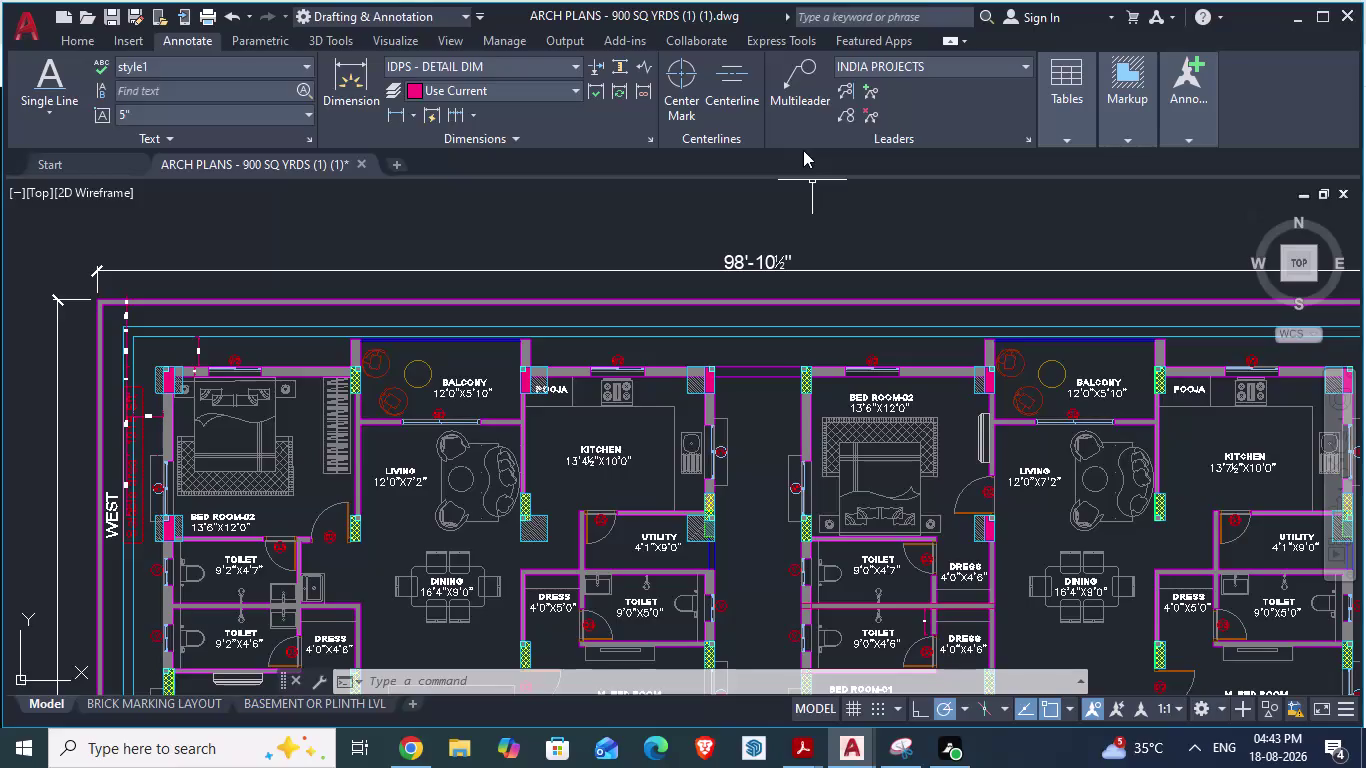
Compare GF_AUTOCAD with ARCH PLANS, ending zoomed on the reference's kitchen and pooja area.
scroll(down, 3)
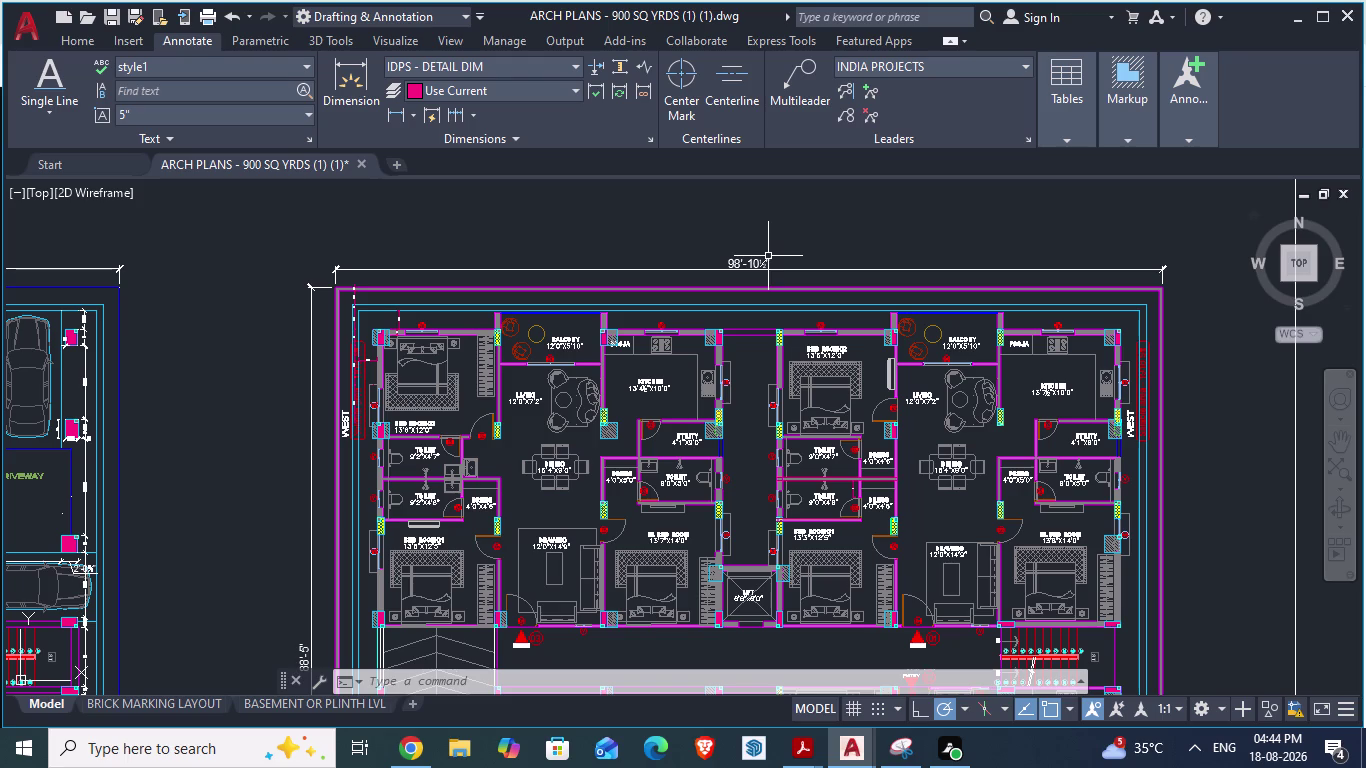
key(alt+Tab)
scroll(down, 3)
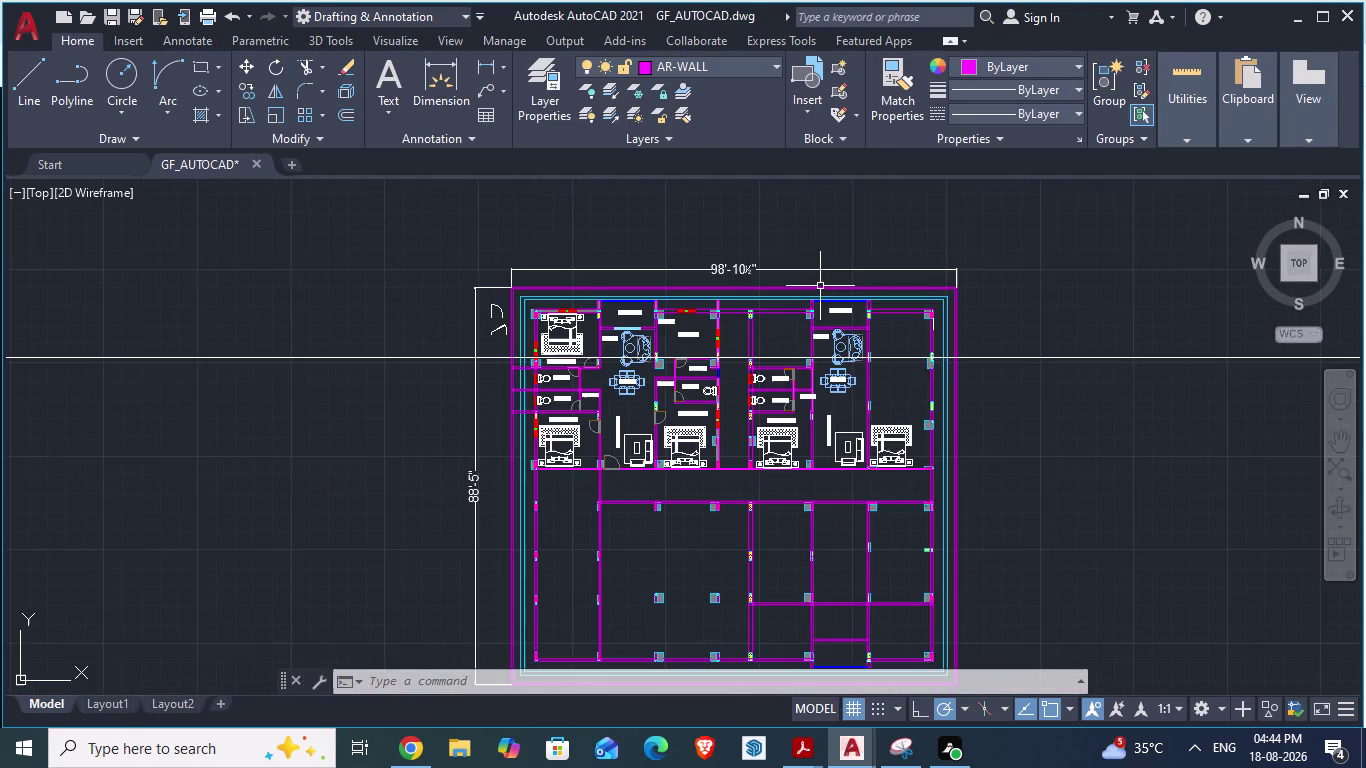
scroll(up, 3)
scroll(down, 3)
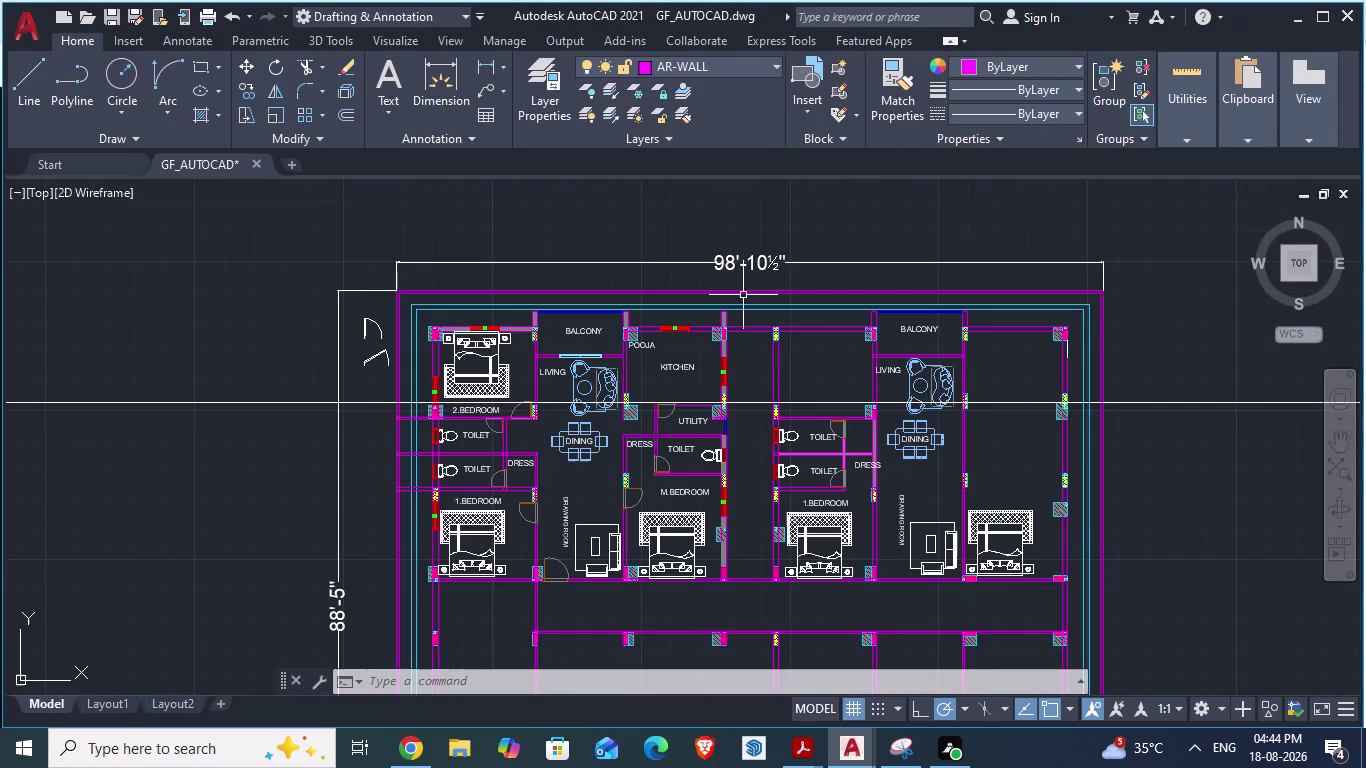
scroll(up, 3)
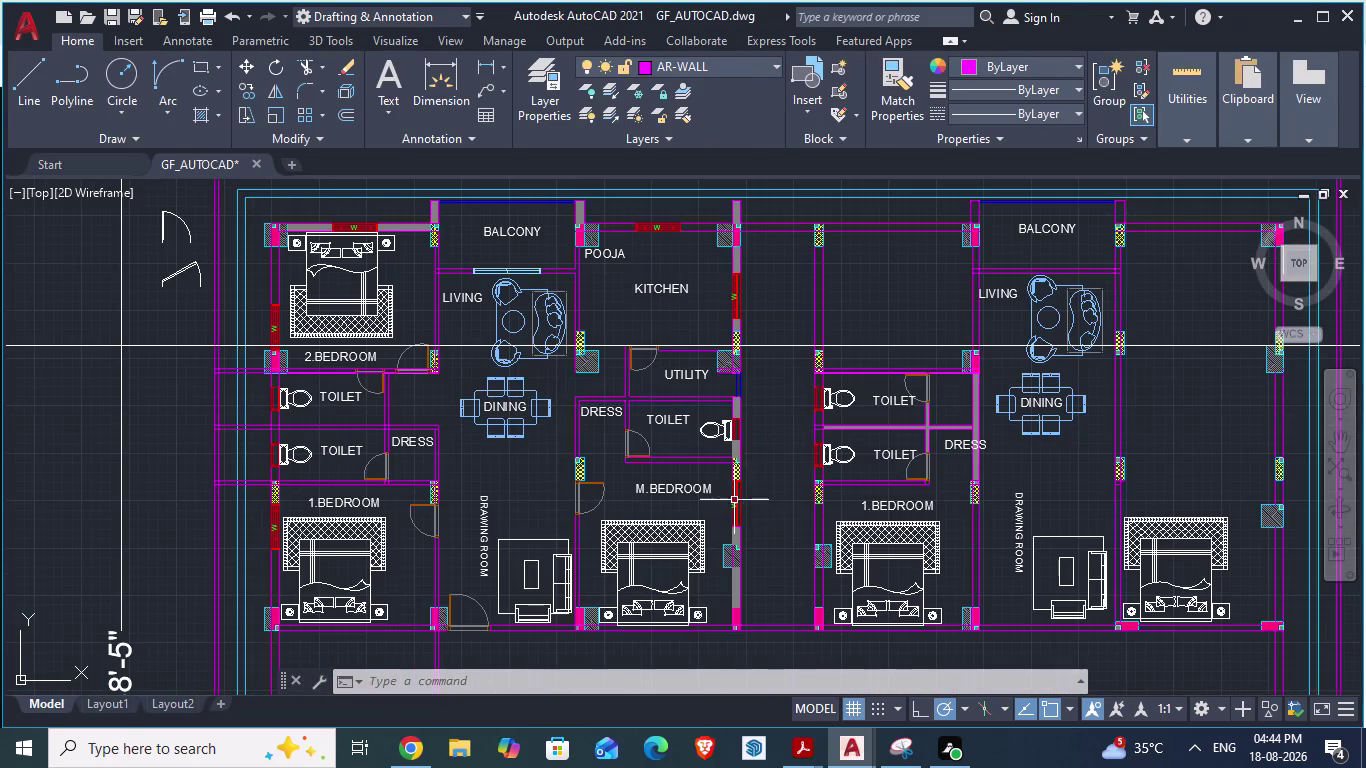
scroll(up, 3)
scroll(down, 3)
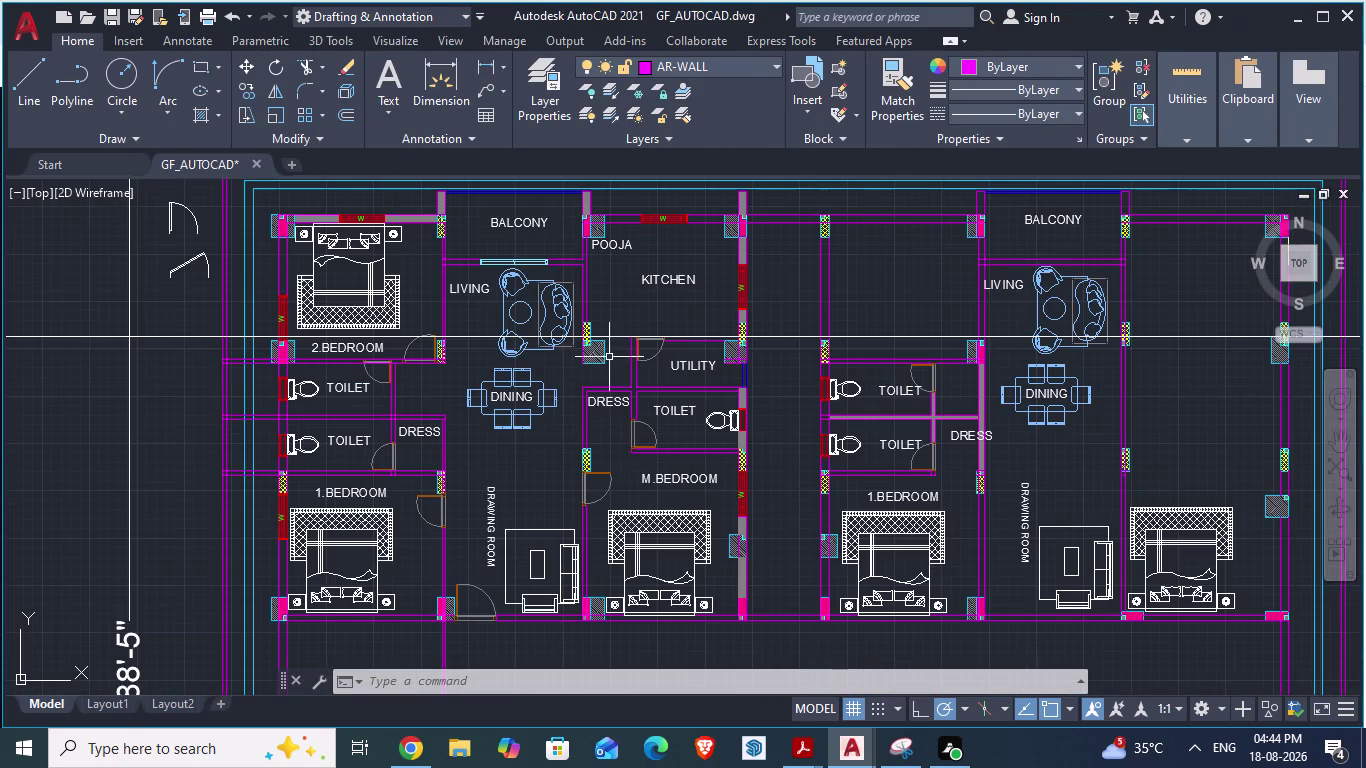
scroll(down, 3)
key(alt+Tab)
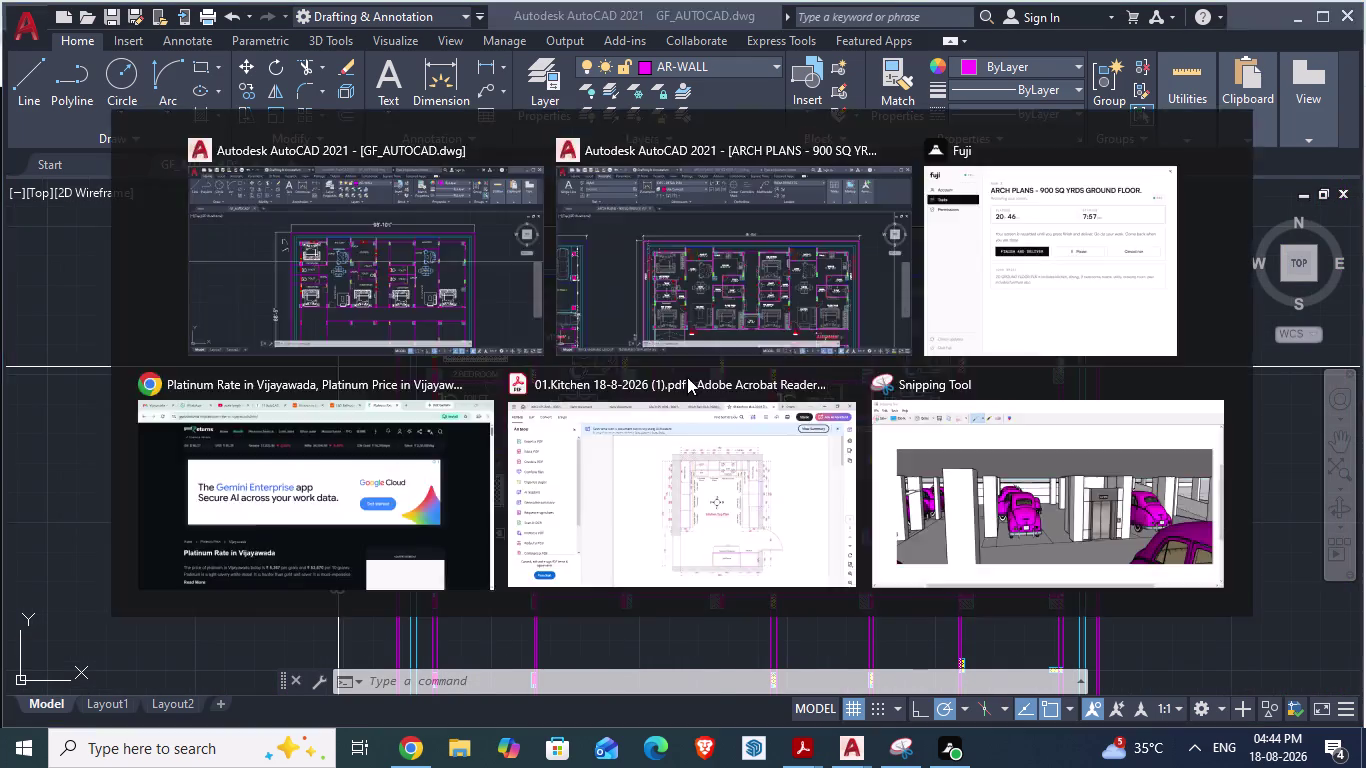
scroll(up, 3)
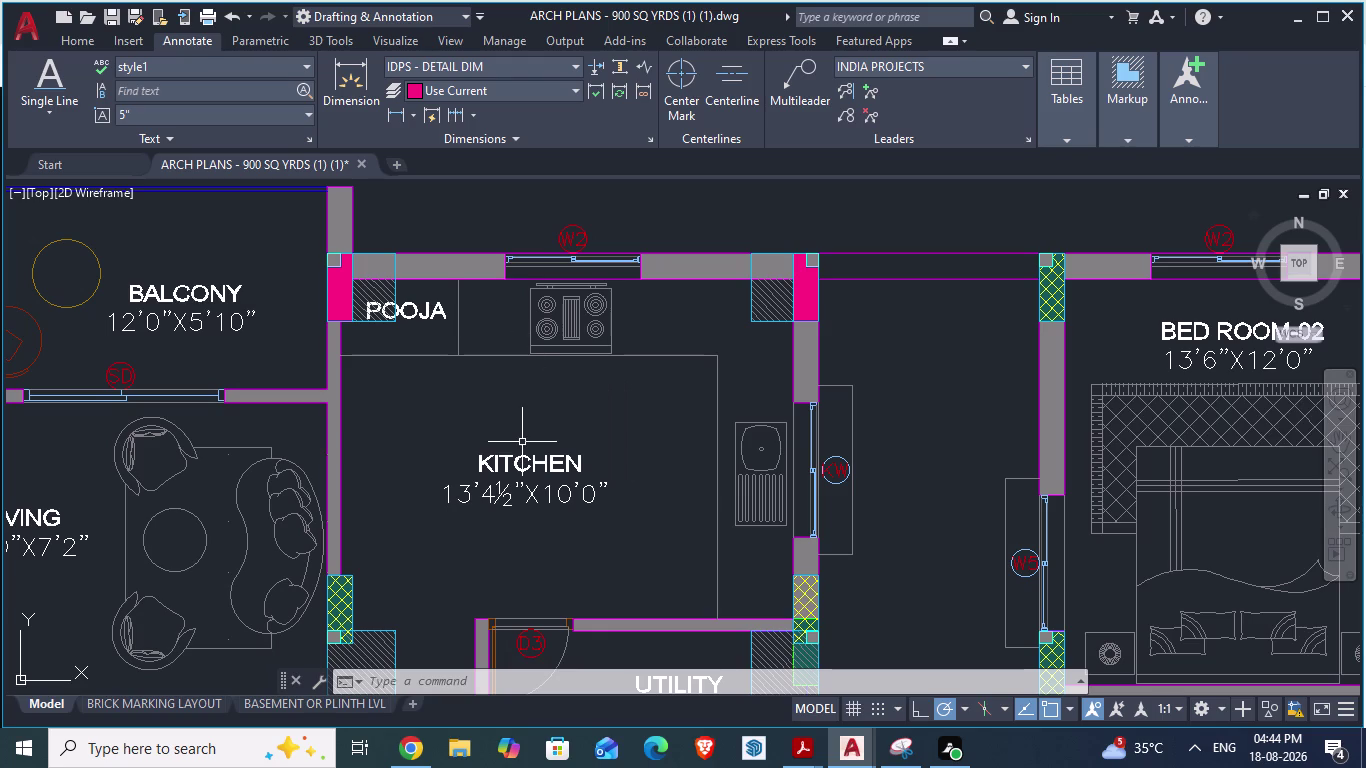
Measure the pooja niche depth in the reference with DA (2'-3"), then cancel.
text(DA)
key(Return)
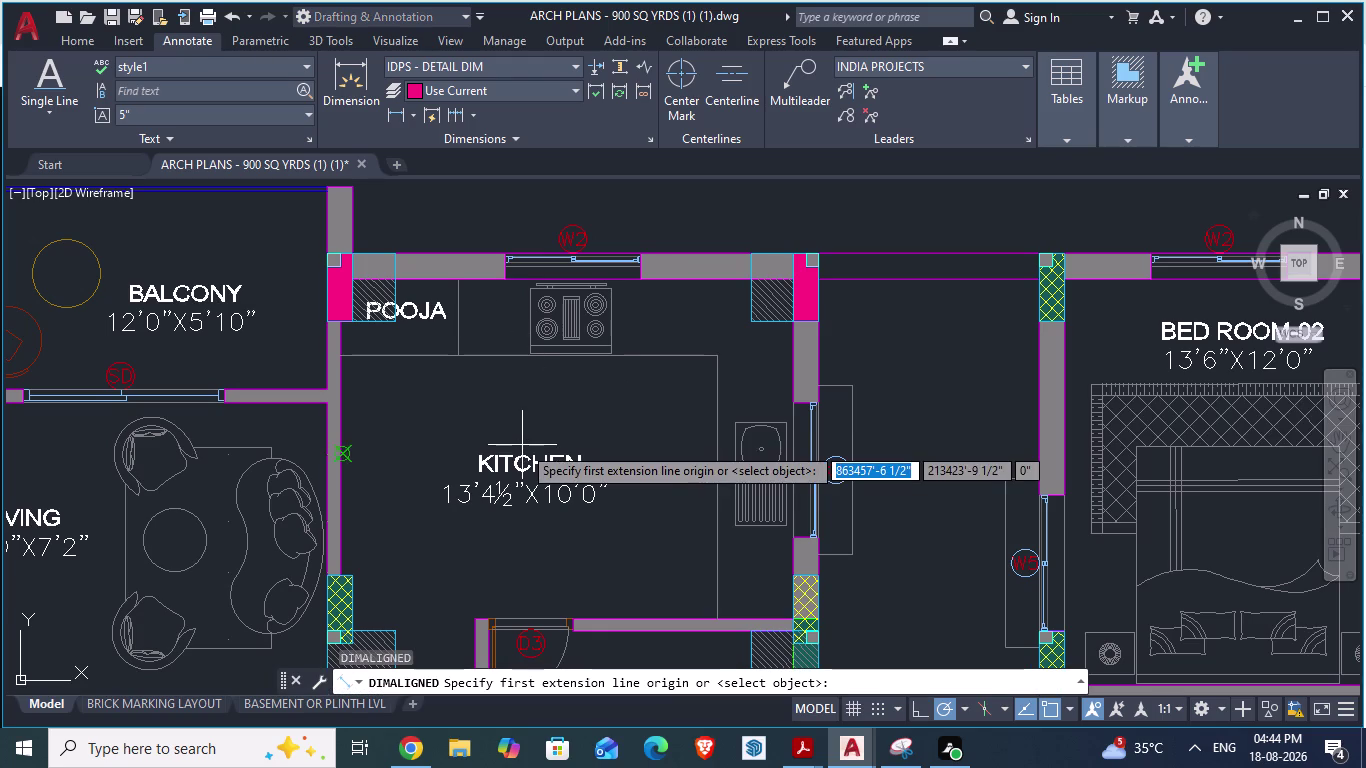
scroll(up, 3)
click(305, 415)
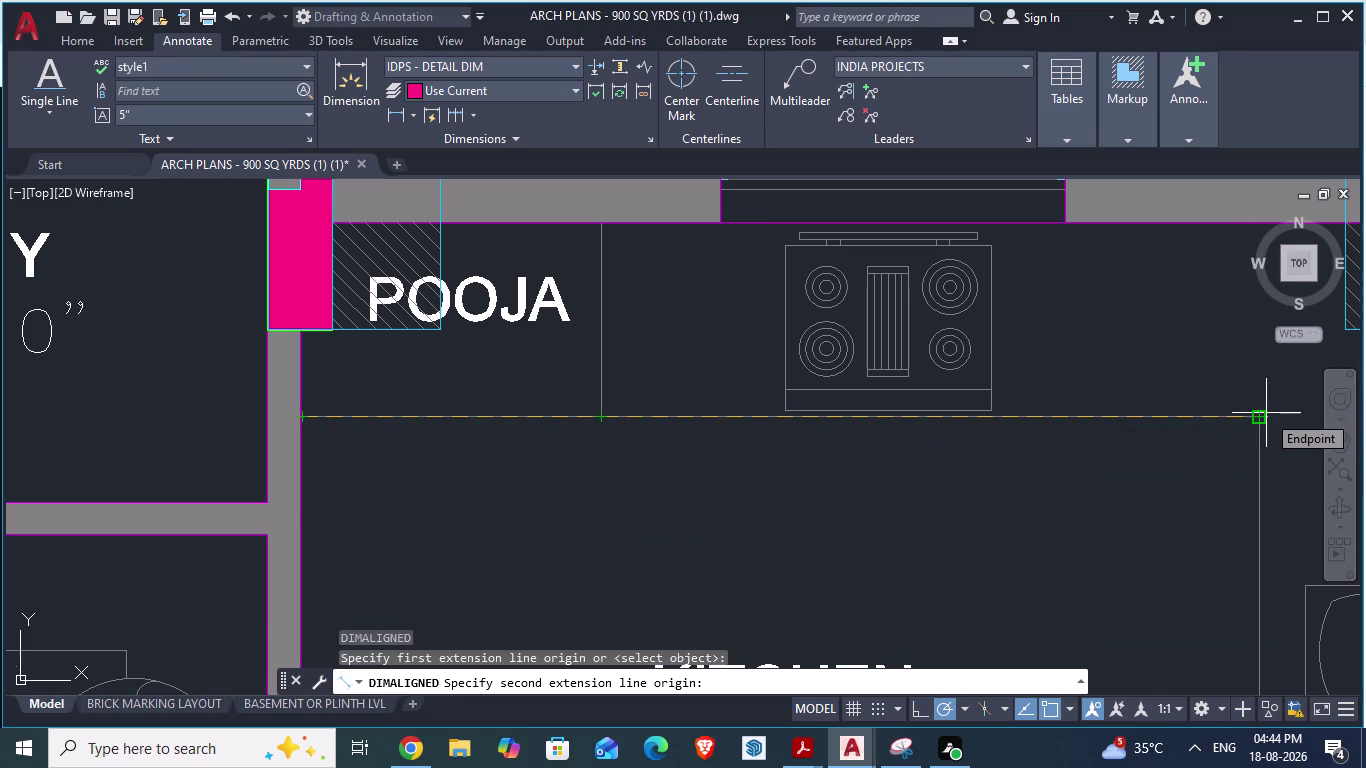
scroll(down, 3)
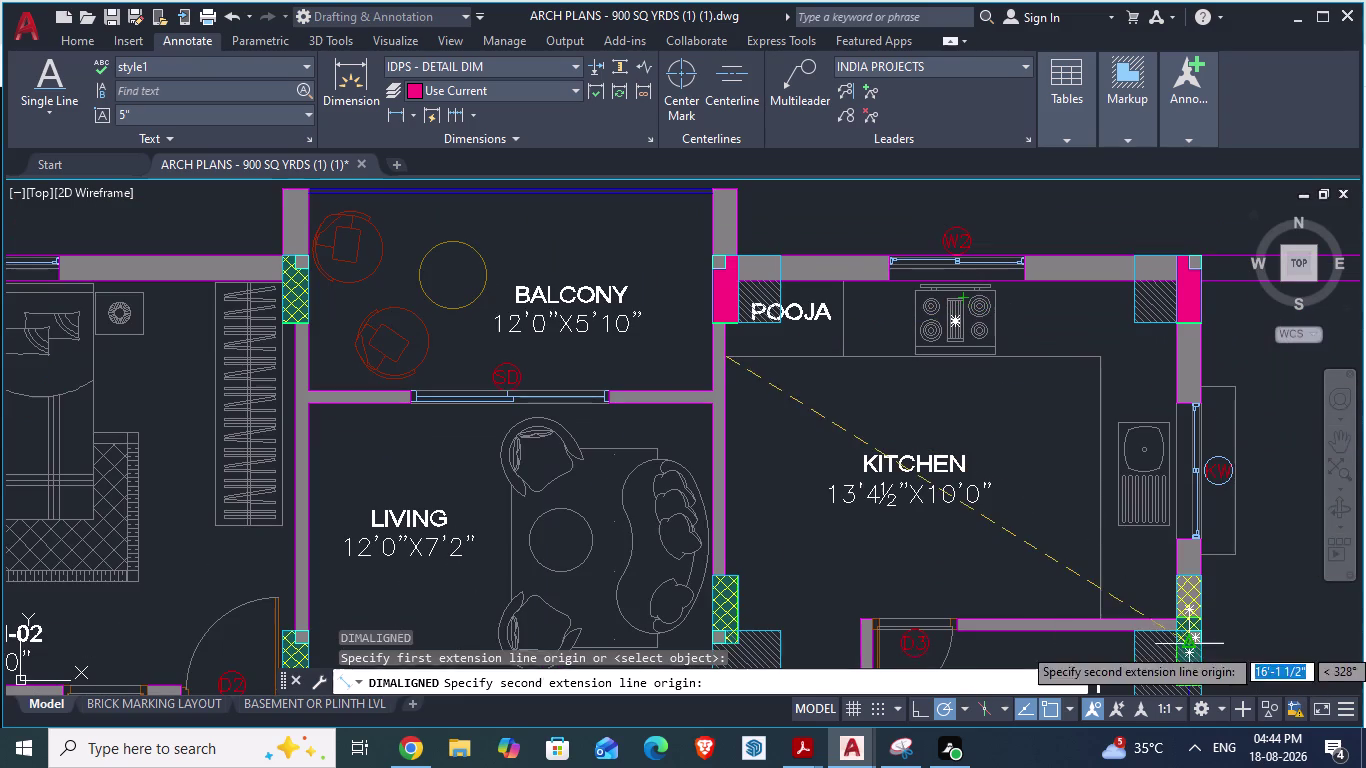
key(Escape)
Check the GF_AUTOCAD kitchen view, then go back to the ARCH PLANS reference.
key(alt+Tab)
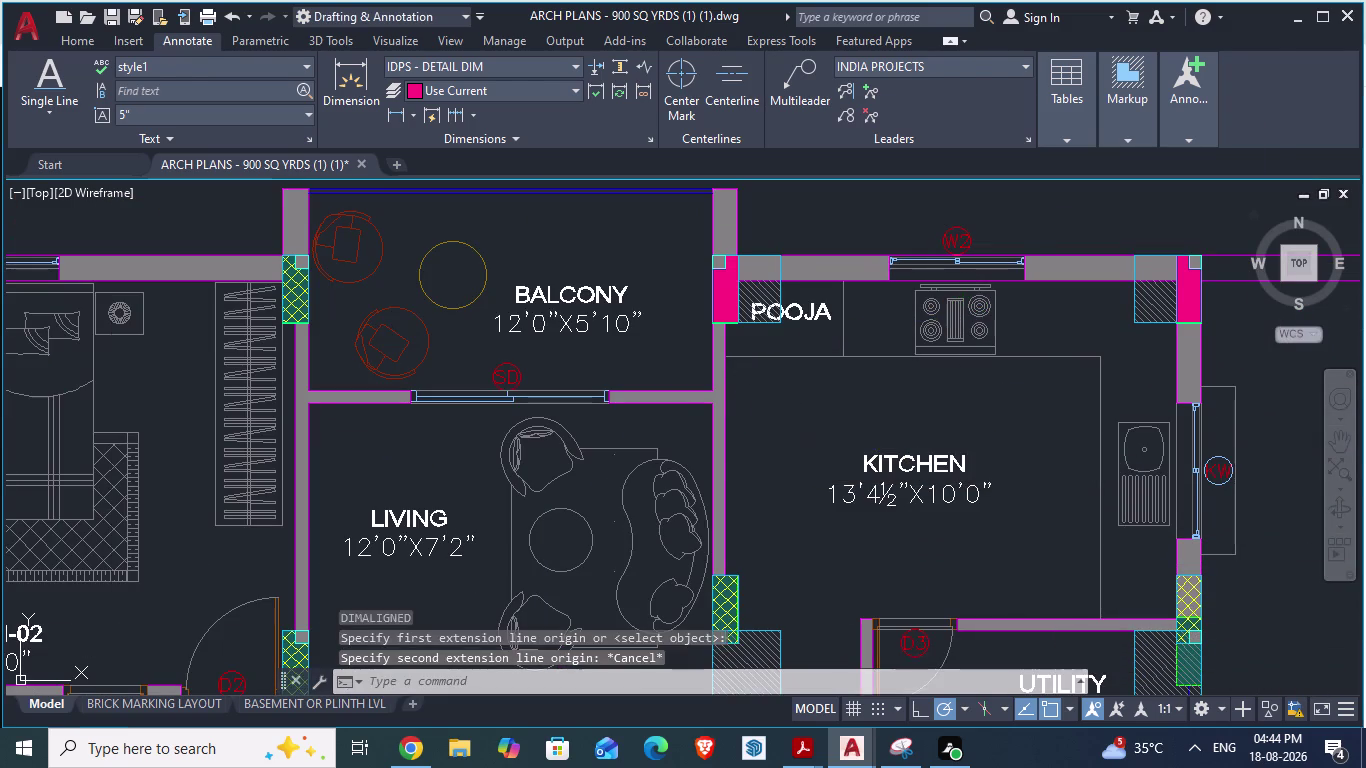
scroll(down, 3)
scroll(up, 3)
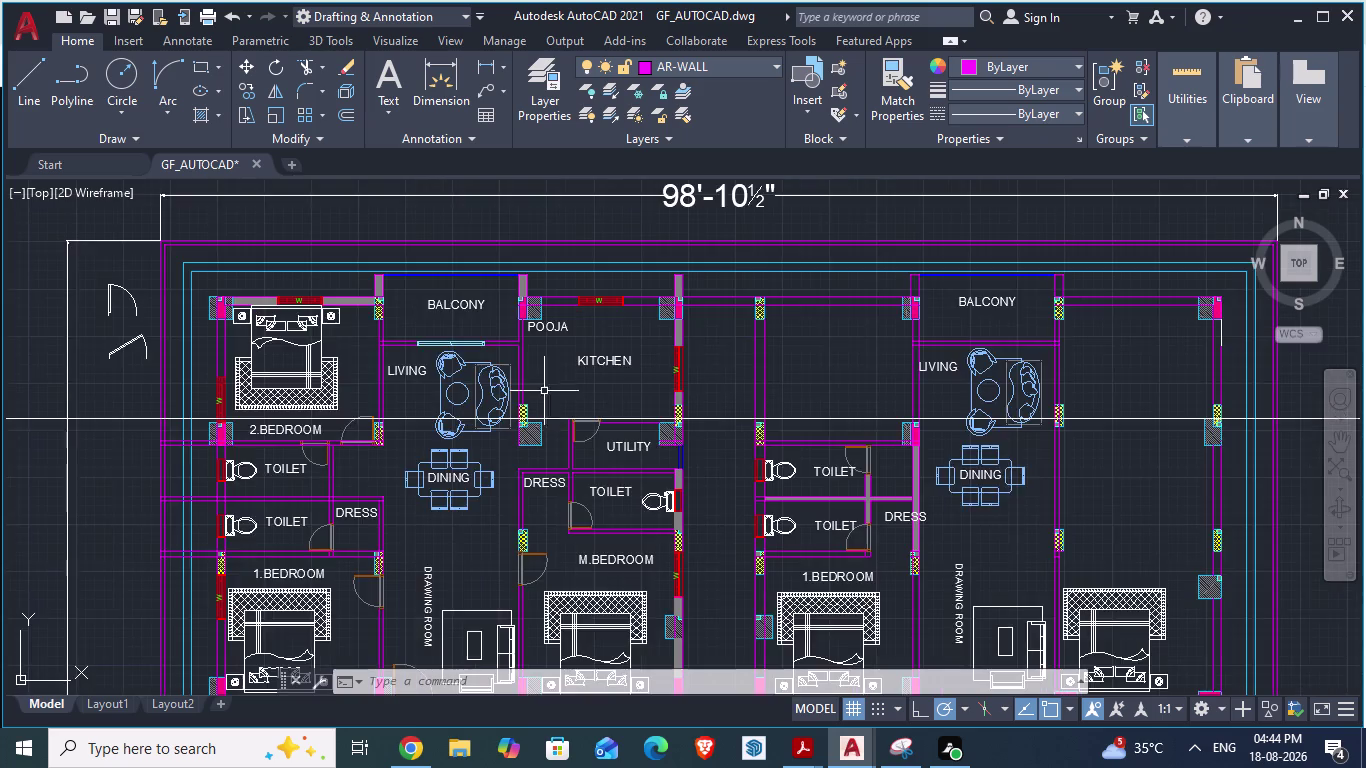
scroll(up, 3)
key(alt+Tab)
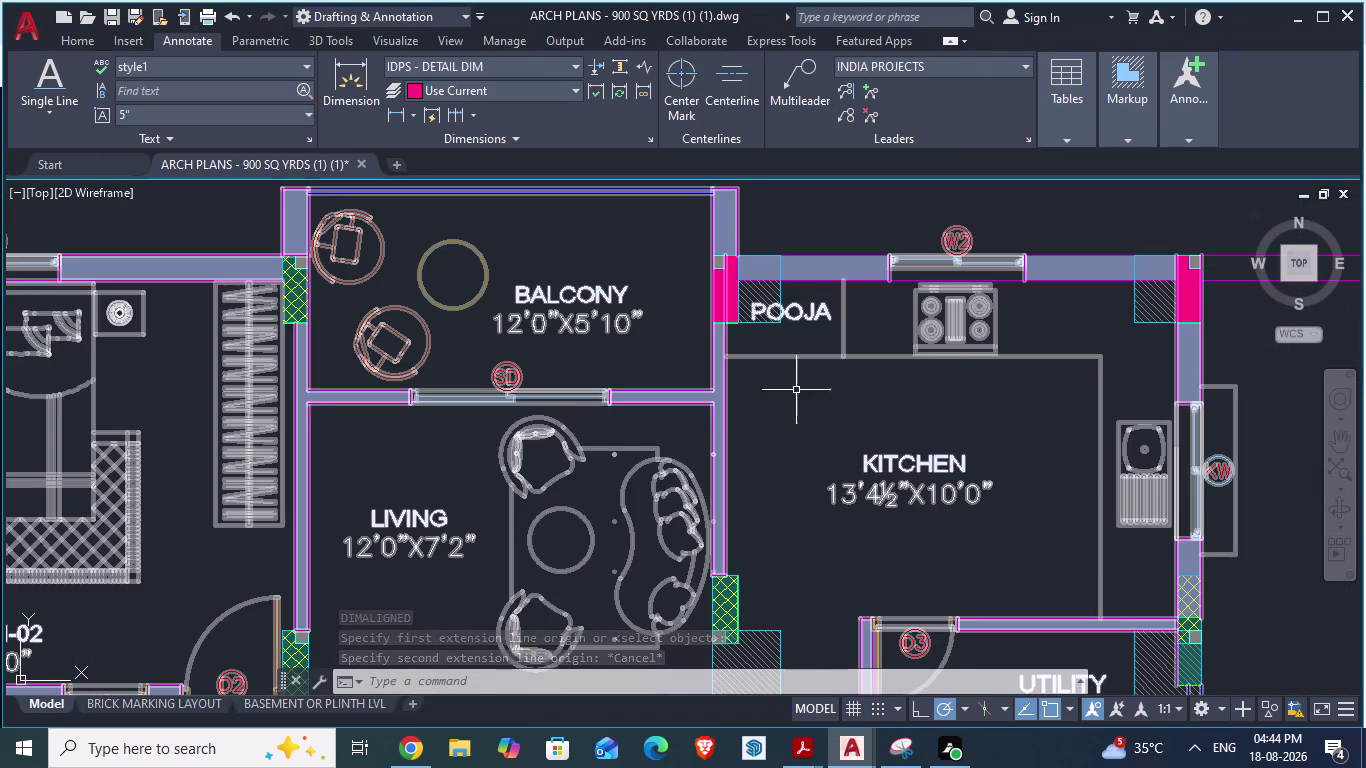
scroll(up, 3)
Start another aligned measurement at the top of the pooja wall, then return to GF_AUTOCAD.
text(D)
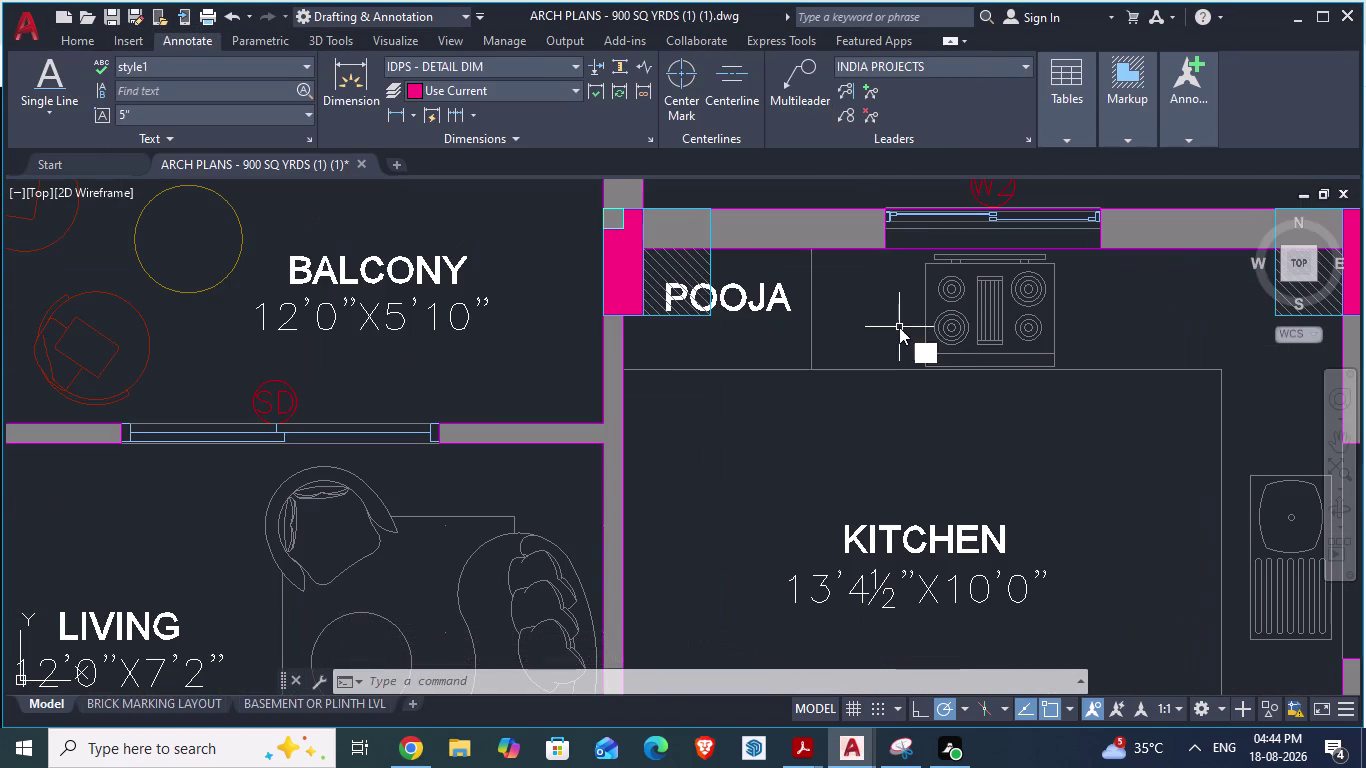
text(A)
key(Return)
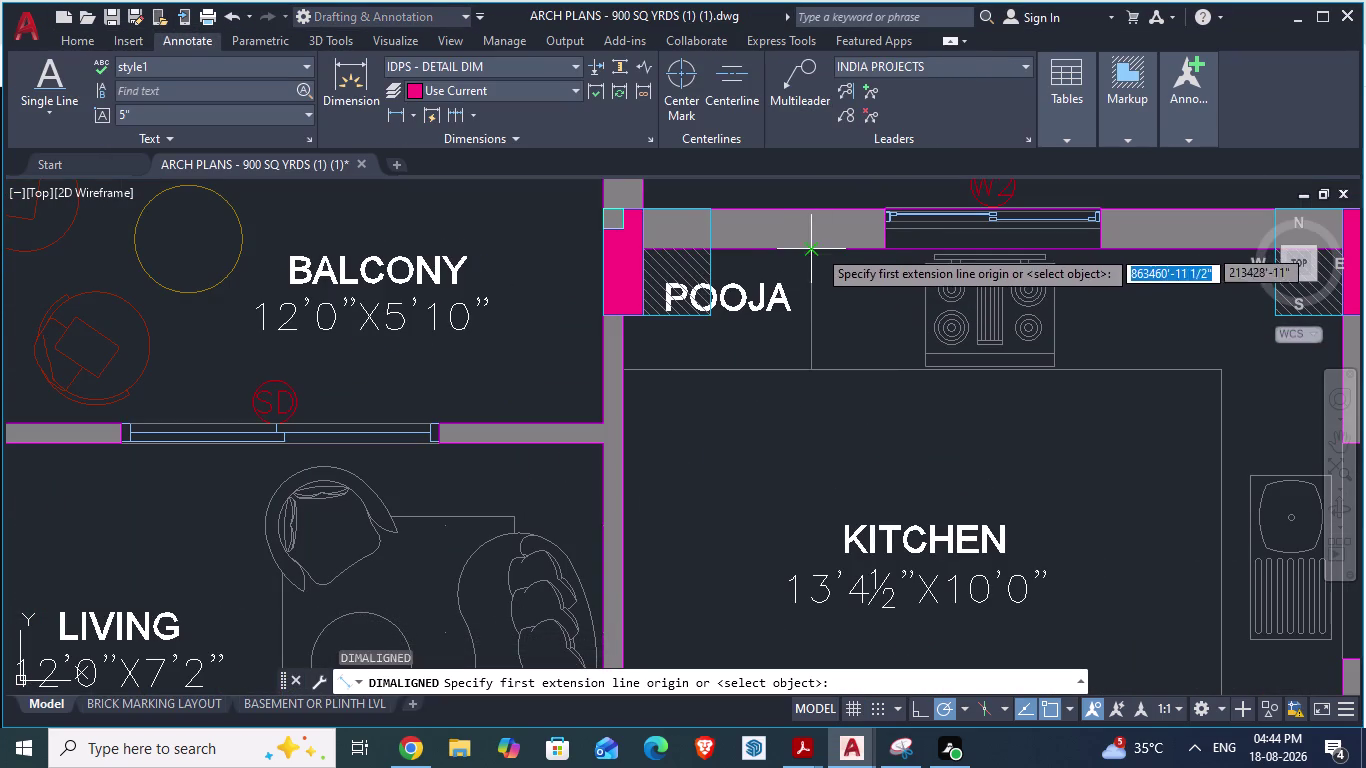
click(817, 253)
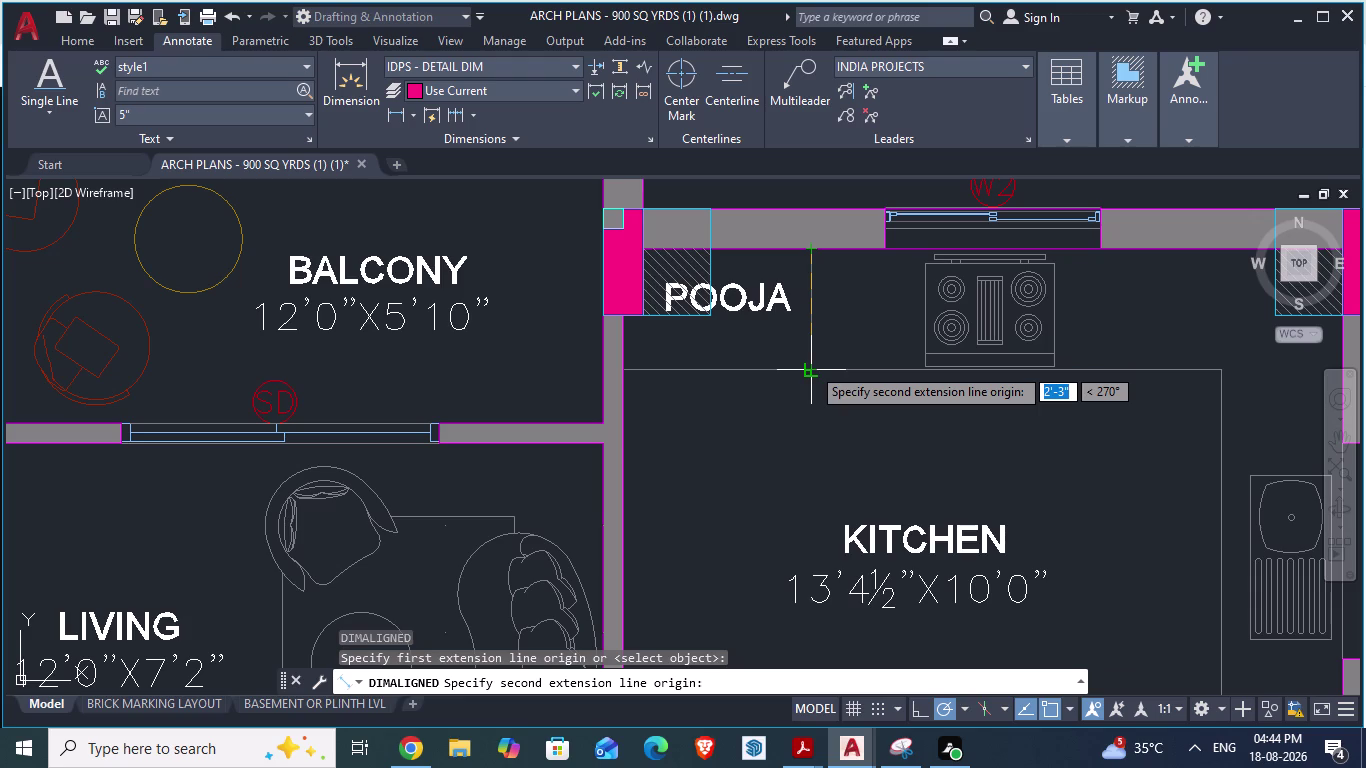
key(alt+Tab)
scroll(down, 3)
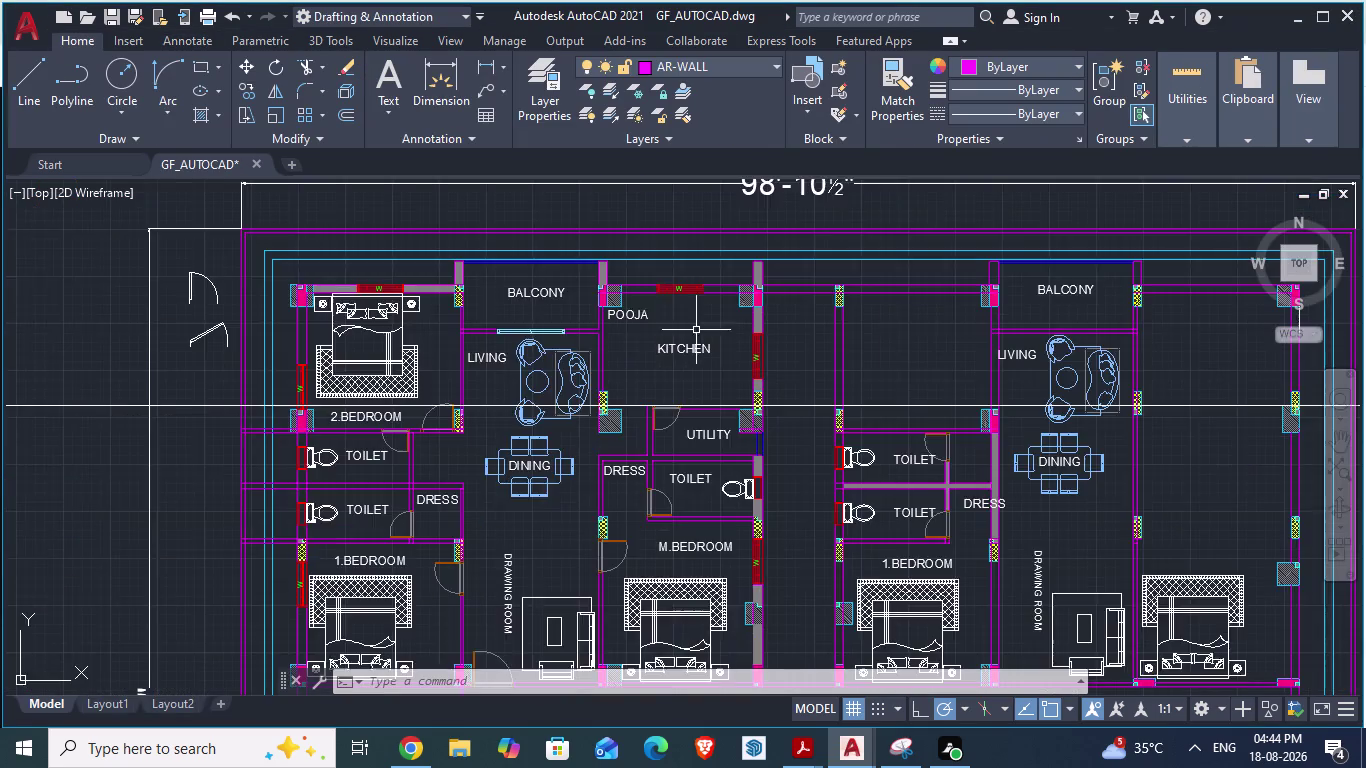
scroll(up, 3)
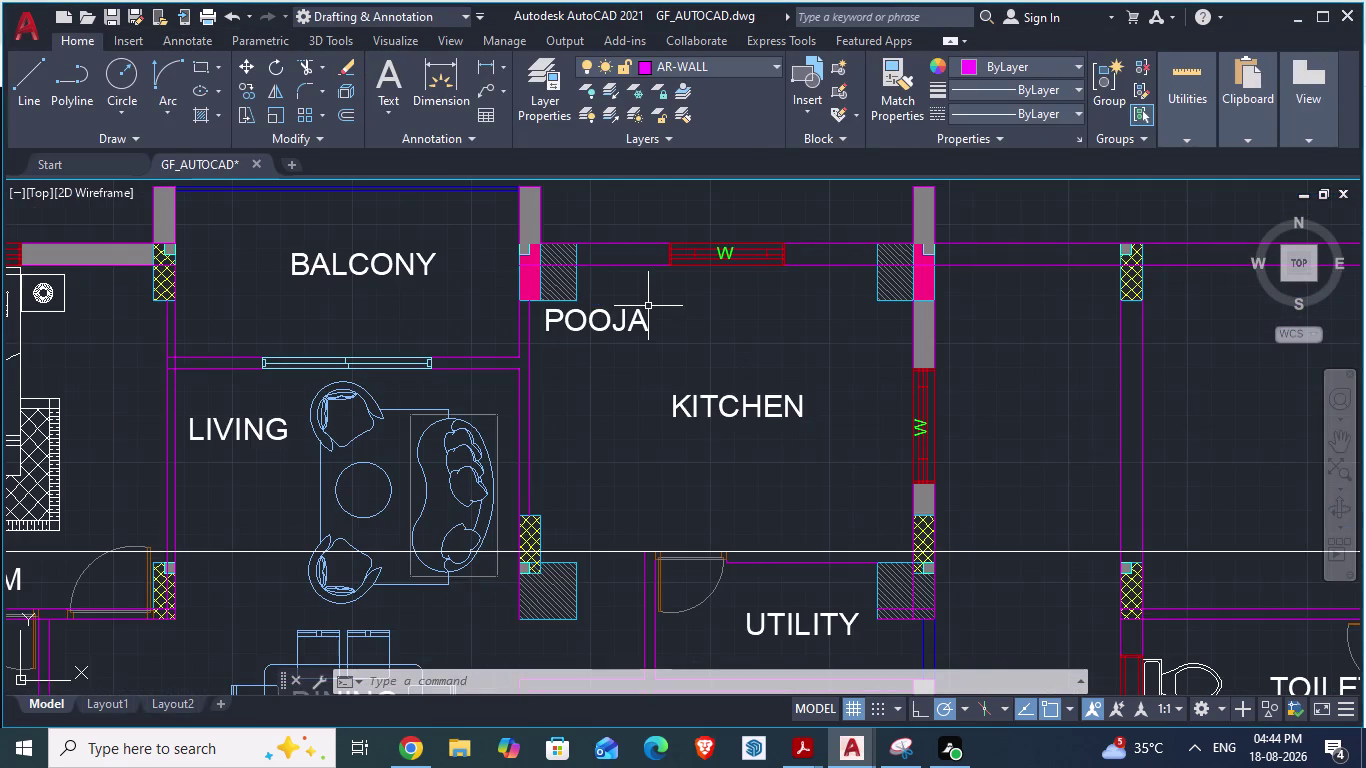
Draw a line 2'-3" down from the pooja wall's inner face, then across to the kitchen's right wall.
key(l)
key(Return)
click(633, 263)
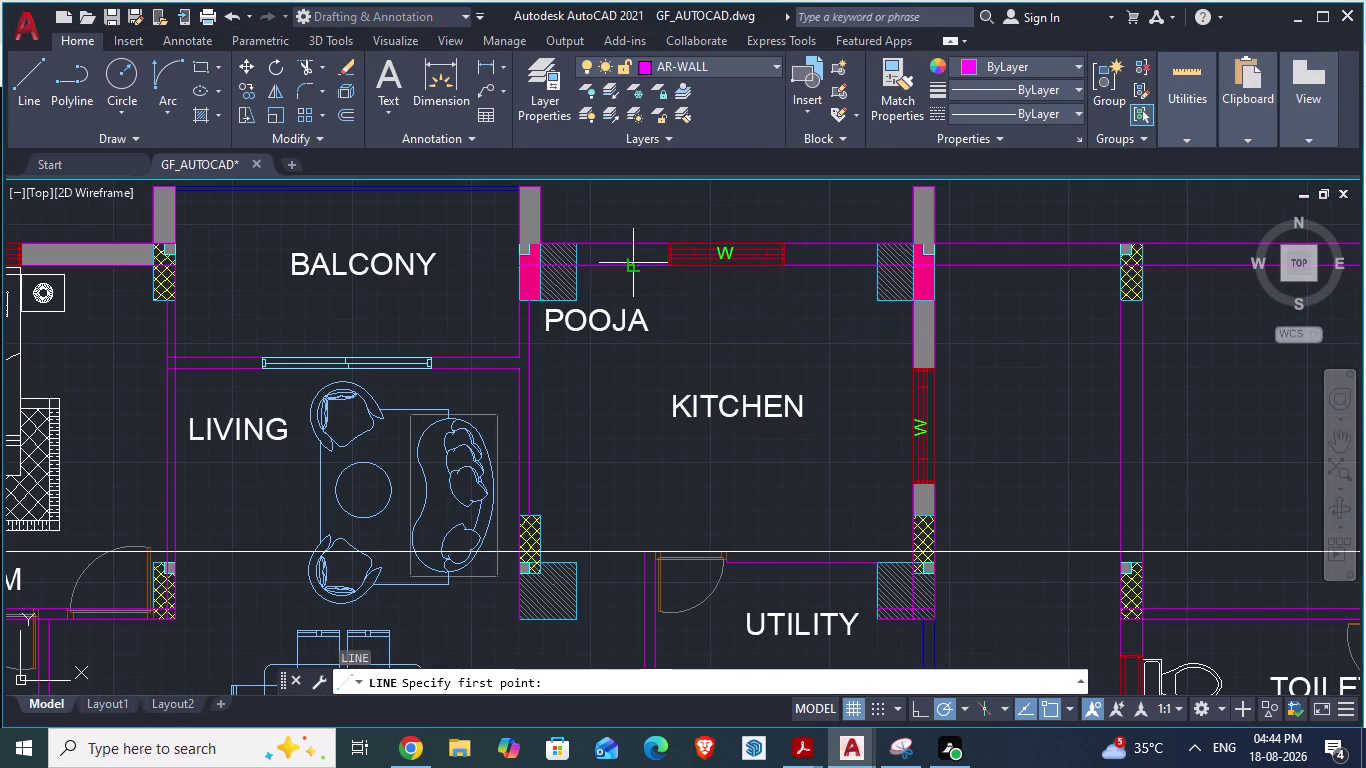
text(2')
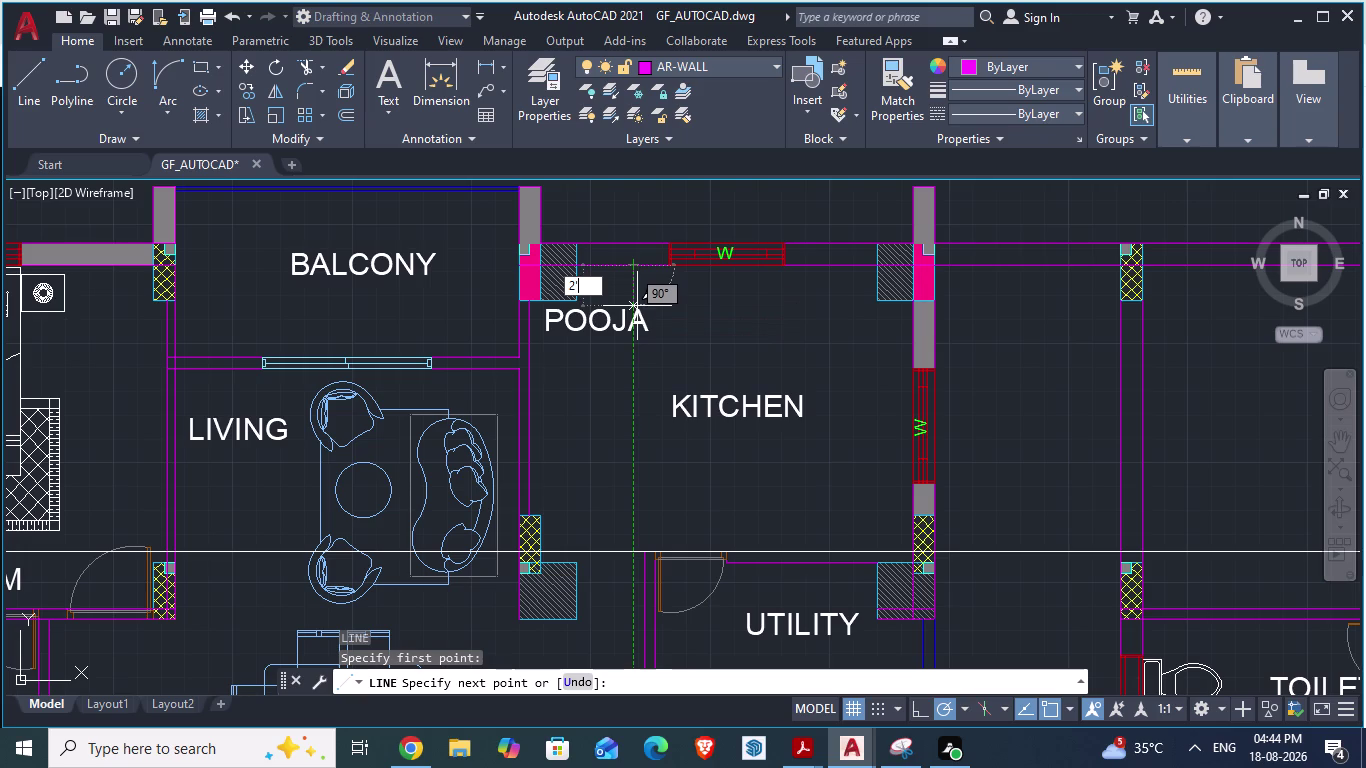
text(3")
key(Return)
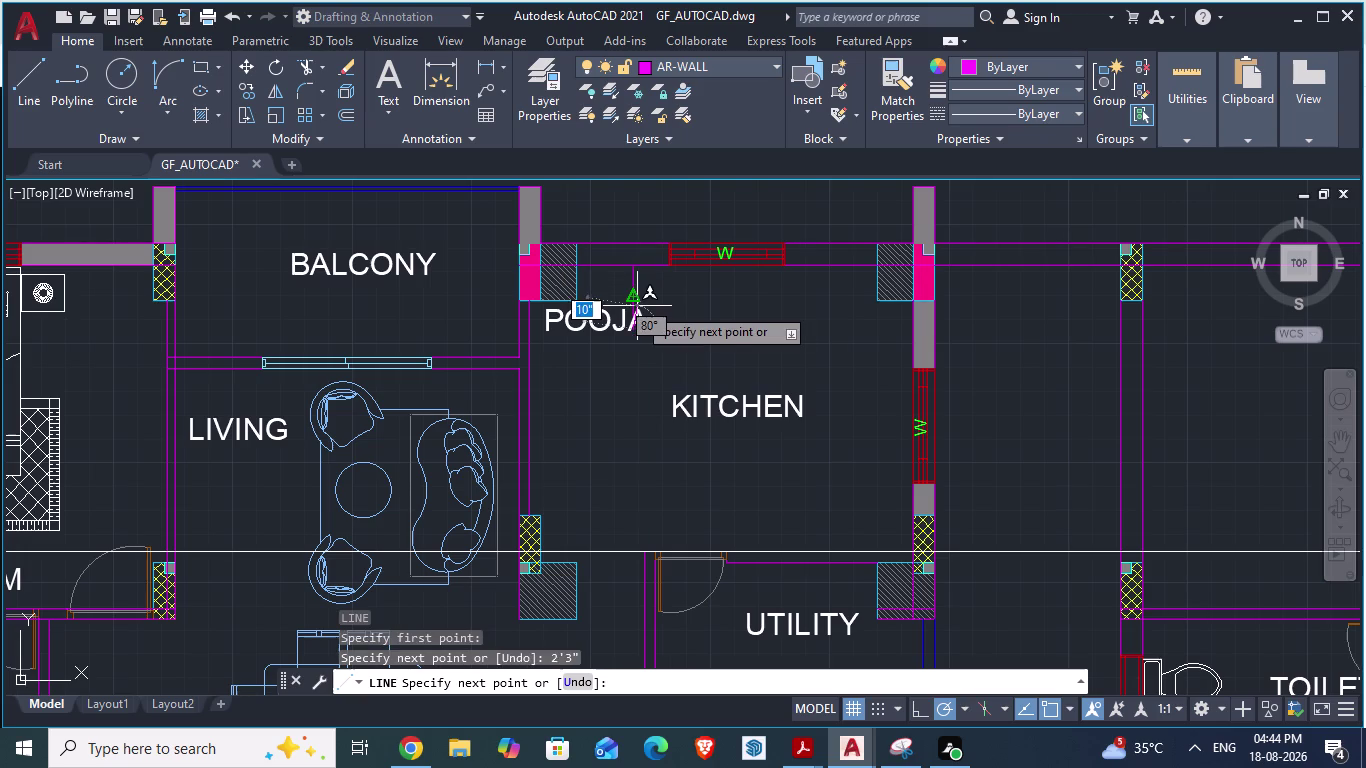
click(914, 327)
key(Return)
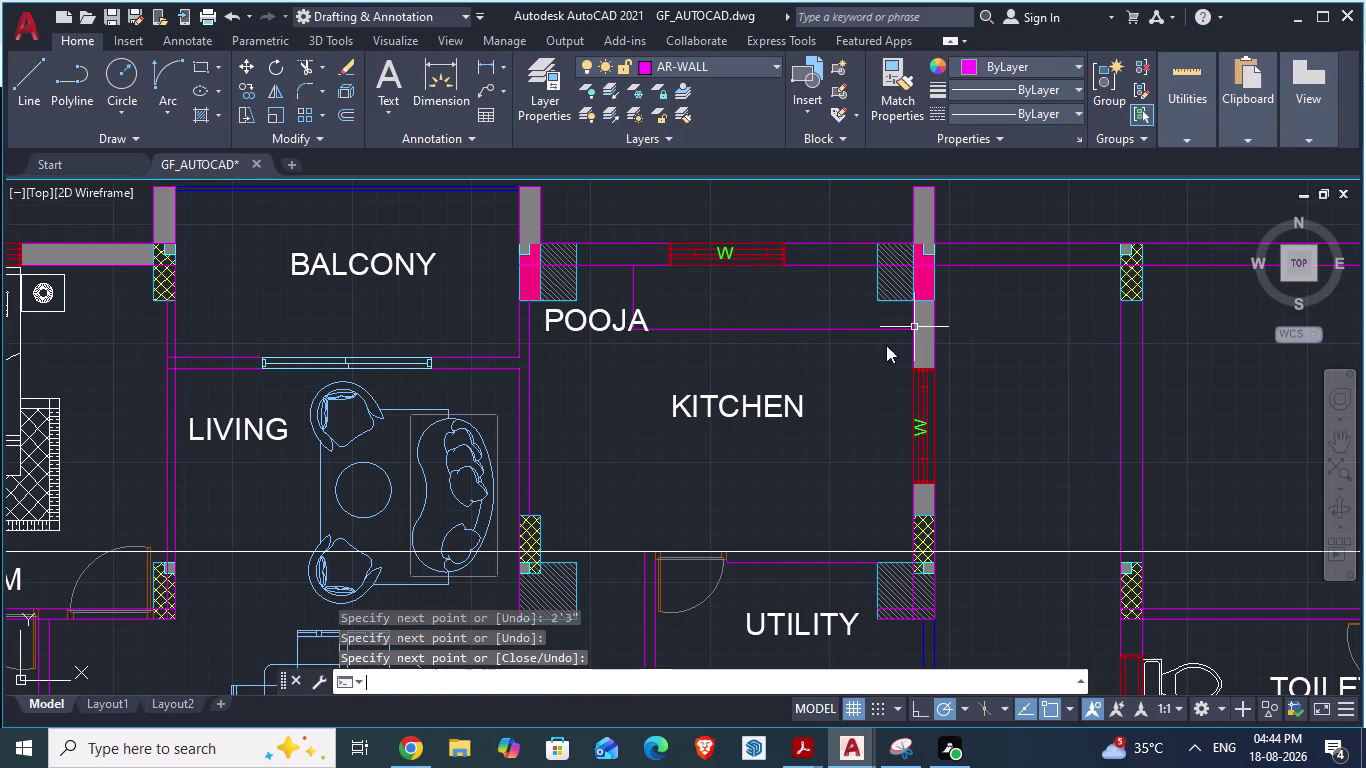
scroll(up, 3)
scroll(down, 3)
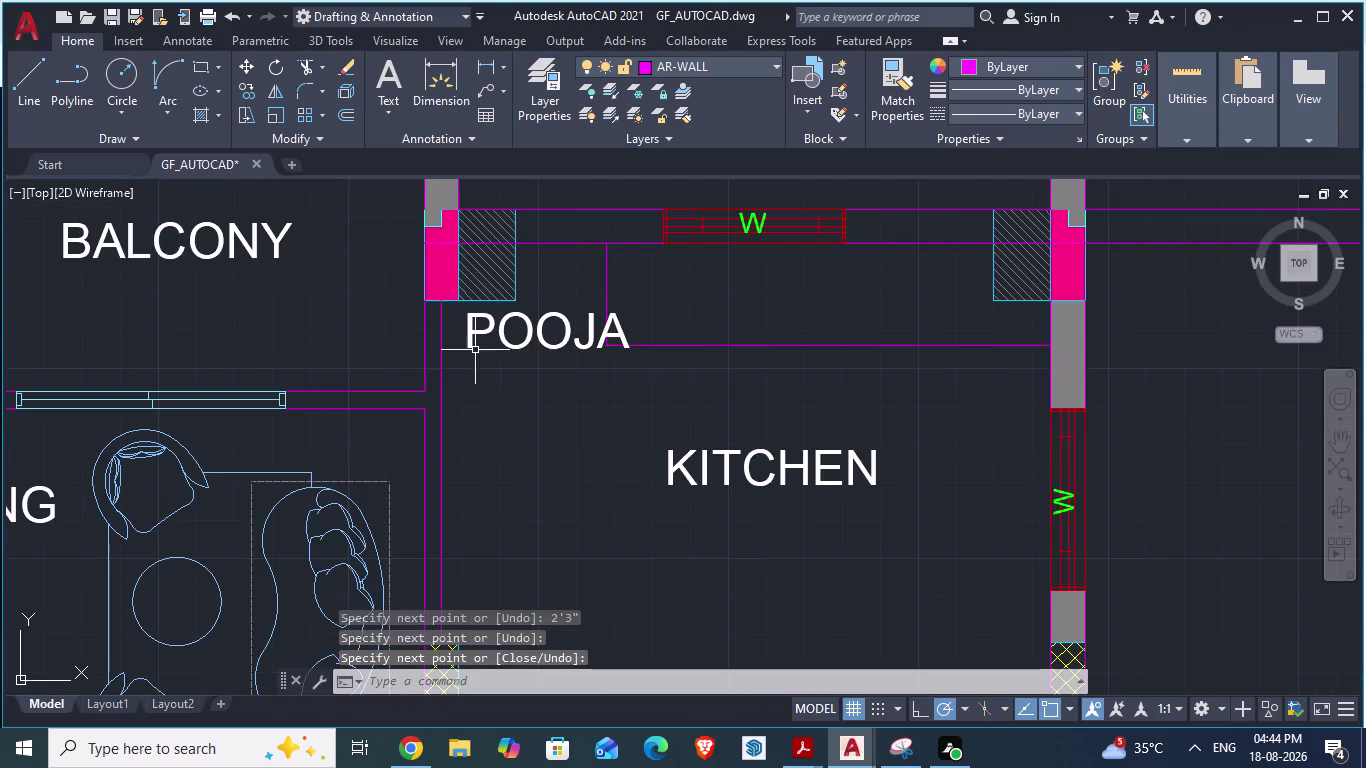
scroll(up, 3)
Move the POOJA label up and slightly left to line up with the pooja wall.
key(Escape)
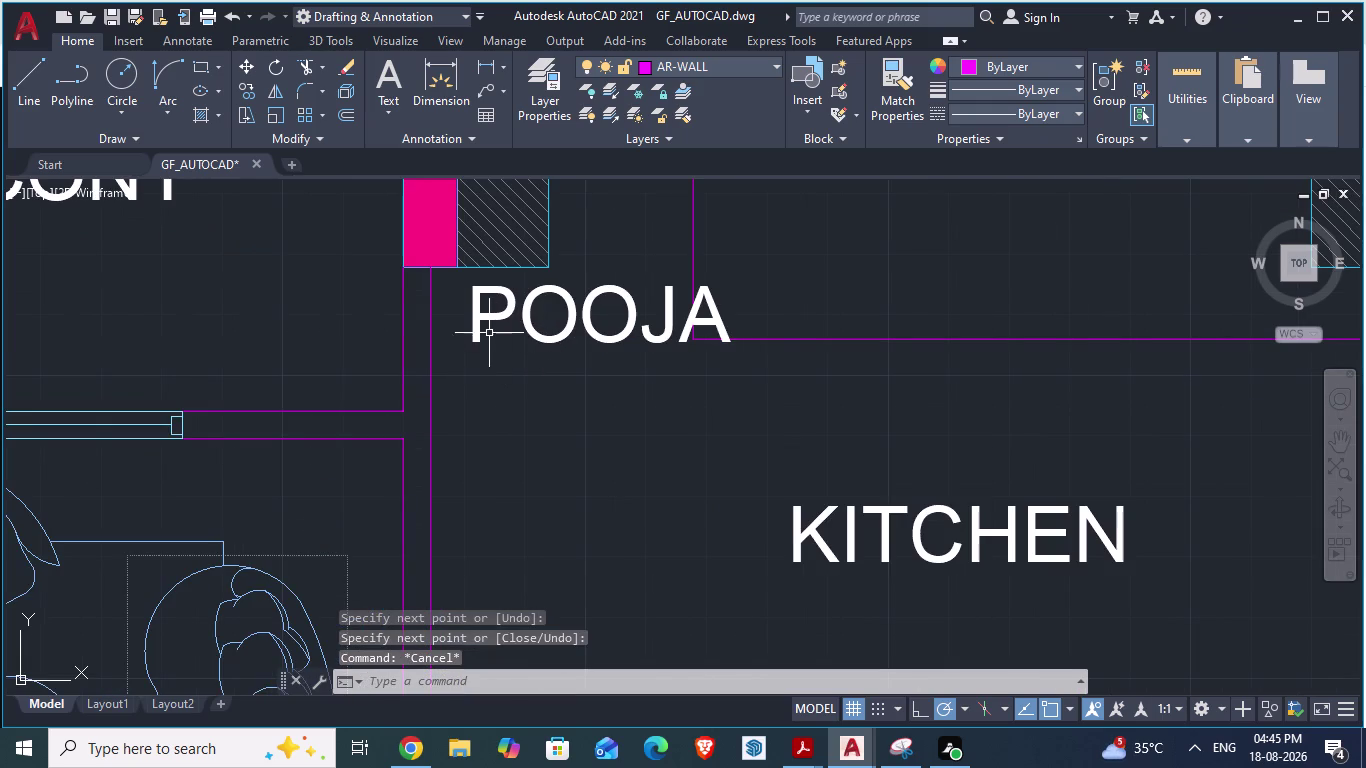
click(475, 320)
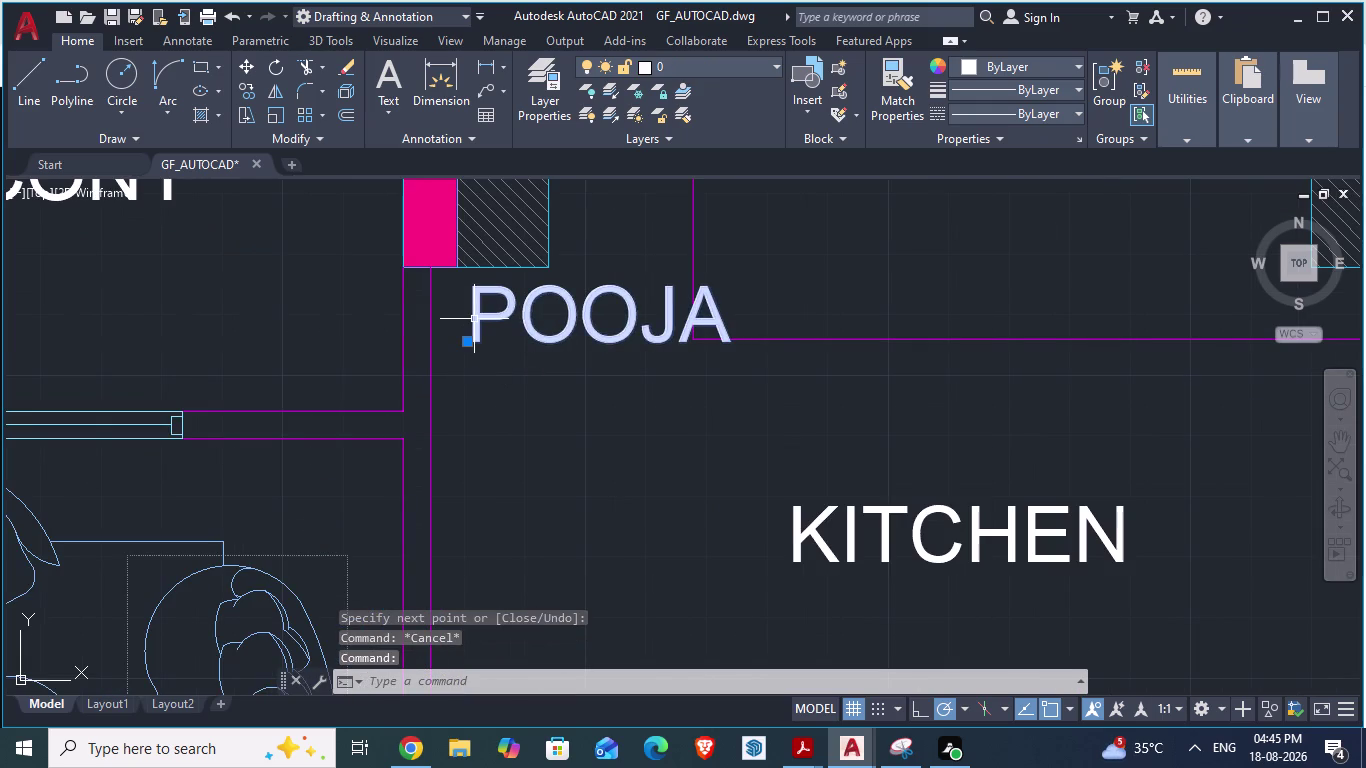
key(m)
key(Return)
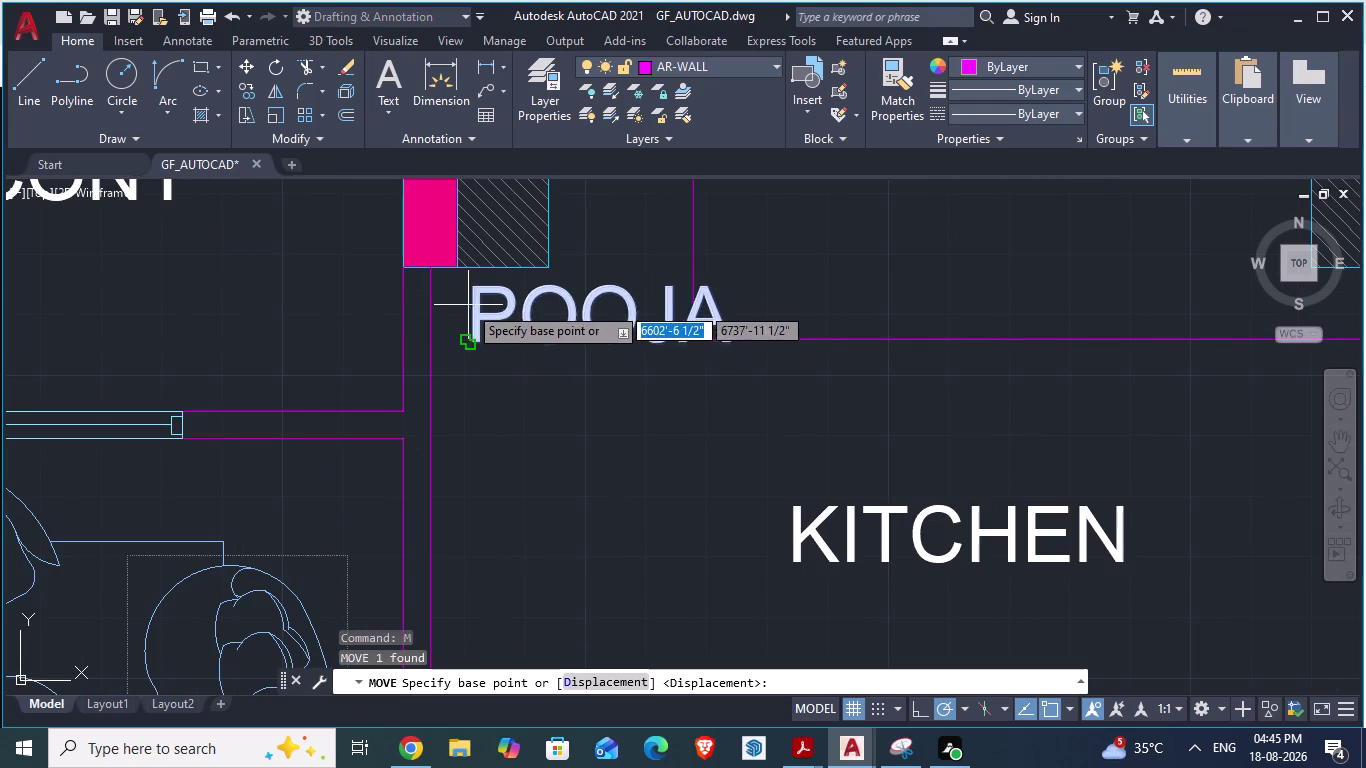
drag(471, 289, 462, 288)
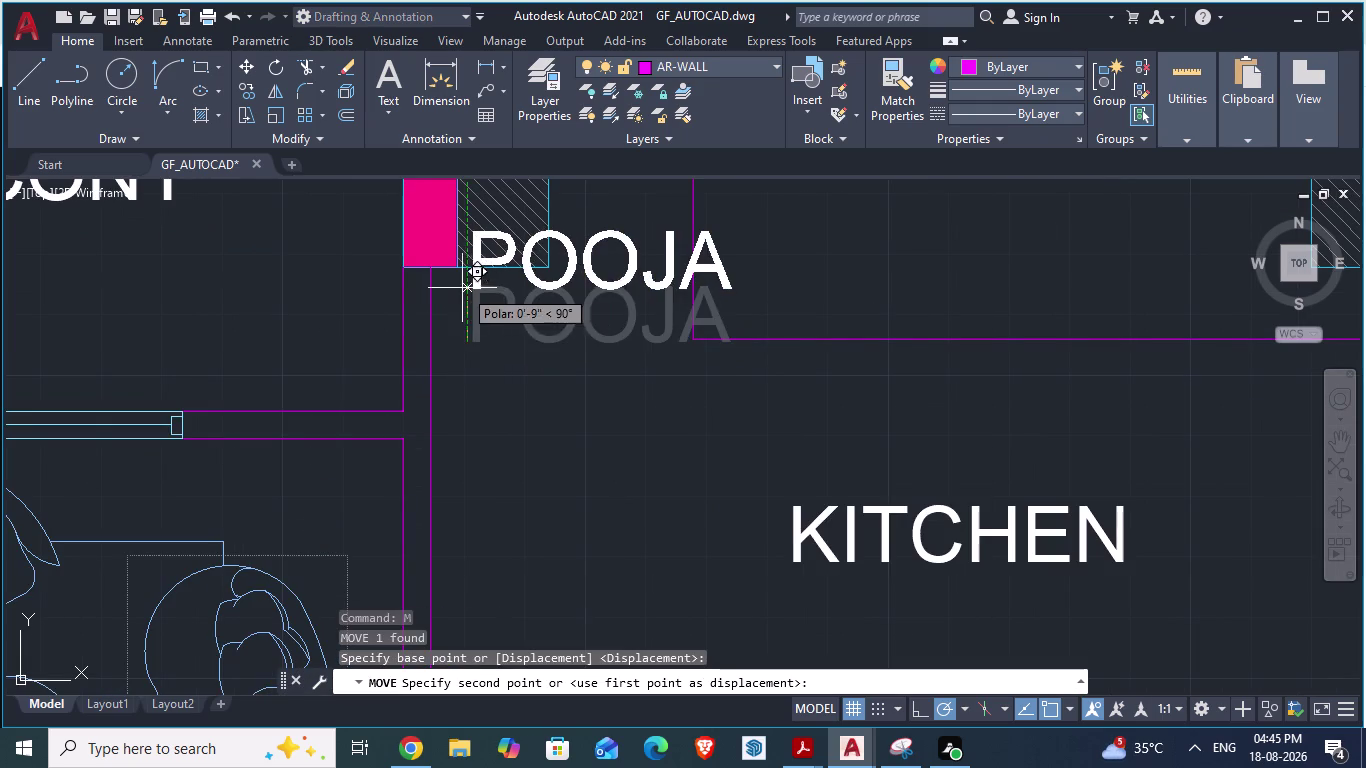
drag(462, 288, 438, 330)
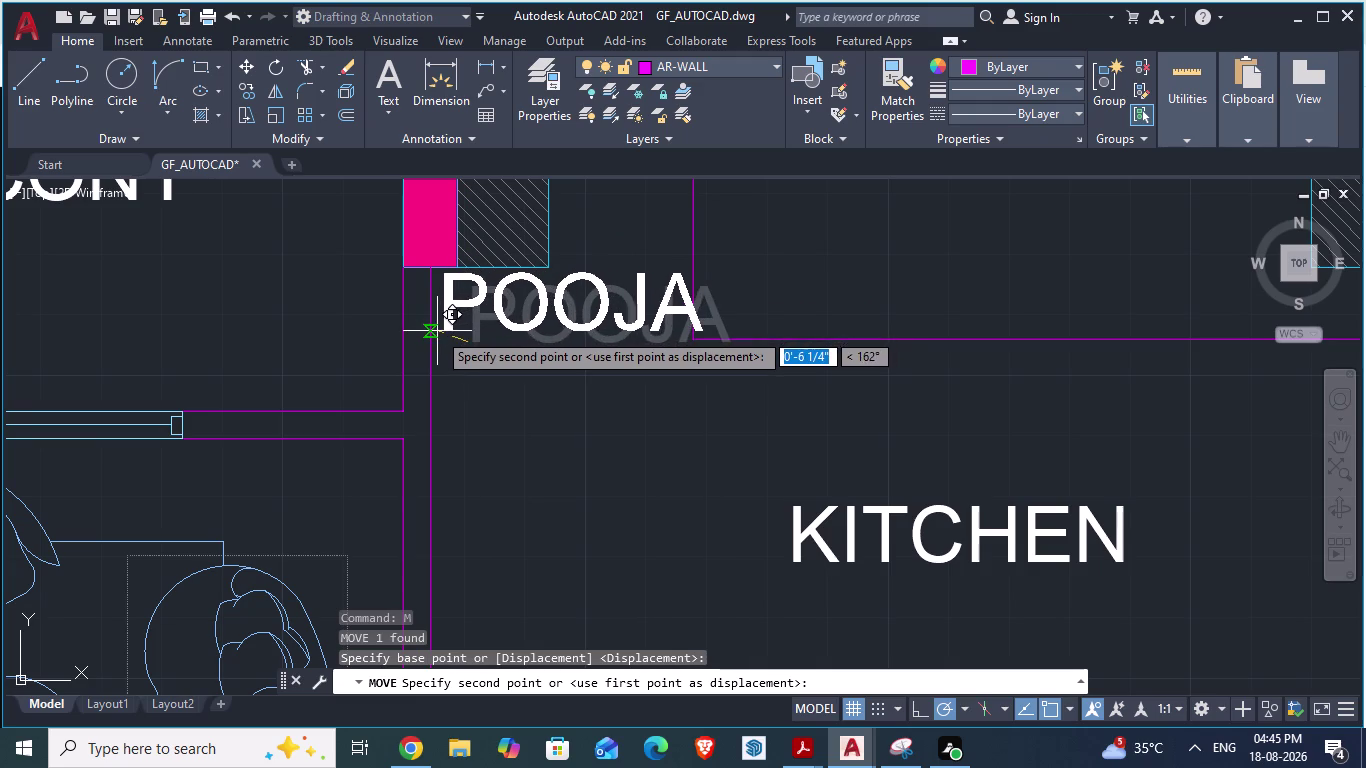
drag(438, 330, 430, 330)
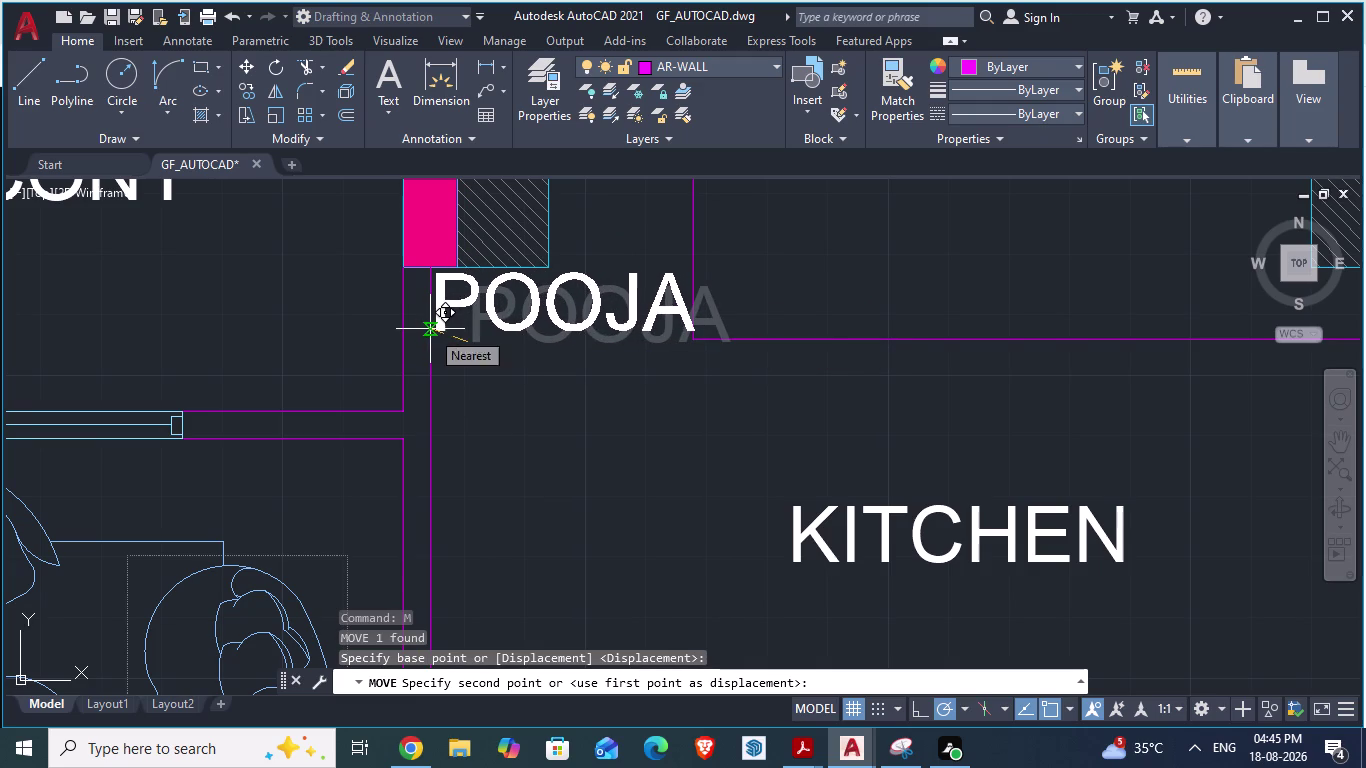
drag(430, 330, 438, 327)
click(438, 327)
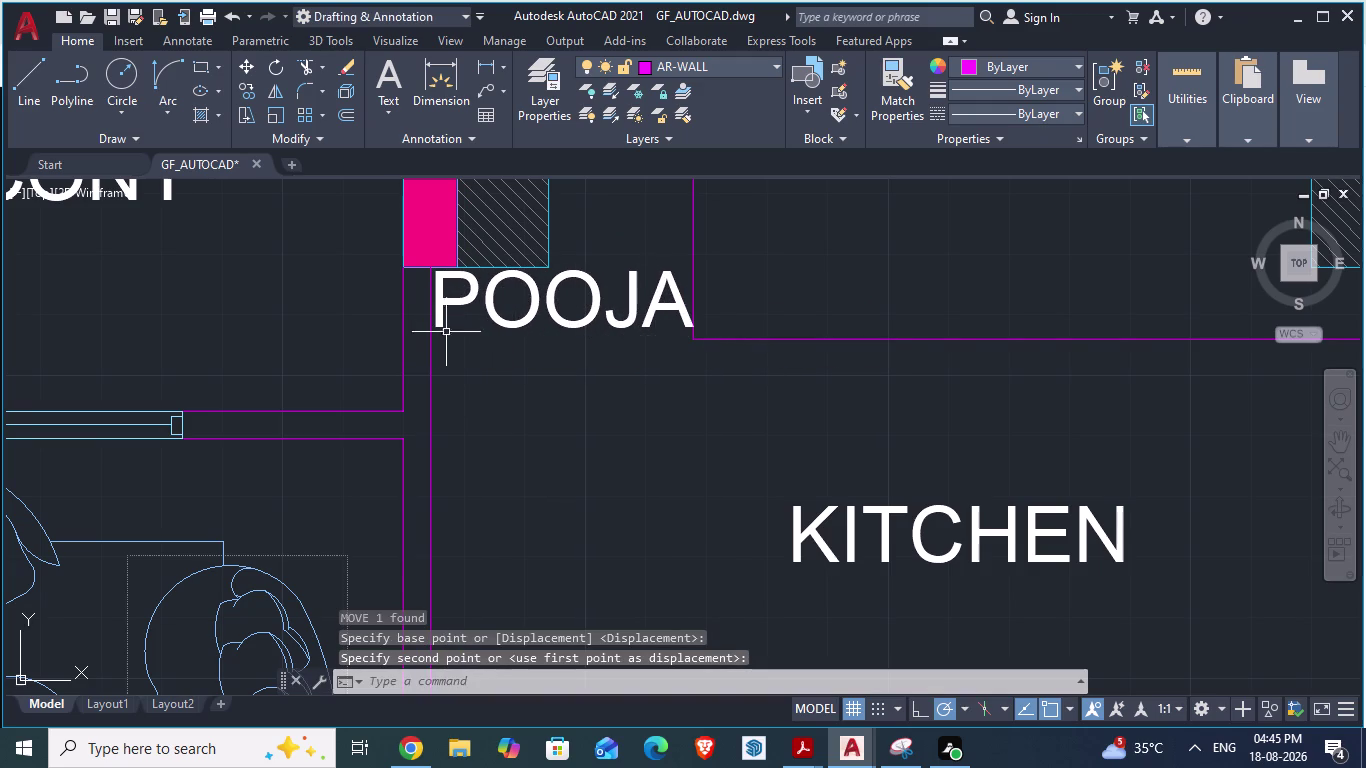
scroll(down, 3)
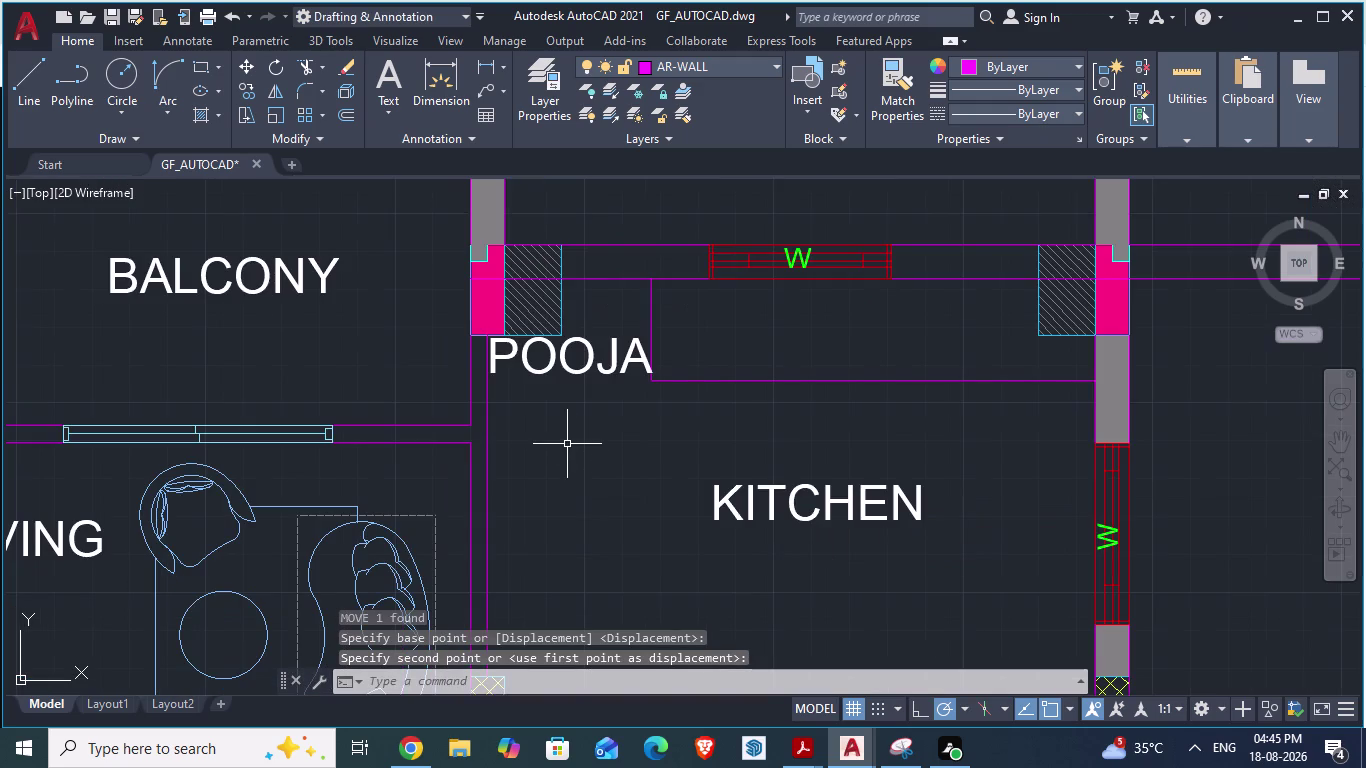
Measure from the kitchen's left wall in the ARCH PLANS reference, then return to GF_AUTOCAD.
key(alt+Tab)
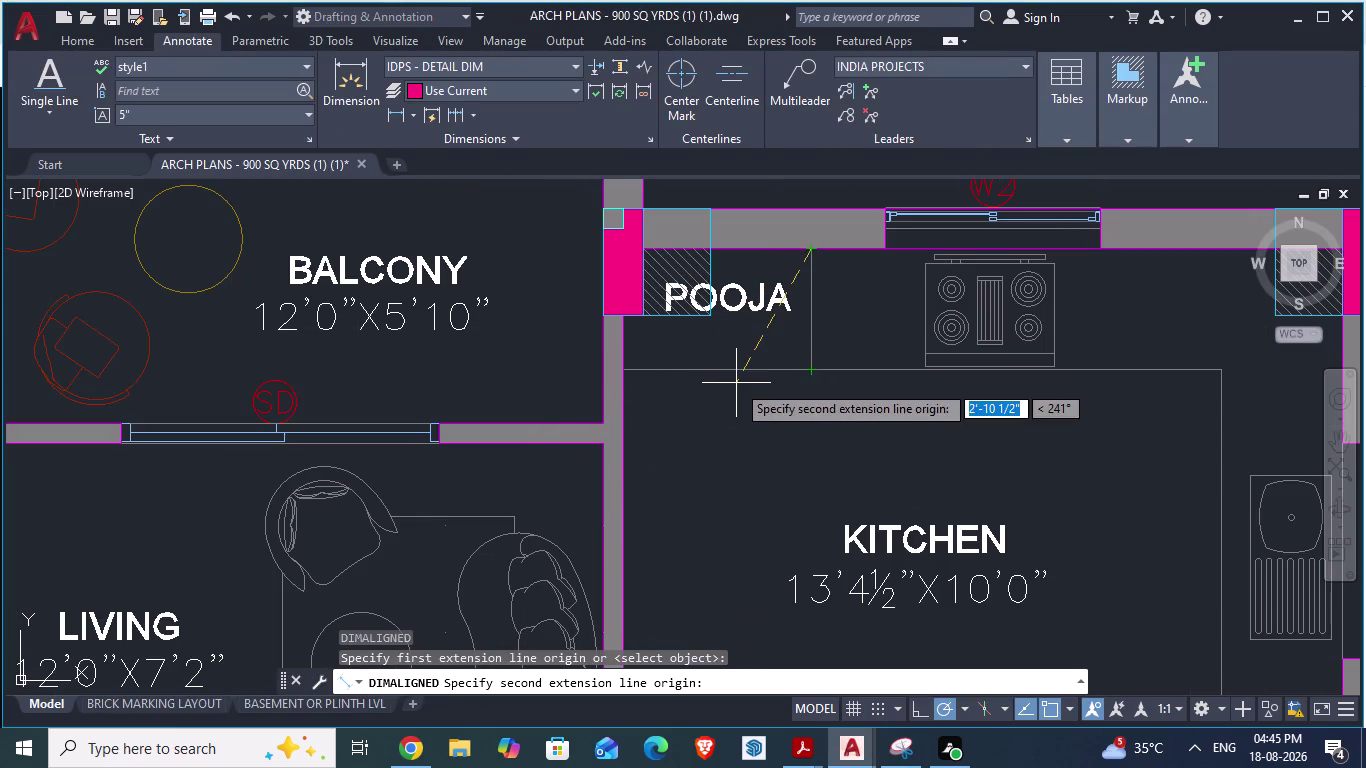
key(Escape)
key(space)
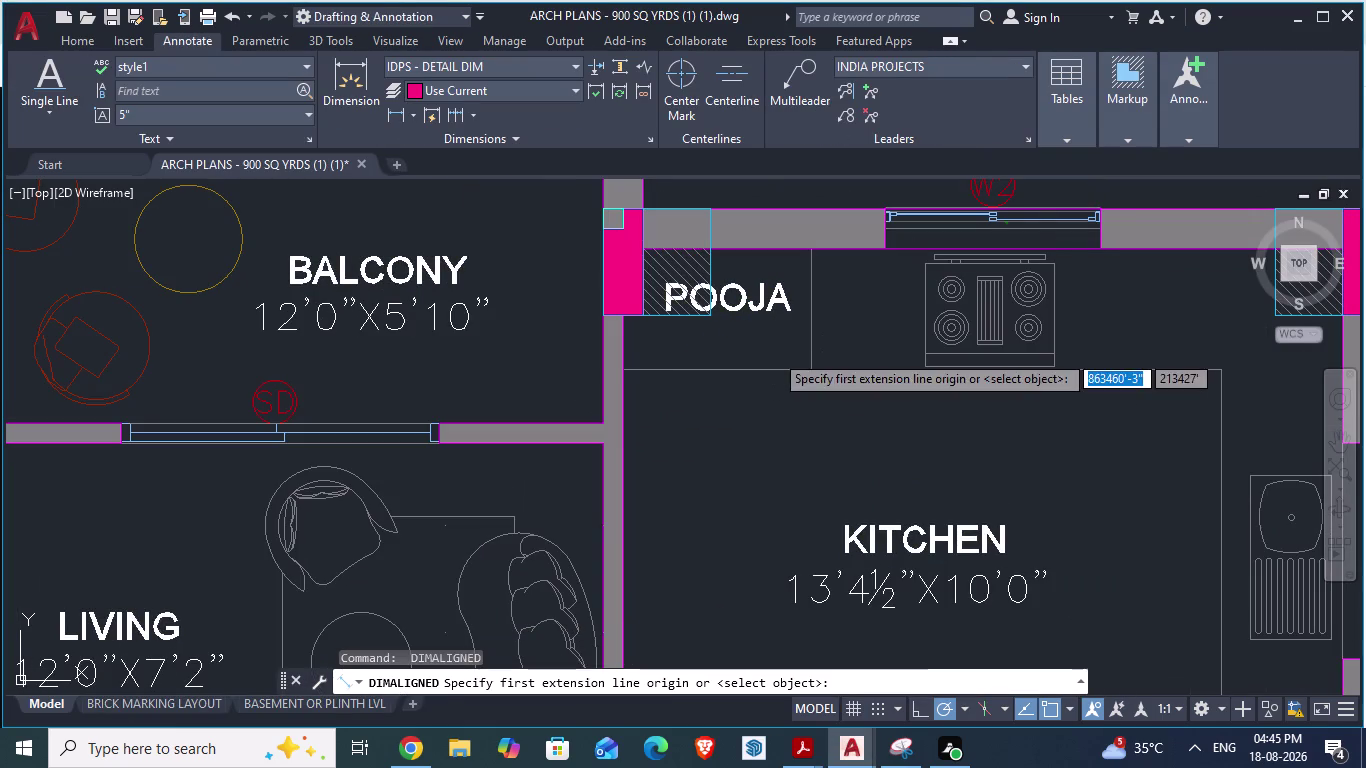
click(629, 367)
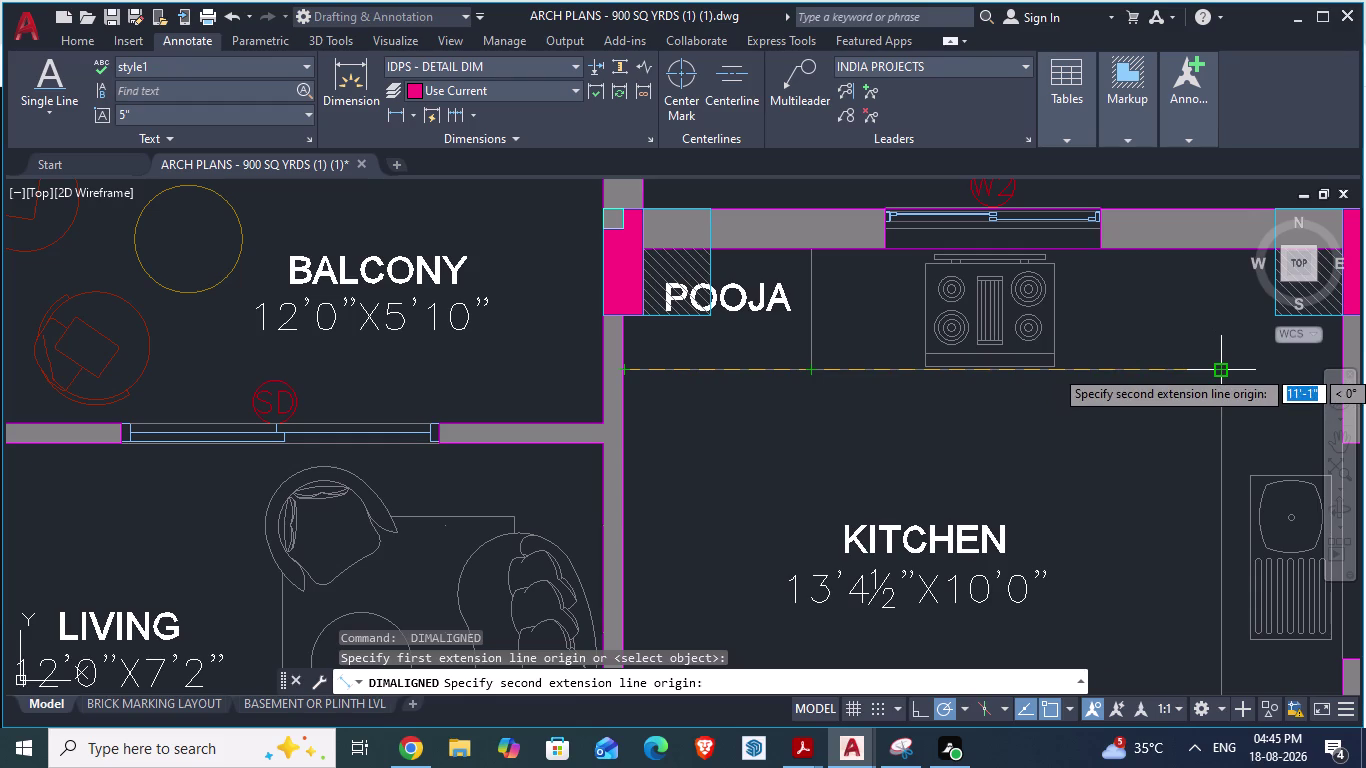
key(alt+Tab)
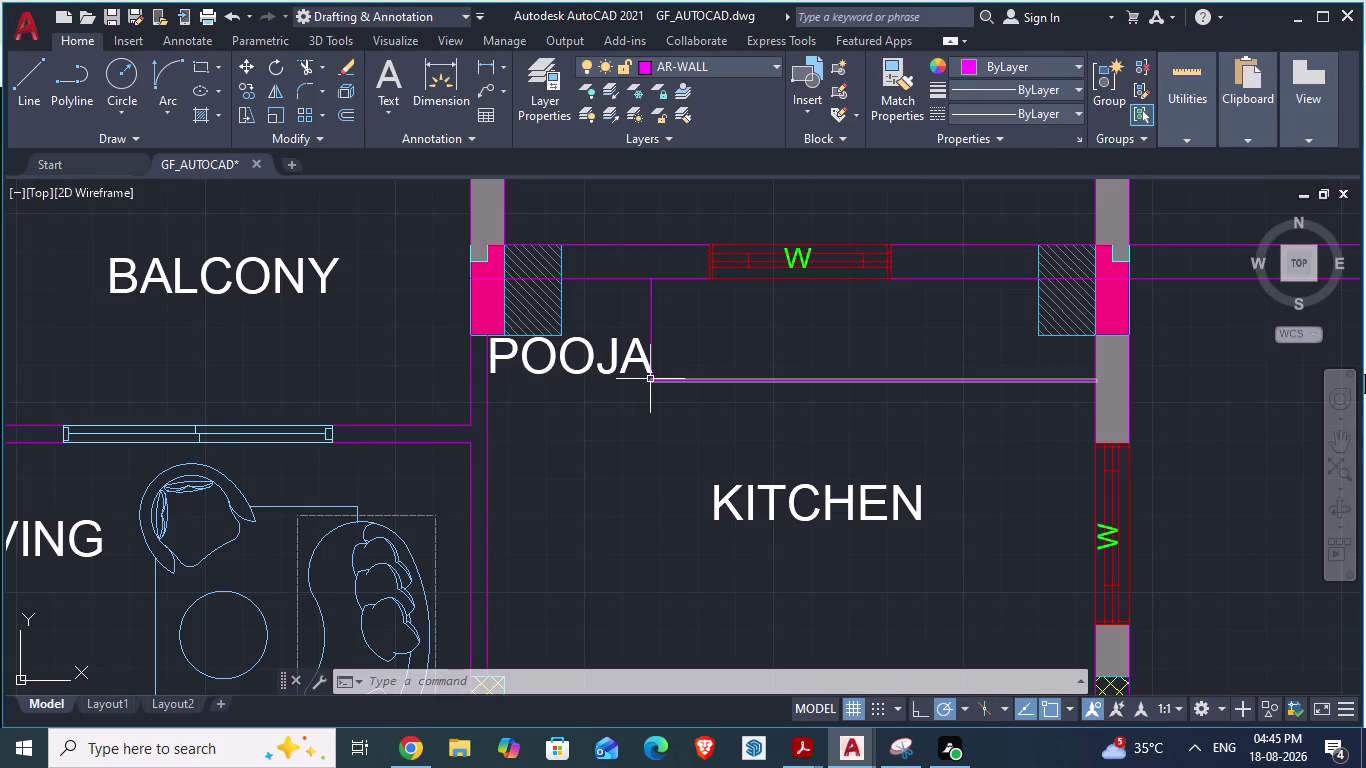
Extend the kitchen's top line to the left wall.
text(EX)
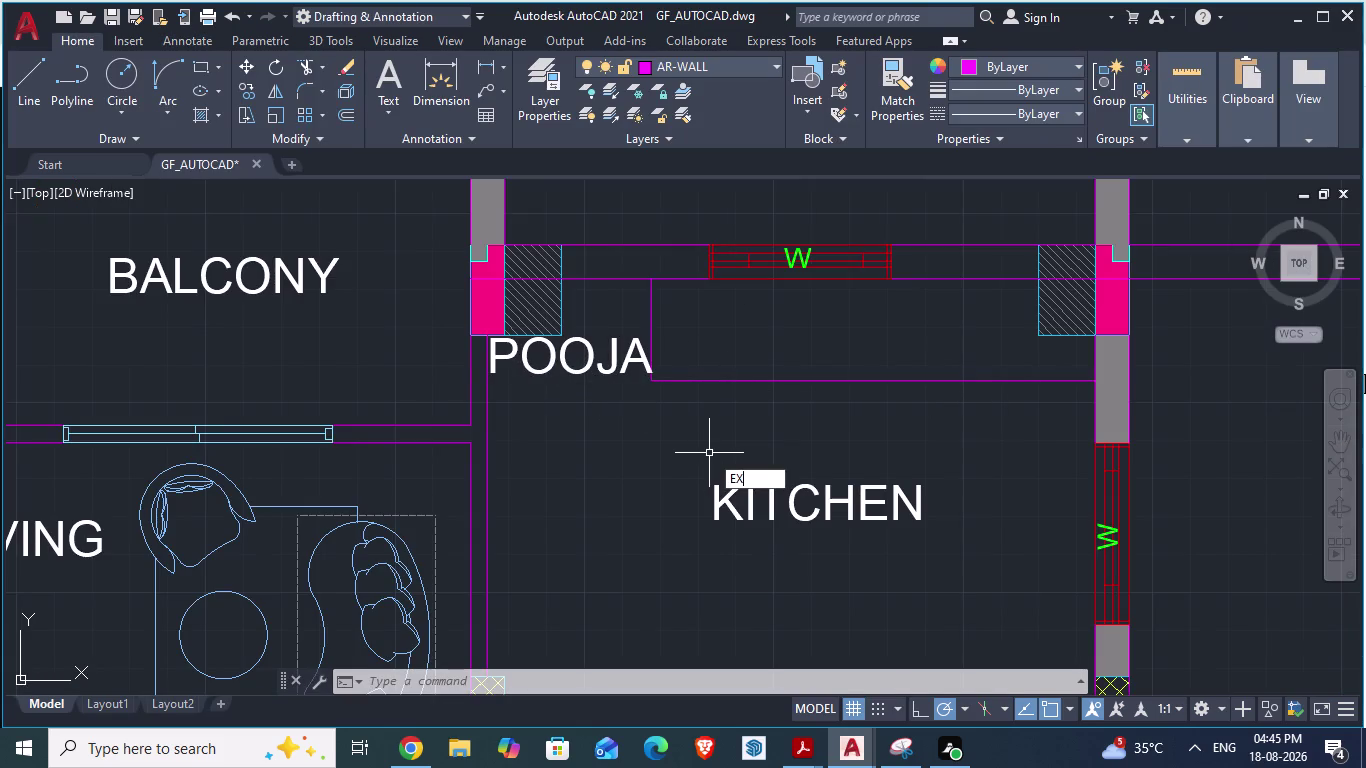
key(Return)
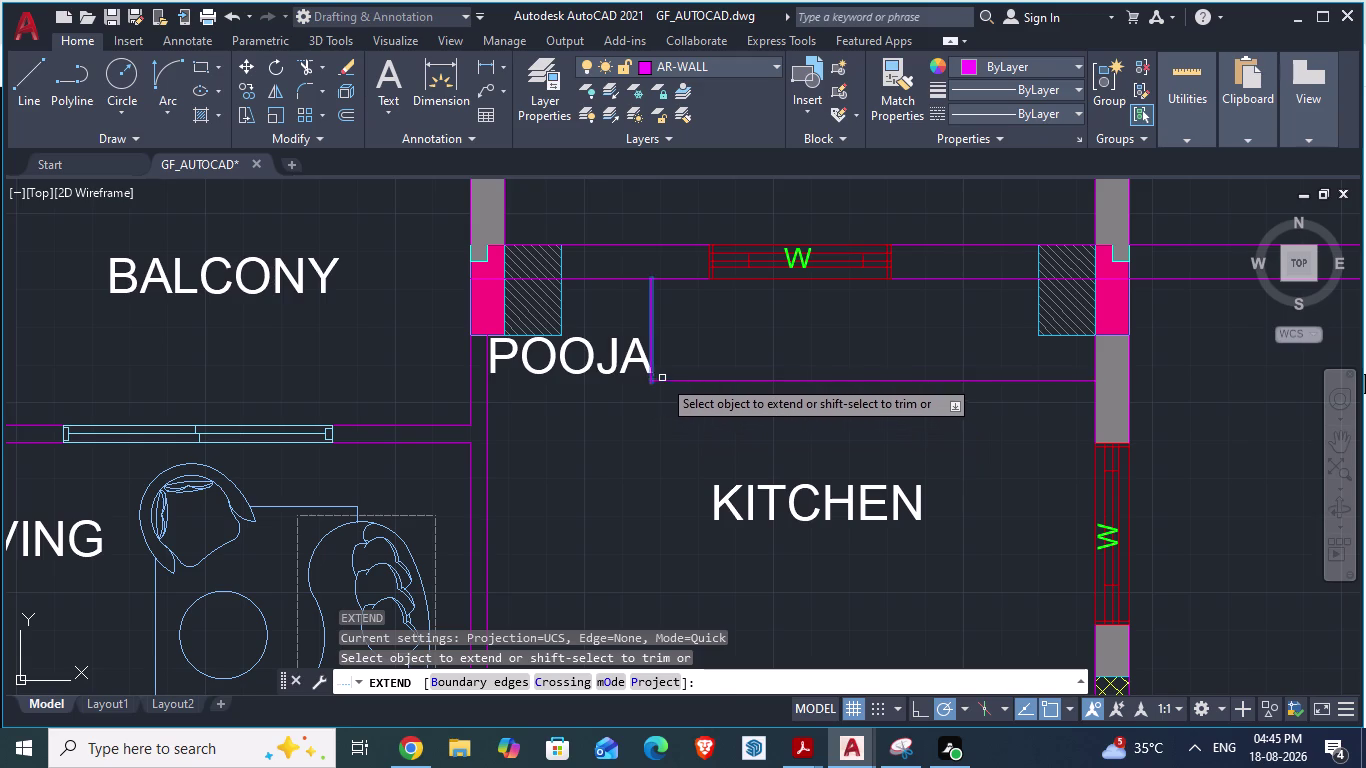
click(669, 381)
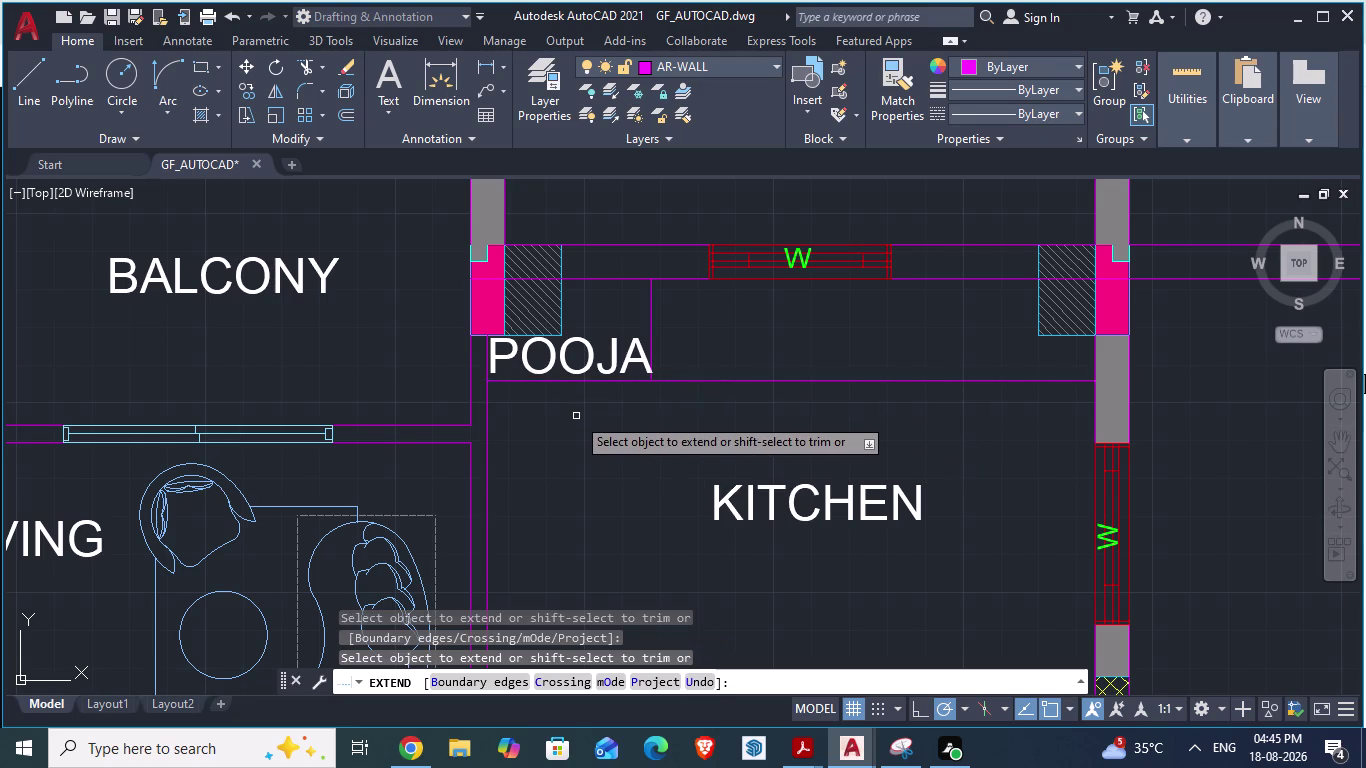
text(DA)
key(Return)
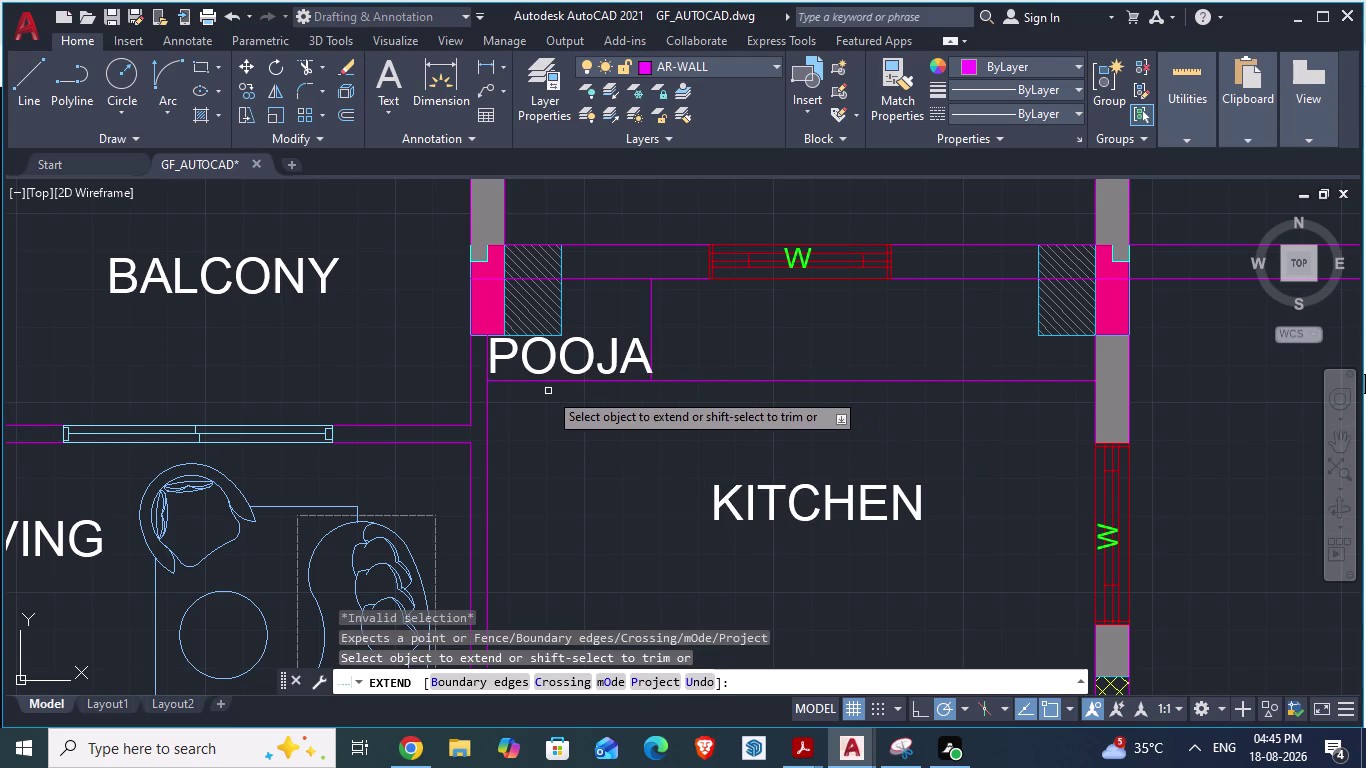
key(Escape)
Add an 11'-1" aligned dimension from the pooja's left wall, placed below the line.
text(DA)
key(Return)
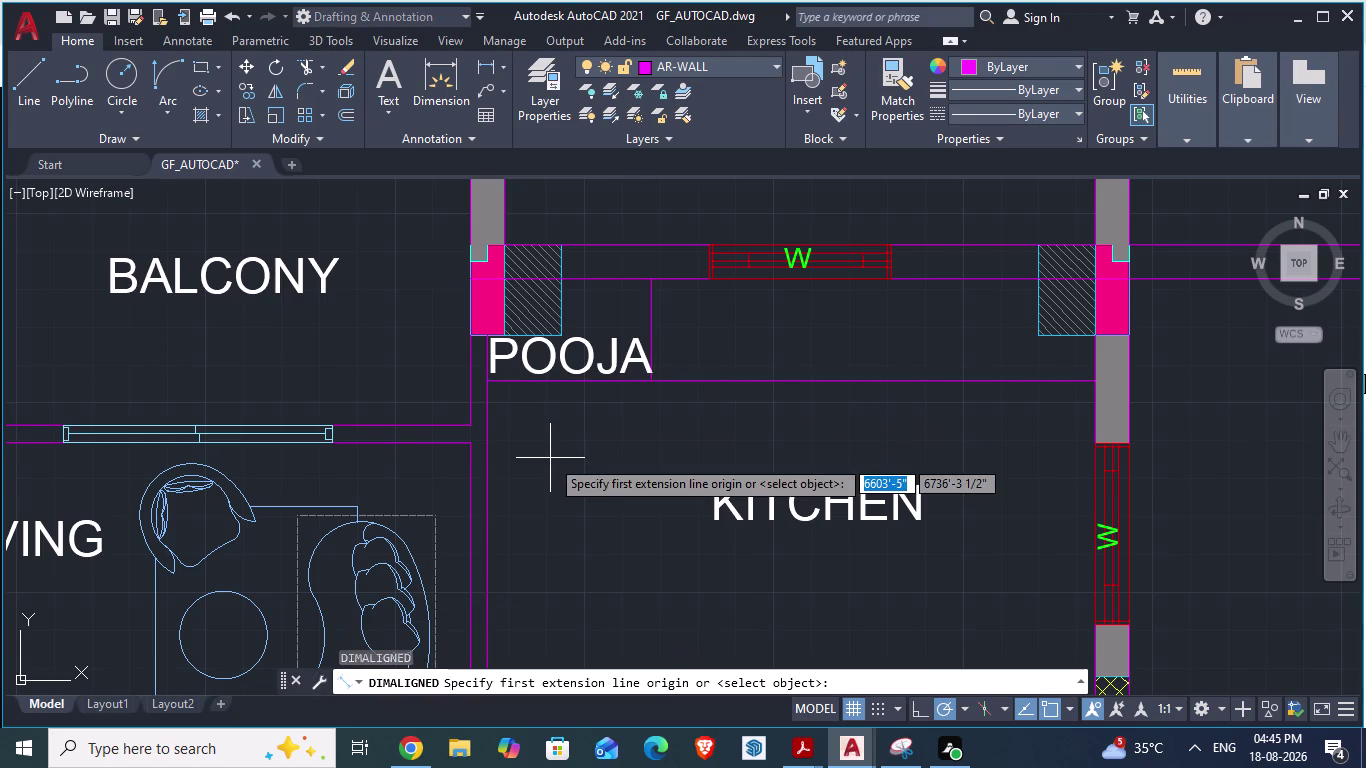
scroll(up, 3)
click(476, 426)
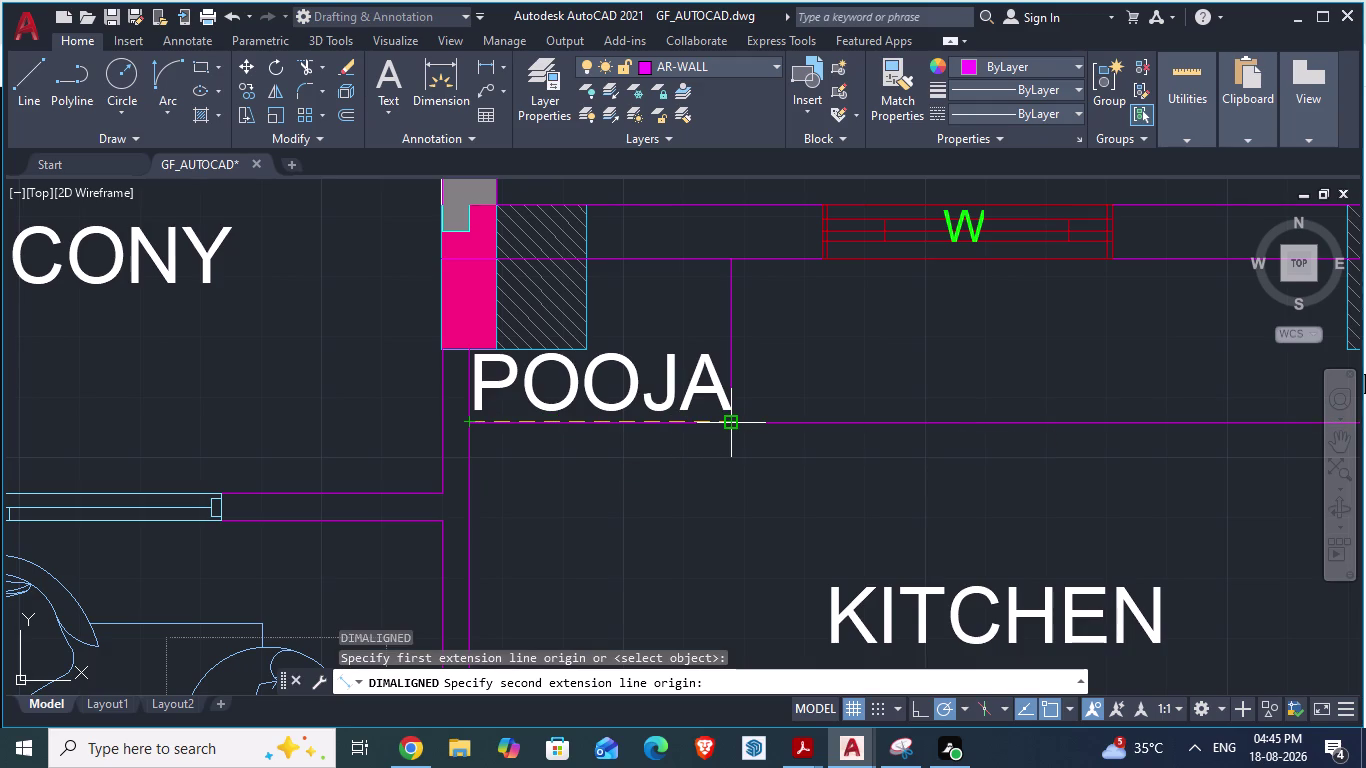
text(11'1)
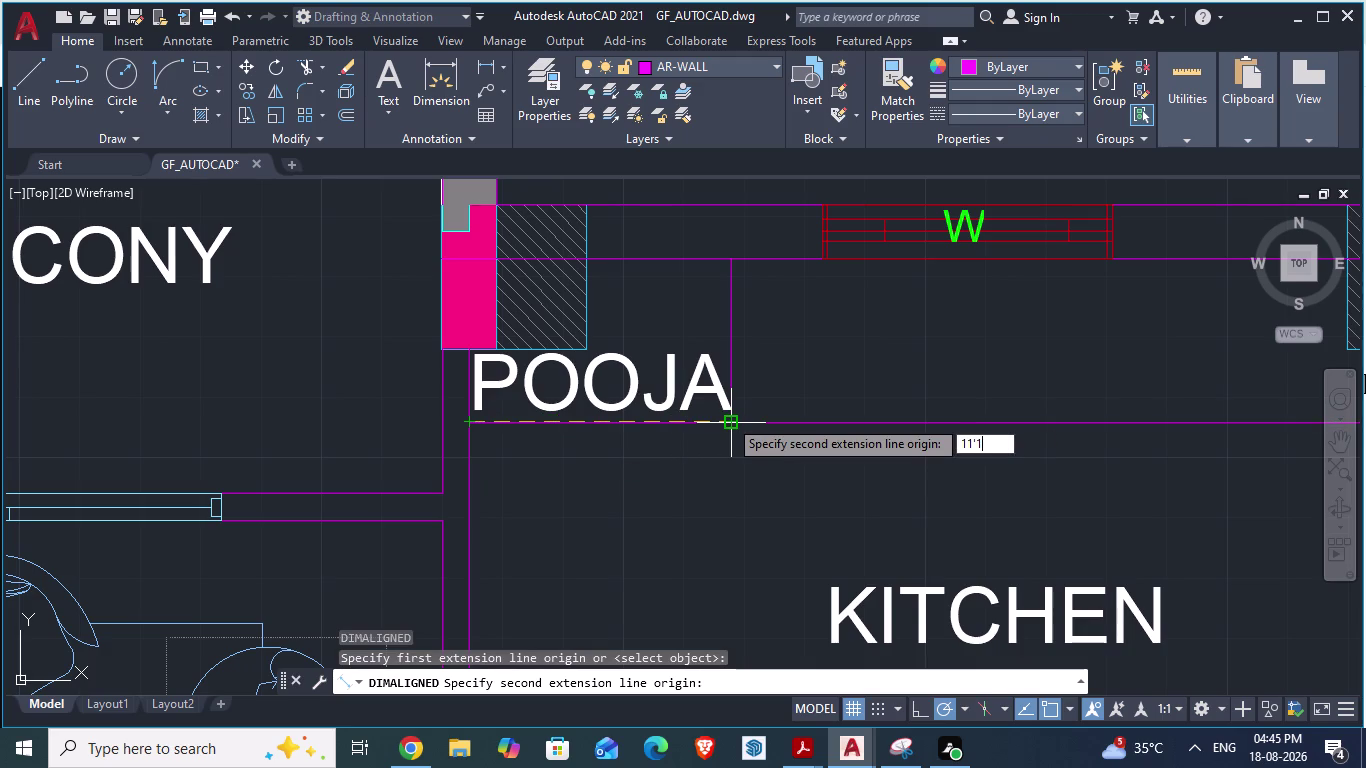
text(")
key(Return)
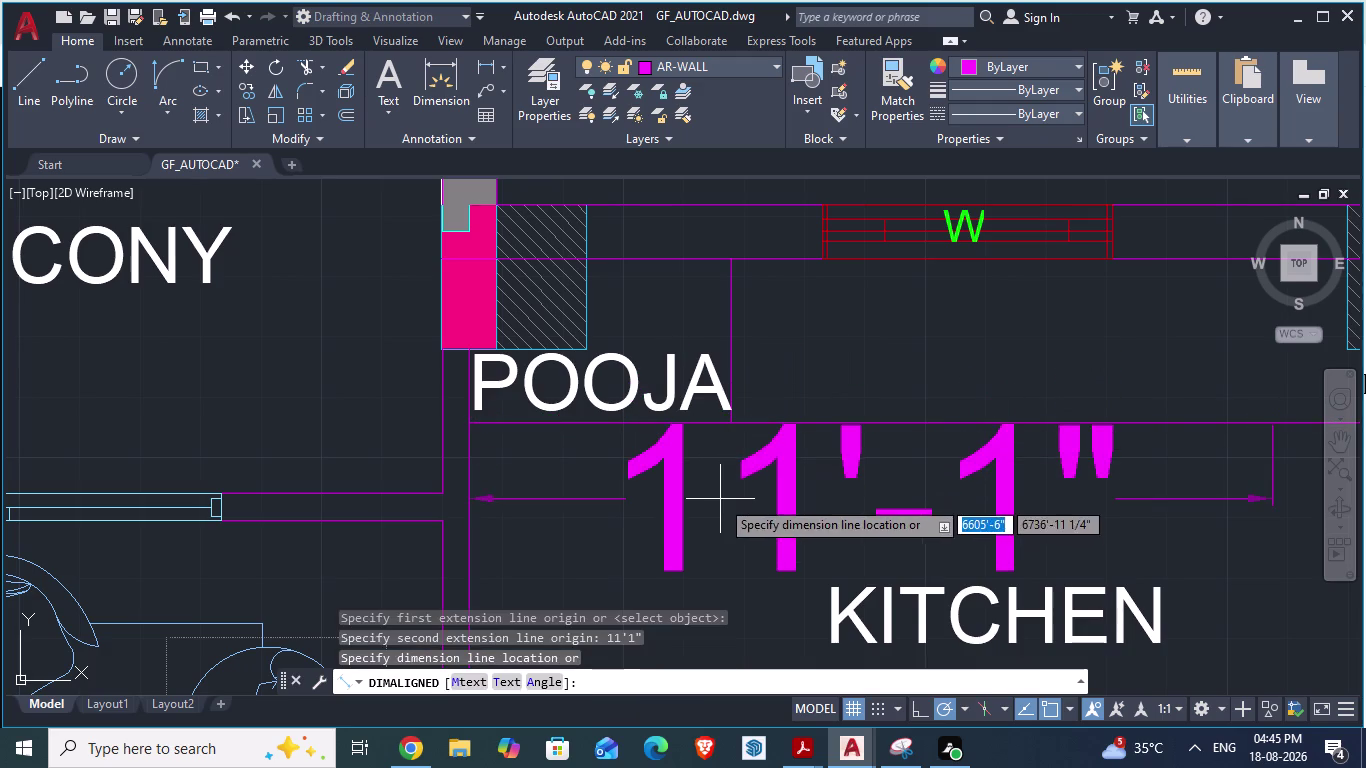
click(719, 500)
scroll(down, 3)
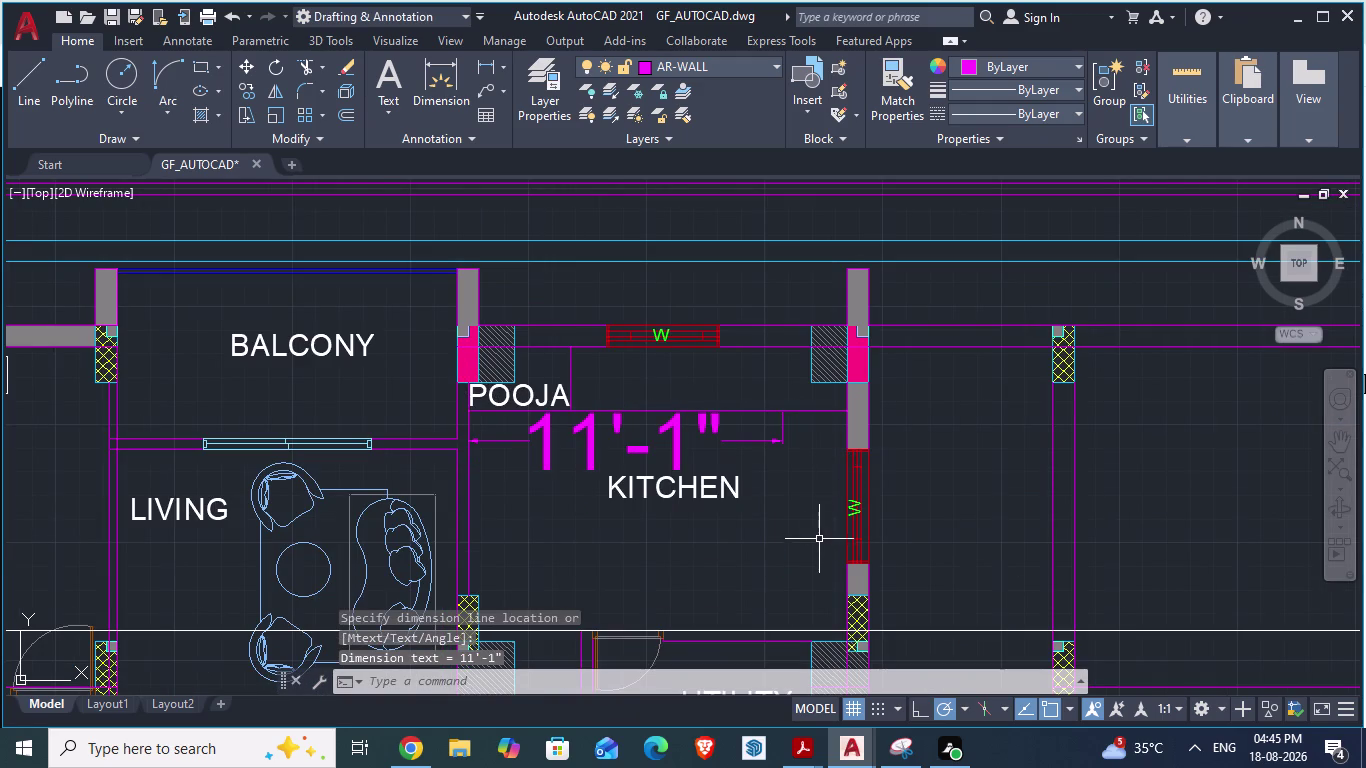
Draw a vertical line from the 11'-1" mark down to the kitchen's bottom edge.
key(l)
key(Return)
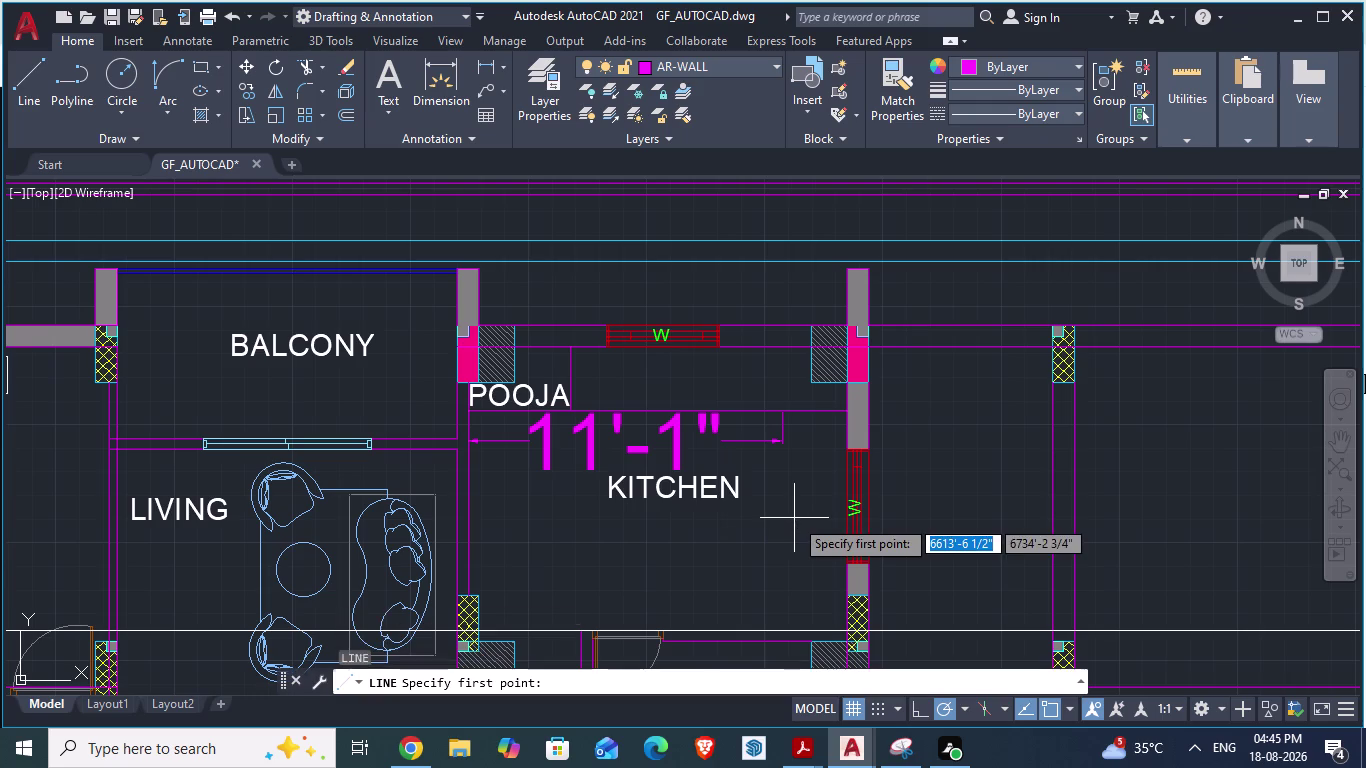
click(781, 412)
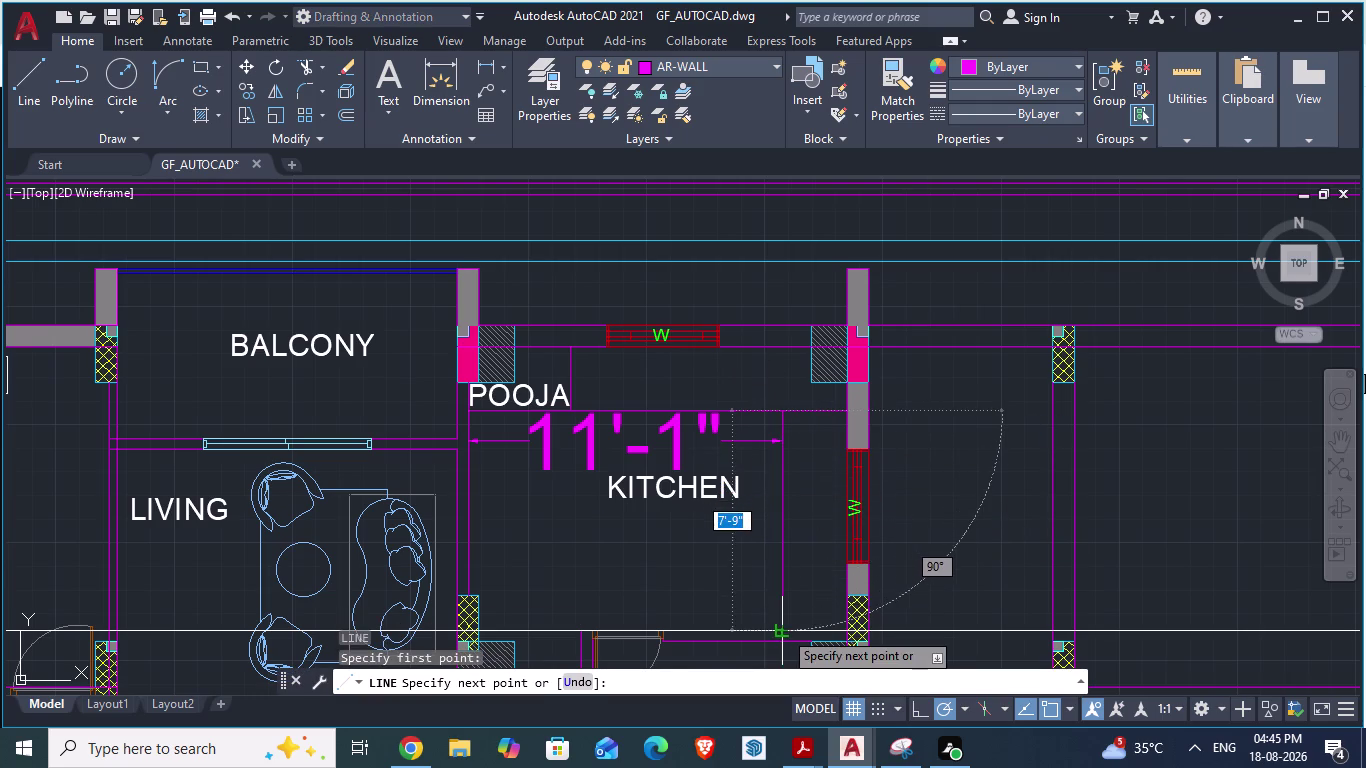
click(783, 630)
key(Return)
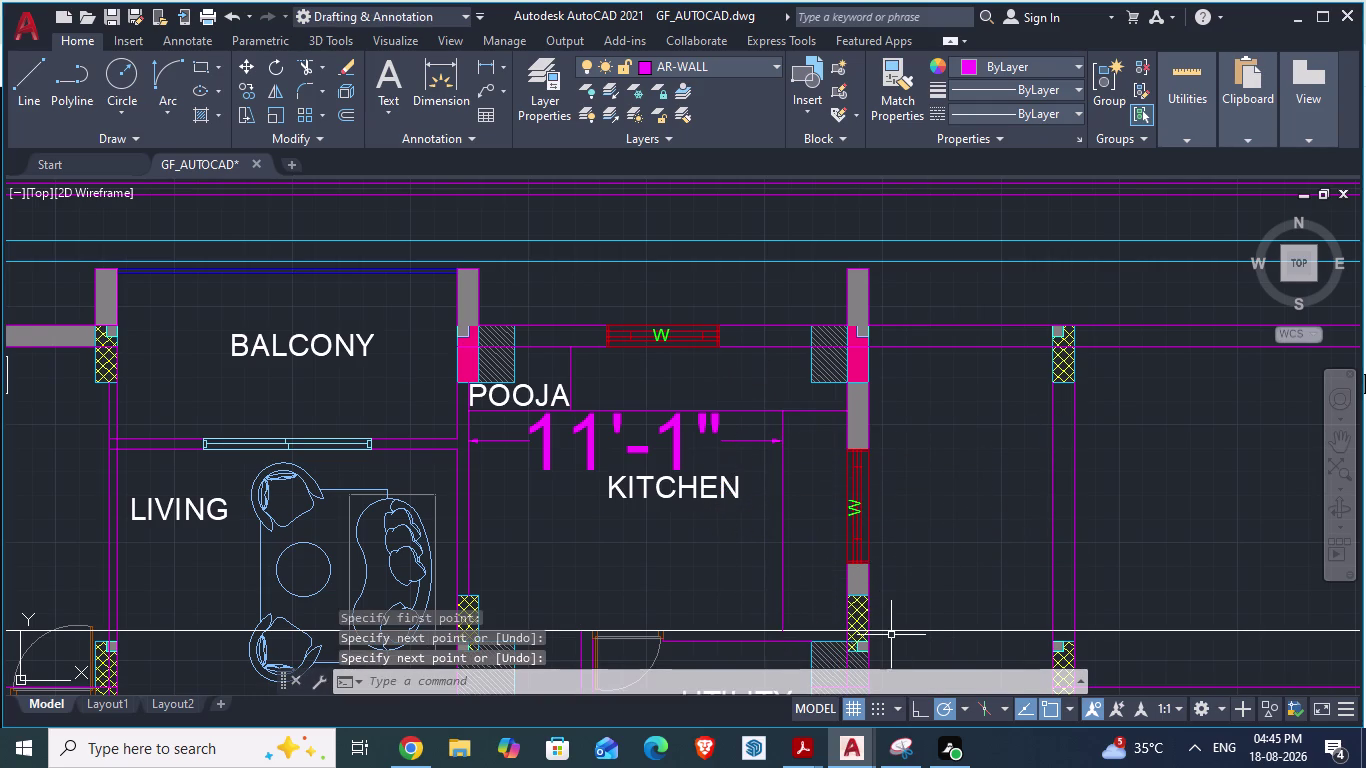
key(Escape)
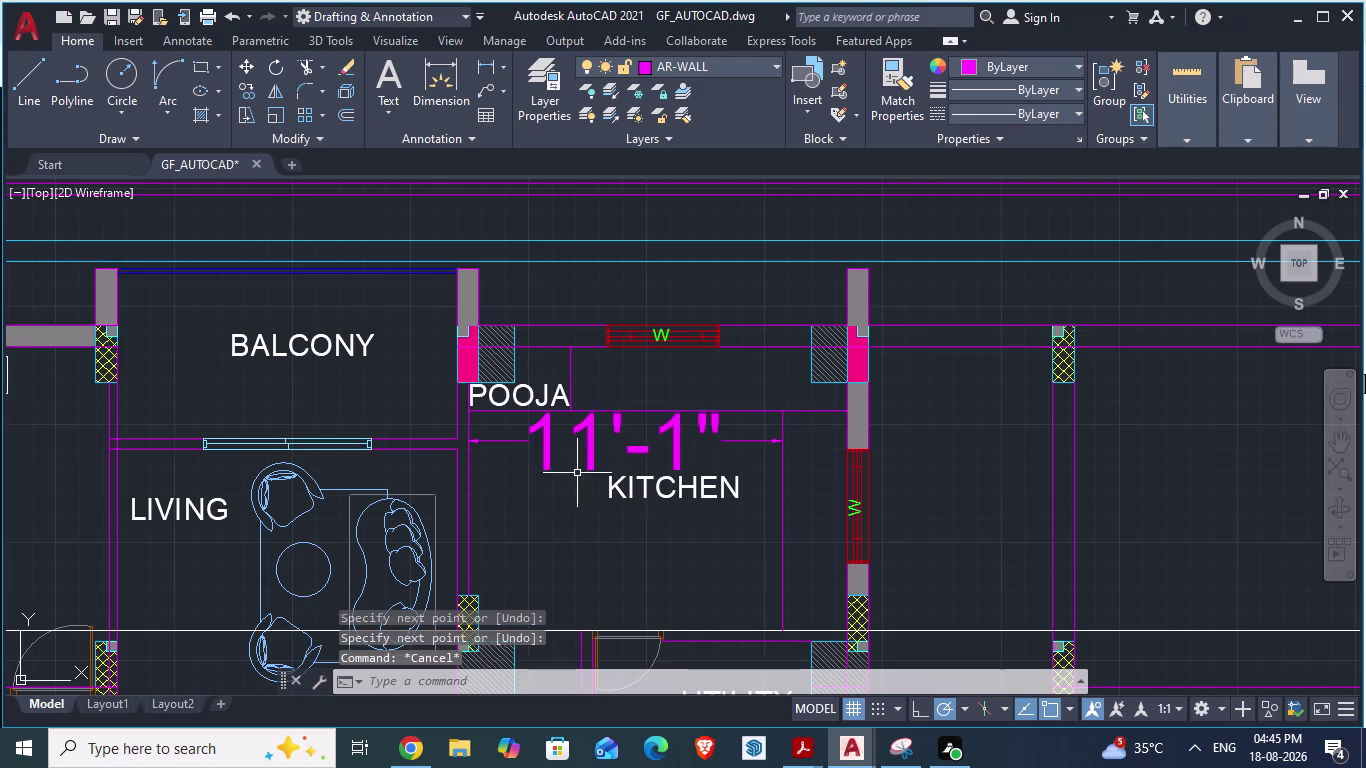
Delete the temporary 11'-1" dimension and the short stray line near POOJA.
click(596, 464)
key(Delete)
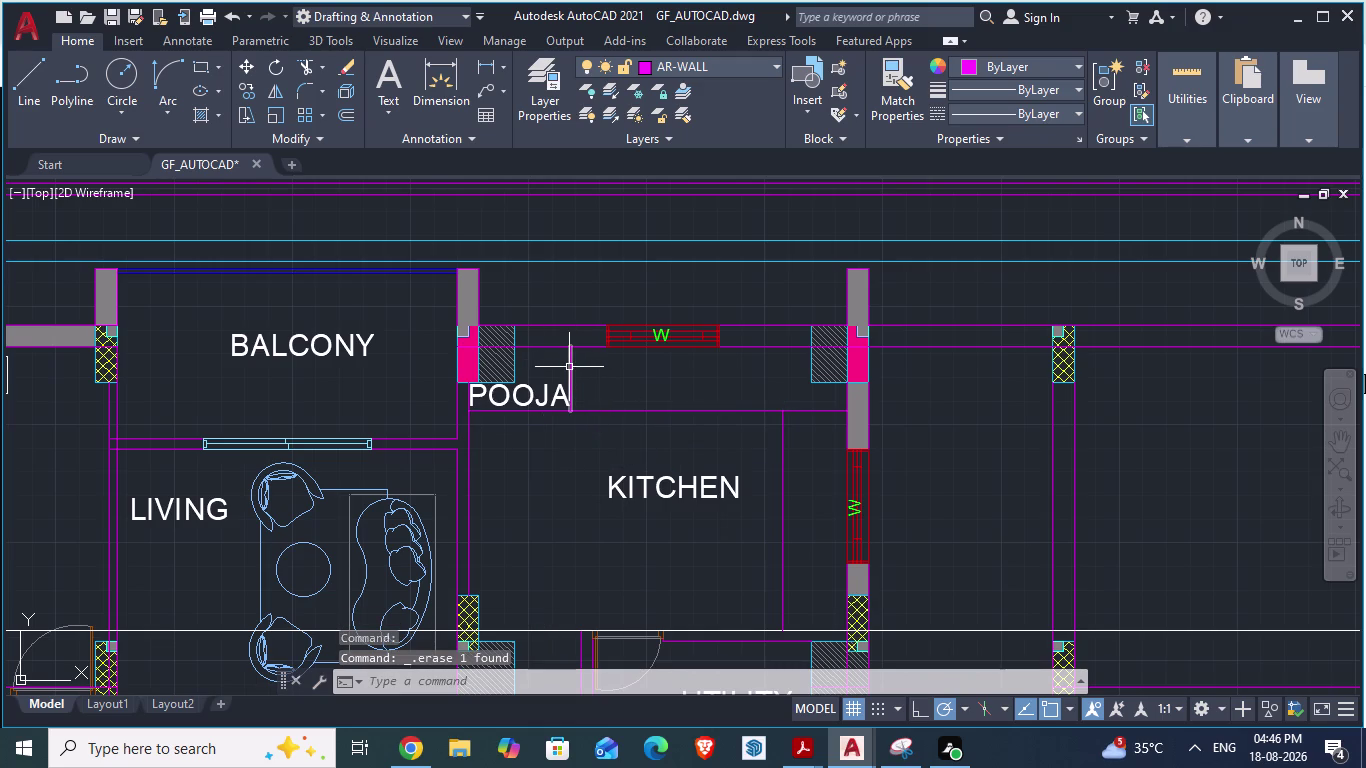
click(569, 367)
key(Delete)
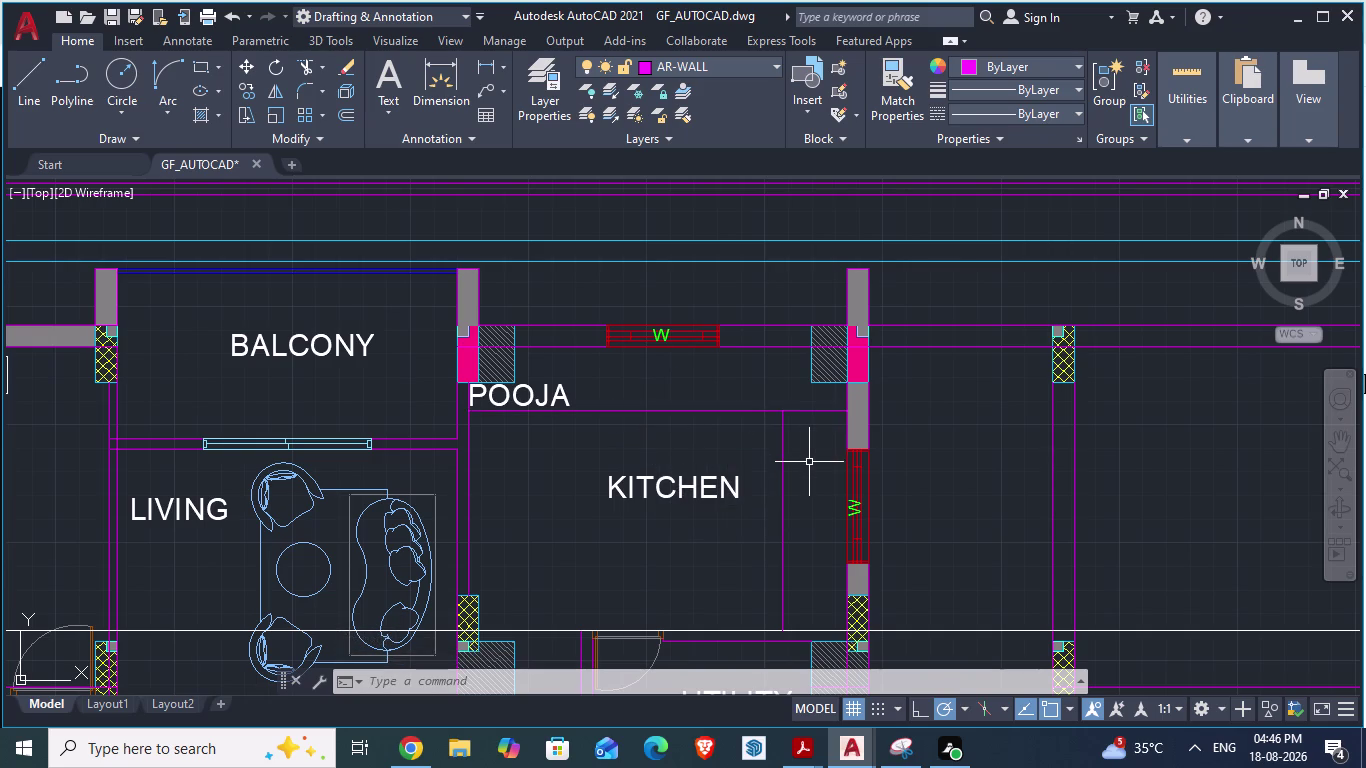
Start trimming lines near the new vertical kitchen edge.
text(TR)
key(Return)
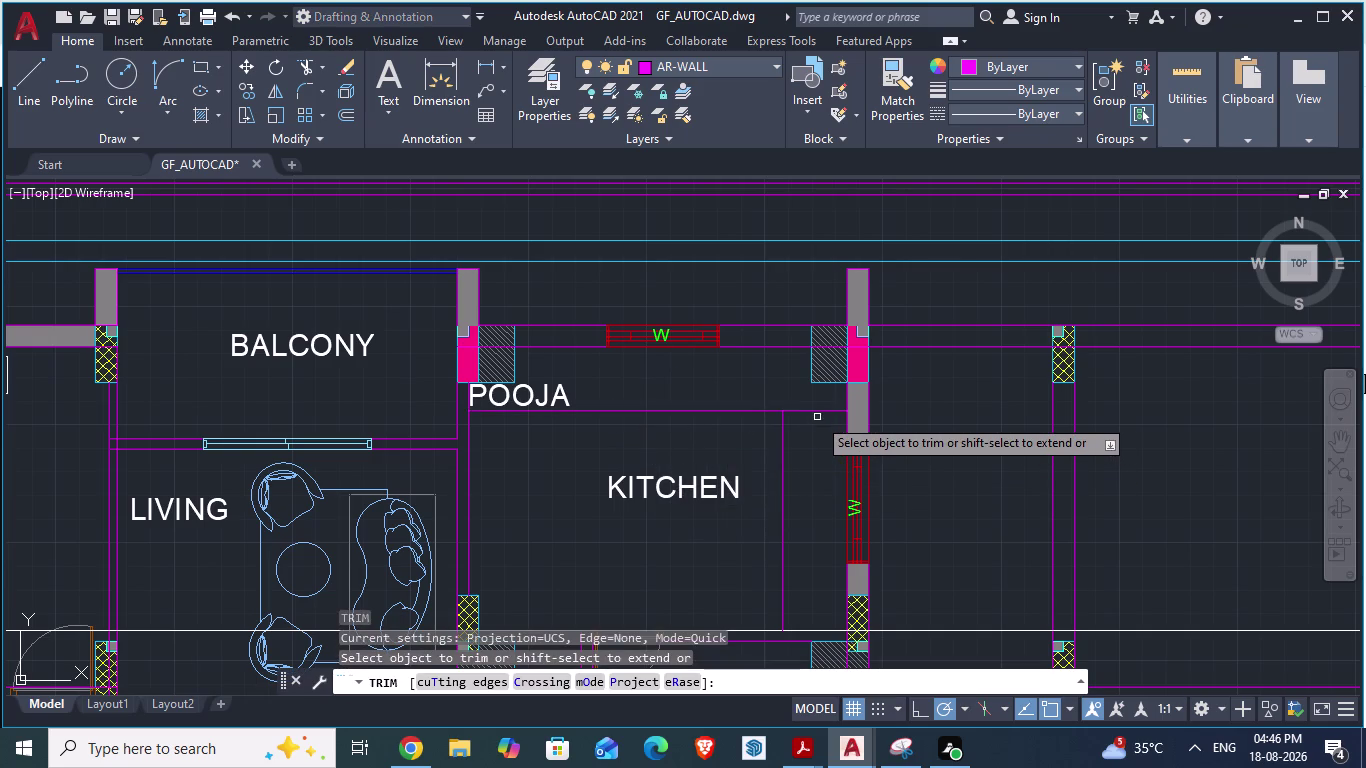
click(806, 412)
scroll(down, 3)
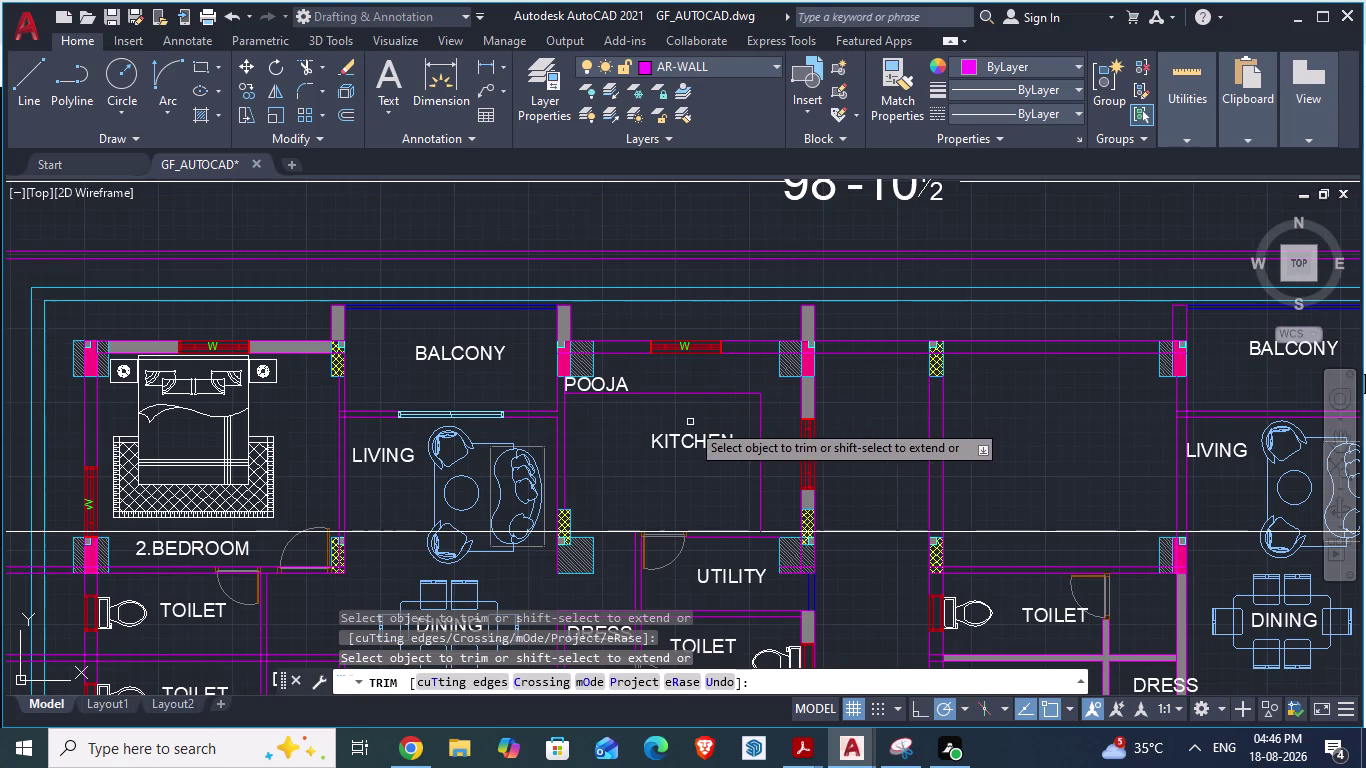
In ARCH PLANS, cancel the leftover measurement and measure from the wall corner beside POOJA.
key(alt+Tab)
scroll(down, 3)
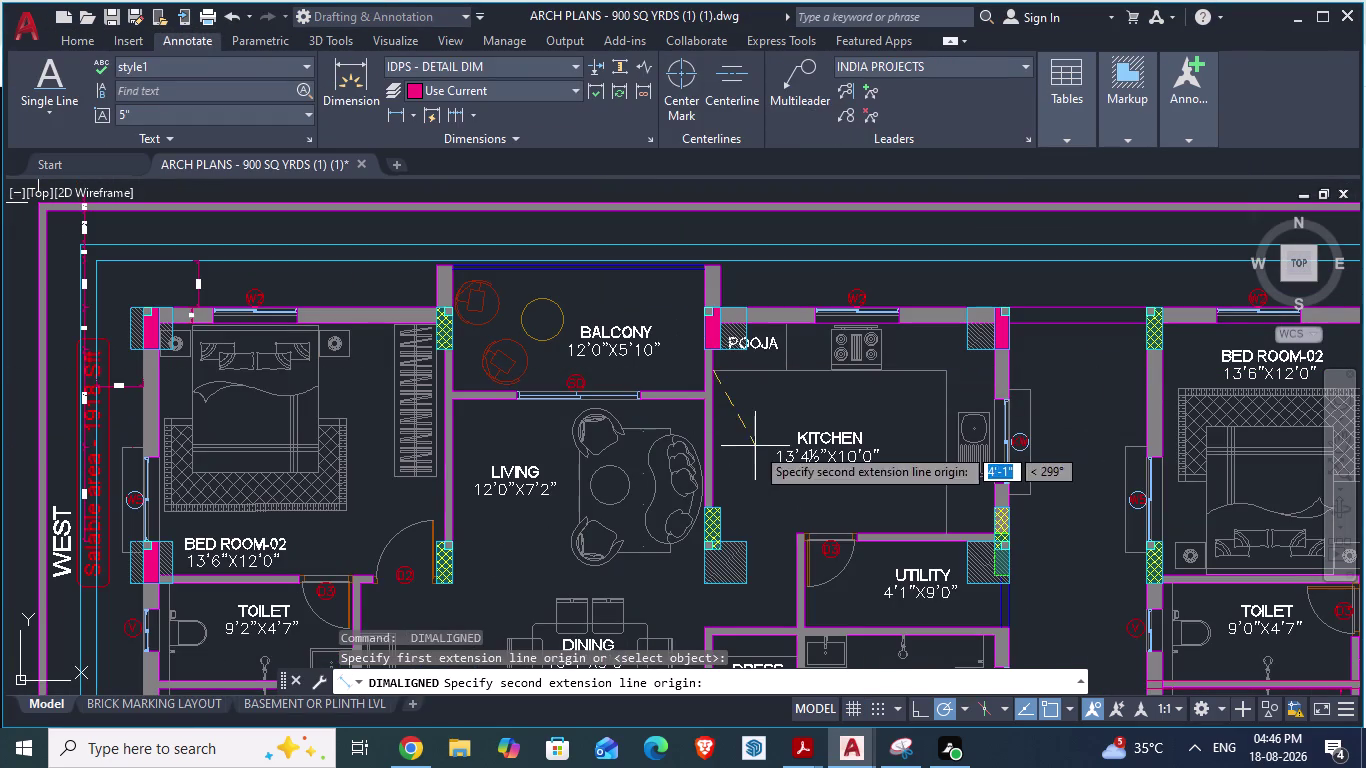
key(Escape)
scroll(up, 3)
scroll(down, 3)
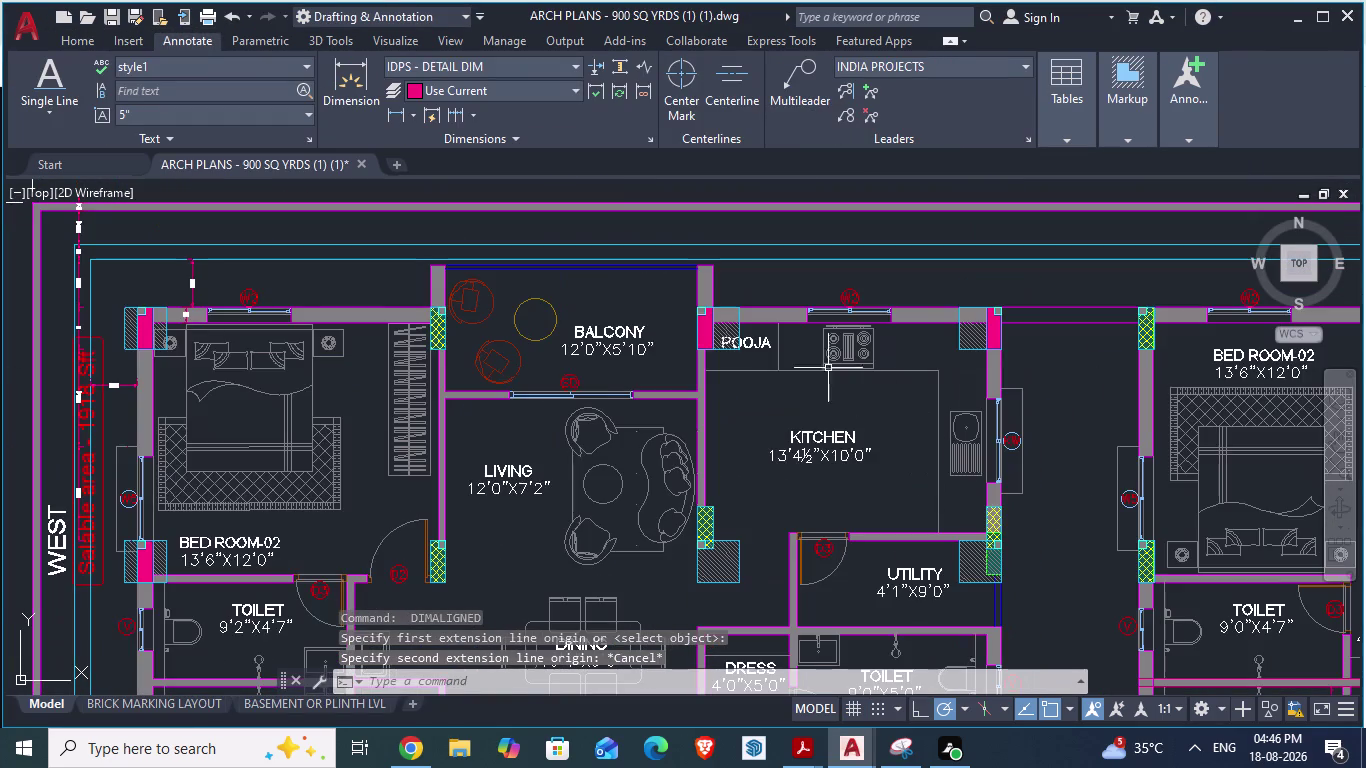
scroll(up, 3)
text(D)
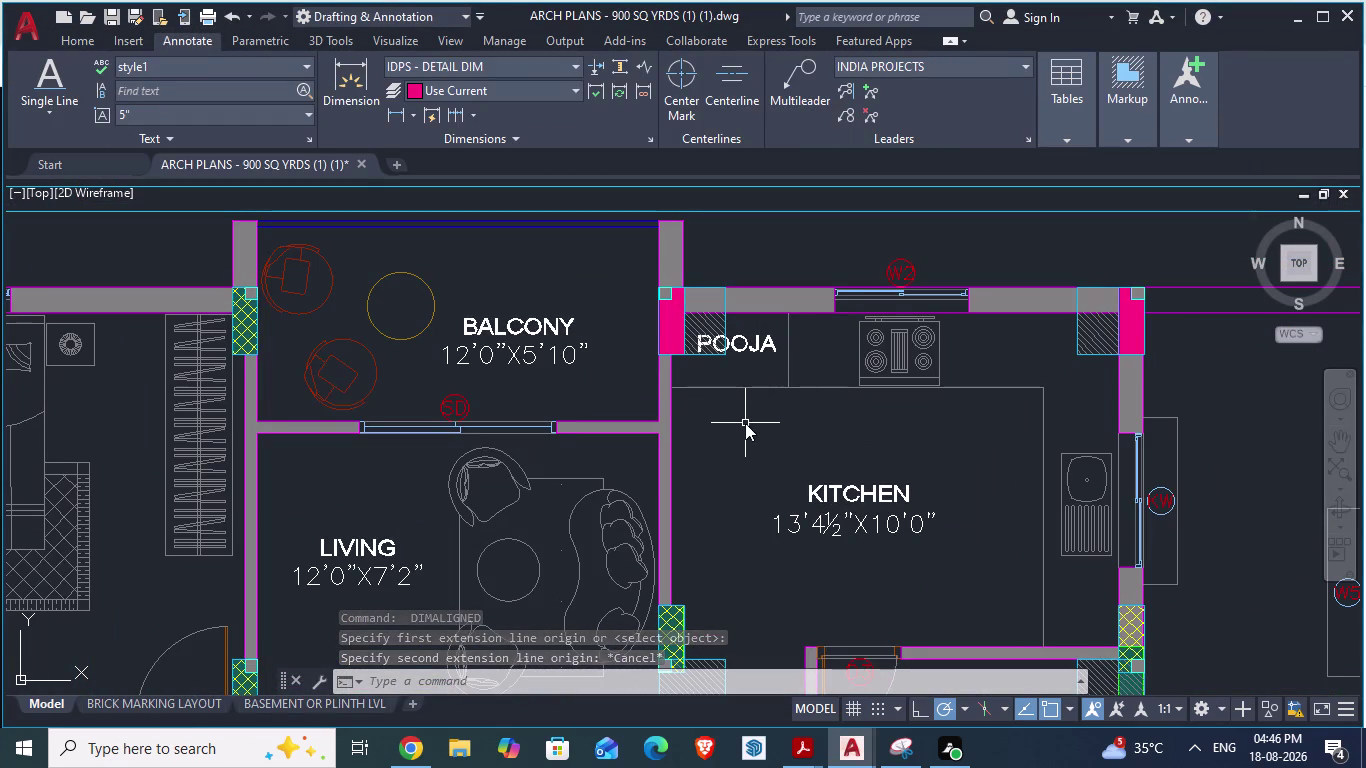
text(A)
key(Return)
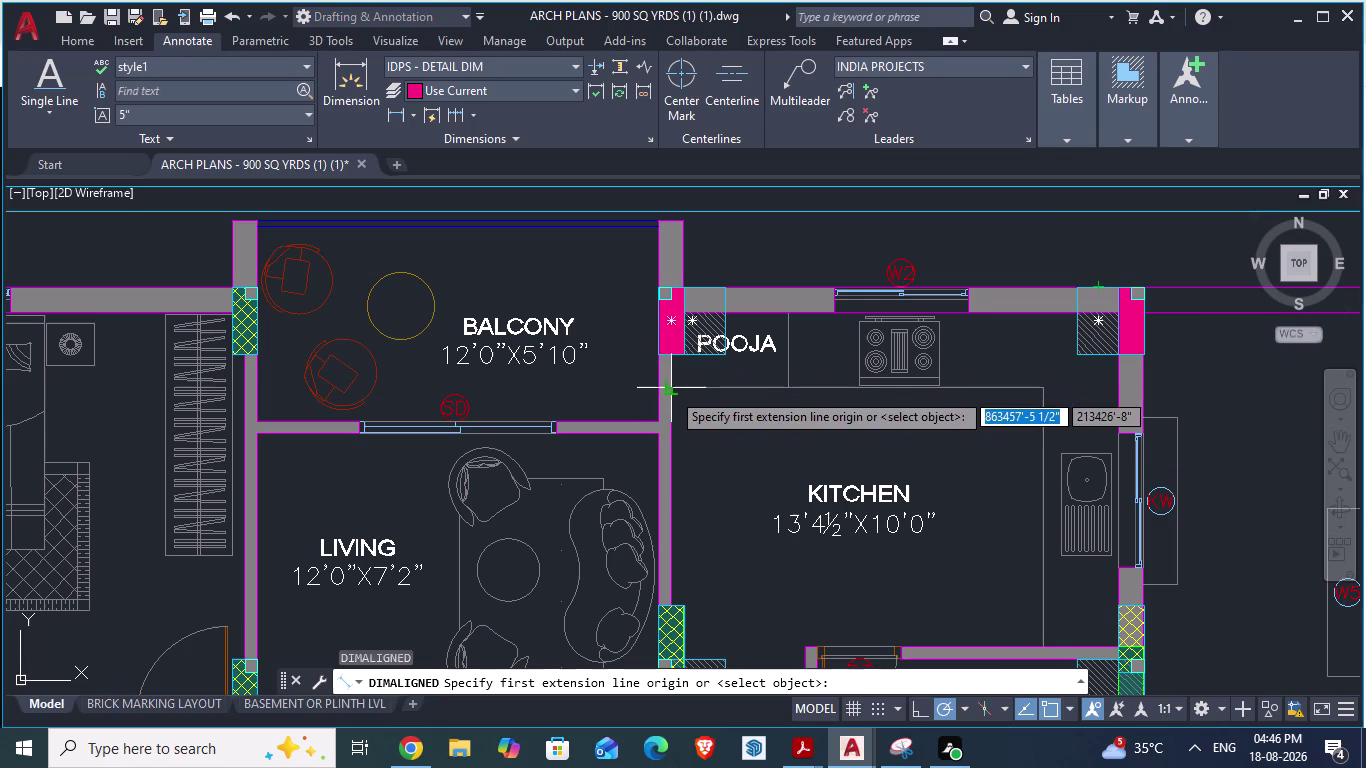
click(727, 310)
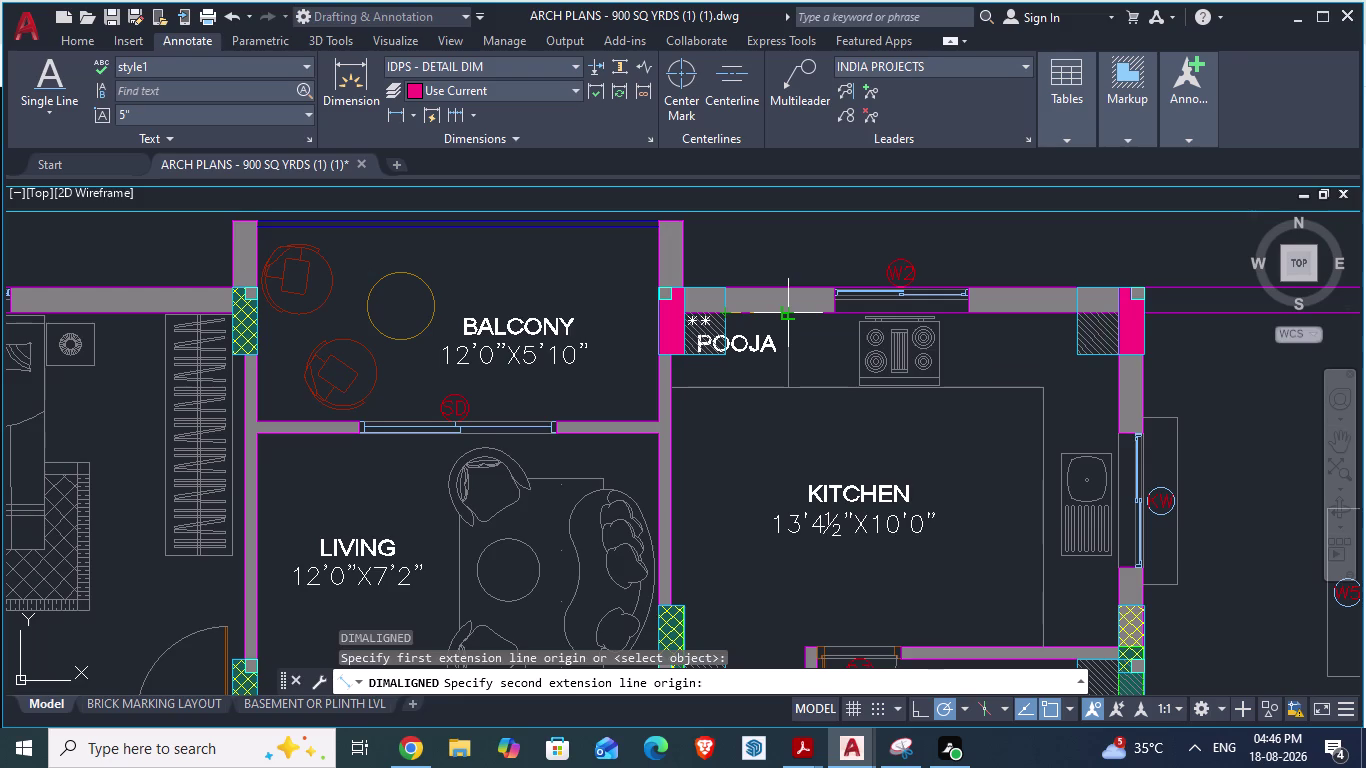
Compare both drawings again, then finish trimming in GF_AUTOCAD.
key(alt+Tab)
scroll(up, 3)
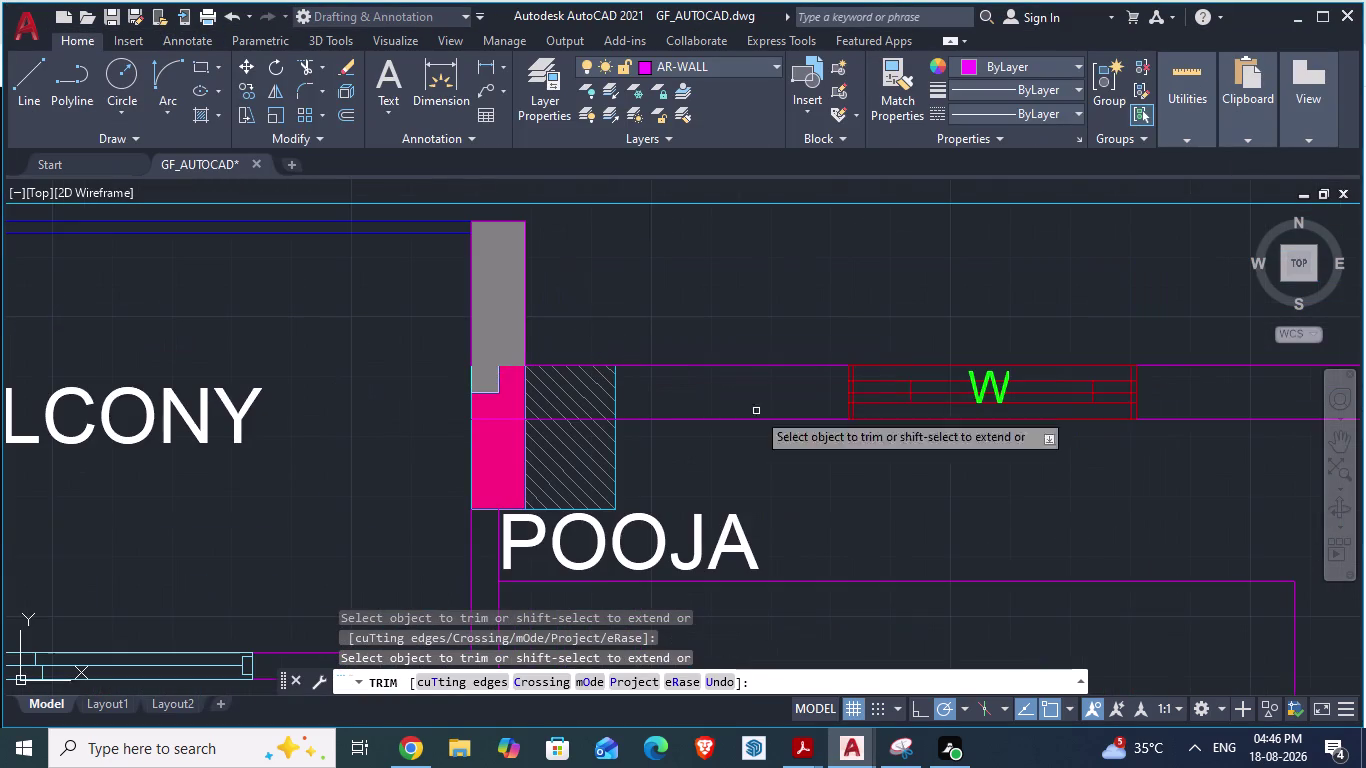
scroll(down, 3)
key(alt+Tab)
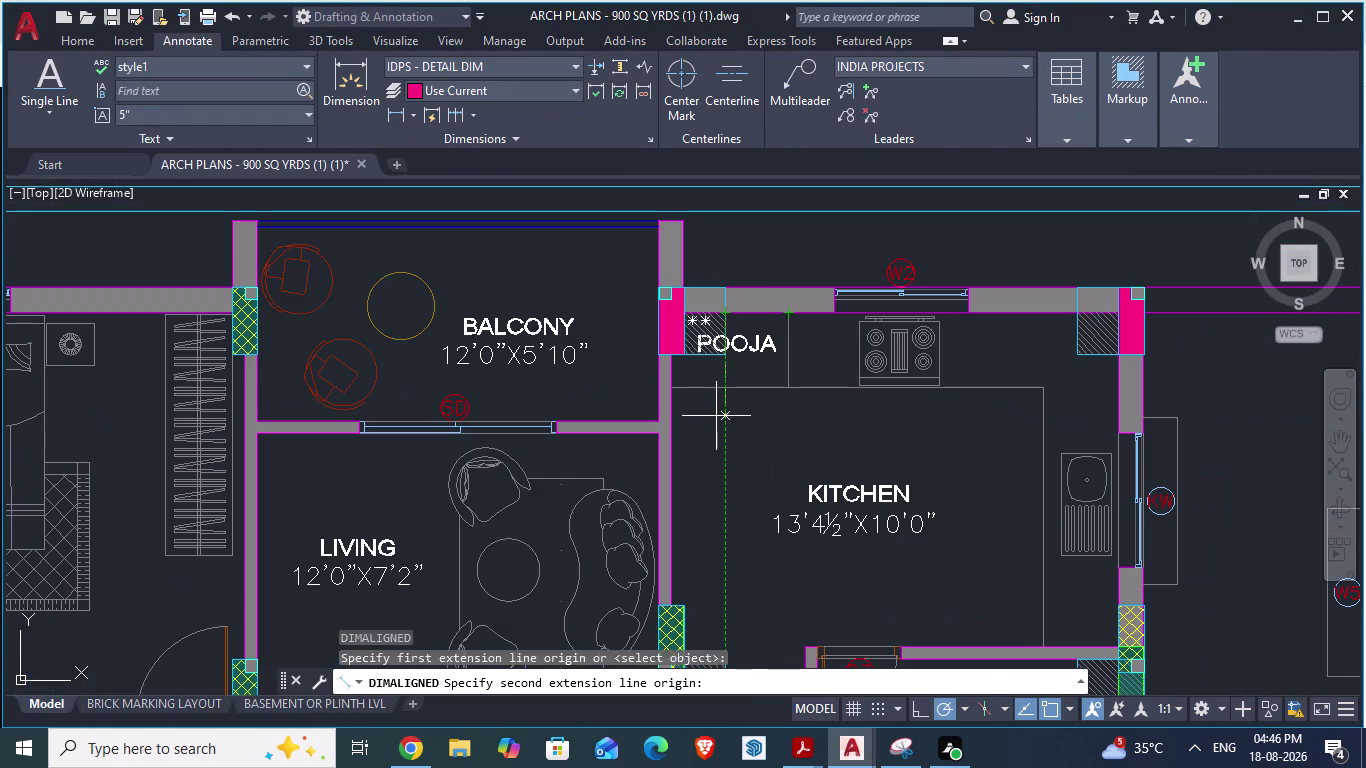
key(alt+Tab)
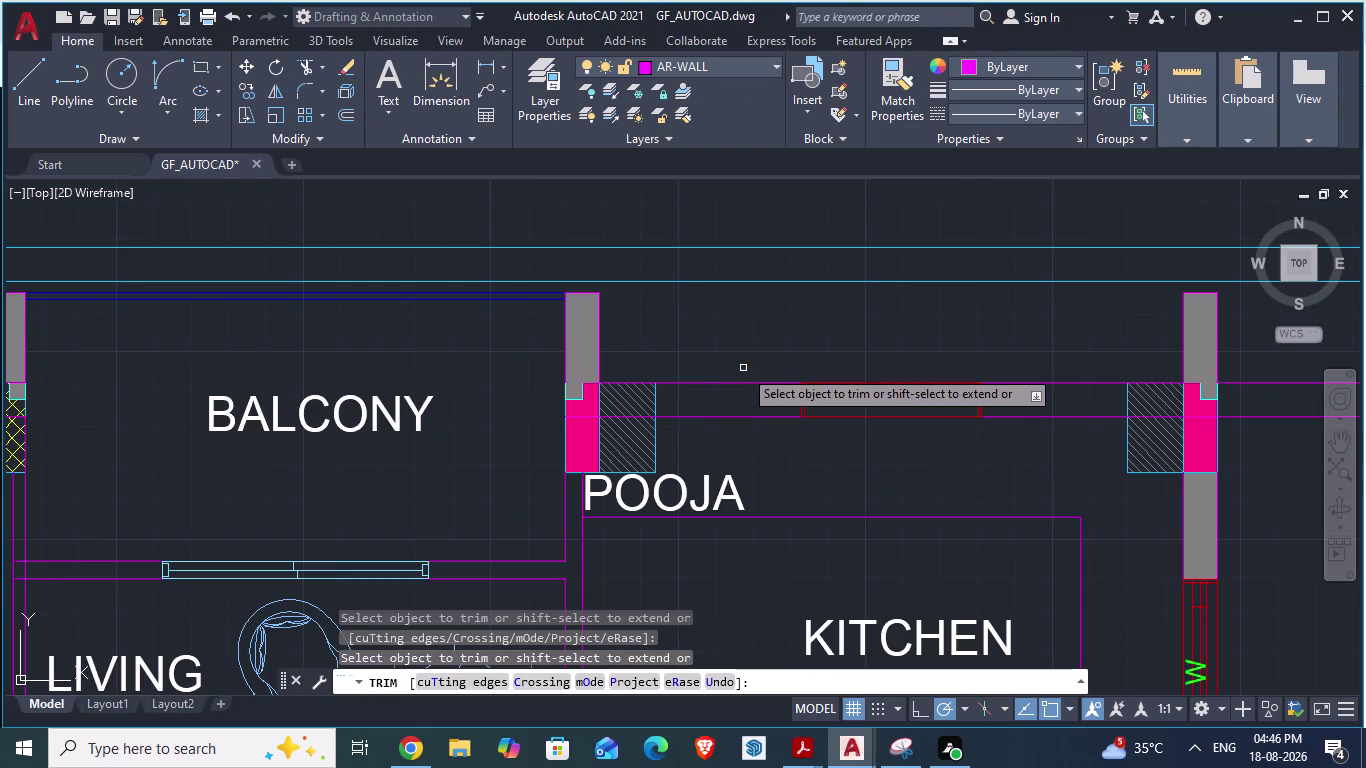
scroll(up, 3)
key(space)
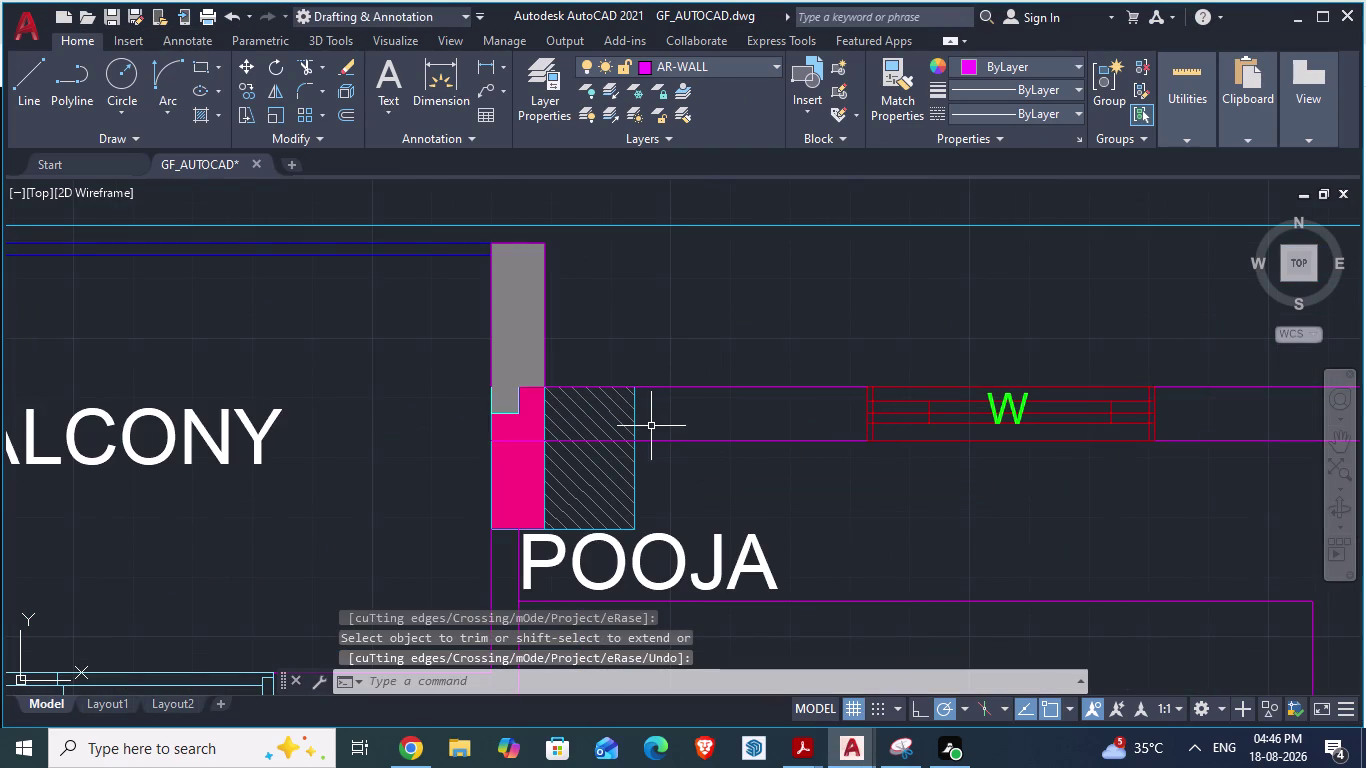
key(Escape)
Add an aligned 1'-10½" dimension from the wall corner toward the window, above the wall.
text(DA)
key(Return)
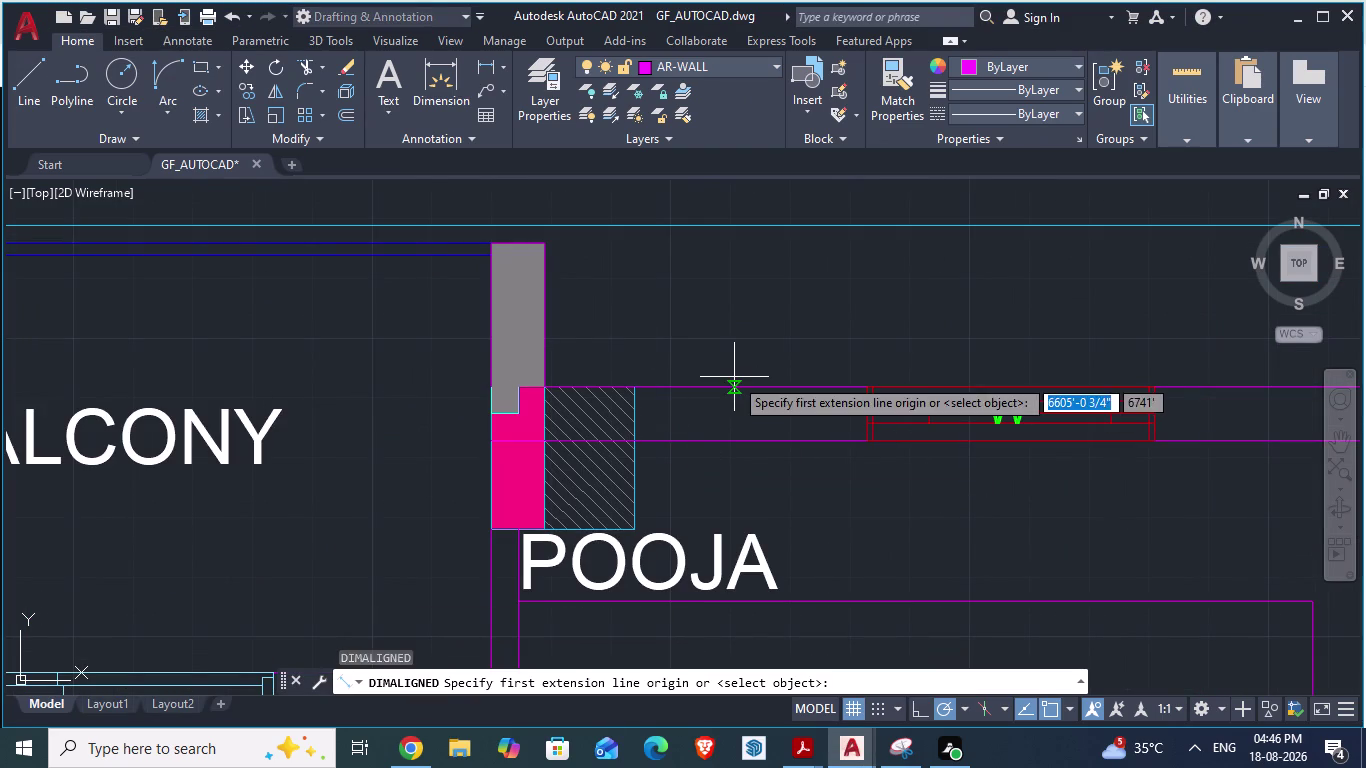
click(548, 386)
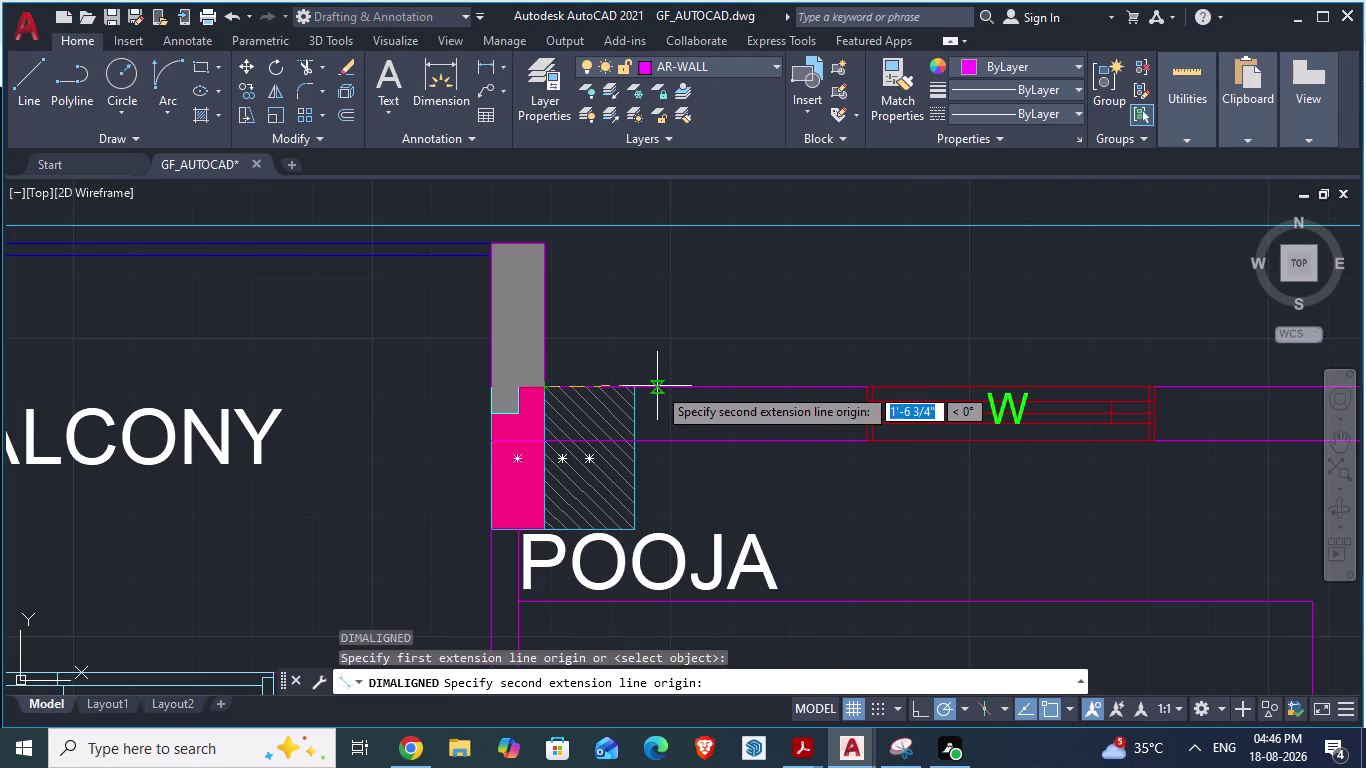
key(1)
key(apostrophe)
text(1)
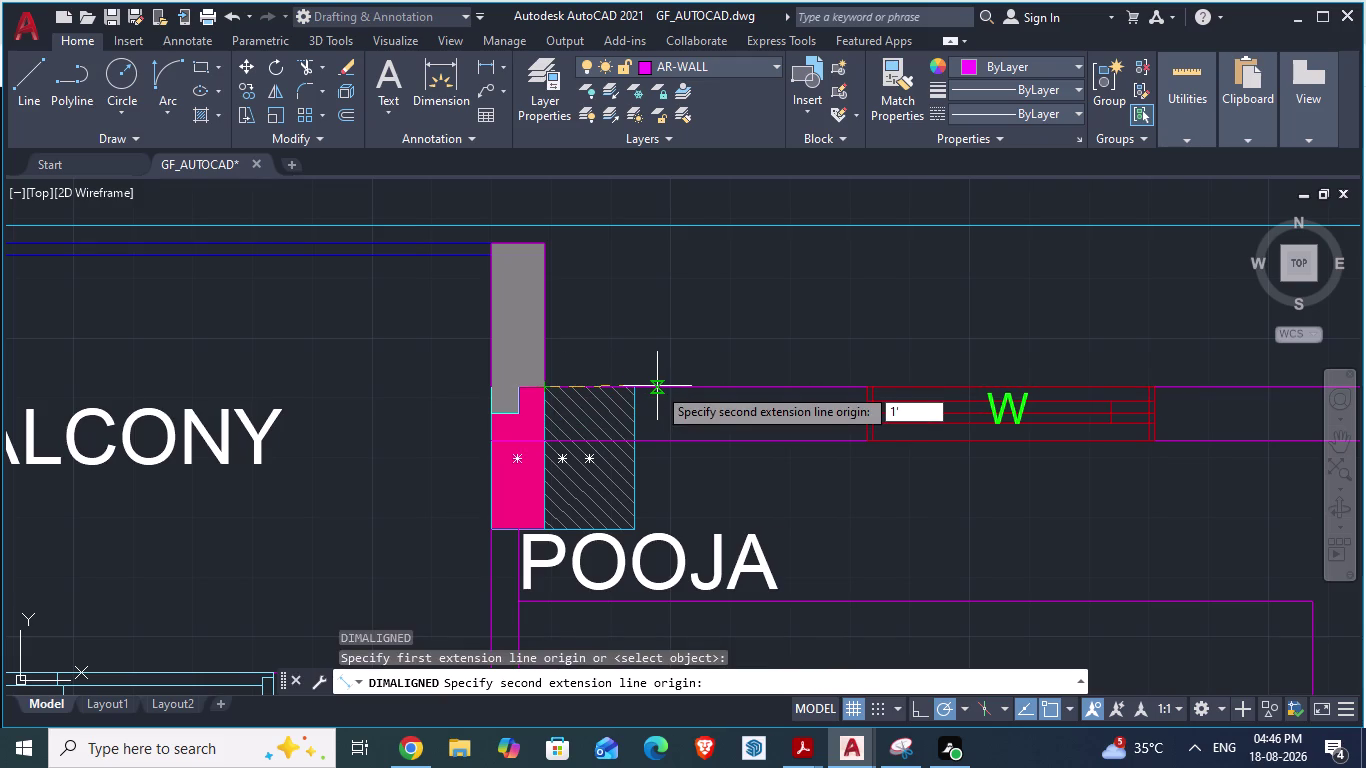
text(0.5")
key(Return)
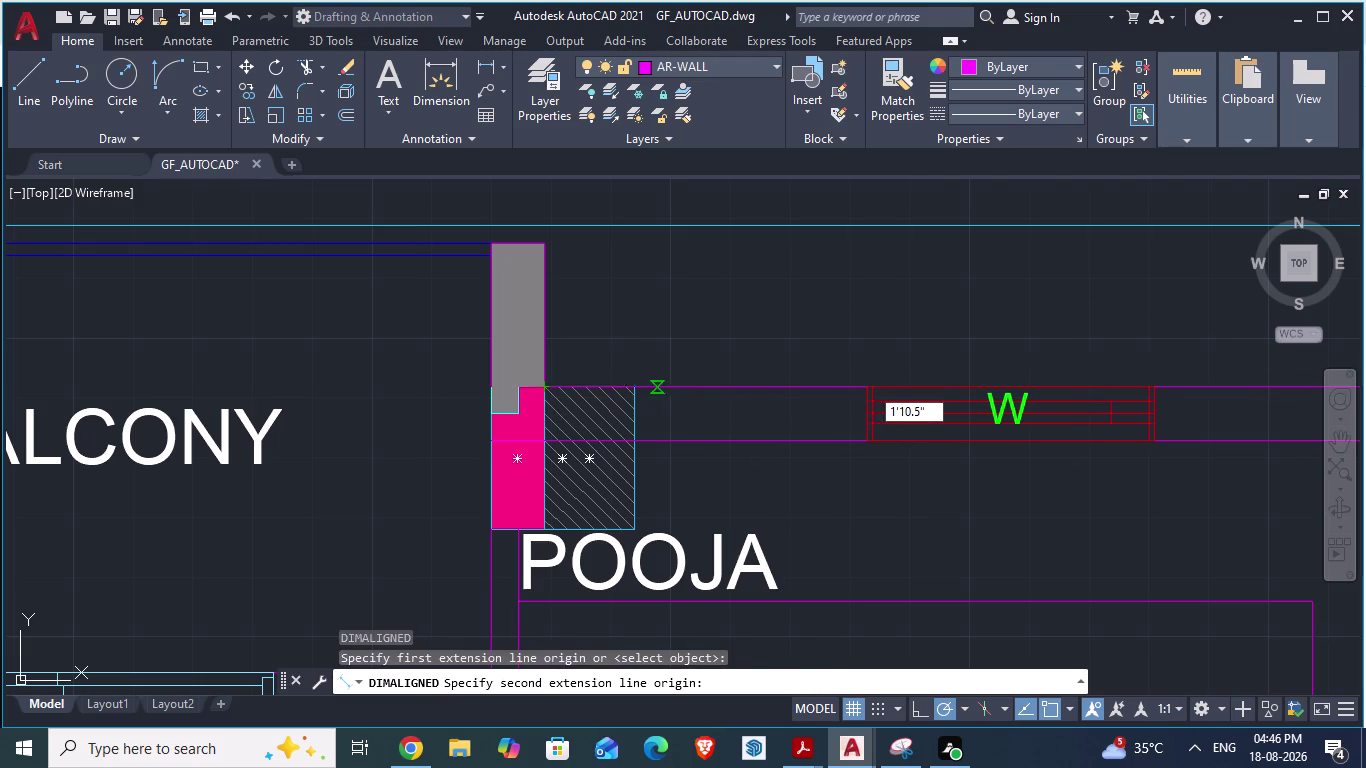
click(642, 304)
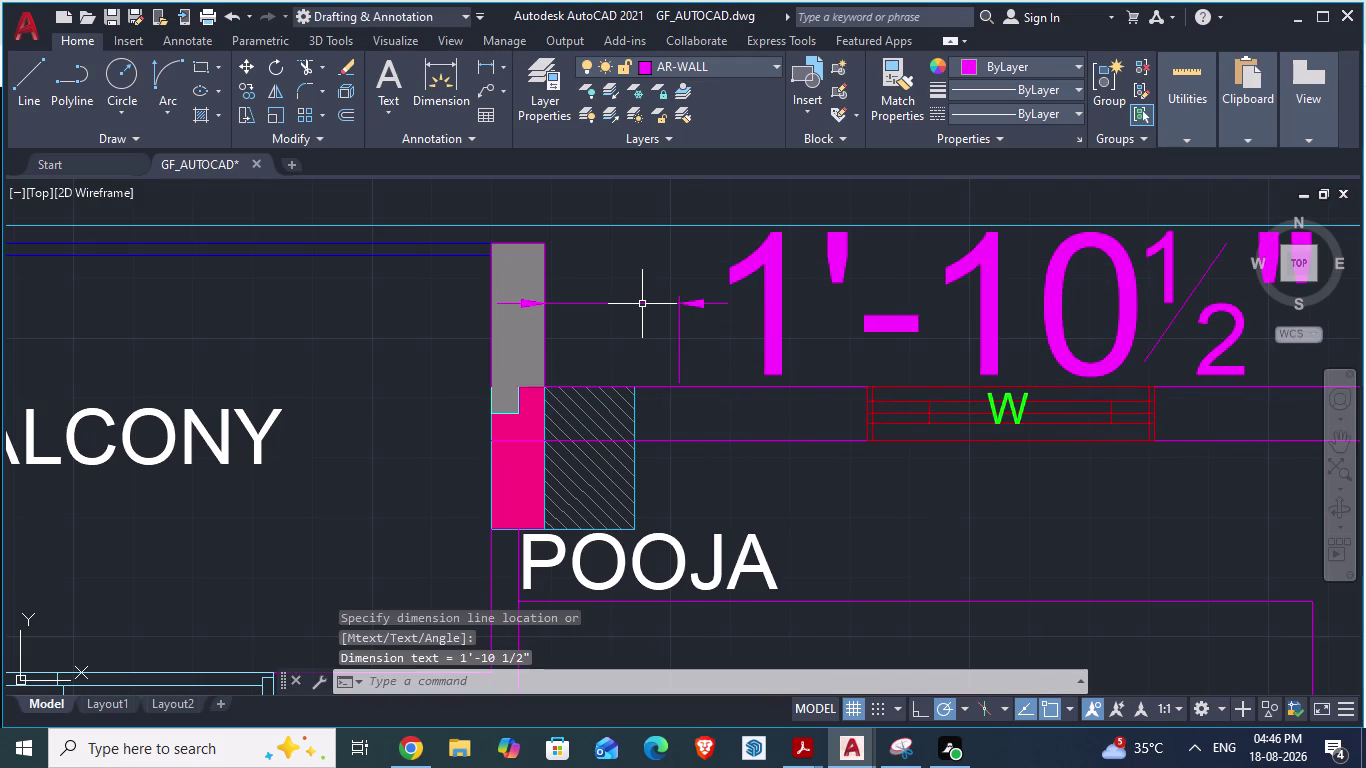
Drop a vertical guide line from the dimension's end, then delete the temporary dimension.
key(l)
key(Return)
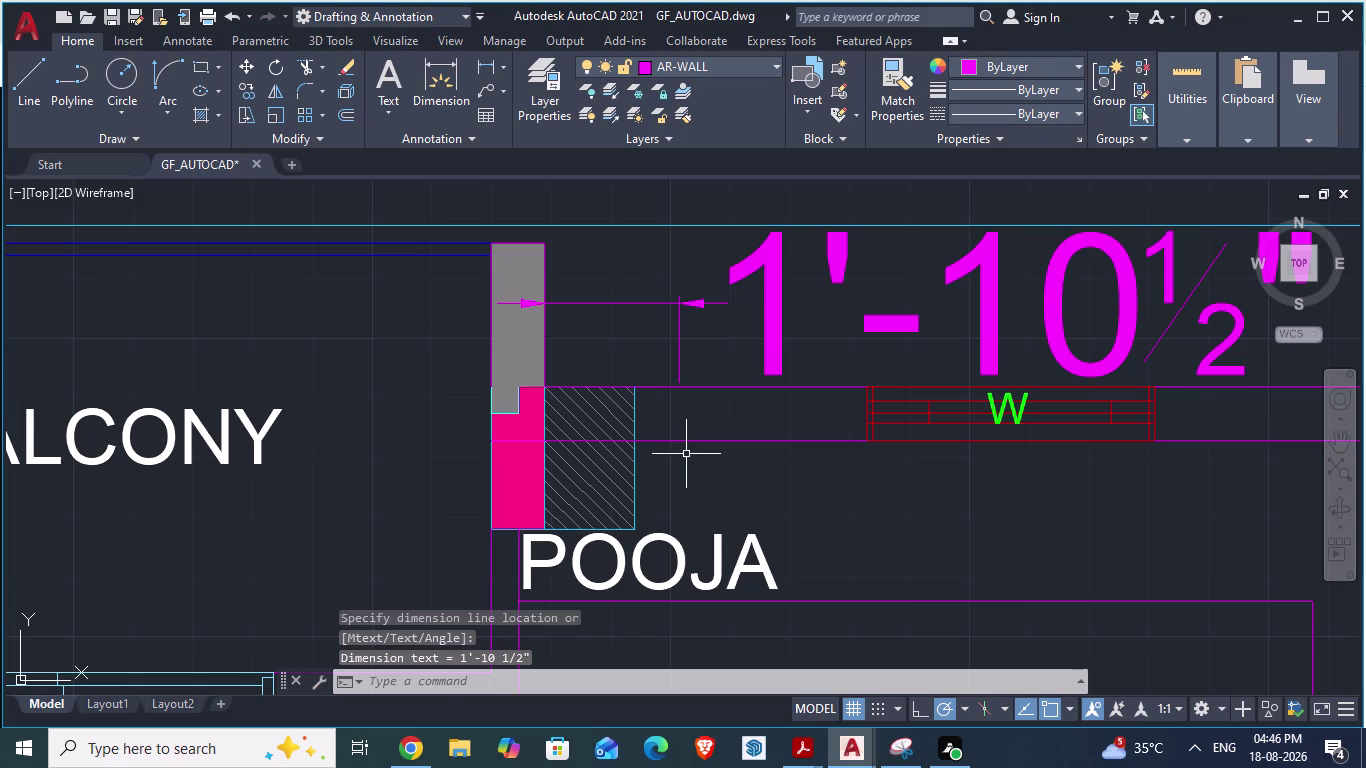
click(680, 376)
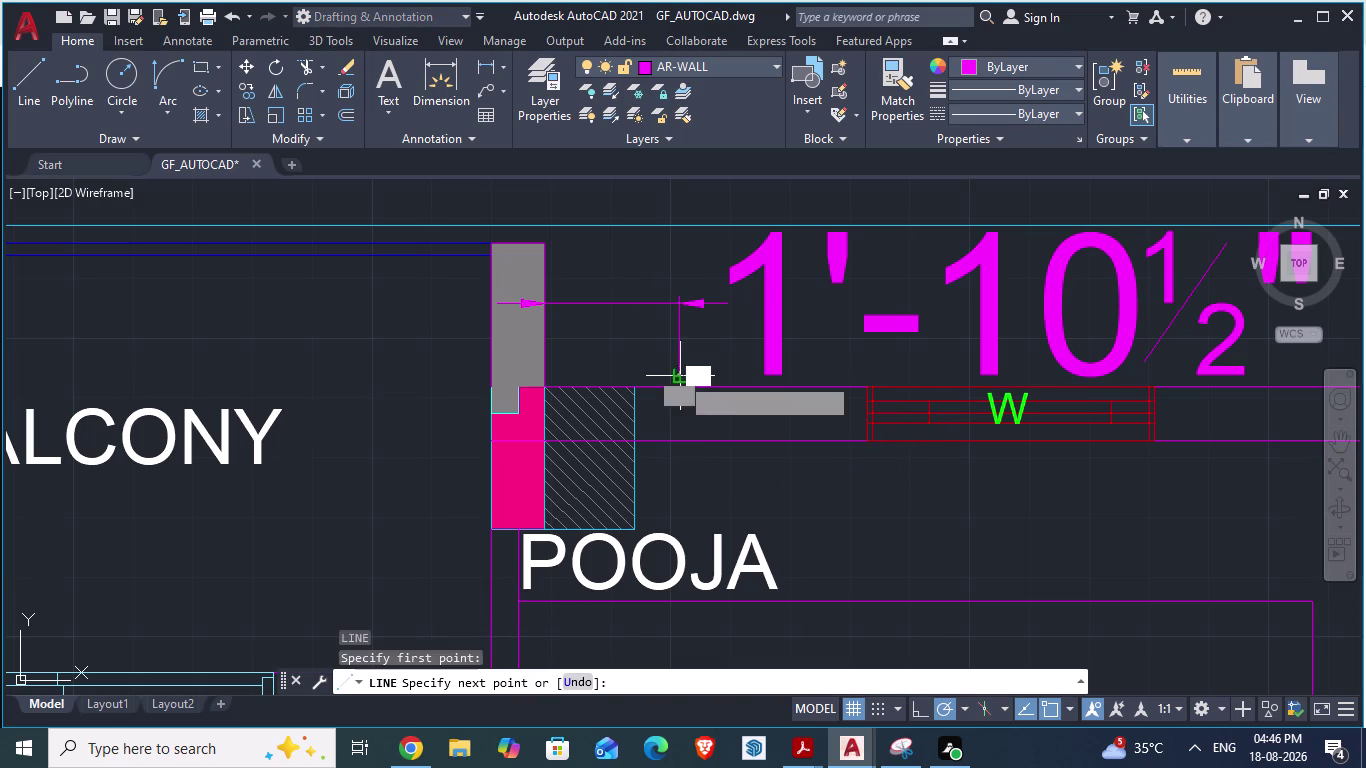
click(674, 637)
key(Return)
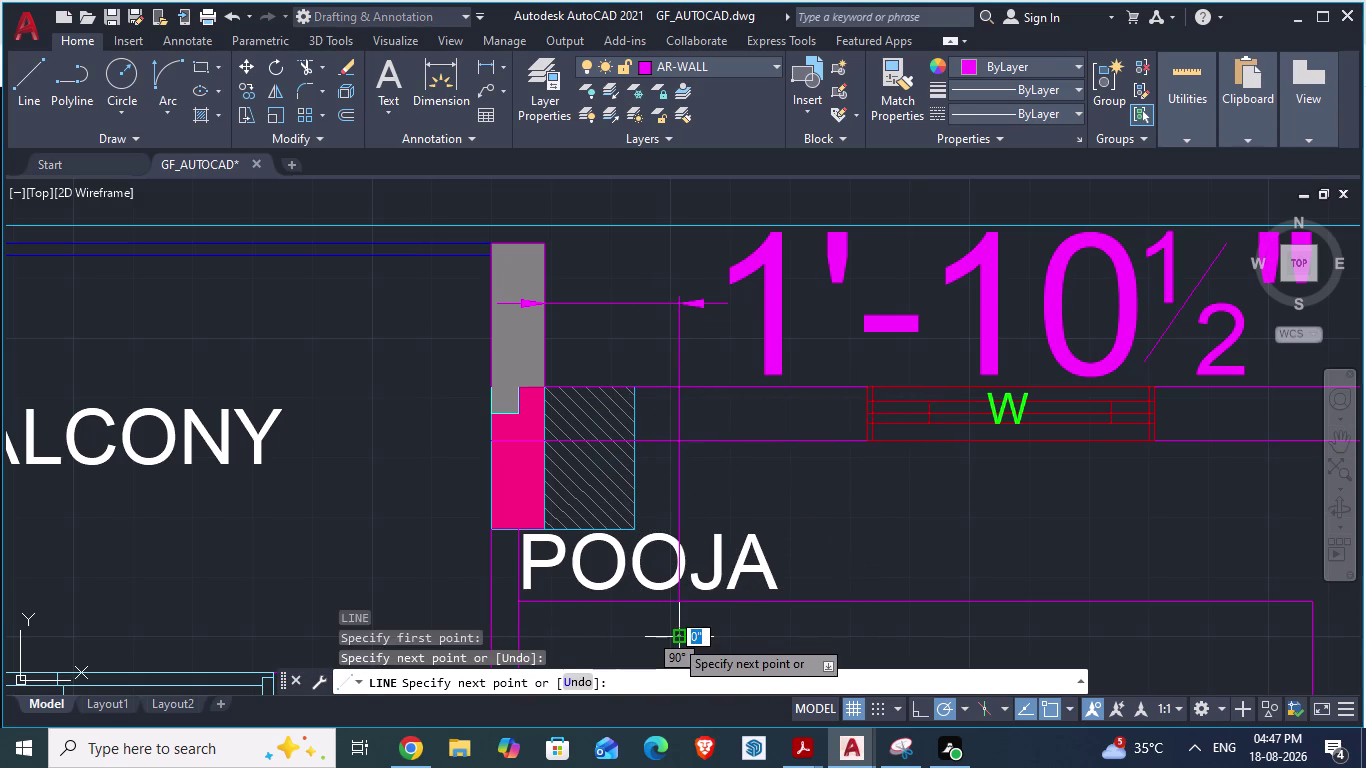
key(Escape)
click(780, 333)
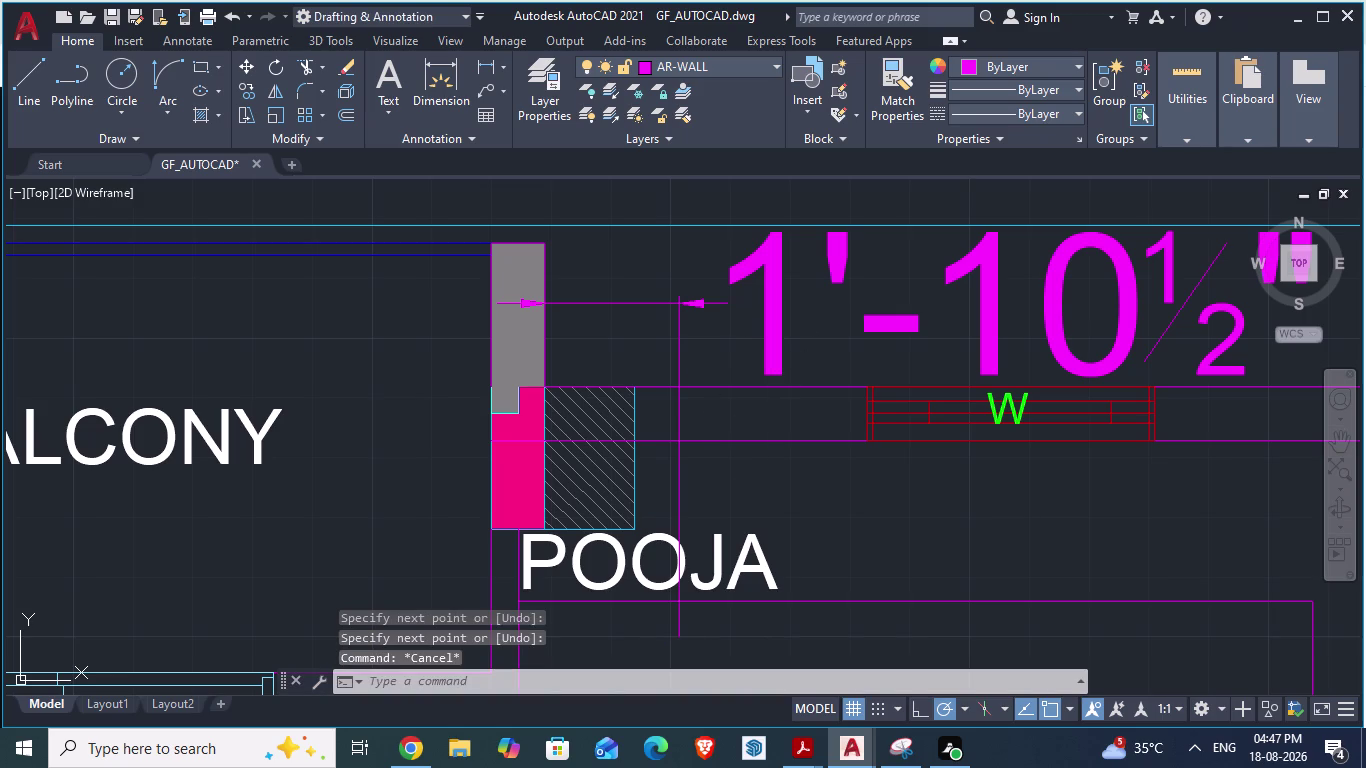
key(Delete)
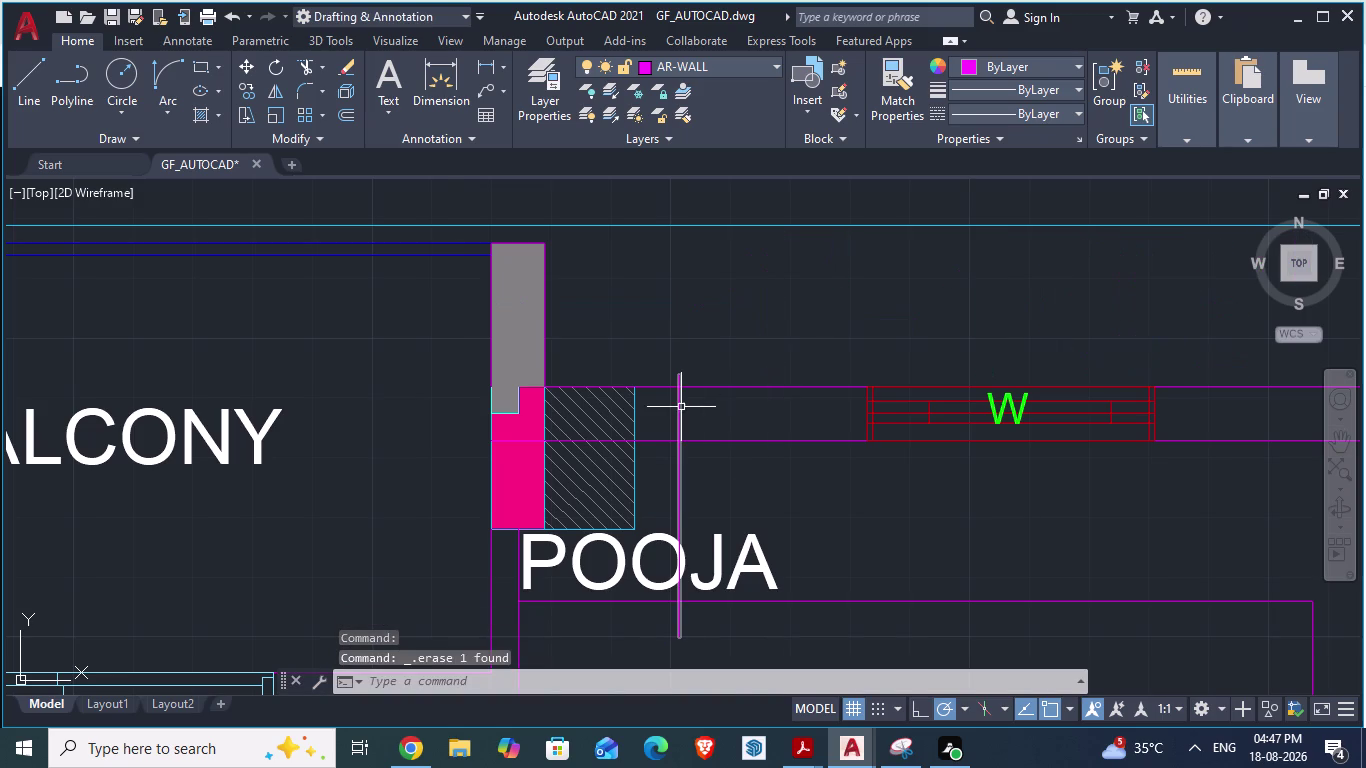
Trim the excess guide-line and wall-line pieces around the POOJA room.
scroll(up, 3)
text(TR)
key(Return)
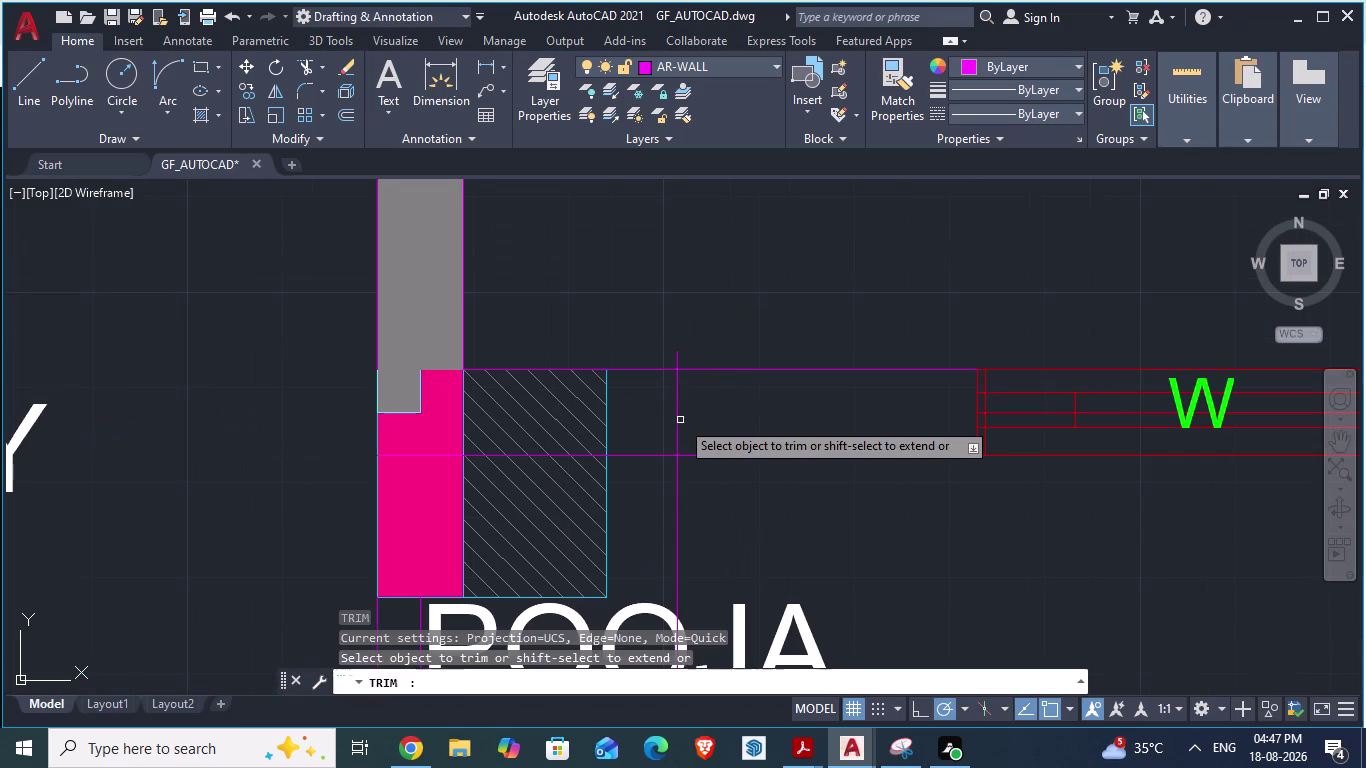
click(680, 420)
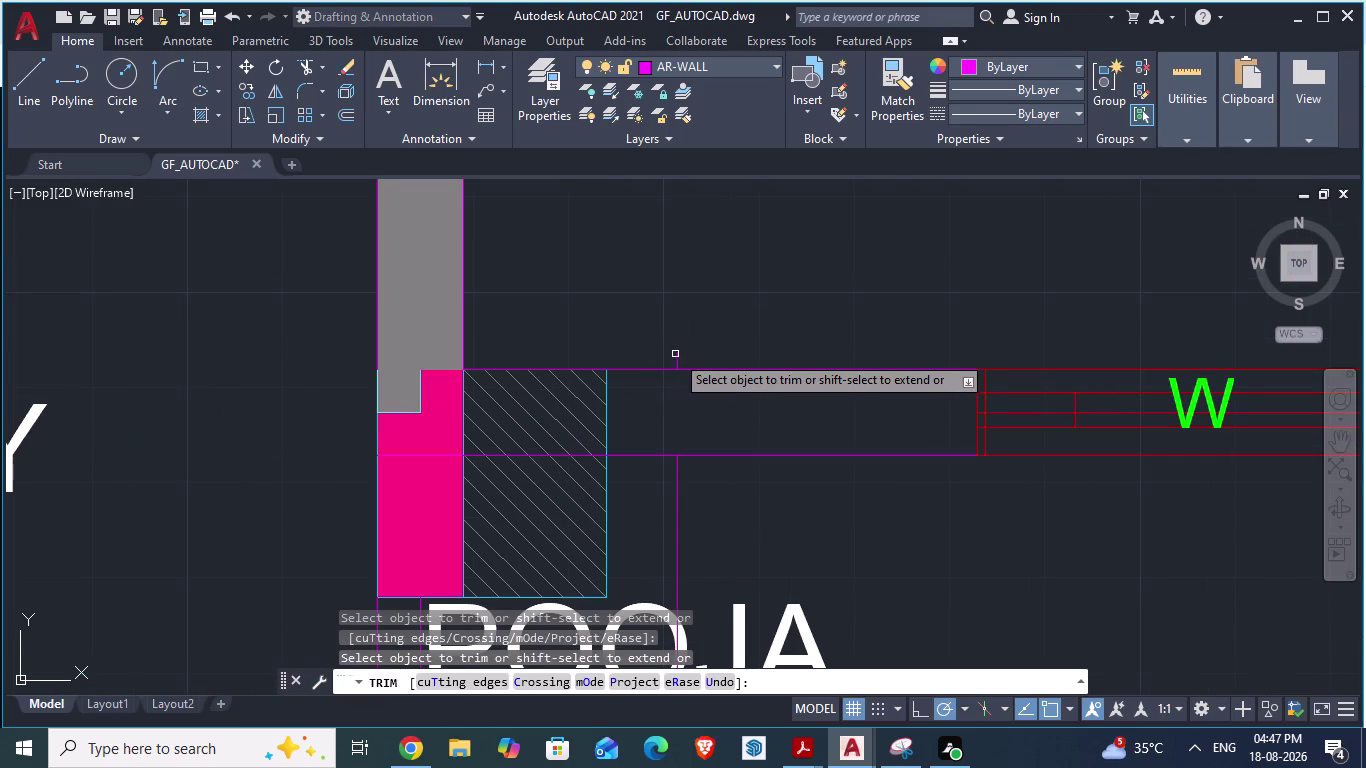
click(679, 356)
scroll(down, 3)
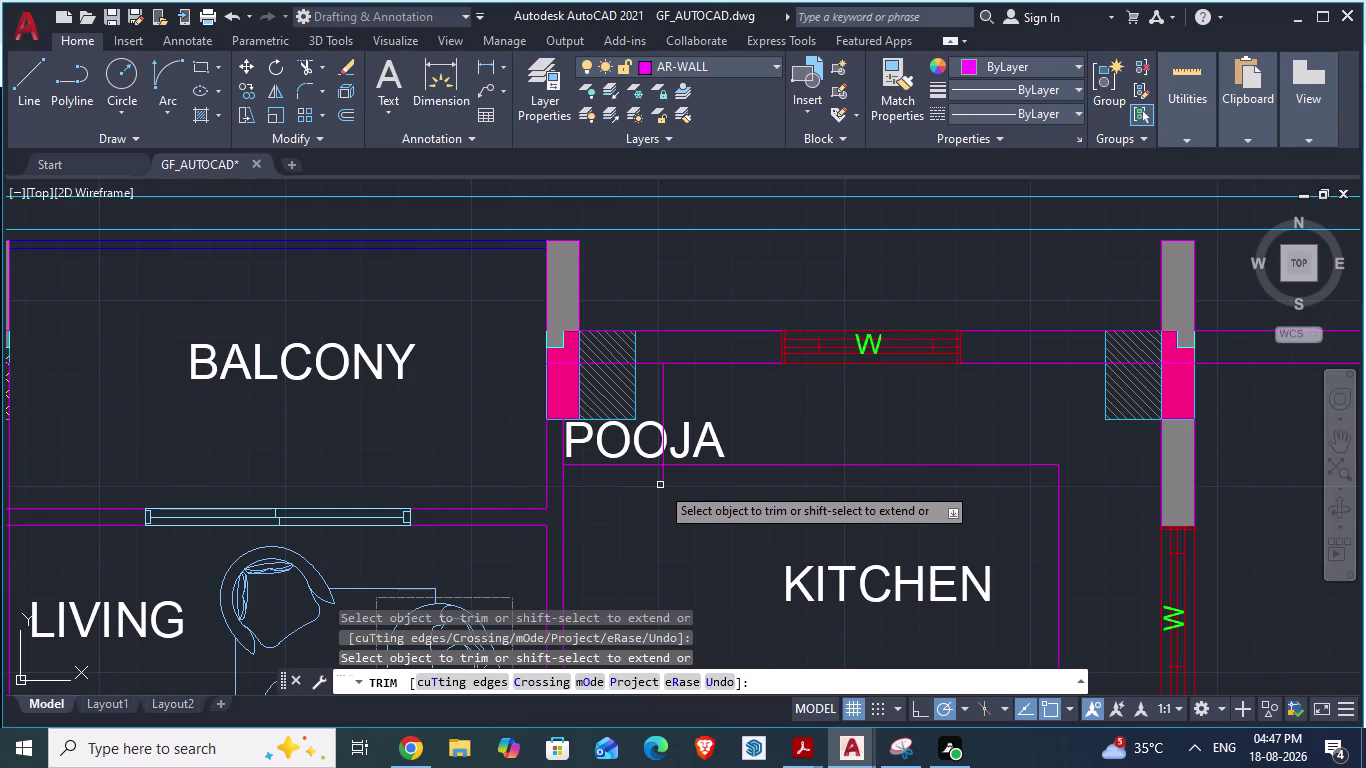
click(664, 485)
scroll(up, 3)
scroll(up, 3)
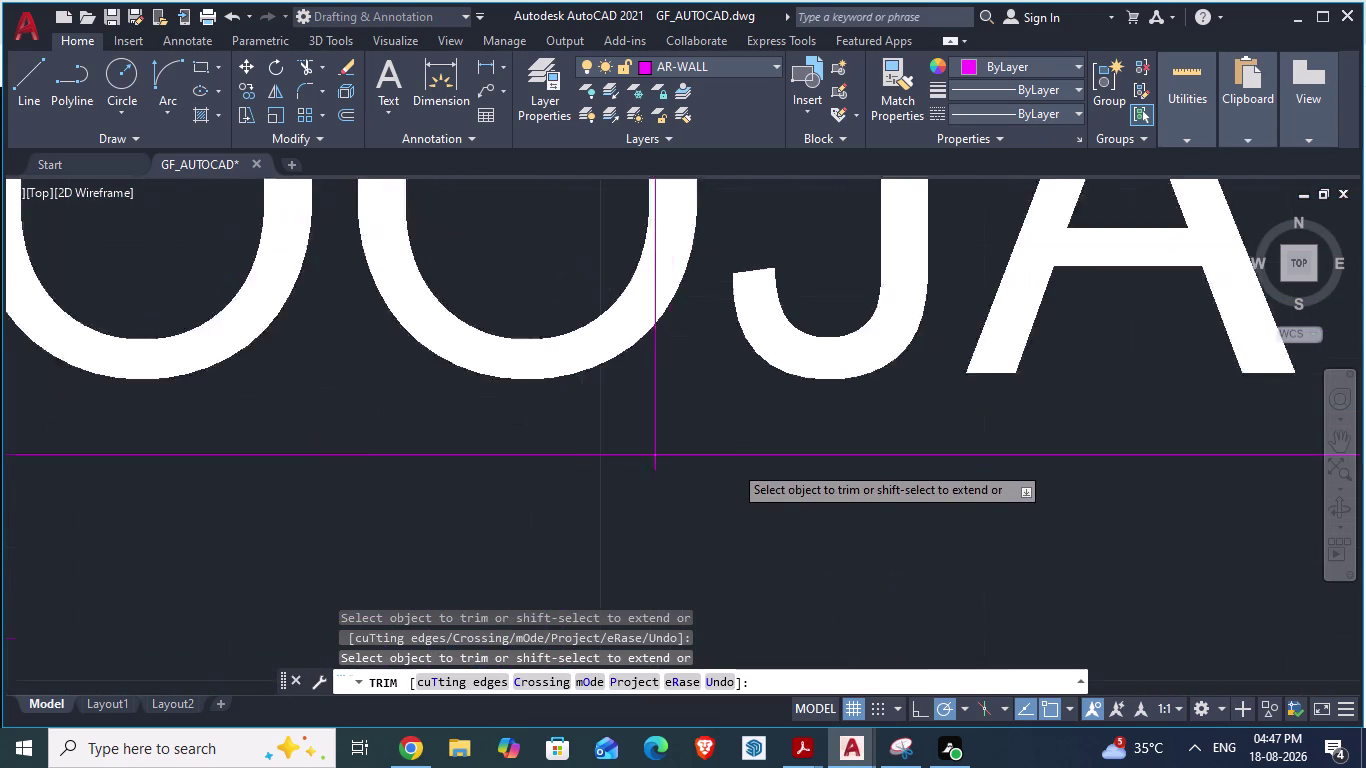
scroll(up, 3)
click(605, 470)
scroll(down, 3)
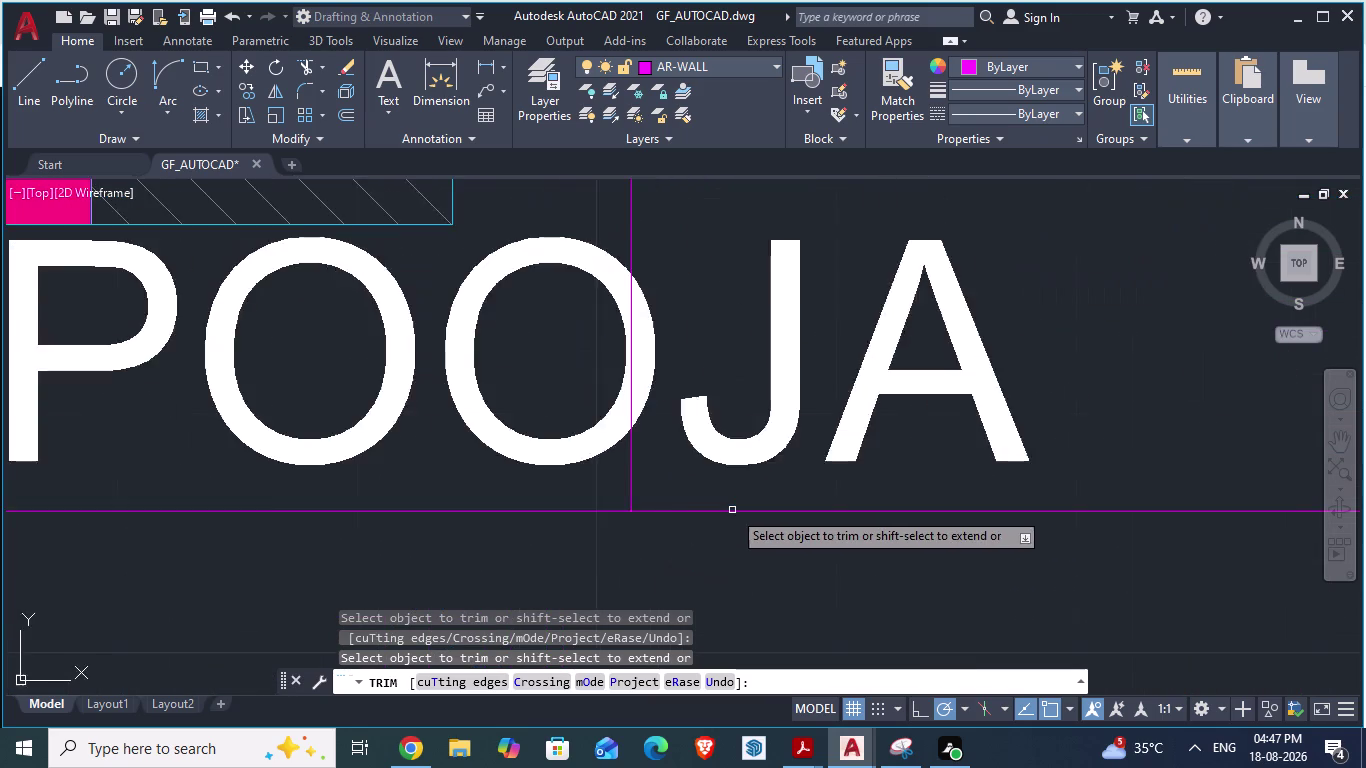
scroll(down, 3)
scroll(down, 3)
Save the GF_AUTOCAD plan and glance at the ARCH PLANS reference.
key(ctrl+s)
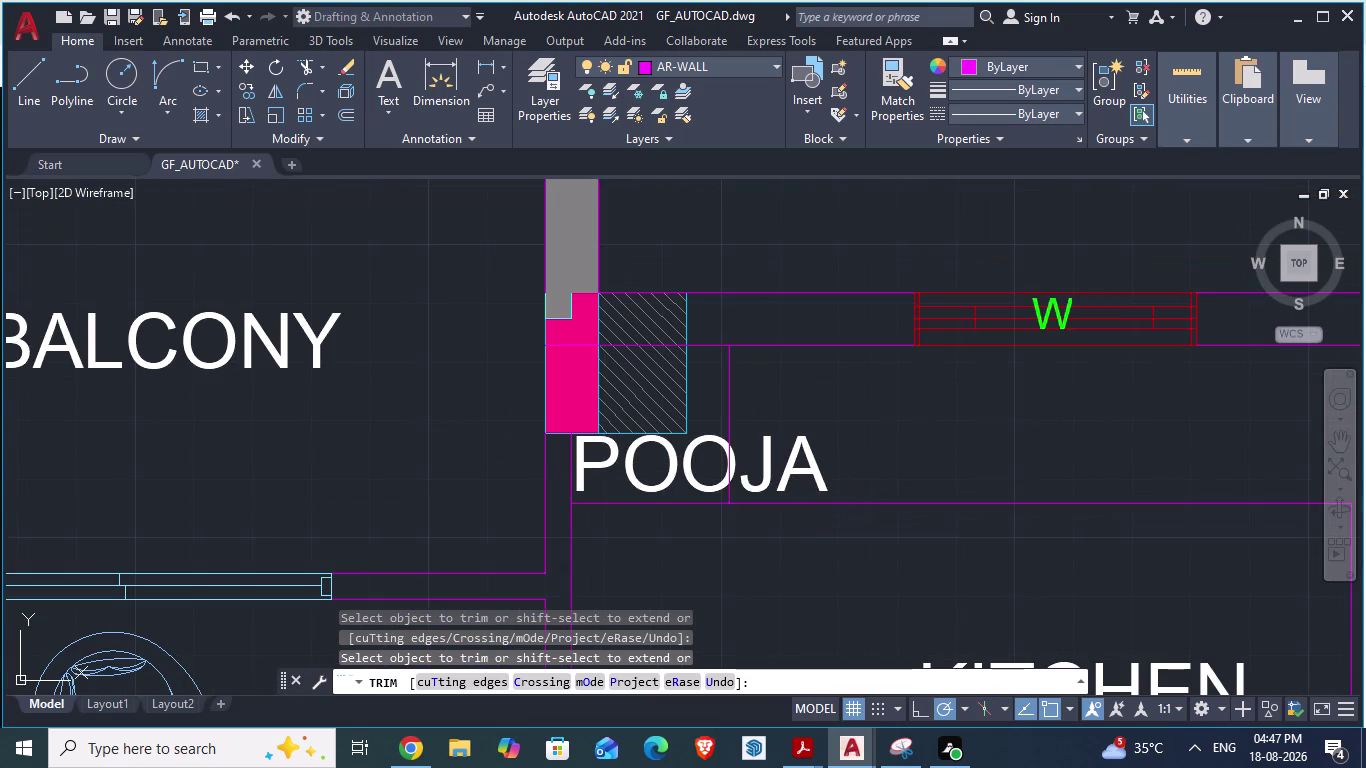
key(alt+Tab)
key(Escape)
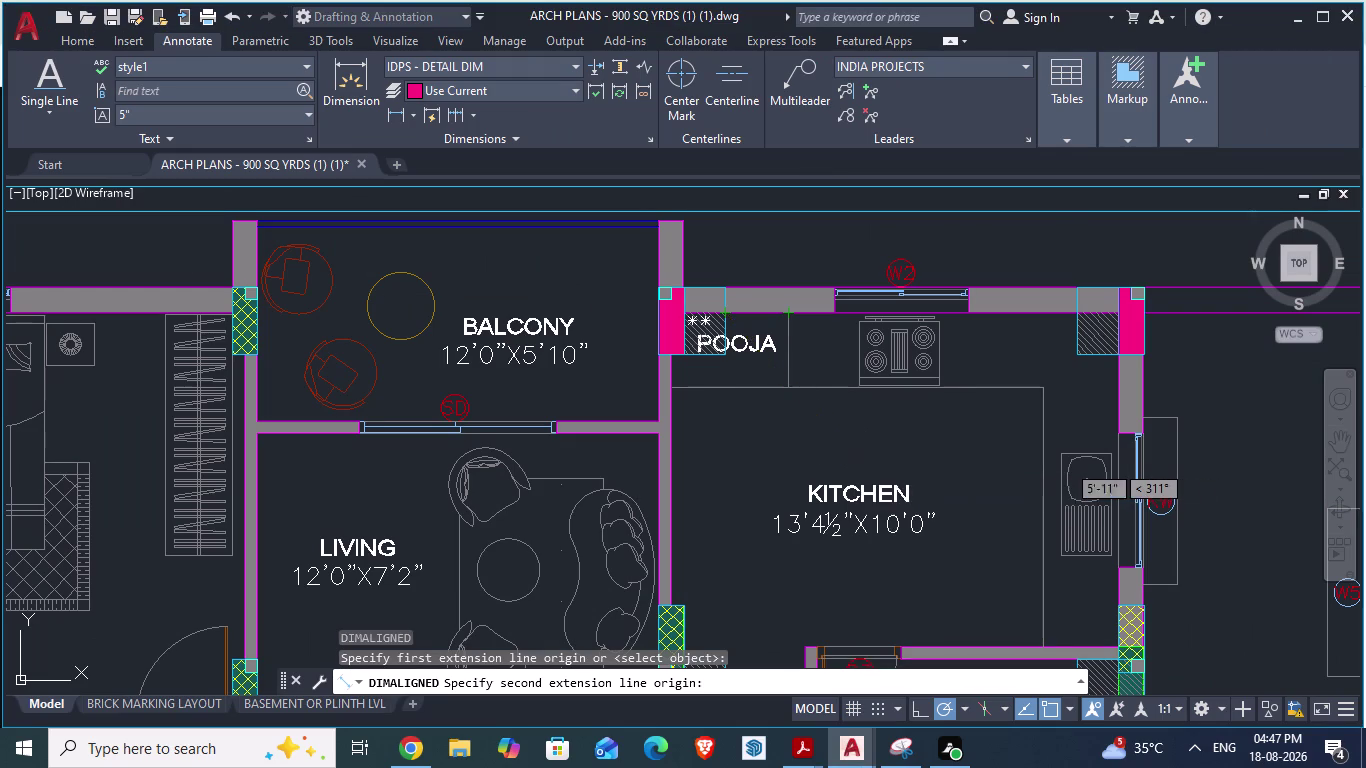
scroll(up, 3)
scroll(down, 3)
key(alt+Tab)
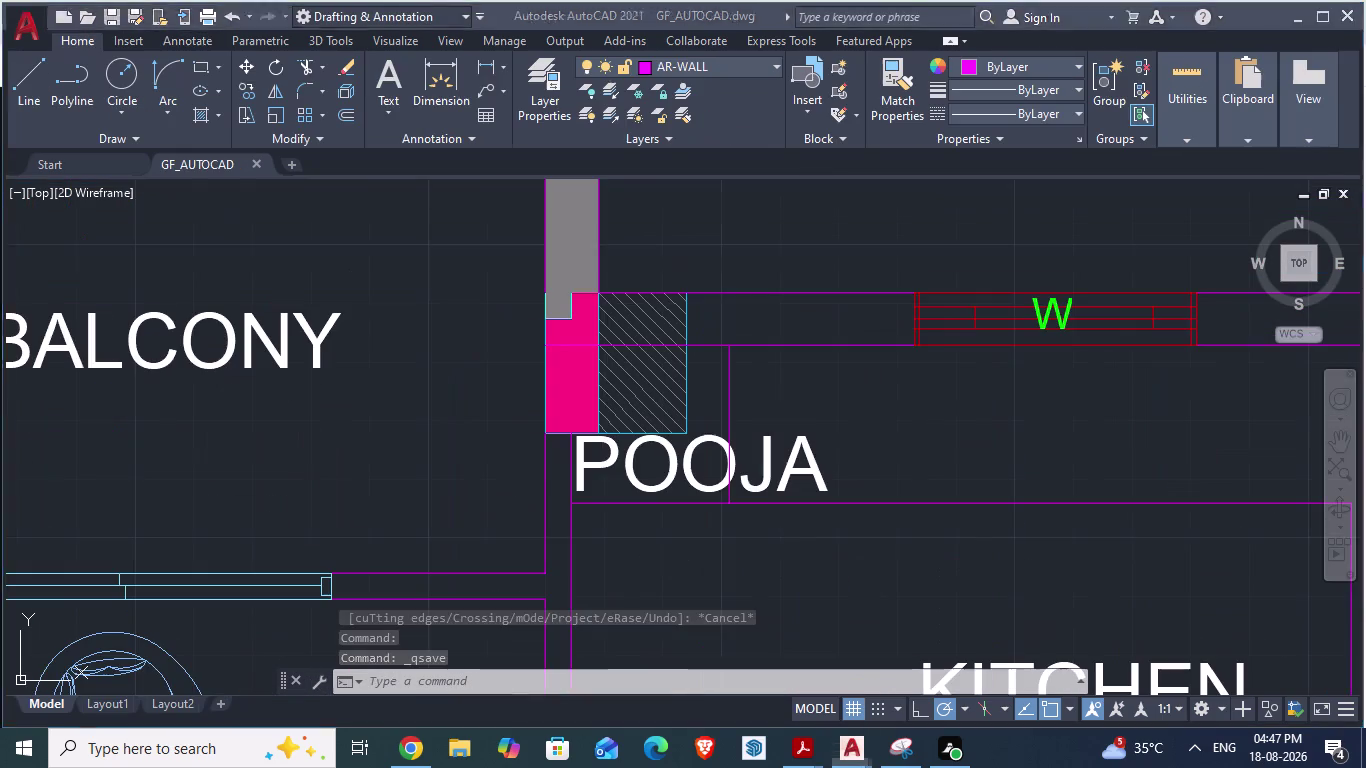
Erase the leftover vertical line below POOJA and bring ARCH PLANS to the front.
scroll(up, 3)
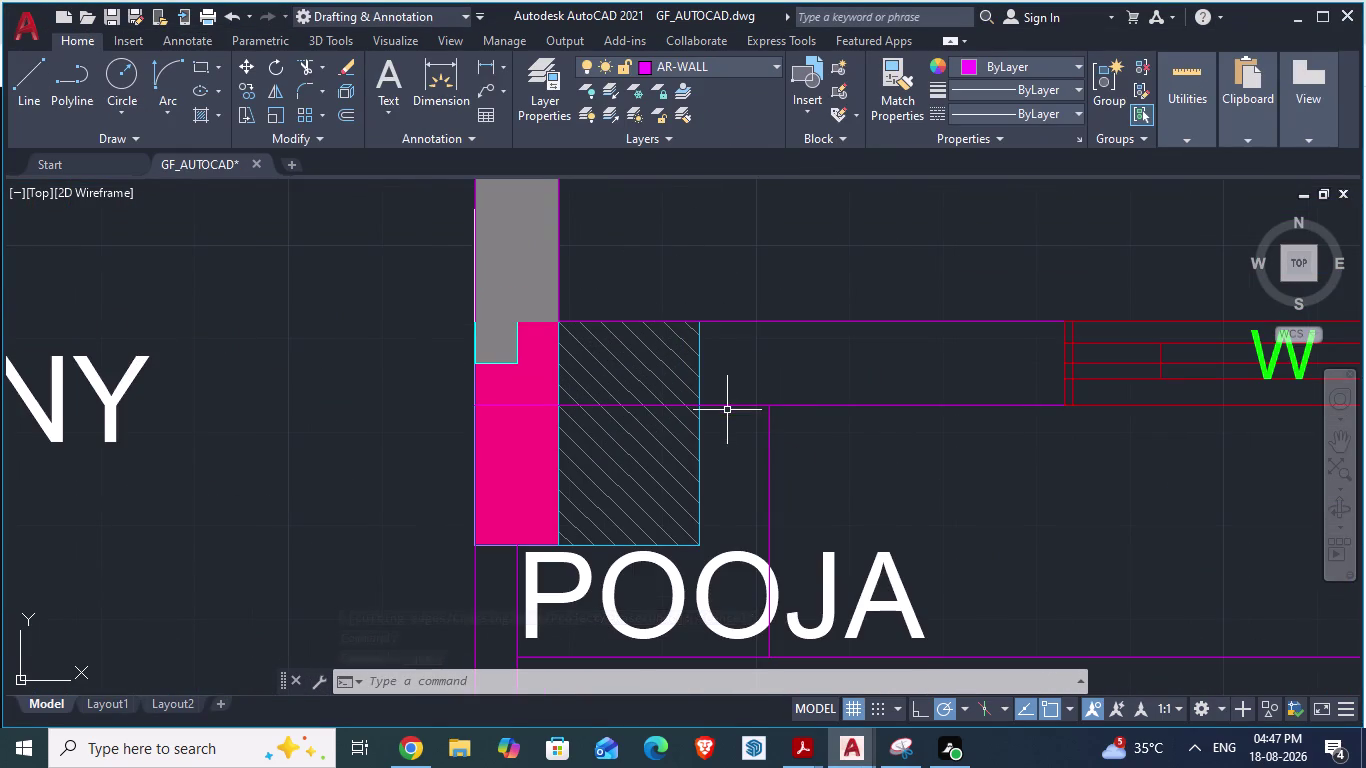
click(770, 435)
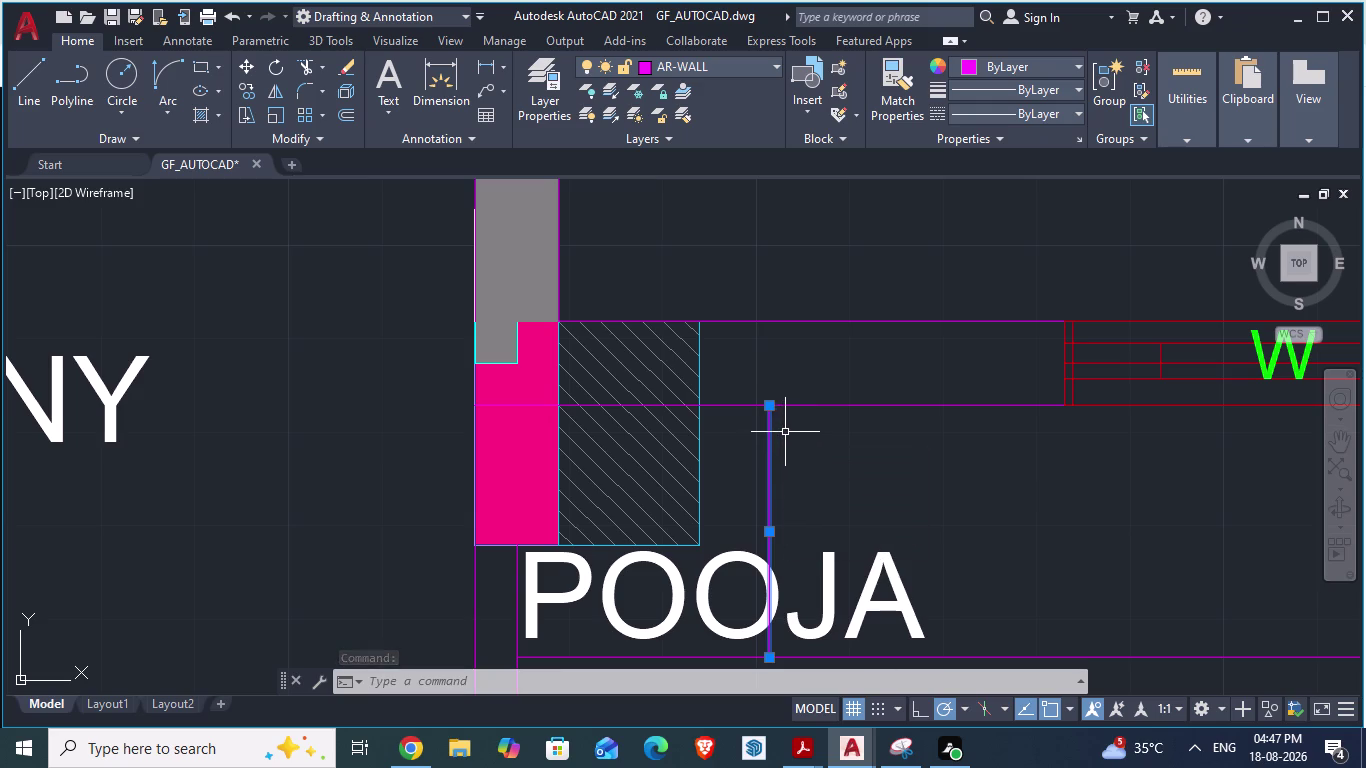
key(Delete)
scroll(down, 3)
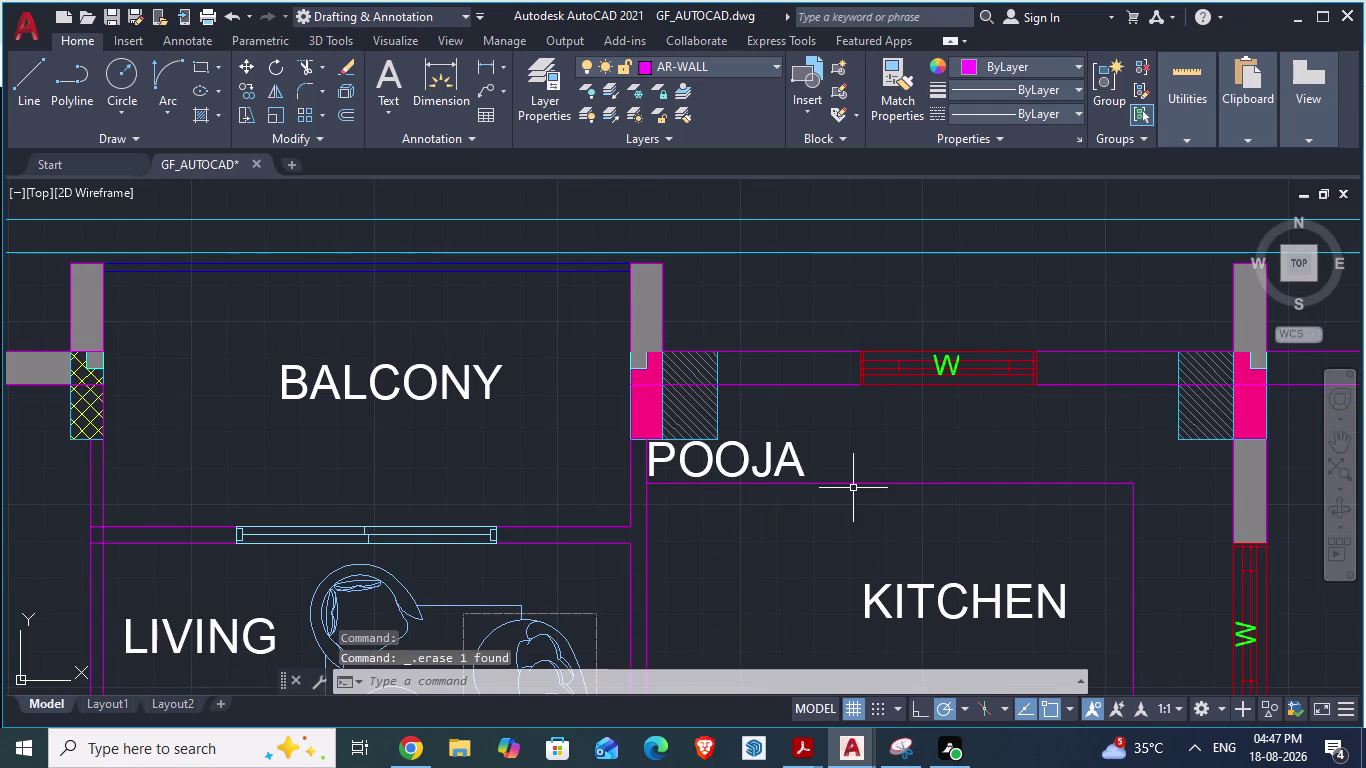
key(alt+Tab)
Begin an aligned measurement from the wall corner in the ARCH PLANS reference, then return to GF_AUTOCAD.
scroll(up, 3)
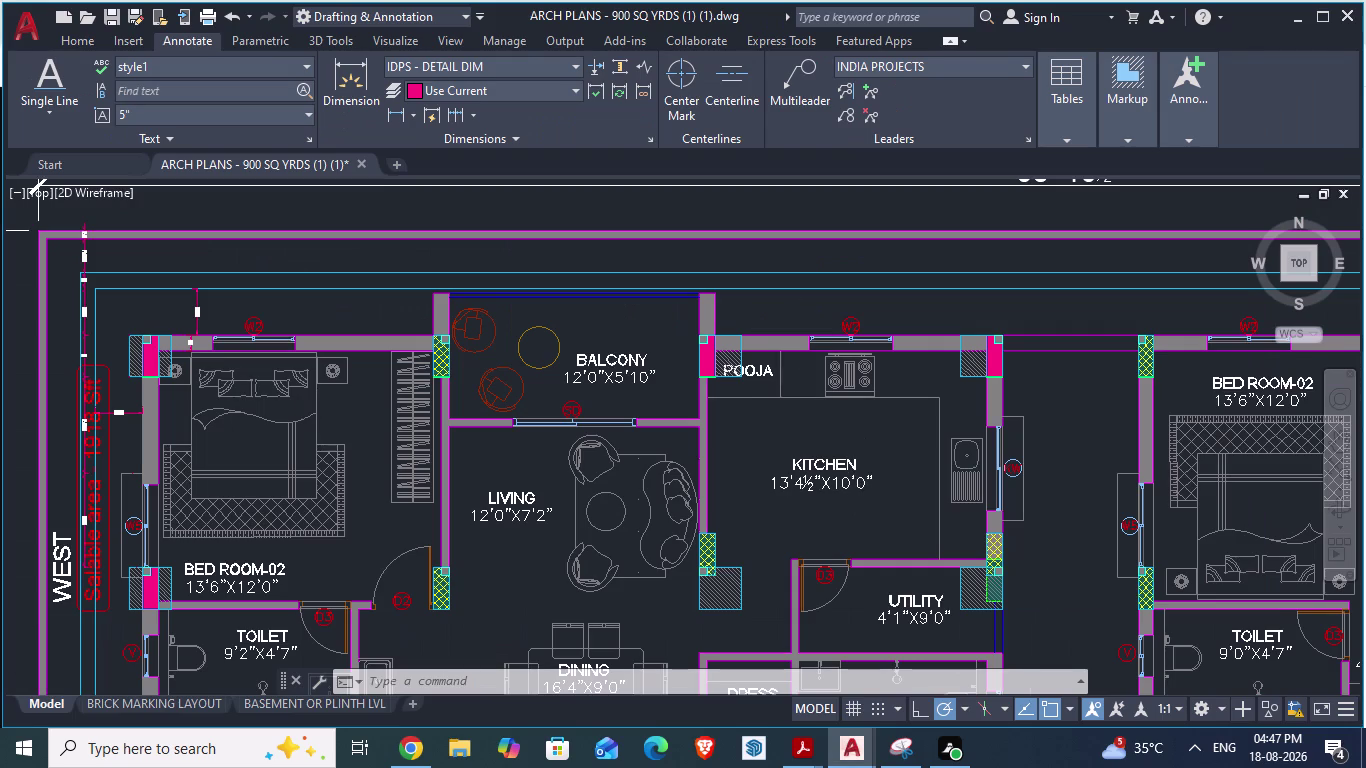
scroll(up, 3)
text(D)
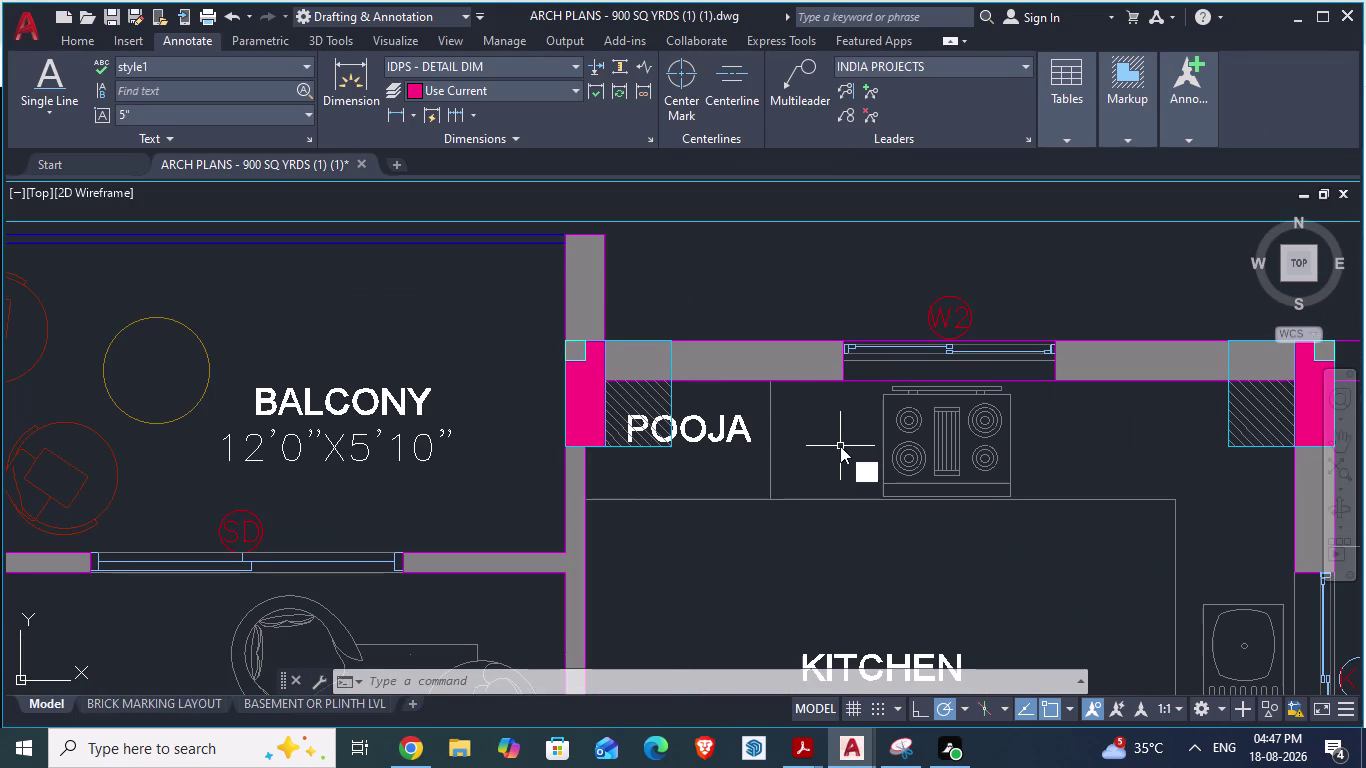
text(A)
key(Return)
click(843, 374)
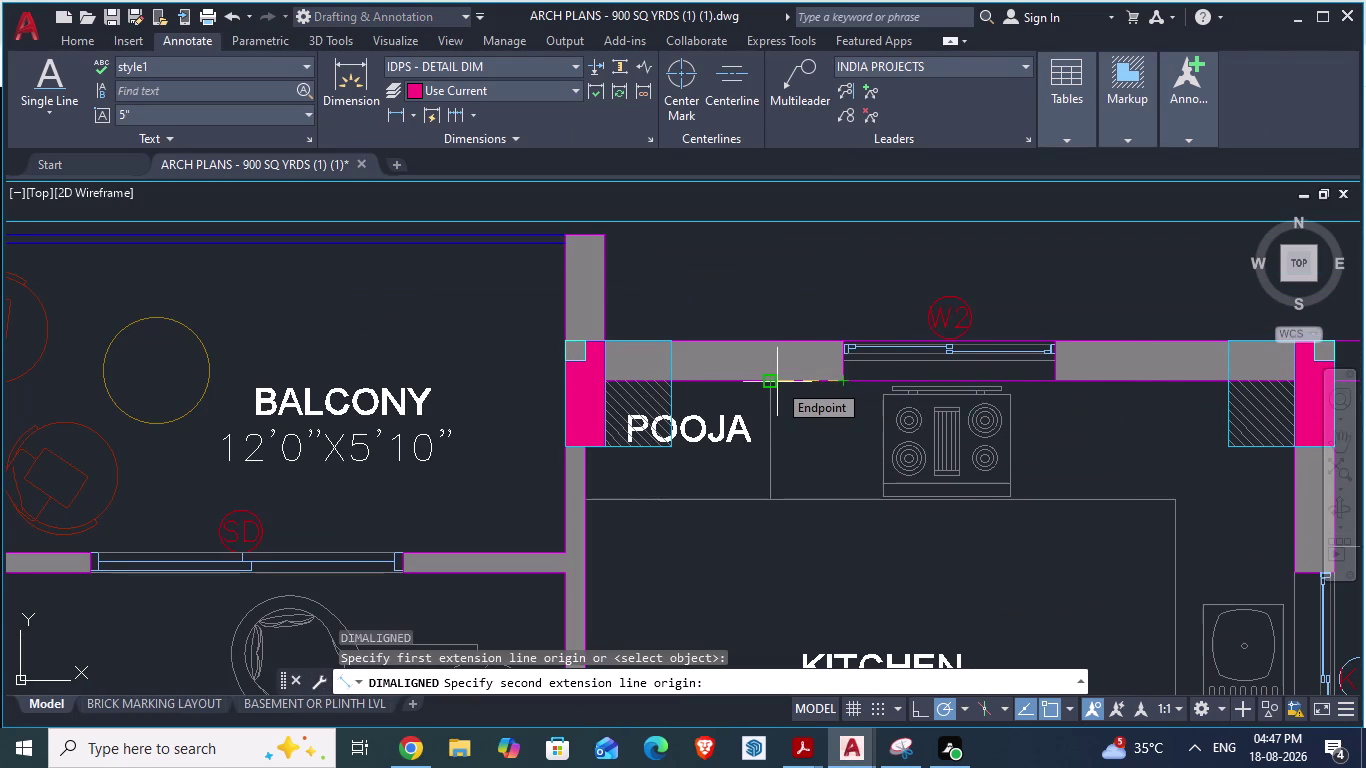
key(alt+Tab)
Add an aligned 1'-4½" dimension from the window edge, placed below the wall.
scroll(up, 3)
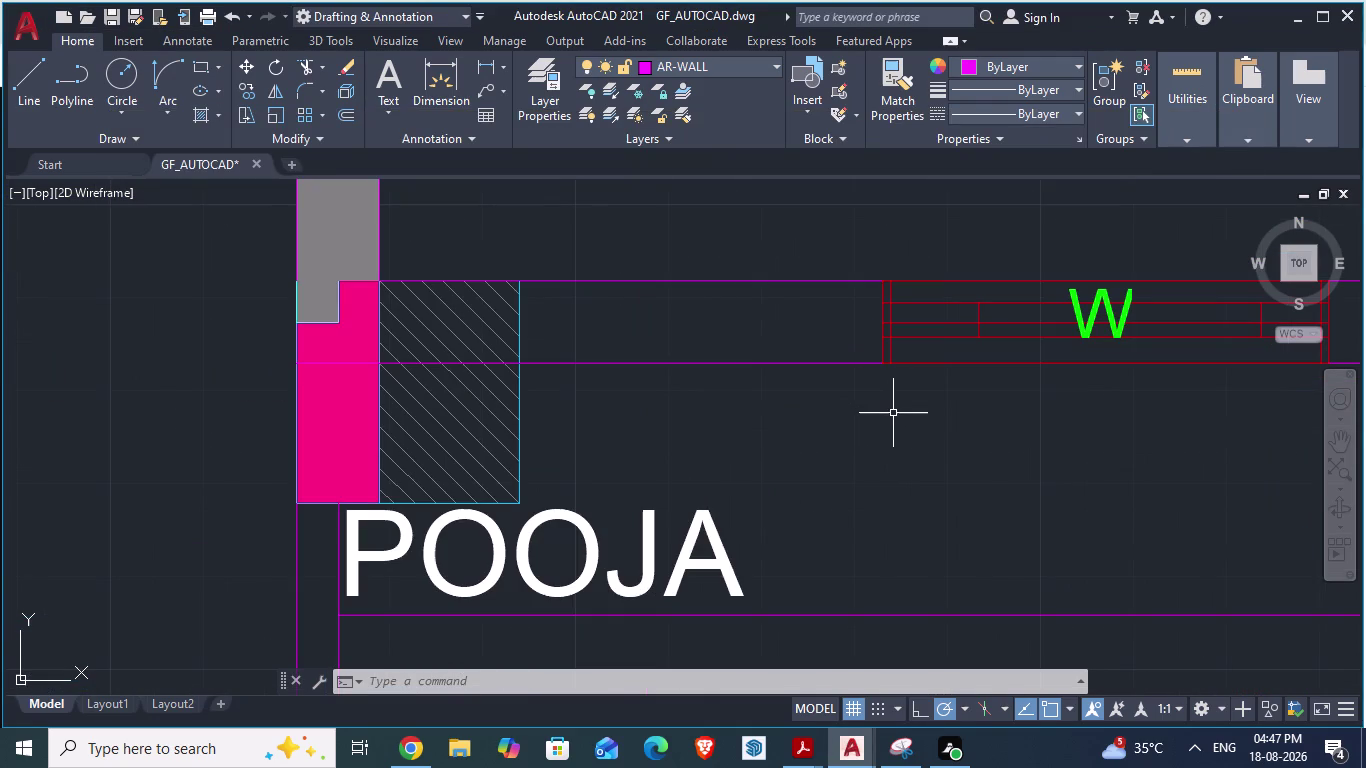
text(DA)
key(Return)
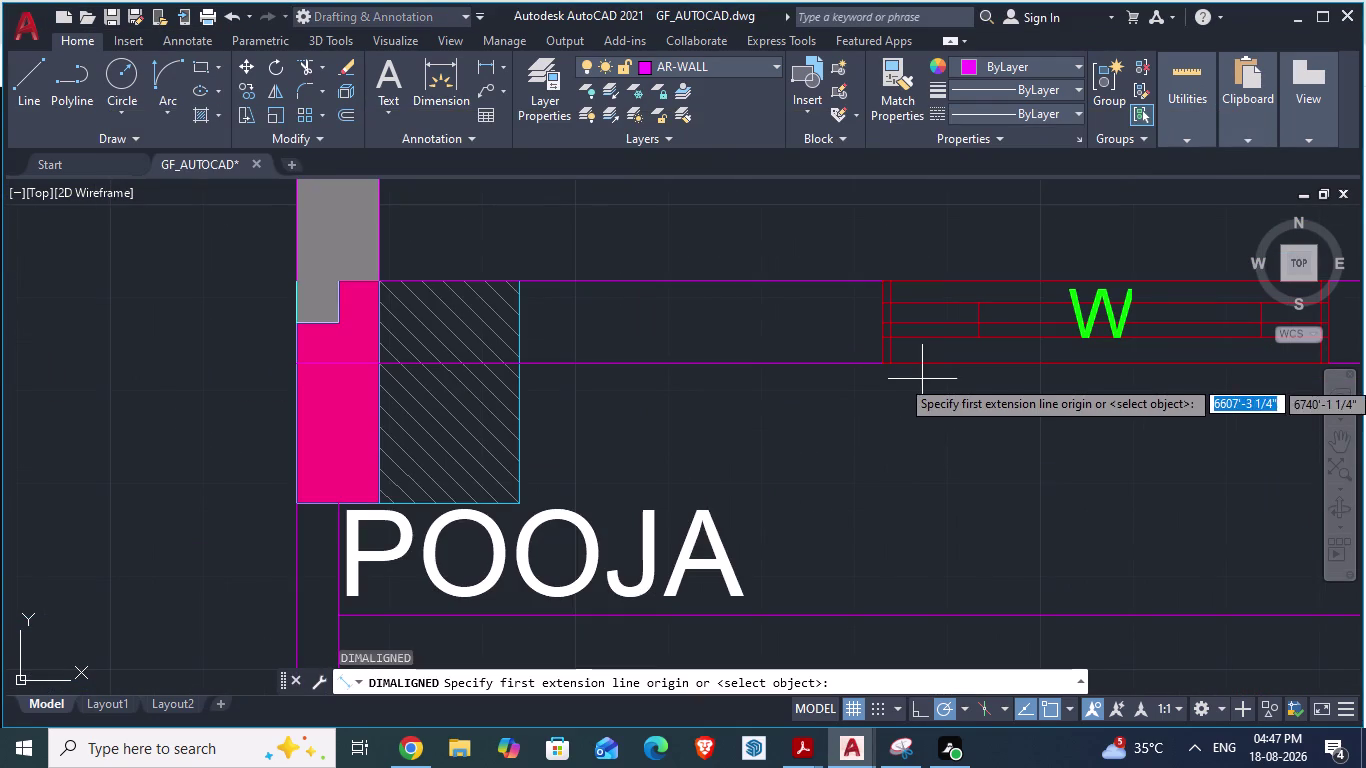
click(877, 370)
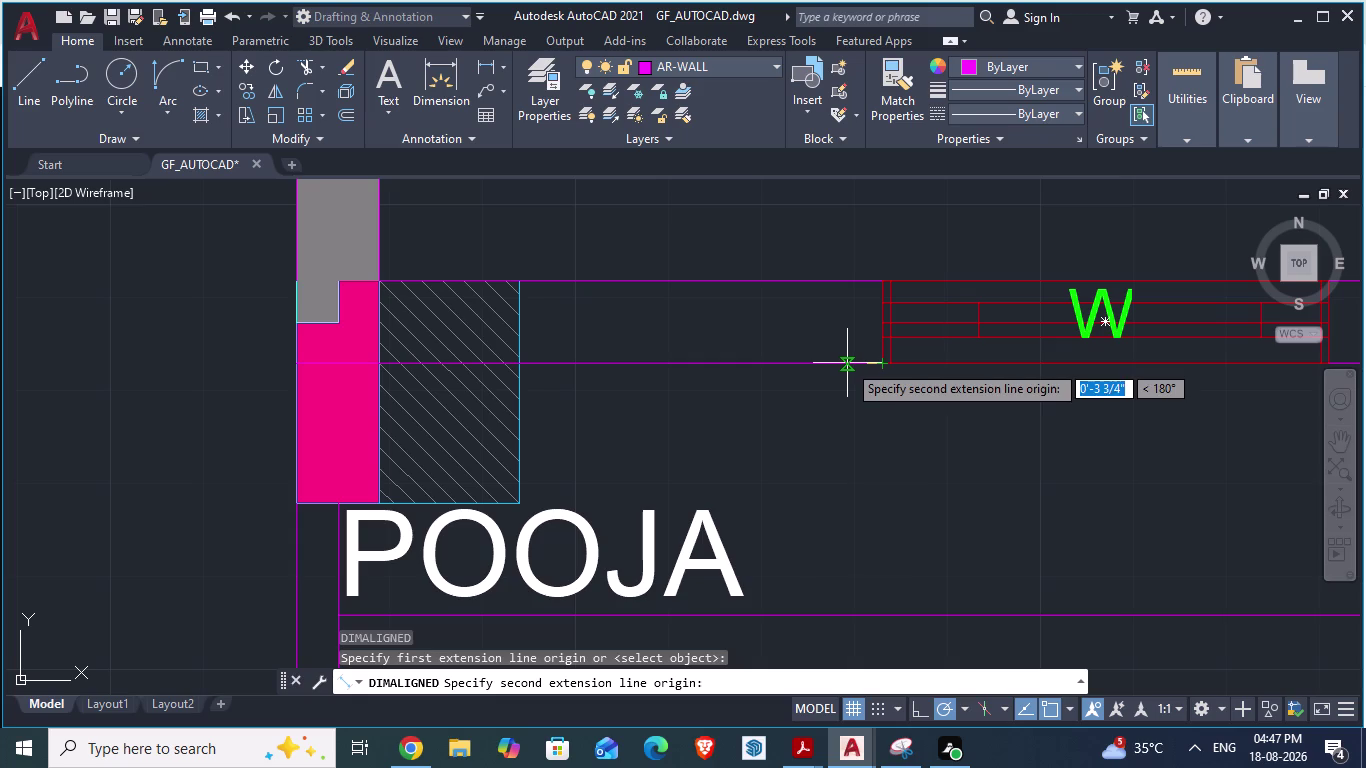
text(1'4.)
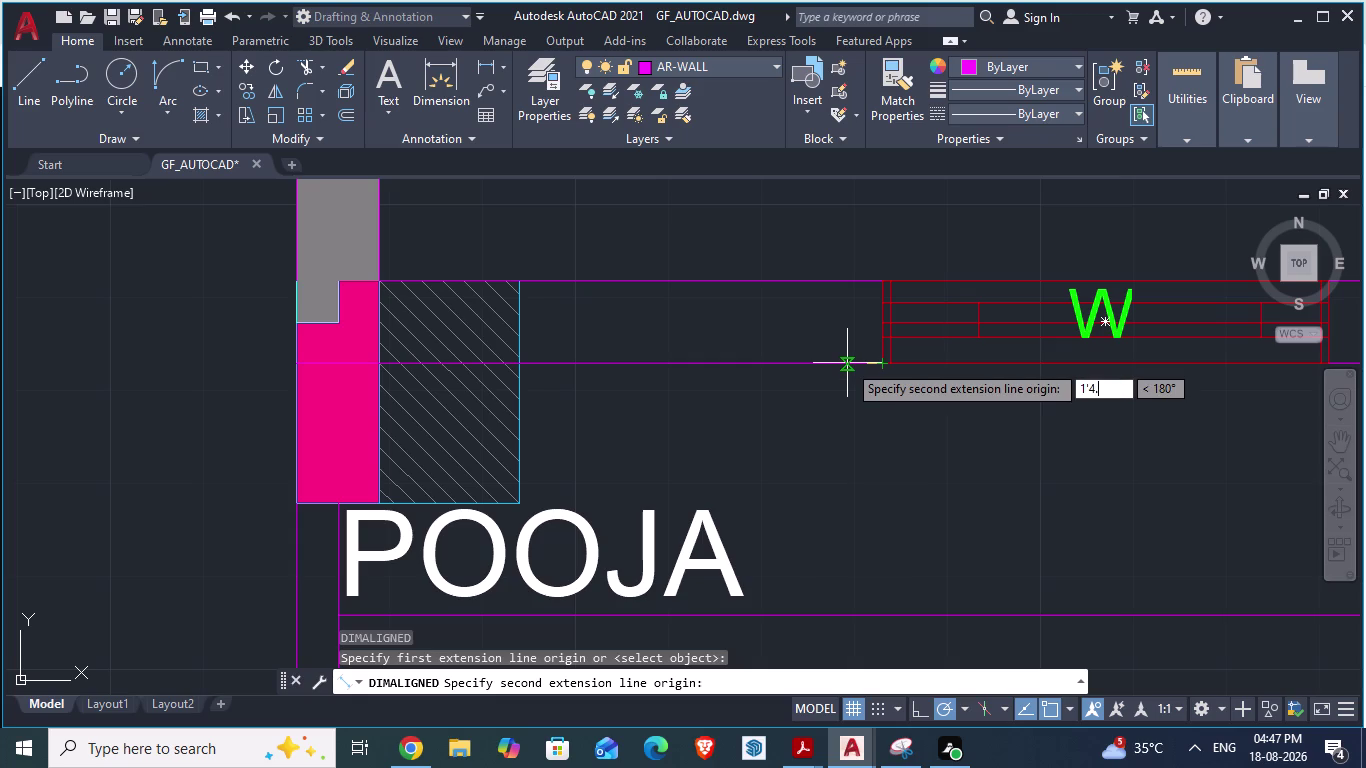
text(5")
key(Return)
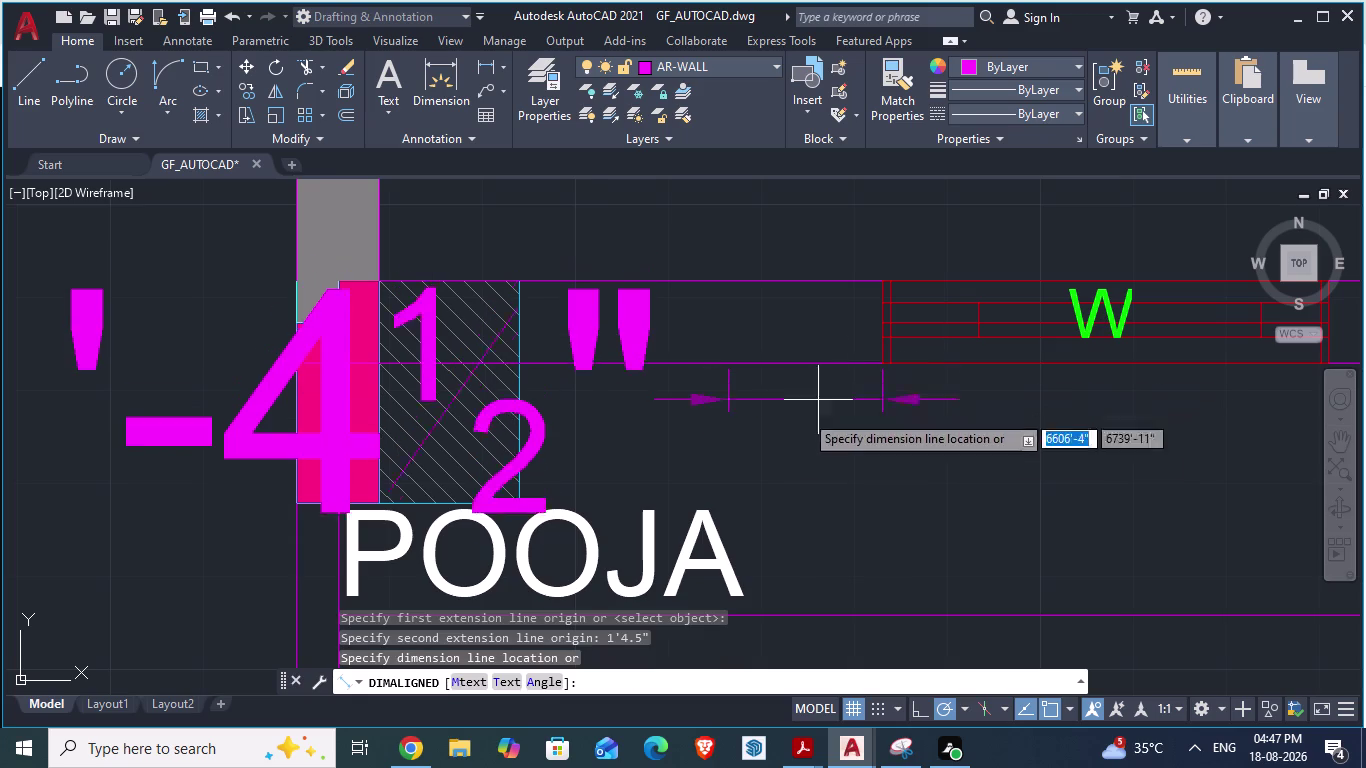
click(778, 442)
Draw a vertical guide line down from the new dimension's end.
key(l)
key(Return)
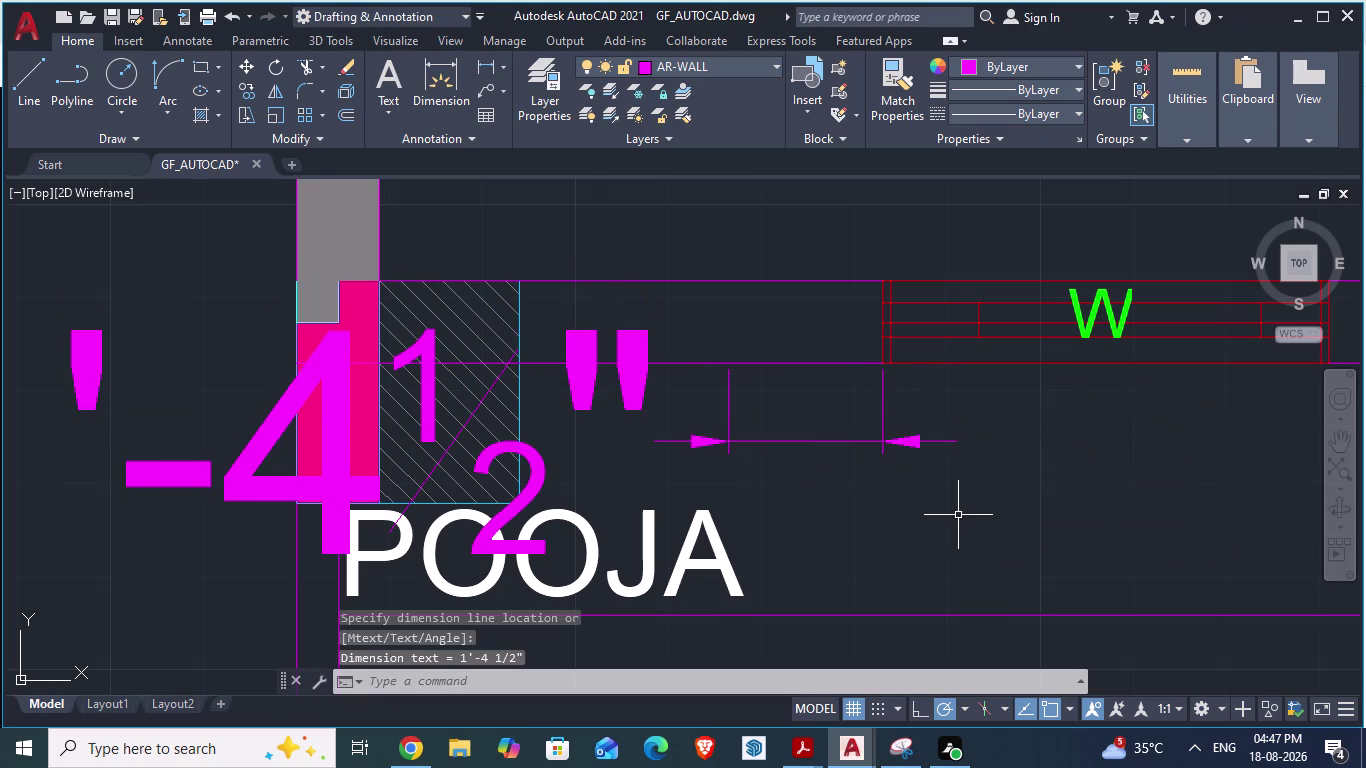
click(722, 369)
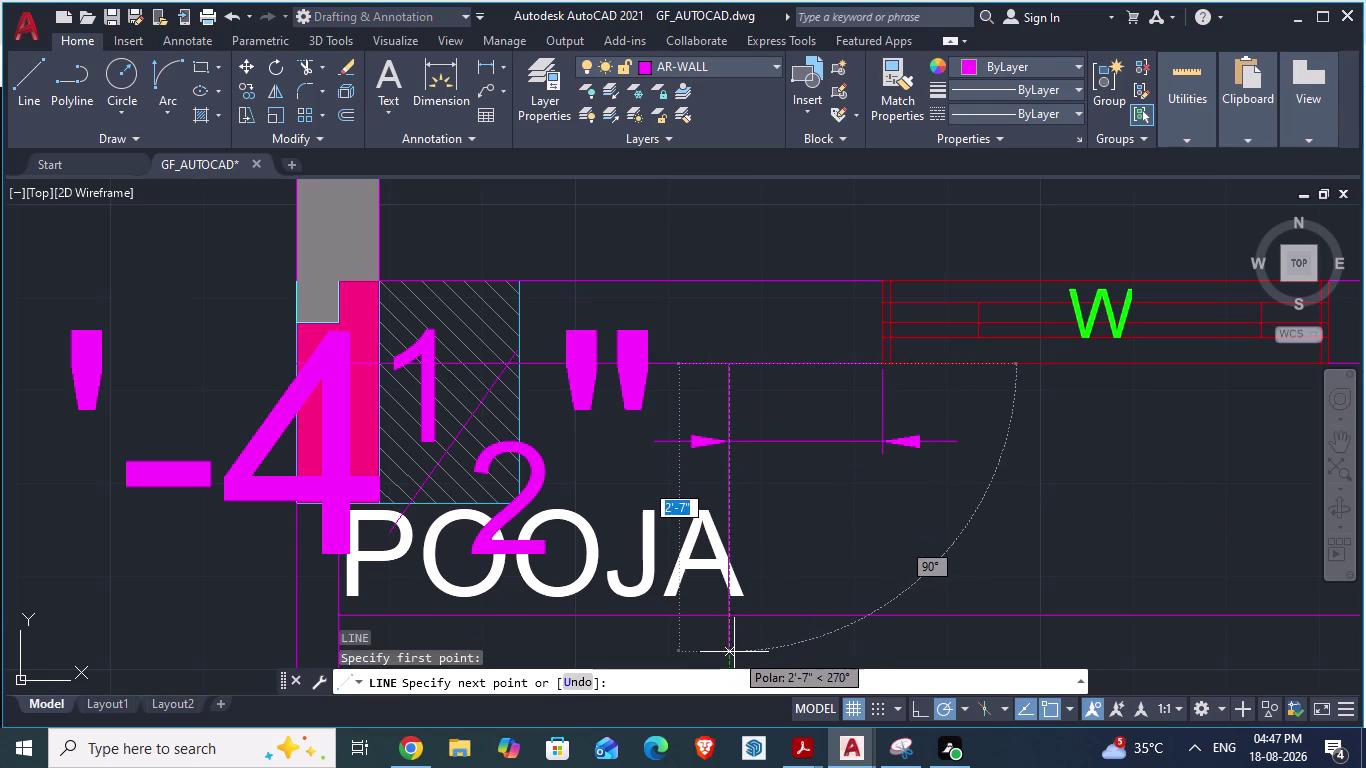
click(734, 652)
key(Return)
key(Escape)
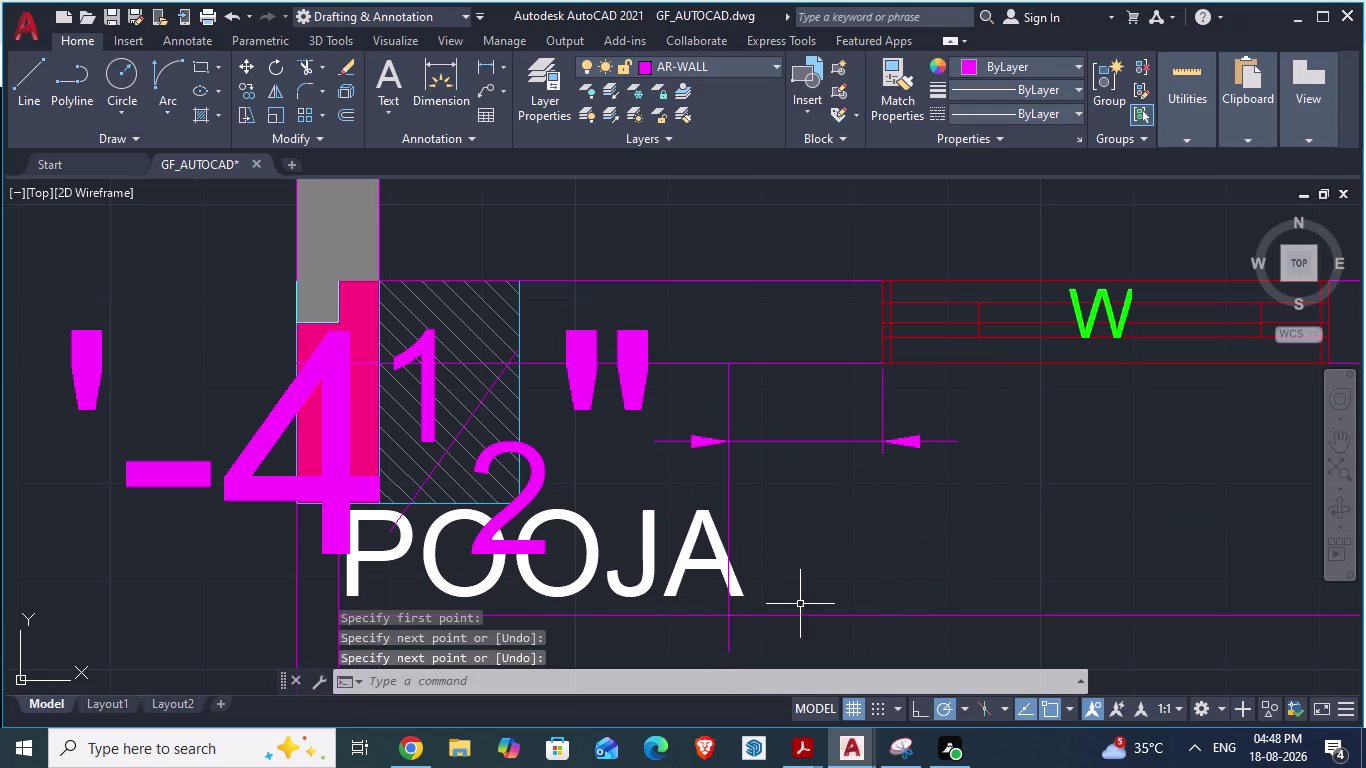
Select the oversized dimension beside the pooja wall.
click(582, 346)
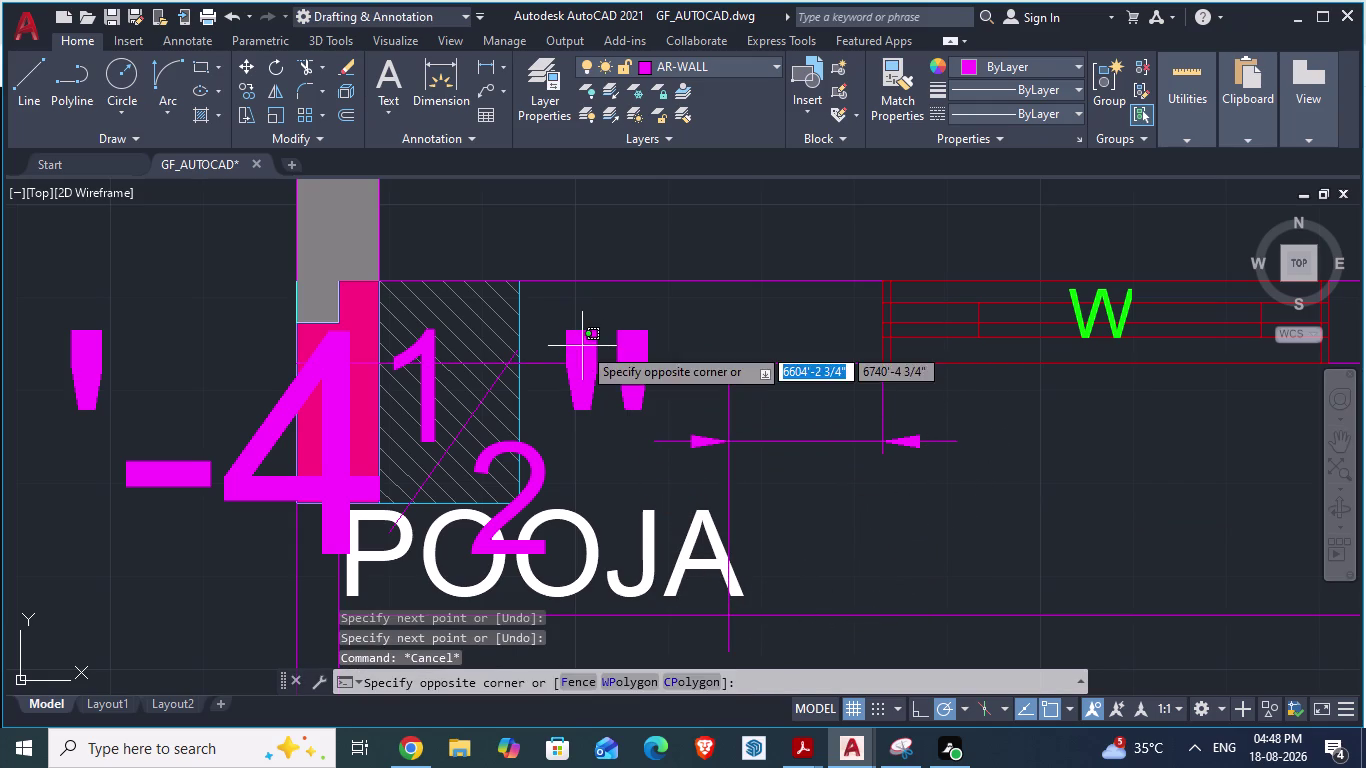
key(Escape)
click(828, 442)
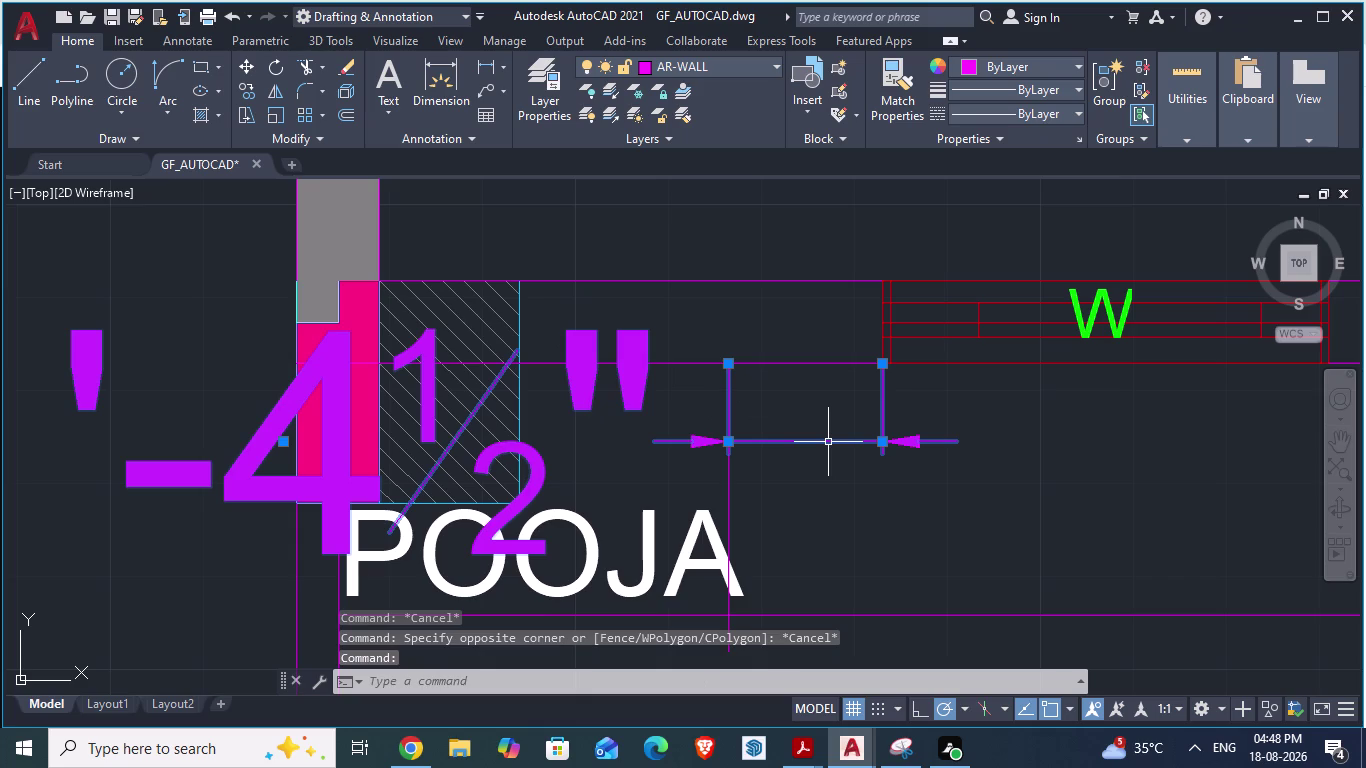
click(918, 449)
Delete the oversized 1'-4½" dimension.
click(917, 443)
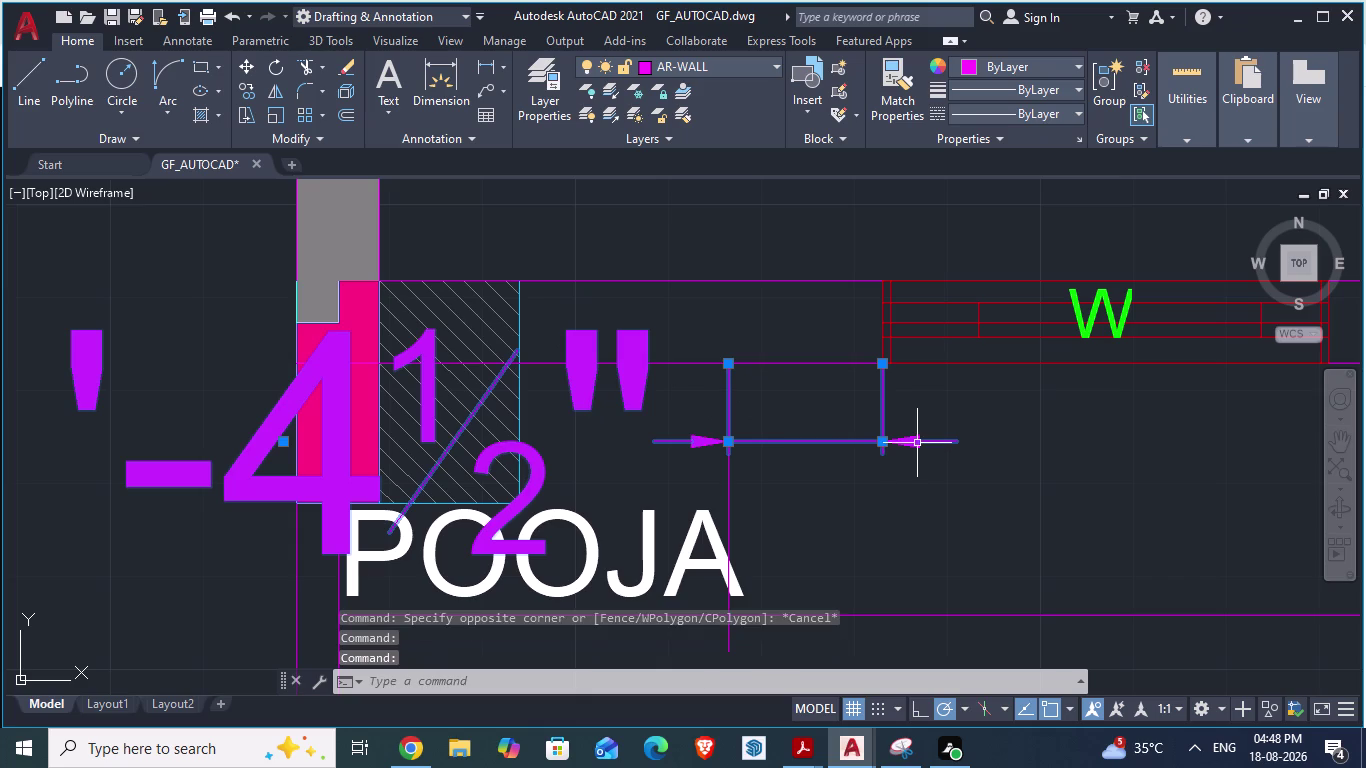
key(Delete)
scroll(down, 3)
scroll(up, 3)
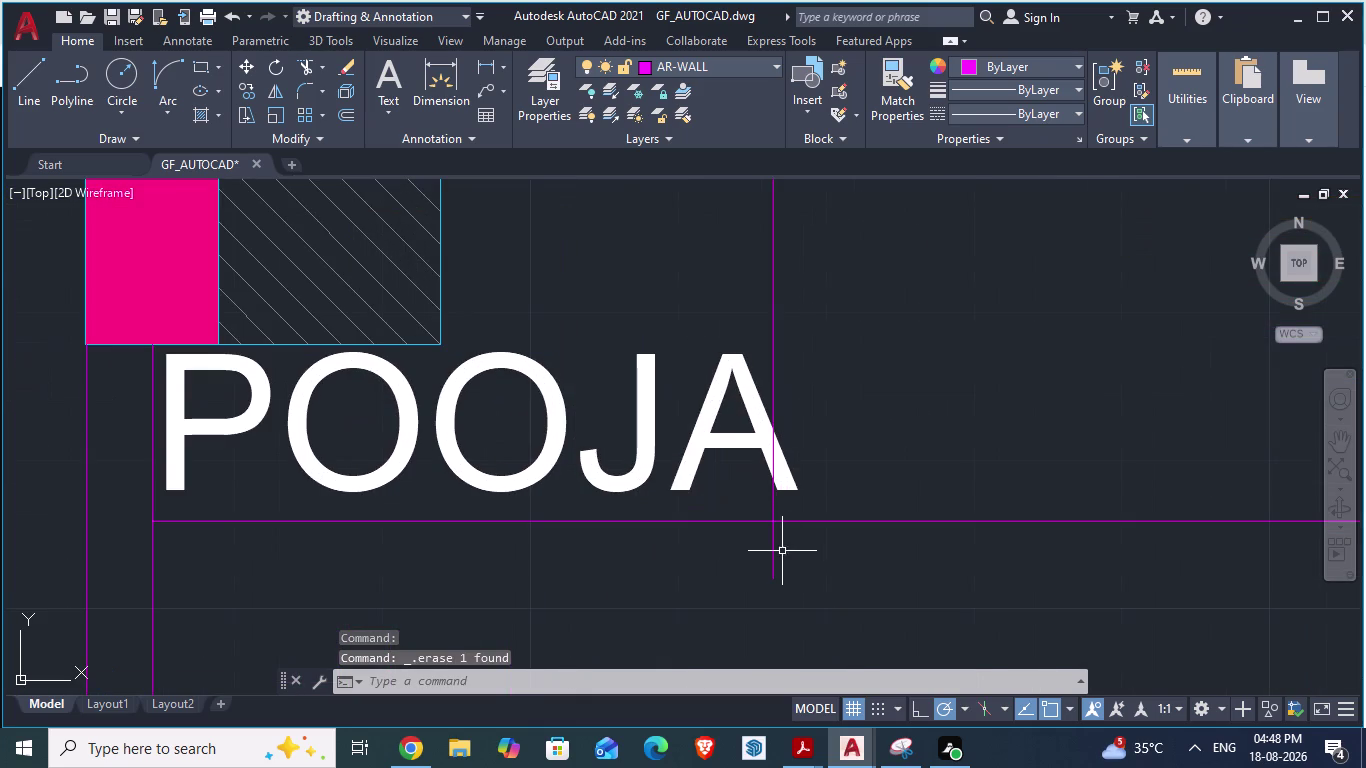
Trim the guide line's overshoot below the POOJA wall and save the drawing.
text(TR)
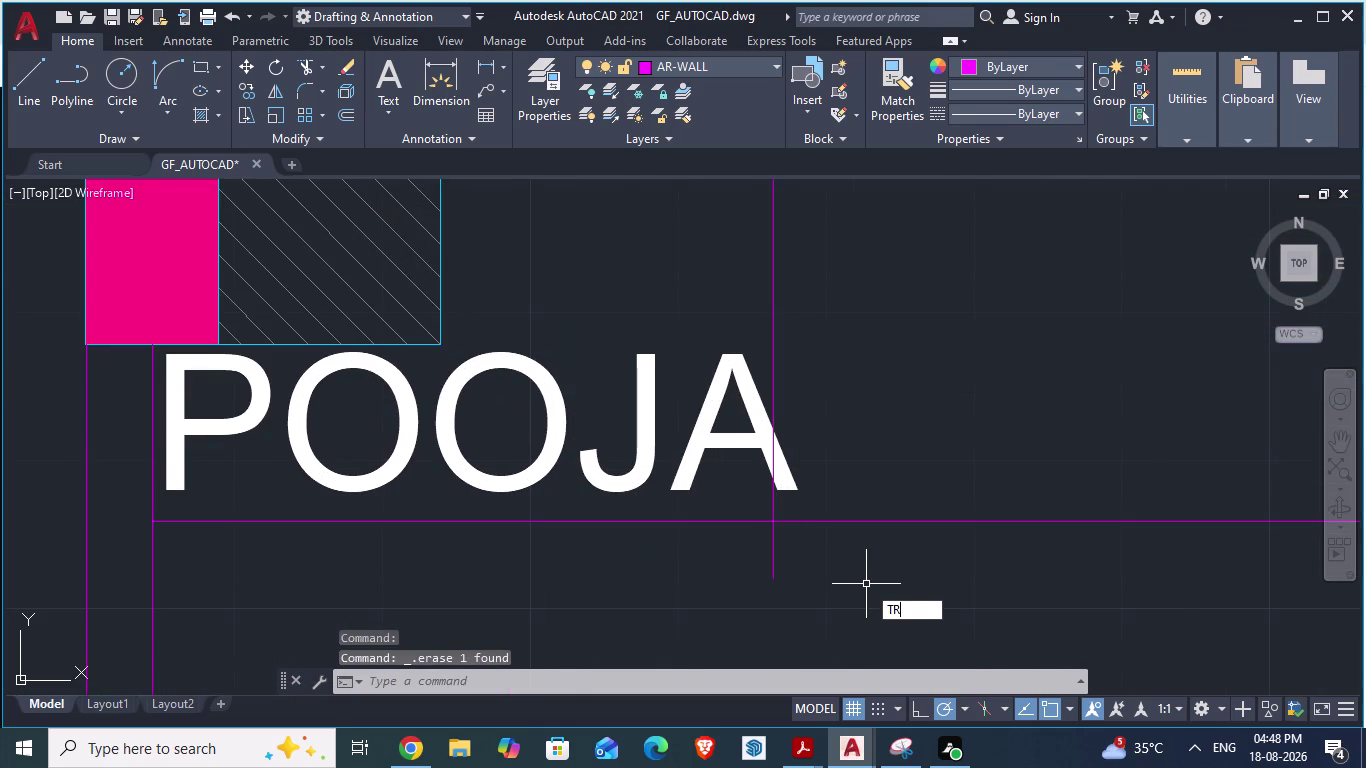
key(Return)
scroll(up, 3)
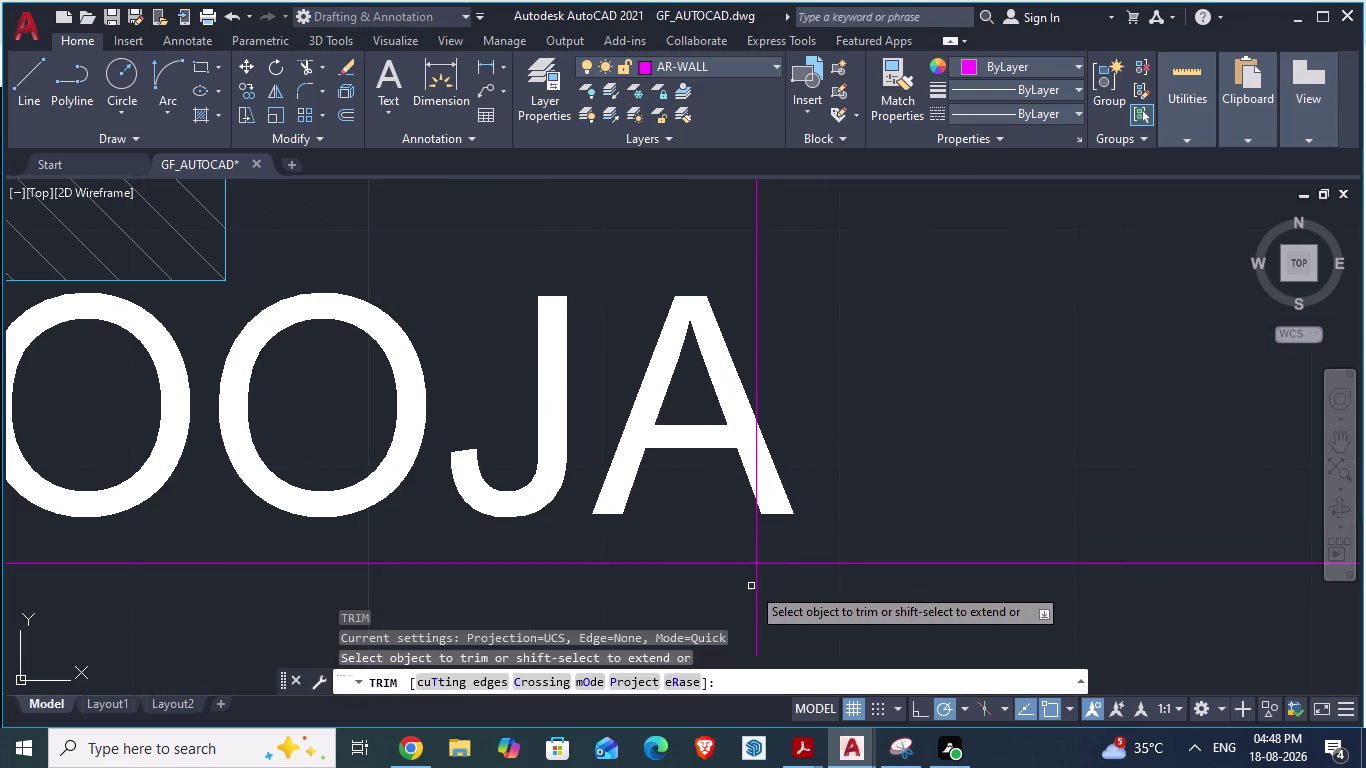
click(756, 585)
scroll(up, 3)
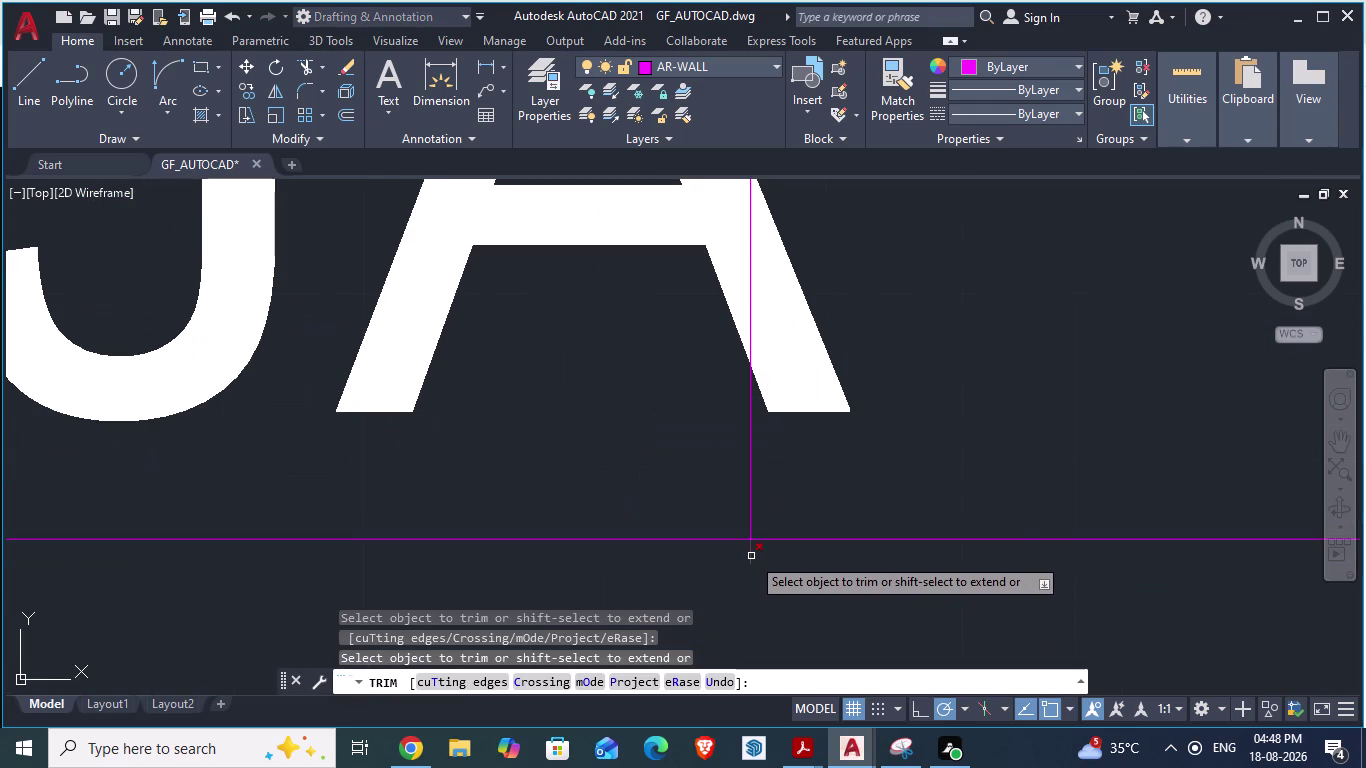
click(751, 556)
scroll(down, 3)
scroll(down, 3)
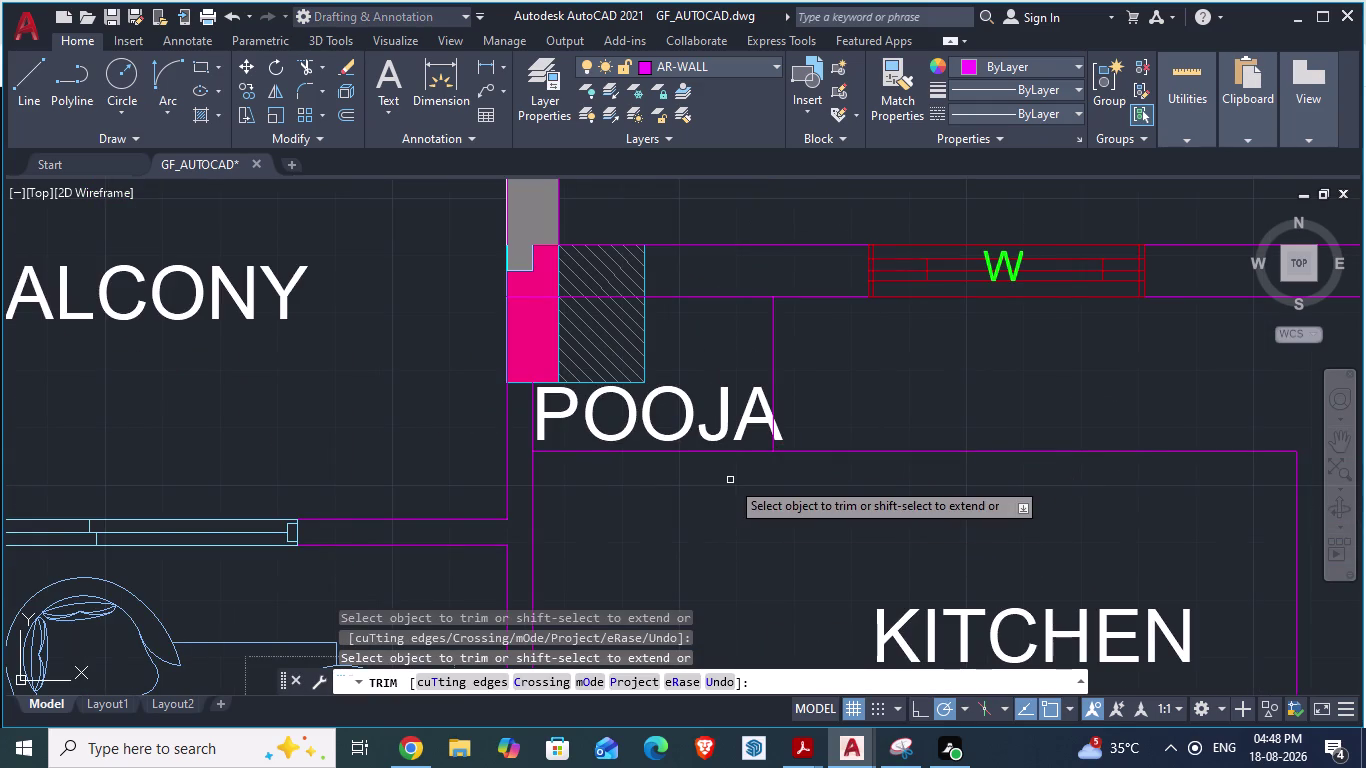
key(ctrl+s)
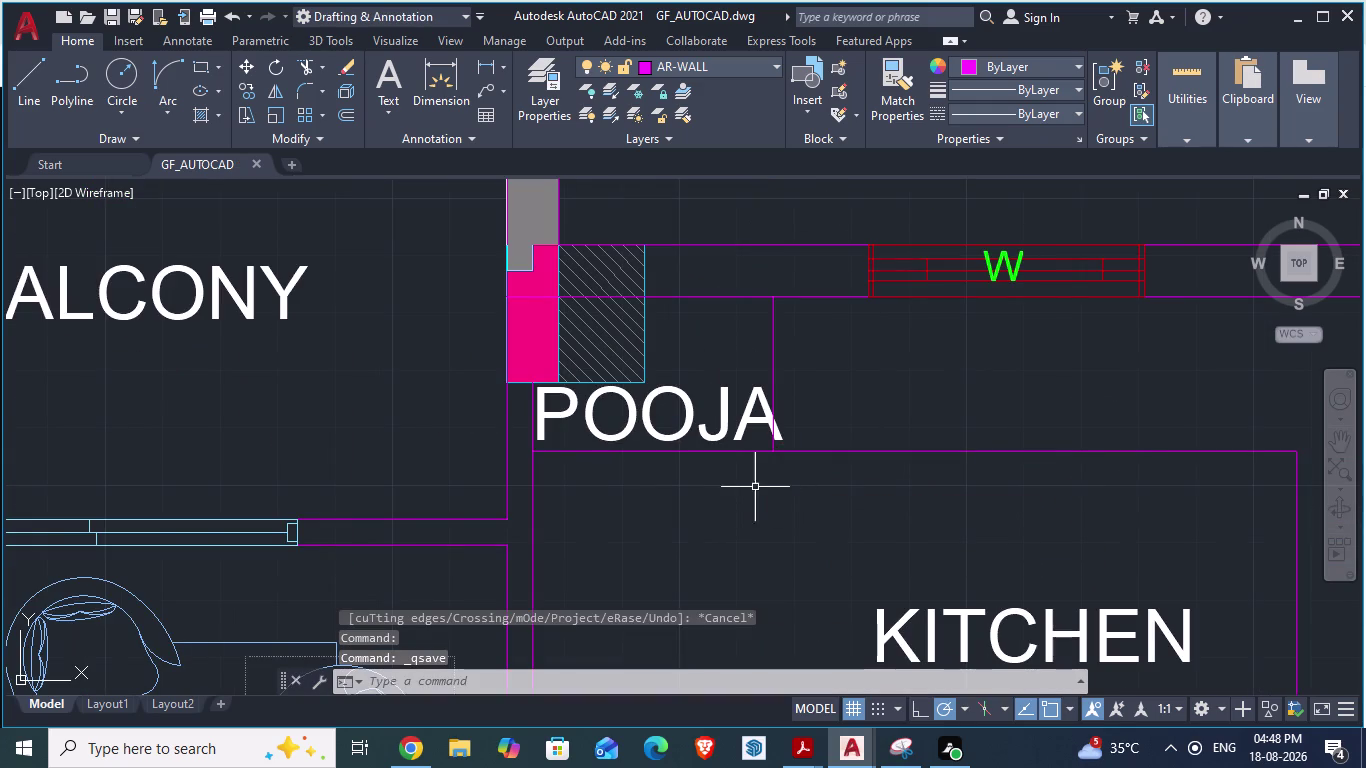
click(723, 433)
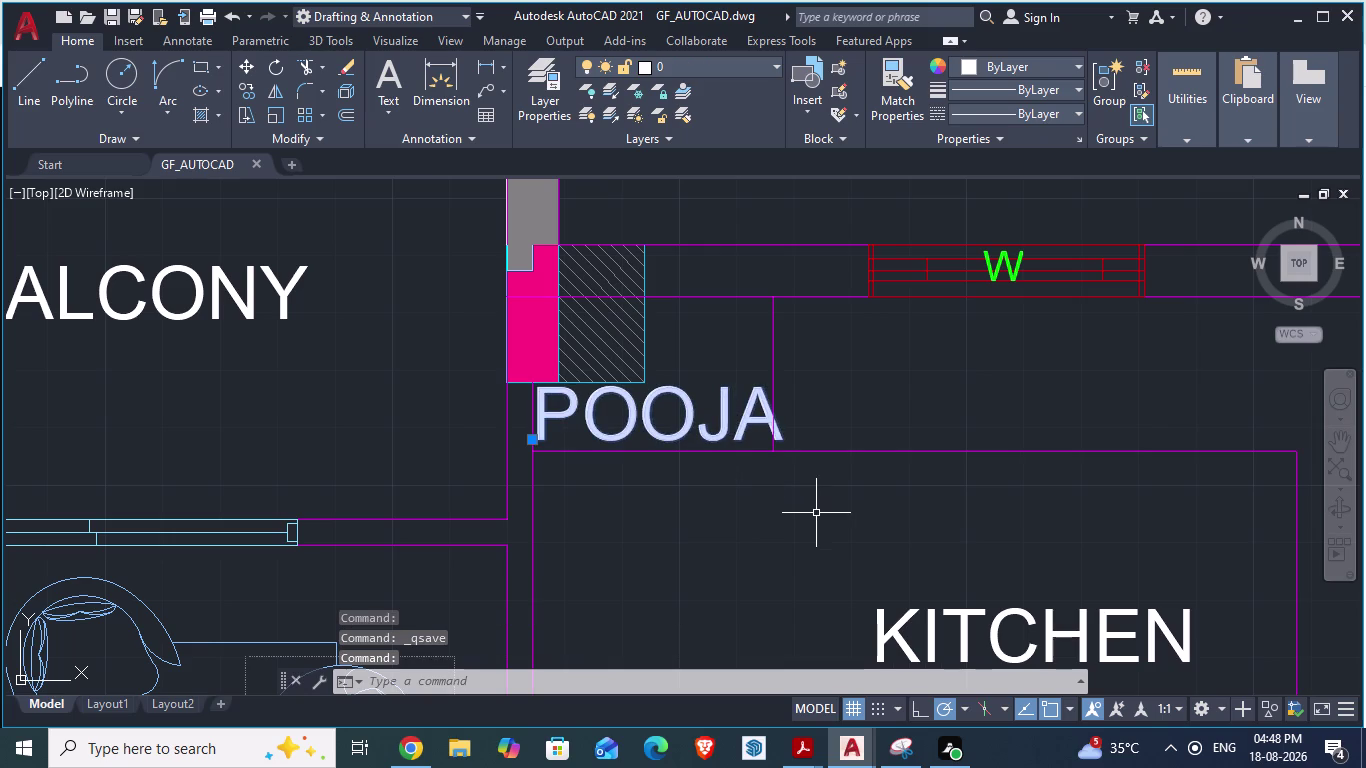
Scale the POOJA label down with SC, using a base point and a smaller size.
text(S)
text(C)
key(Return)
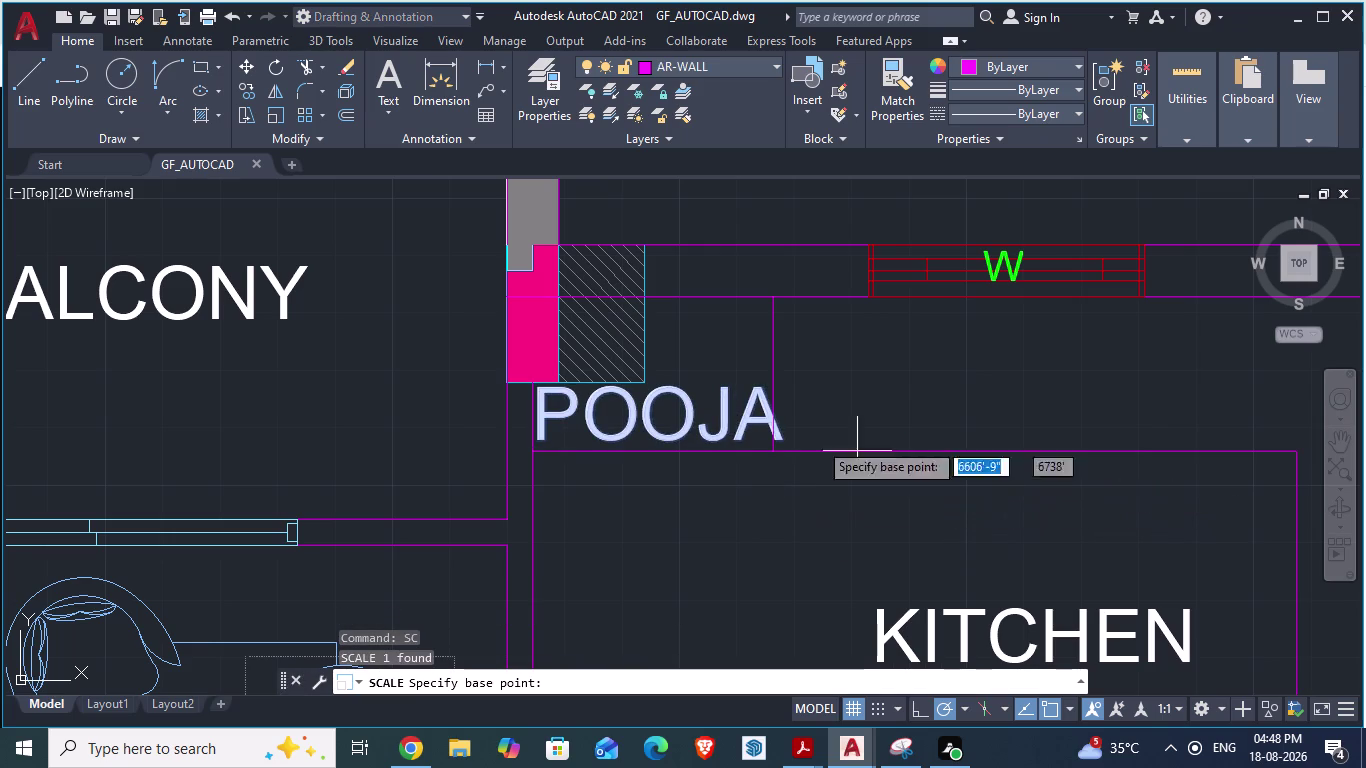
click(542, 391)
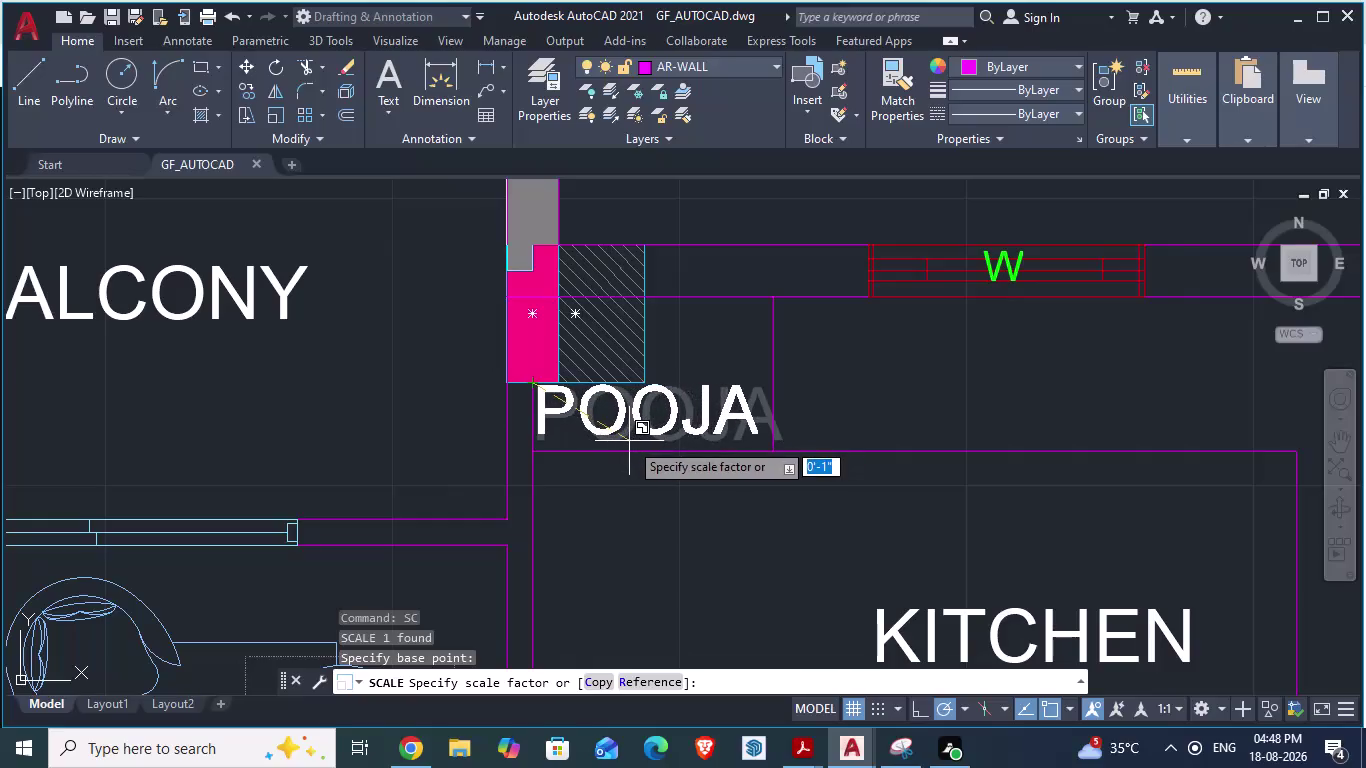
click(632, 442)
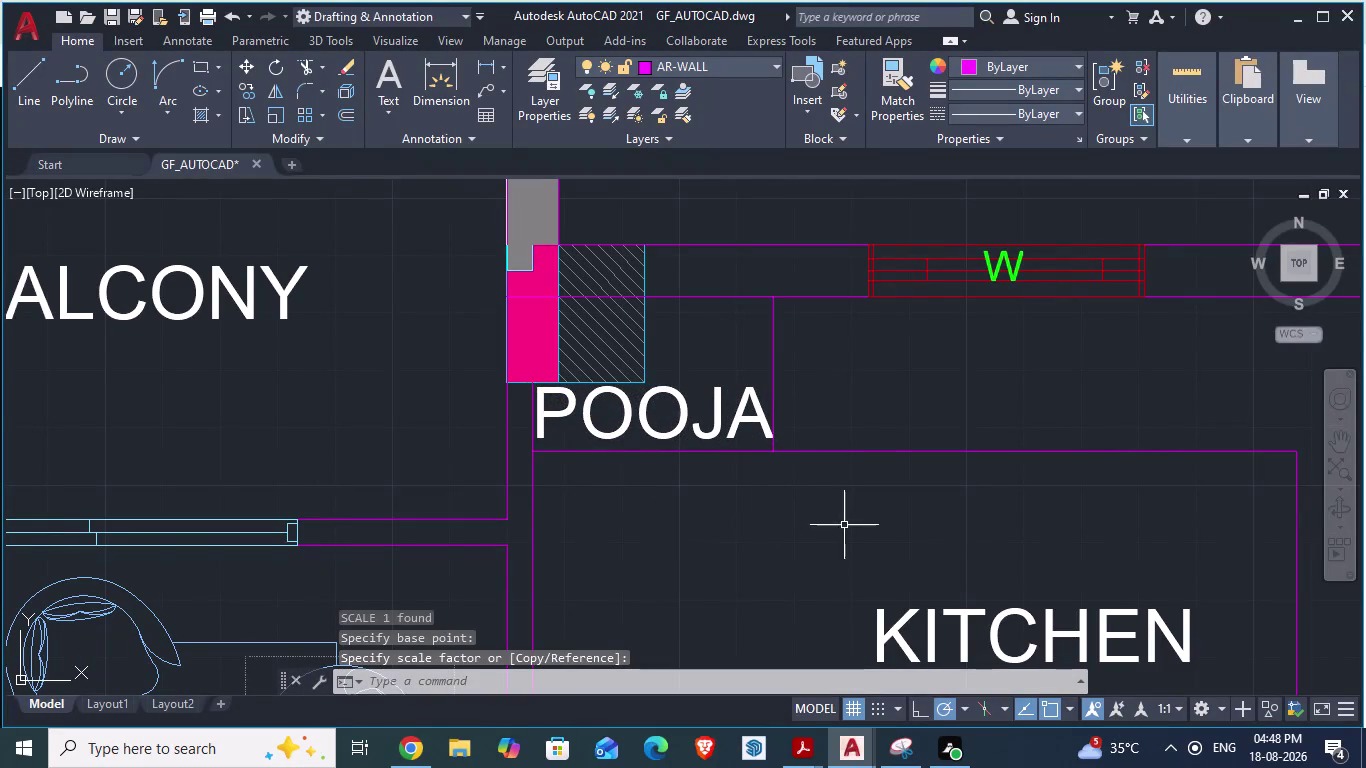
Scale the POOJA label down once more so it fits, then save.
click(717, 431)
text(SCA)
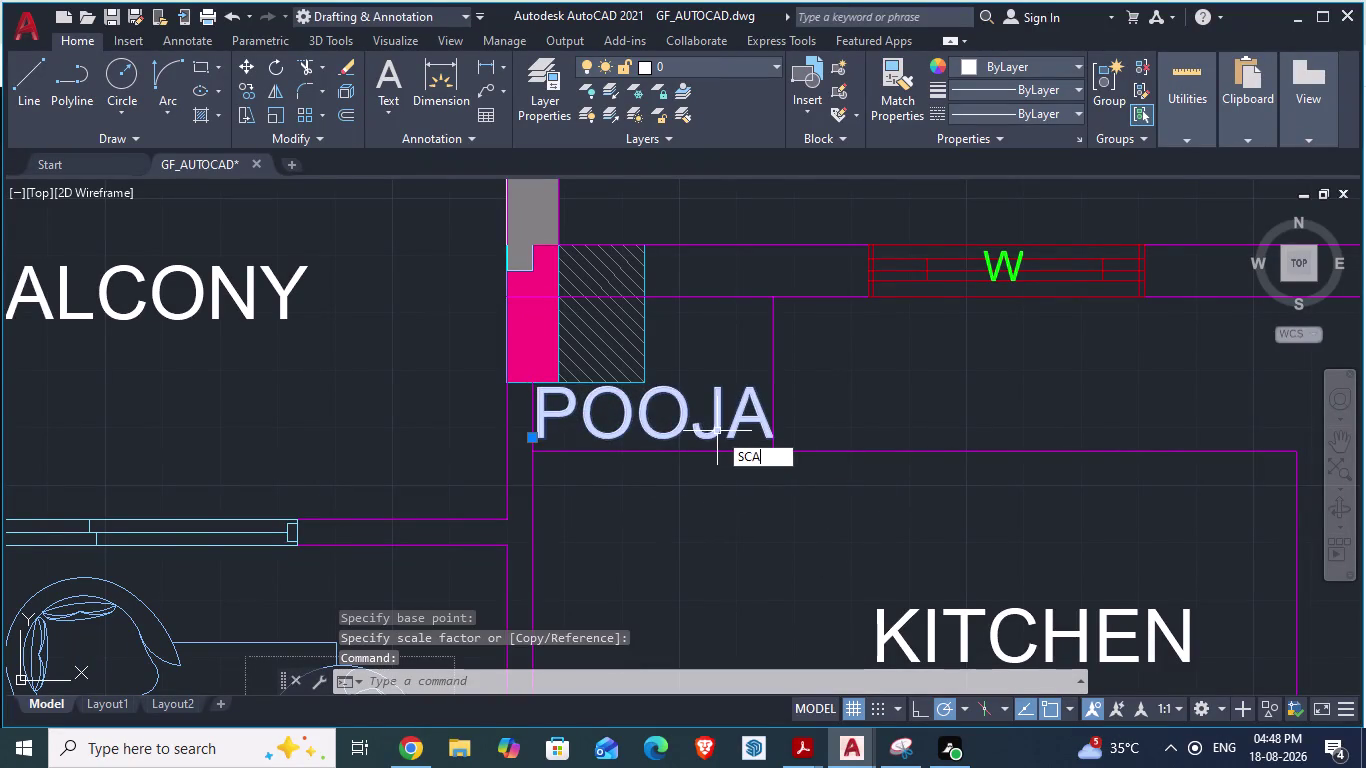
key(Return)
drag(715, 428, 716, 429)
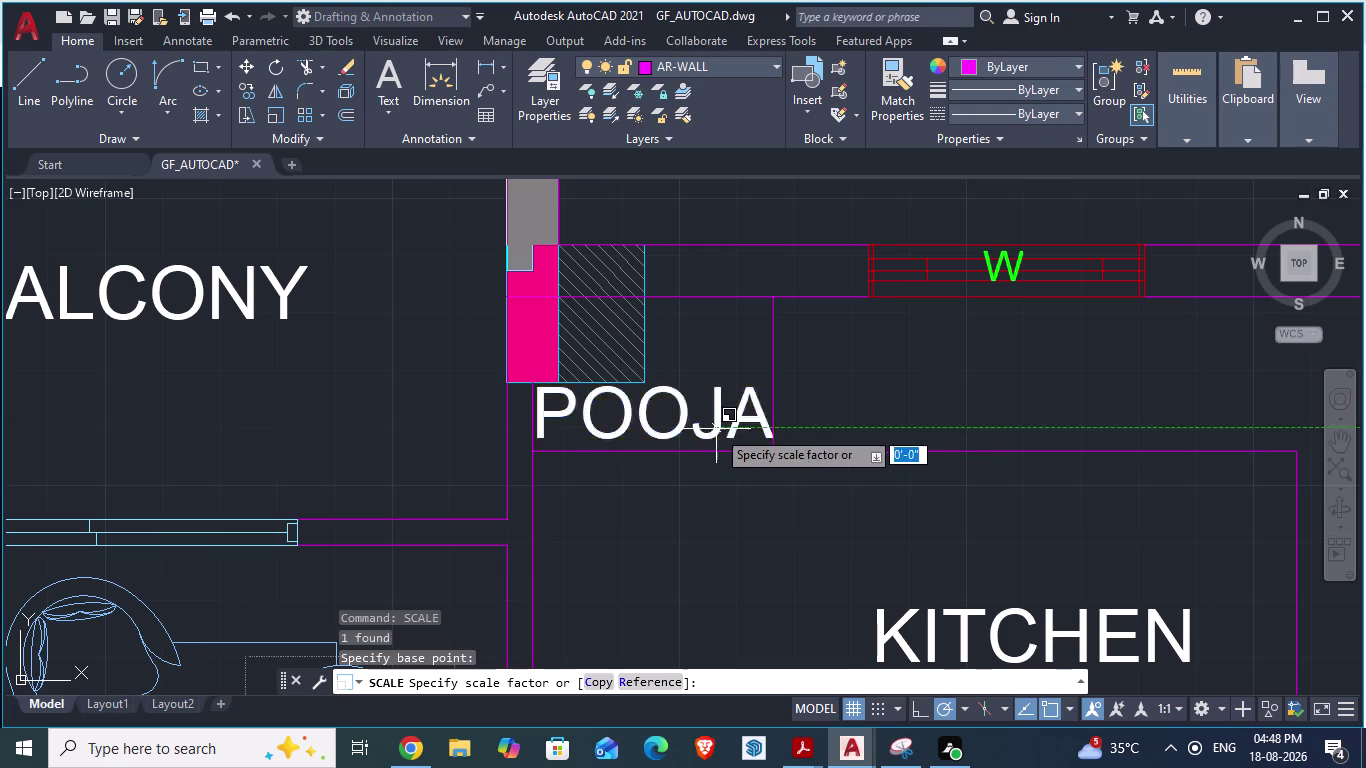
drag(716, 429, 633, 429)
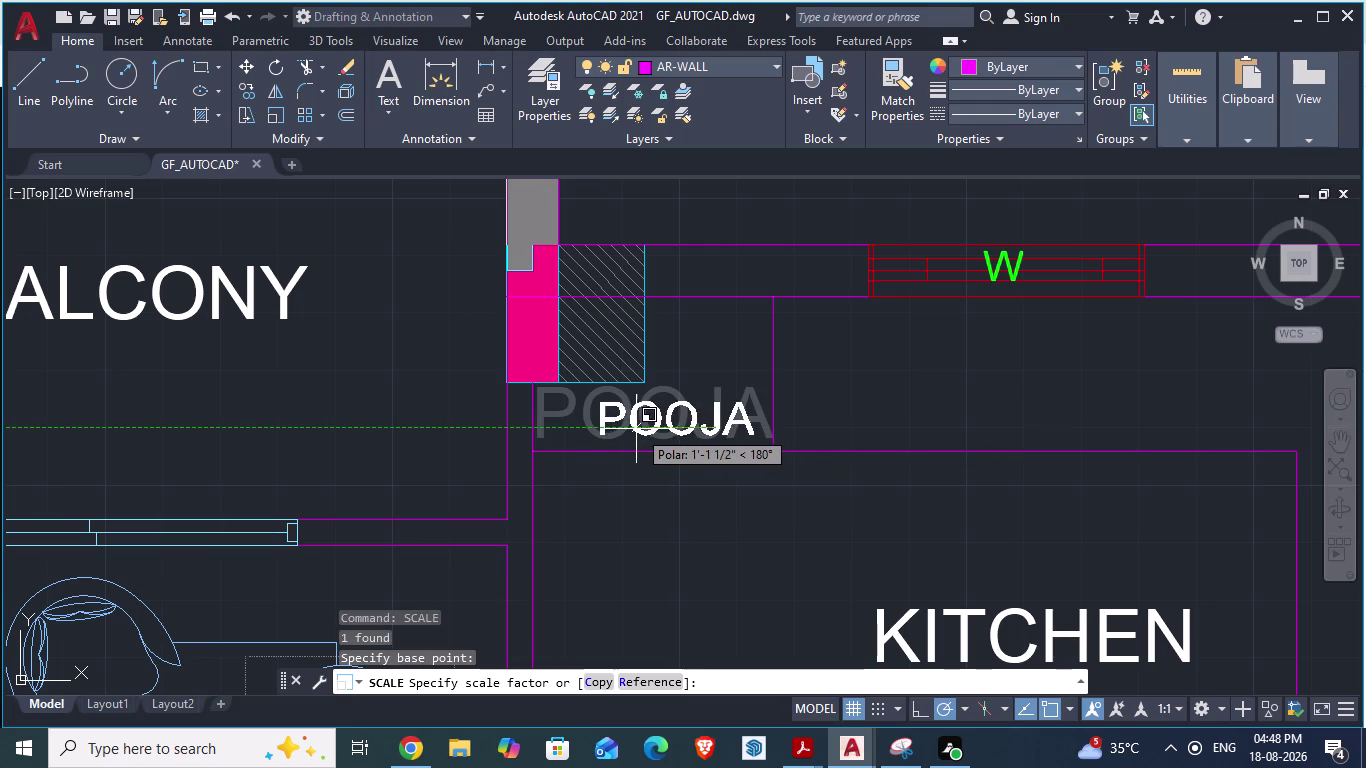
drag(633, 429, 627, 429)
click(627, 429)
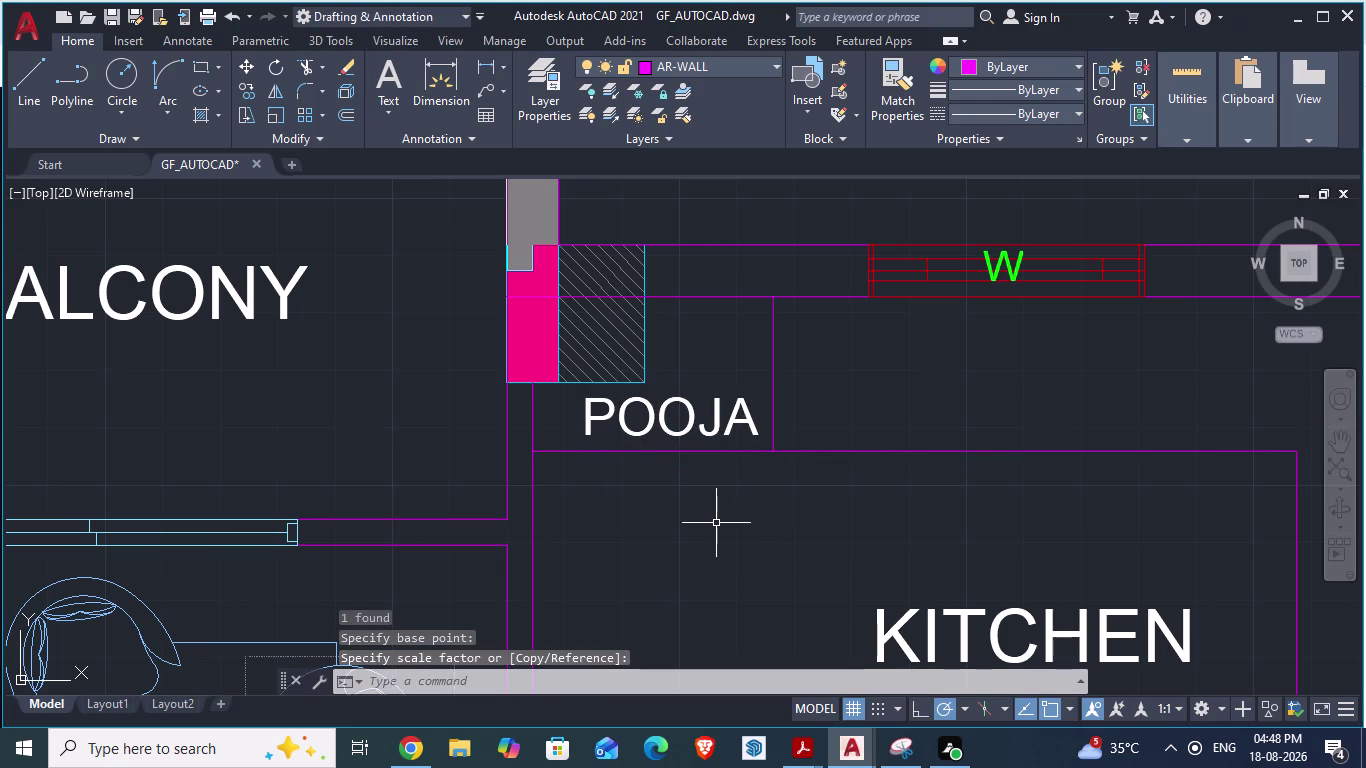
key(ctrl+s)
key(Escape)
Select the three magenta lines bounding the pooja space and kitchen.
scroll(down, 3)
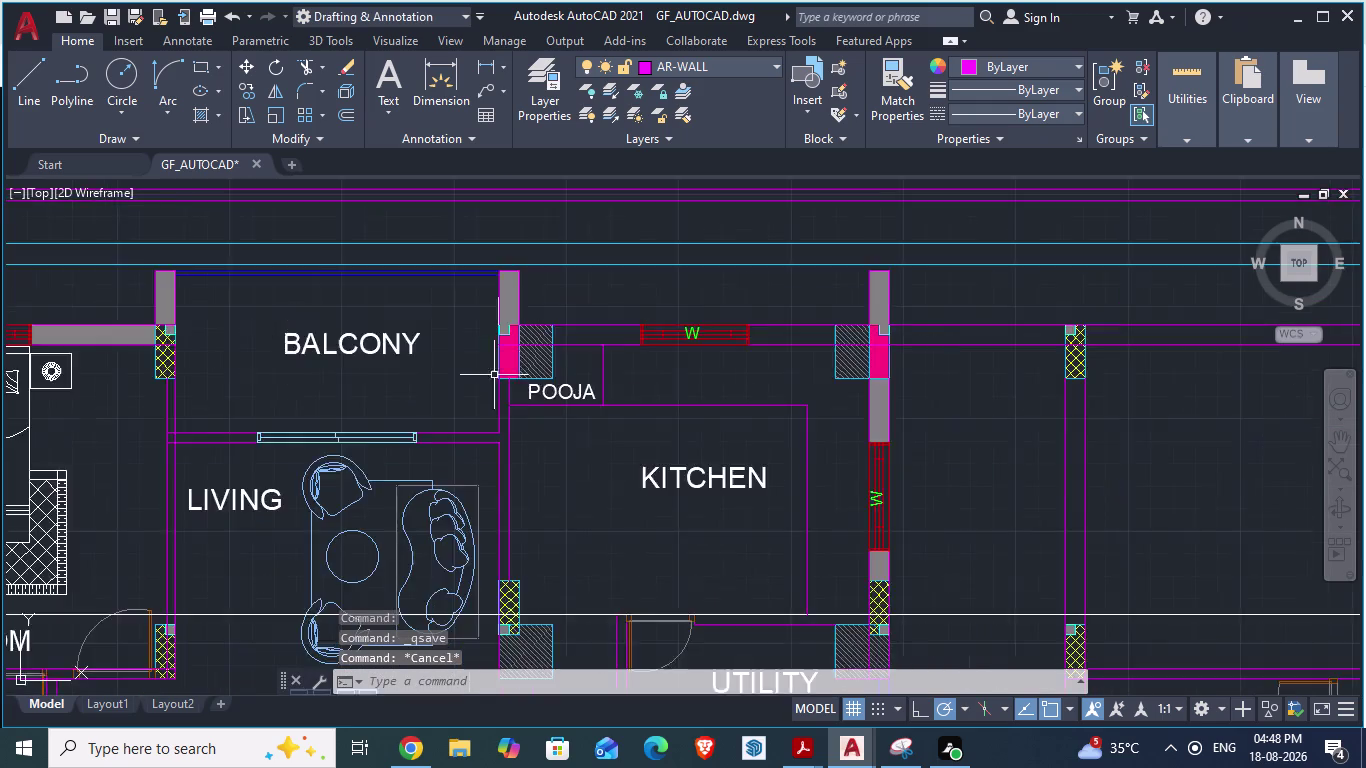
scroll(down, 3)
scroll(down, 3)
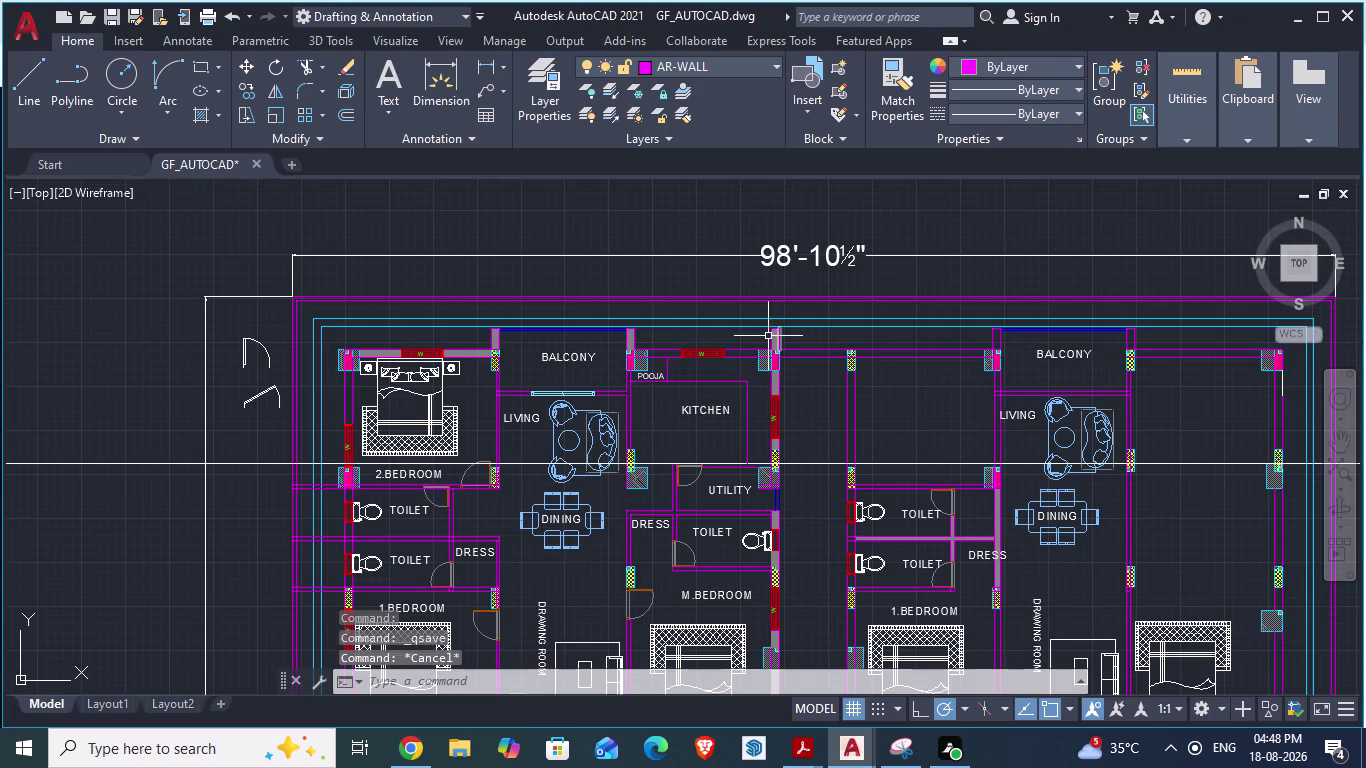
scroll(down, 3)
scroll(up, 3)
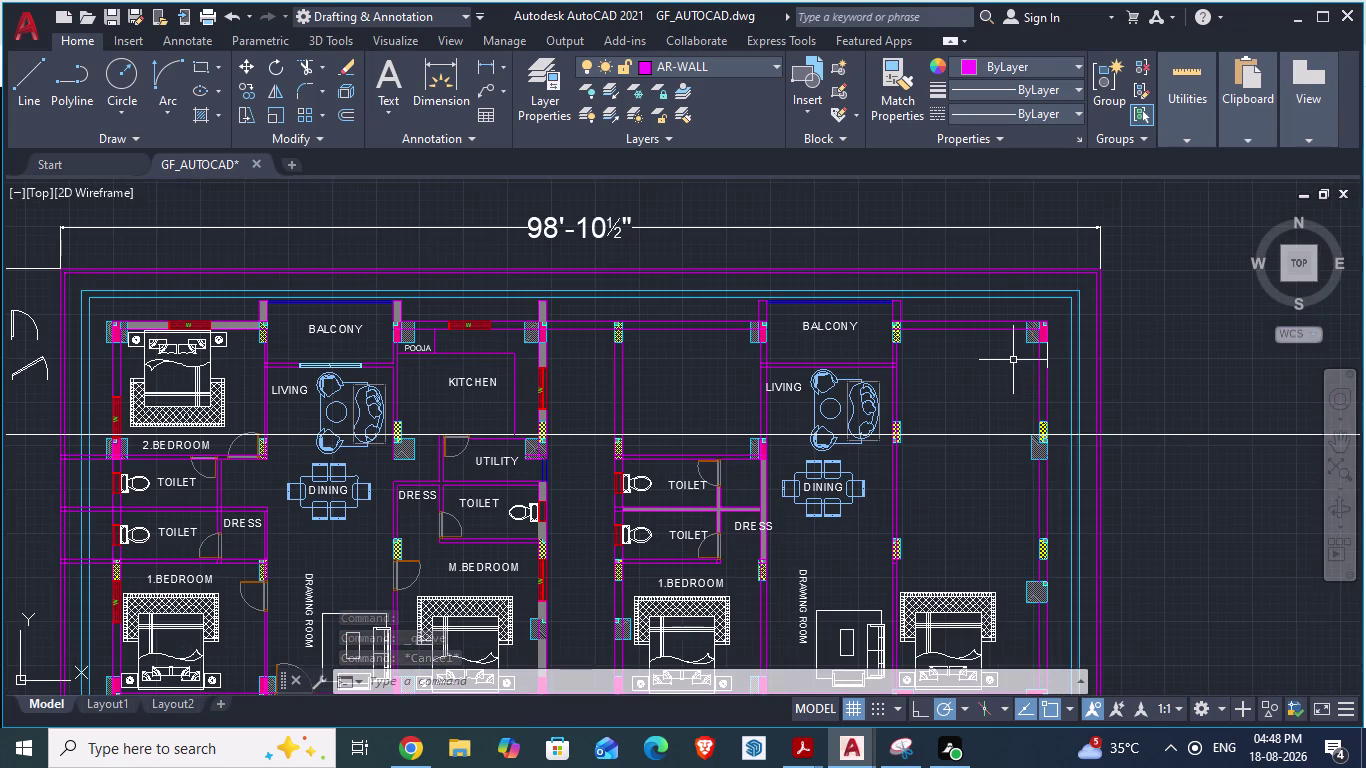
scroll(up, 3)
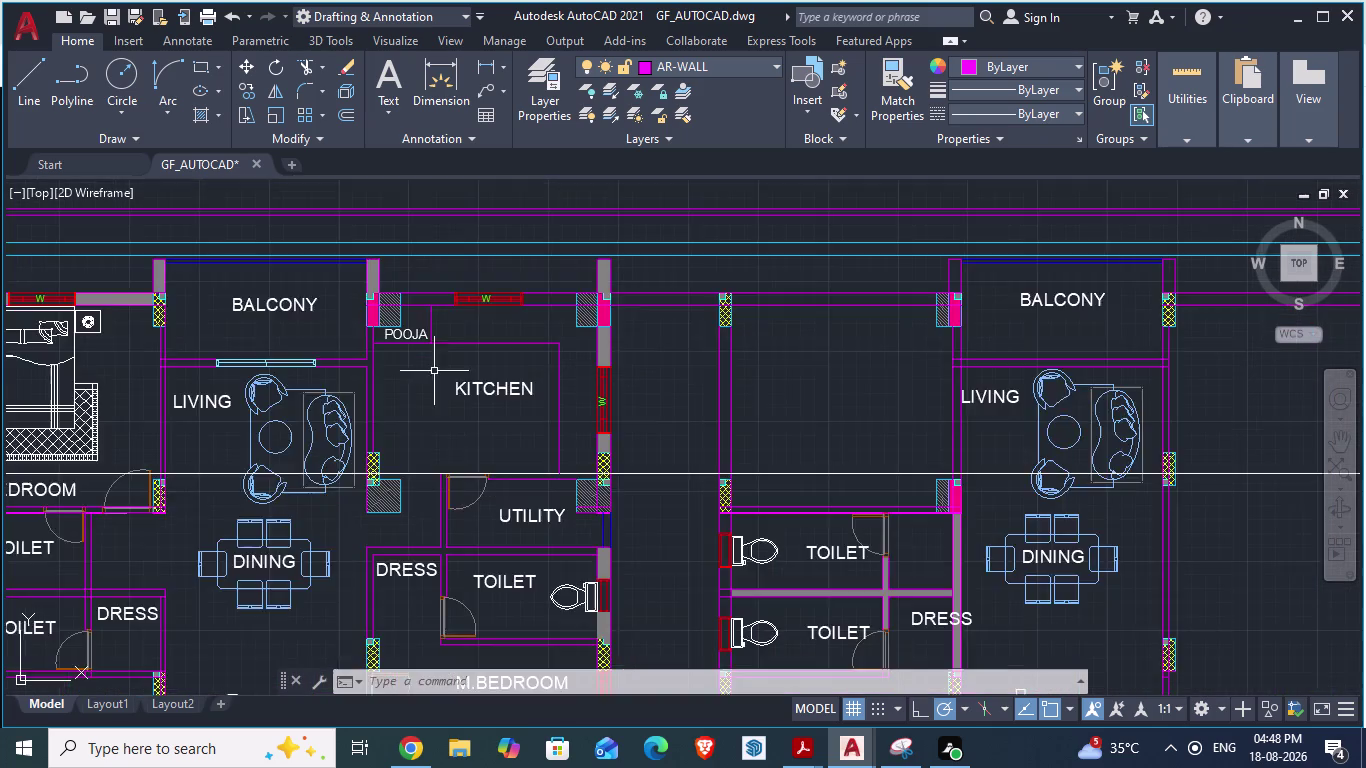
scroll(up, 3)
key(alt+Tab)
key(alt+Tab)
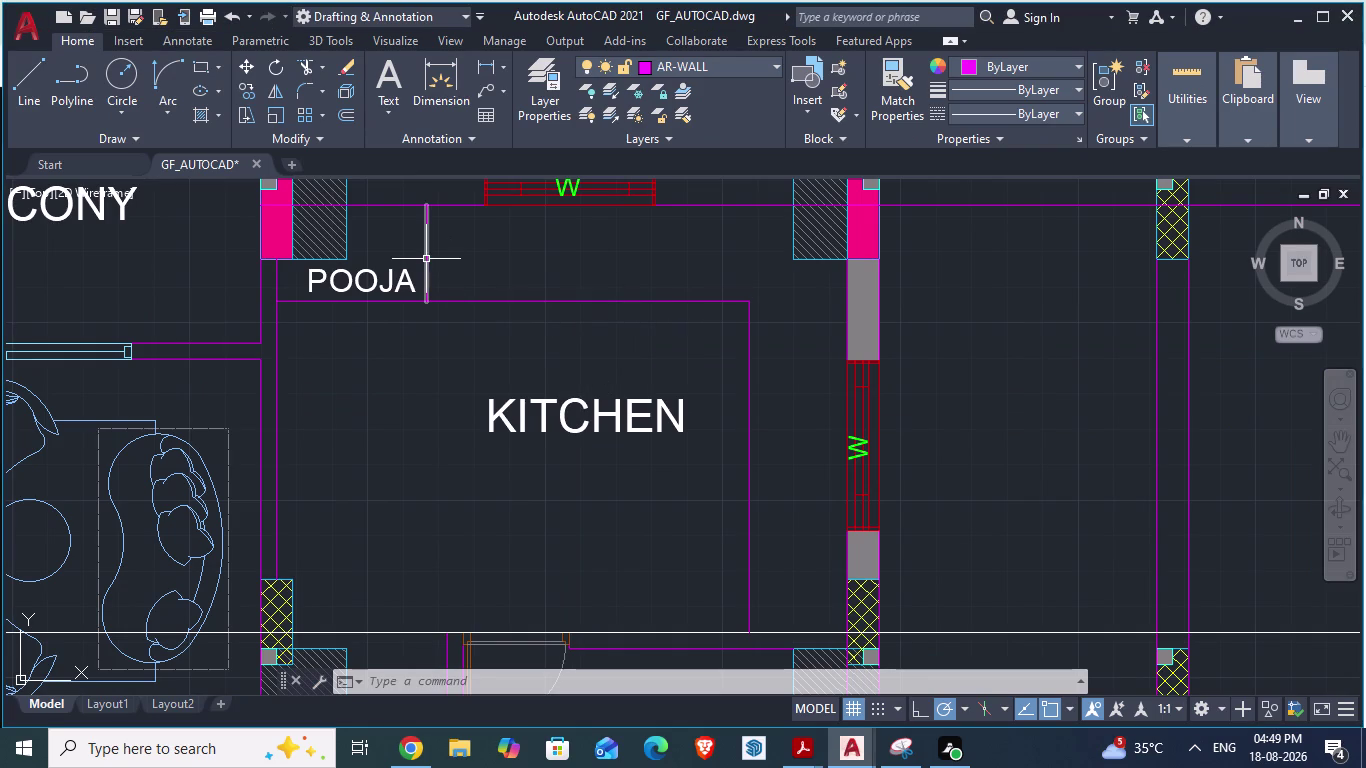
click(426, 259)
click(448, 302)
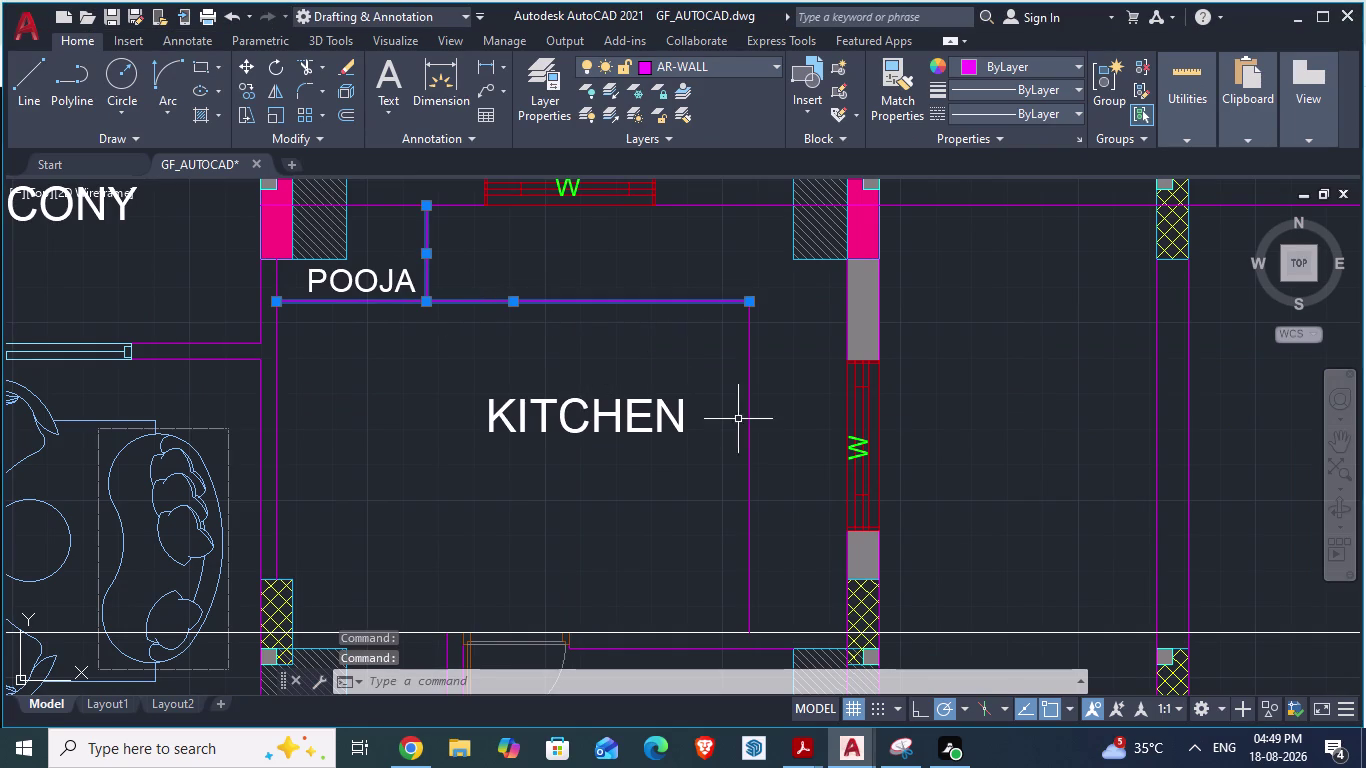
click(746, 427)
Change the selected lines' colour to Color 8 grey in Properties.
right_click(747, 427)
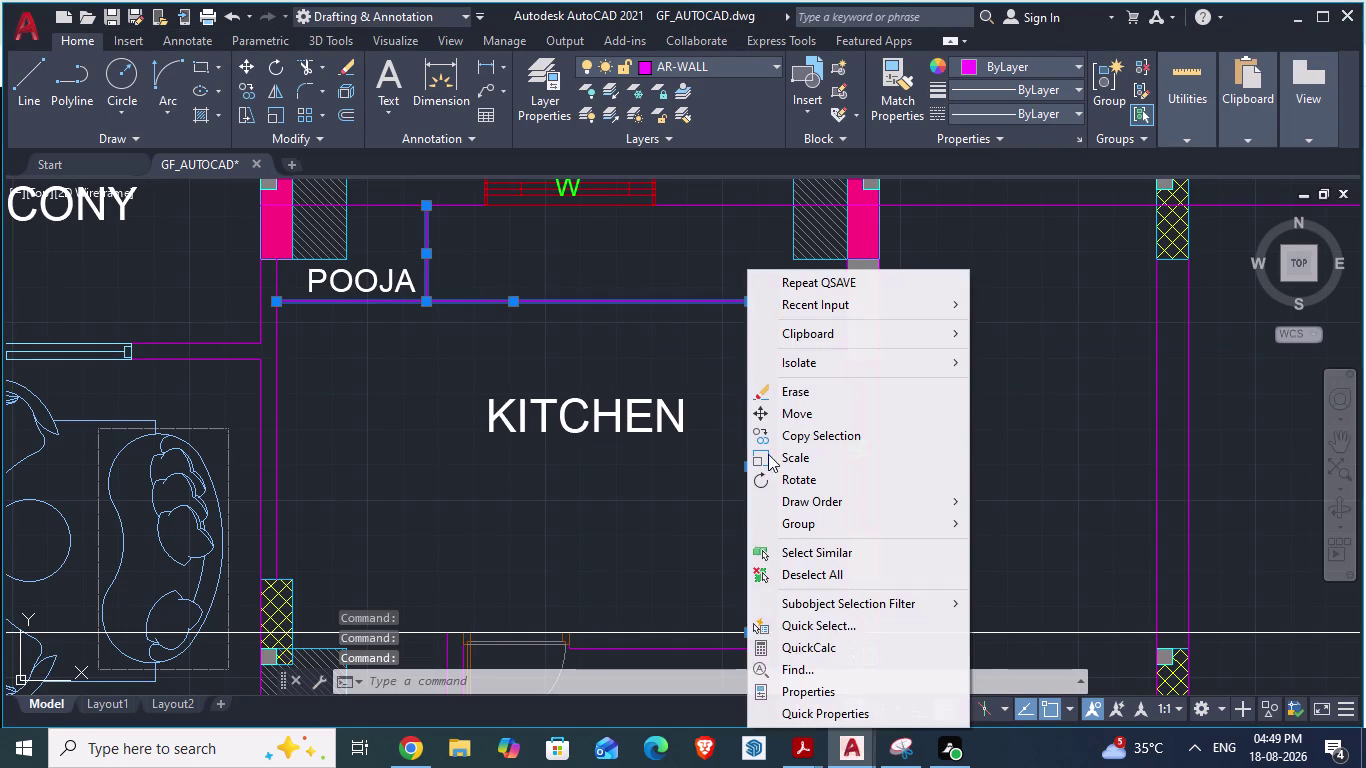
click(814, 687)
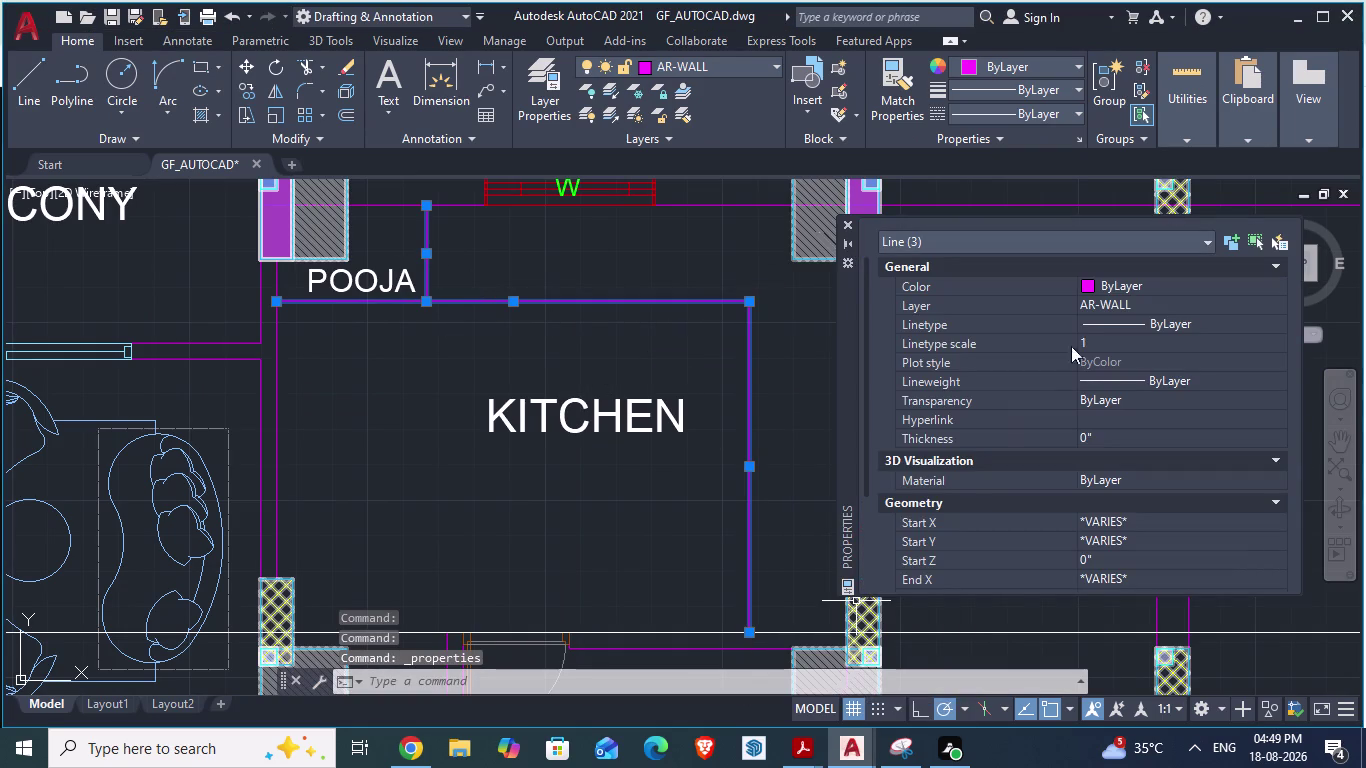
click(1084, 284)
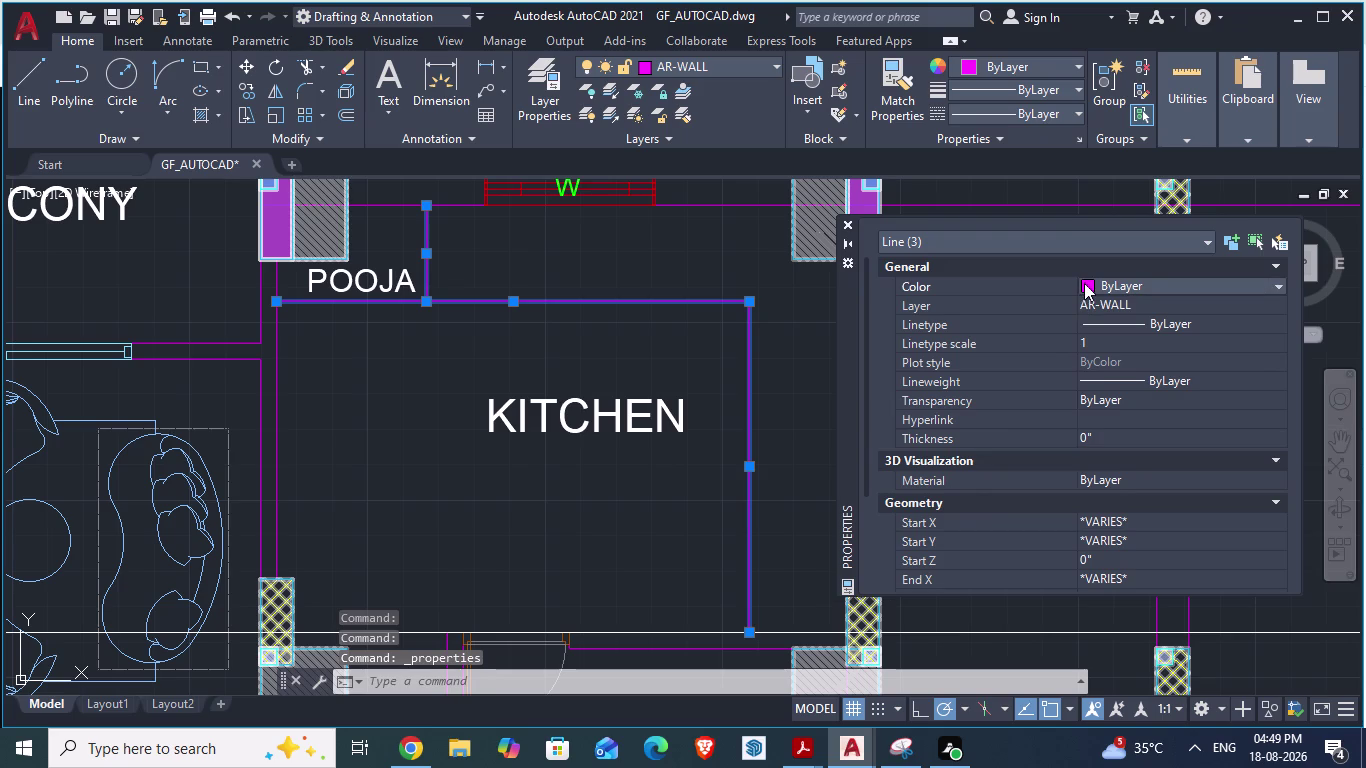
click(1084, 283)
scroll(down, 3)
scroll(down, 3)
click(1115, 416)
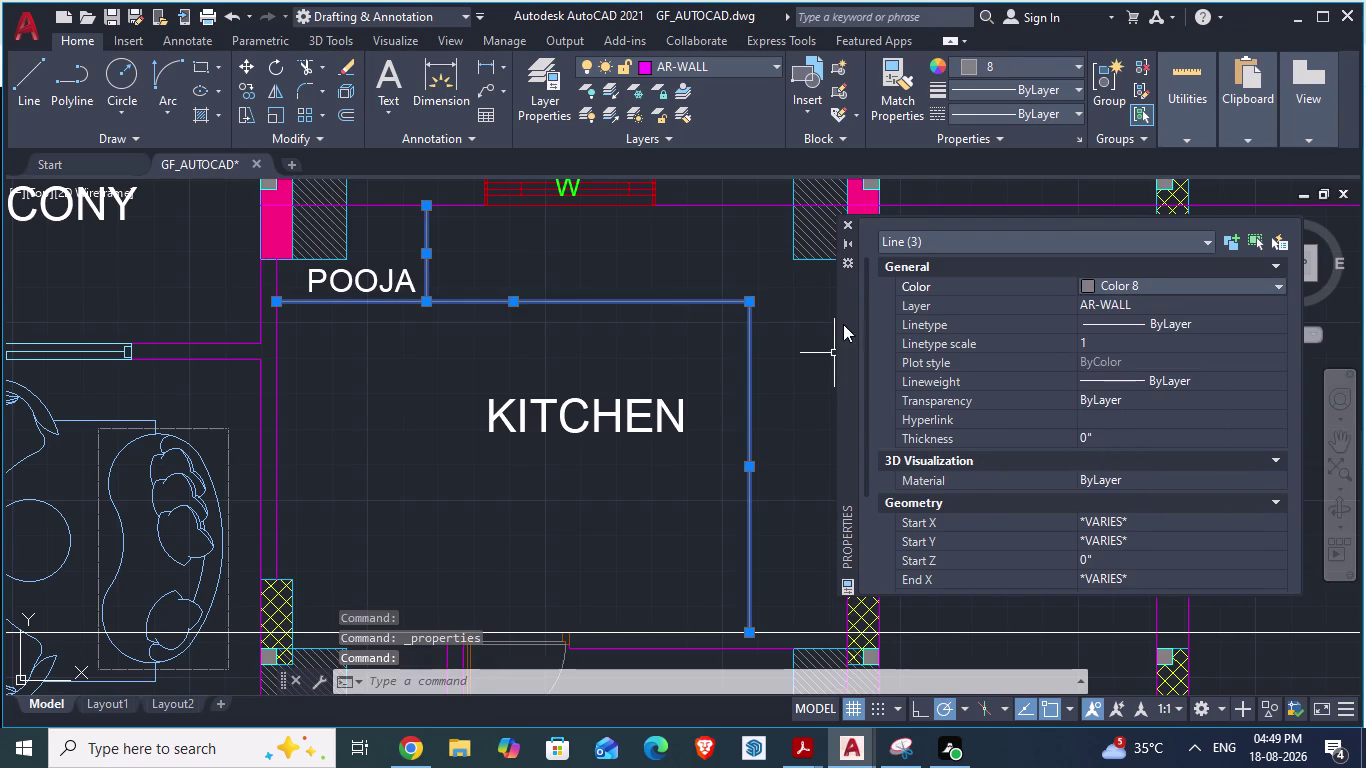
key(Escape)
click(846, 222)
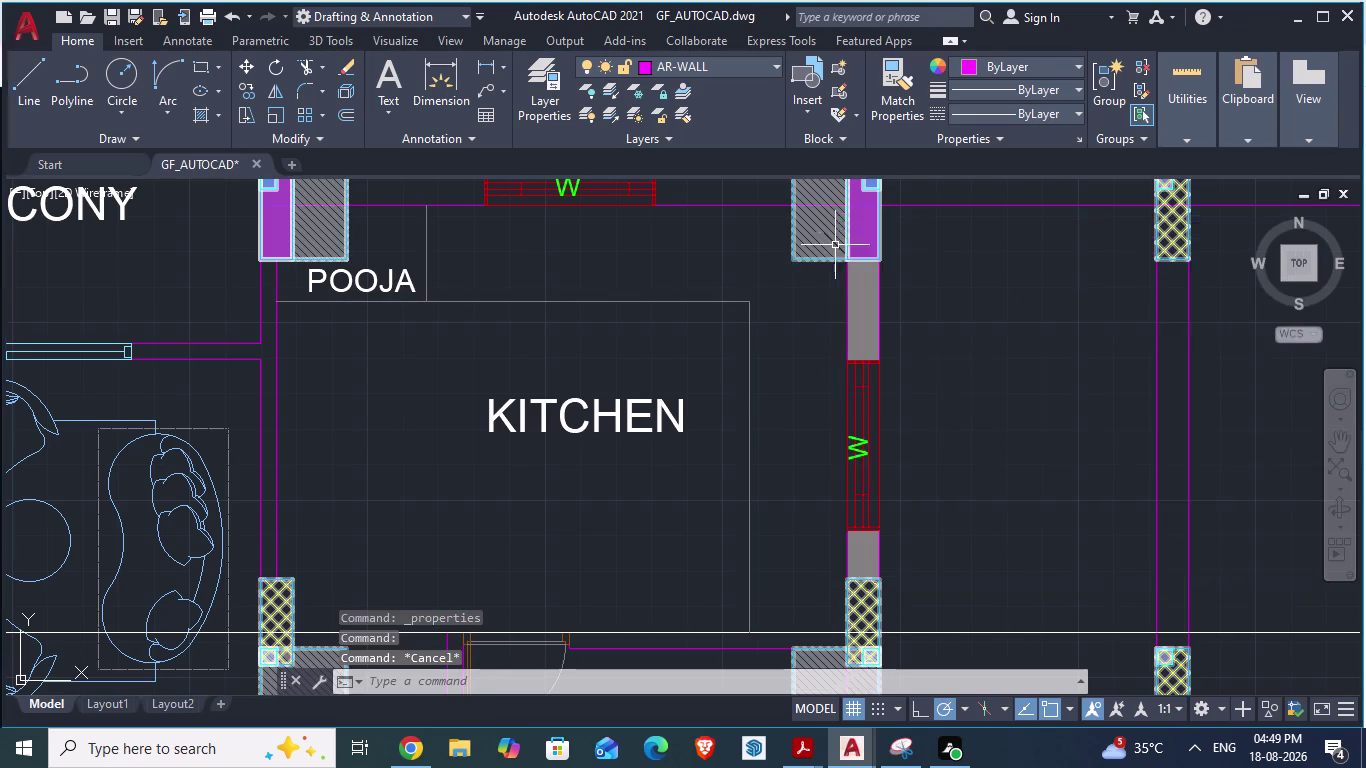
scroll(down, 3)
Save, compare the kitchen with the ARCH PLANS reference, and finish on GF_AUTOCAD.
key(ctrl+s)
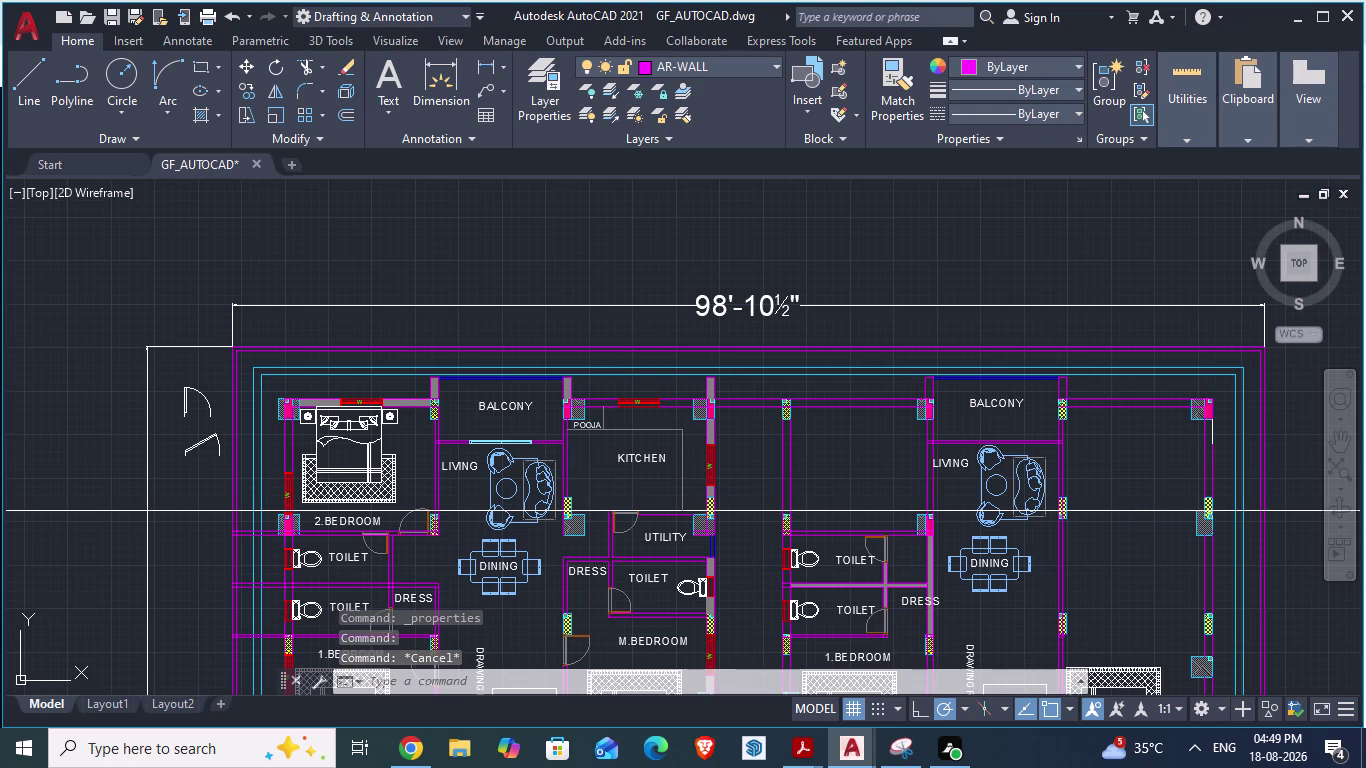
key(alt+Tab)
scroll(down, 3)
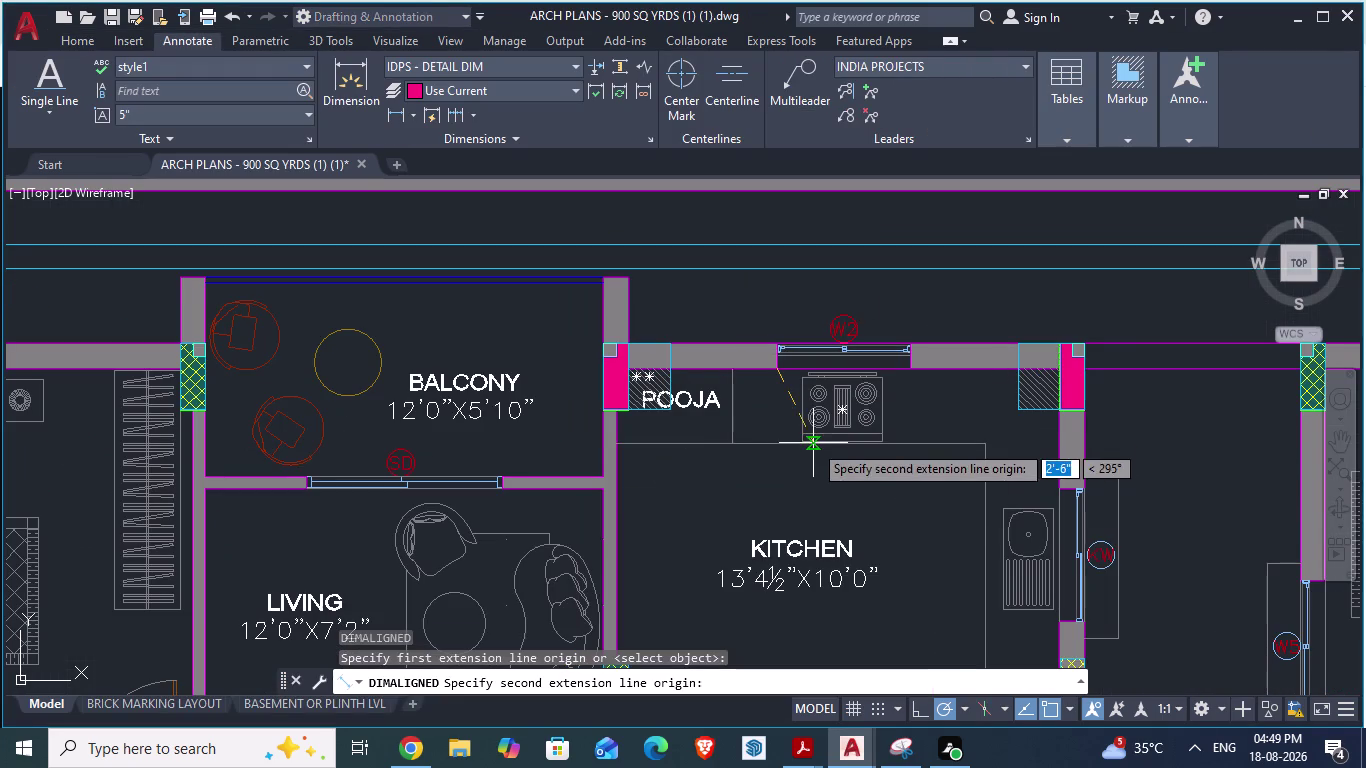
key(Escape)
scroll(down, 3)
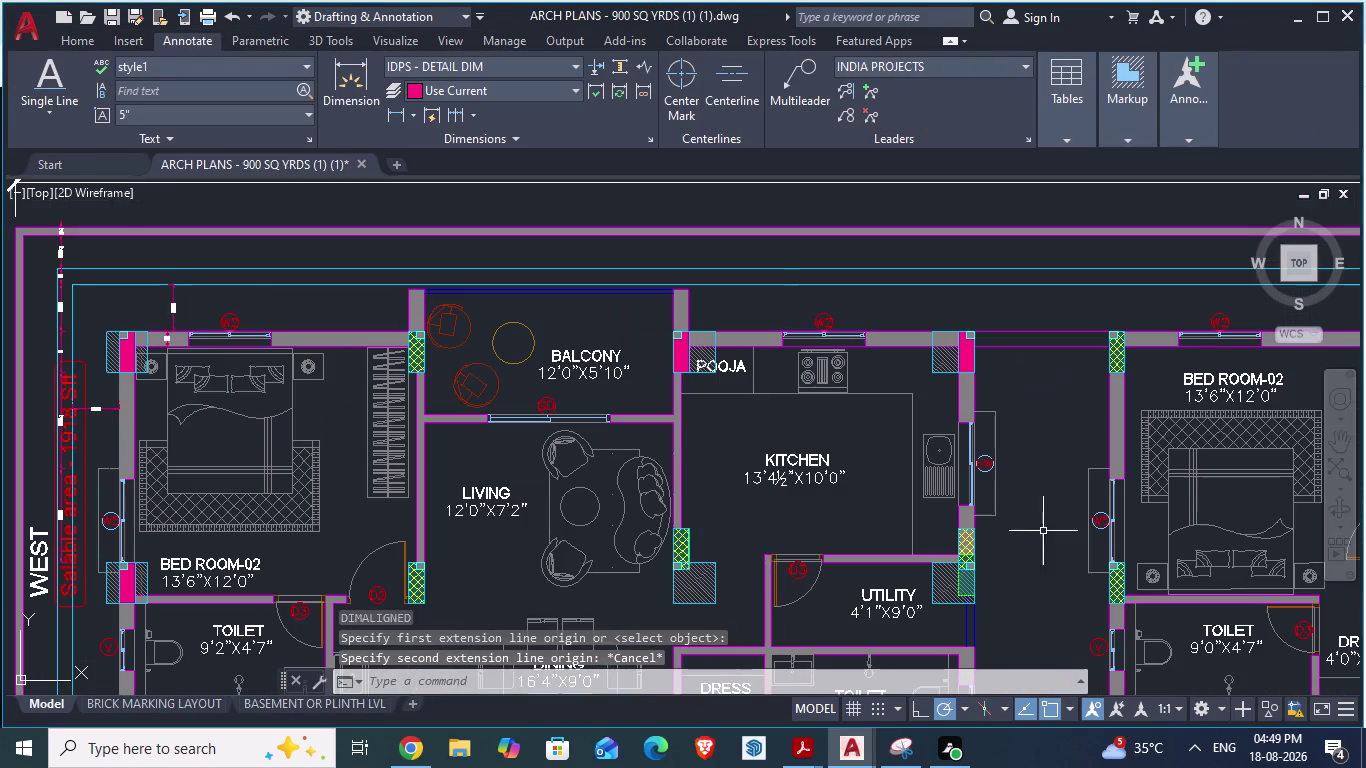
key(alt+Tab)
scroll(down, 3)
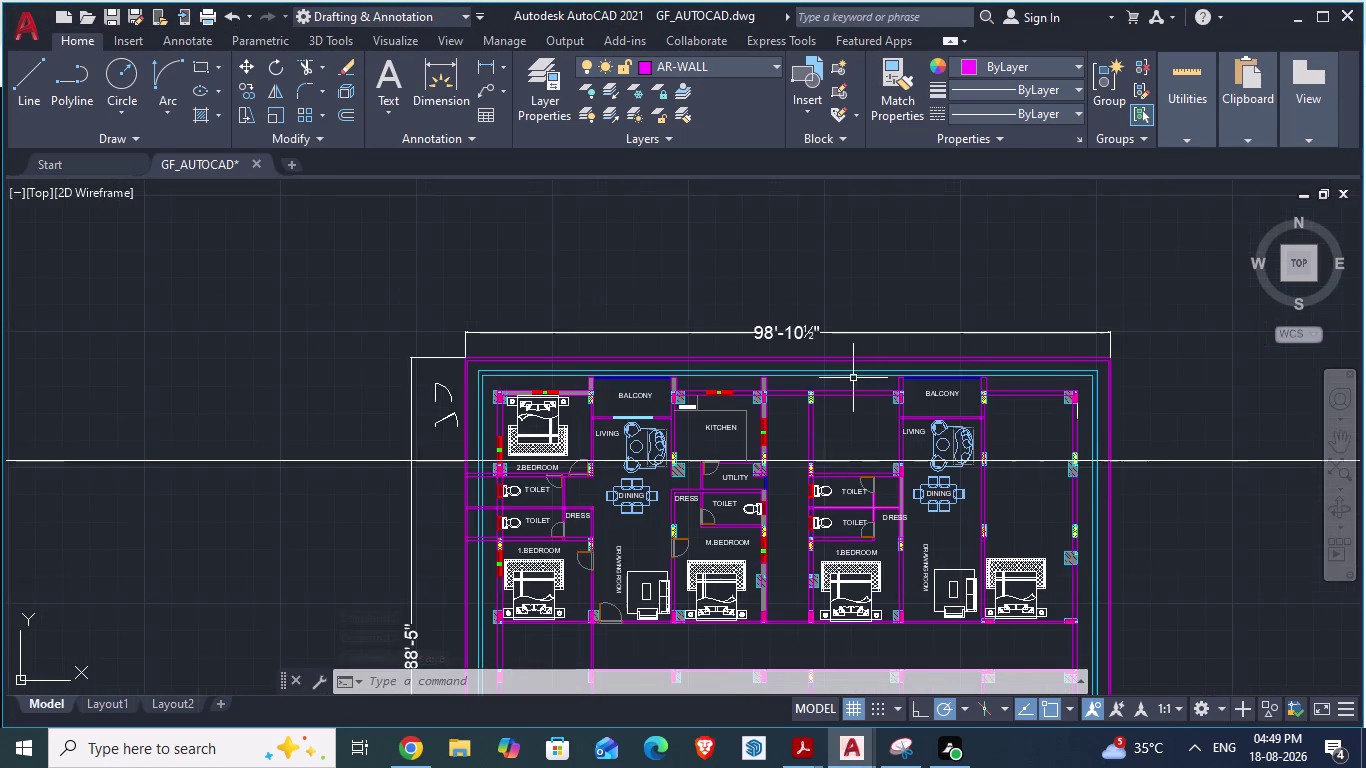
scroll(up, 3)
key(alt+Tab)
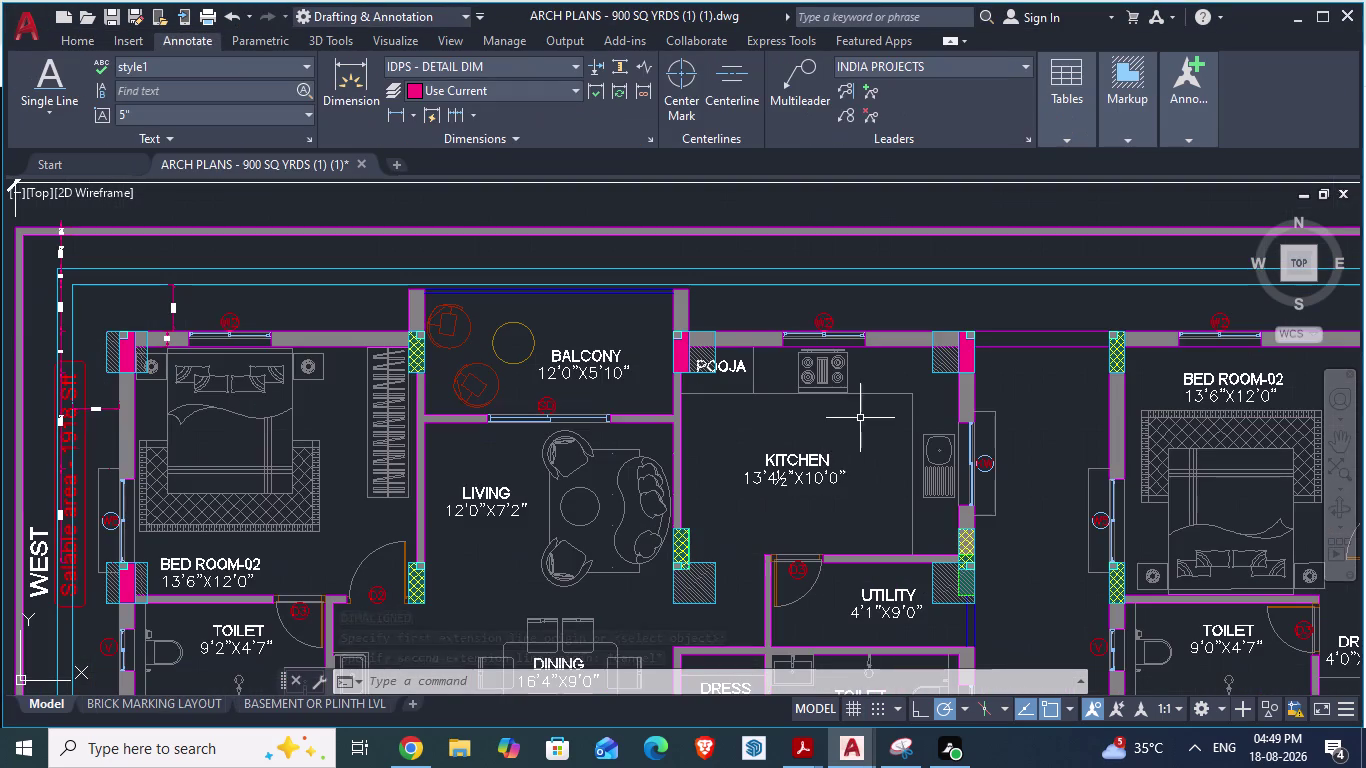
key(alt+Tab)
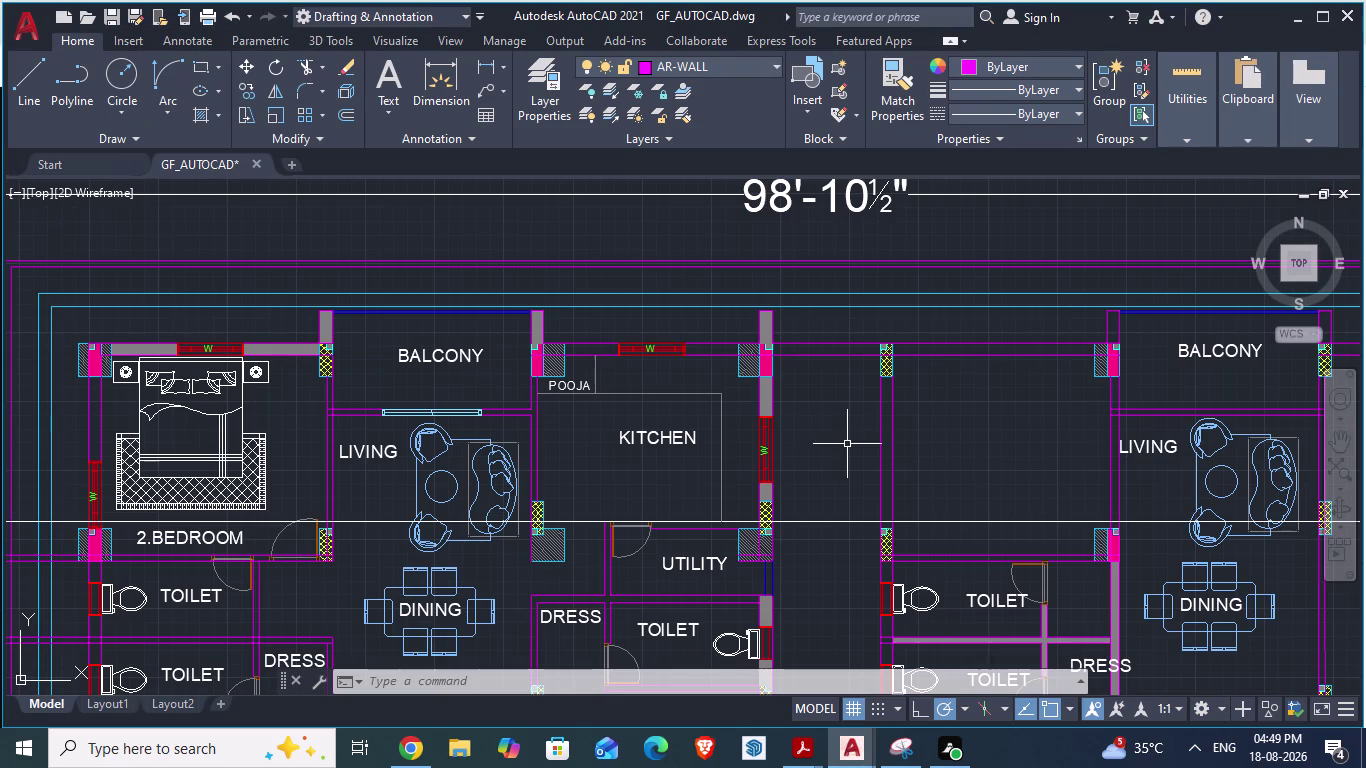
scroll(up, 3)
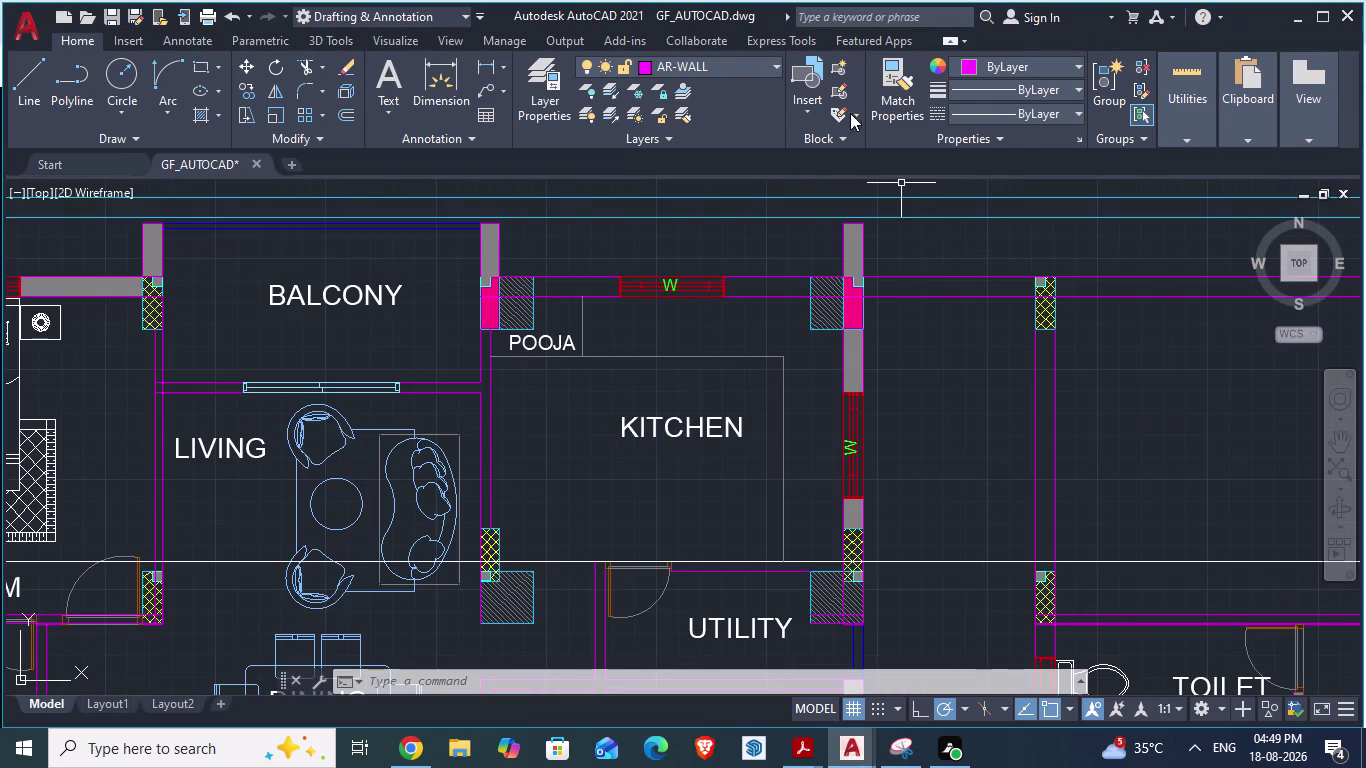
Start inserting the Range-Oven library block without redefining it, then cancel the placement.
click(810, 105)
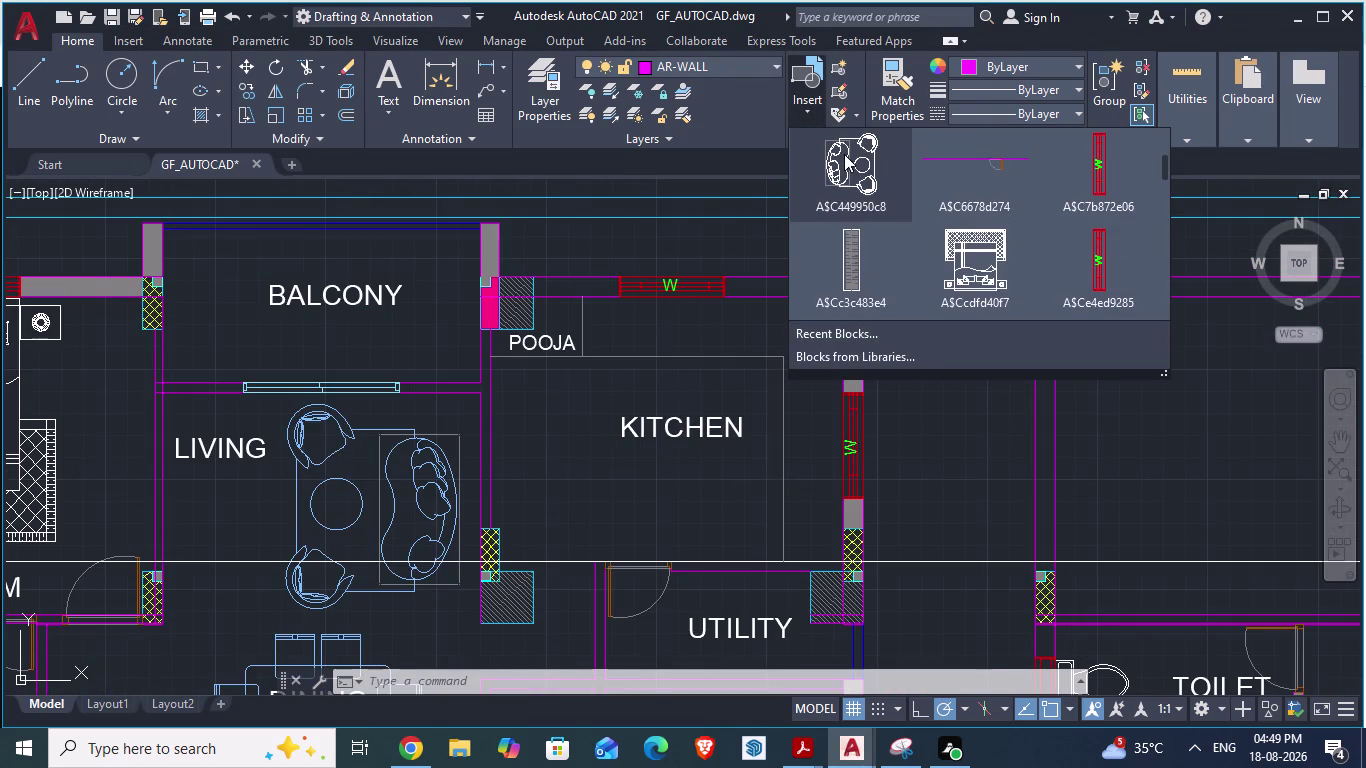
click(890, 358)
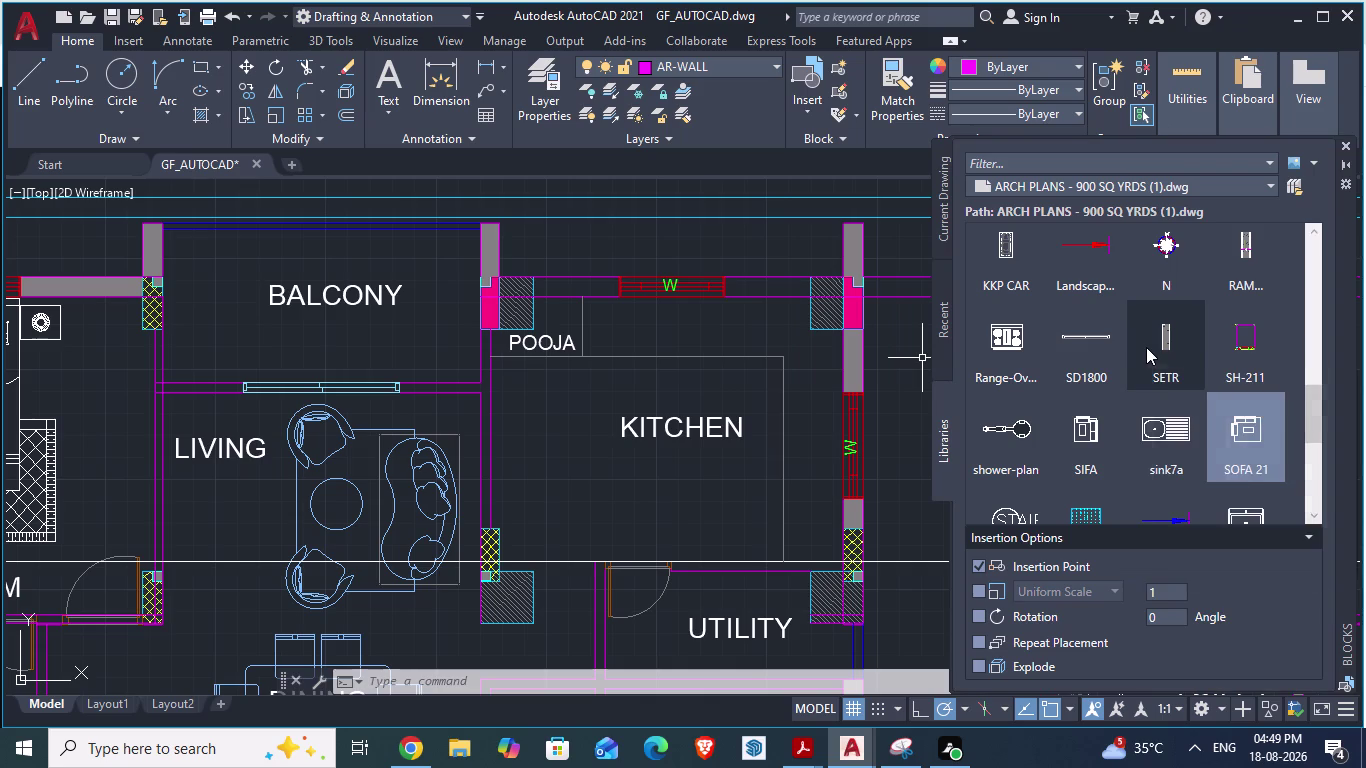
click(1000, 348)
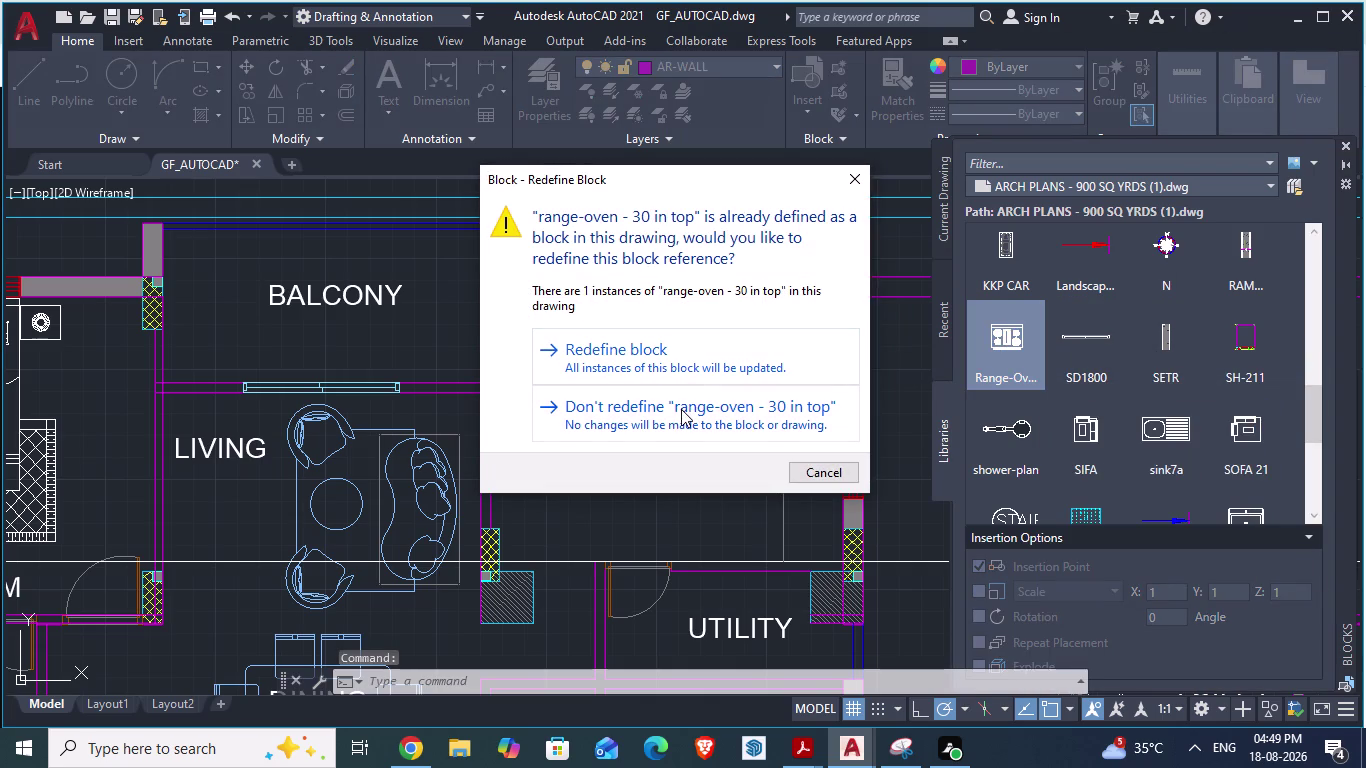
click(681, 409)
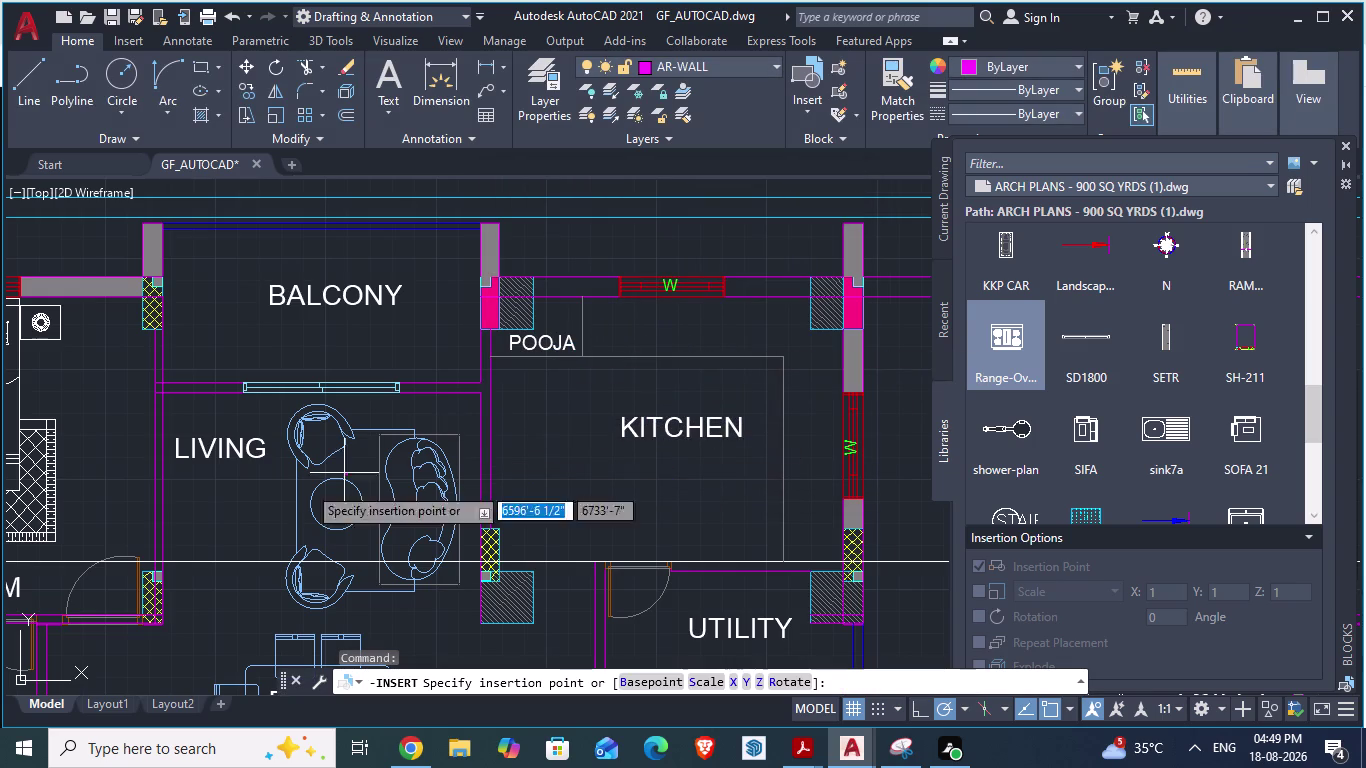
scroll(down, 3)
scroll(down, 3)
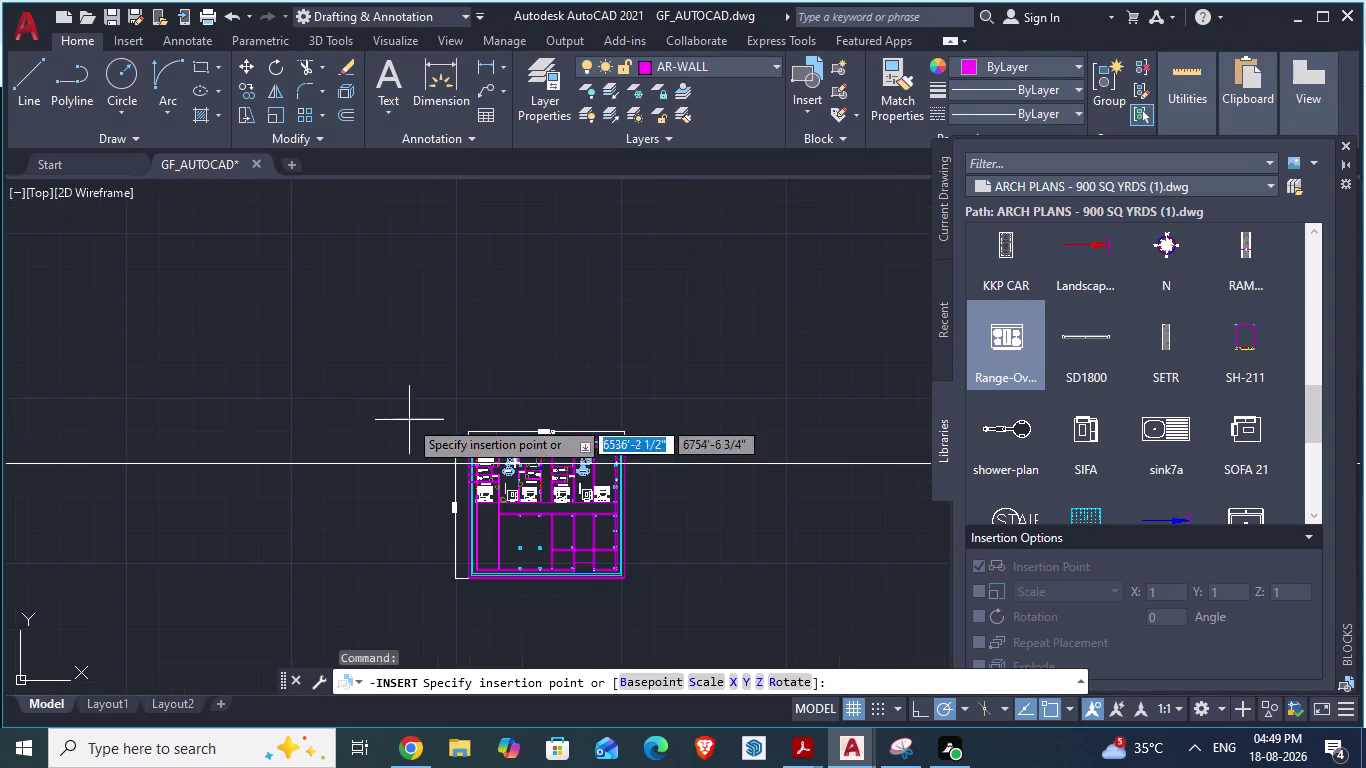
scroll(down, 3)
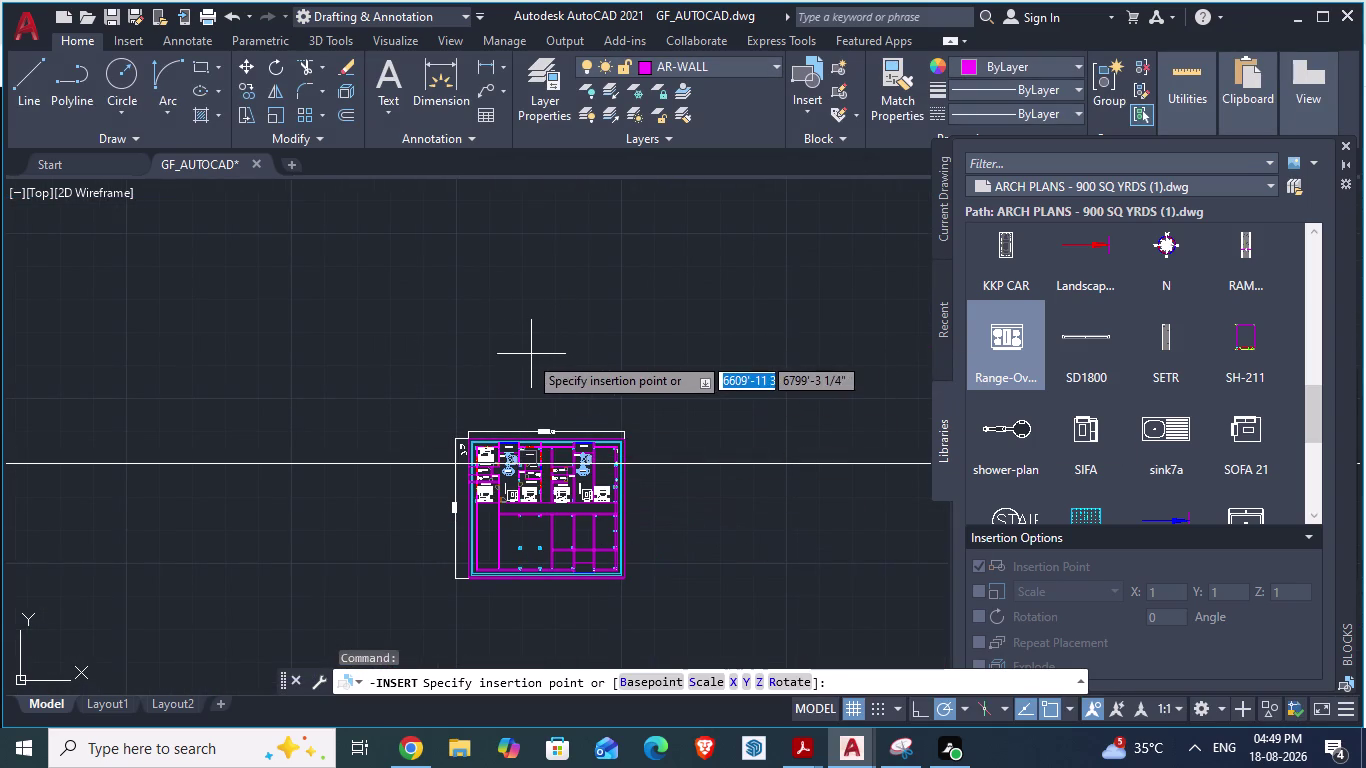
key(Escape)
Select the stray long horizontal line across the plan and delete it.
drag(307, 415, 345, 545)
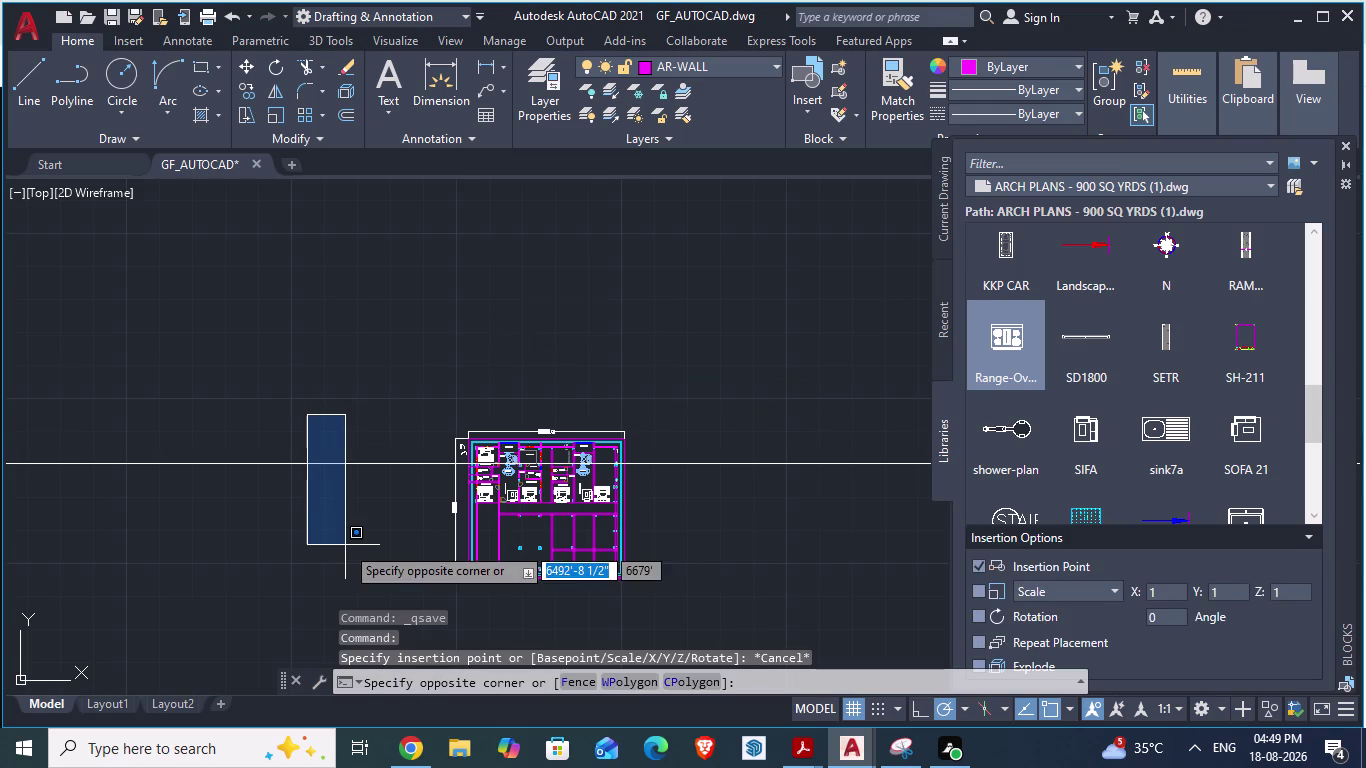
click(345, 545)
click(330, 424)
click(100, 581)
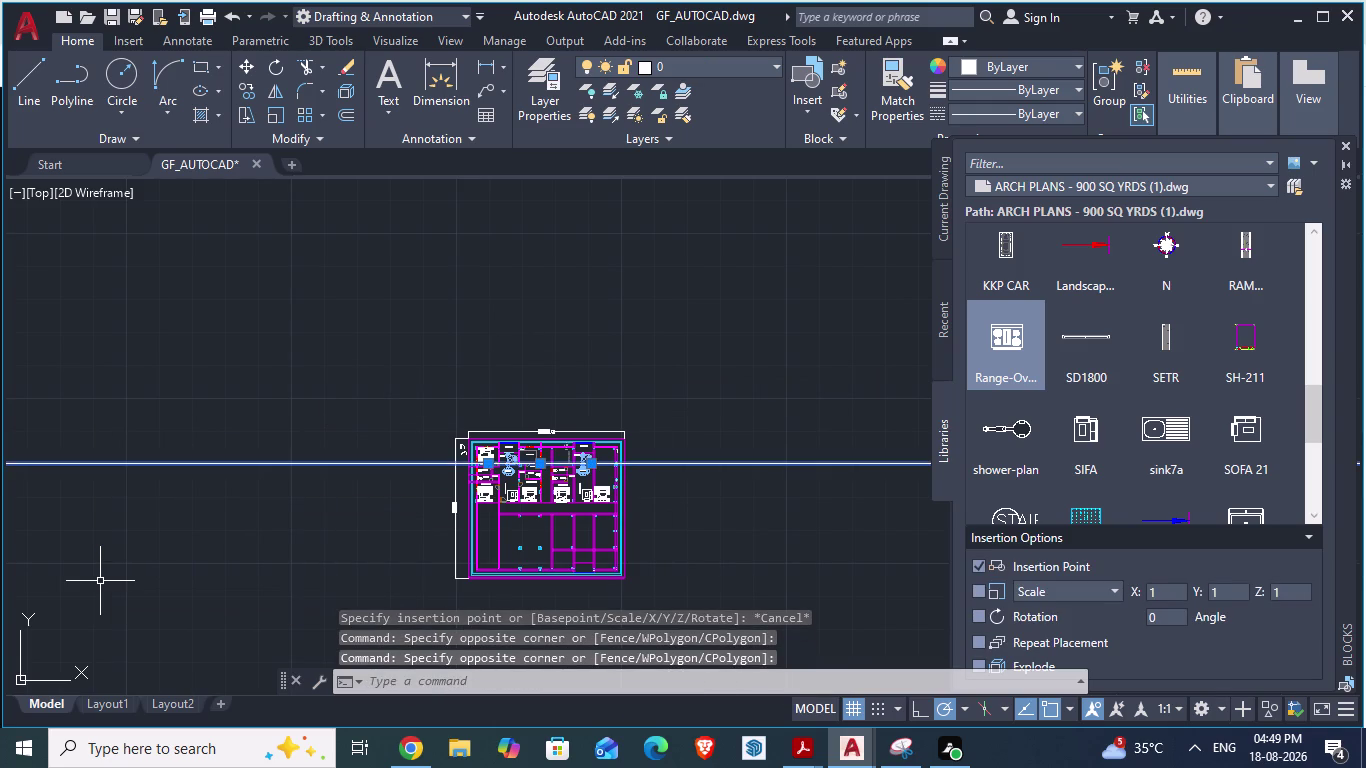
key(Delete)
scroll(up, 3)
scroll(down, 3)
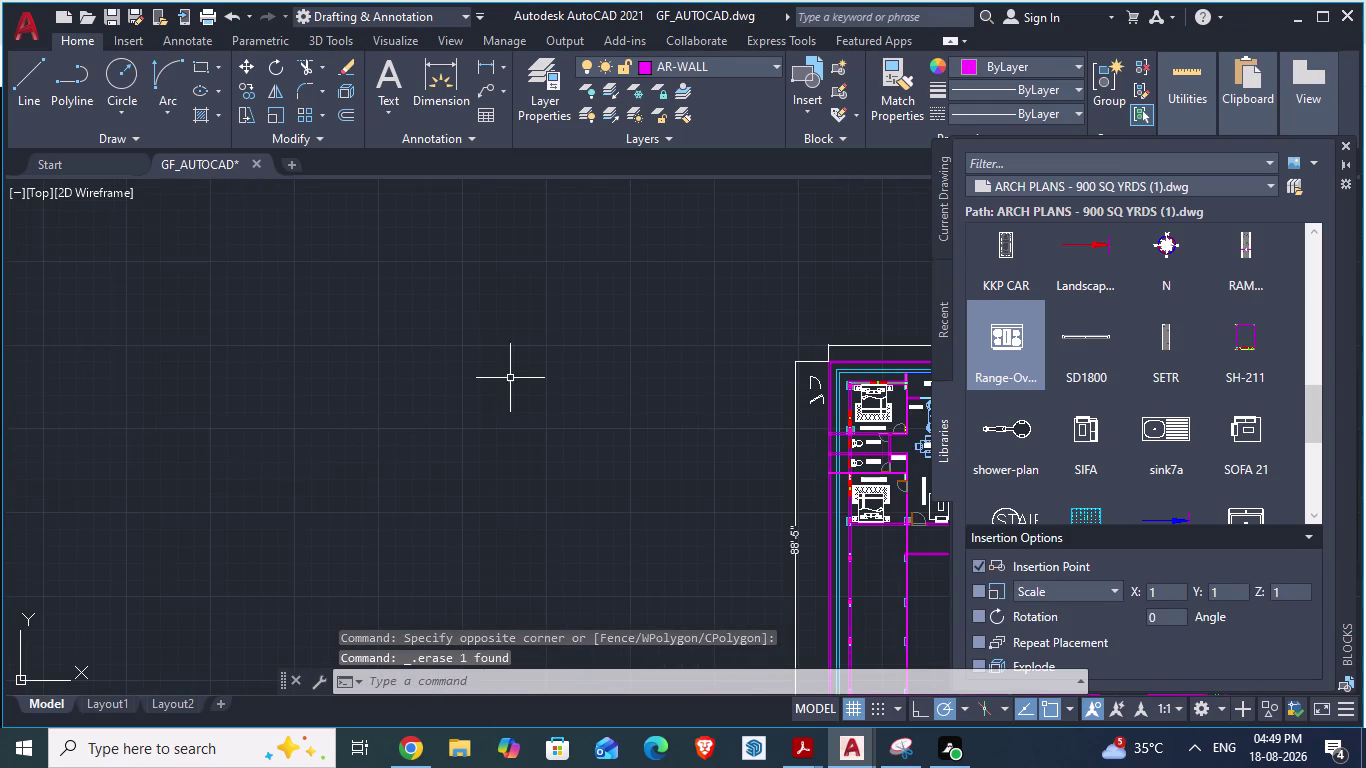
scroll(down, 3)
scroll(down, 3)
scroll(down, 3)
scroll(down, 3)
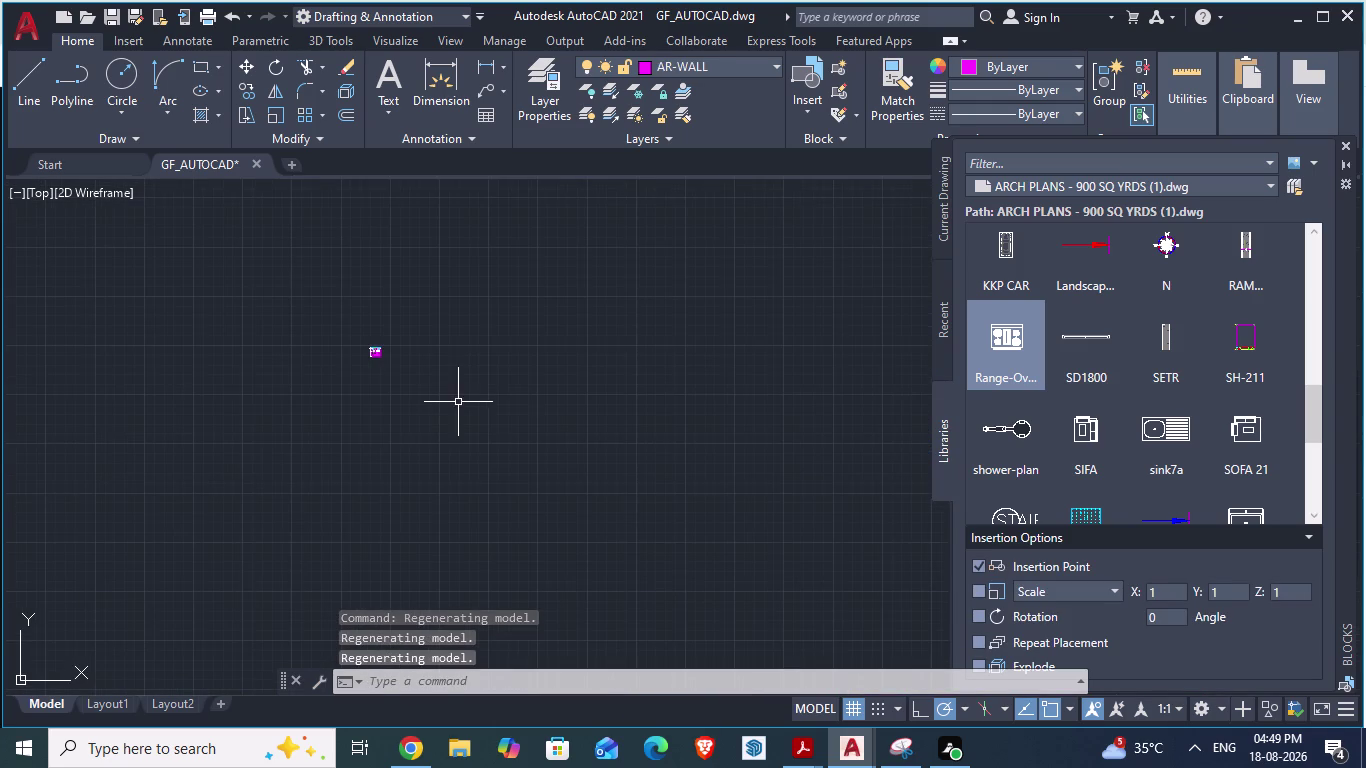
scroll(up, 3)
scroll(up, 3)
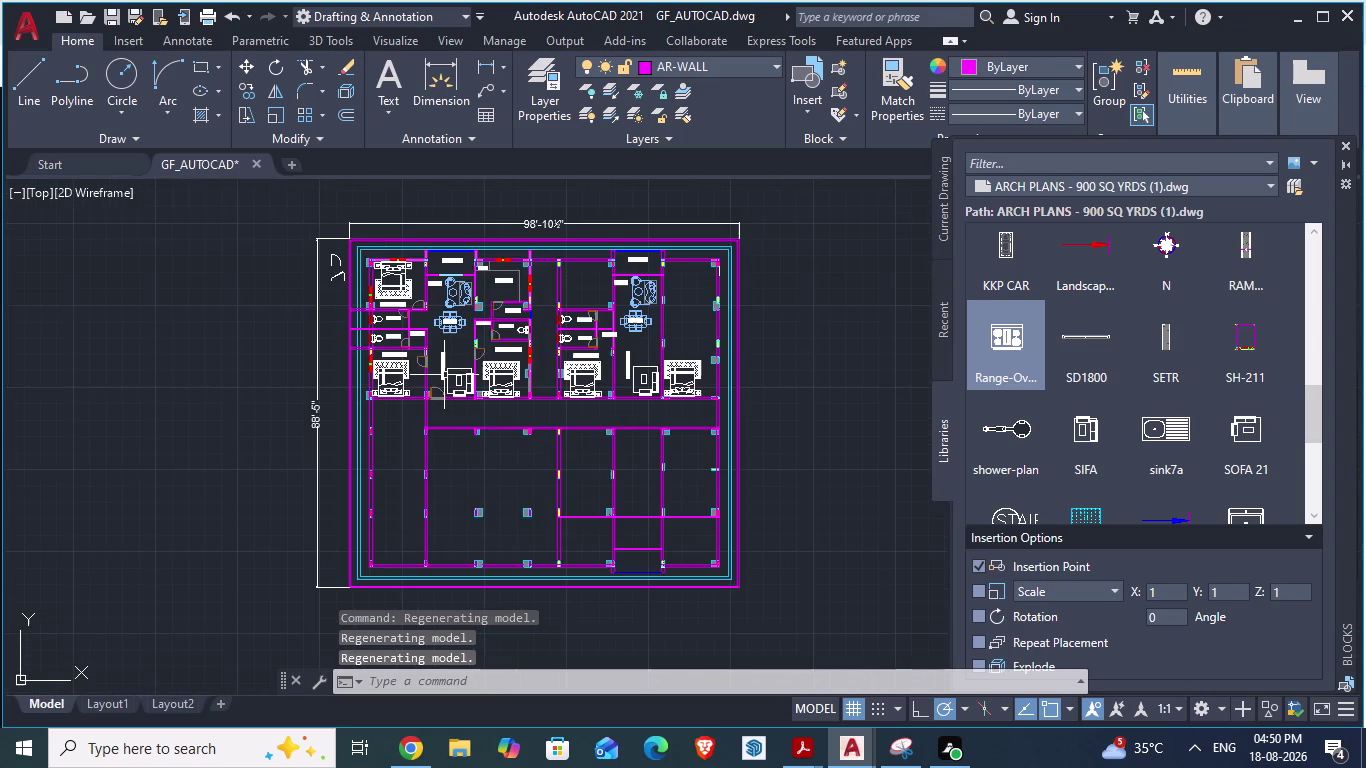
scroll(up, 3)
scroll(down, 3)
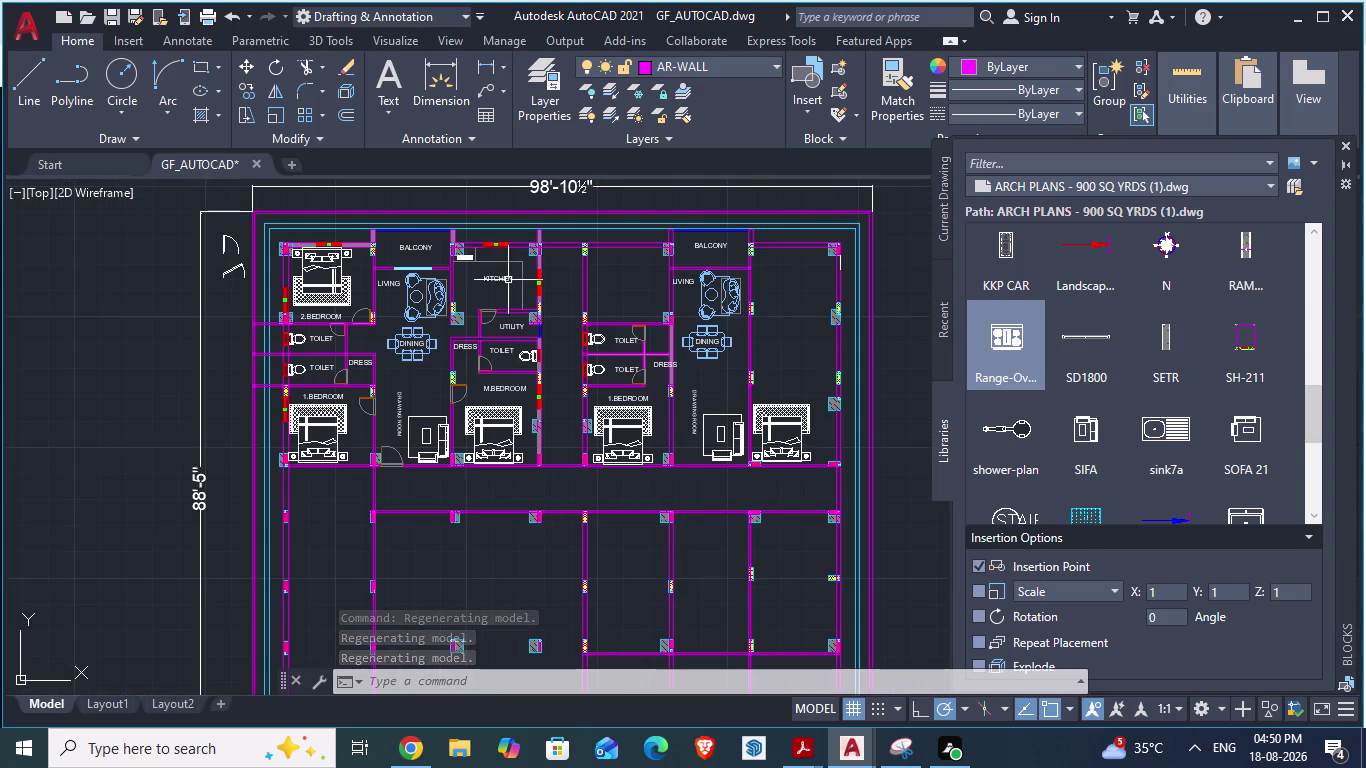
key(Escape)
scroll(down, 3)
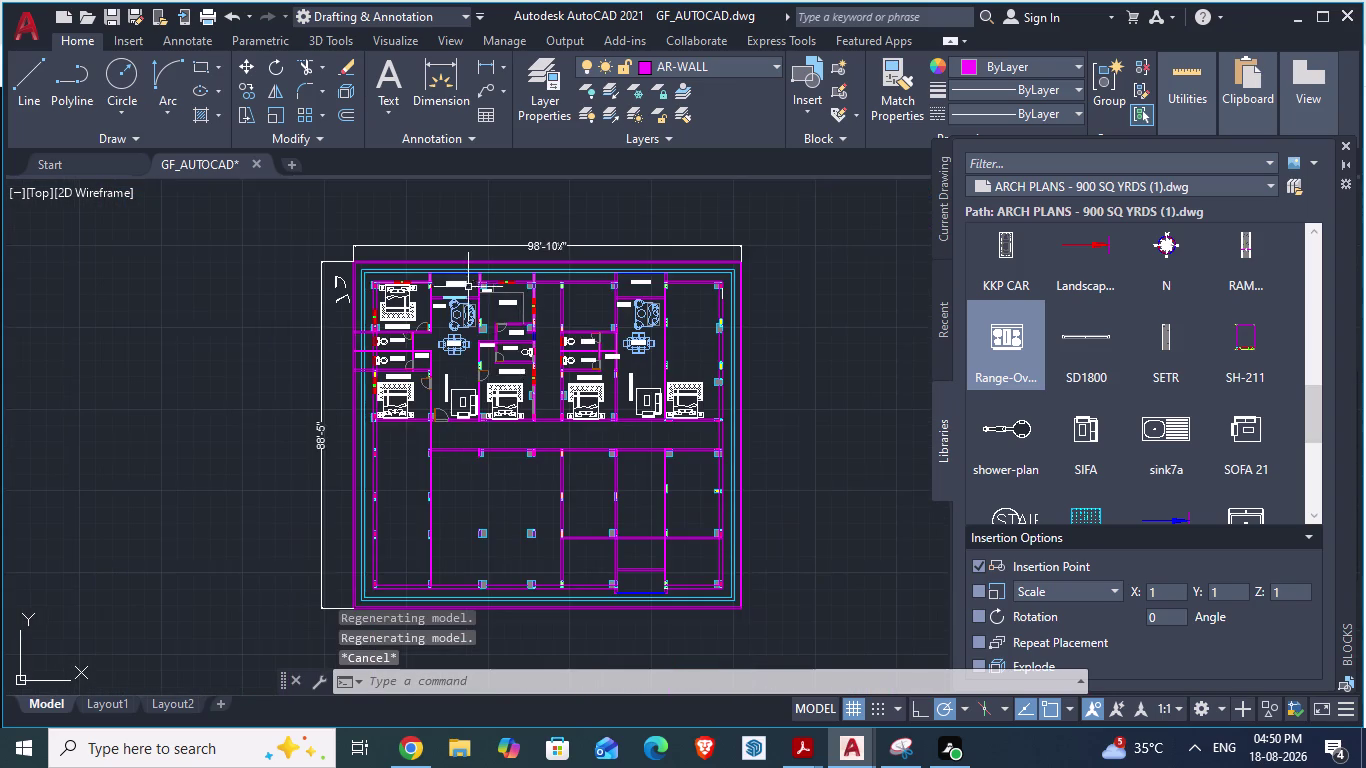
scroll(up, 3)
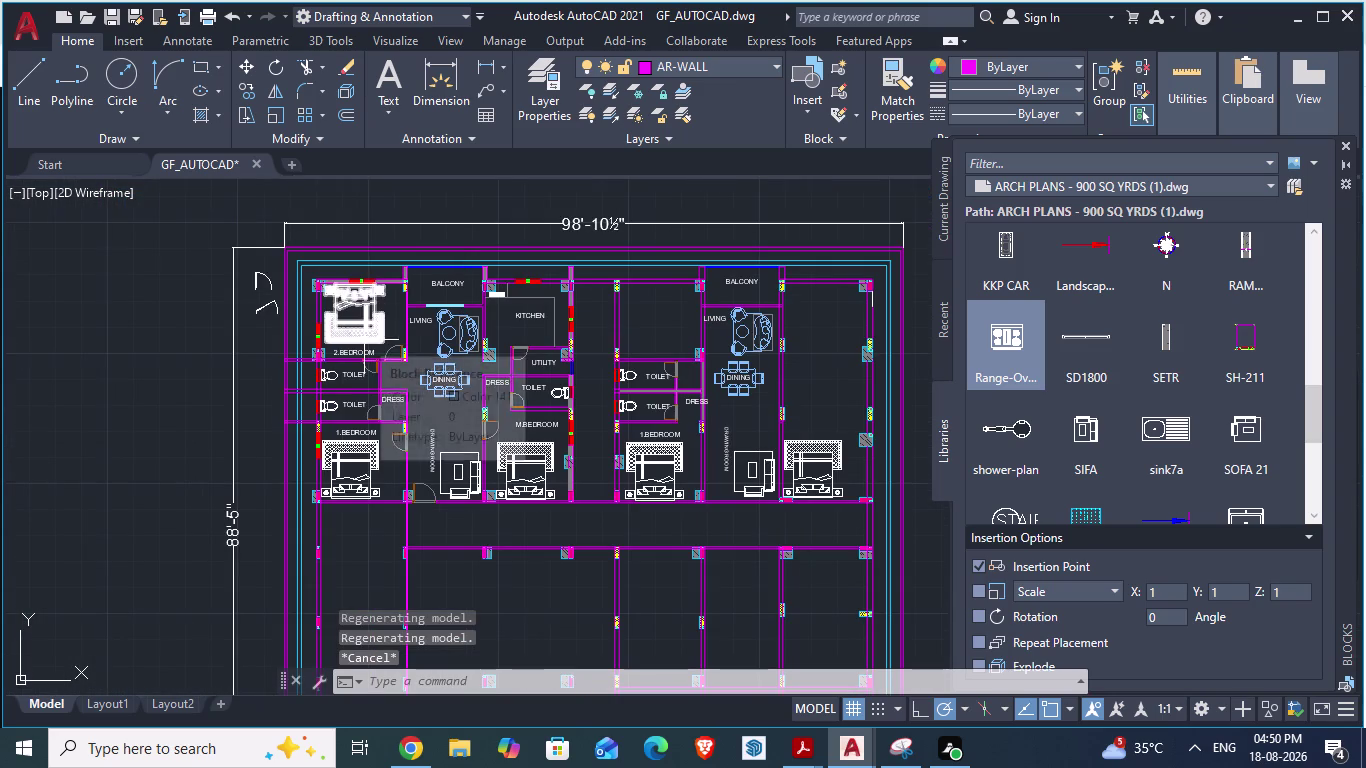
Select the two left-unit beds and the M.BEDROOM bed.
click(364, 340)
click(352, 445)
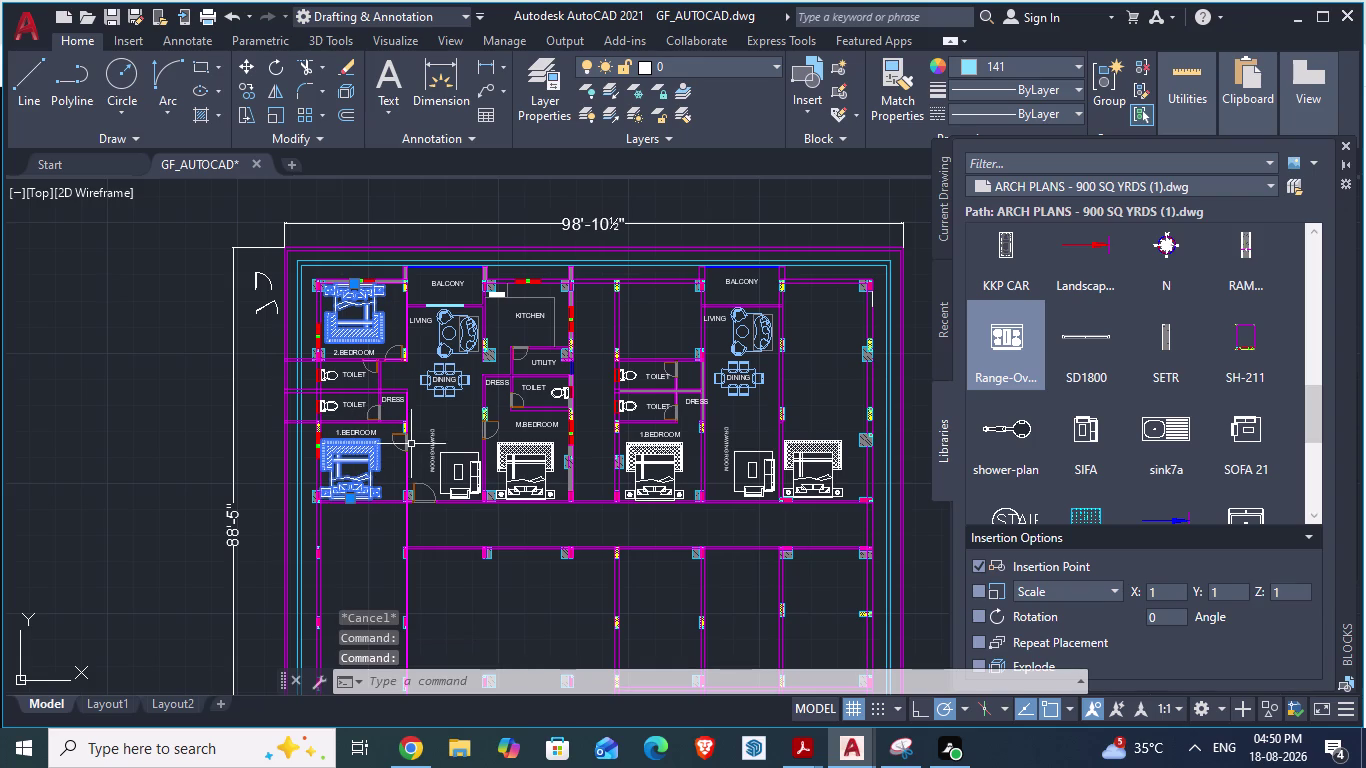
click(507, 453)
Add the last two beds and try changing their colour in the Properties palette.
click(640, 462)
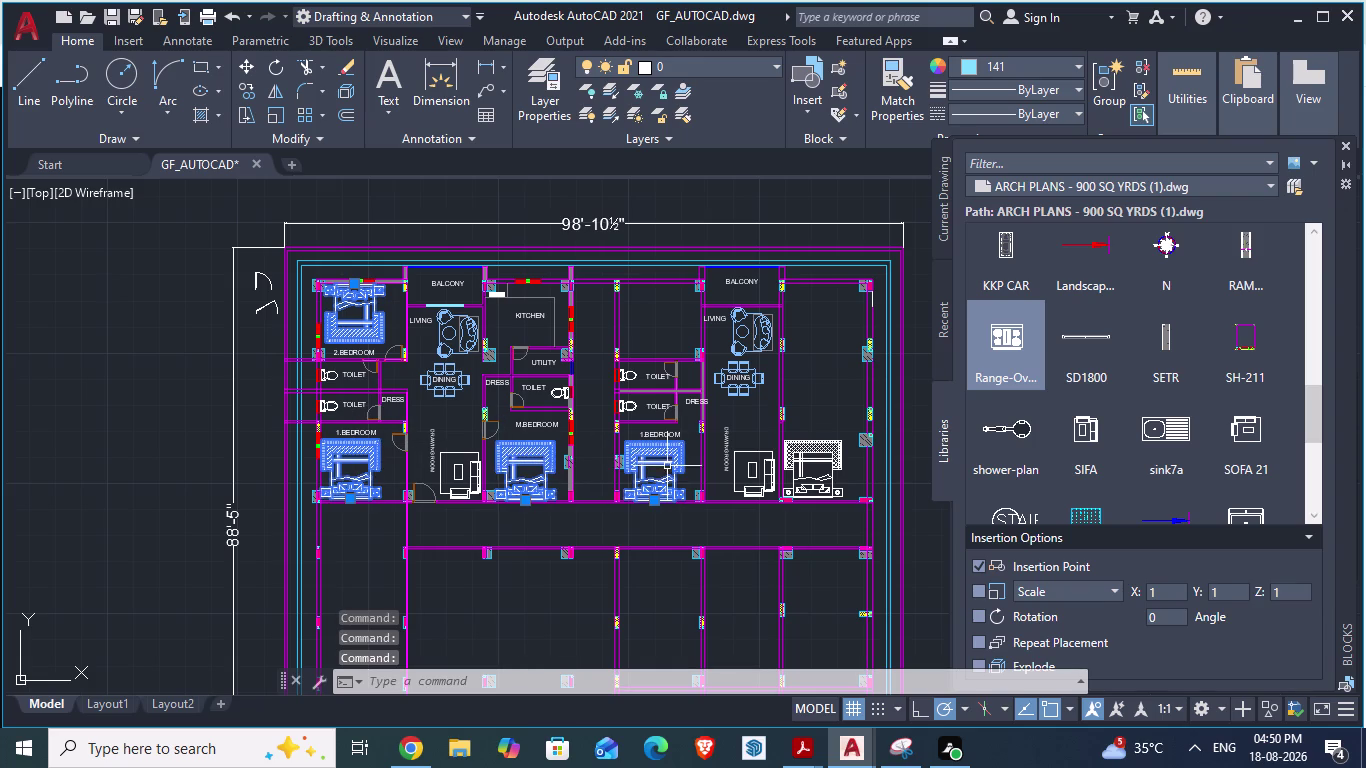
click(825, 457)
right_click(825, 457)
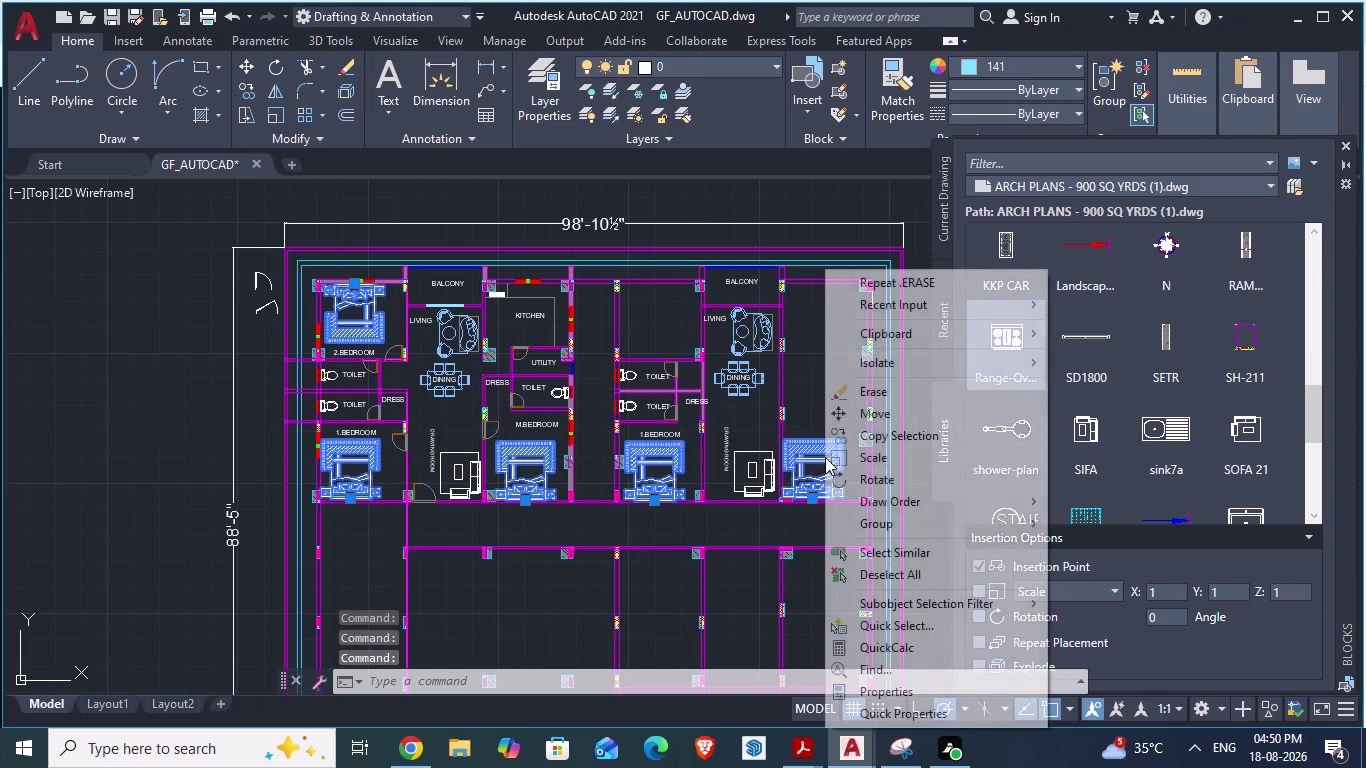
click(877, 691)
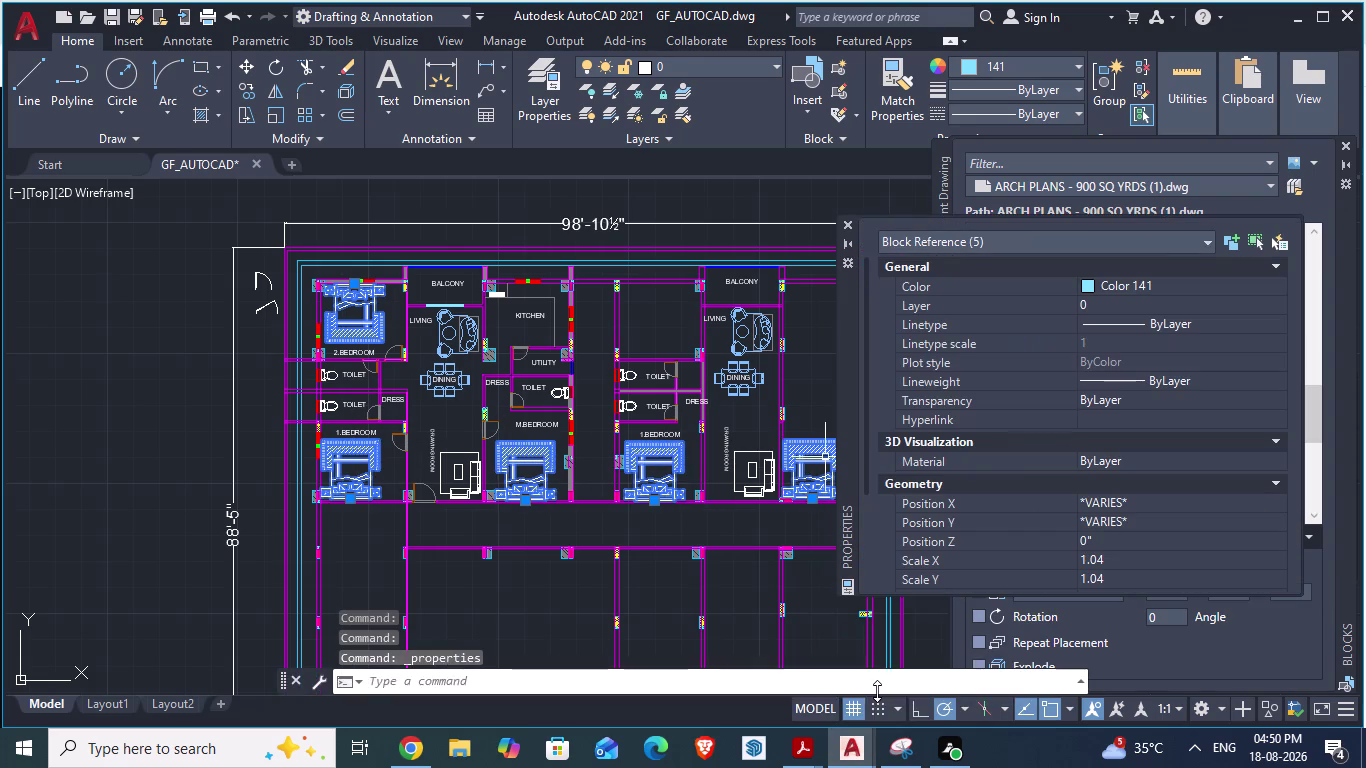
click(1080, 283)
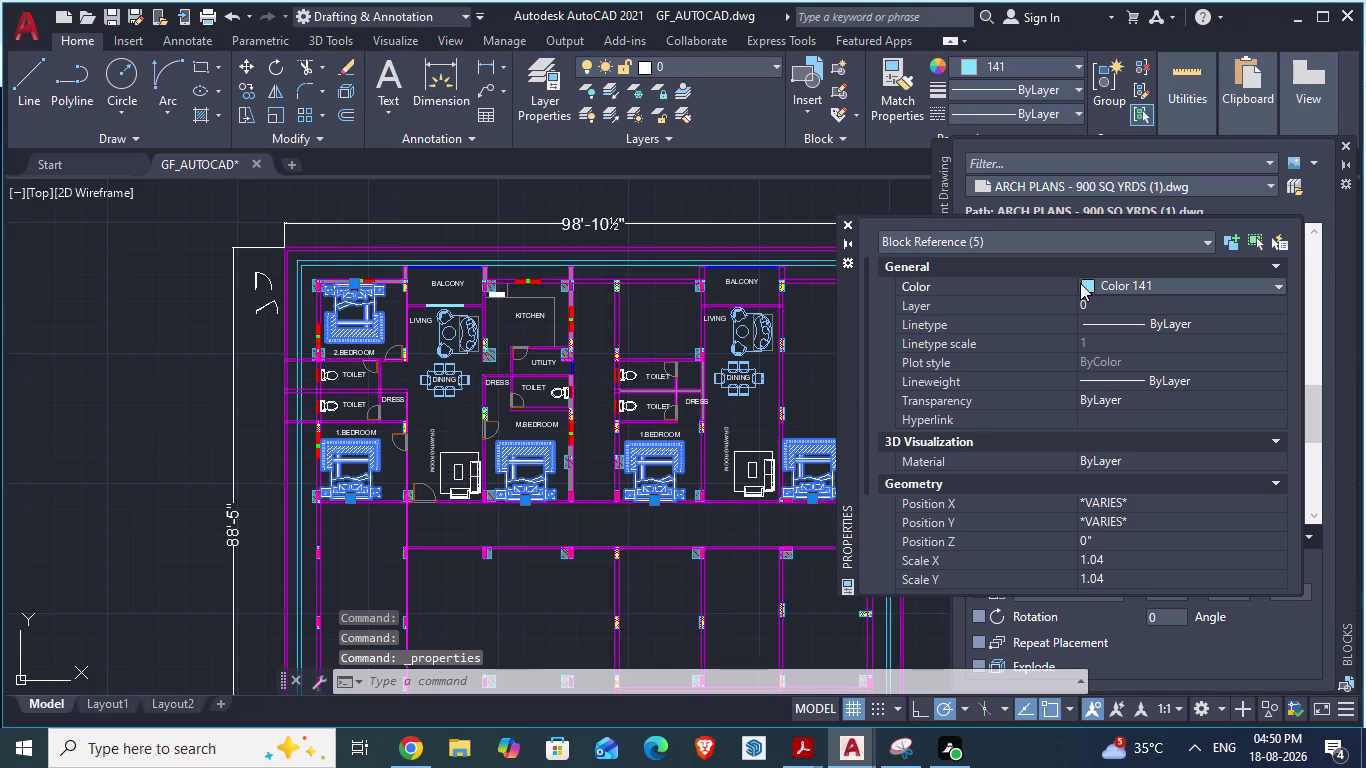
click(1085, 285)
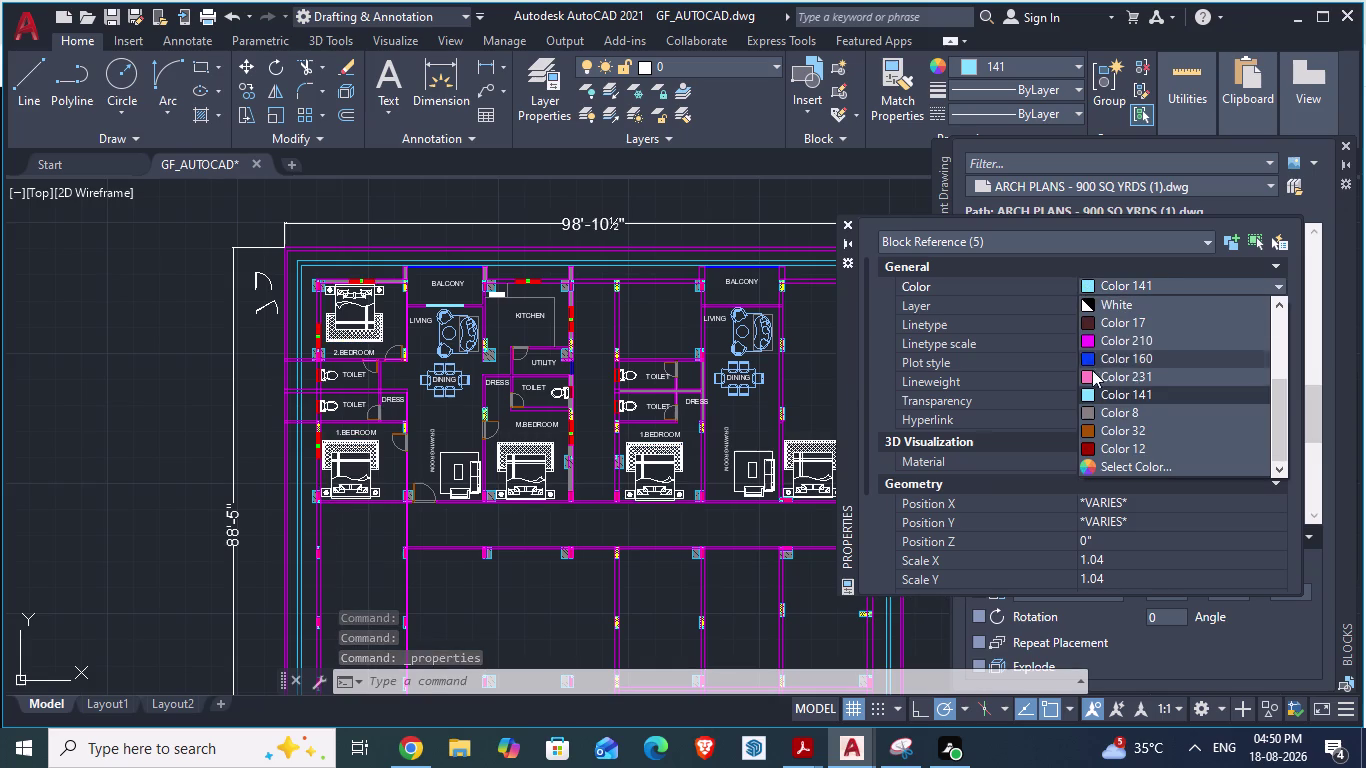
click(1094, 395)
click(850, 224)
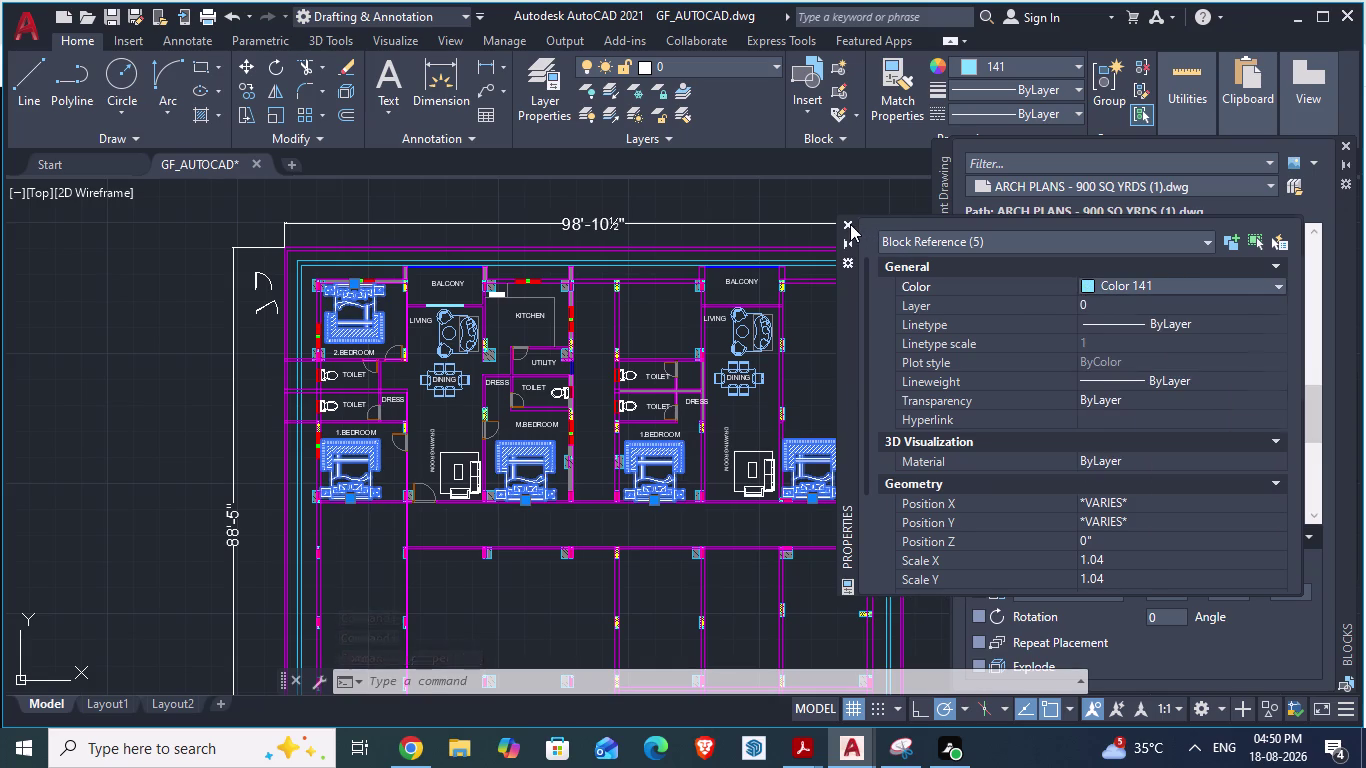
key(Escape)
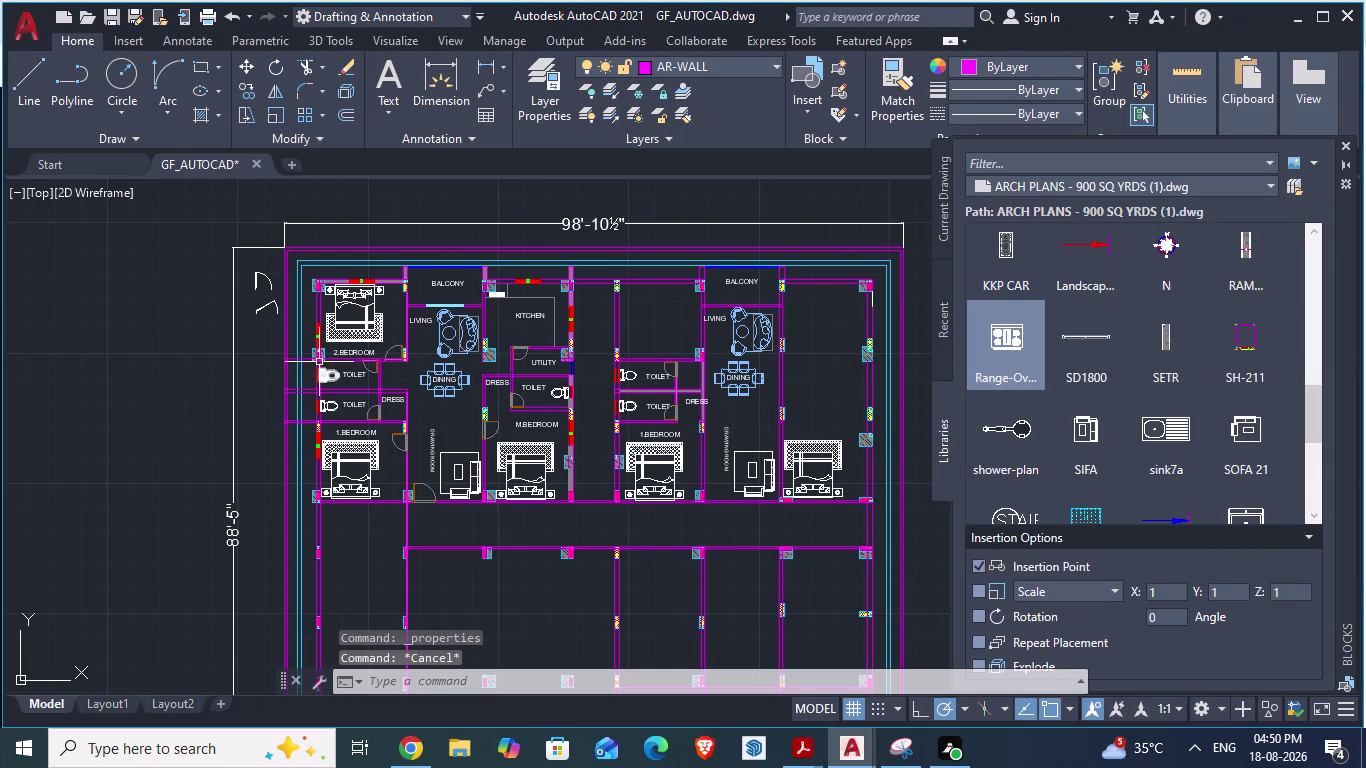
Reselect all five beds, set them to Color 141, and close Properties.
click(338, 320)
click(349, 453)
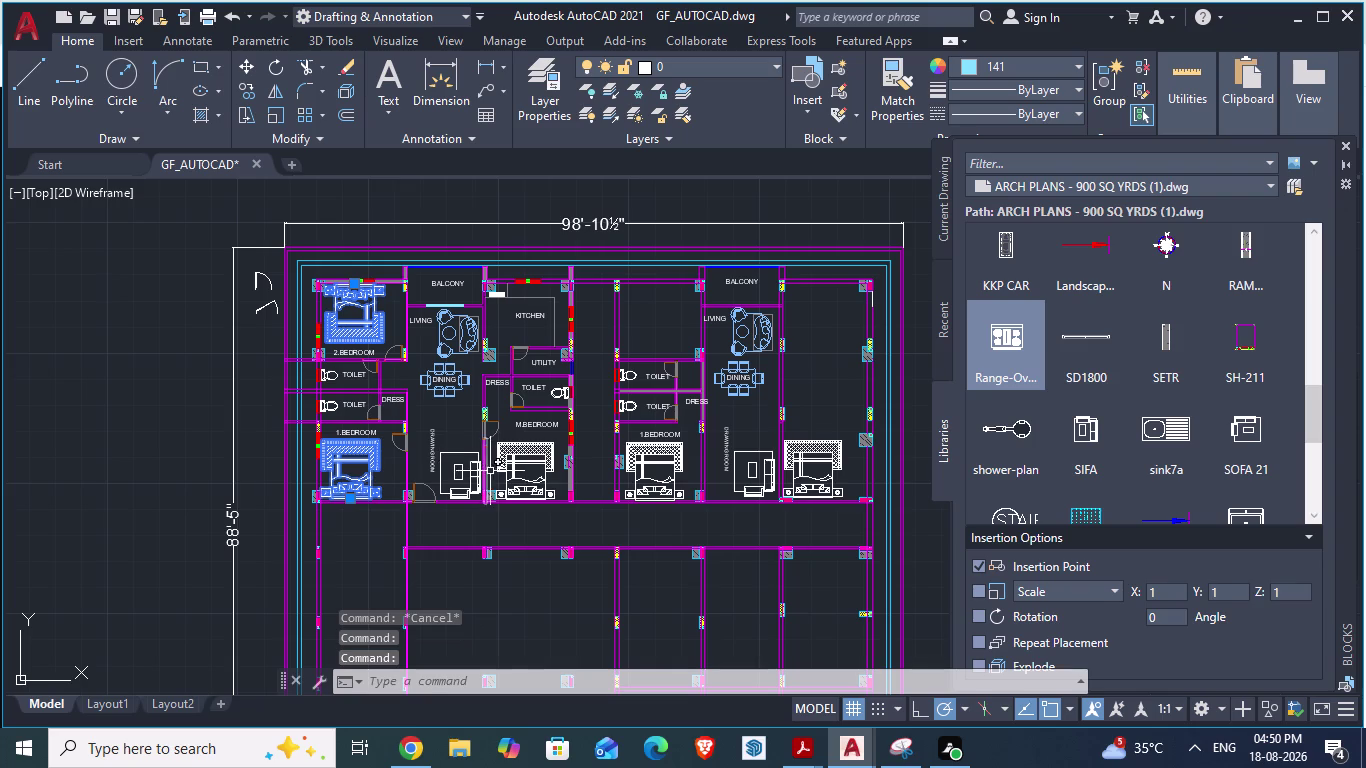
click(509, 451)
click(651, 460)
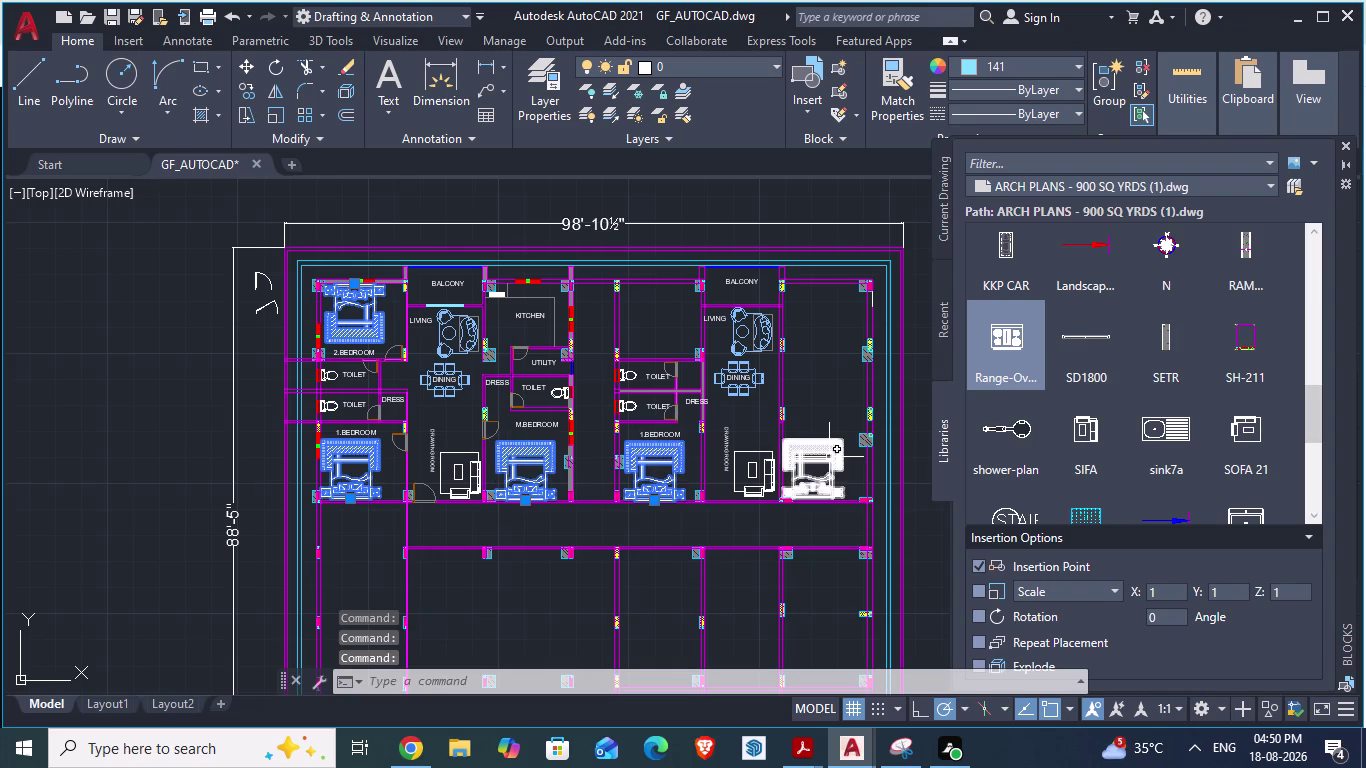
click(829, 457)
right_click(829, 457)
click(911, 691)
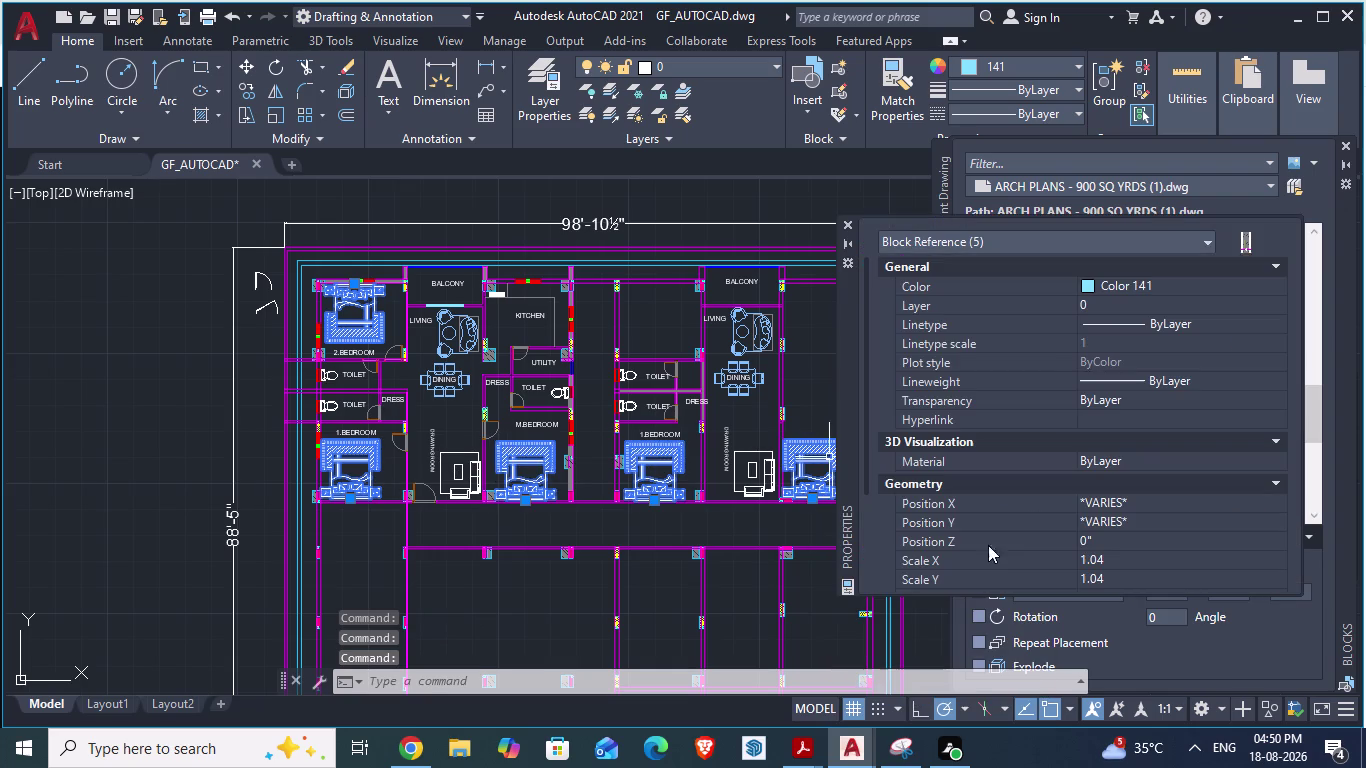
click(1087, 282)
click(1087, 282)
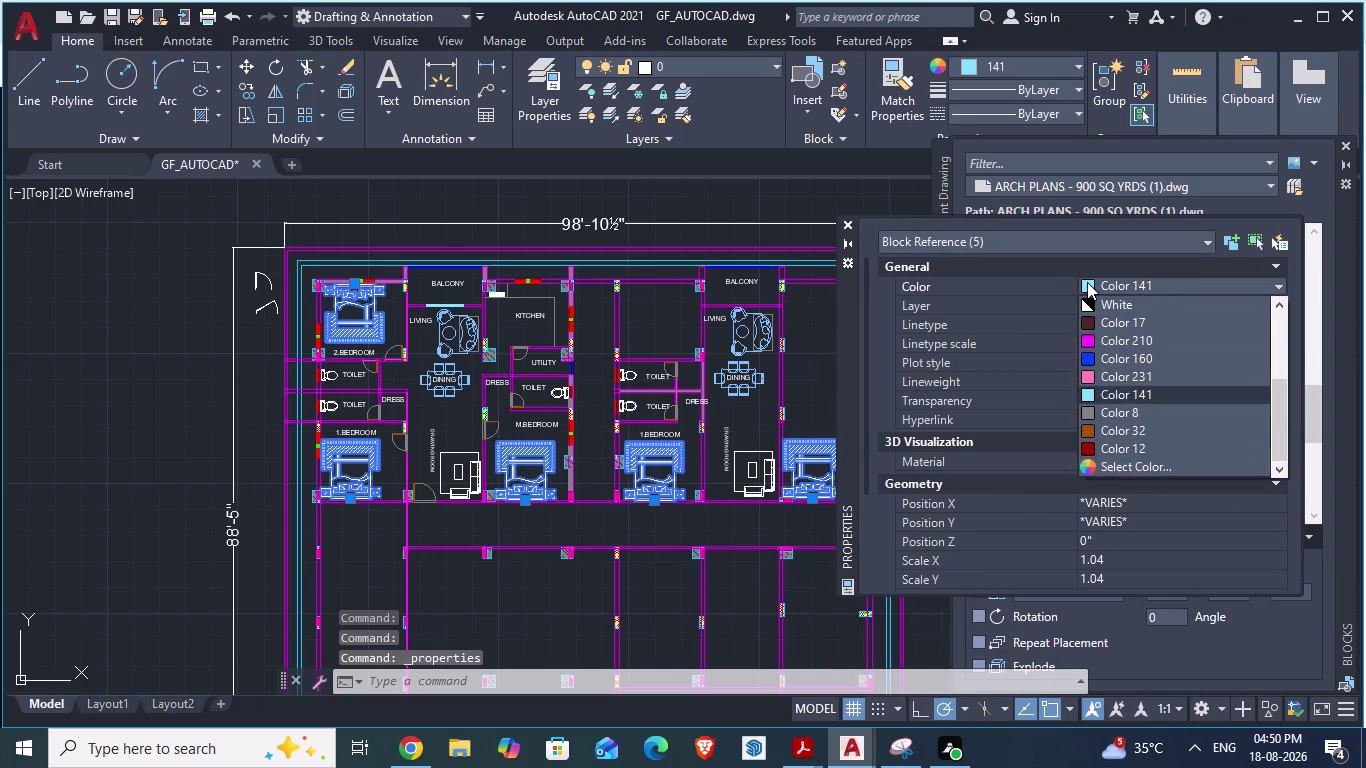
triple_click(1087, 282)
click(1087, 282)
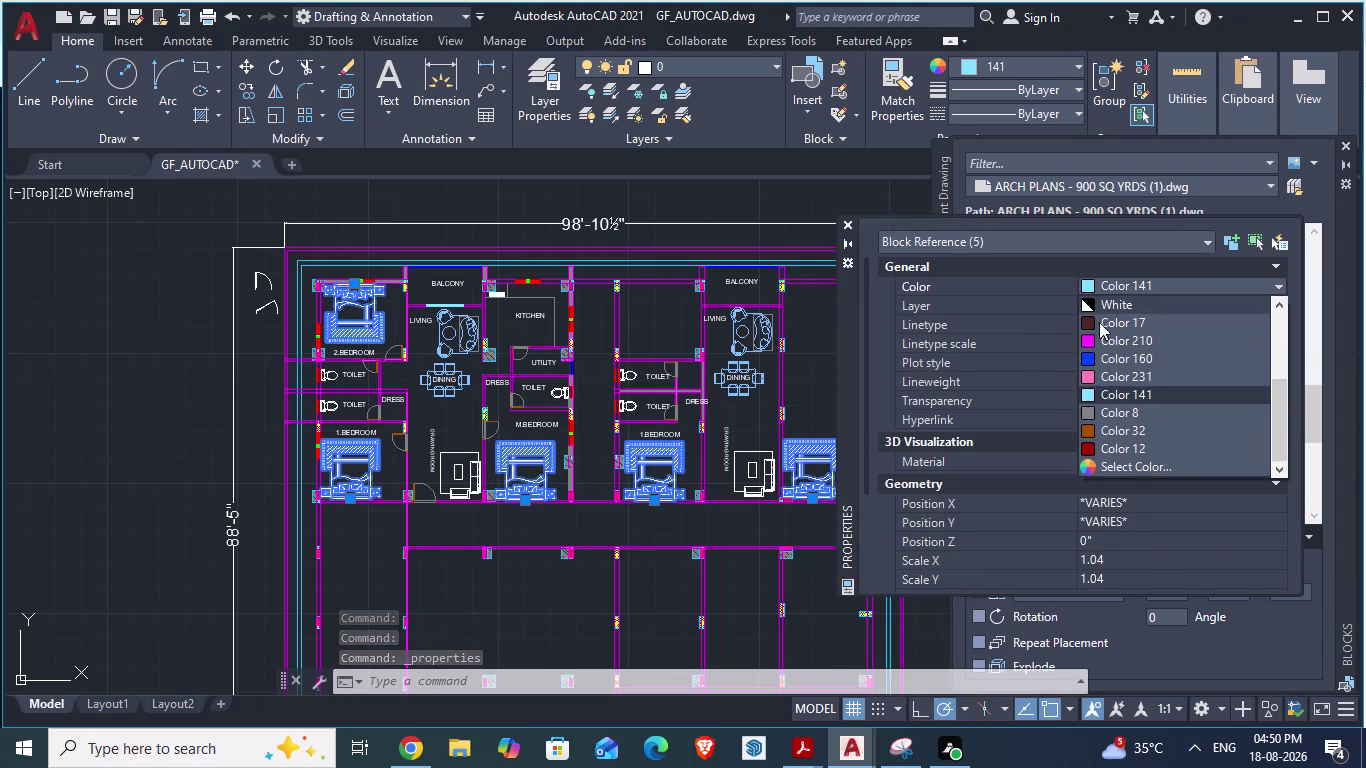
click(1091, 390)
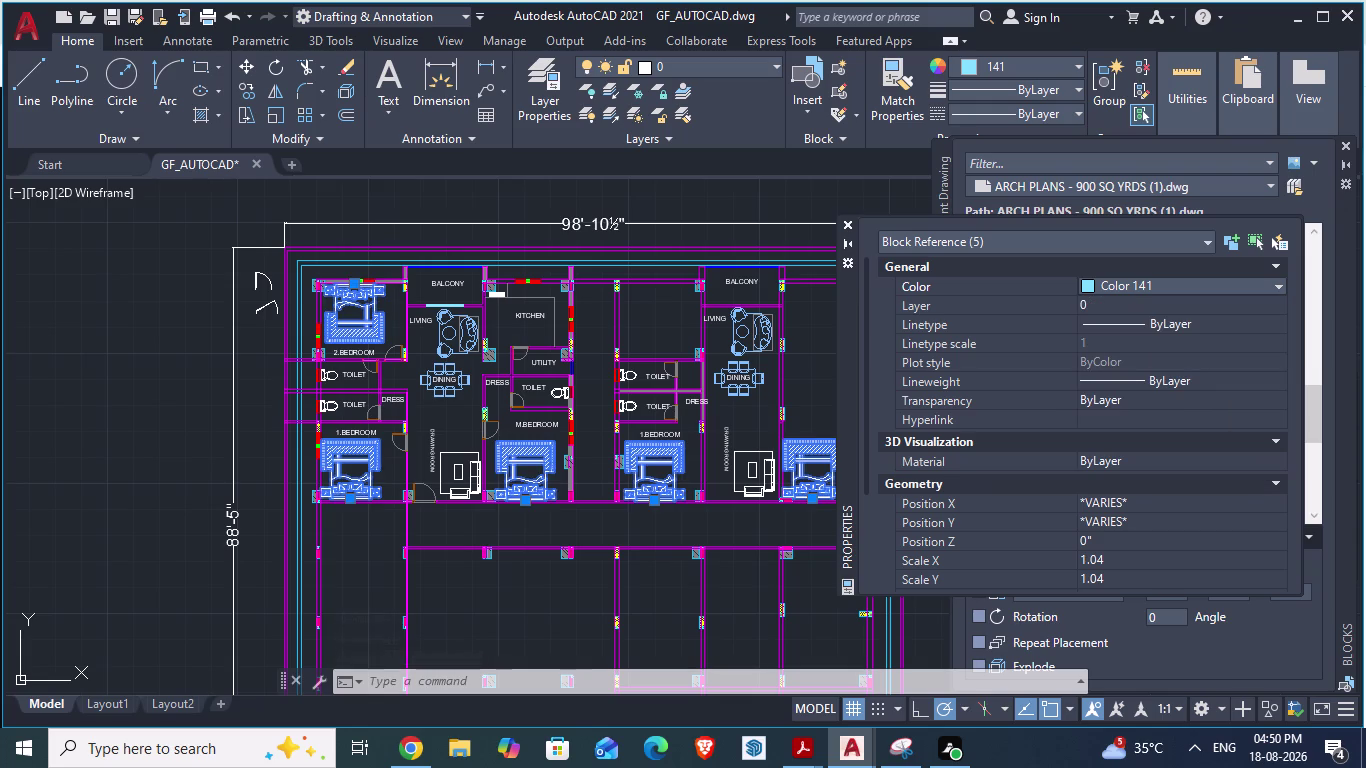
click(852, 228)
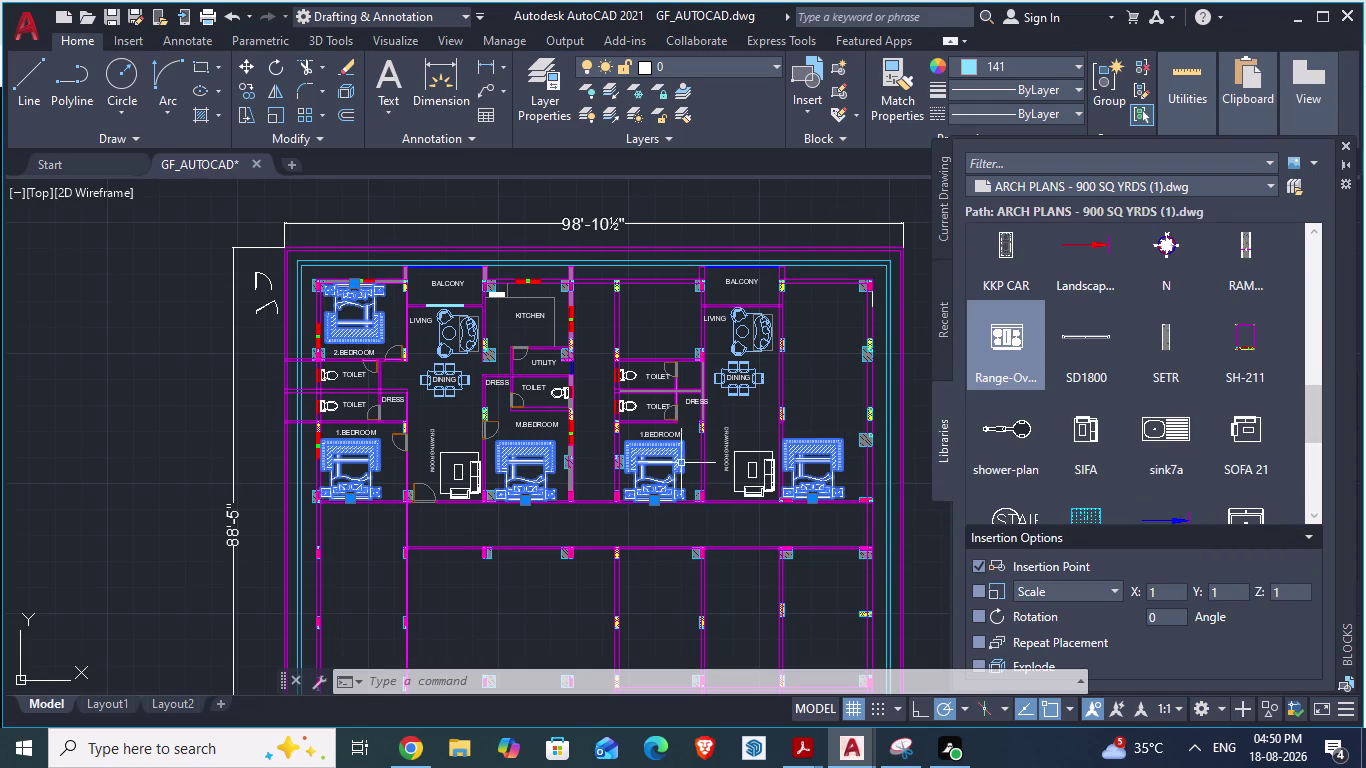
click(522, 607)
Make and cancel stray selections in empty space and near the balcony walls.
double_click(551, 626)
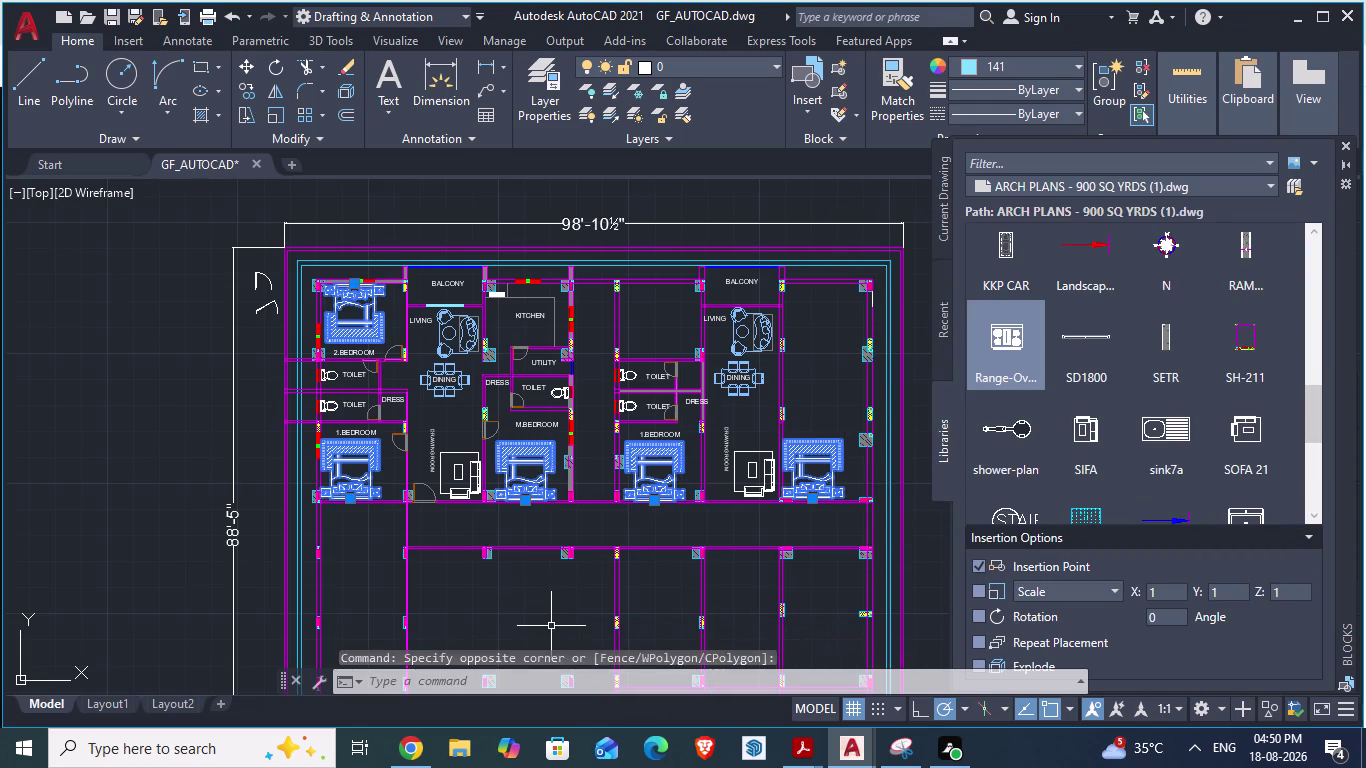
triple_click(551, 626)
double_click(551, 626)
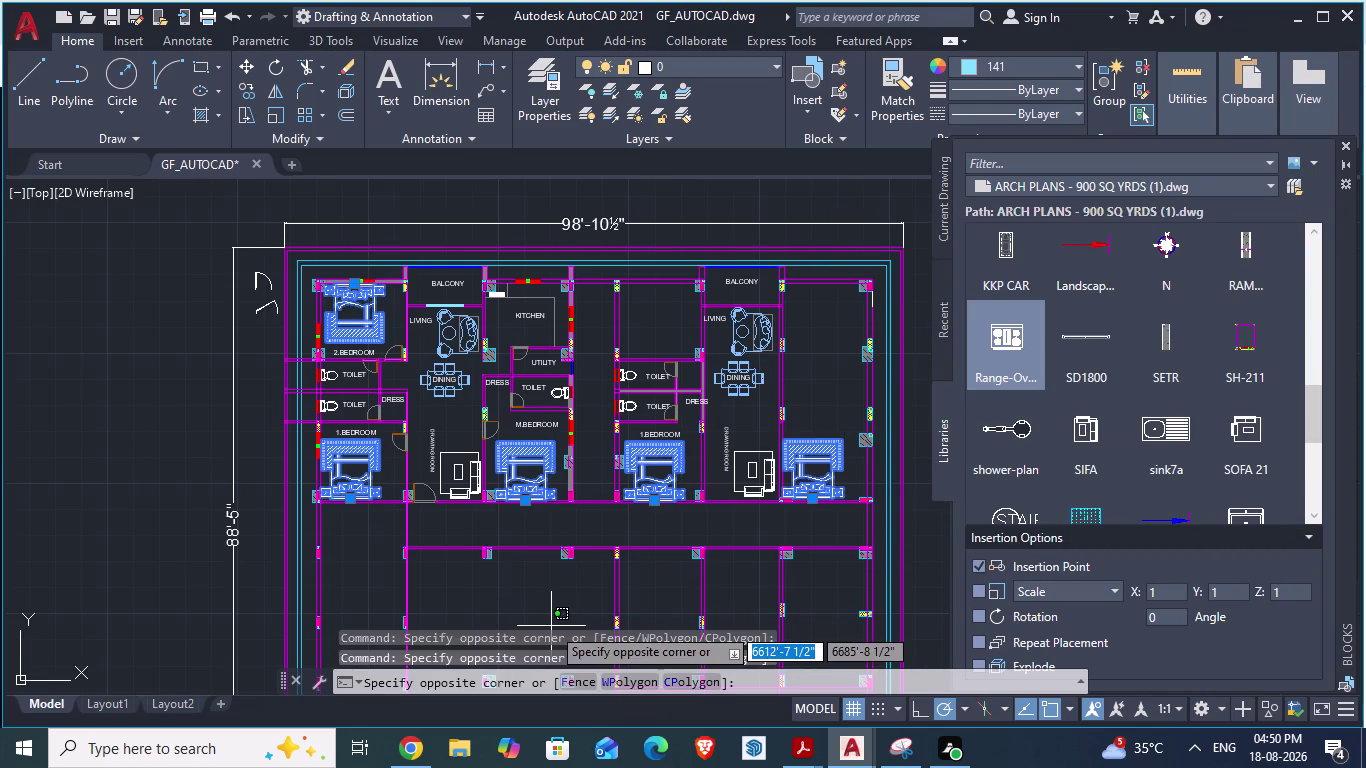
click(507, 587)
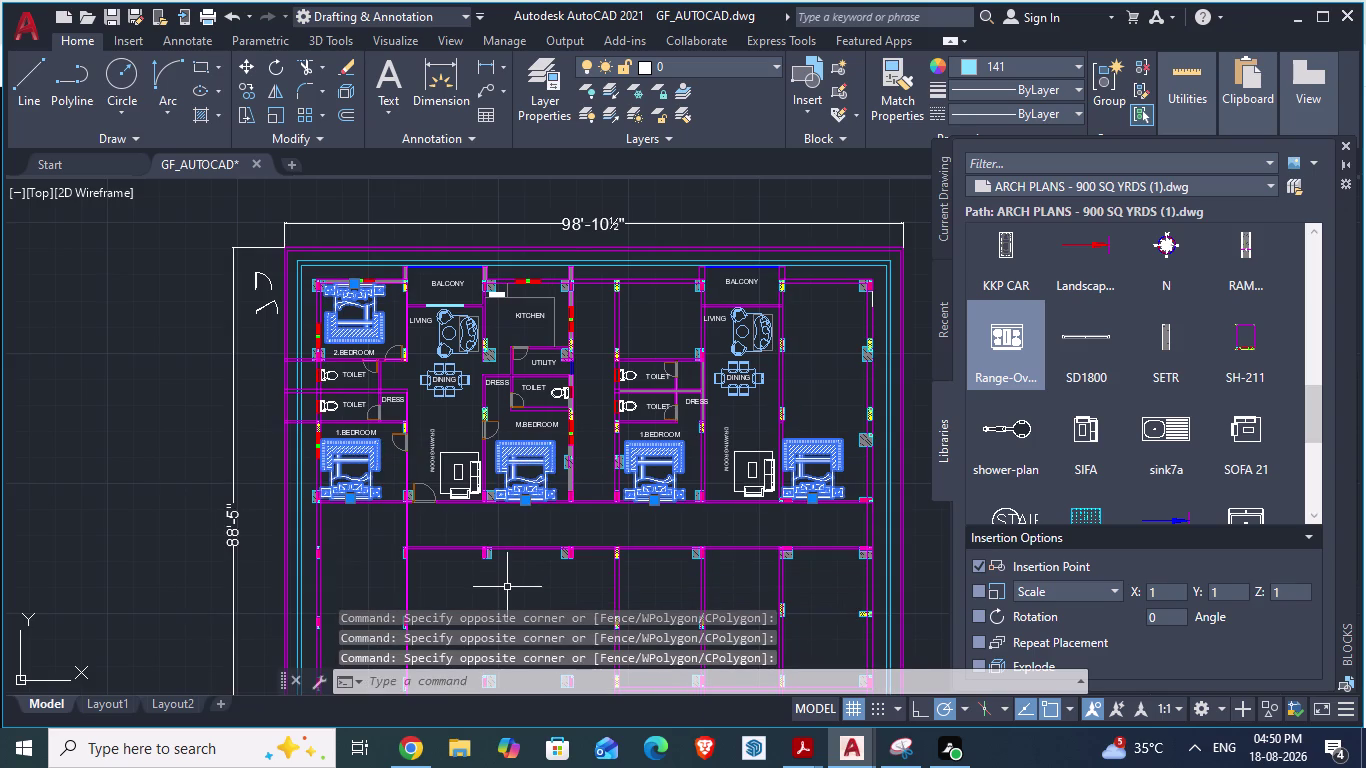
scroll(down, 3)
scroll(up, 3)
scroll(up, 3)
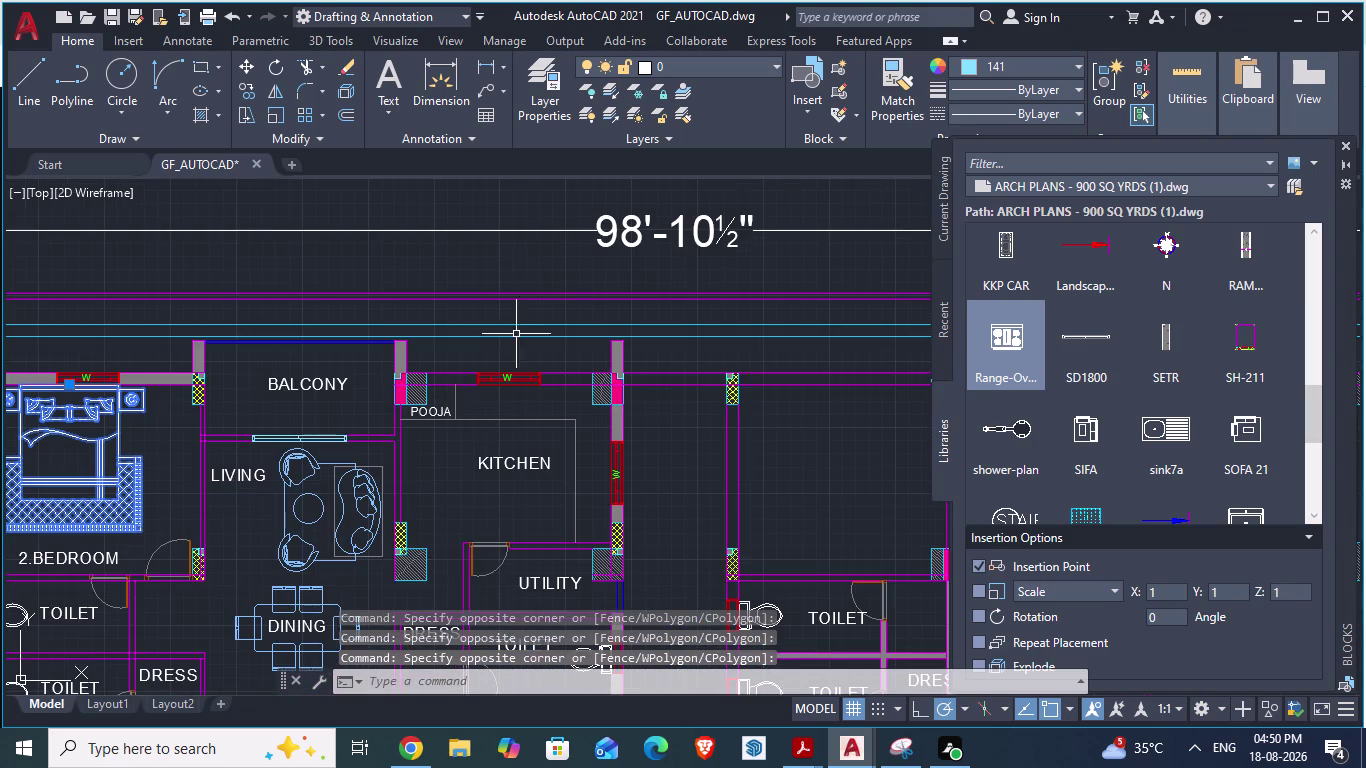
click(507, 323)
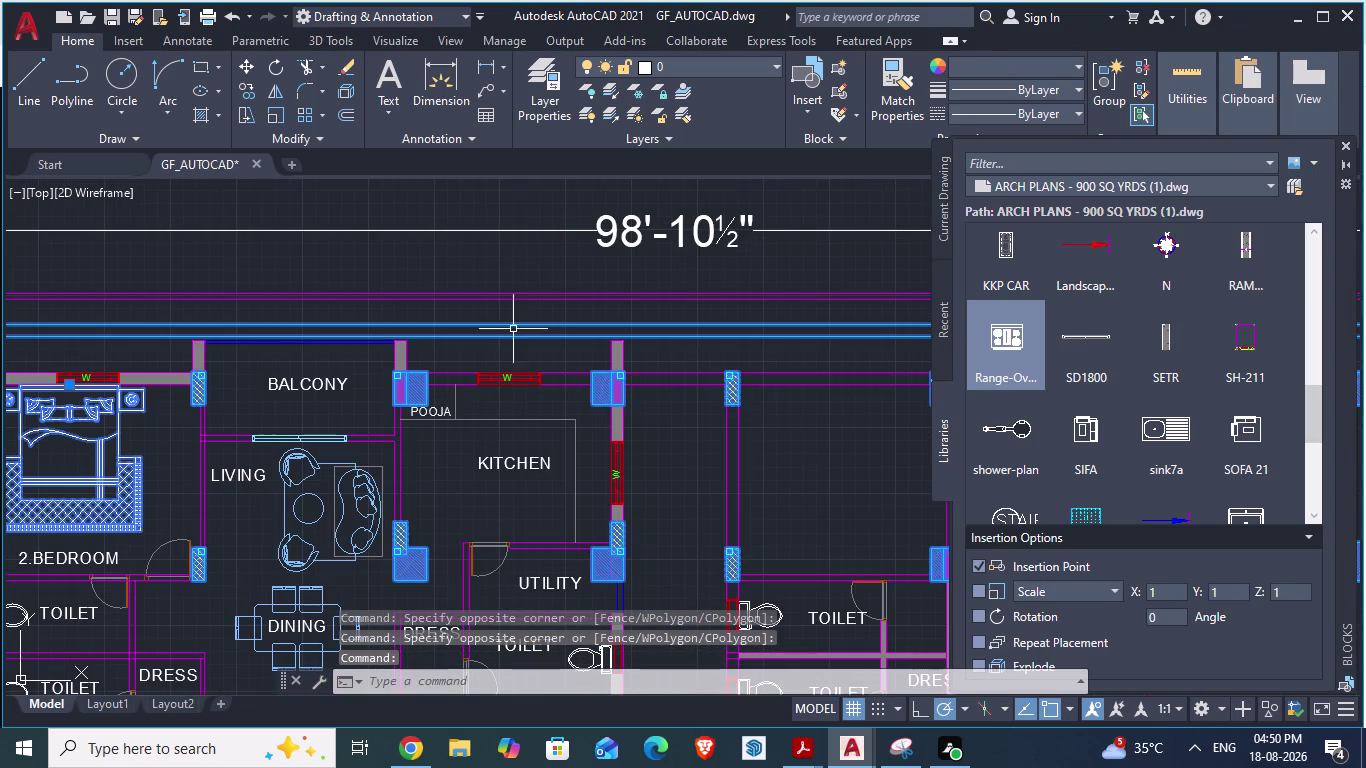
key(Escape)
scroll(down, 3)
scroll(down, 3)
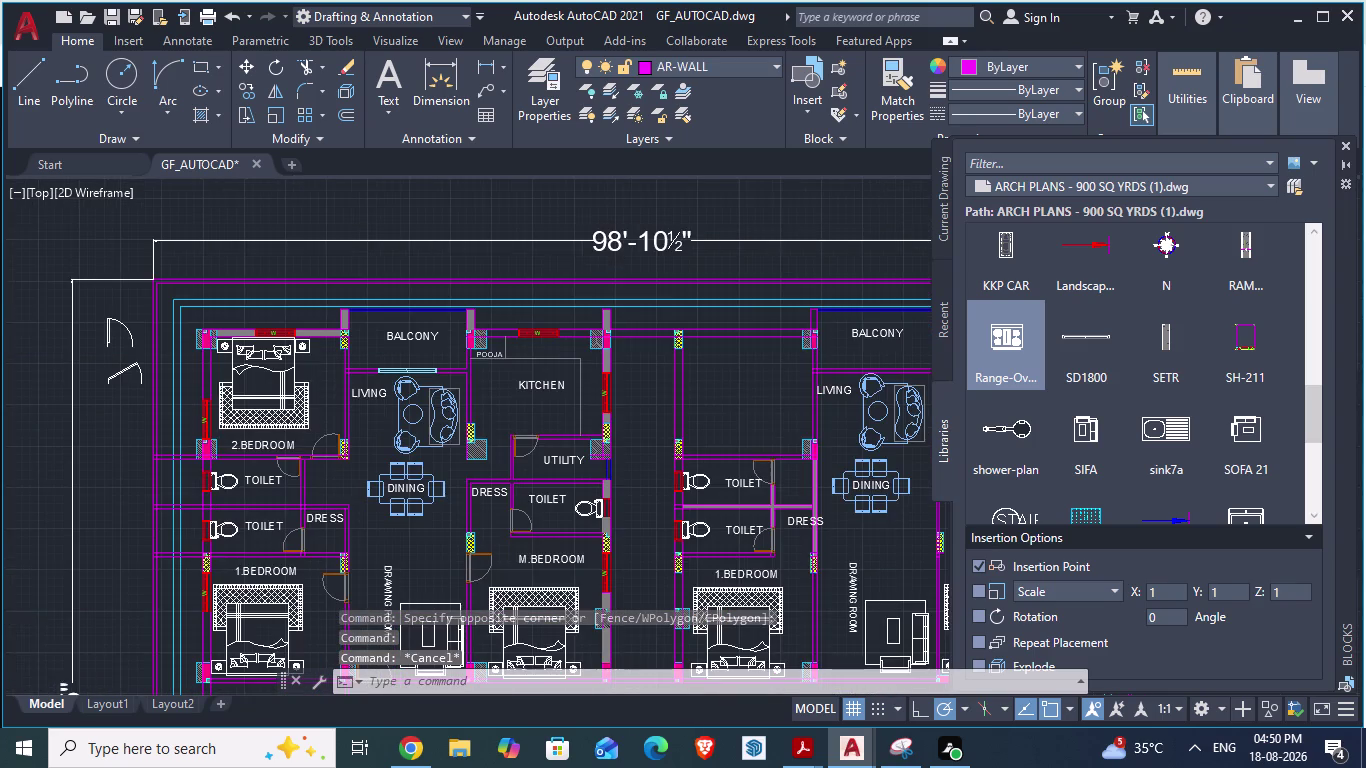
scroll(up, 3)
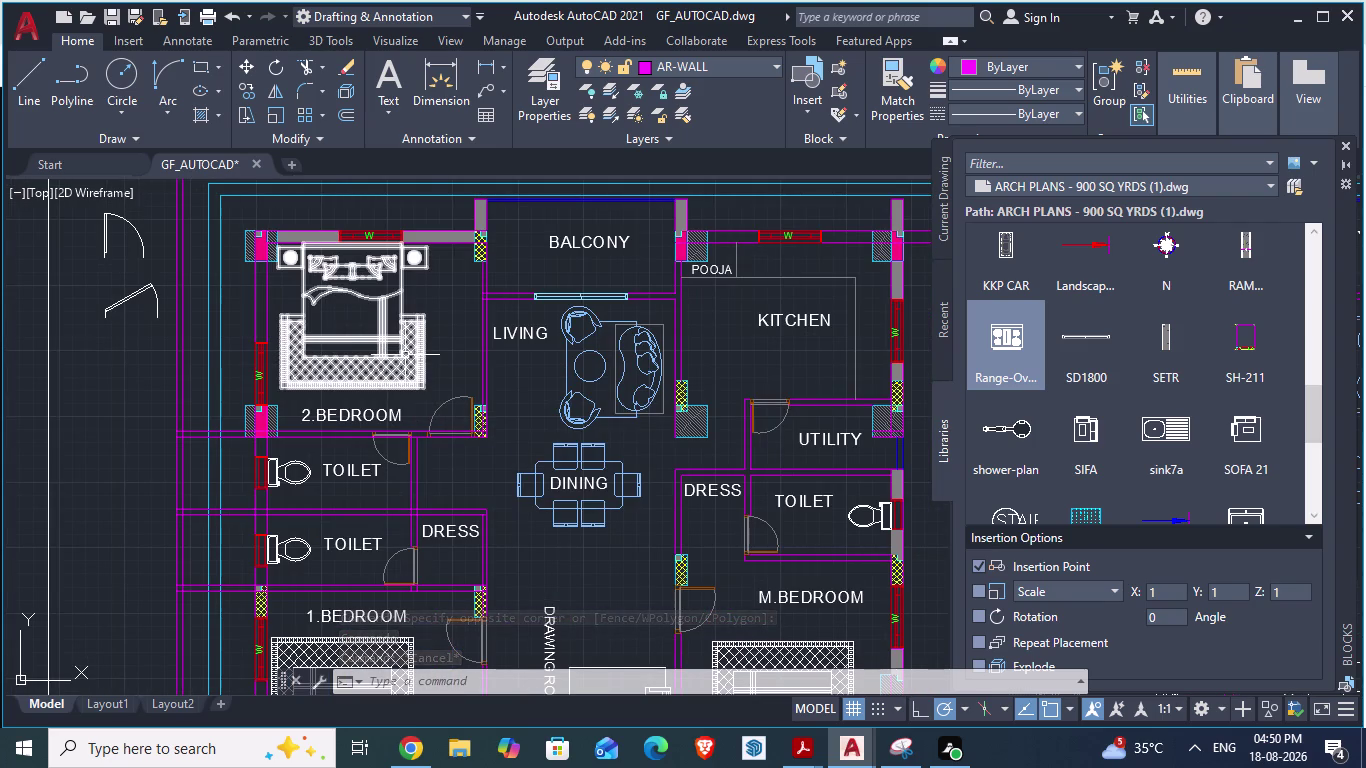
Select the five bed blocks across 2.BEDROOM, M.BEDROOM, 1.BEDROOM and the right unit.
click(405, 355)
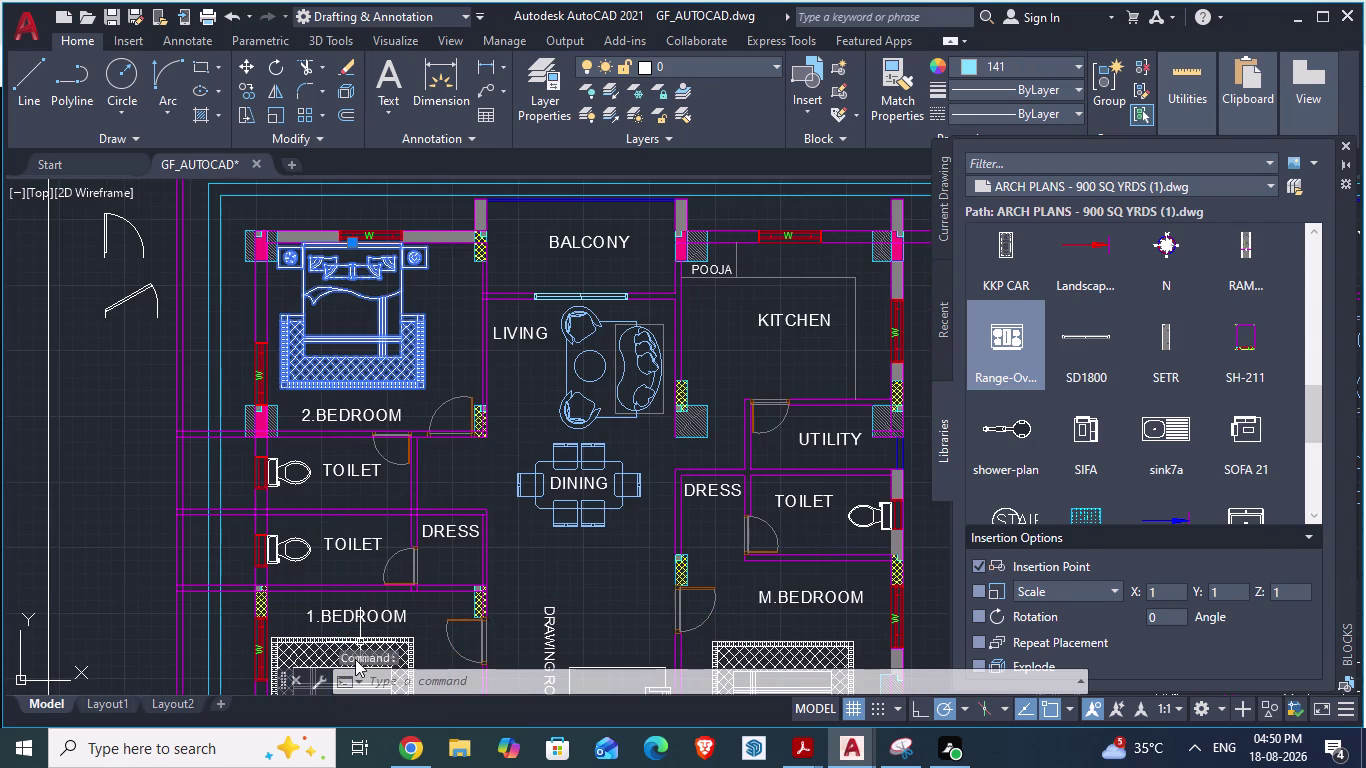
click(355, 659)
scroll(down, 3)
click(505, 533)
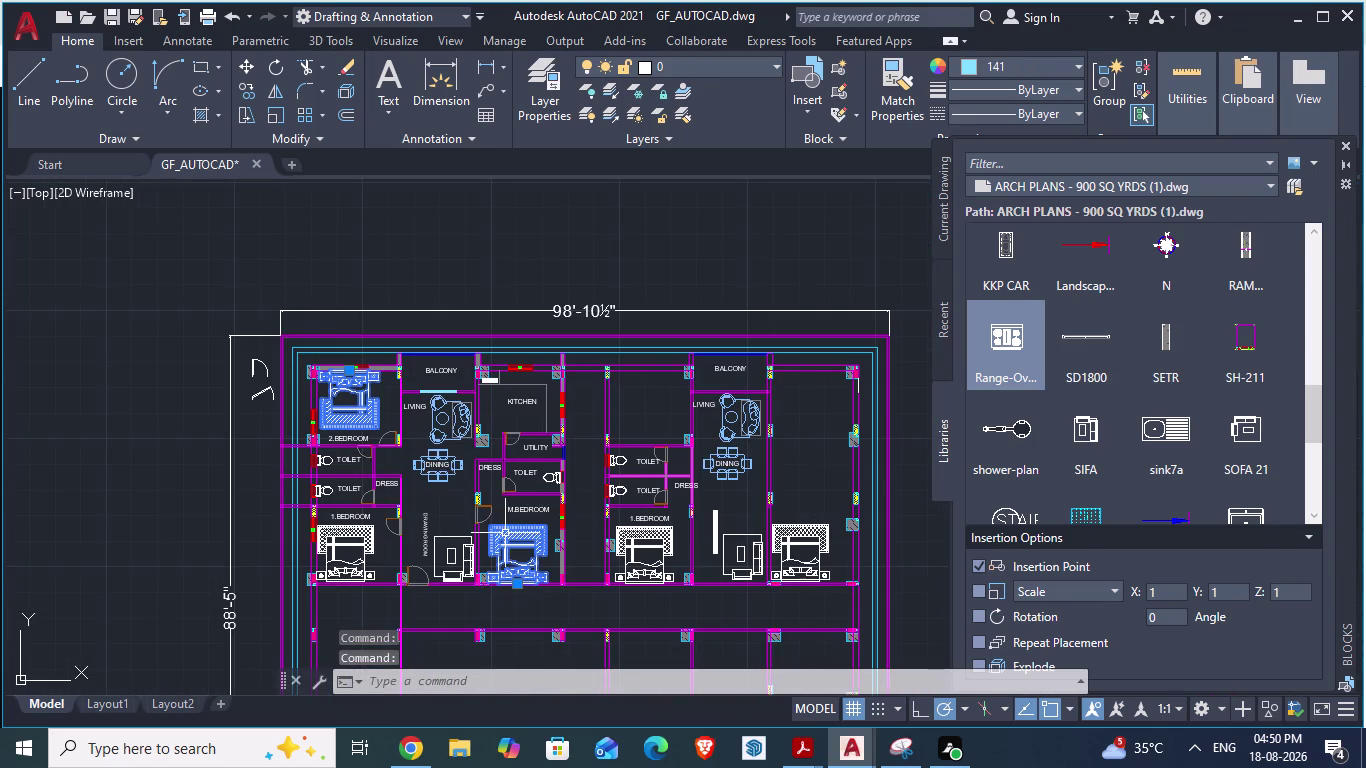
click(373, 541)
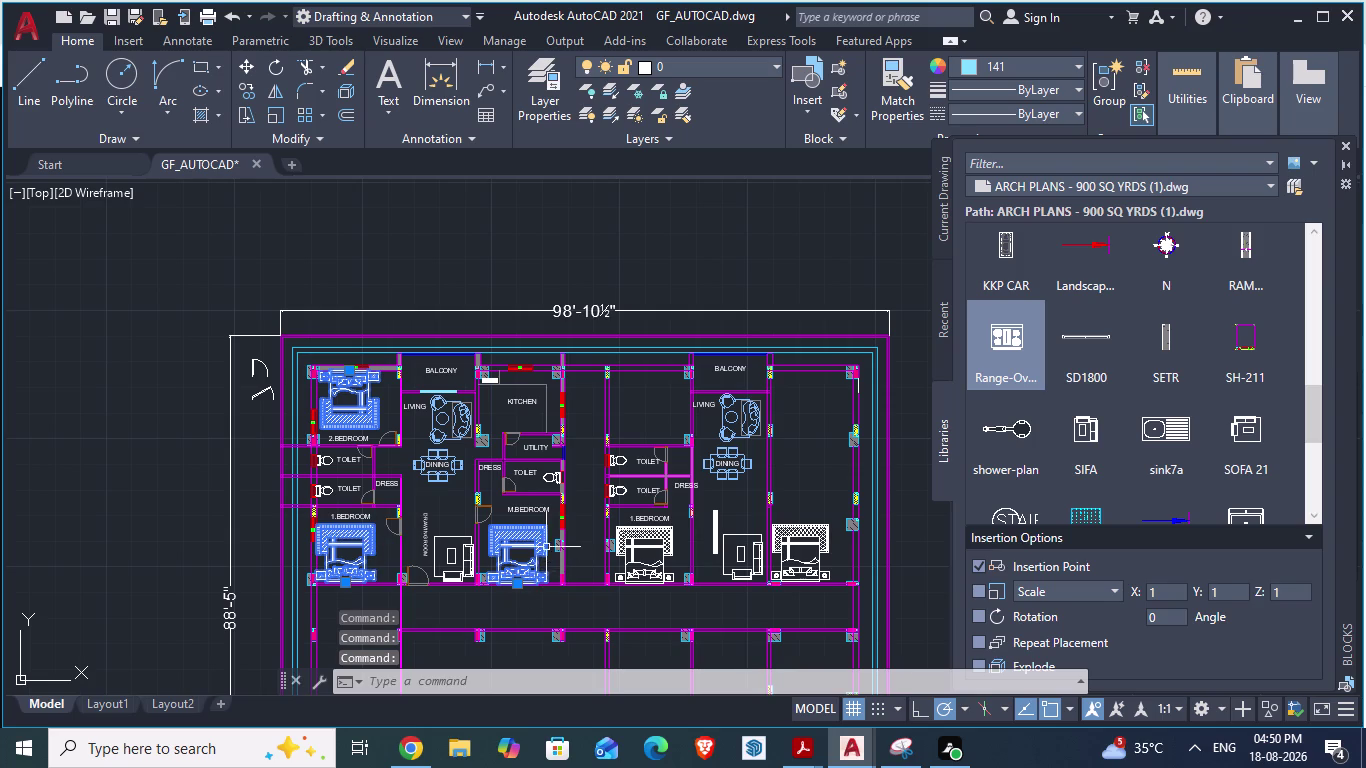
scroll(up, 3)
scroll(down, 3)
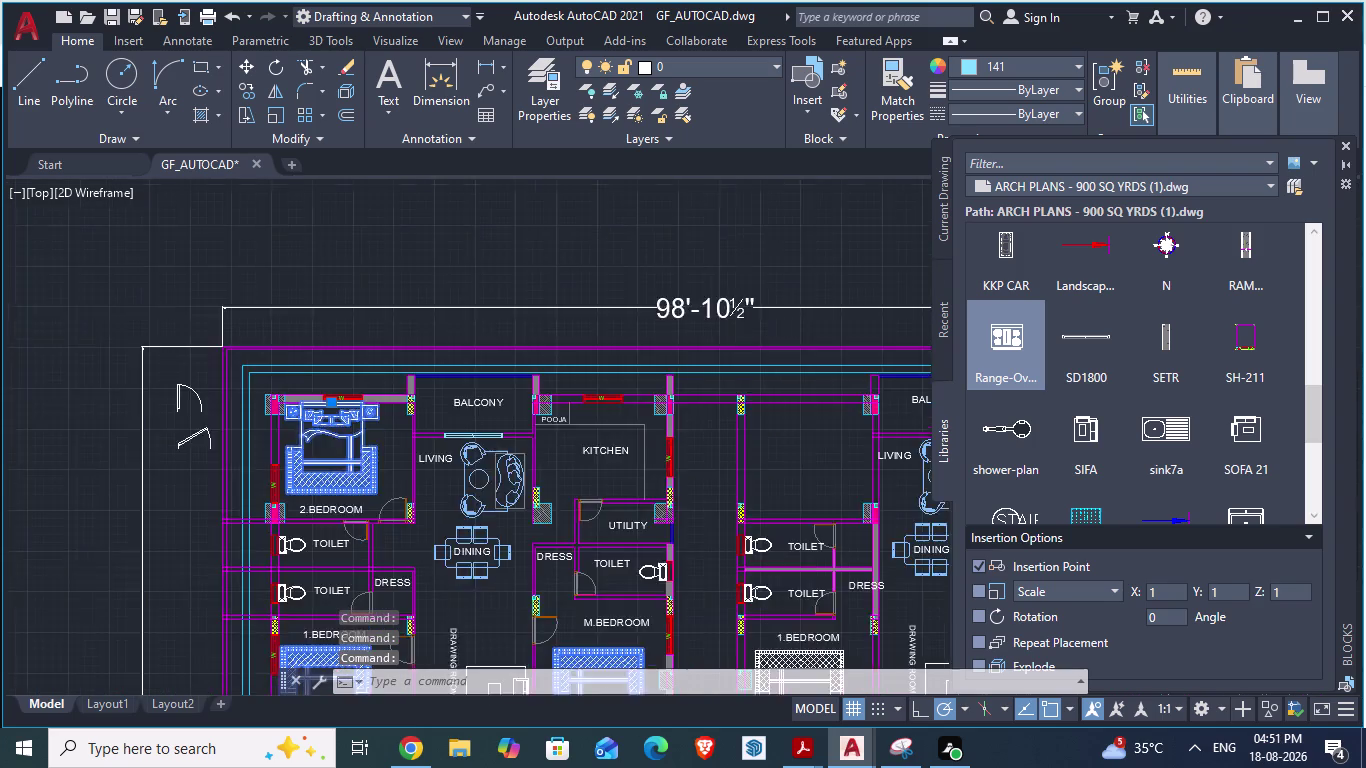
scroll(down, 3)
click(643, 545)
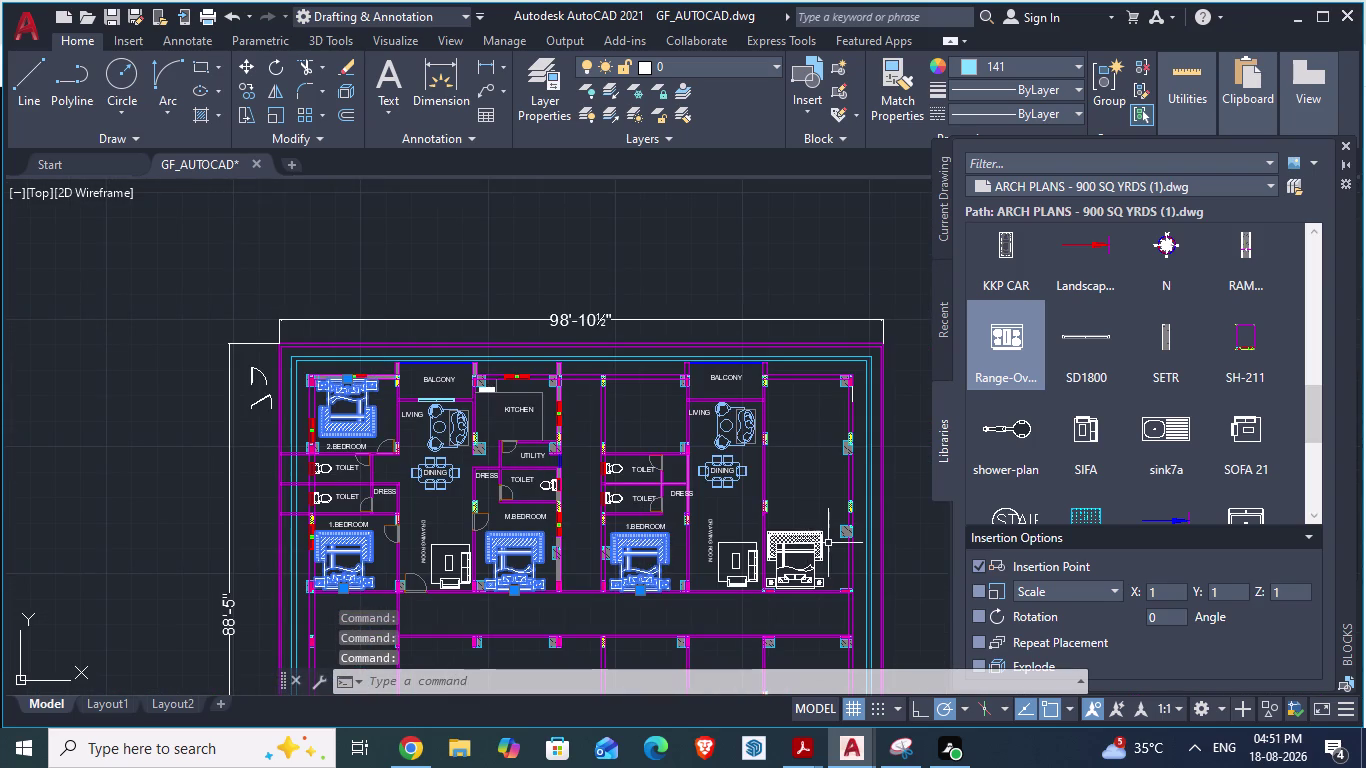
click(791, 538)
Confirm the beds show Color 141 in Properties, close it, and show the Insert ribbon.
right_click(791, 538)
click(838, 495)
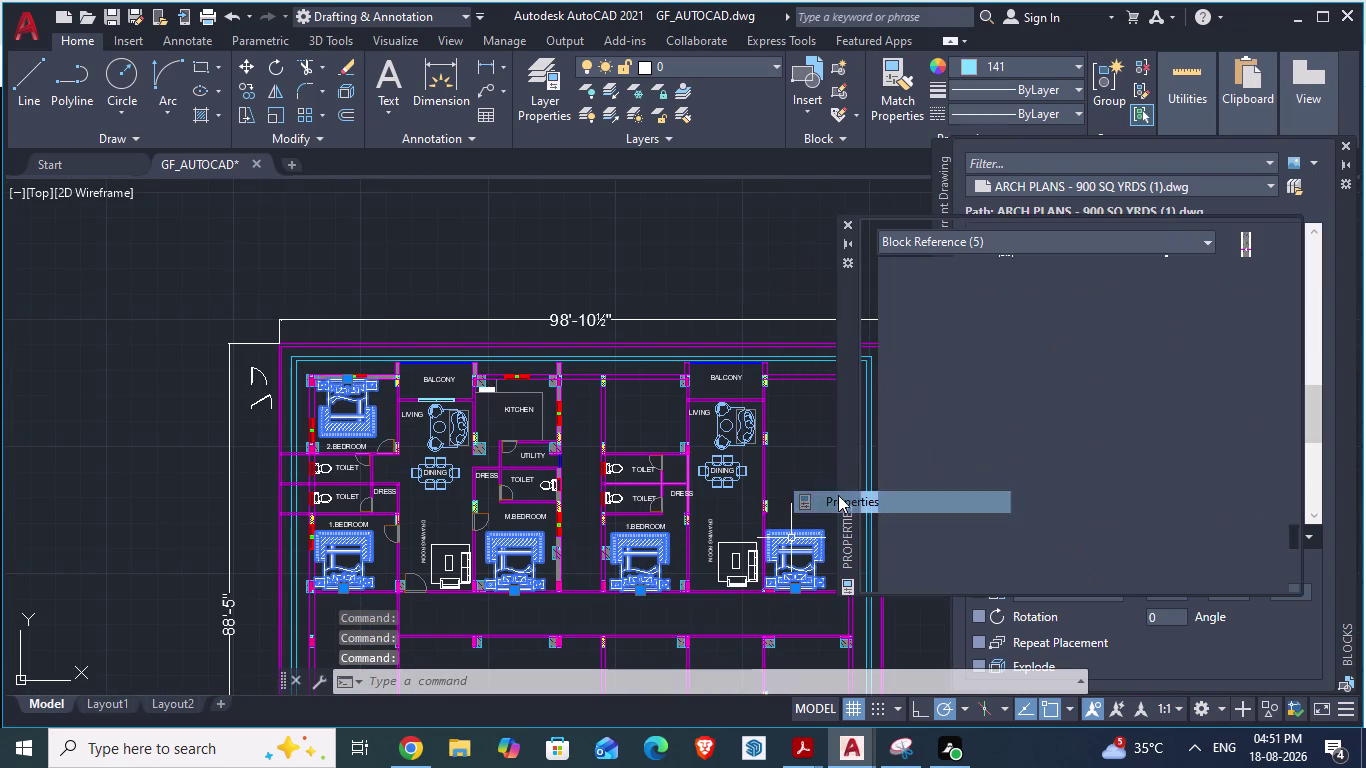
click(1087, 282)
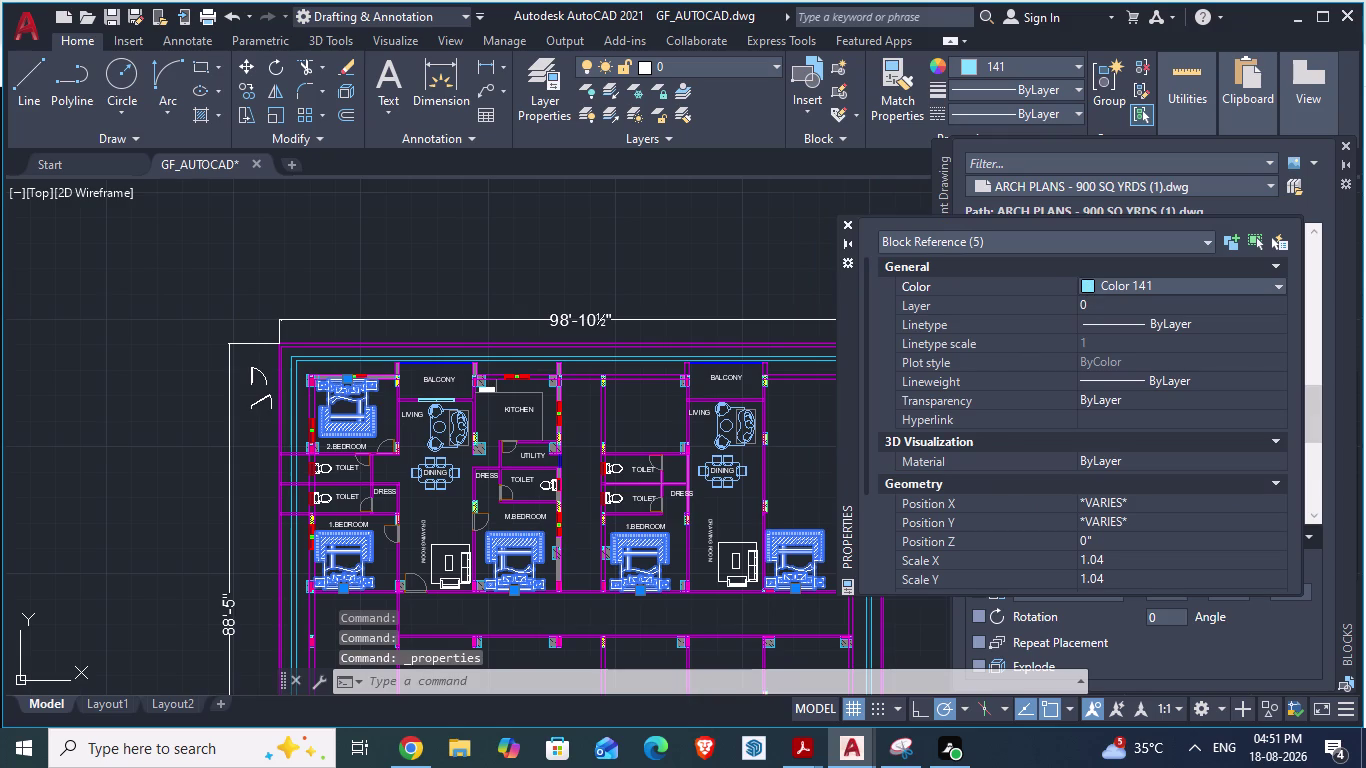
key(Return)
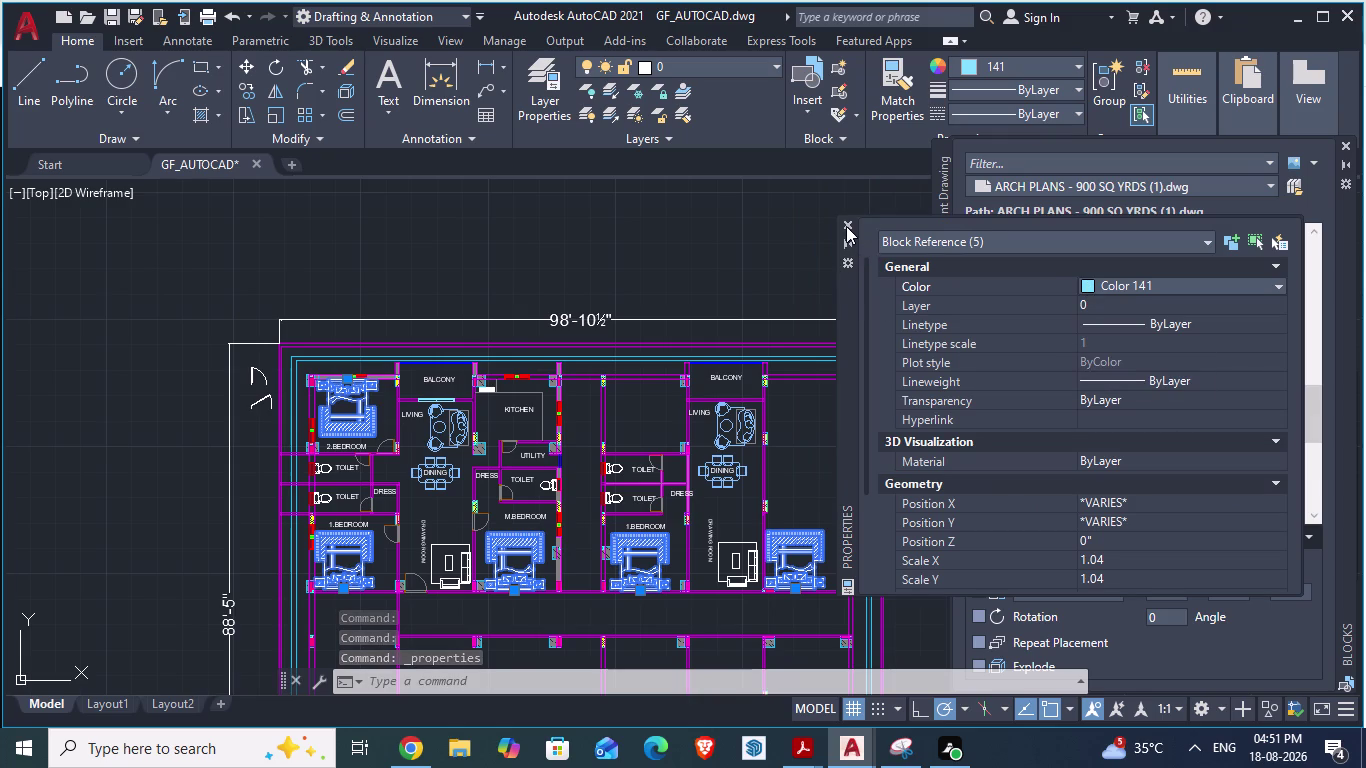
click(846, 226)
key(Return)
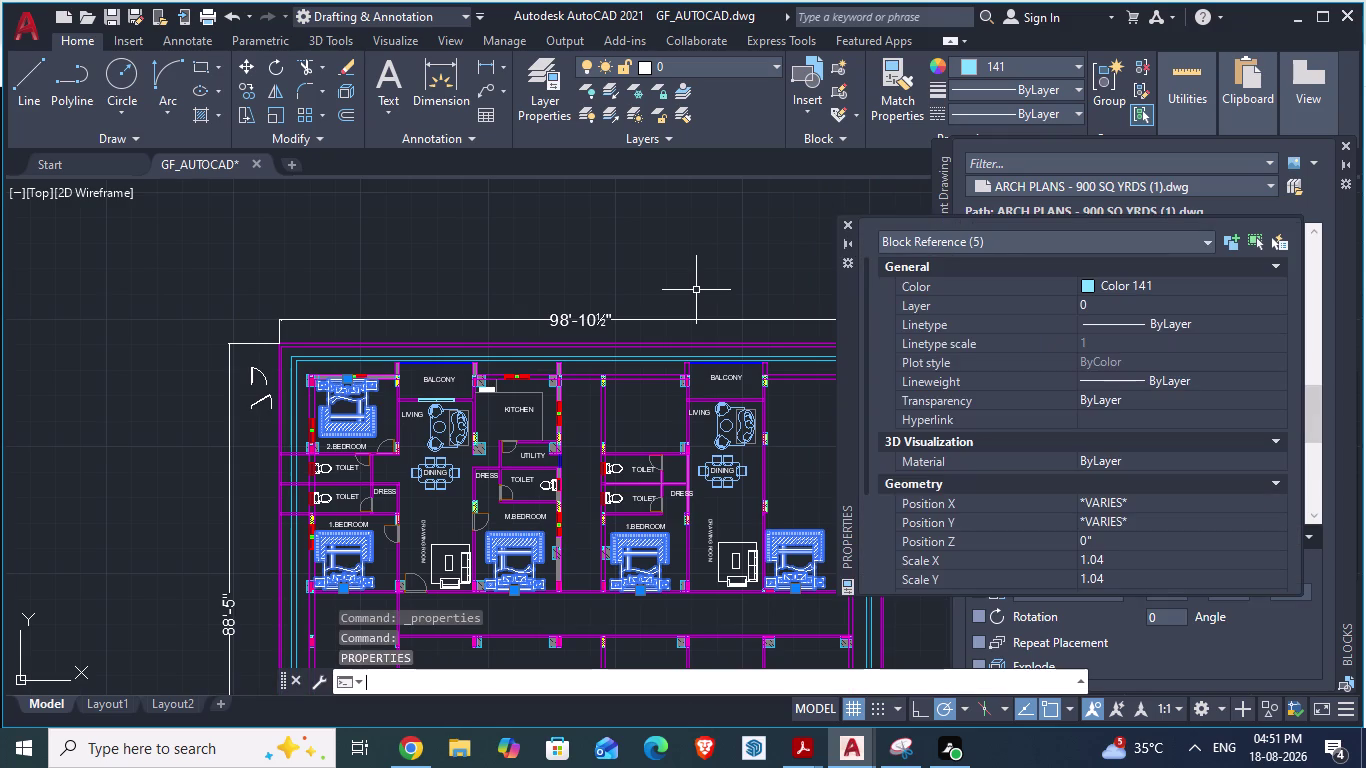
click(841, 224)
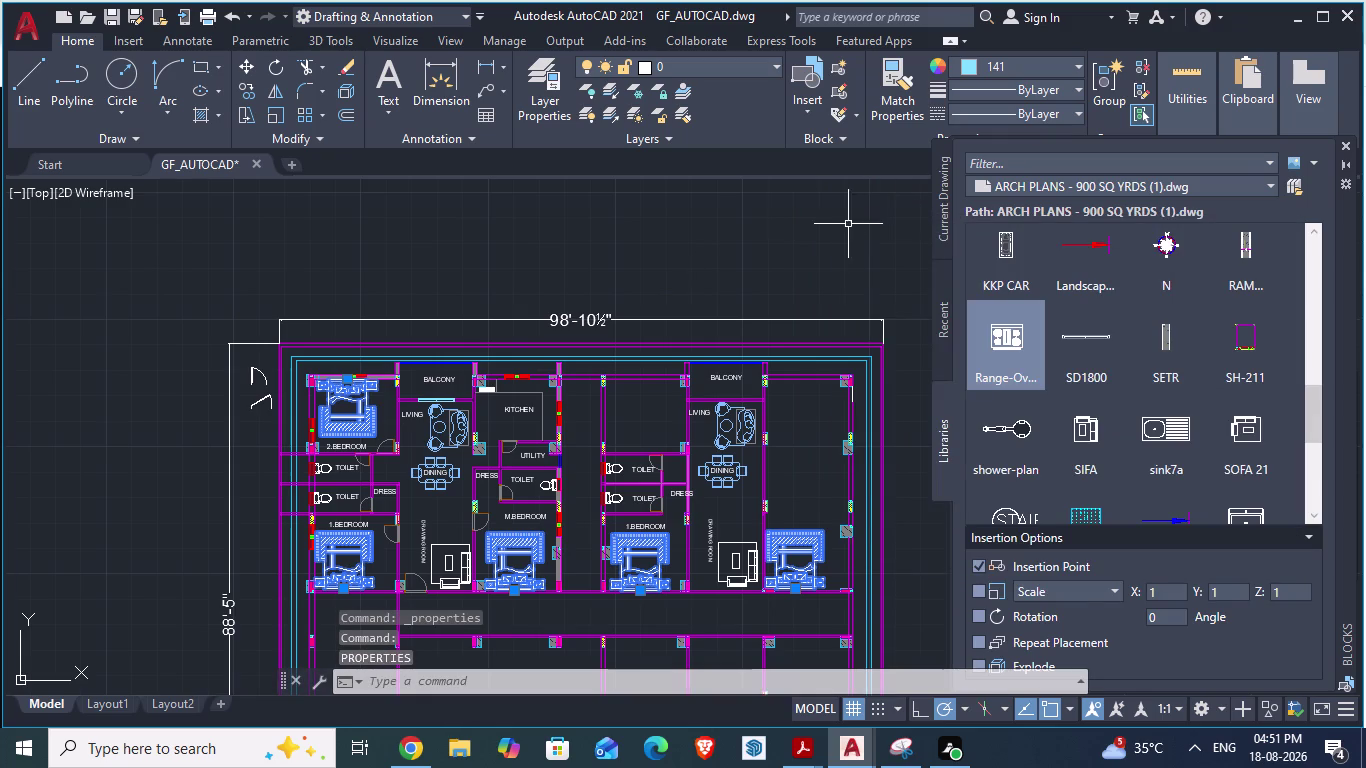
click(113, 36)
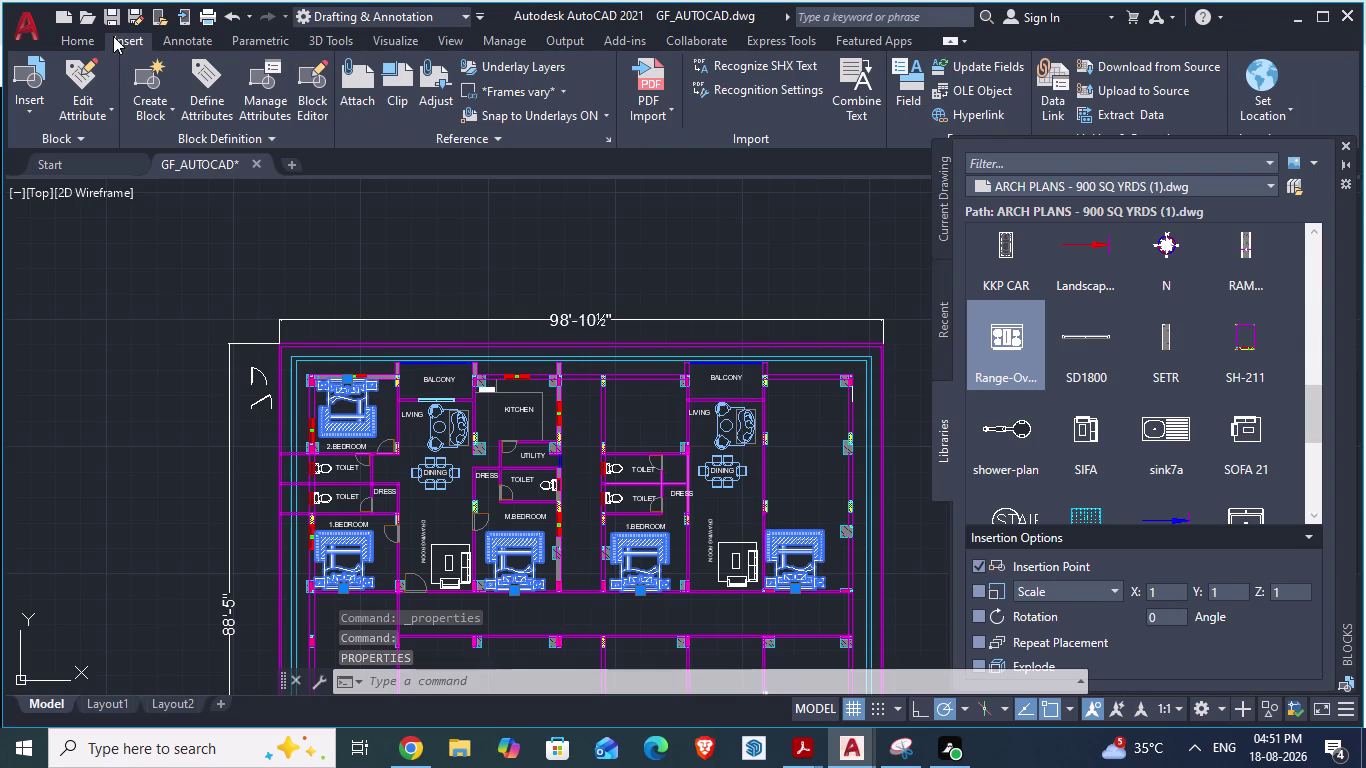
Cancel the pending selection and zoom in on the bed.
click(477, 271)
key(Return)
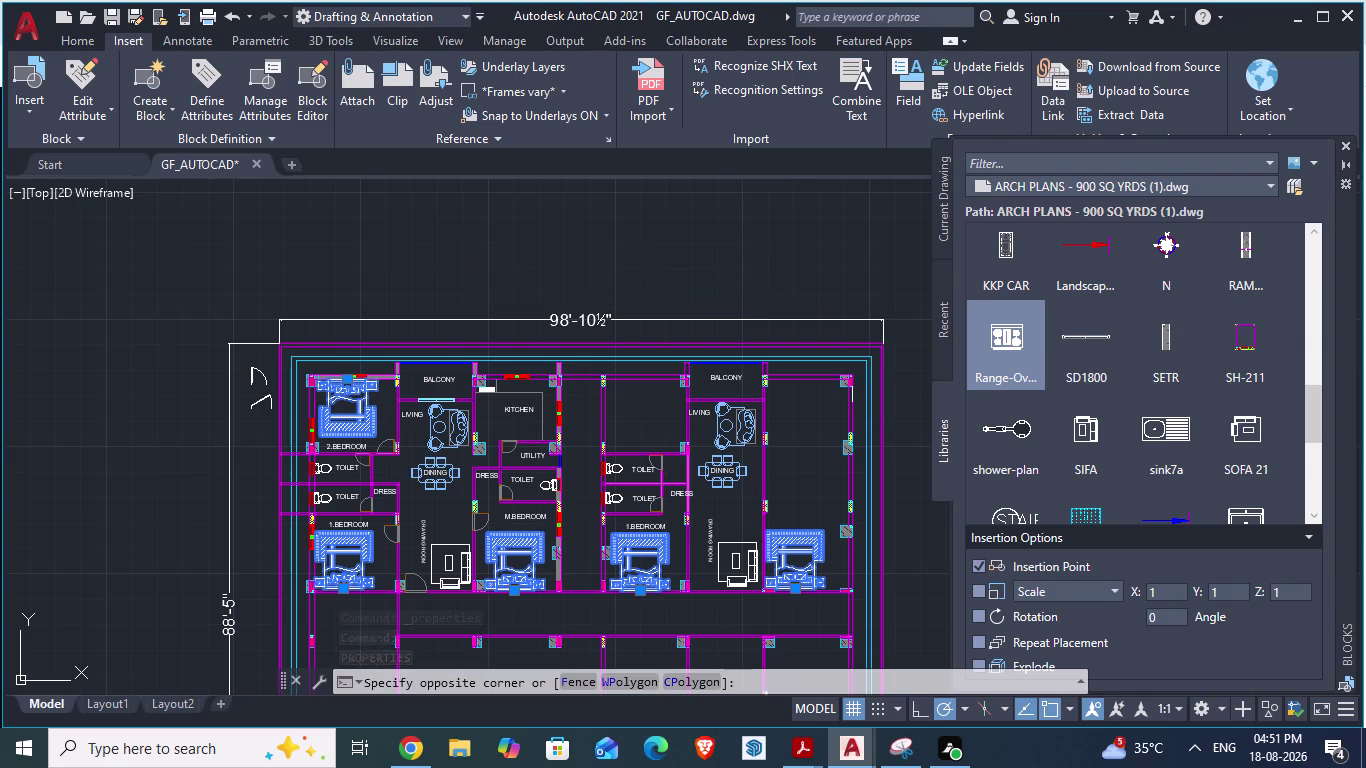
key(Return)
key(Return)
key(Escape)
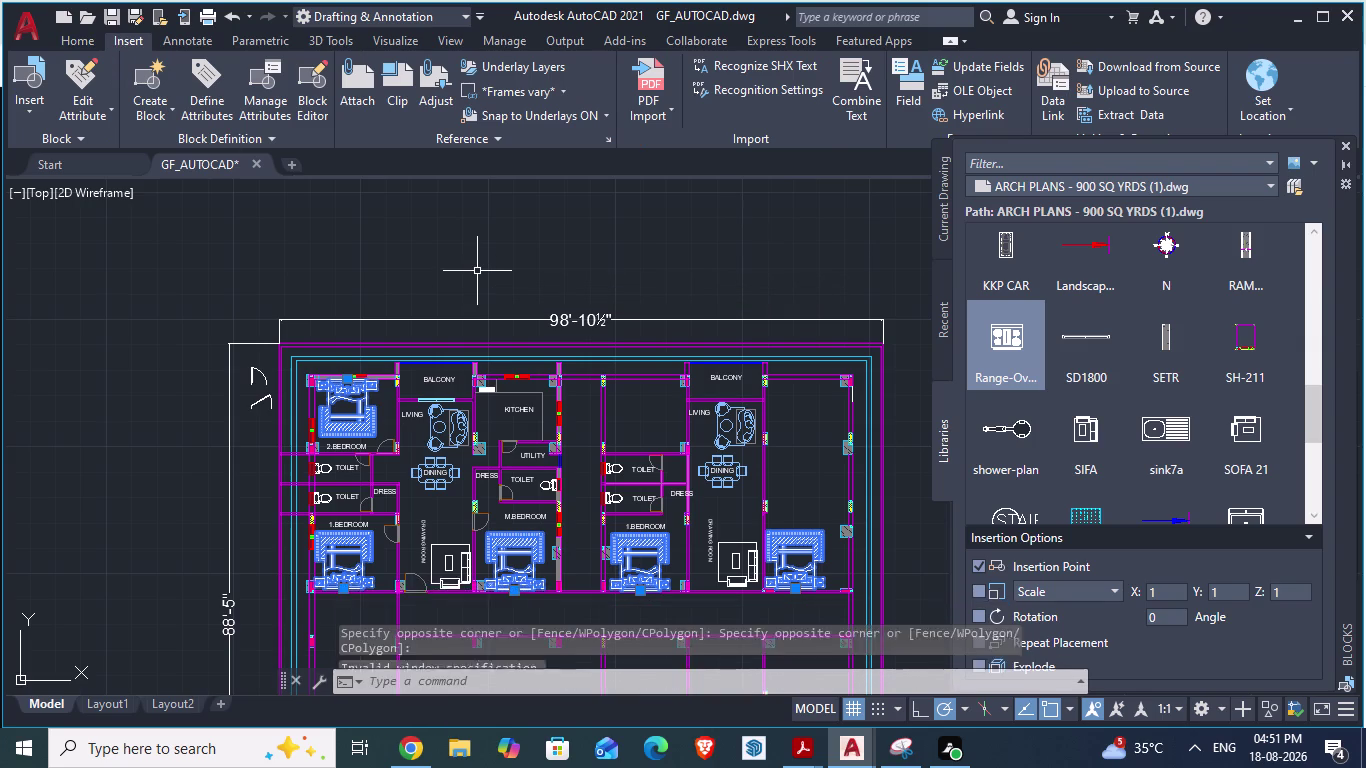
scroll(up, 3)
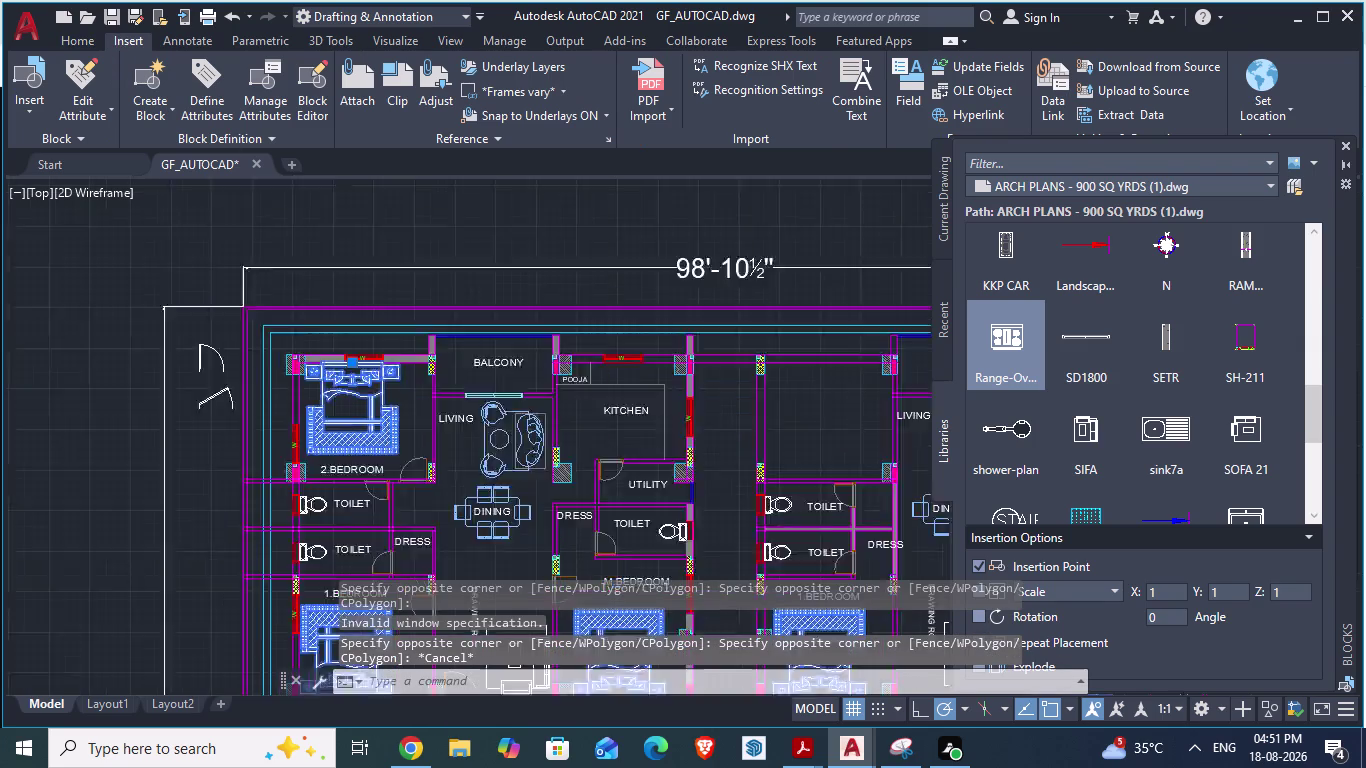
scroll(up, 3)
Double-click the bed block to choose BED for editing with its preview.
click(250, 350)
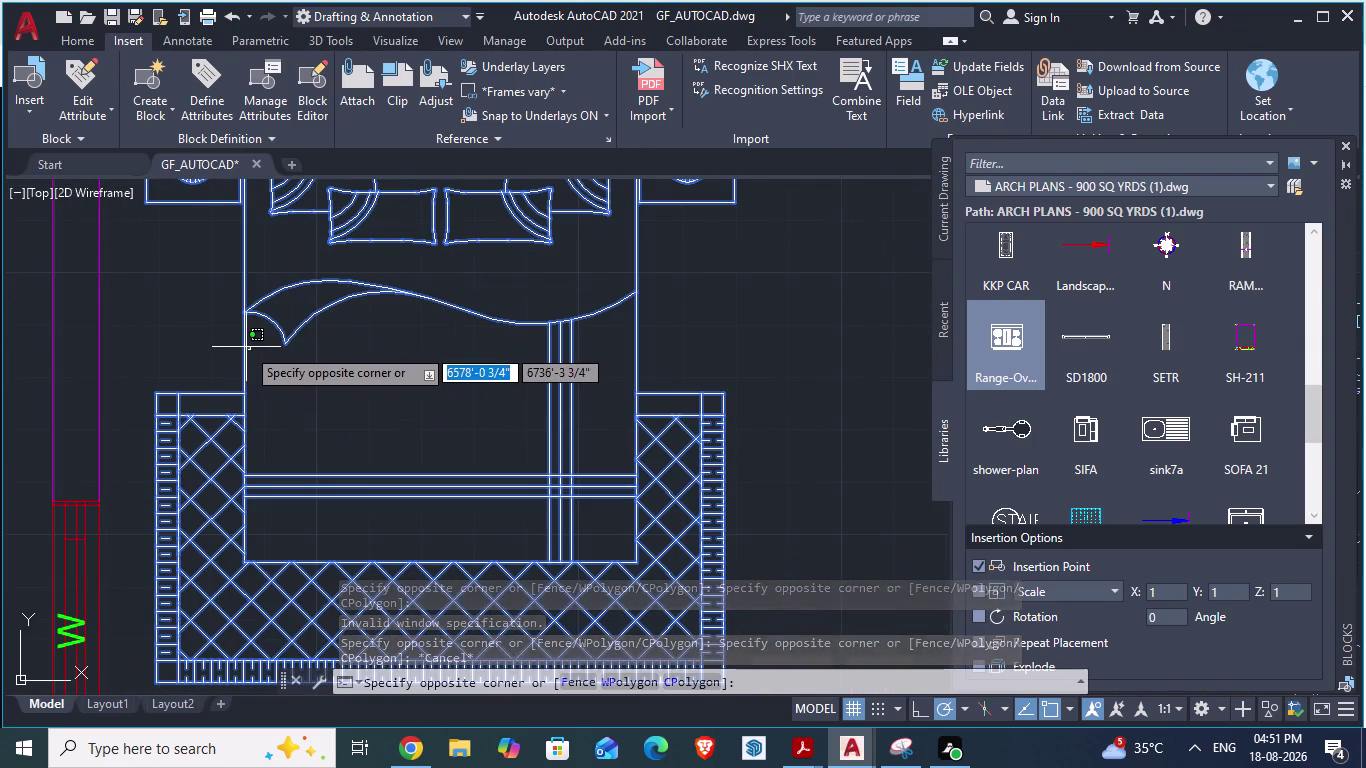
click(246, 347)
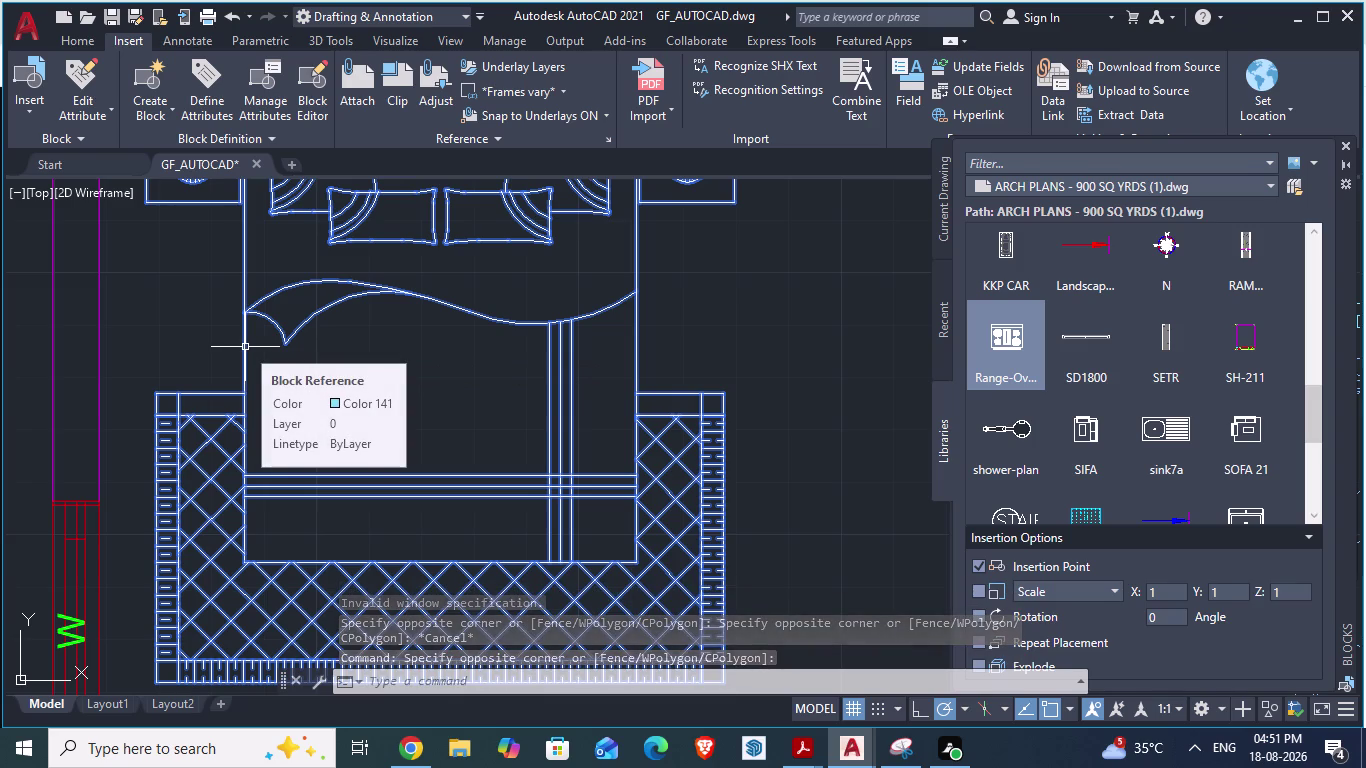
scroll(down, 3)
scroll(up, 3)
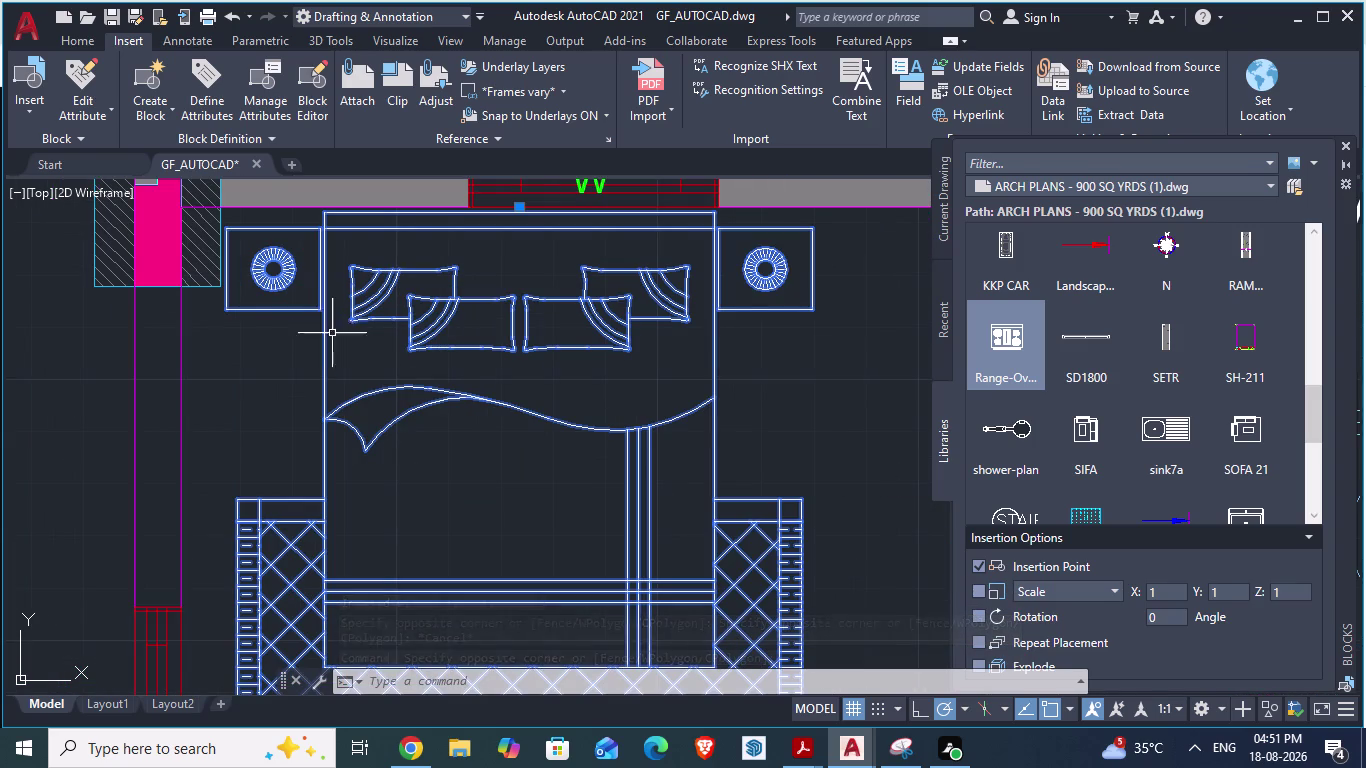
triple_click(307, 311)
double_click(307, 311)
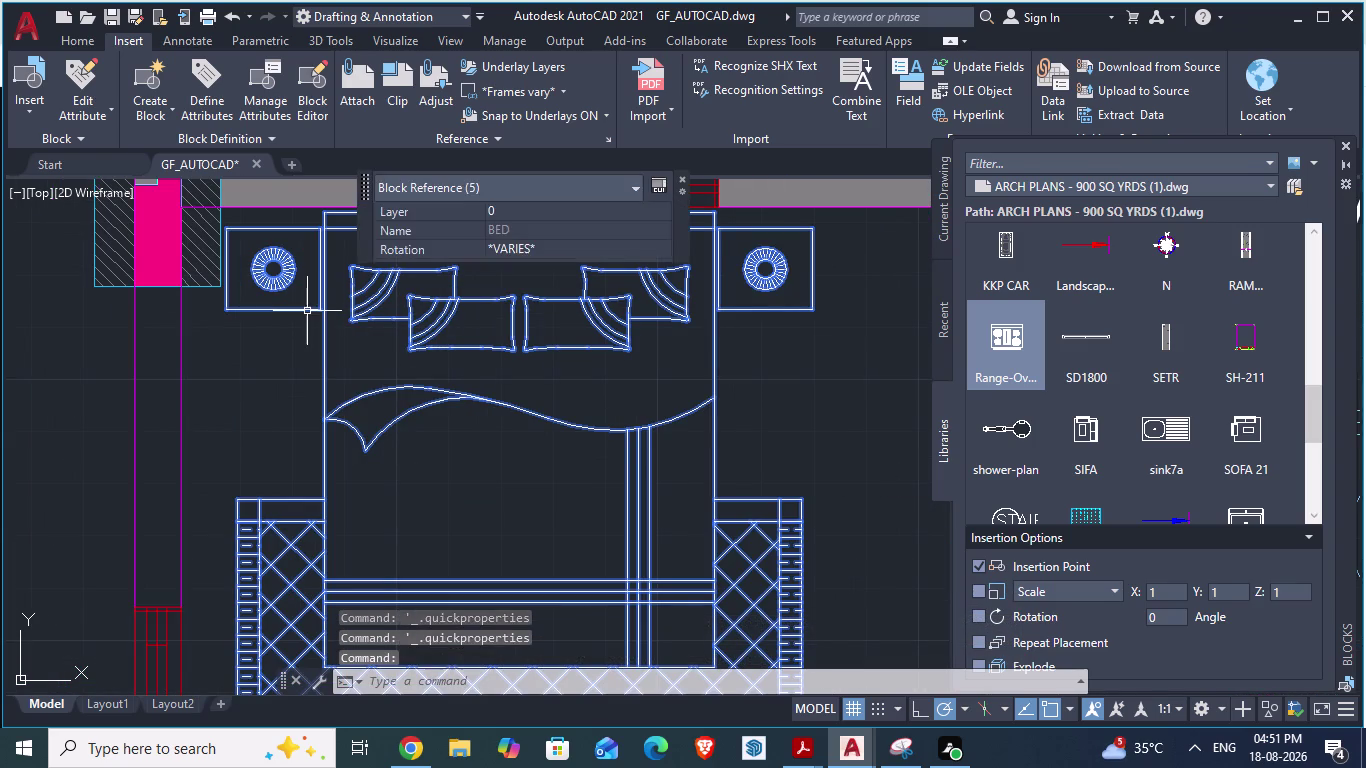
double_click(307, 311)
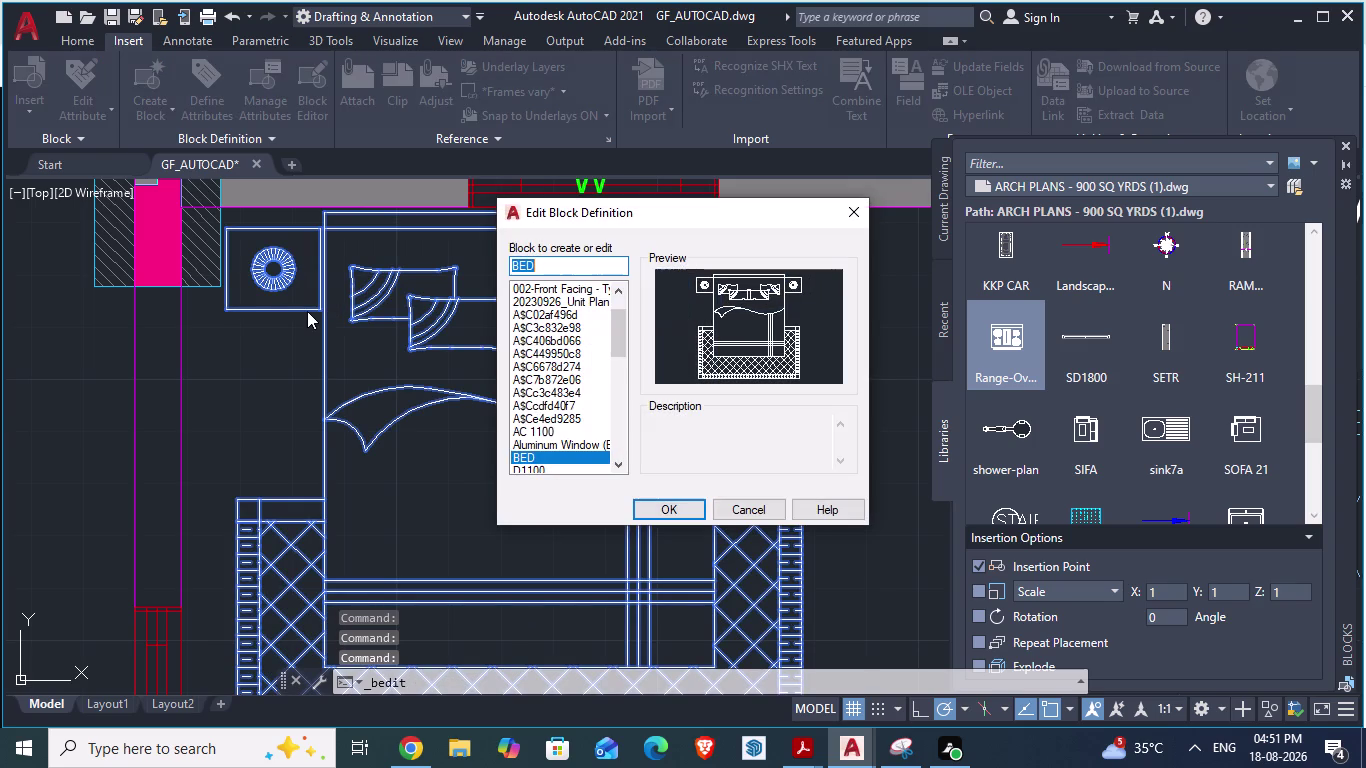
Close the block dialog and DesignCenter, then open the bedroom 2 bed in Block Editor.
click(770, 503)
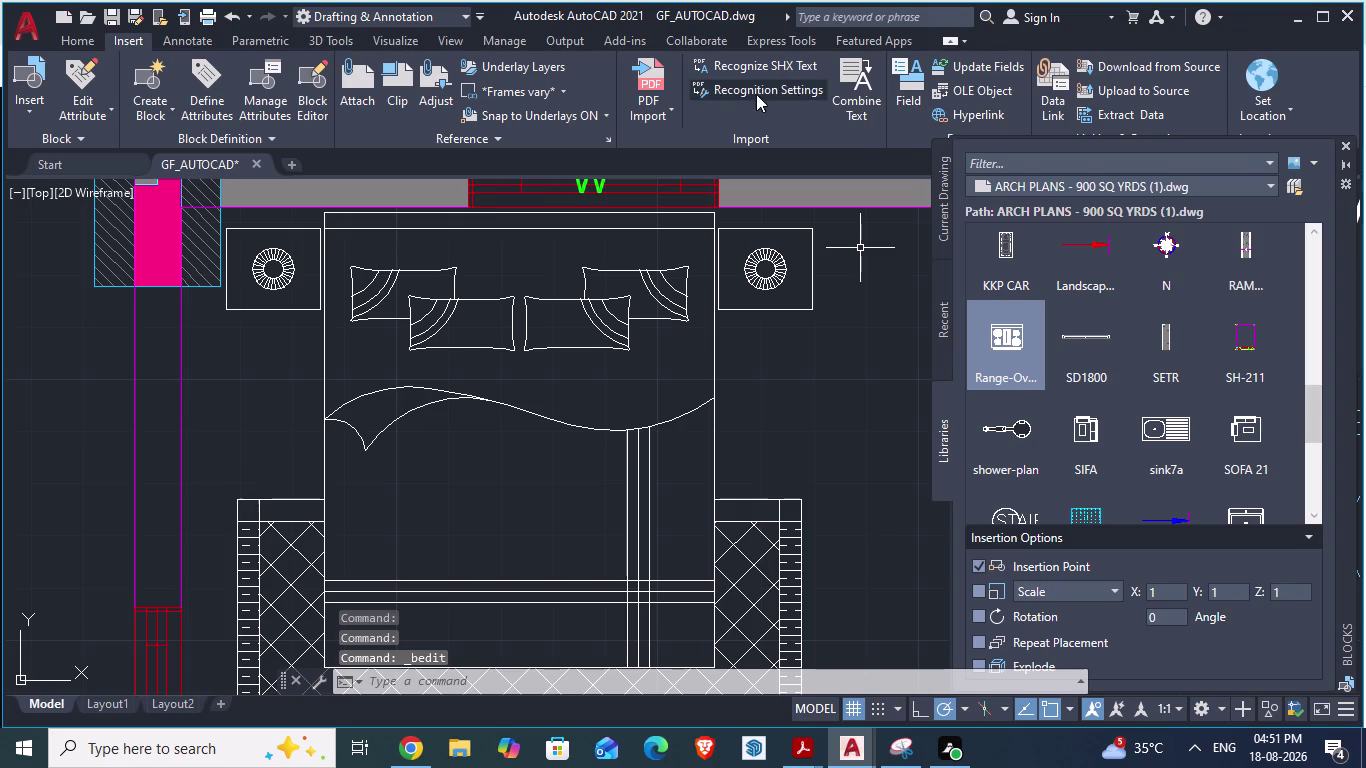
scroll(down, 3)
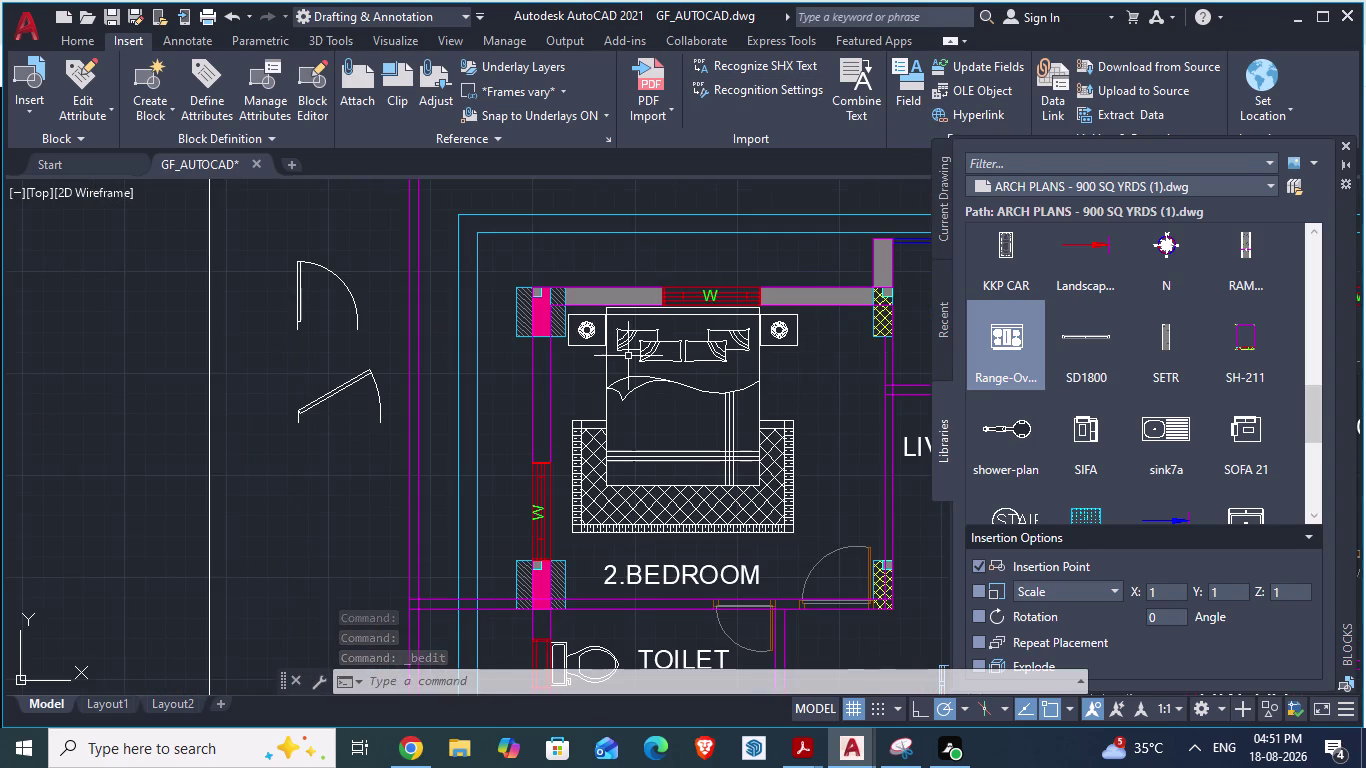
key(Escape)
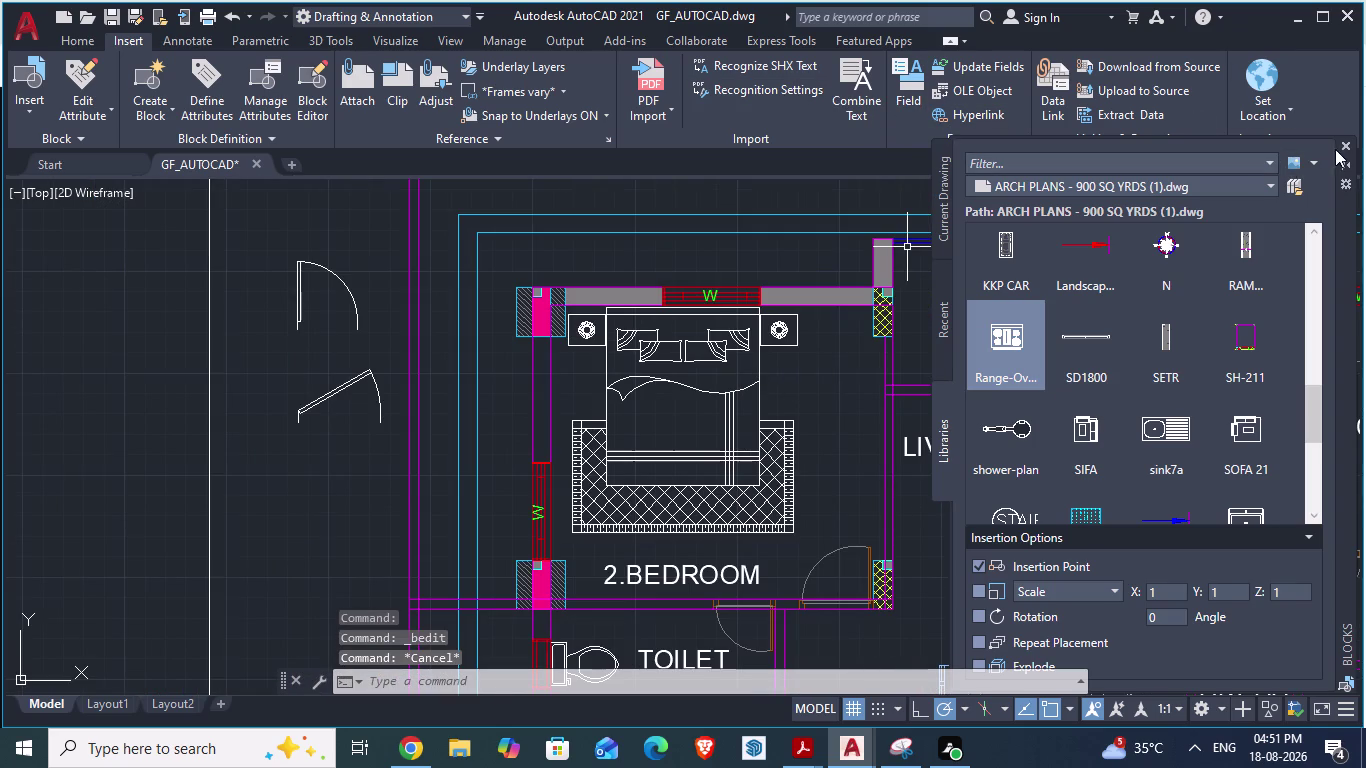
click(1343, 142)
click(604, 507)
right_click(604, 507)
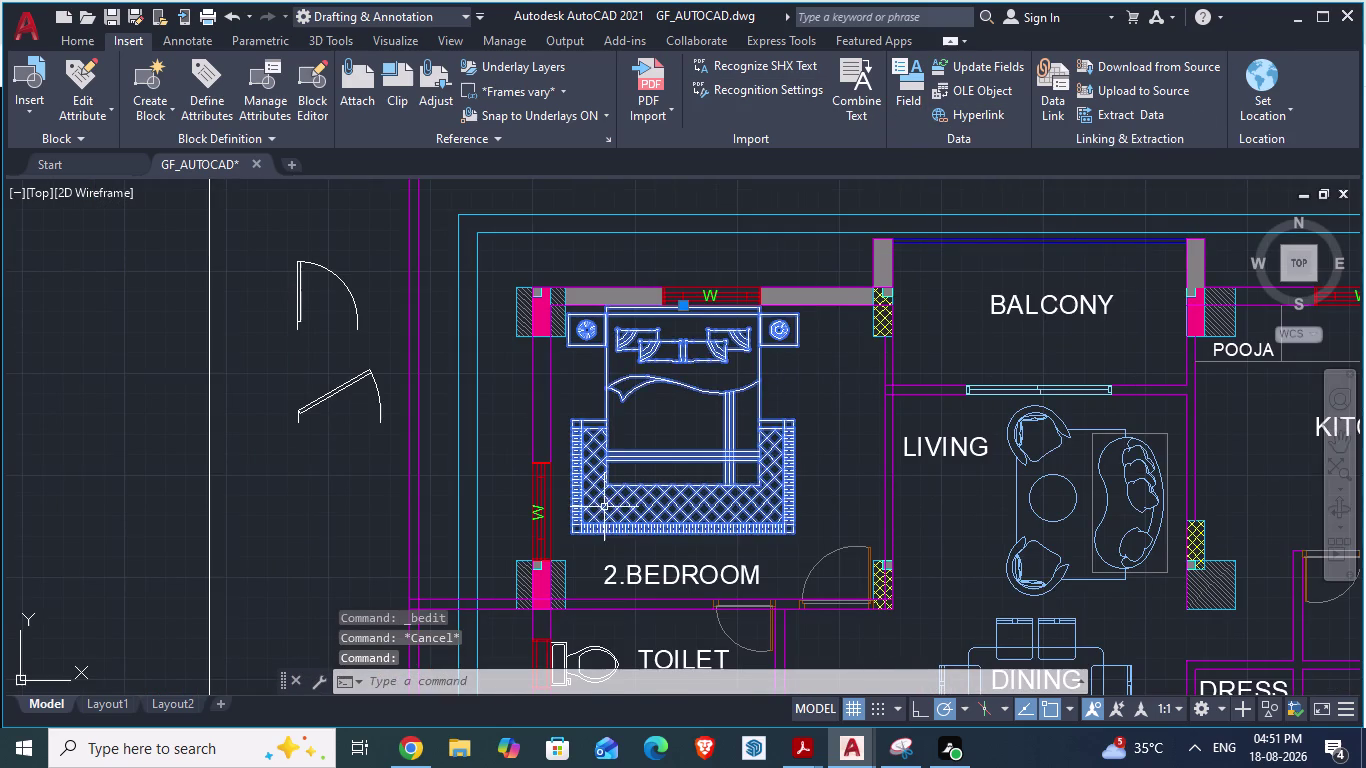
click(689, 236)
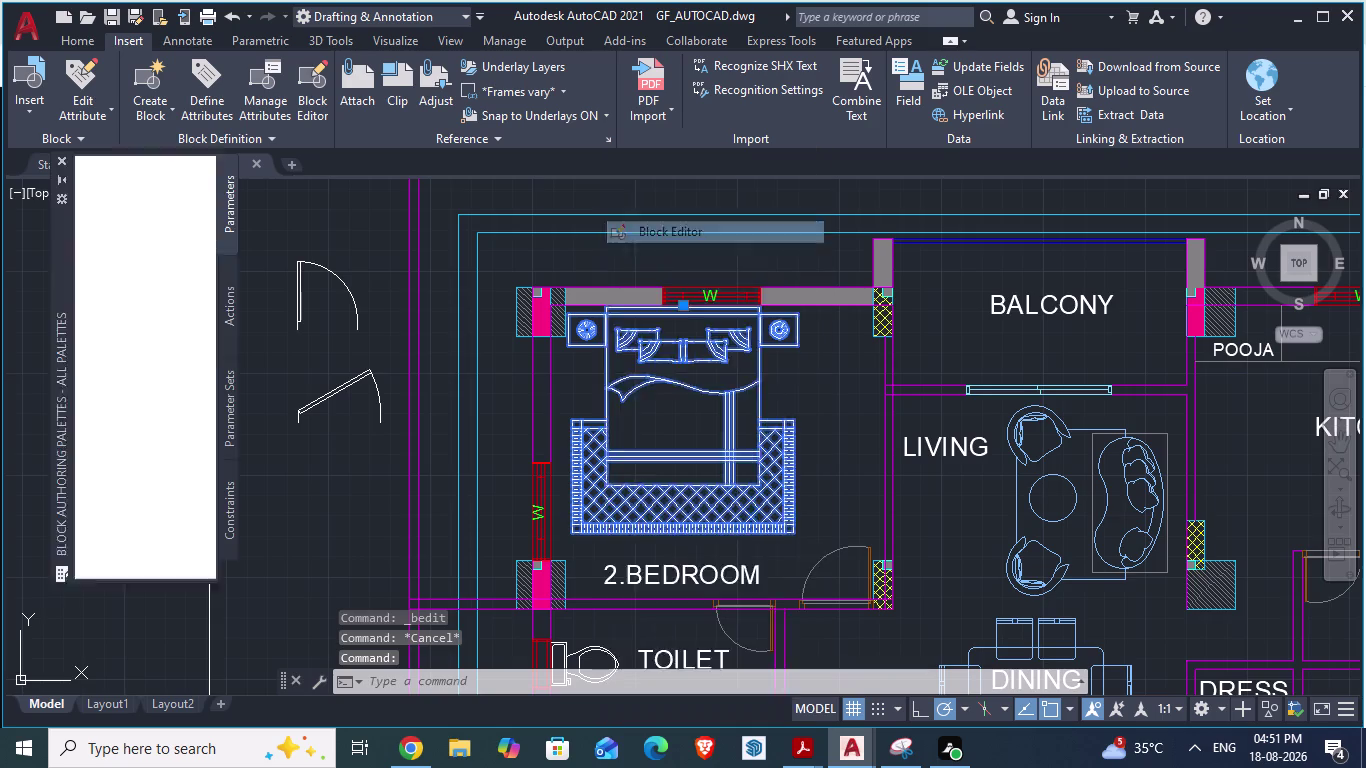
click(947, 385)
scroll(down, 3)
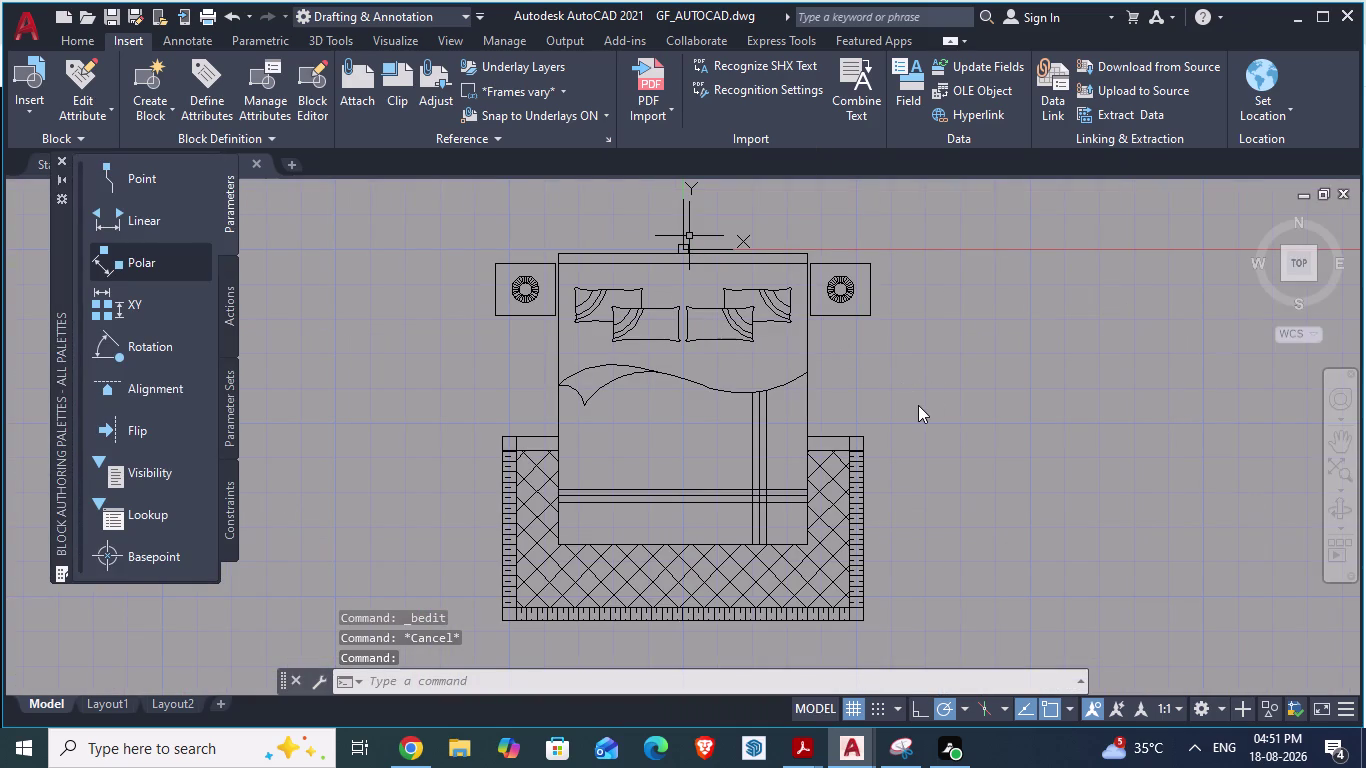
scroll(down, 3)
key(Escape)
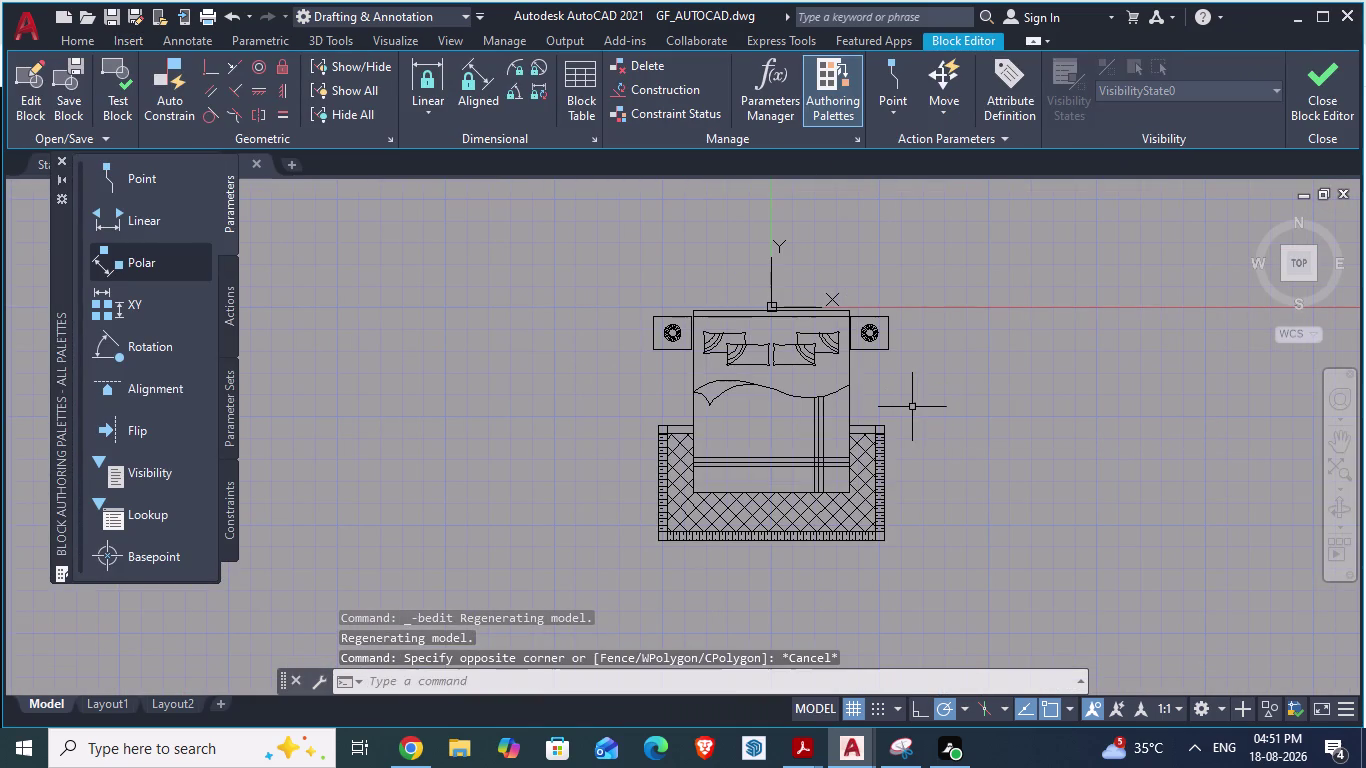
scroll(down, 3)
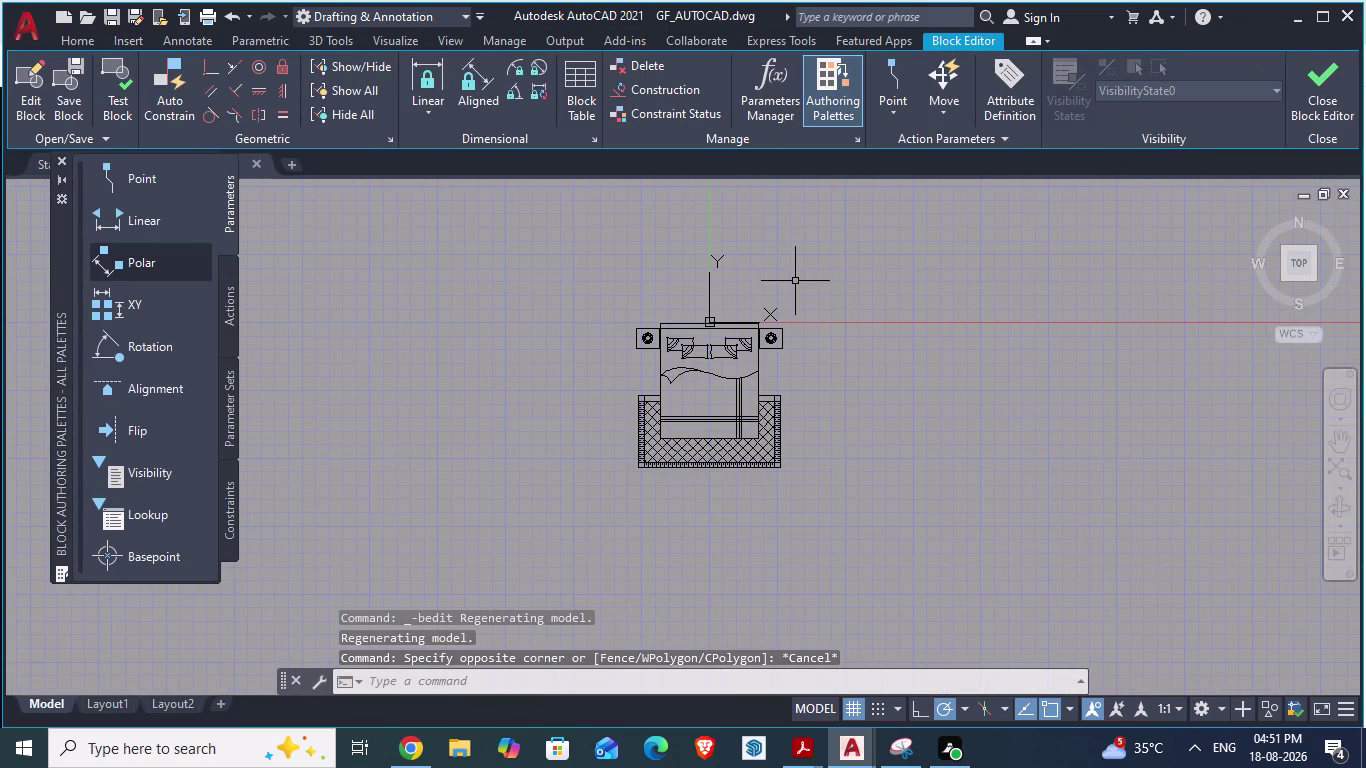
Select all bed geometry, set its colour to Cyan, and save the block on closing.
click(925, 267)
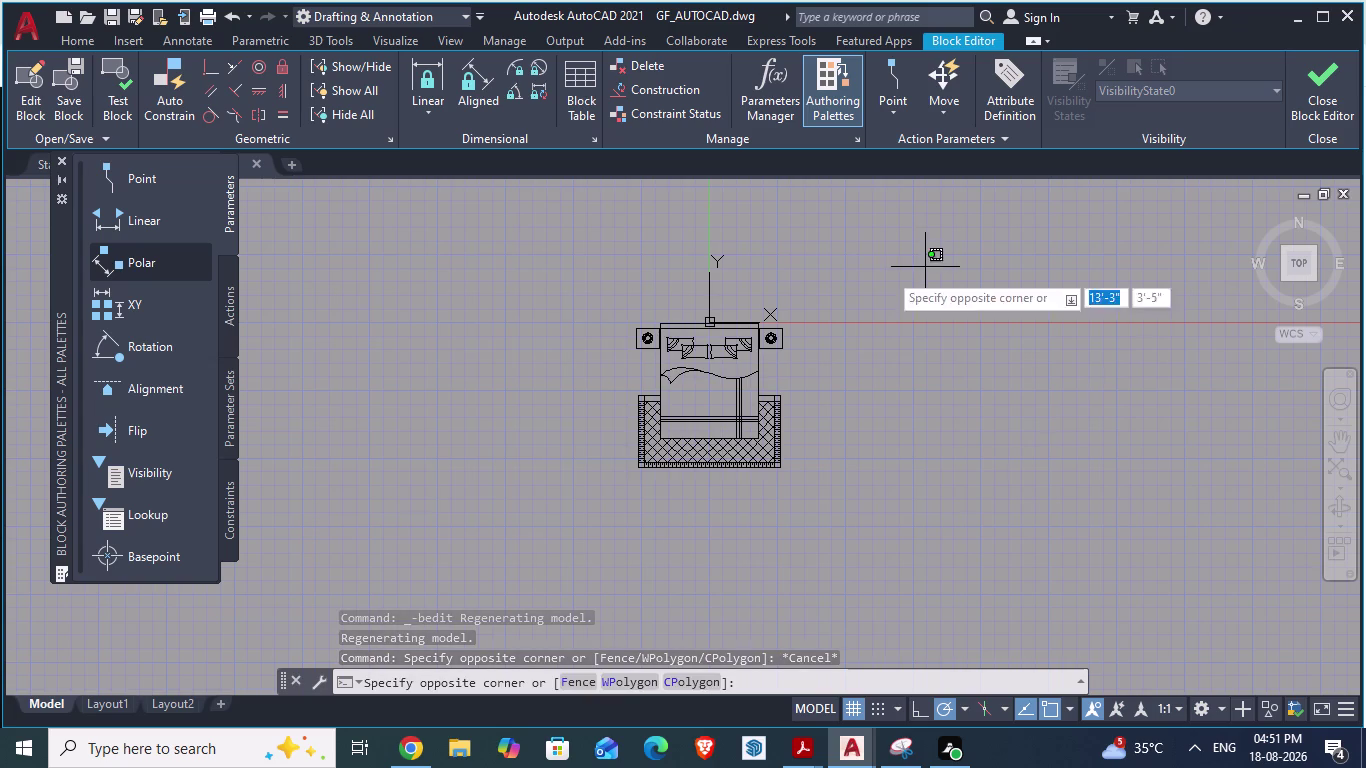
click(424, 537)
right_click(658, 343)
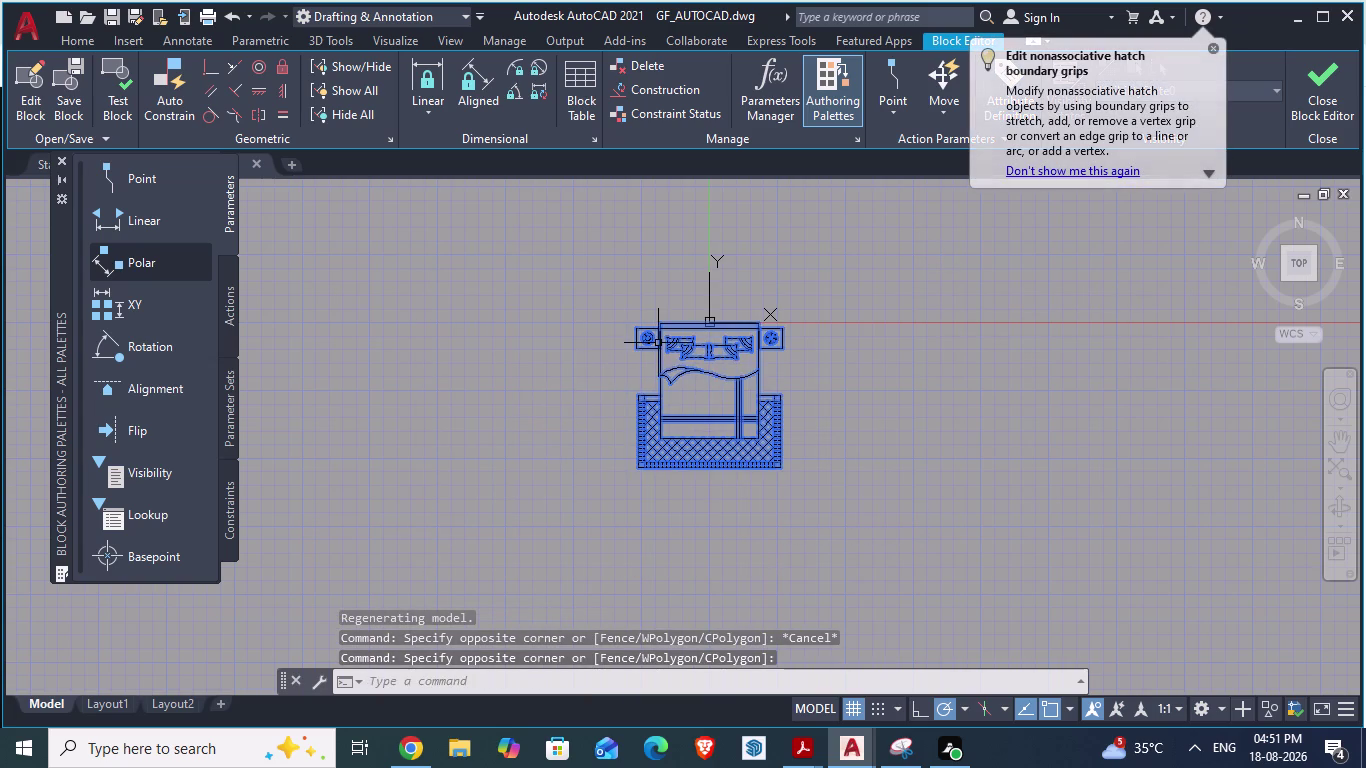
click(695, 681)
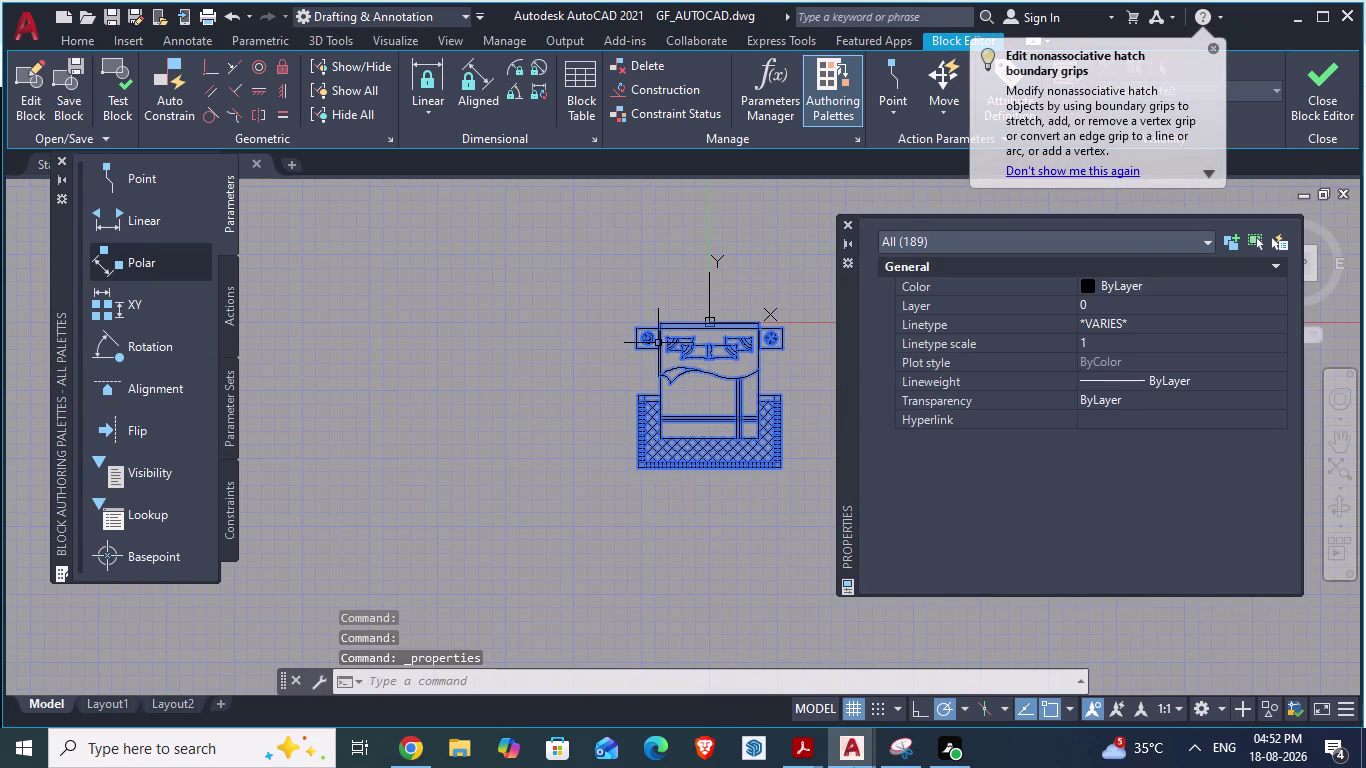
scroll(up, 3)
click(1127, 290)
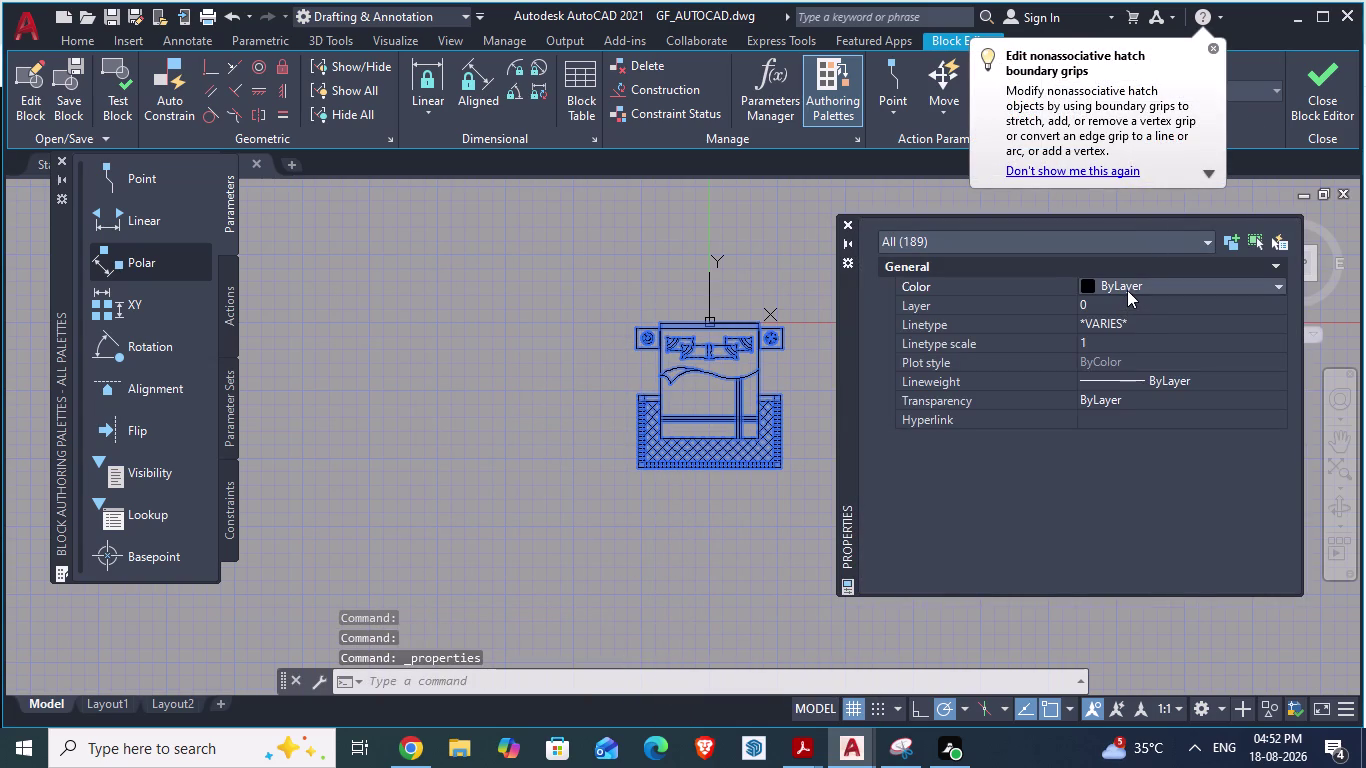
click(1127, 290)
click(1113, 396)
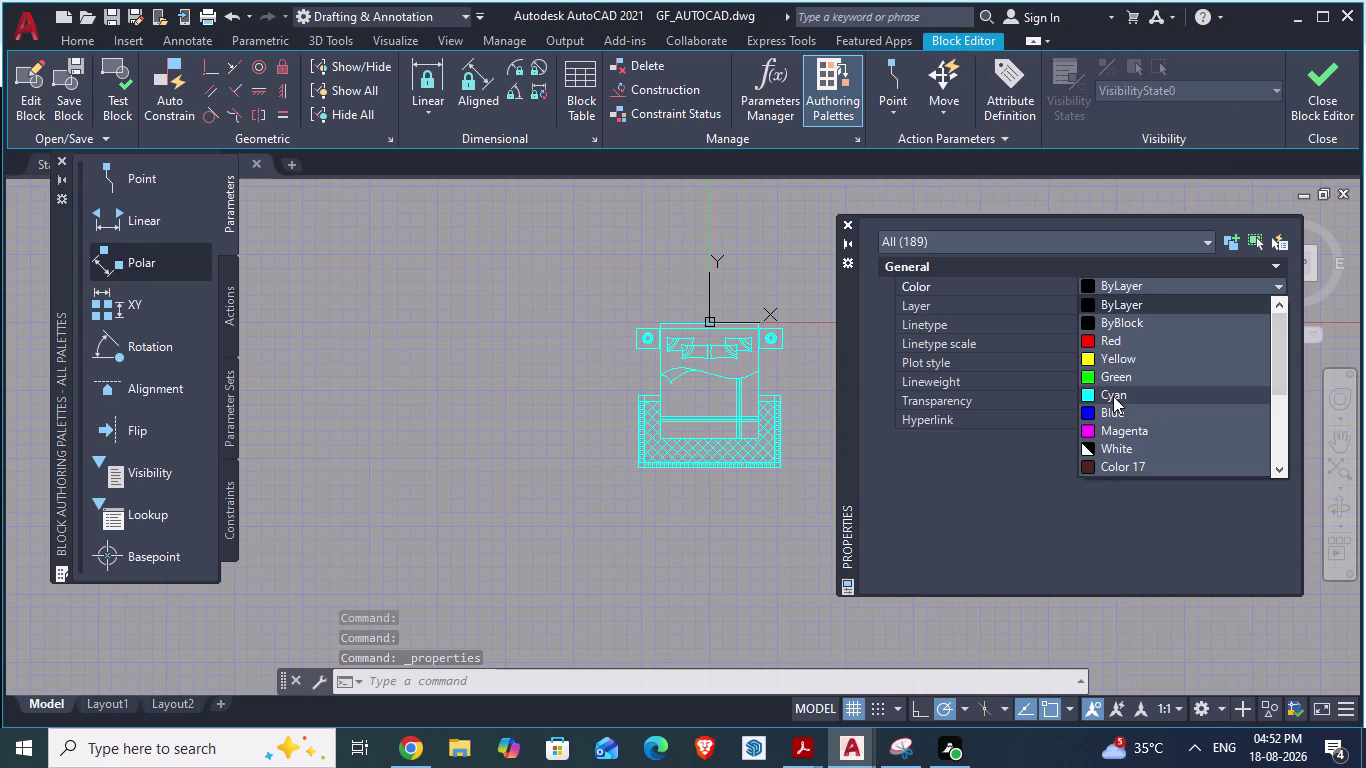
click(852, 224)
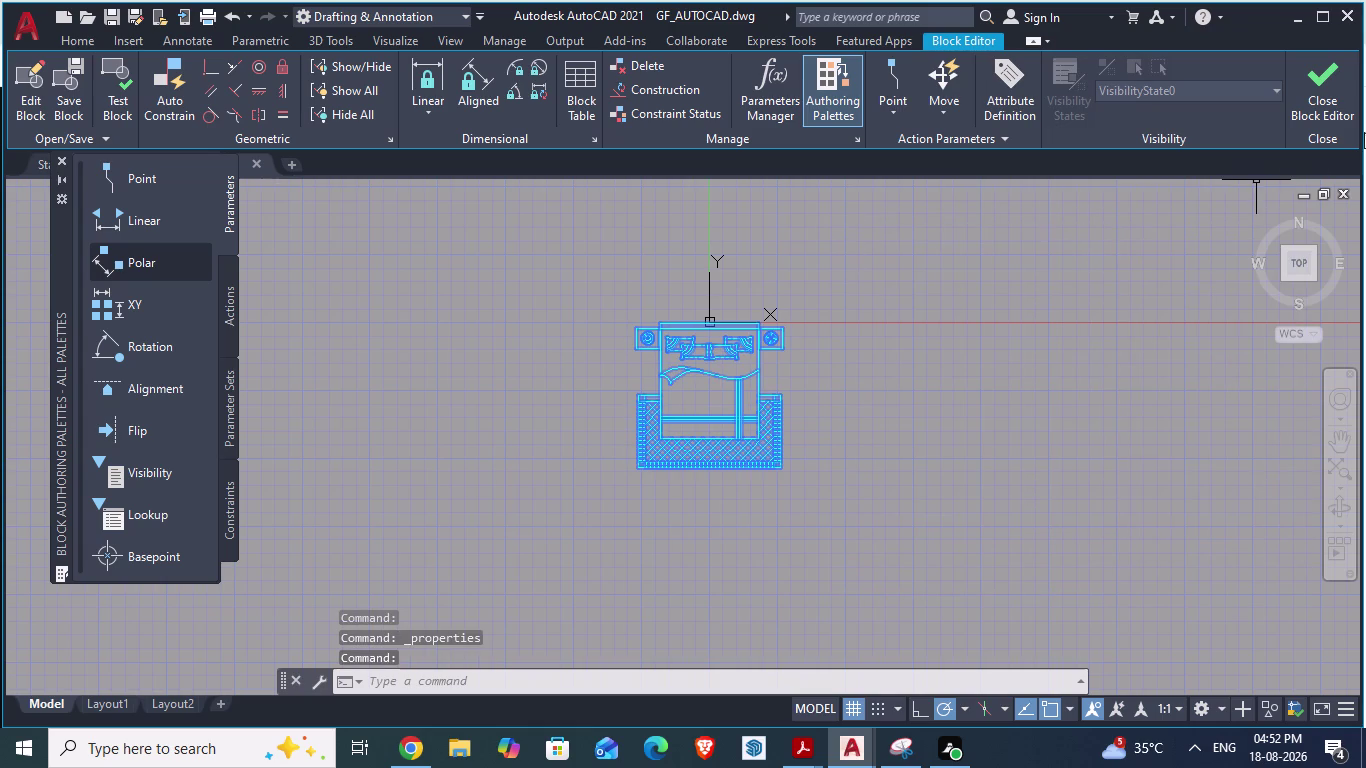
click(1326, 85)
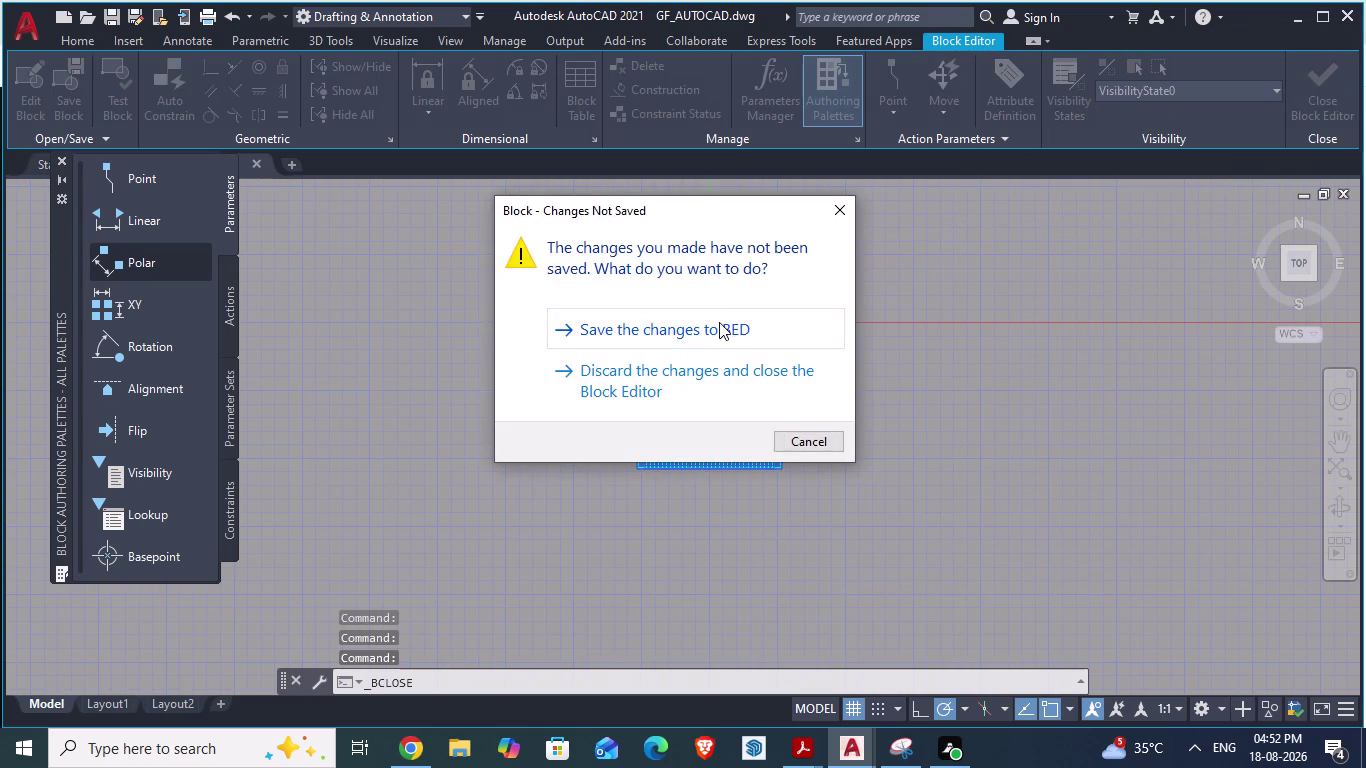
click(719, 322)
Zoom out to the full plan and open the drawing-room sofa in Block Editor.
scroll(down, 3)
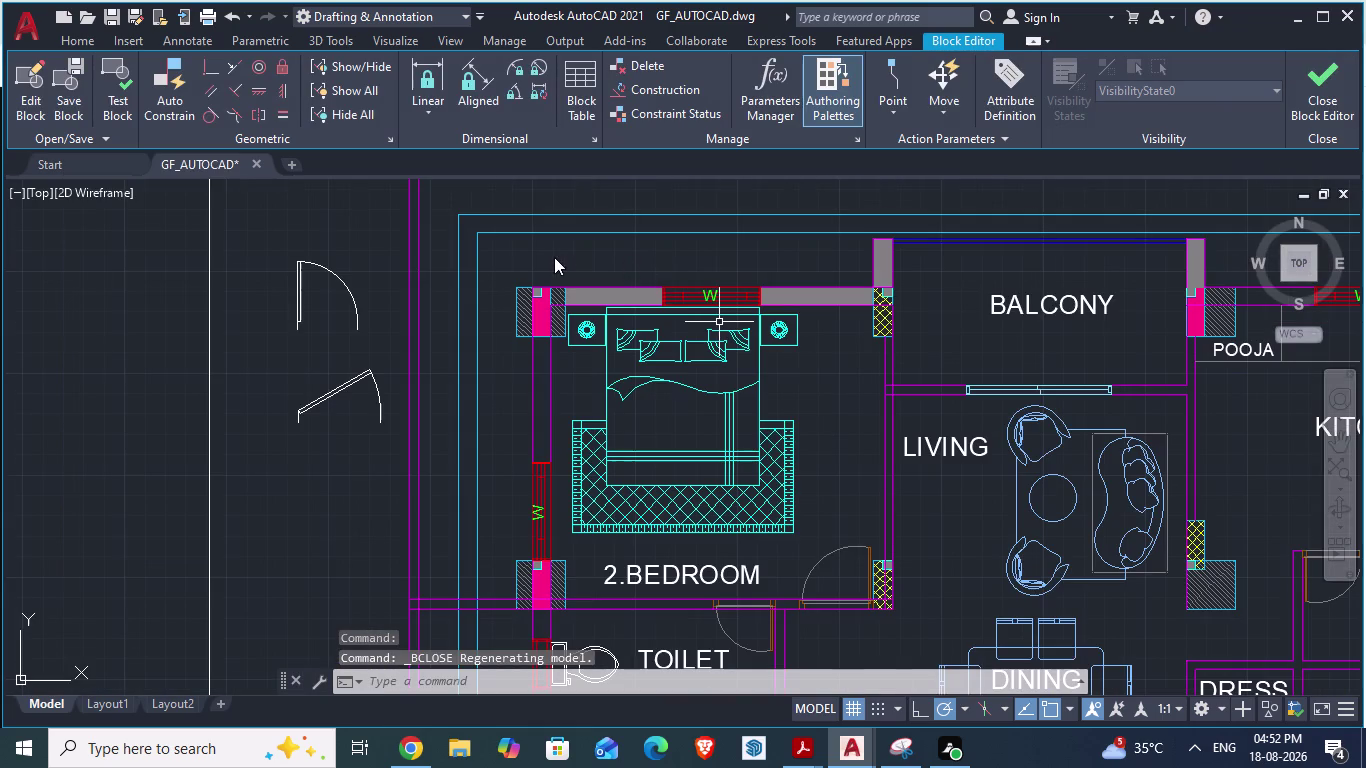
scroll(down, 3)
scroll(down, 3)
scroll(up, 3)
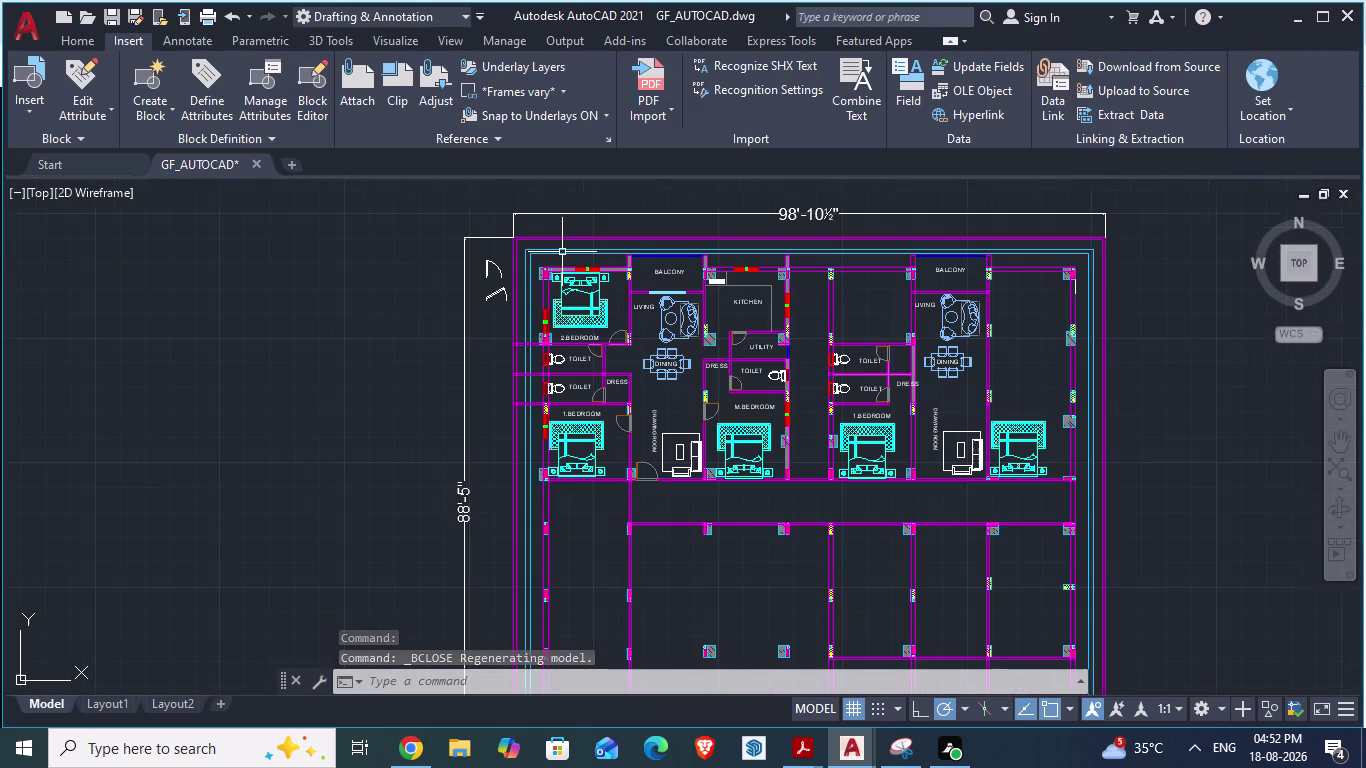
scroll(up, 3)
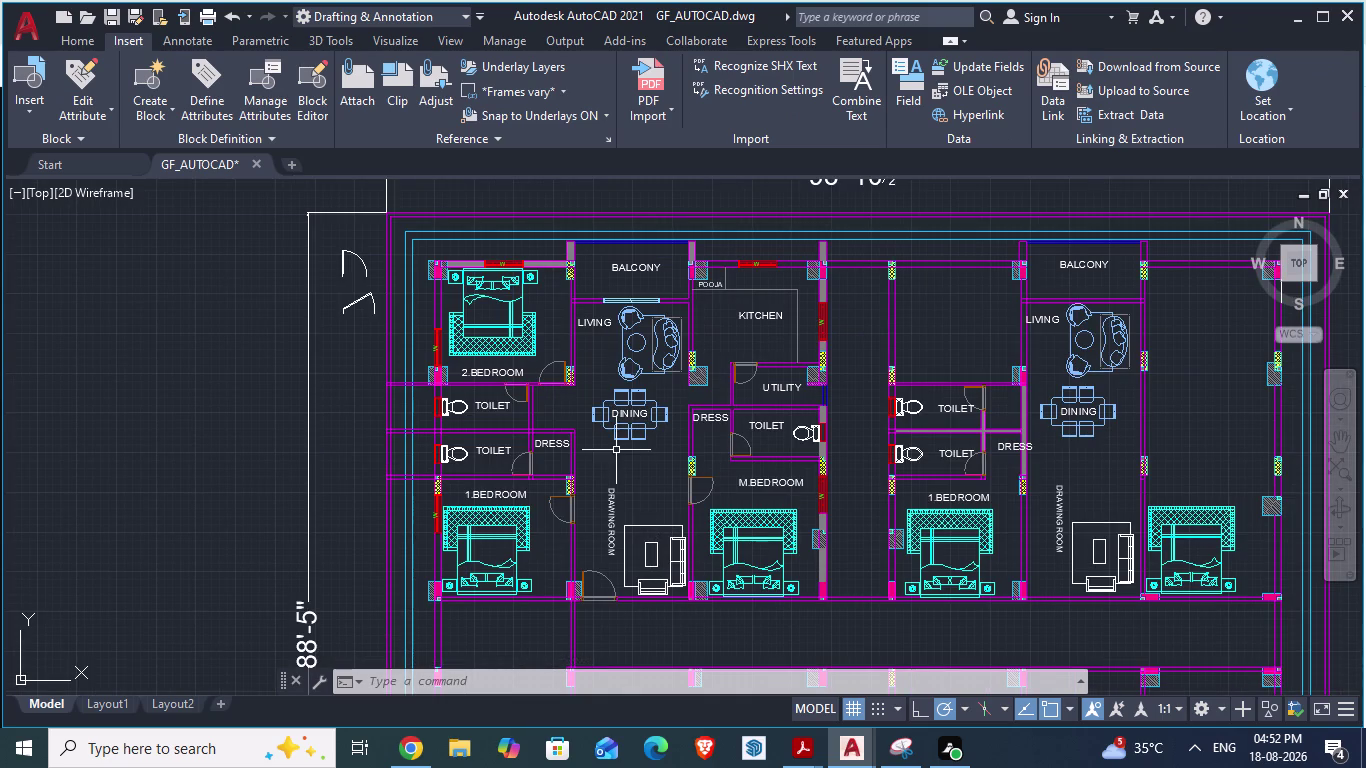
scroll(down, 3)
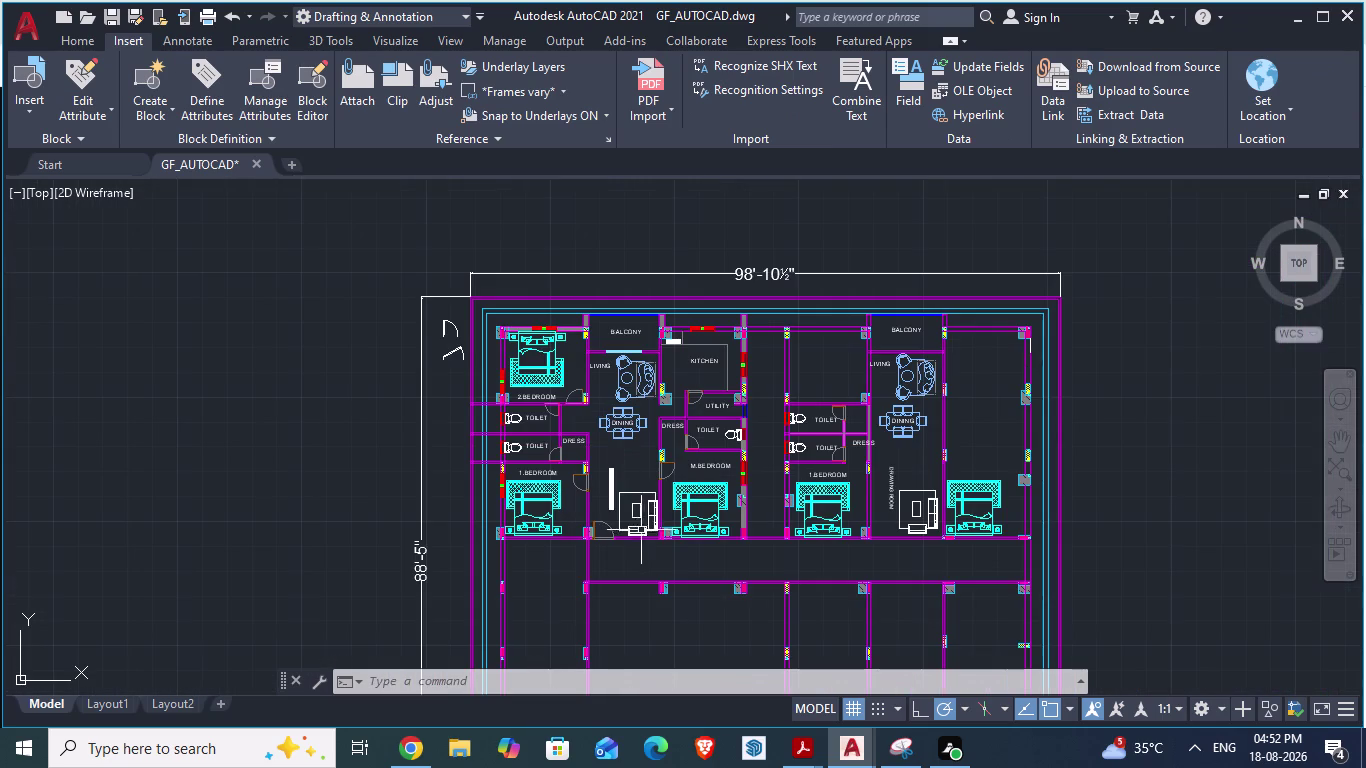
scroll(up, 3)
scroll(up, 3)
scroll(down, 3)
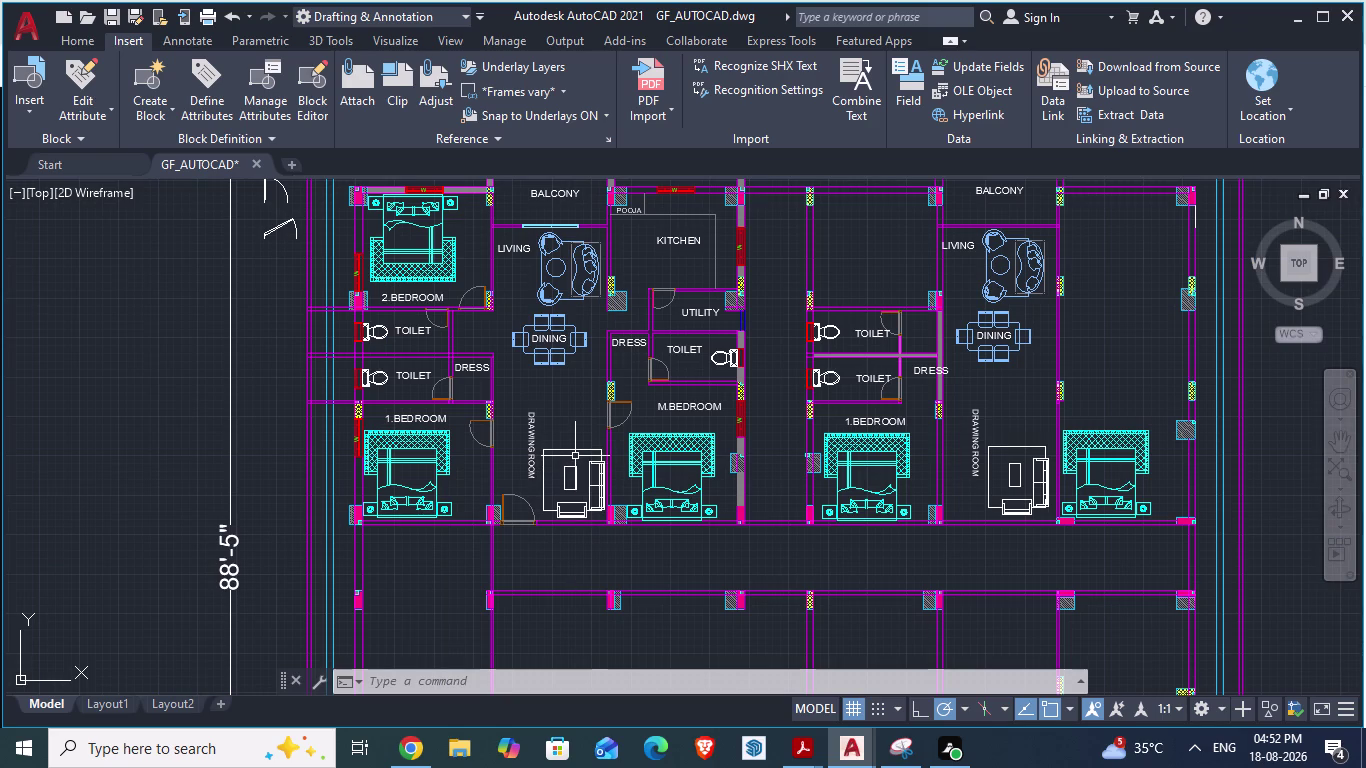
click(574, 450)
right_click(574, 450)
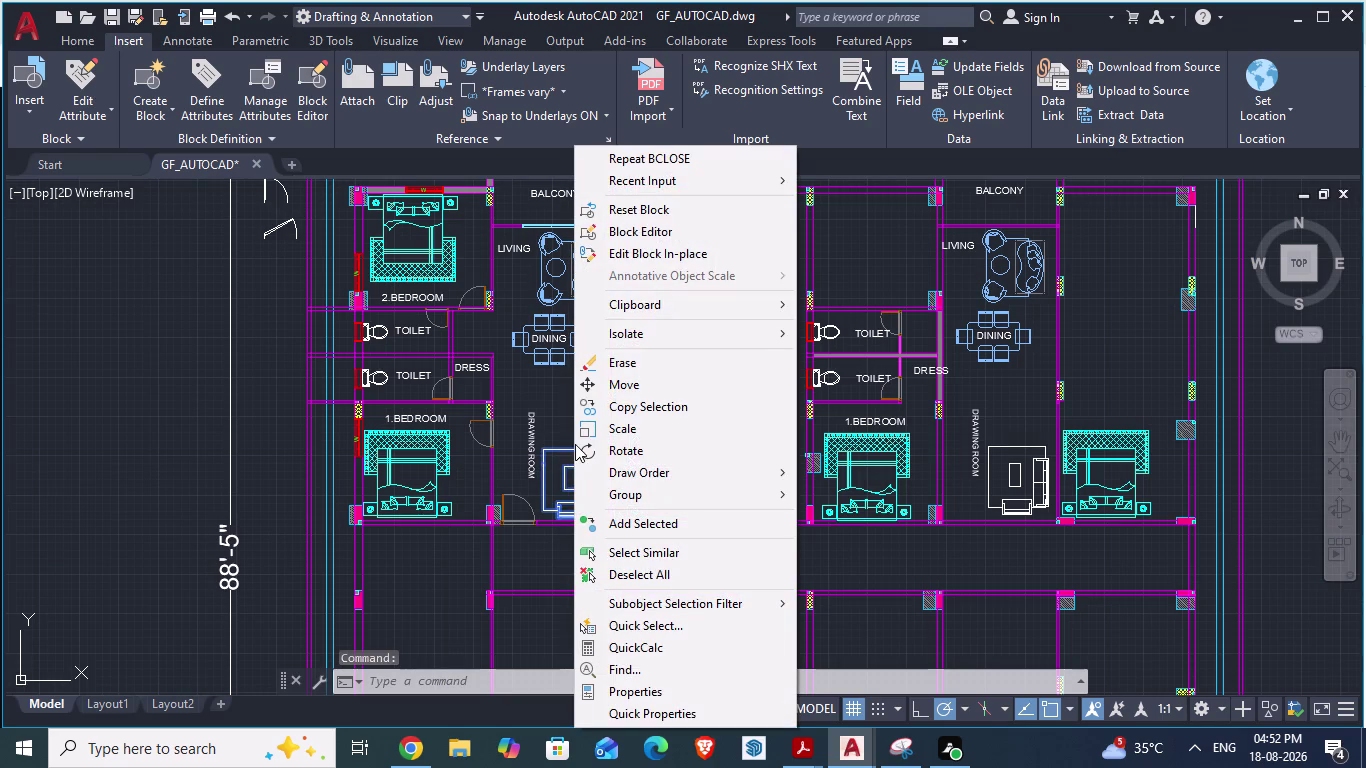
click(648, 231)
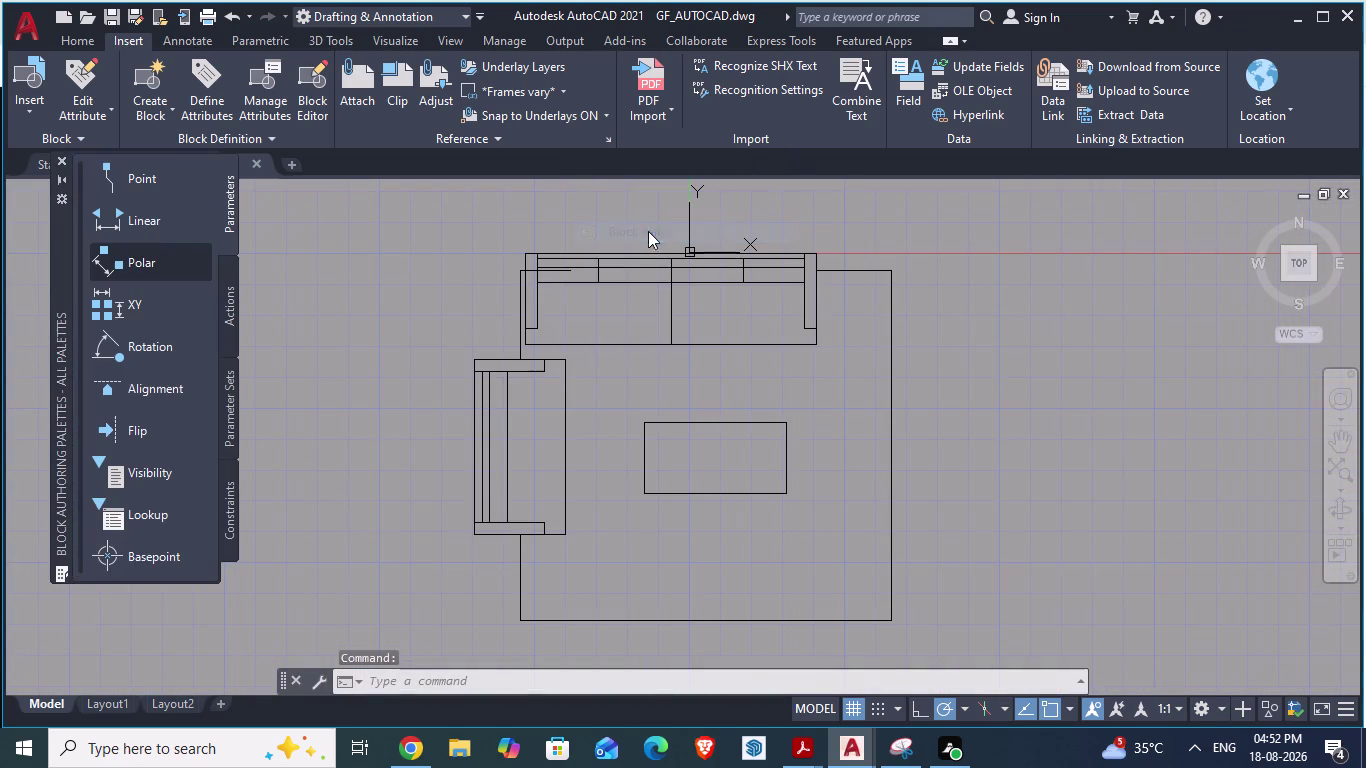
Window-select all of the sofa block's geometry in the Block Editor.
click(902, 207)
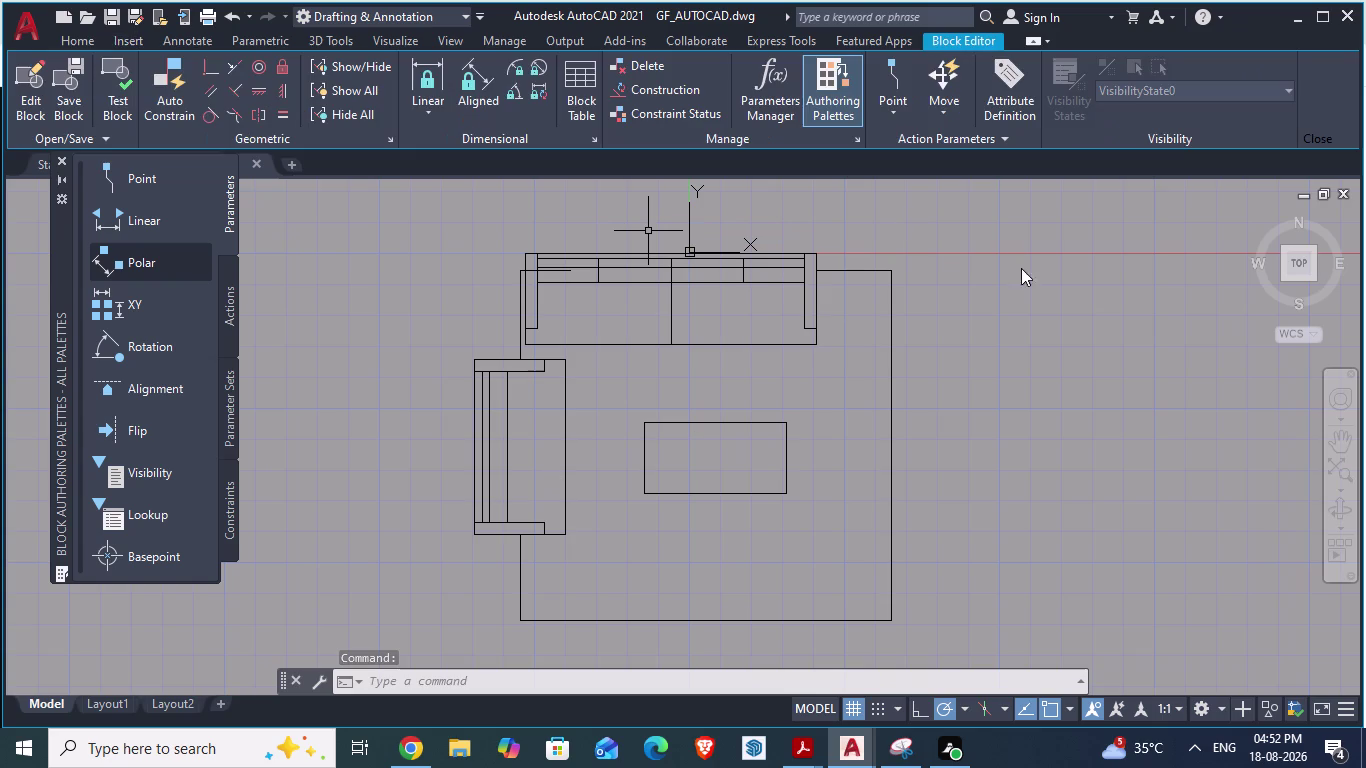
click(969, 219)
scroll(down, 3)
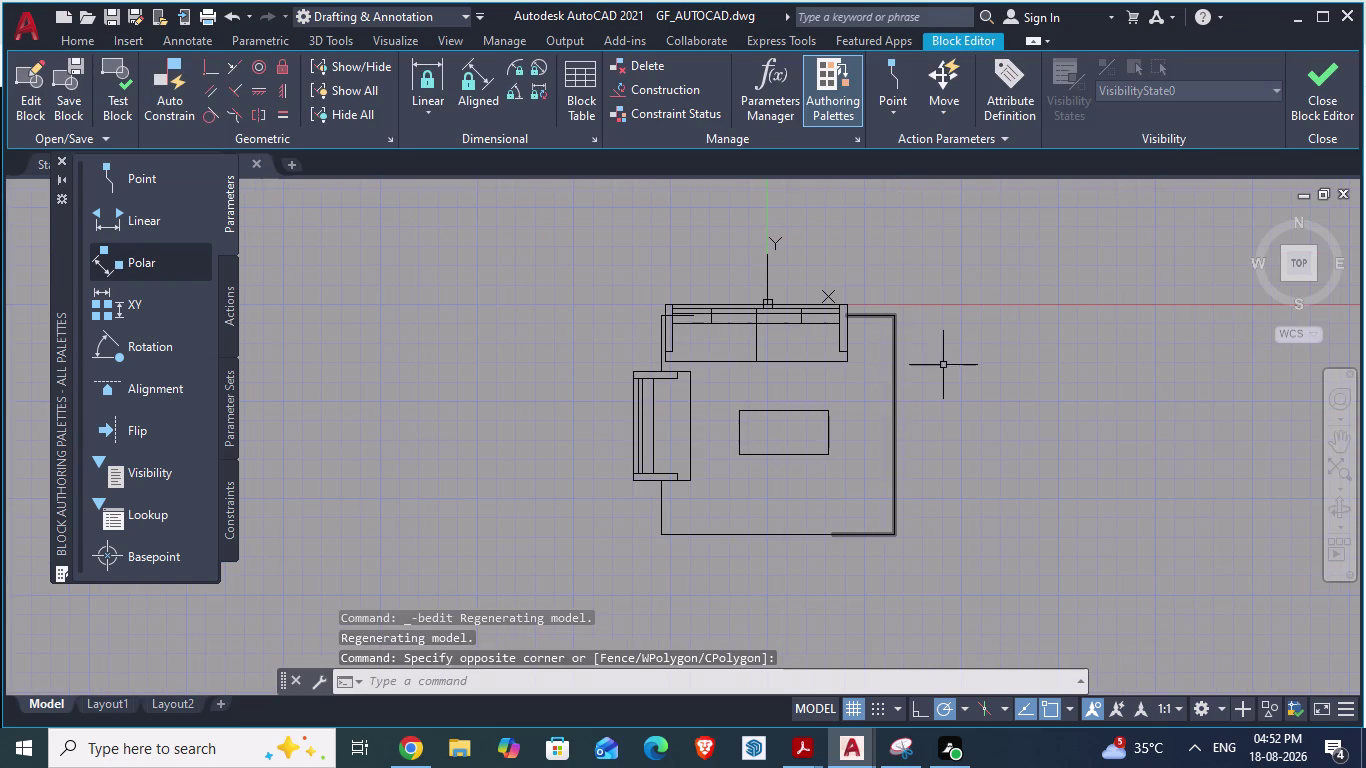
click(985, 247)
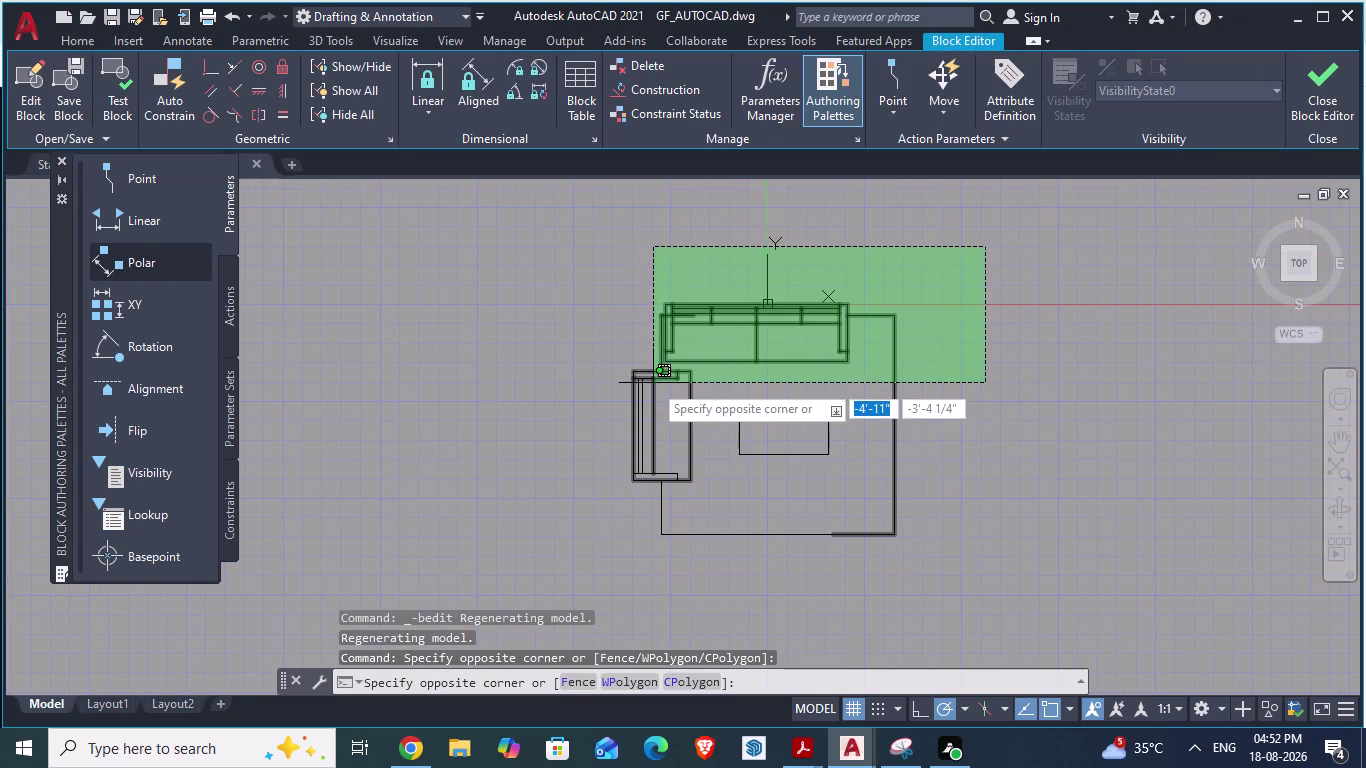
key(Escape)
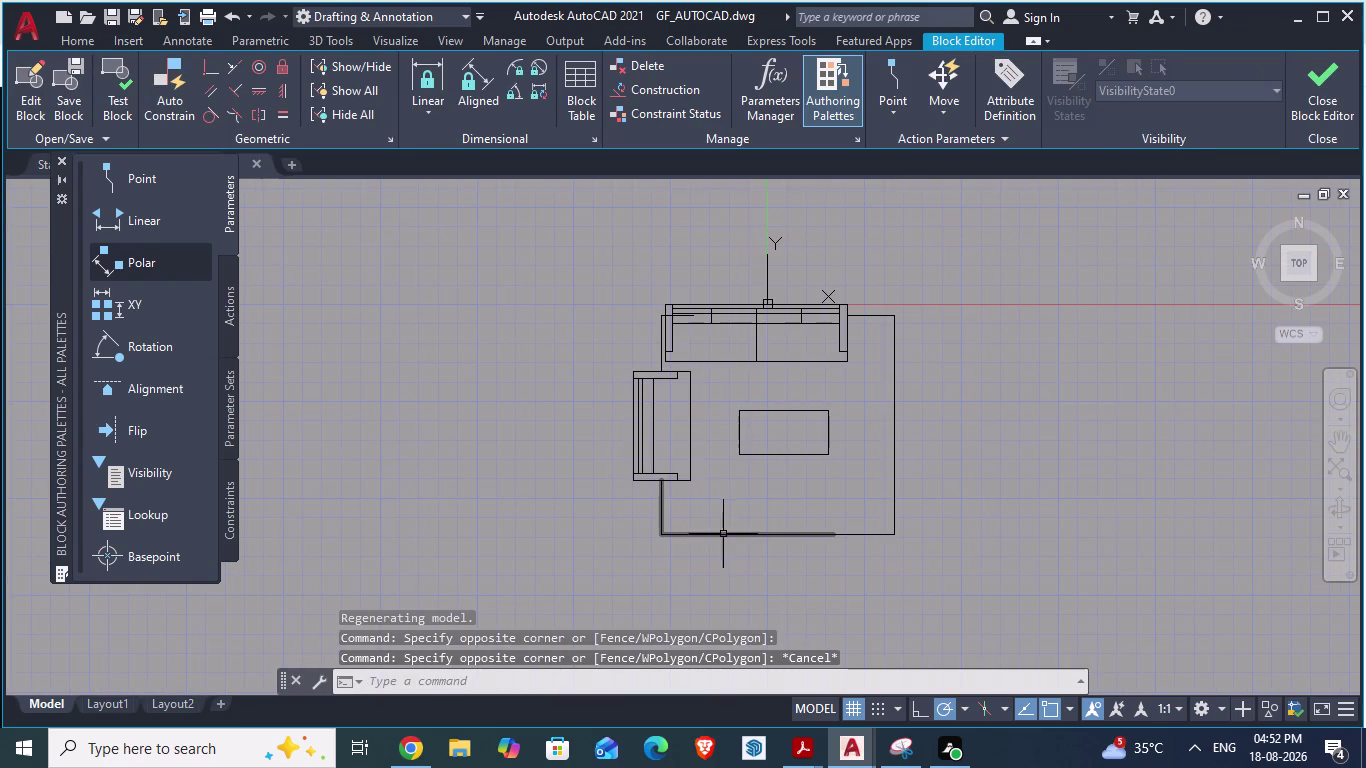
click(956, 254)
click(627, 573)
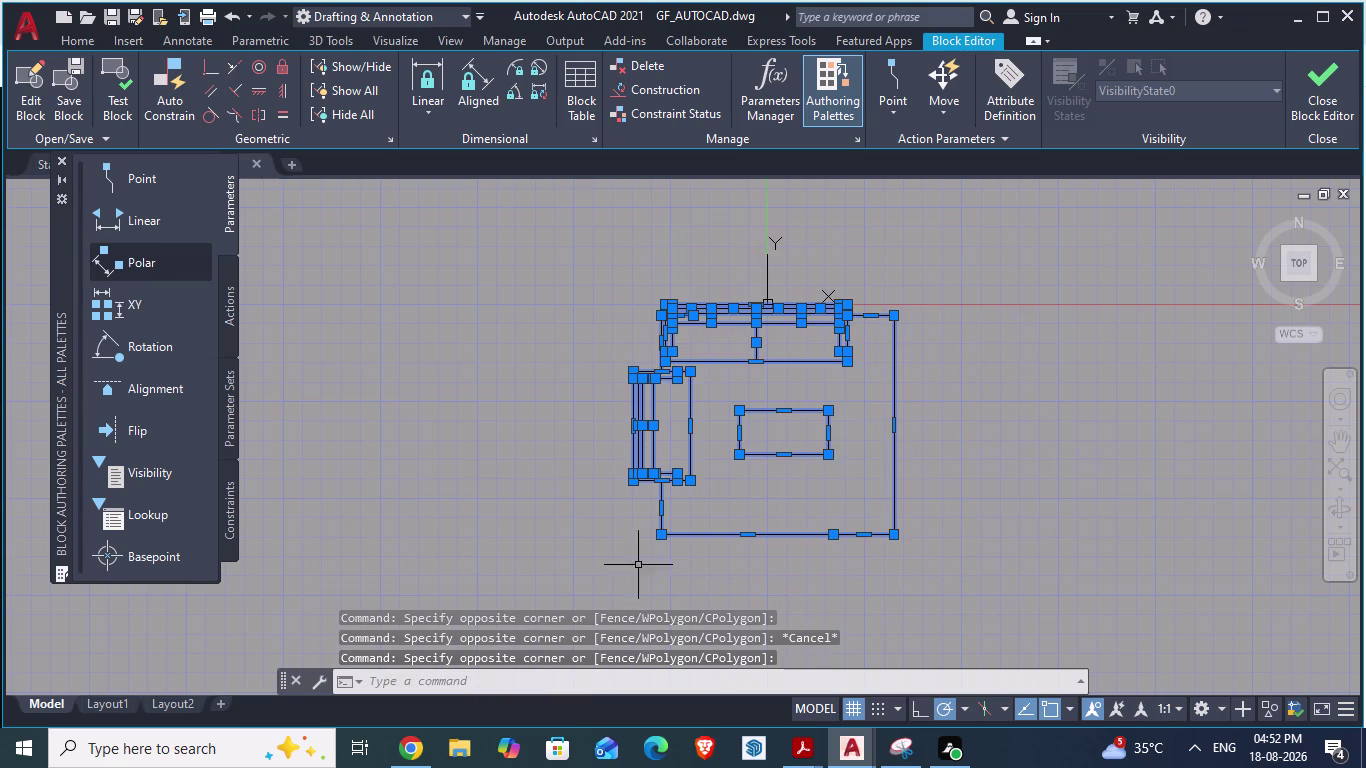
Set the selected sofa lines to Color 141 and close the Block Editor.
right_click(840, 312)
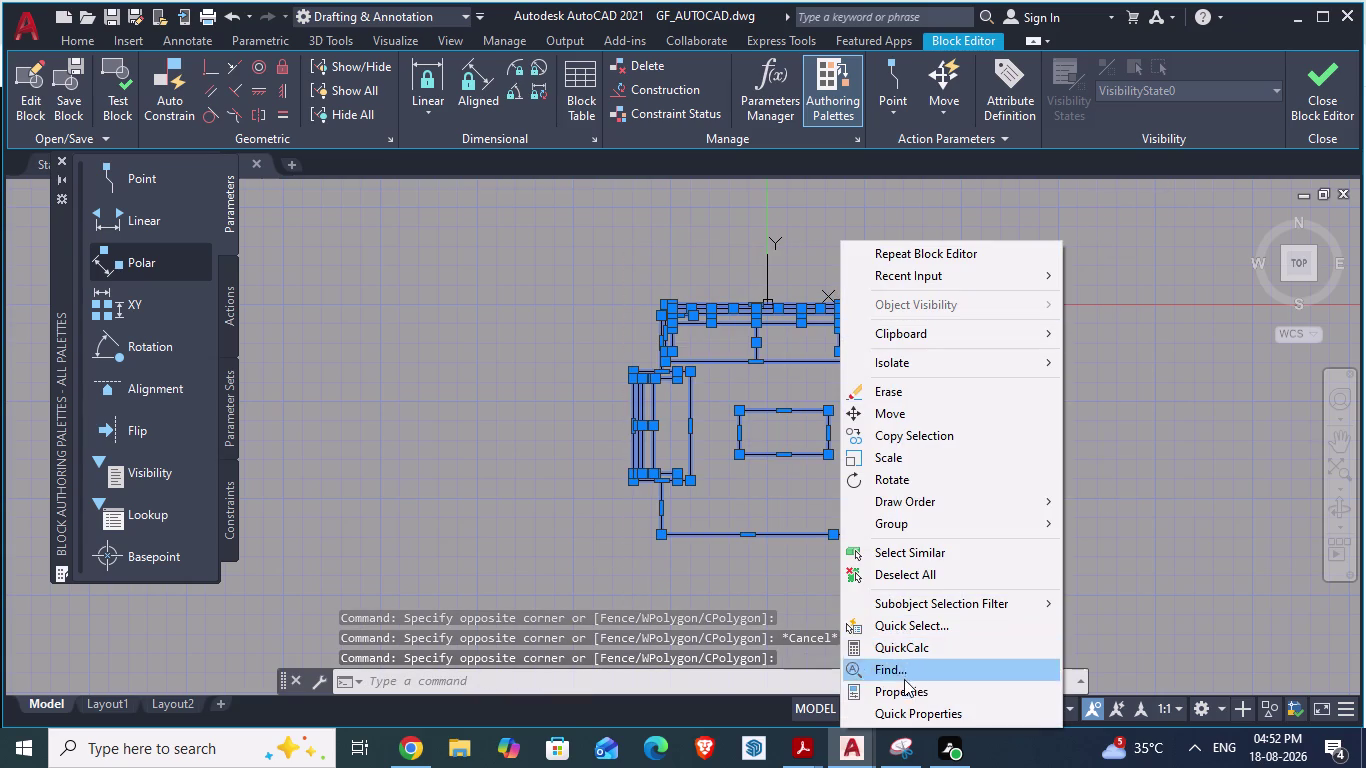
click(904, 684)
click(1097, 281)
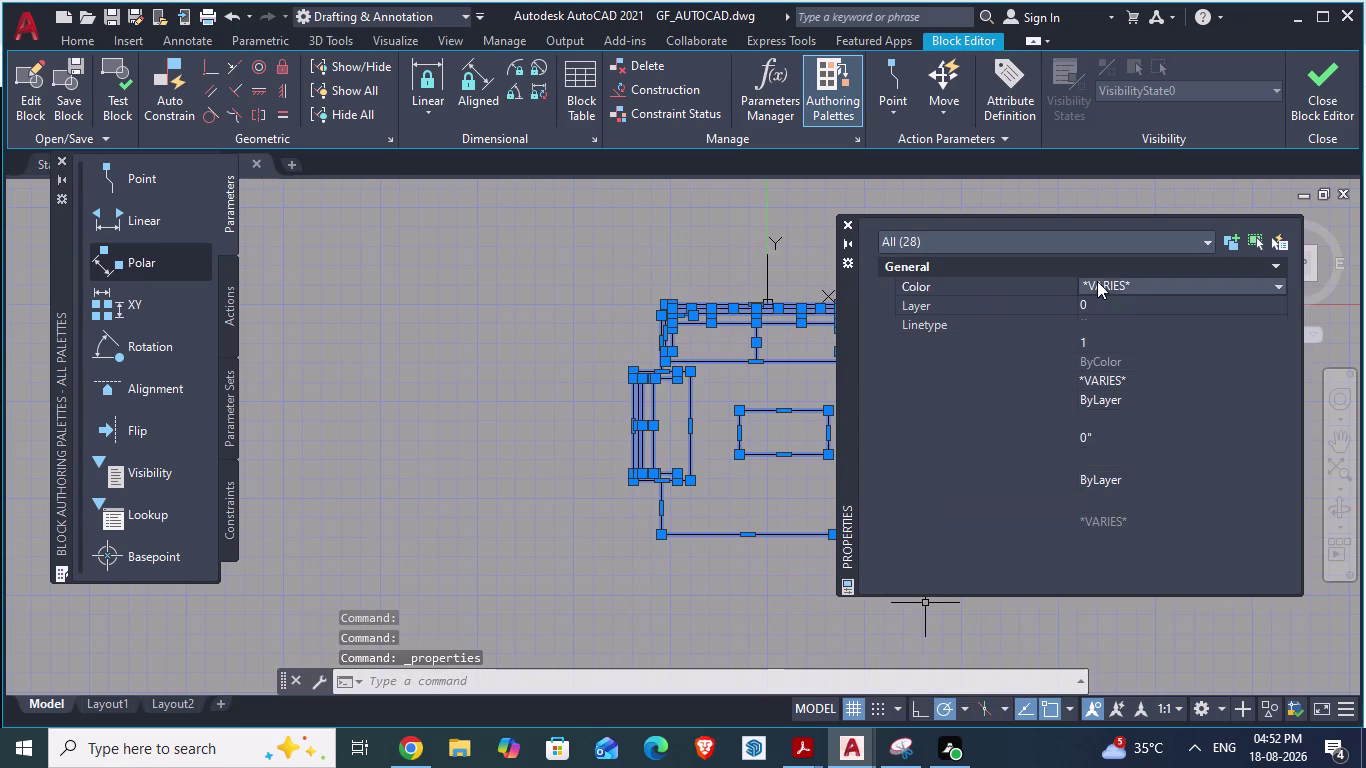
click(1097, 281)
click(1098, 380)
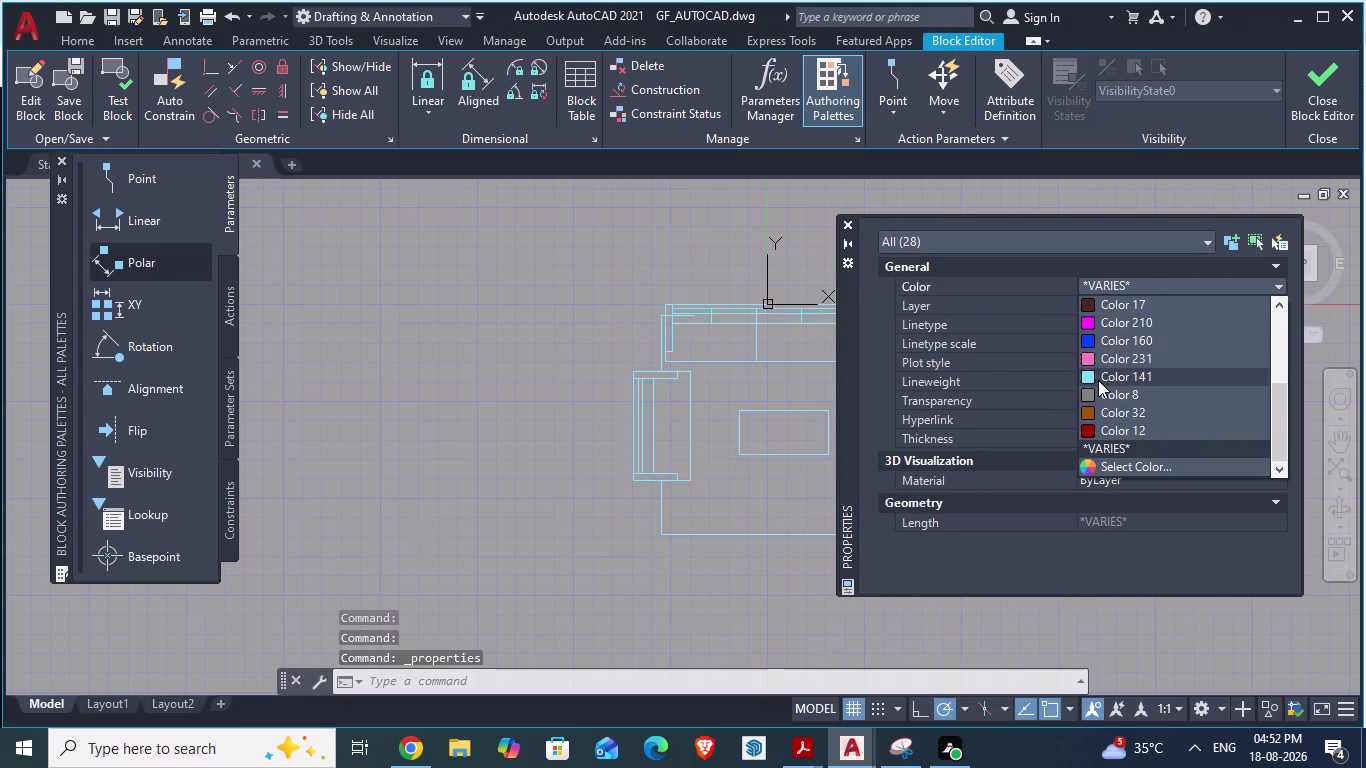
click(853, 223)
click(1348, 104)
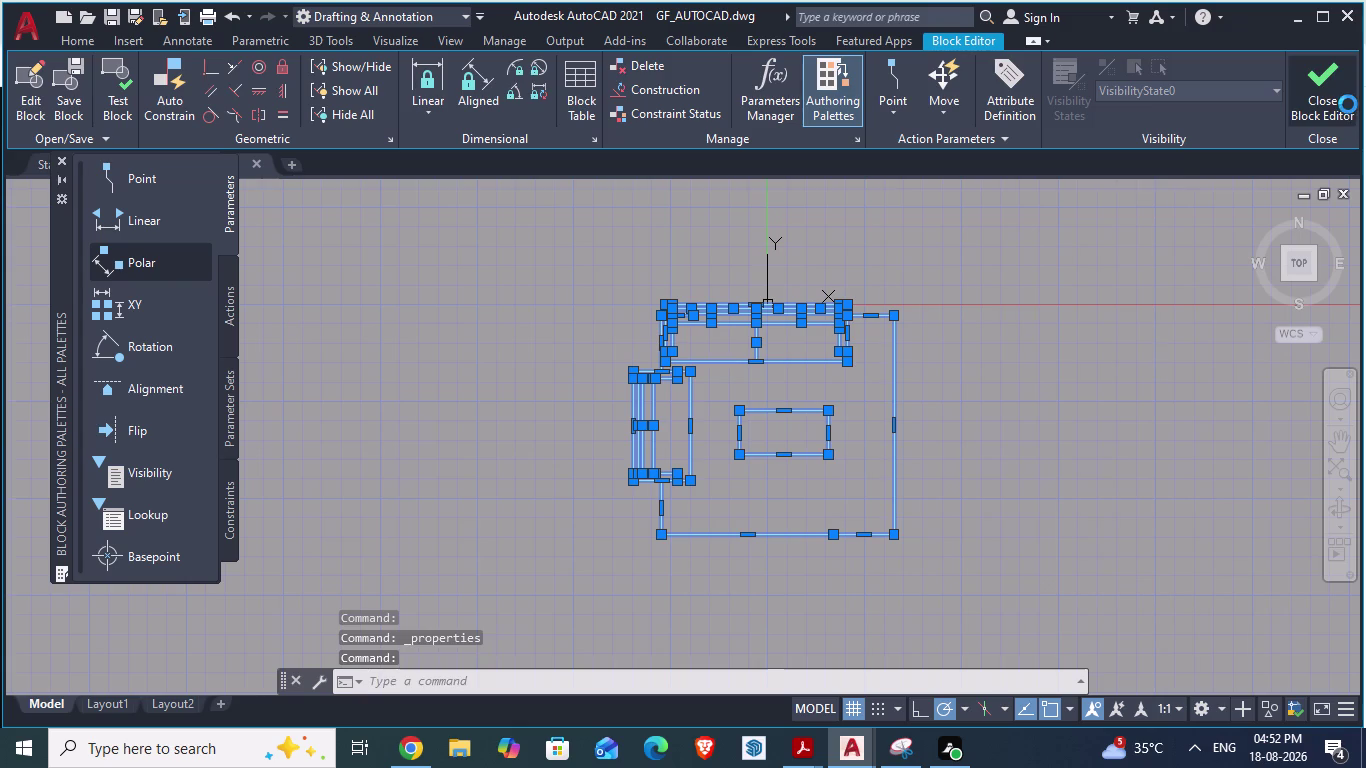
click(794, 322)
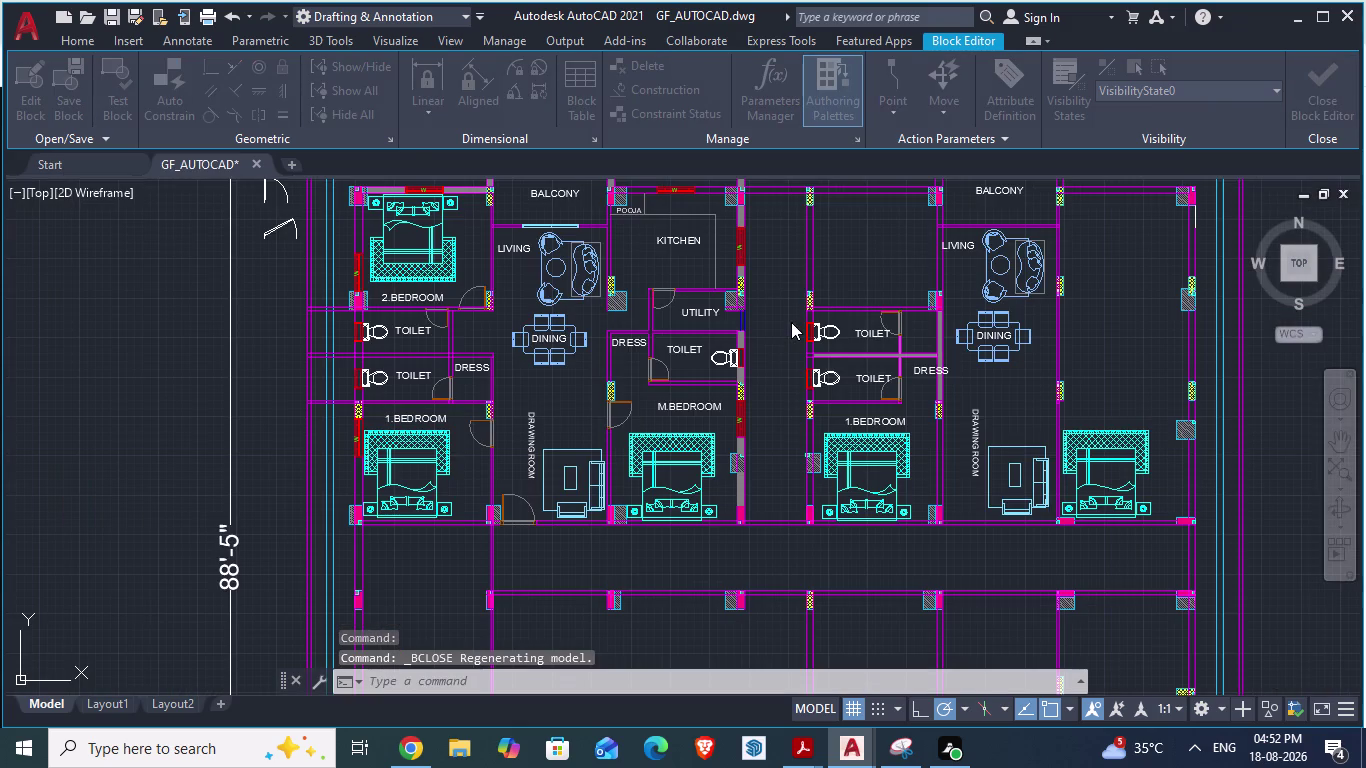
Zoom in on the kitchen area of the floor plan.
scroll(down, 3)
scroll(down, 3)
scroll(down, 3)
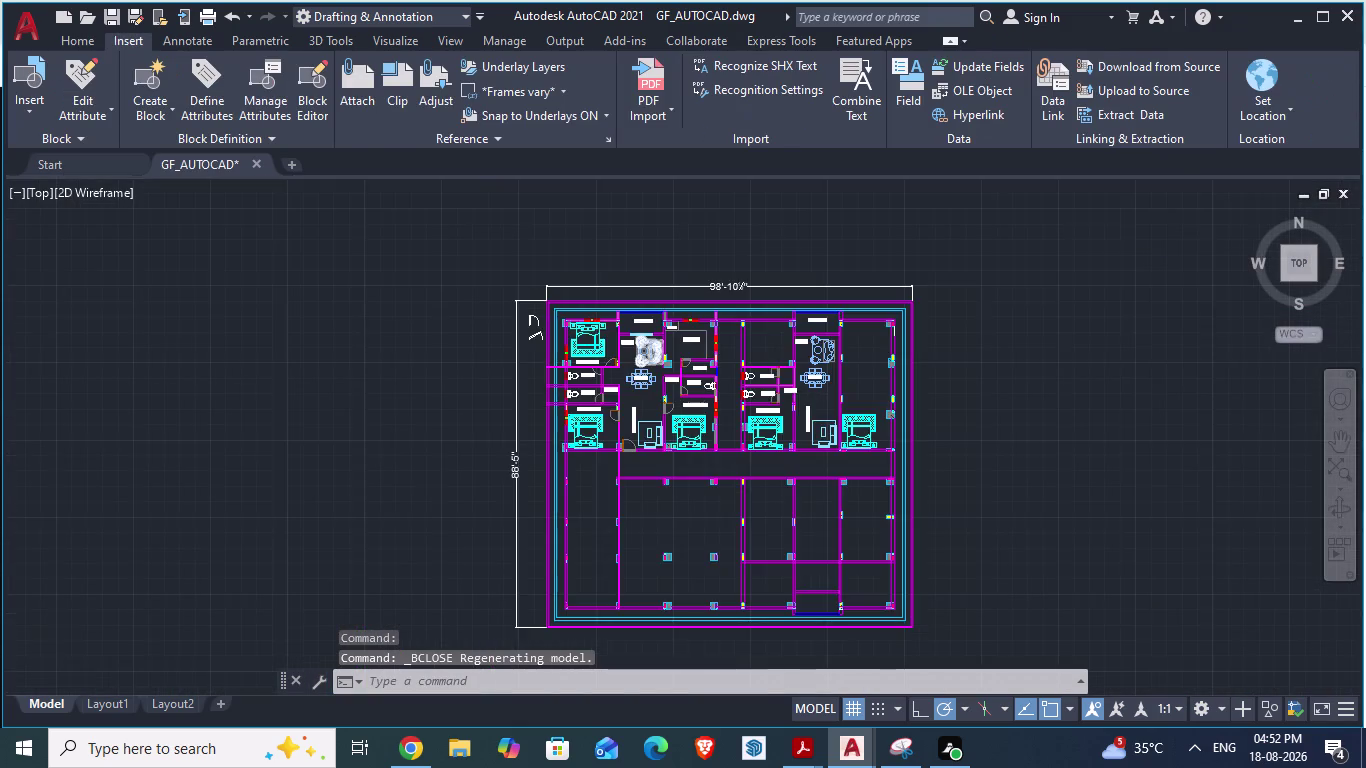
scroll(up, 3)
scroll(up, 3)
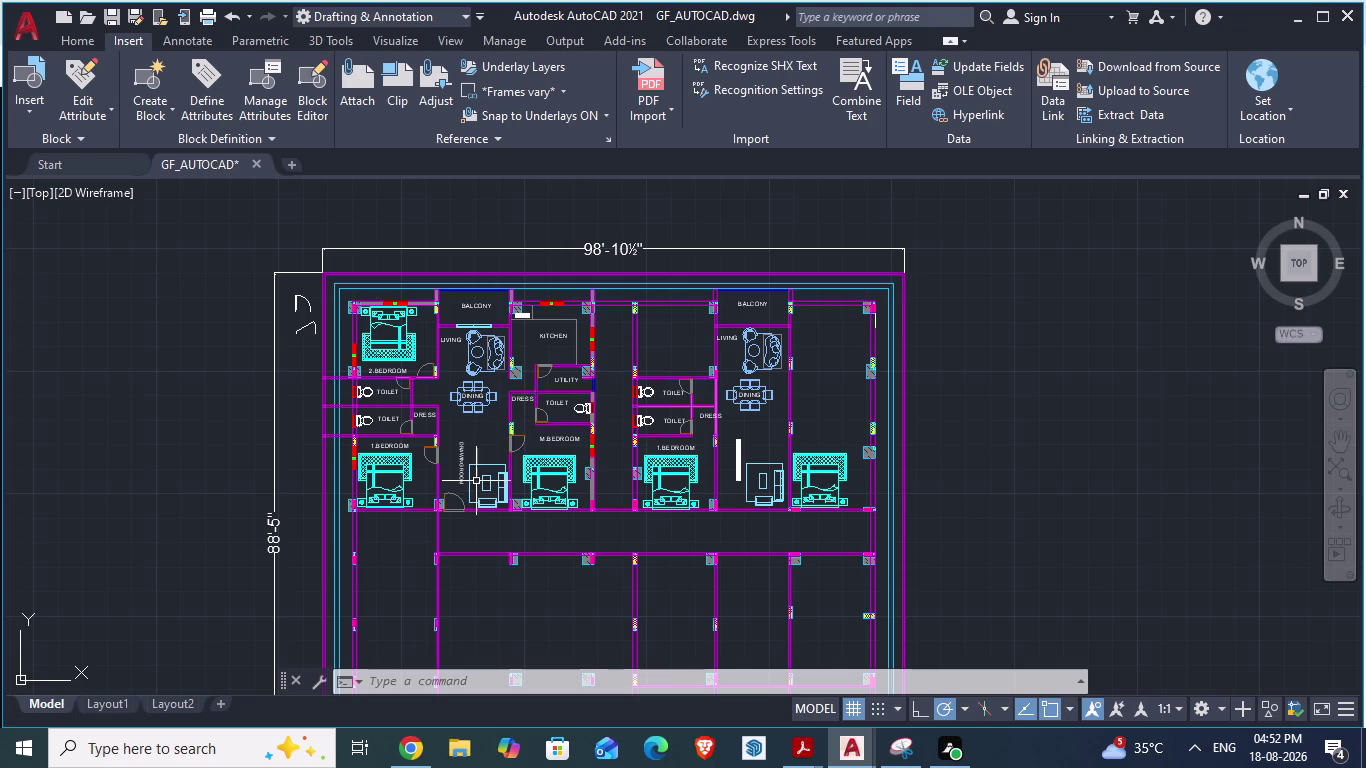
scroll(up, 3)
scroll(up, 3)
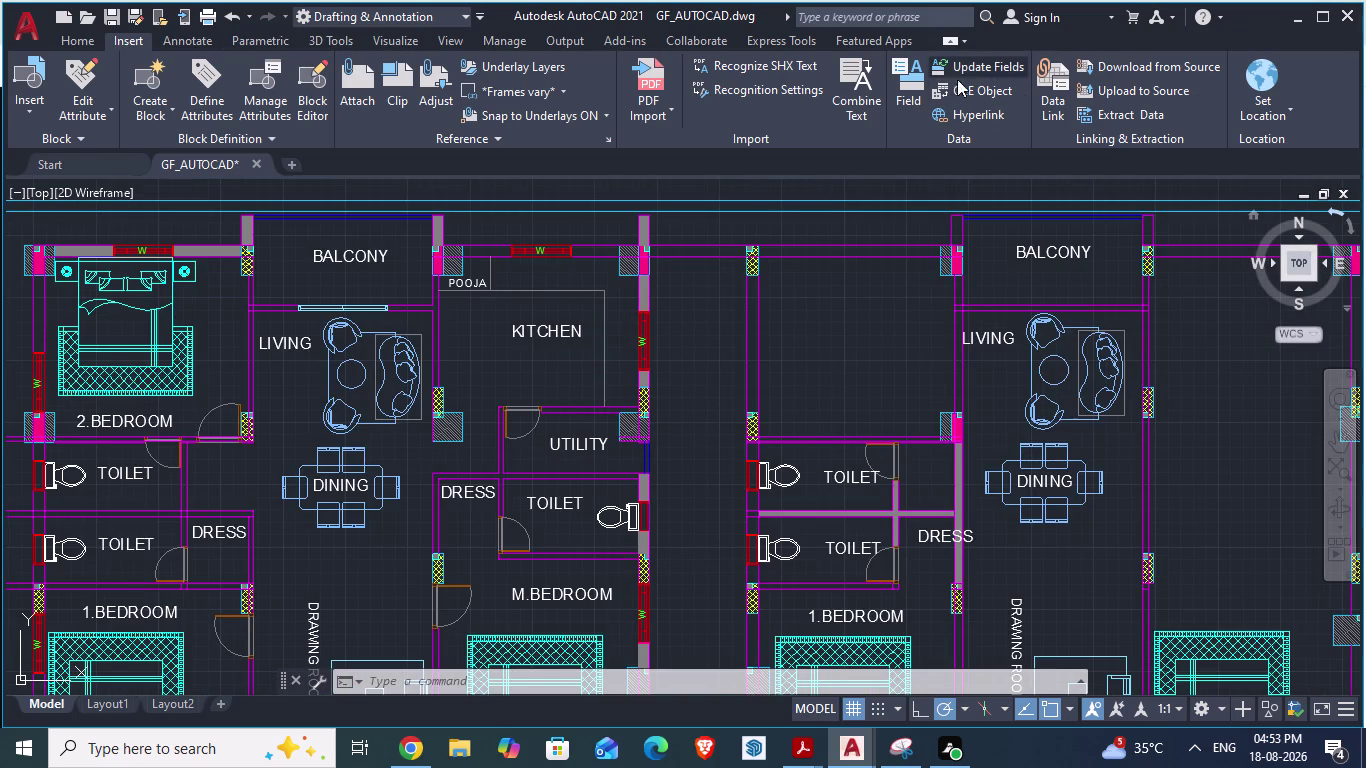
Cancel a stray kitchen selection and switch to the Home ribbon tab.
click(503, 319)
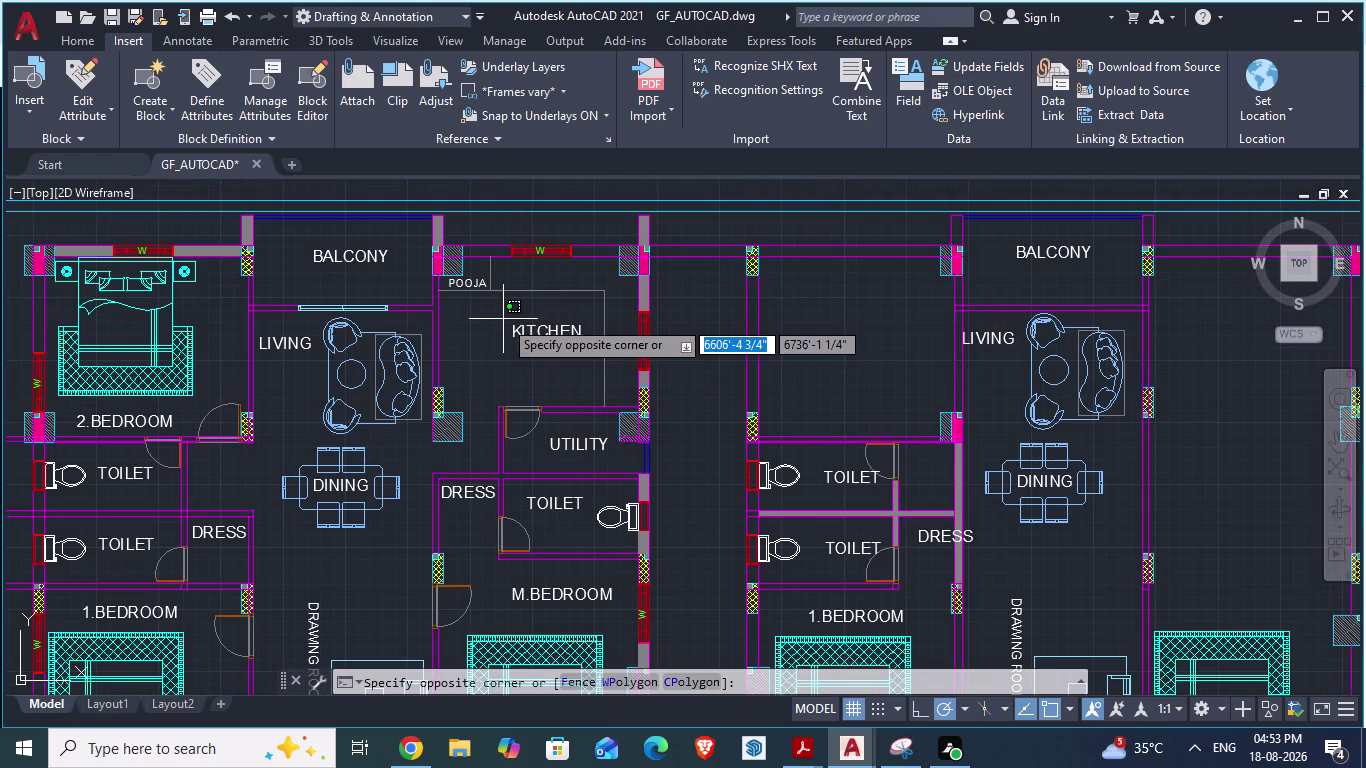
key(Escape)
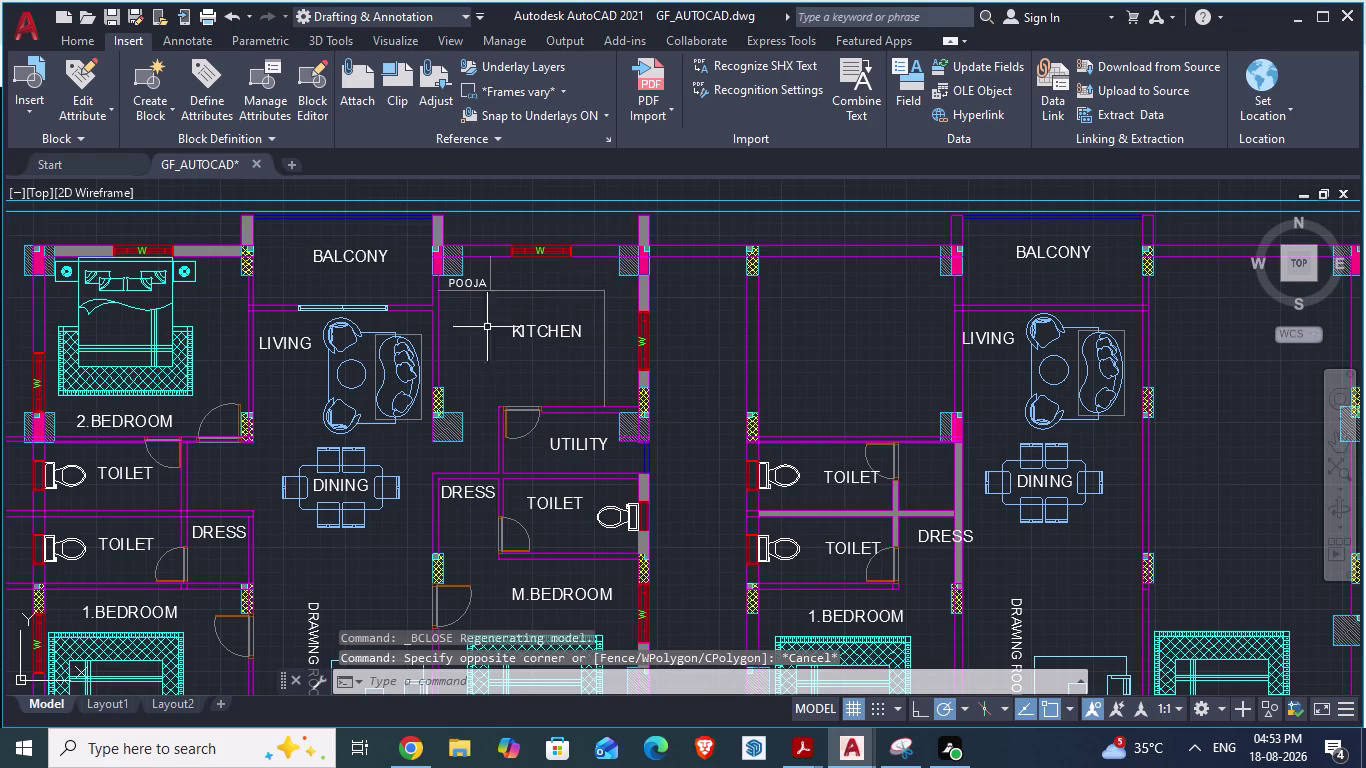
click(77, 46)
click(77, 46)
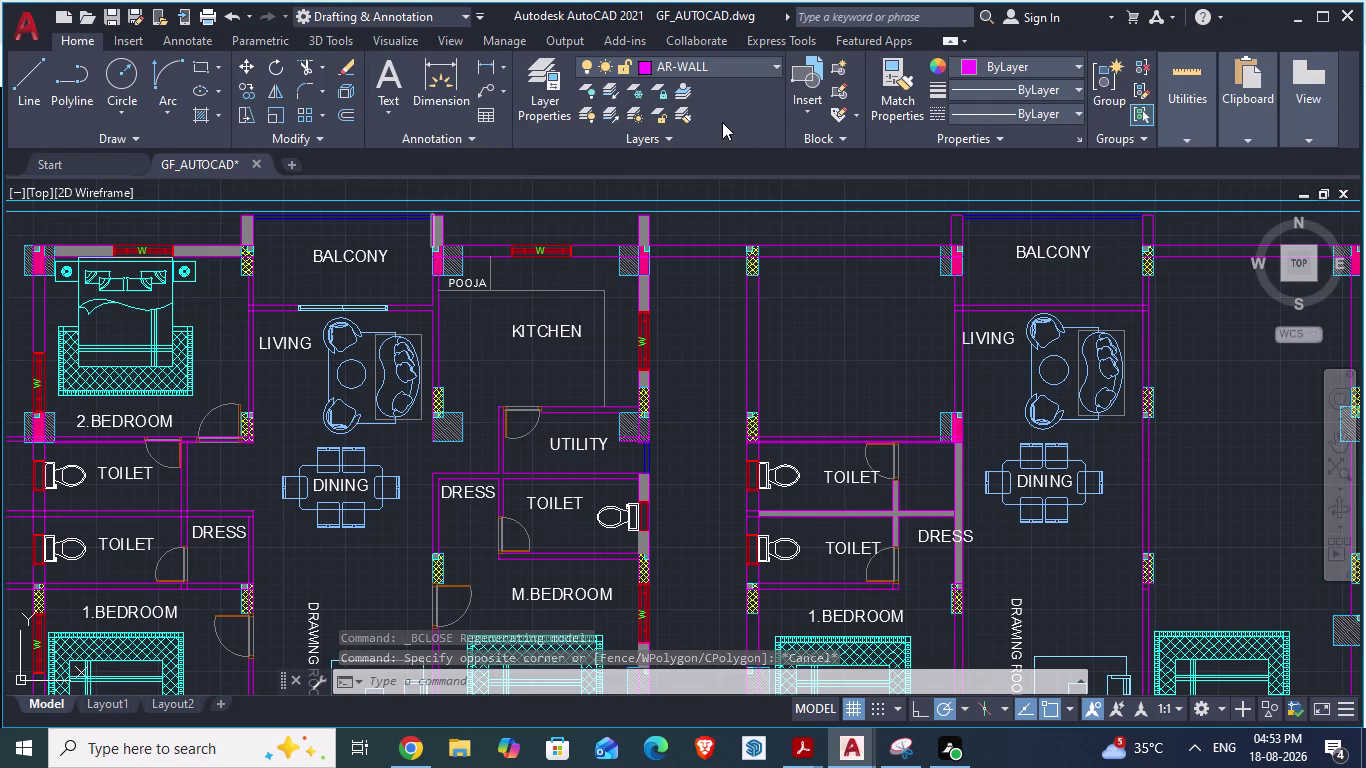
Open Blocks from Libraries and browse the ARCH PLANS blocks.
click(805, 109)
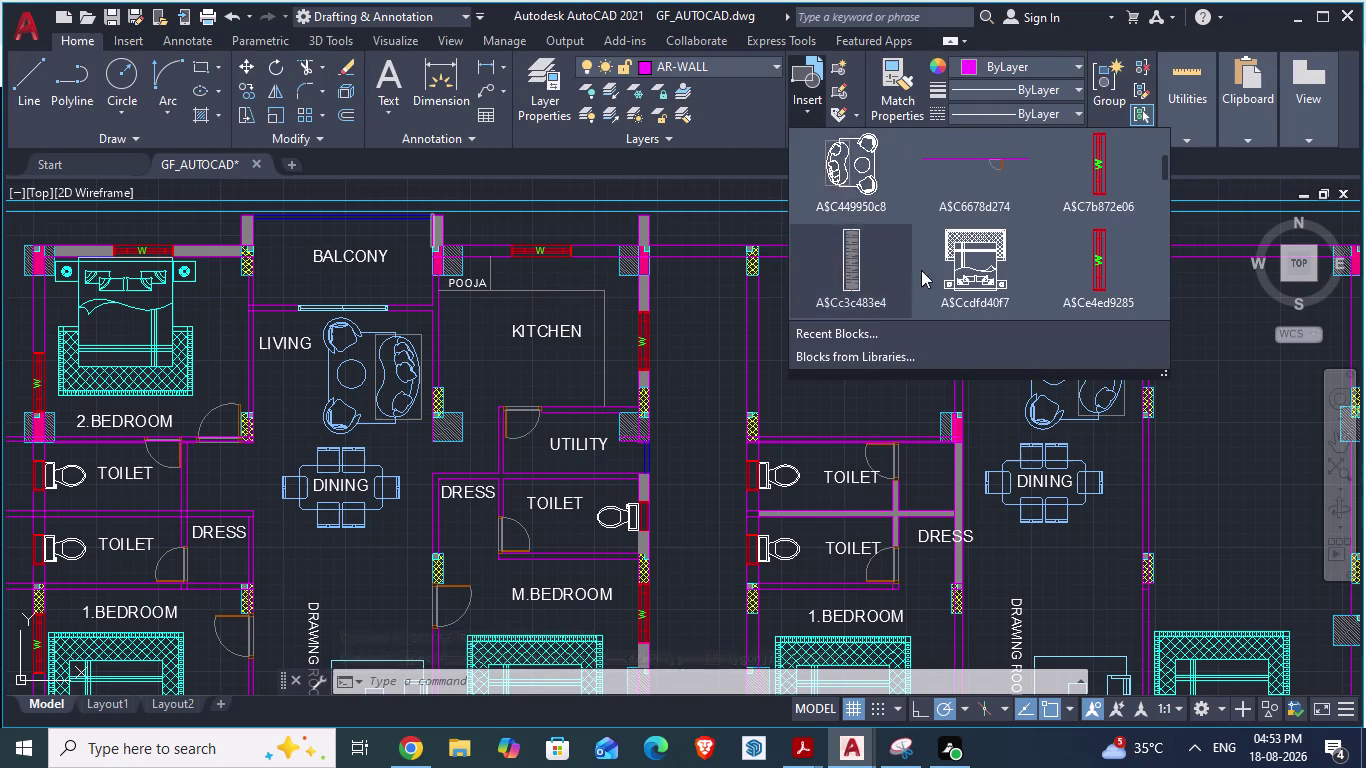
click(822, 353)
scroll(down, 3)
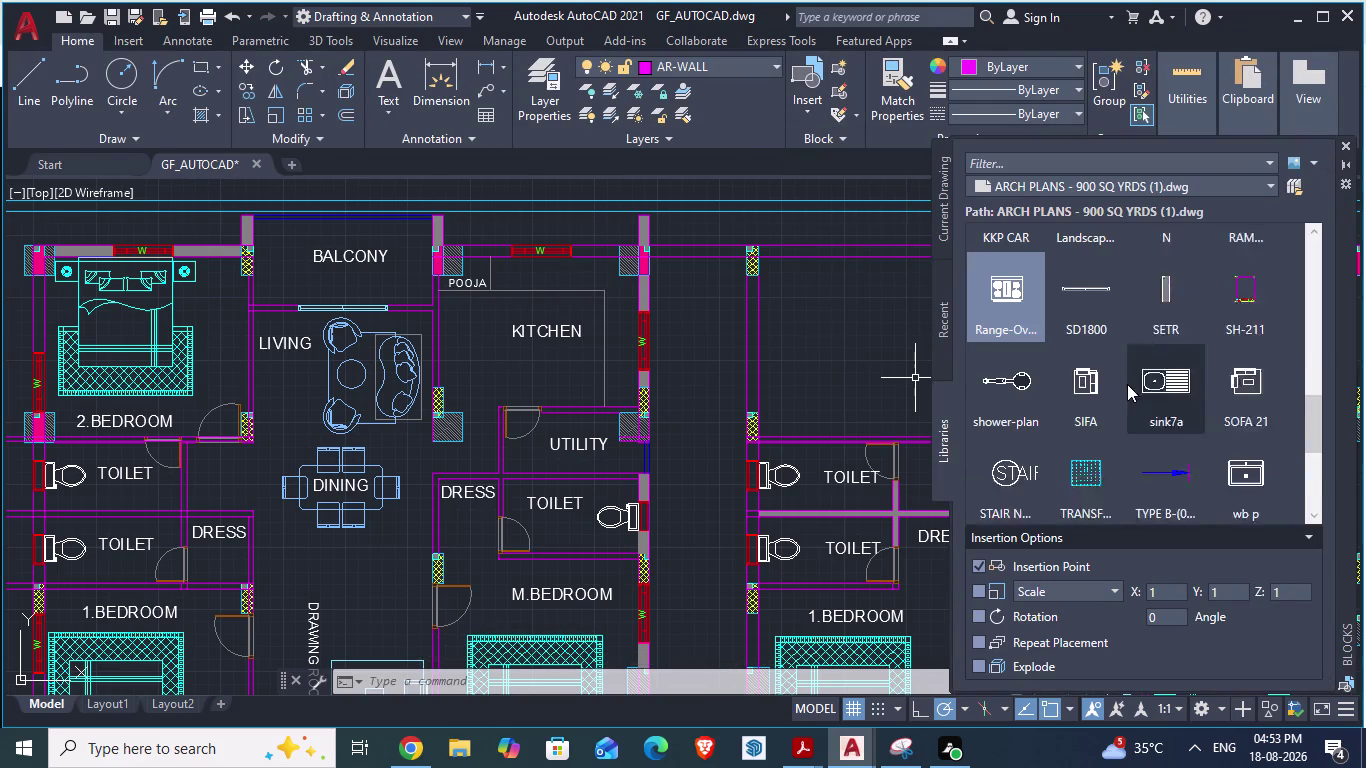
scroll(down, 3)
scroll(down, 3)
scroll(down, 3)
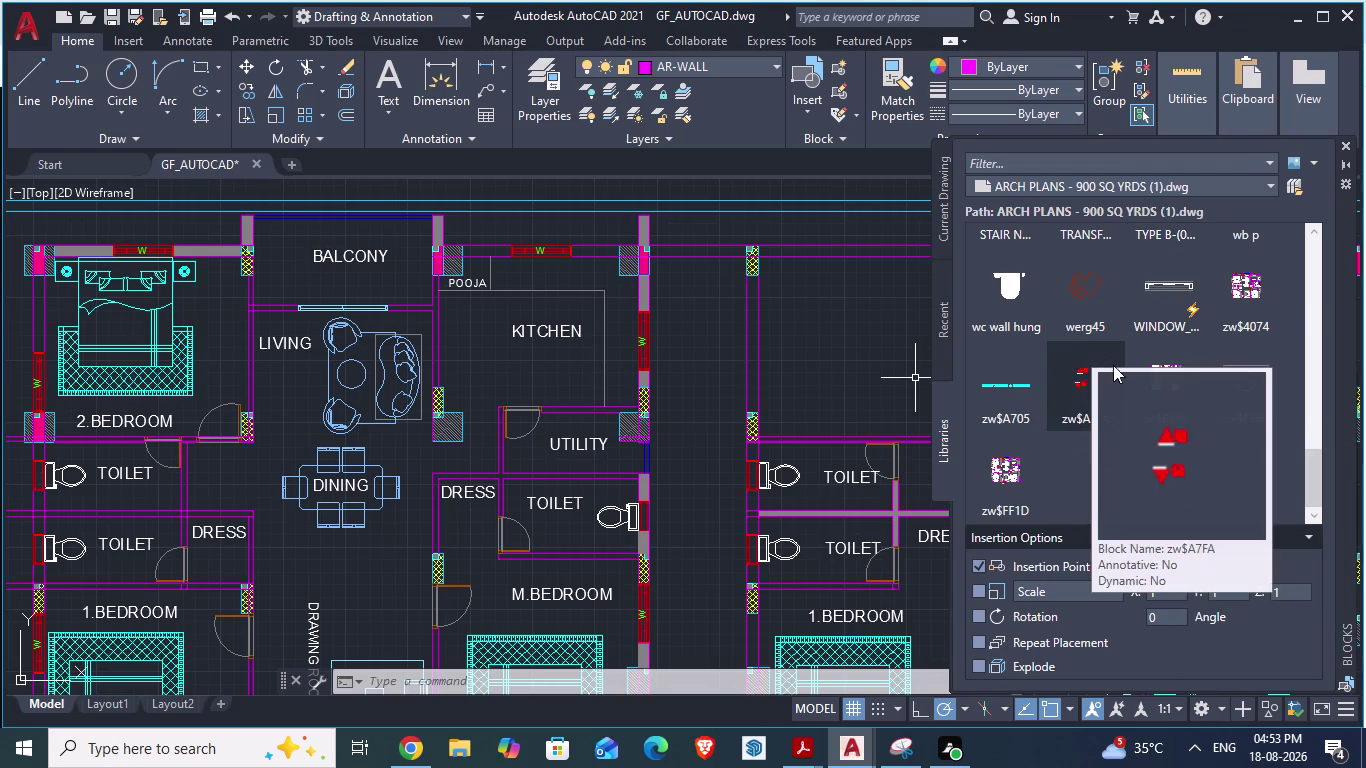
scroll(up, 3)
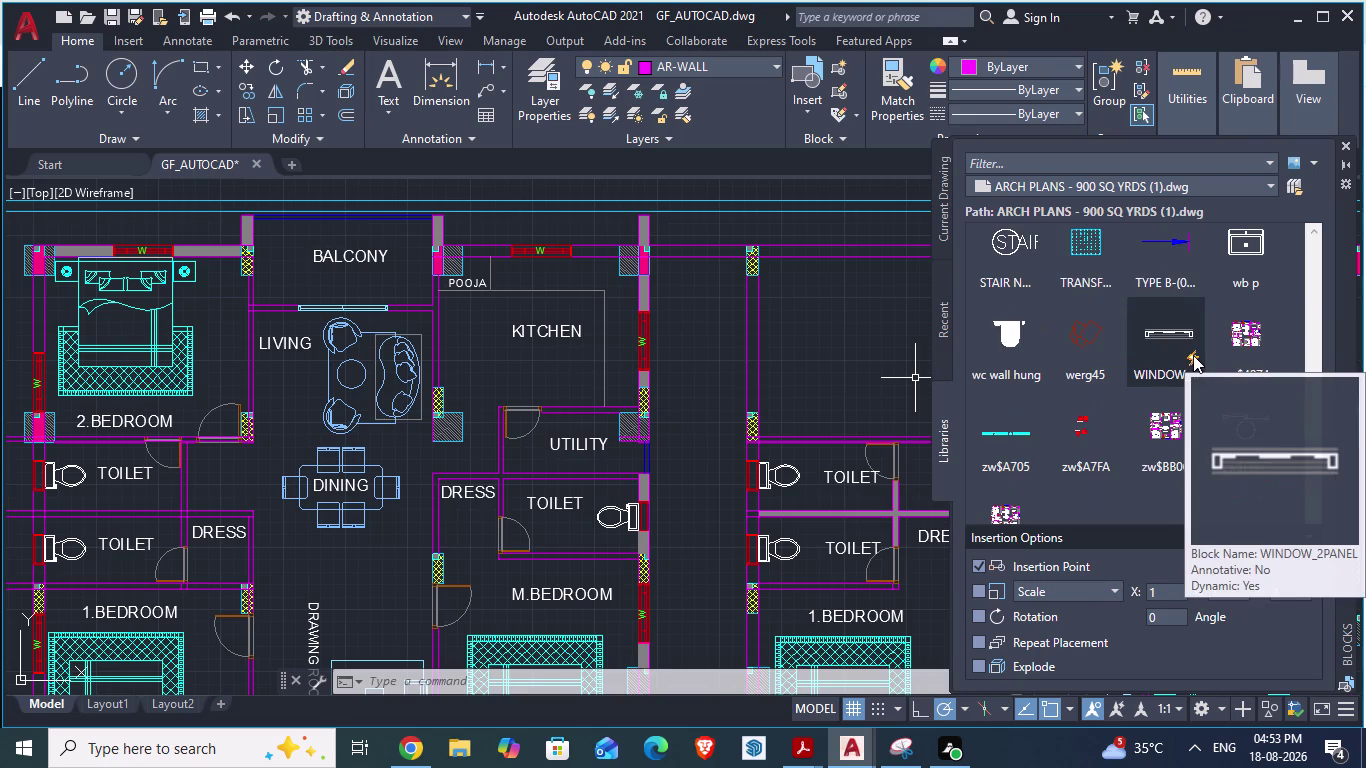
scroll(up, 3)
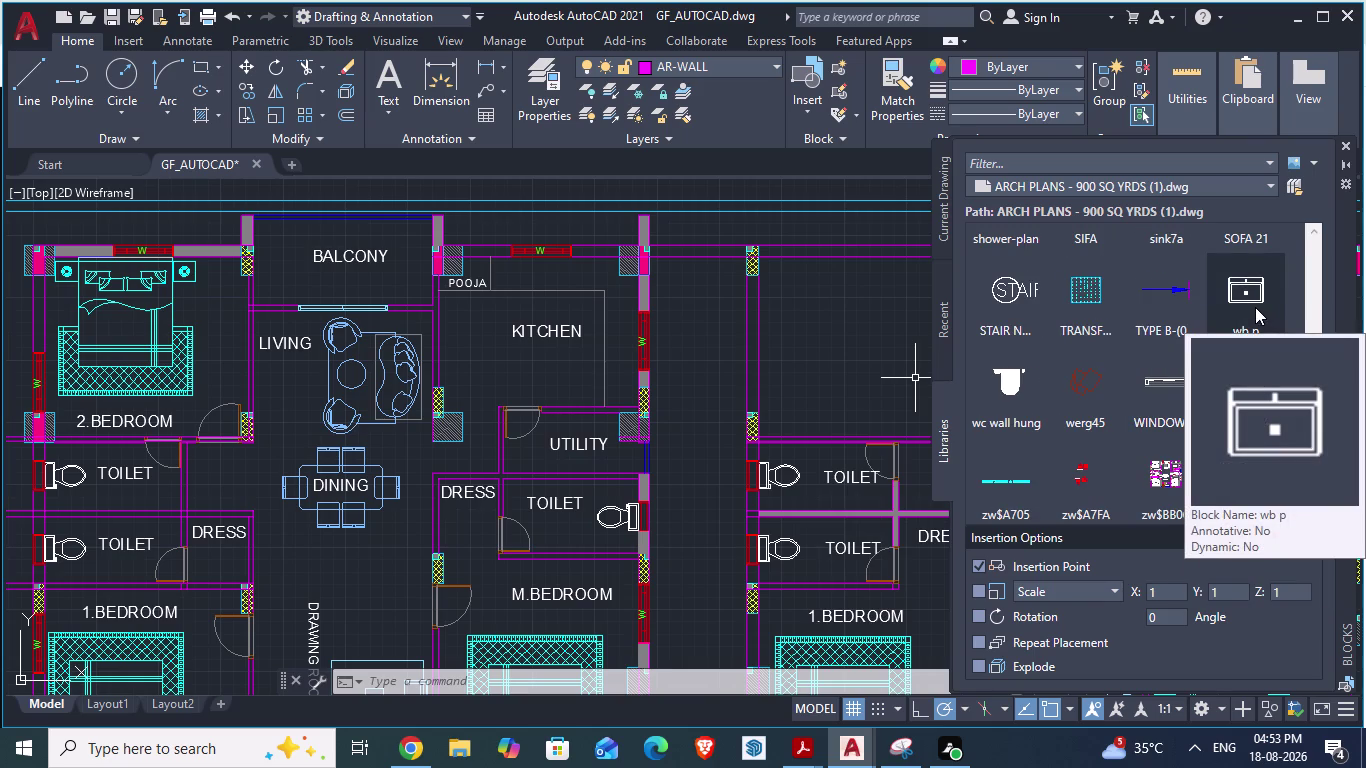
scroll(up, 3)
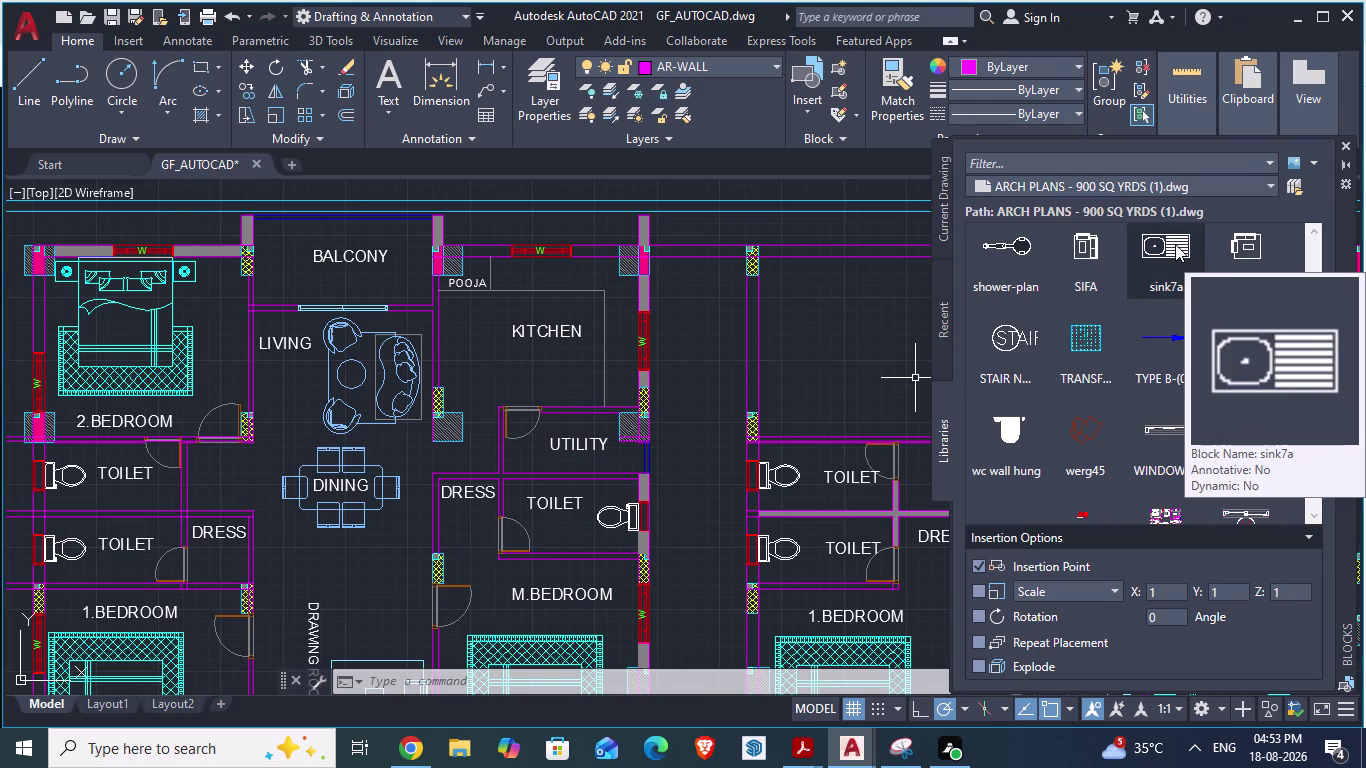
Insert sink7a without redefining it, placing it right of the plan.
click(1175, 244)
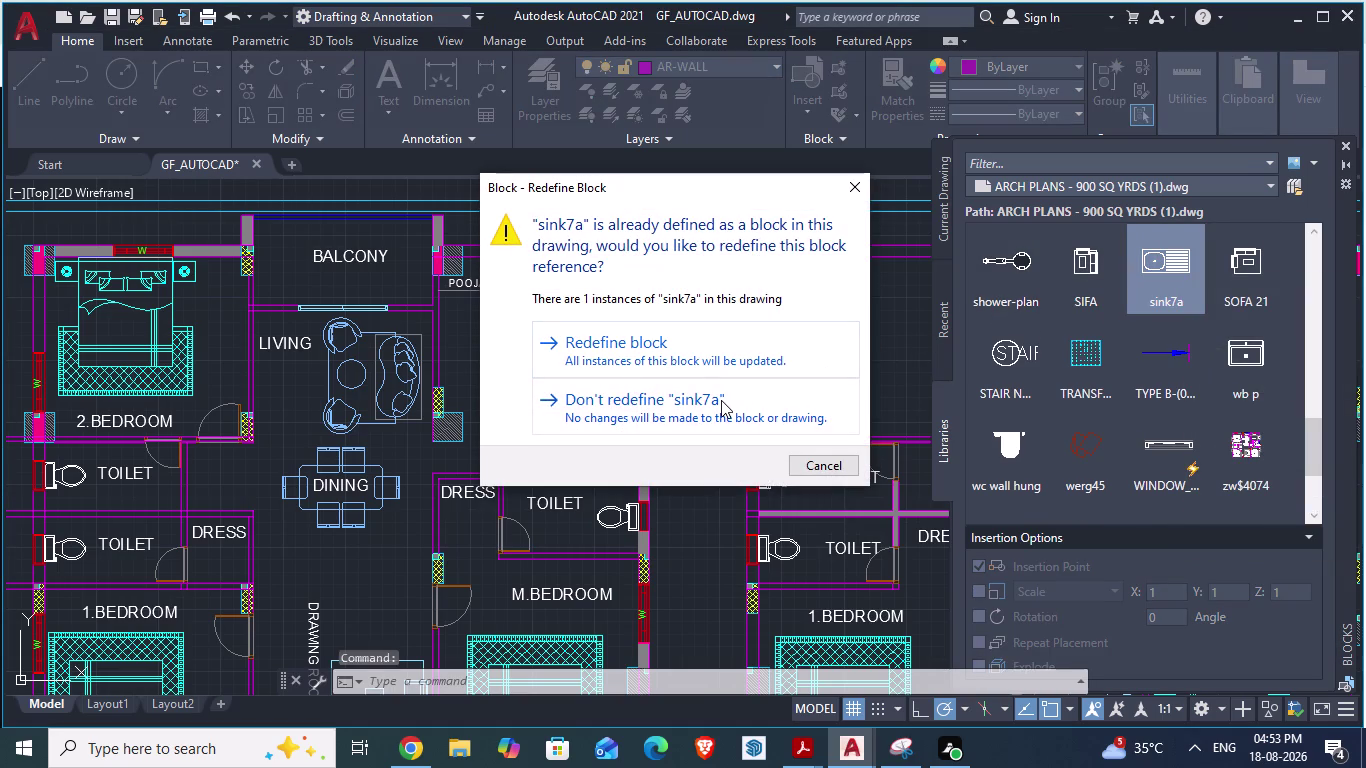
click(753, 368)
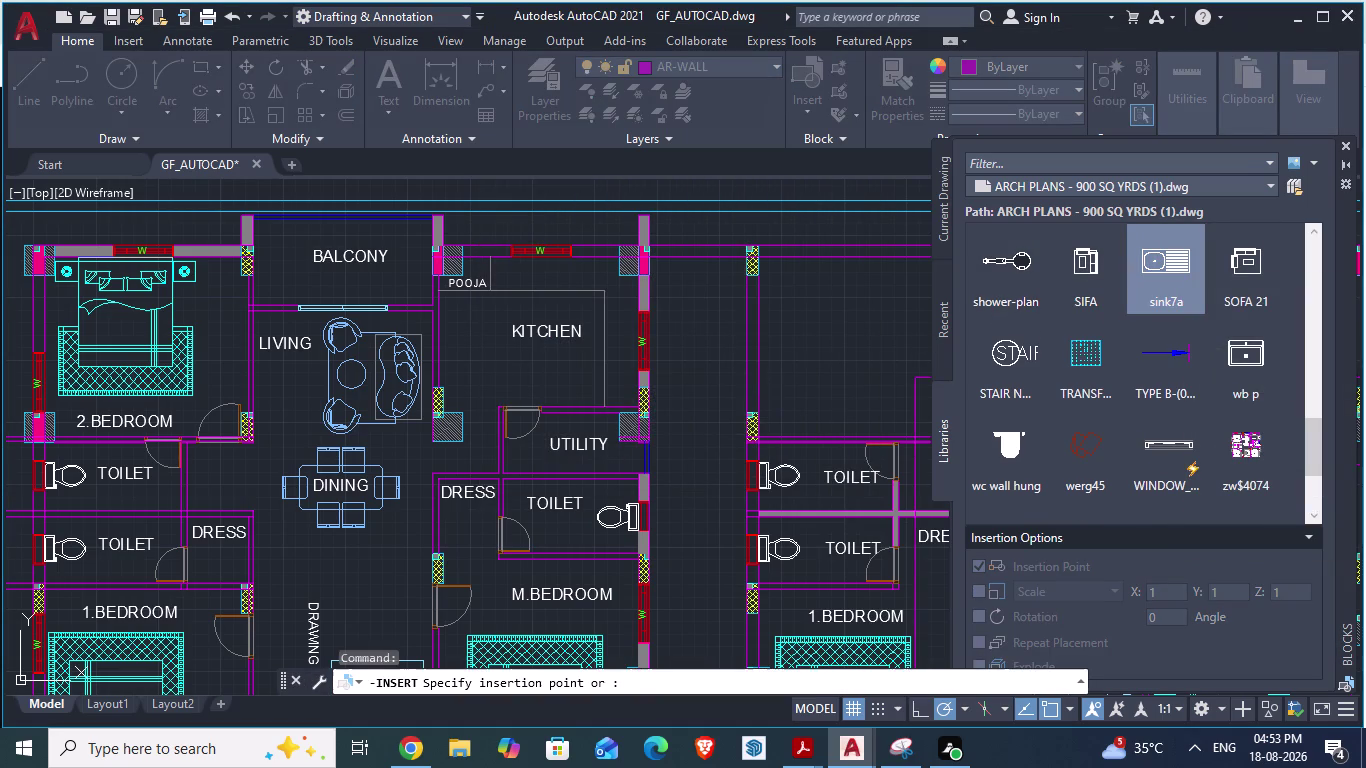
scroll(down, 3)
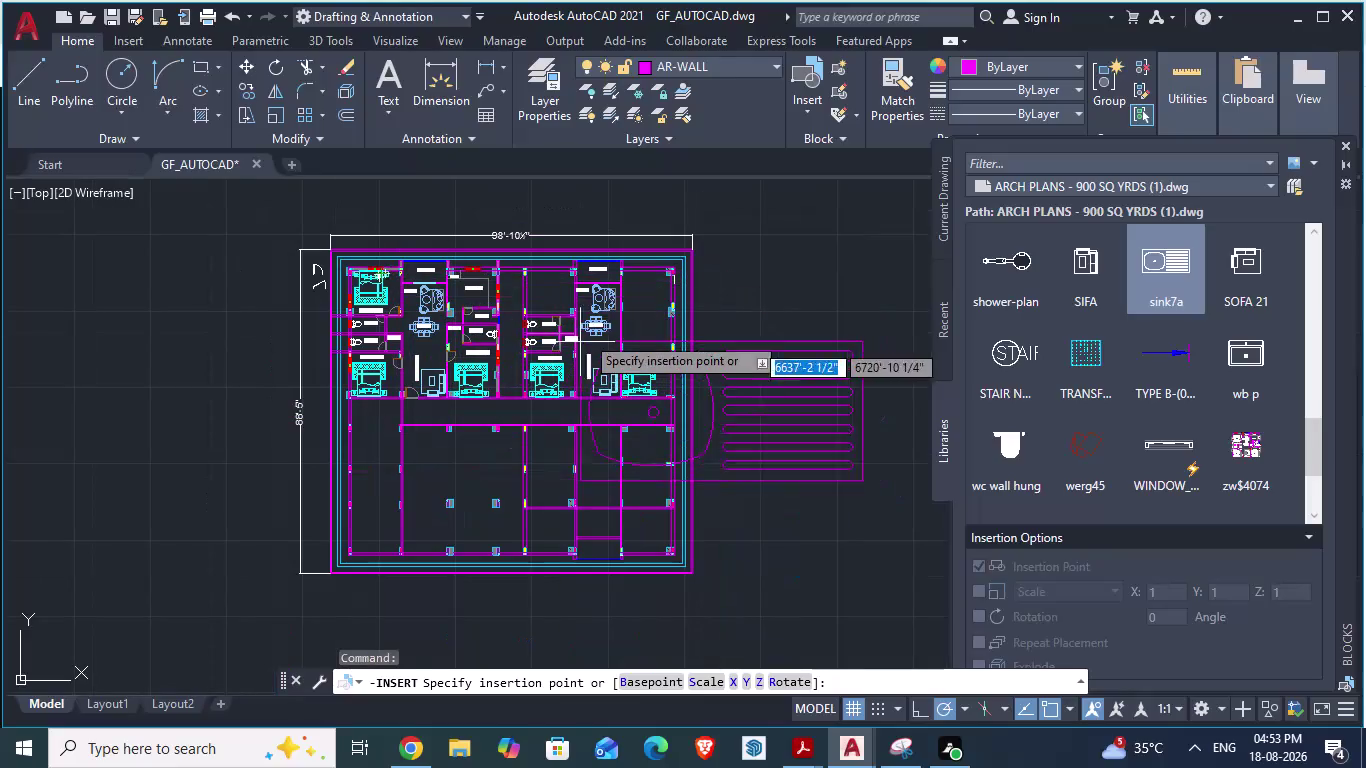
scroll(down, 3)
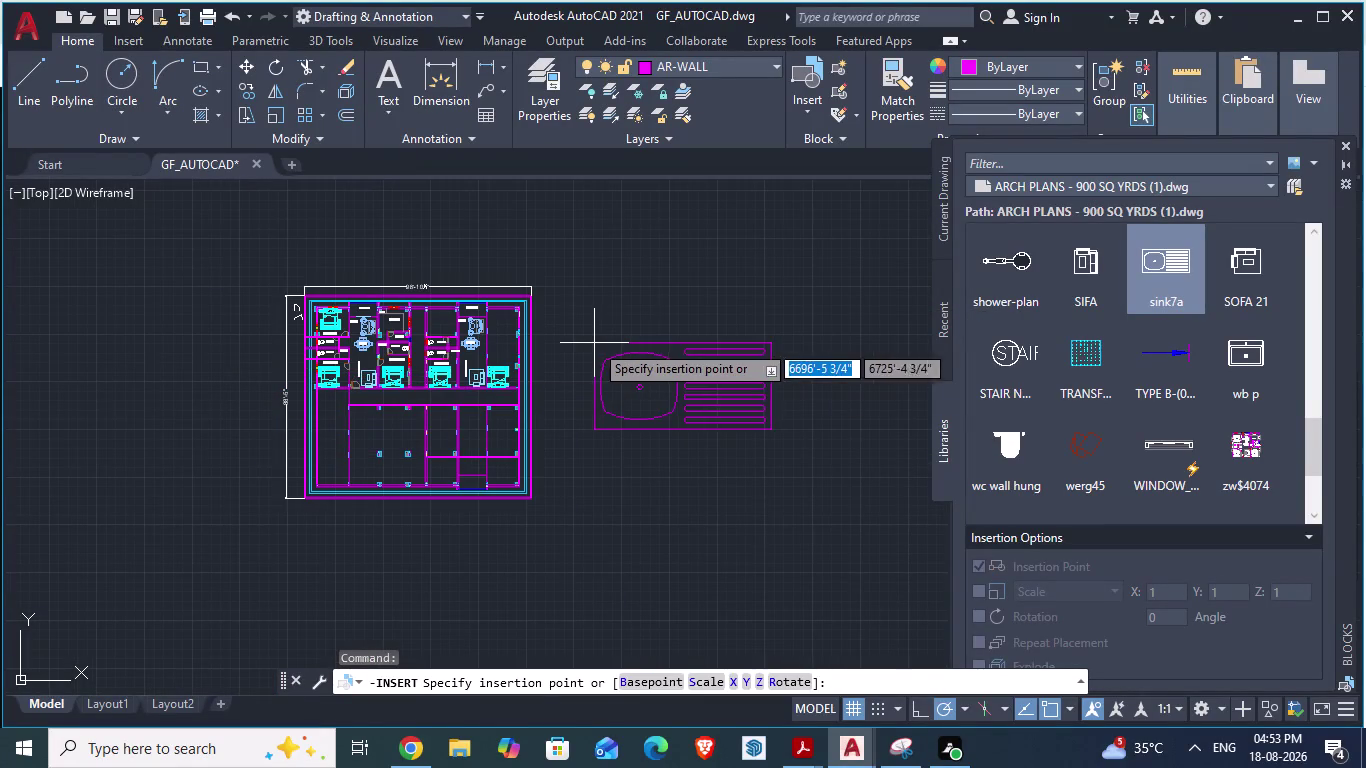
click(594, 329)
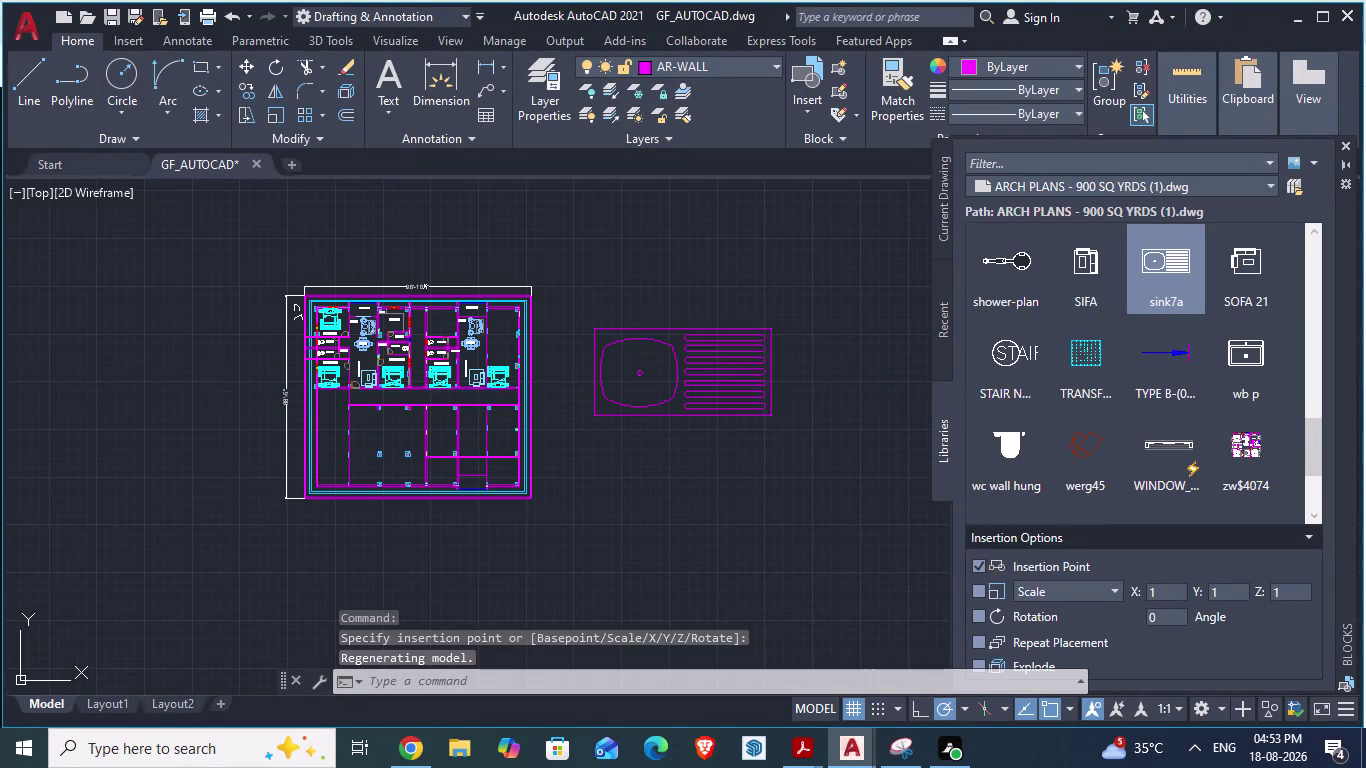
Open the placed sink7a block in the Block Editor.
right_click(644, 374)
key(Escape)
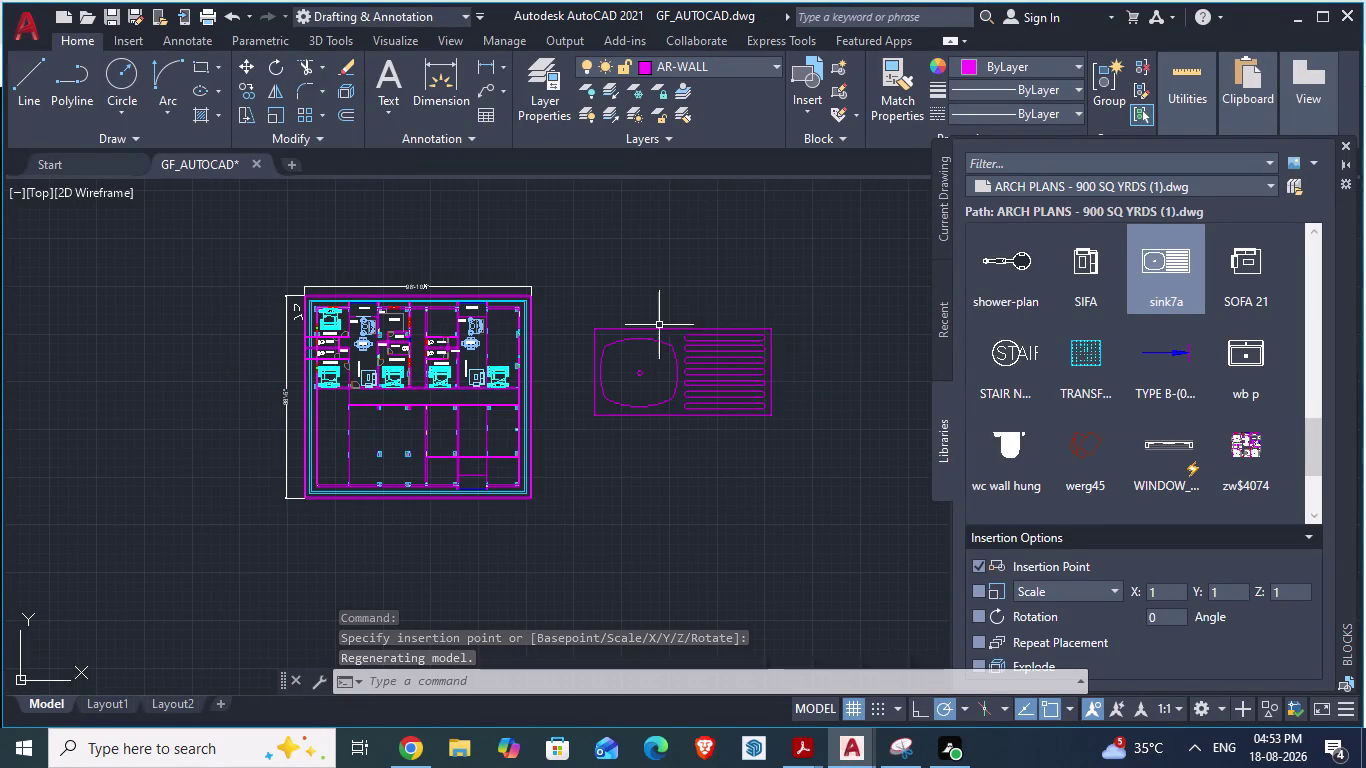
click(696, 351)
right_click(696, 351)
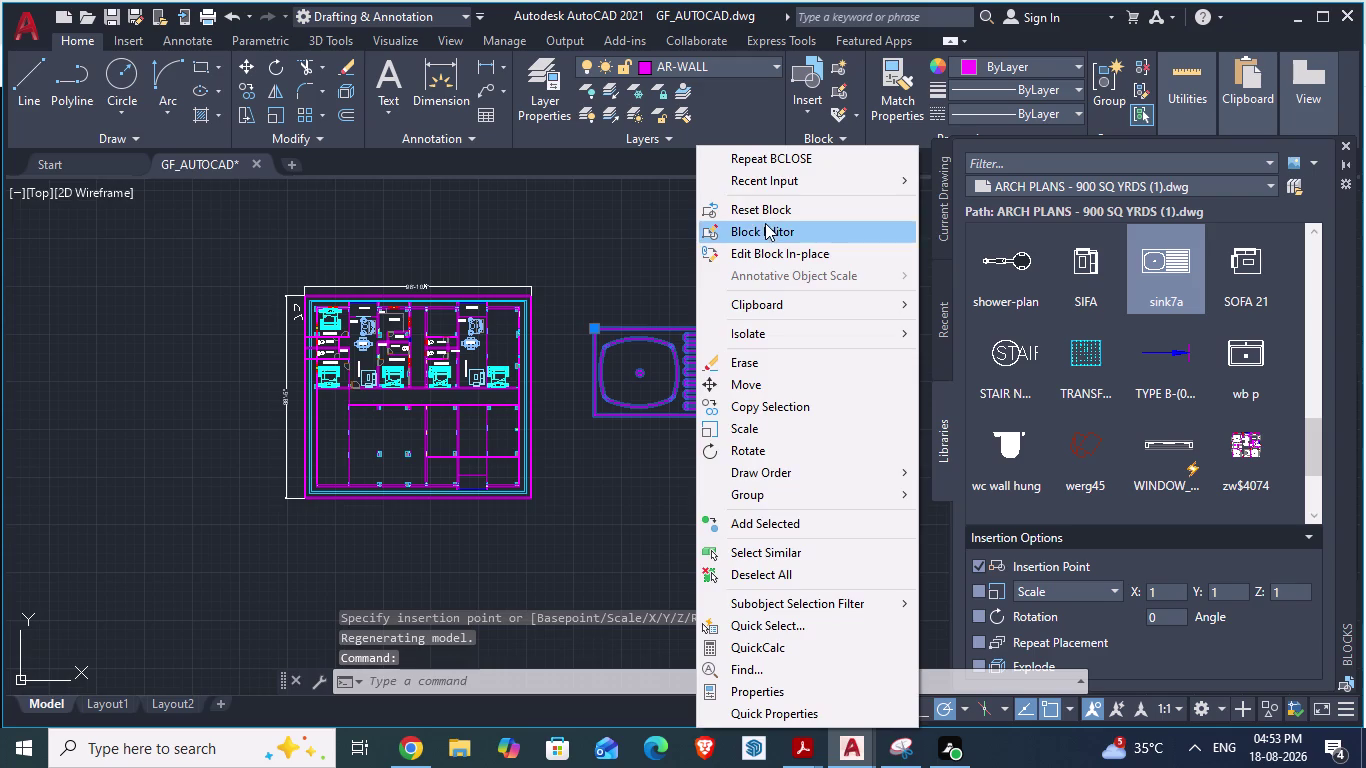
click(765, 223)
Window-select all of the sink's linework.
scroll(down, 3)
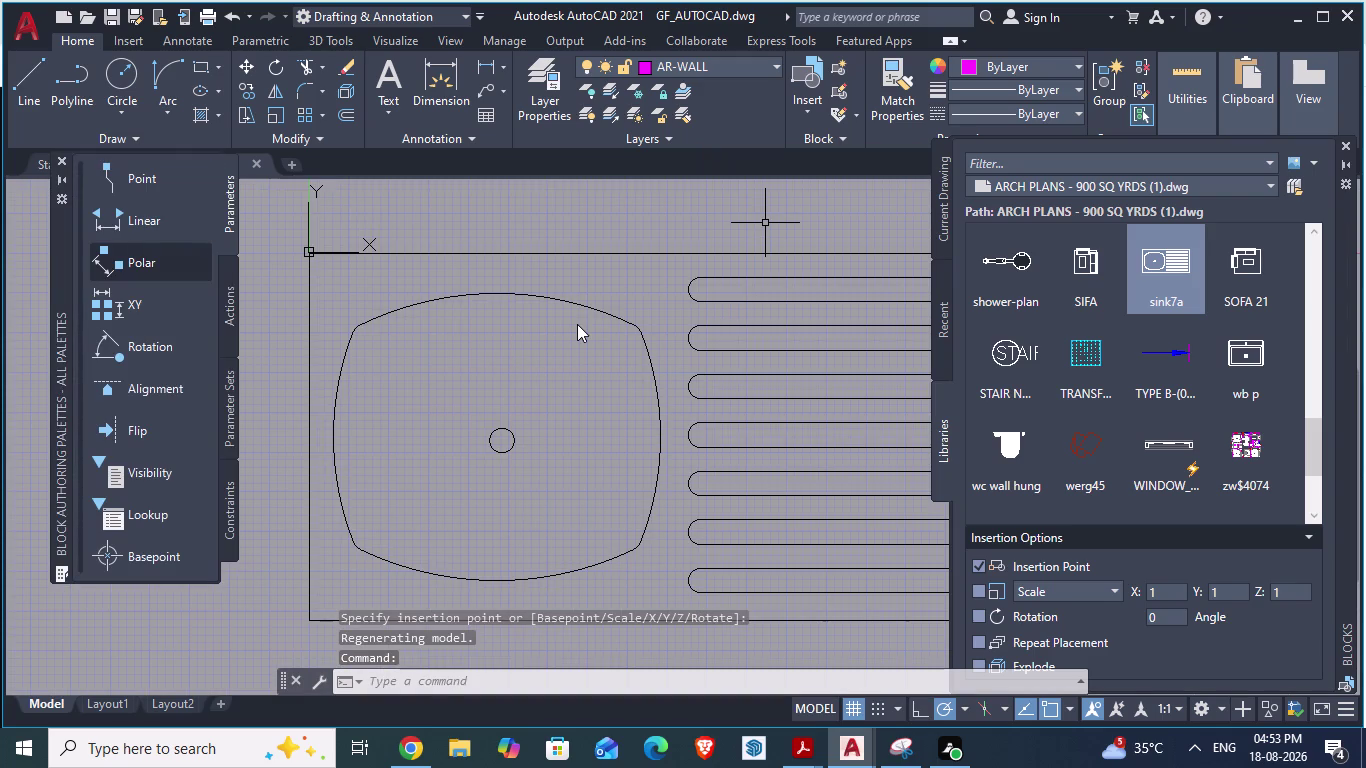
click(630, 231)
scroll(down, 3)
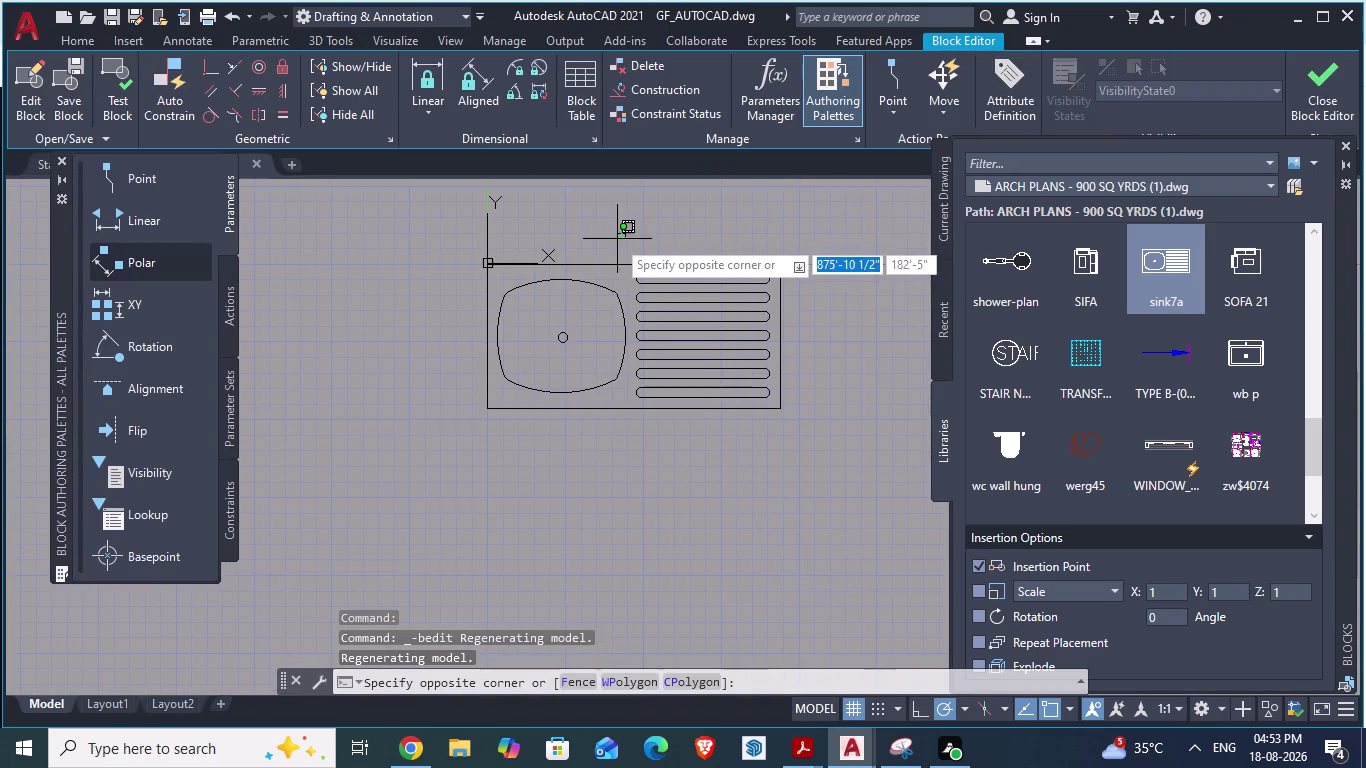
click(848, 257)
click(848, 257)
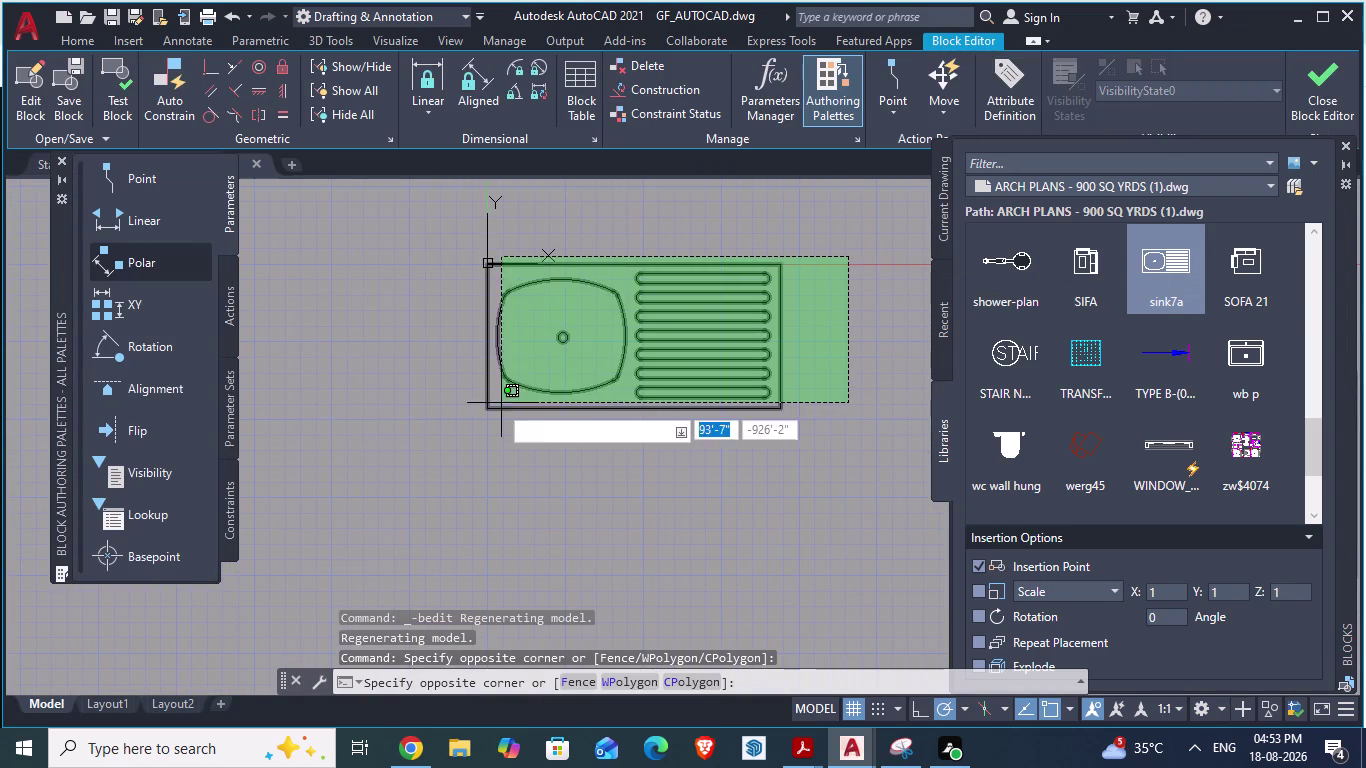
click(435, 416)
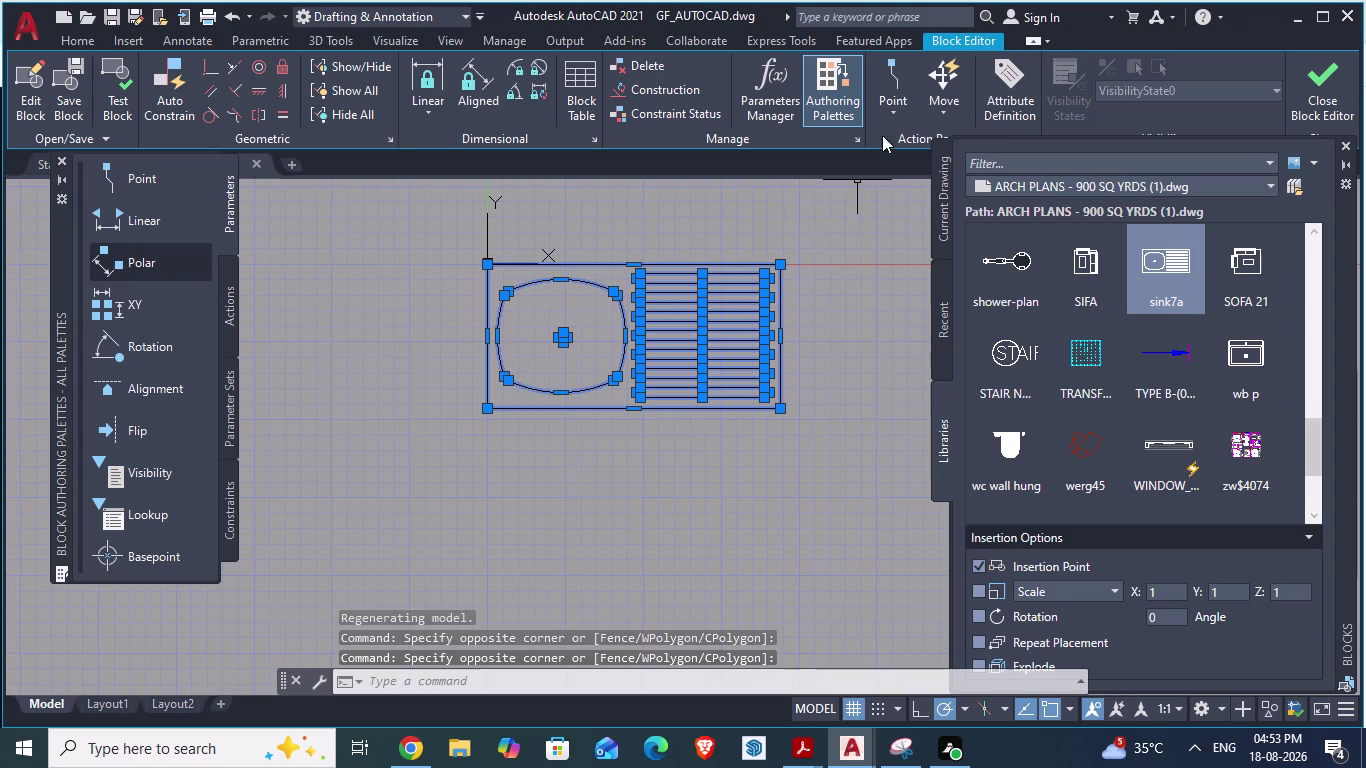
Set the sink linework colour to Blue, then close Properties and the Block Editor.
right_click(682, 261)
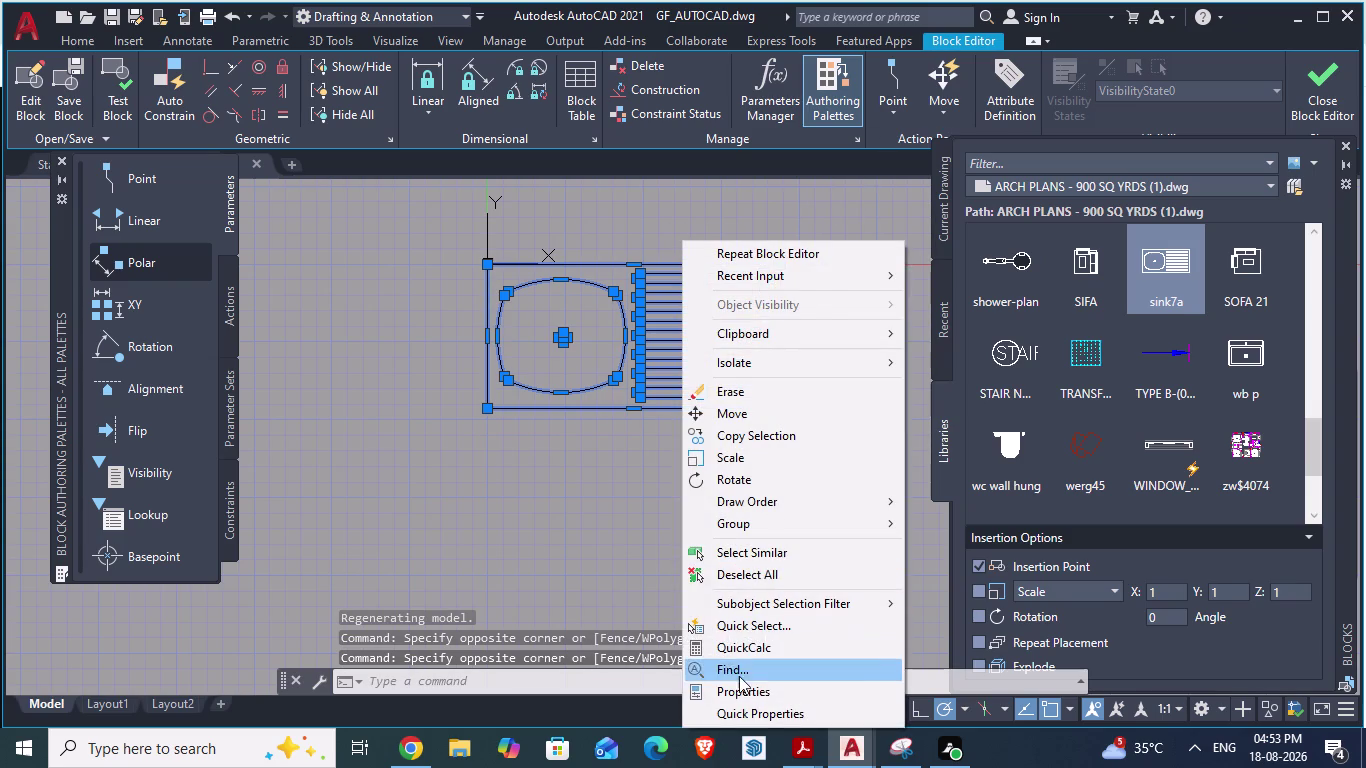
click(736, 695)
click(1099, 291)
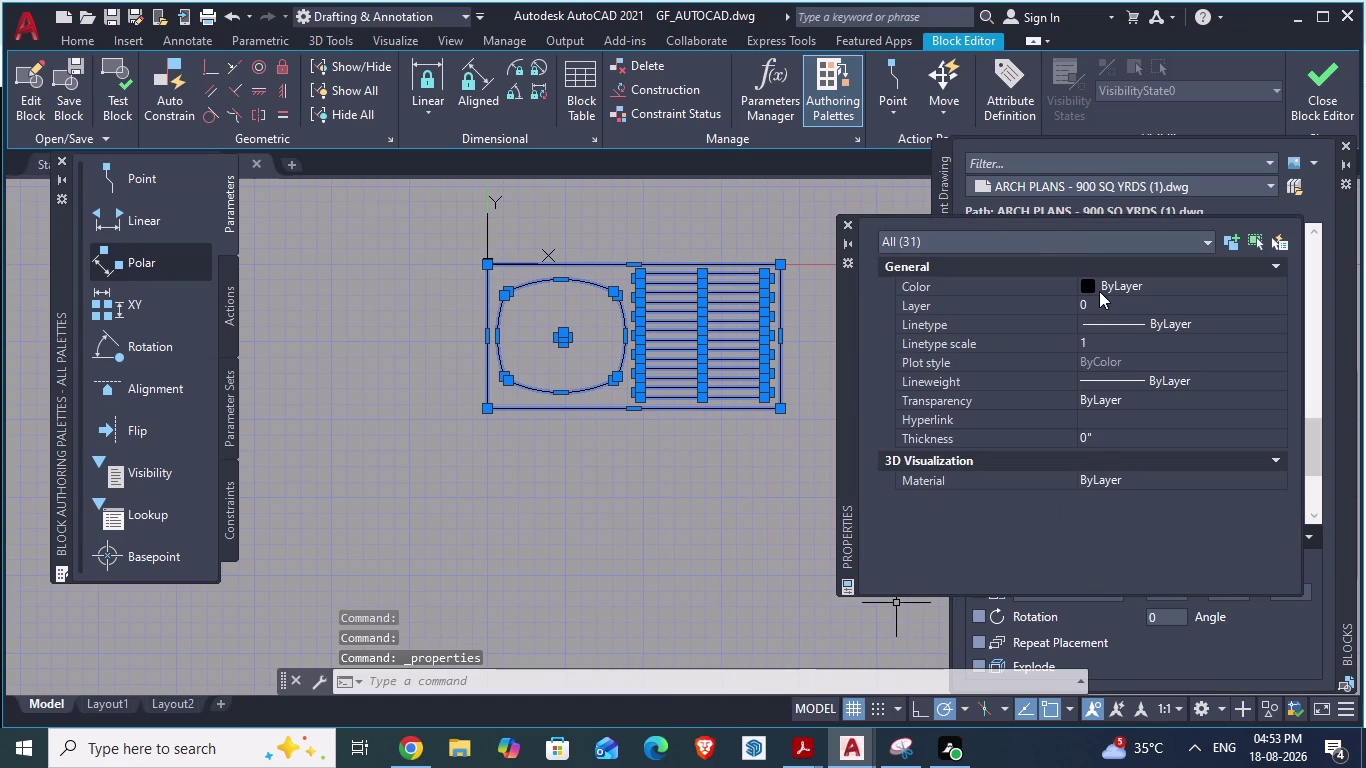
click(1103, 286)
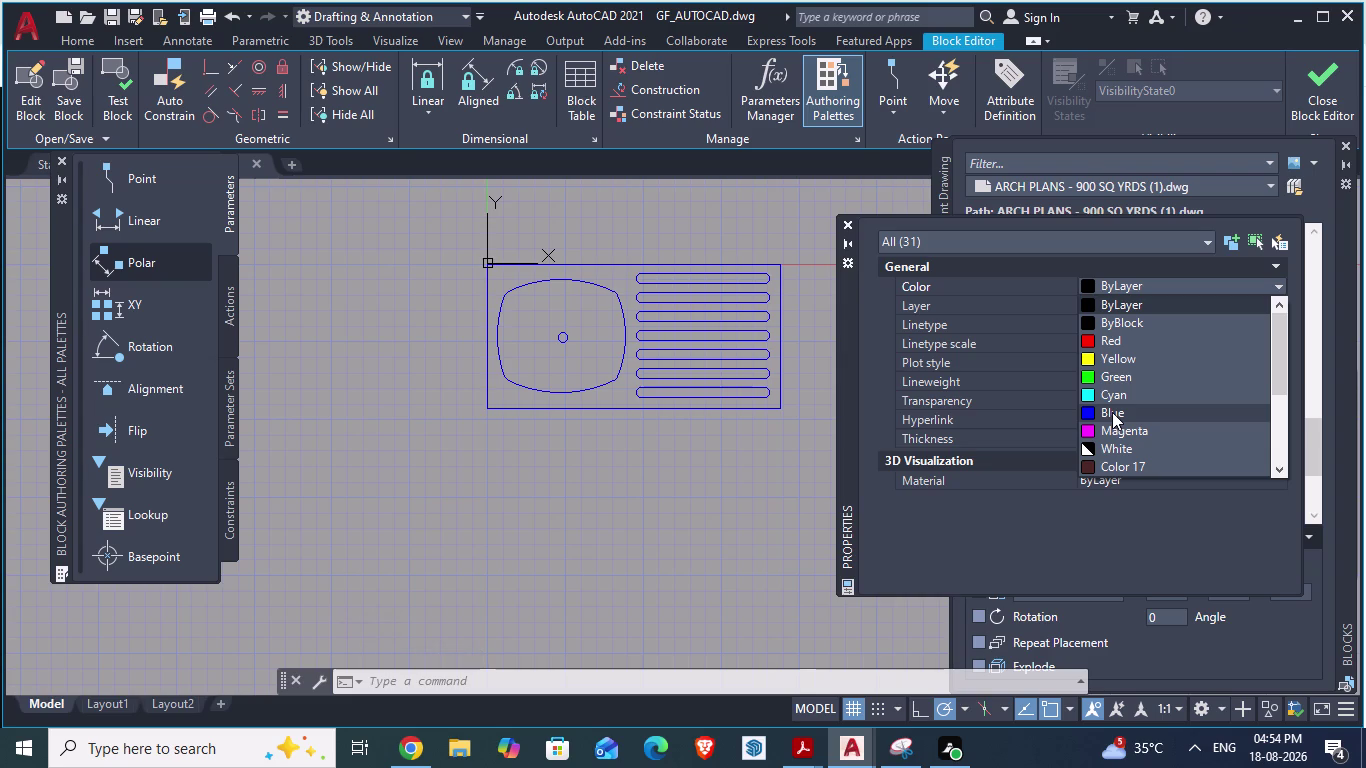
click(1112, 412)
click(845, 230)
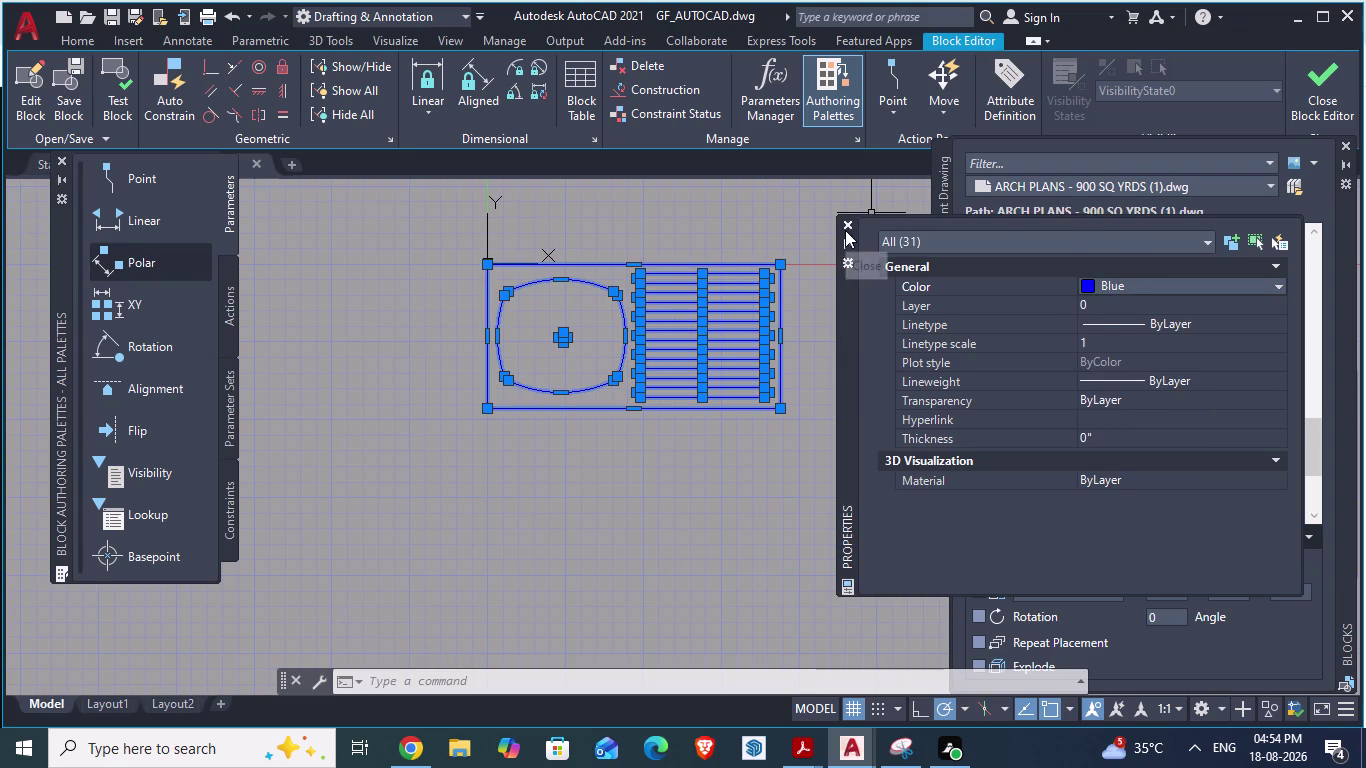
click(1320, 76)
click(1320, 76)
click(758, 321)
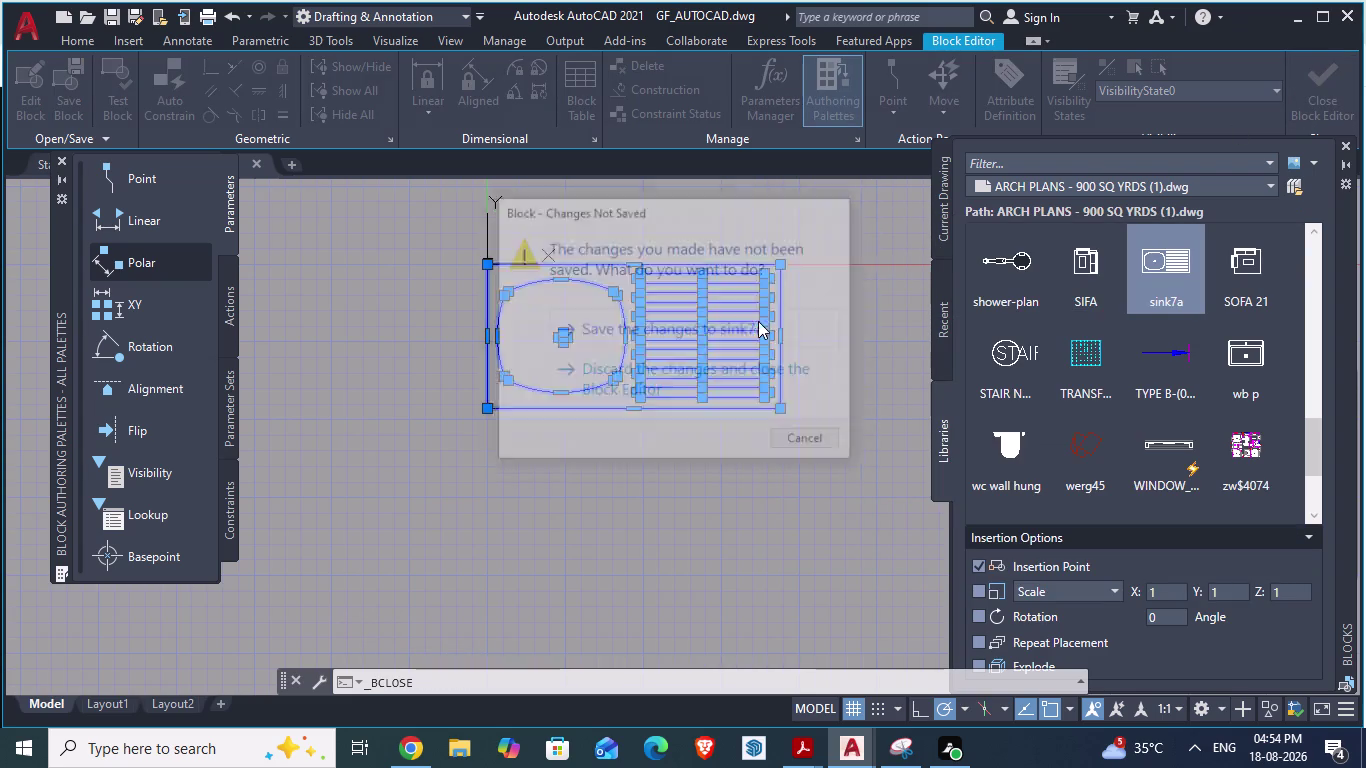
Compare the ARCH PLANS reference drawing with GF_AUTOCAD.
scroll(down, 3)
scroll(up, 3)
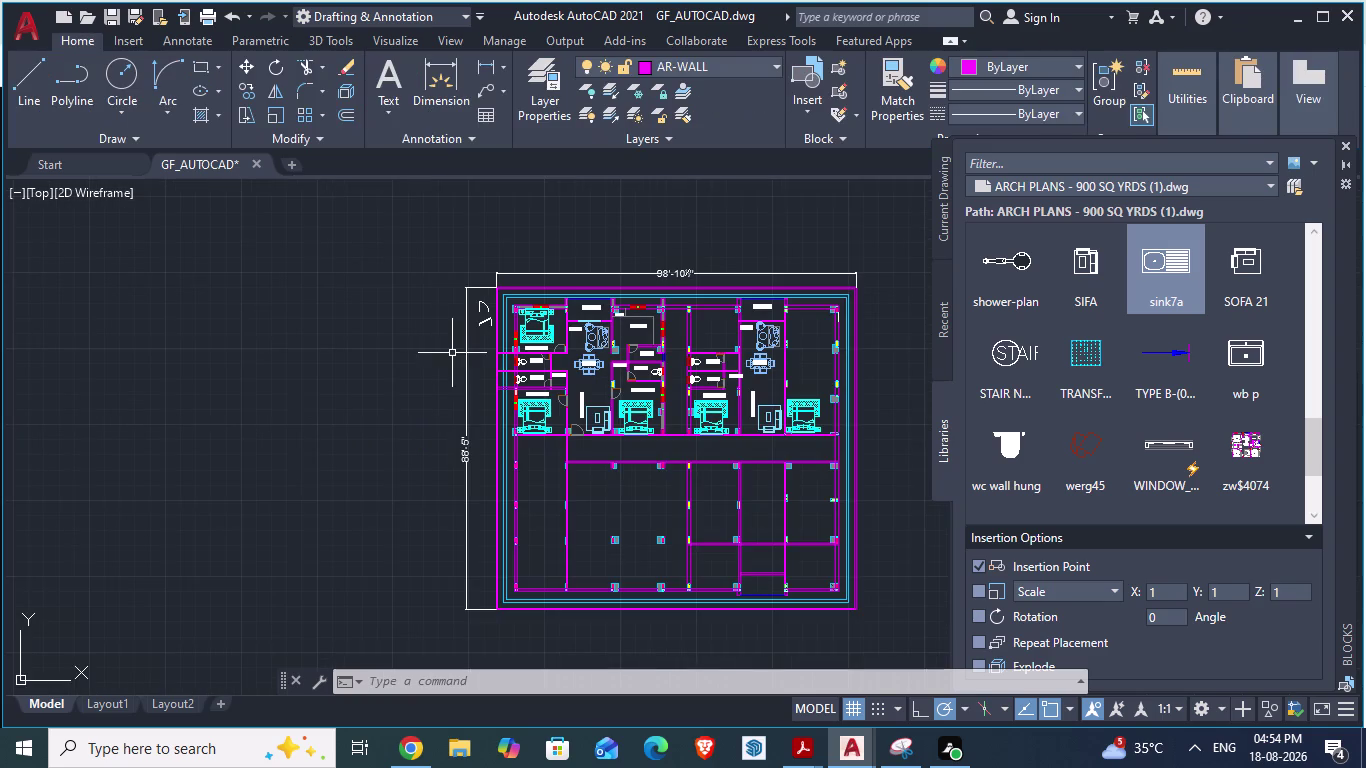
scroll(up, 3)
key(alt+Tab)
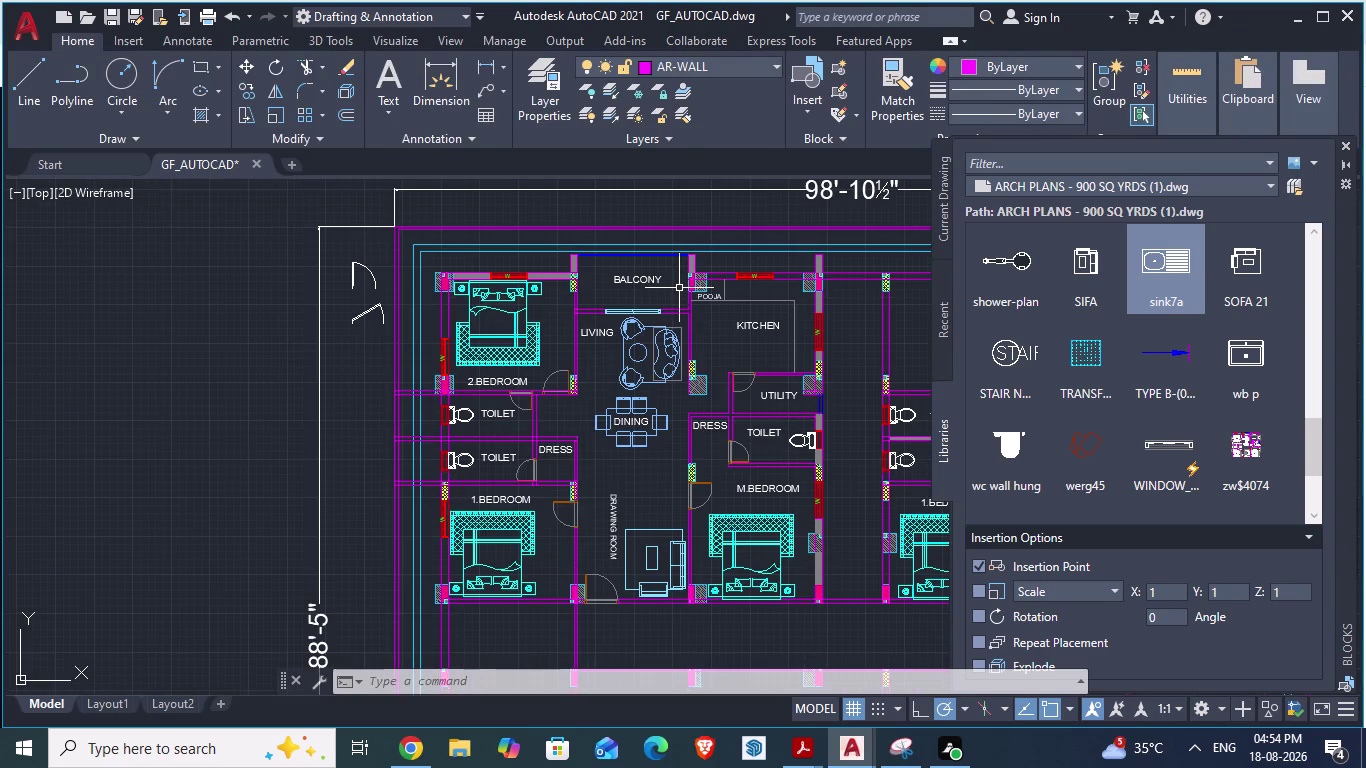
scroll(up, 3)
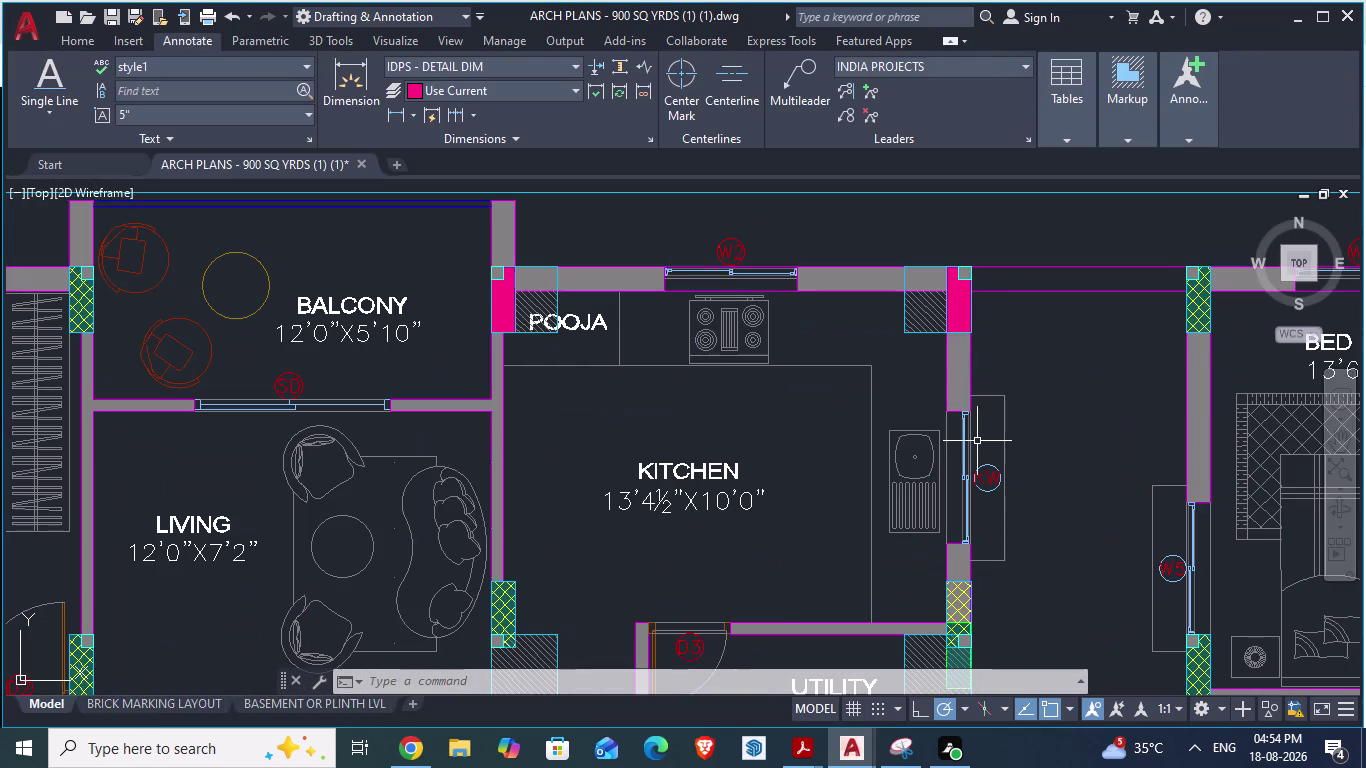
key(alt+Tab)
scroll(down, 3)
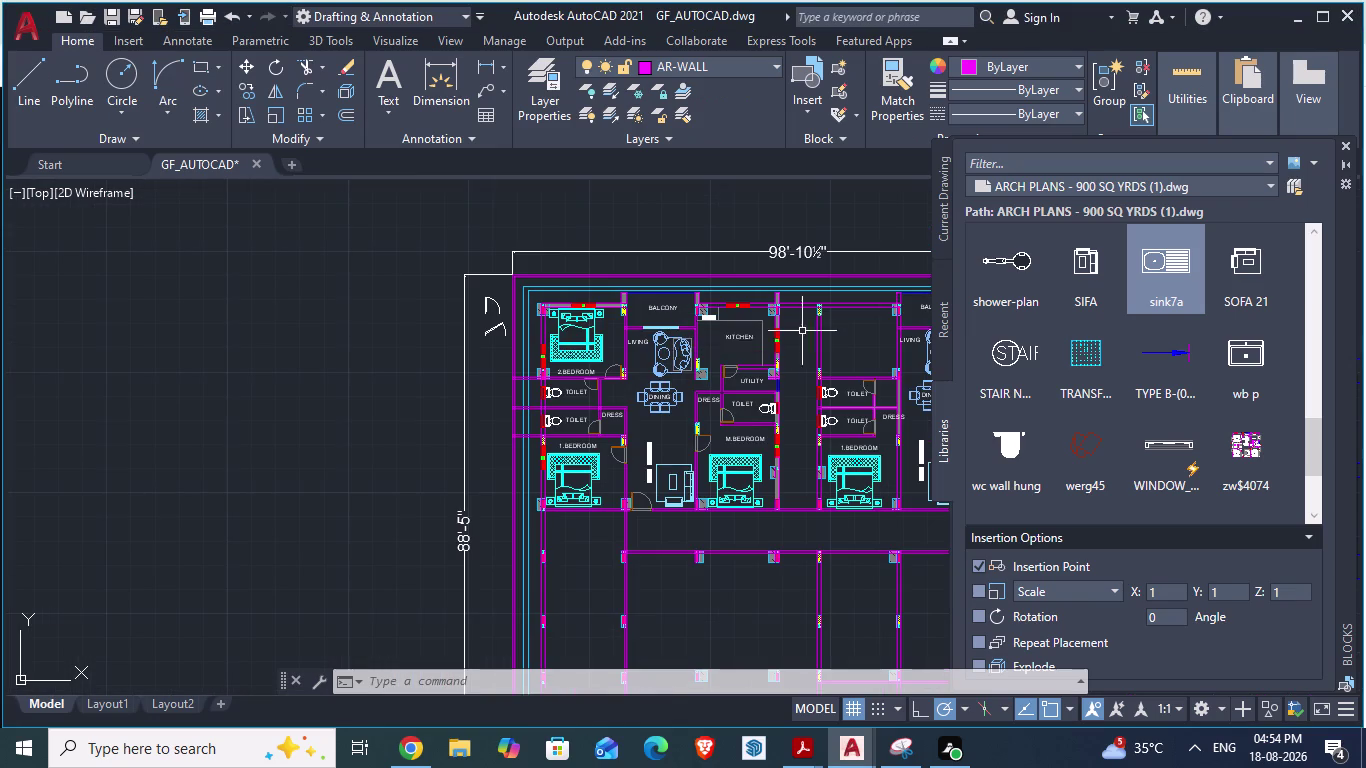
scroll(up, 3)
key(alt+Tab)
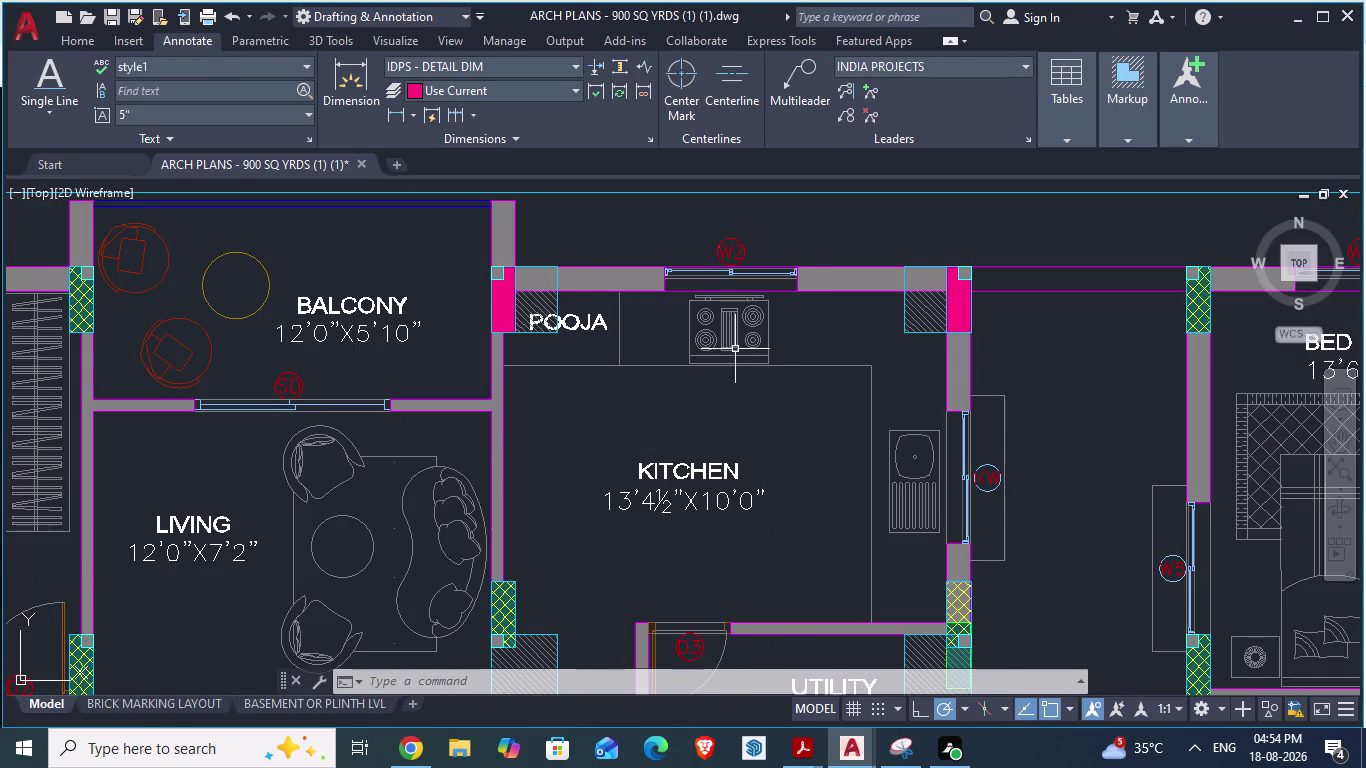
scroll(down, 3)
scroll(down, 3)
Close the block library in GF_AUTOCAD and place the sink7a block beside the floor plan.
key(alt+Tab)
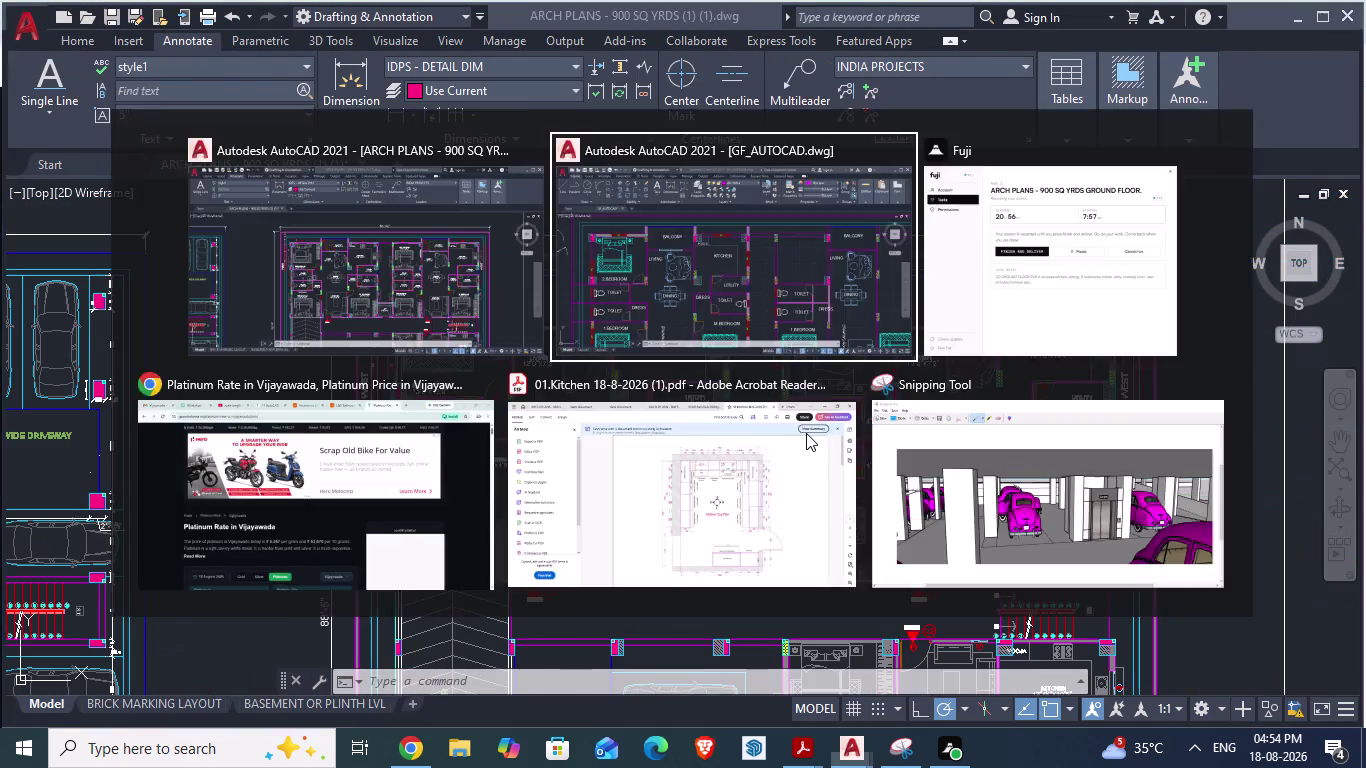
scroll(down, 3)
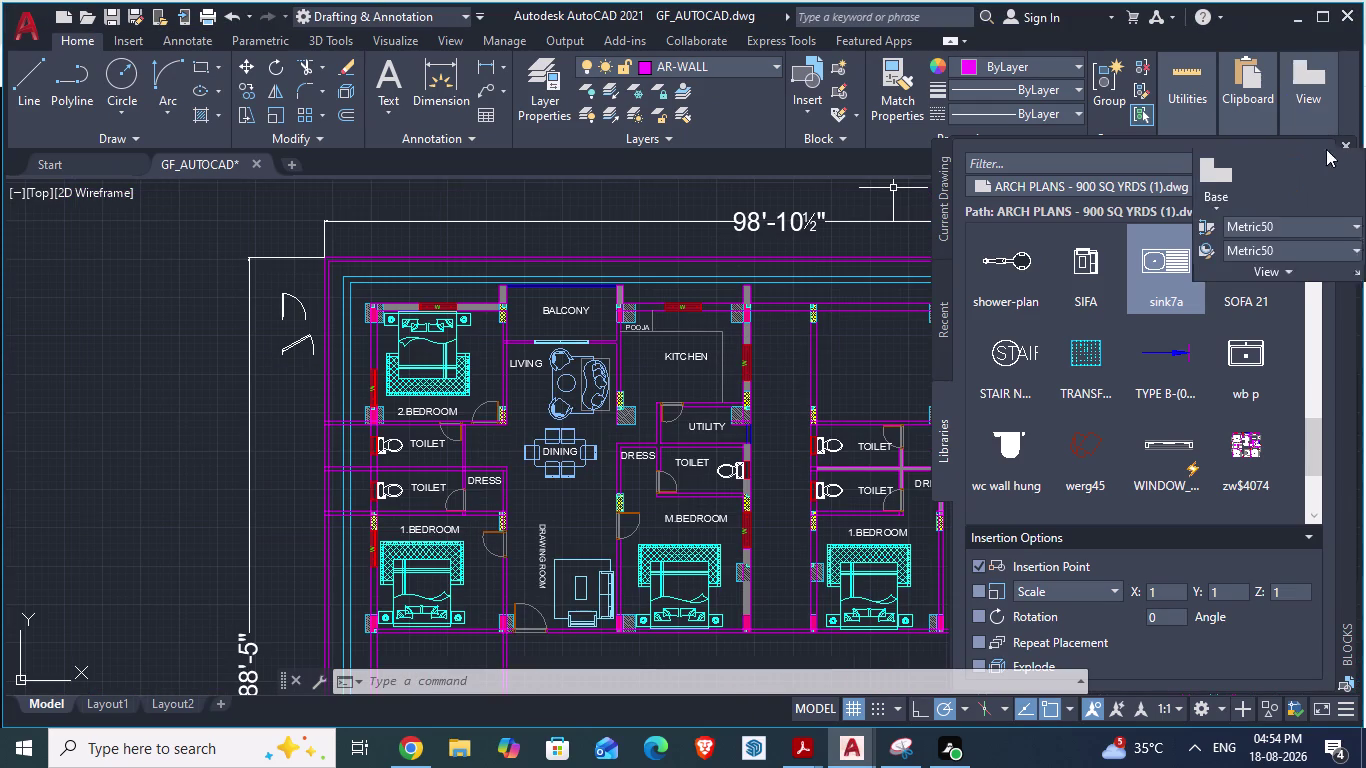
click(1339, 145)
scroll(down, 3)
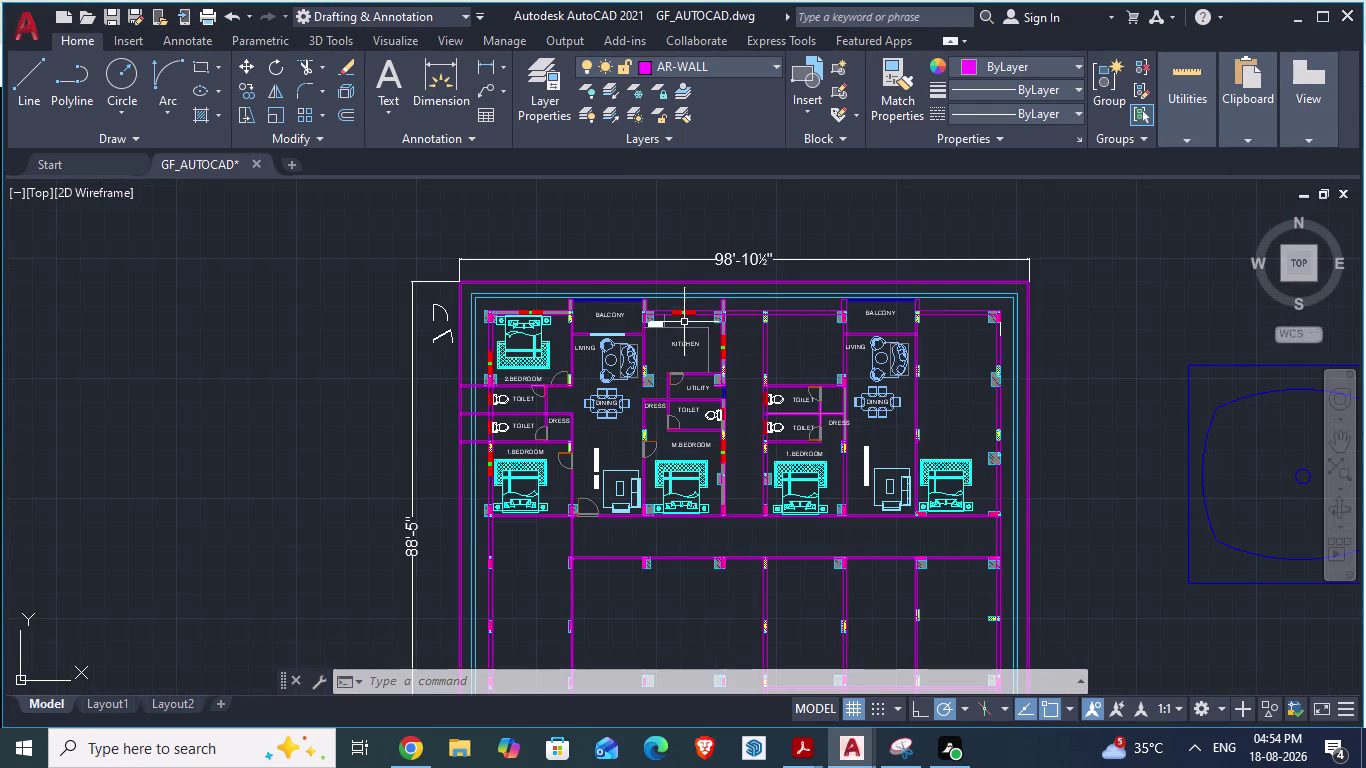
click(1189, 423)
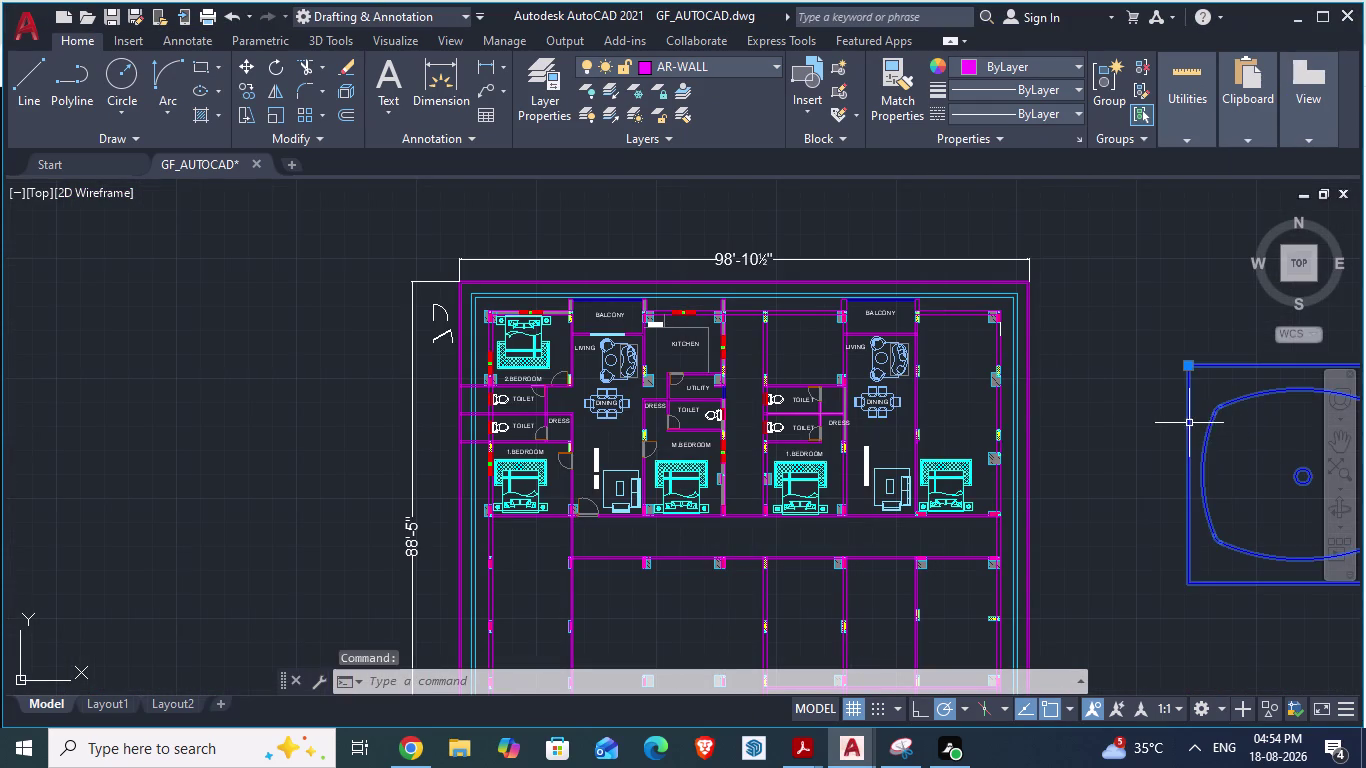
scroll(down, 3)
Rotate the sink 270° with RO so it stands upright.
text(R)
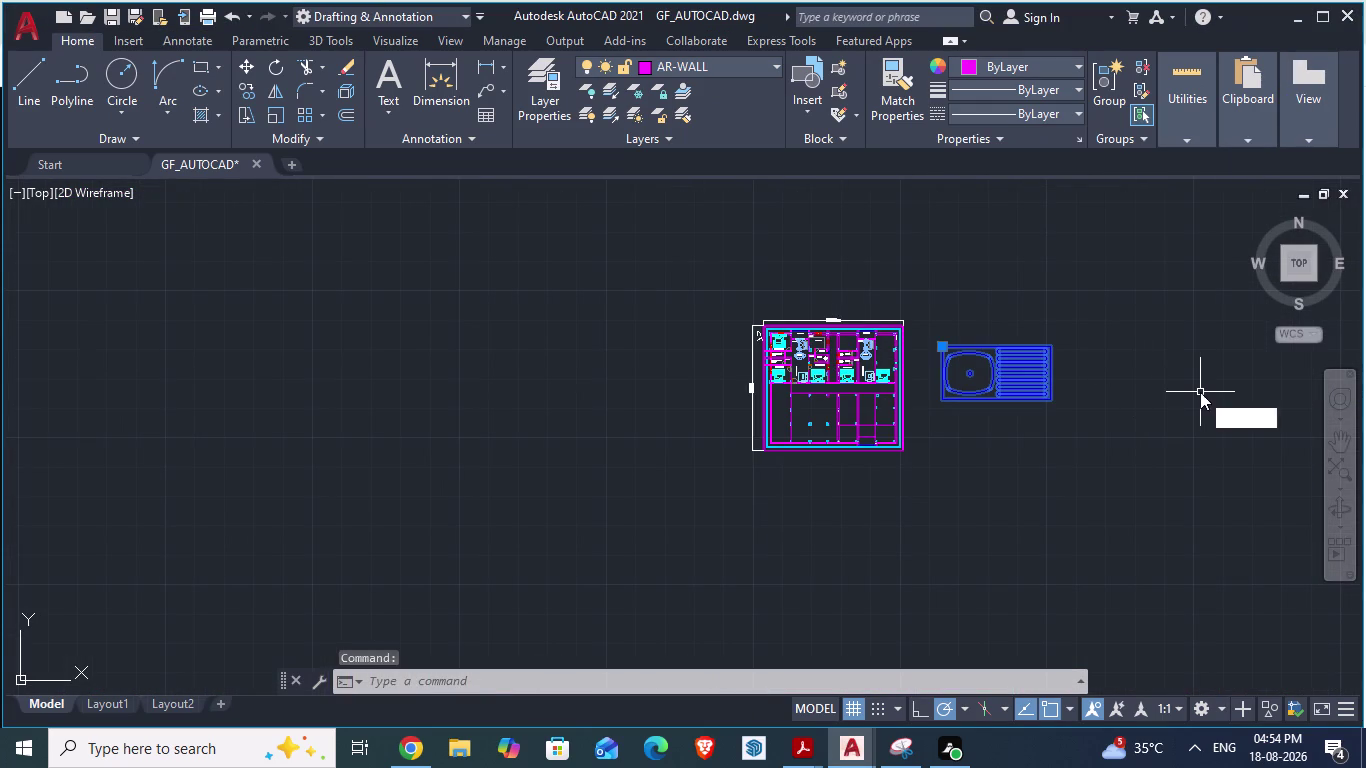
text(O)
key(Return)
scroll(up, 3)
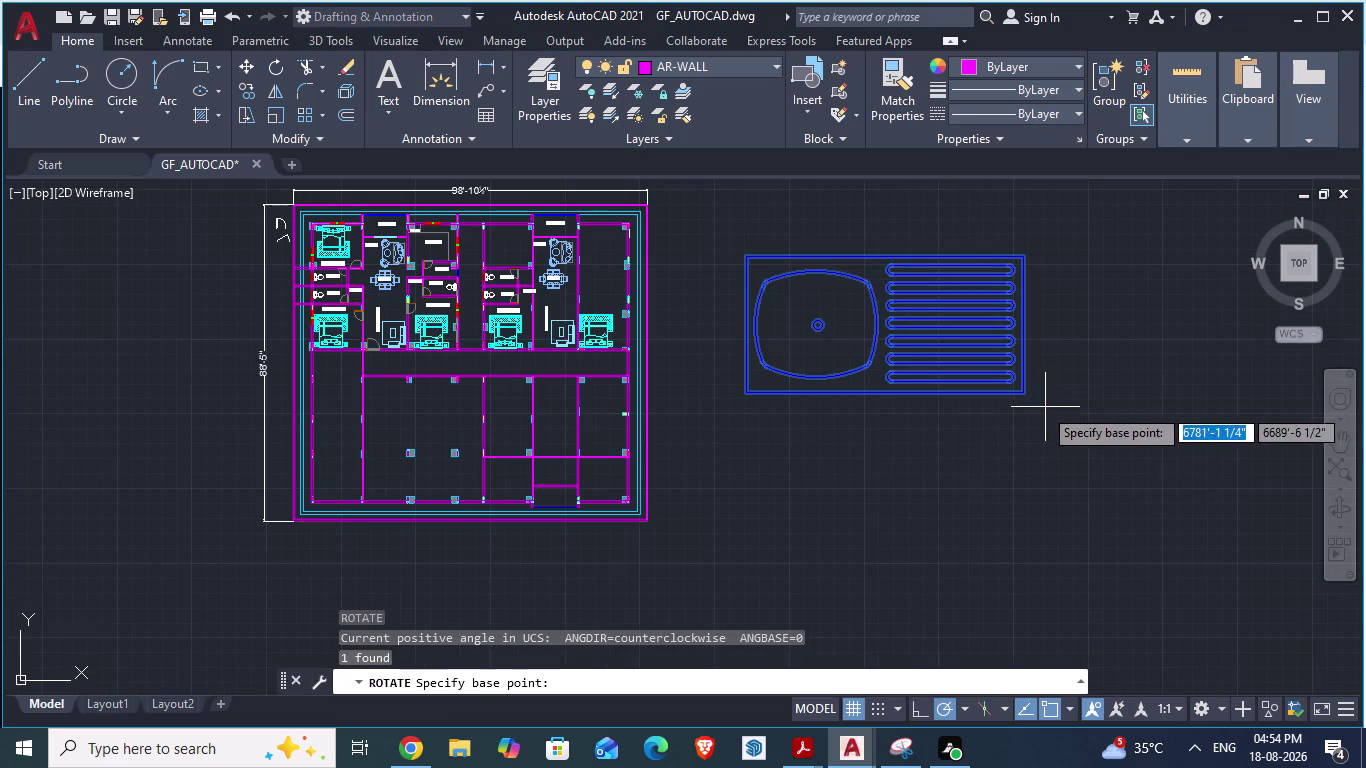
drag(1024, 392, 1001, 510)
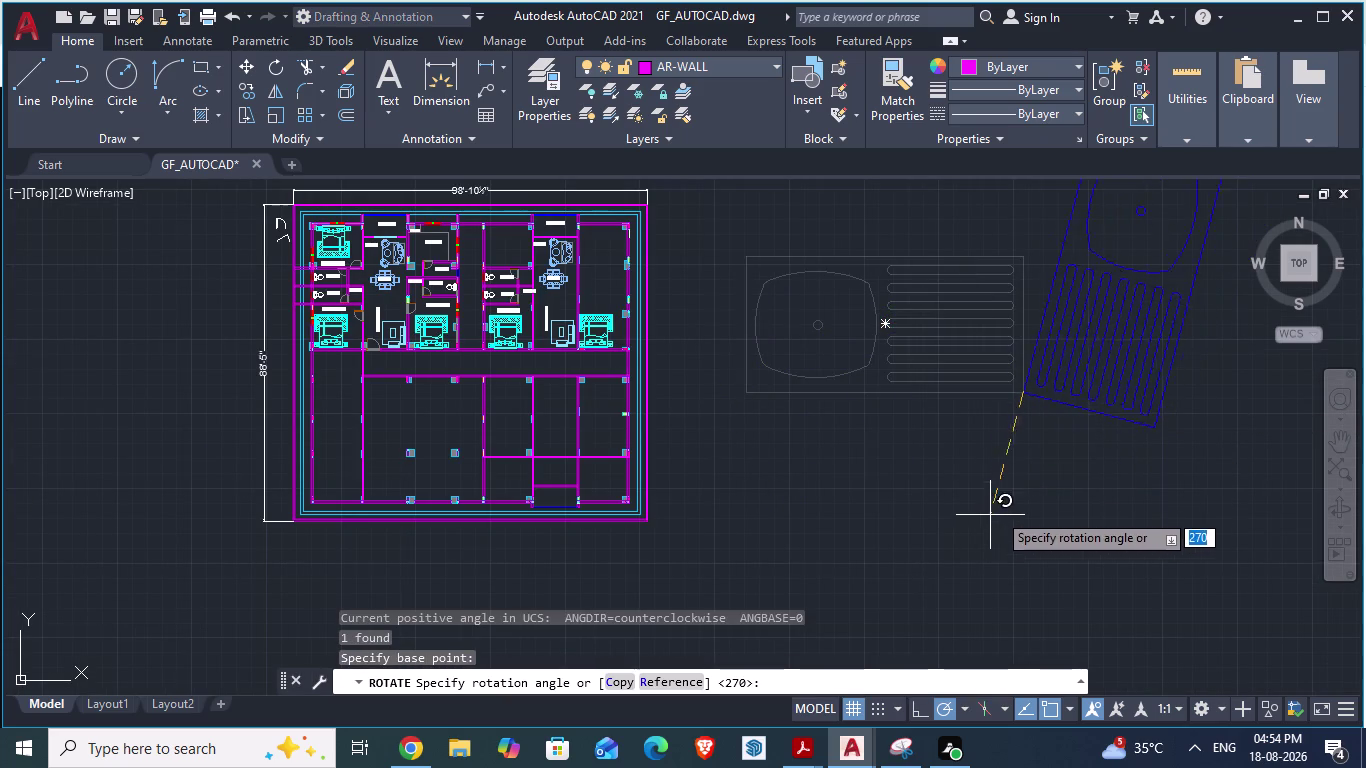
drag(1001, 510, 1022, 501)
click(1022, 501)
scroll(down, 3)
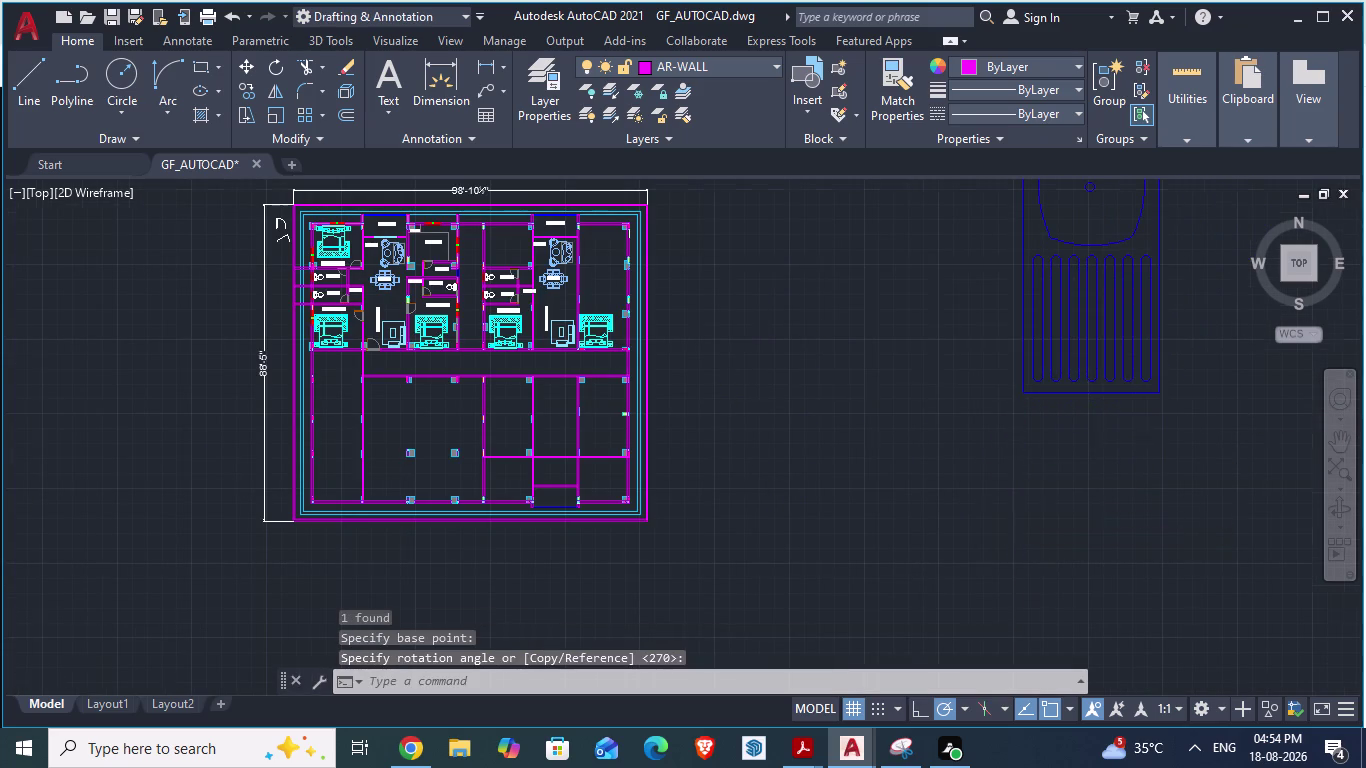
scroll(down, 3)
Scale the rotated sink down to a smaller size with SC.
click(1053, 418)
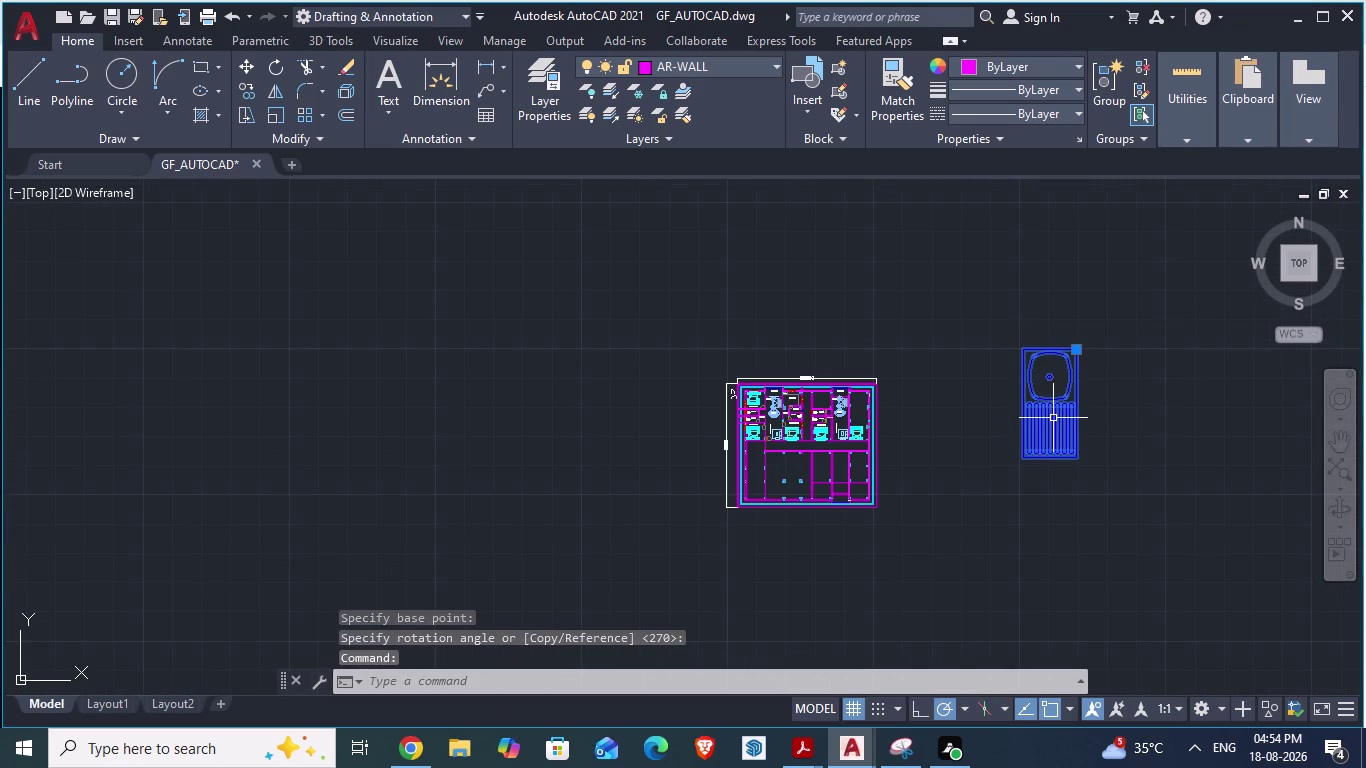
text(SC)
key(Return)
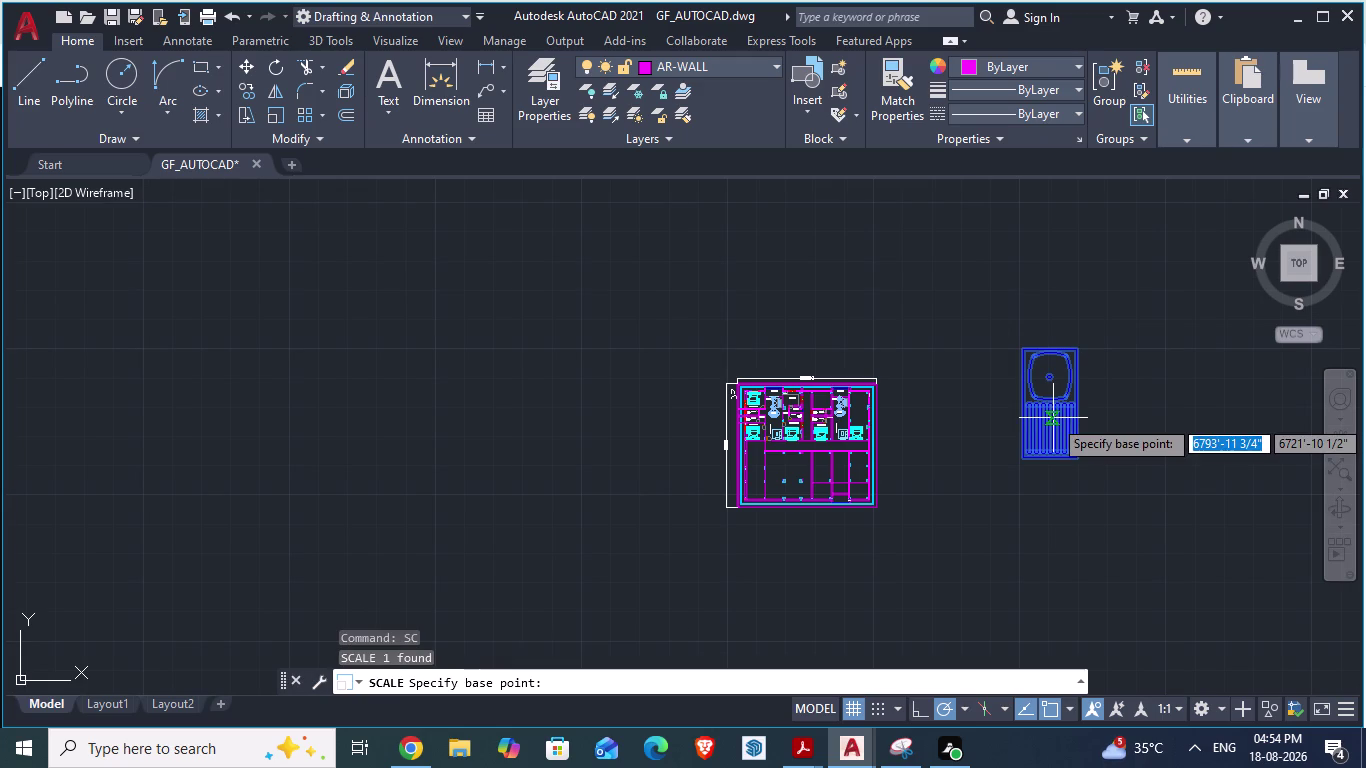
scroll(up, 3)
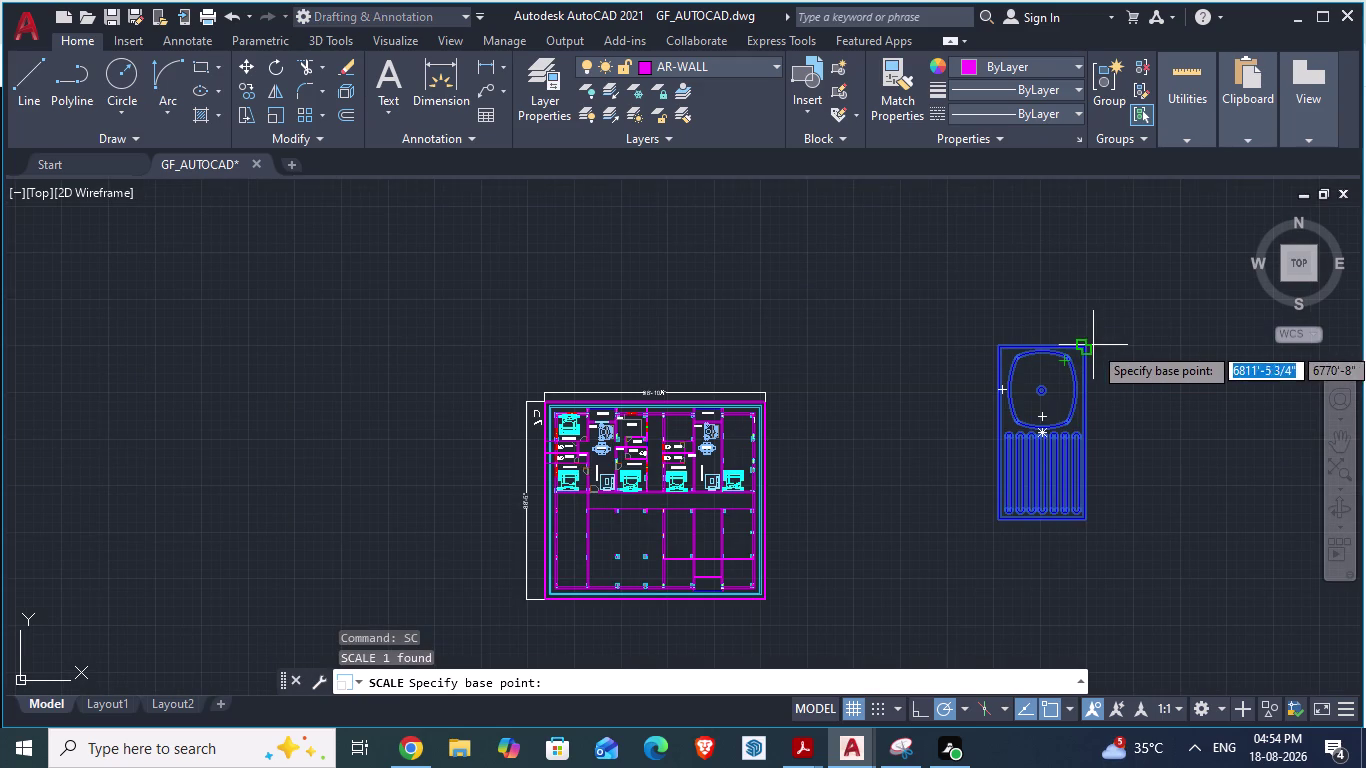
drag(1088, 347, 1060, 397)
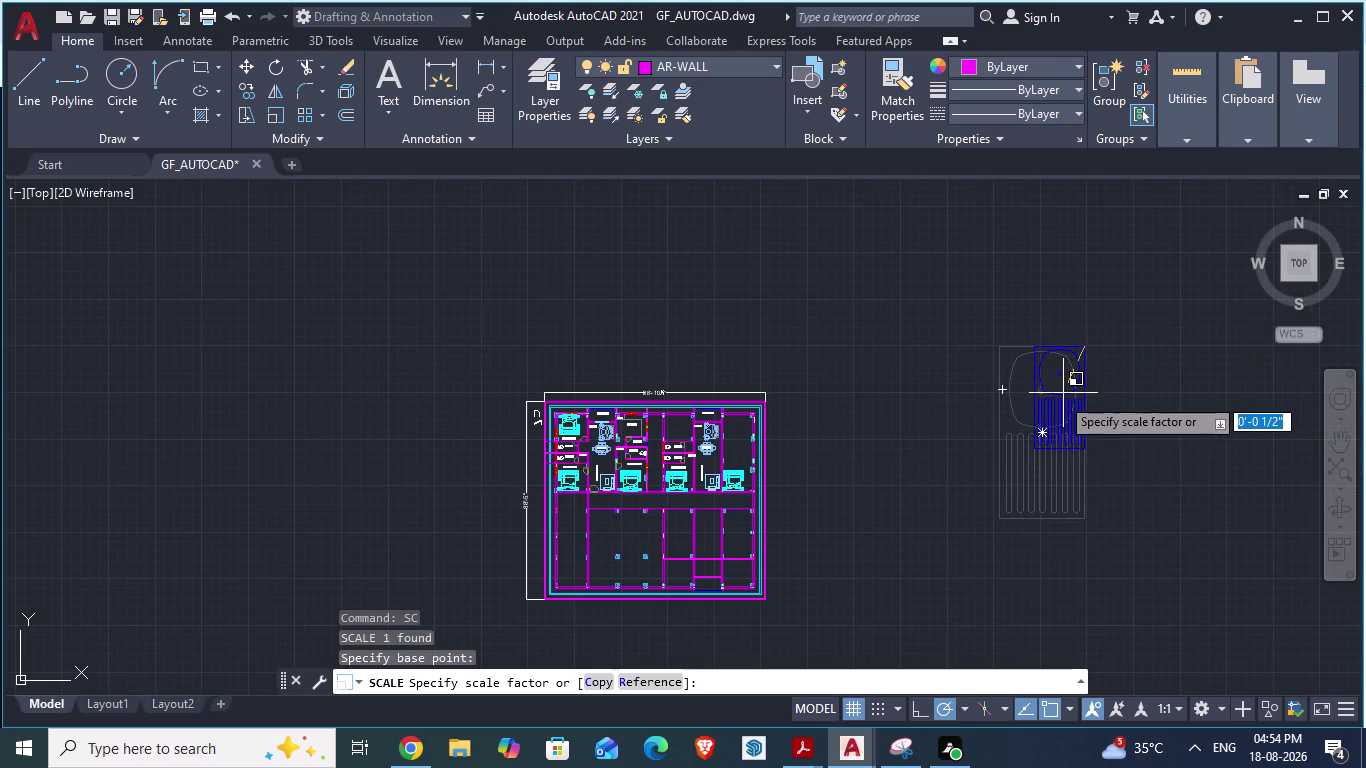
drag(1060, 397, 1059, 398)
click(1059, 398)
Move the sink from its placement toward the floor plan.
click(1056, 426)
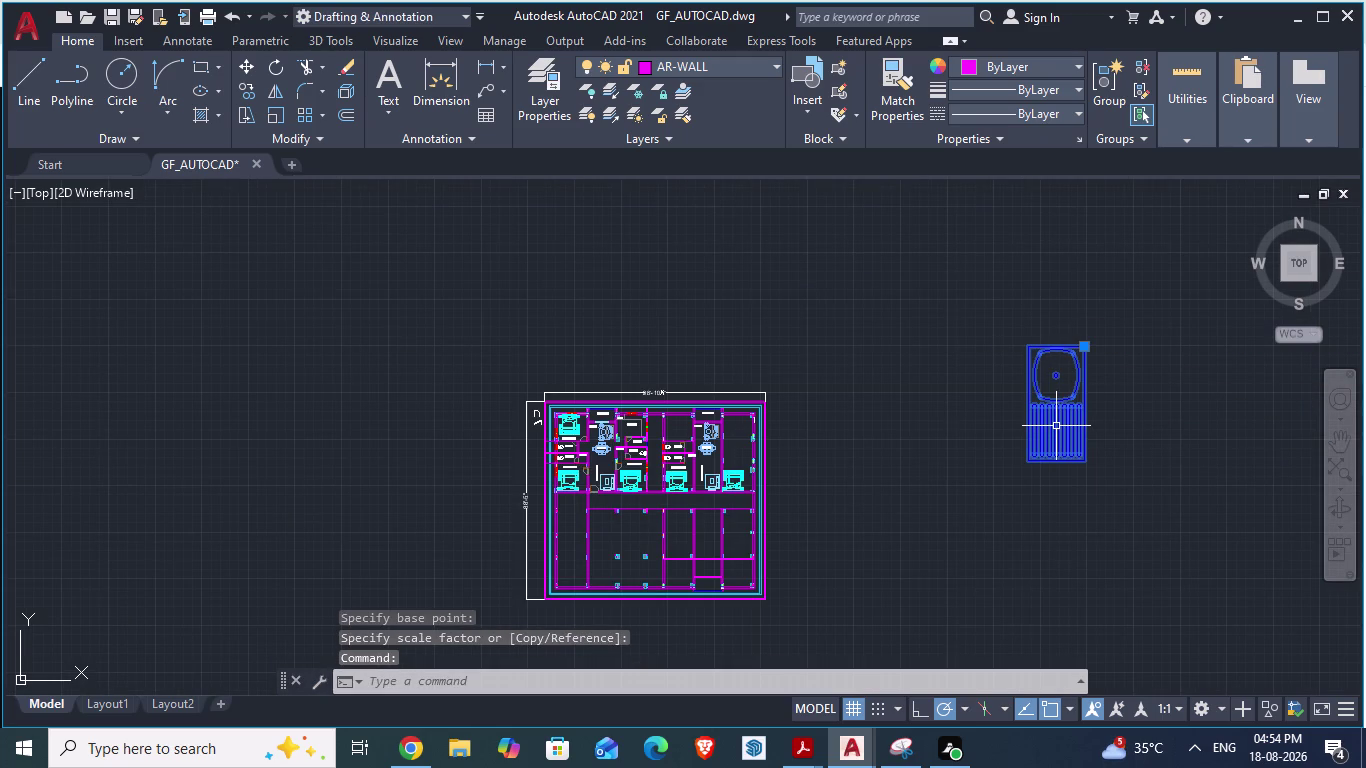
key(m)
key(Return)
scroll(up, 3)
scroll(down, 3)
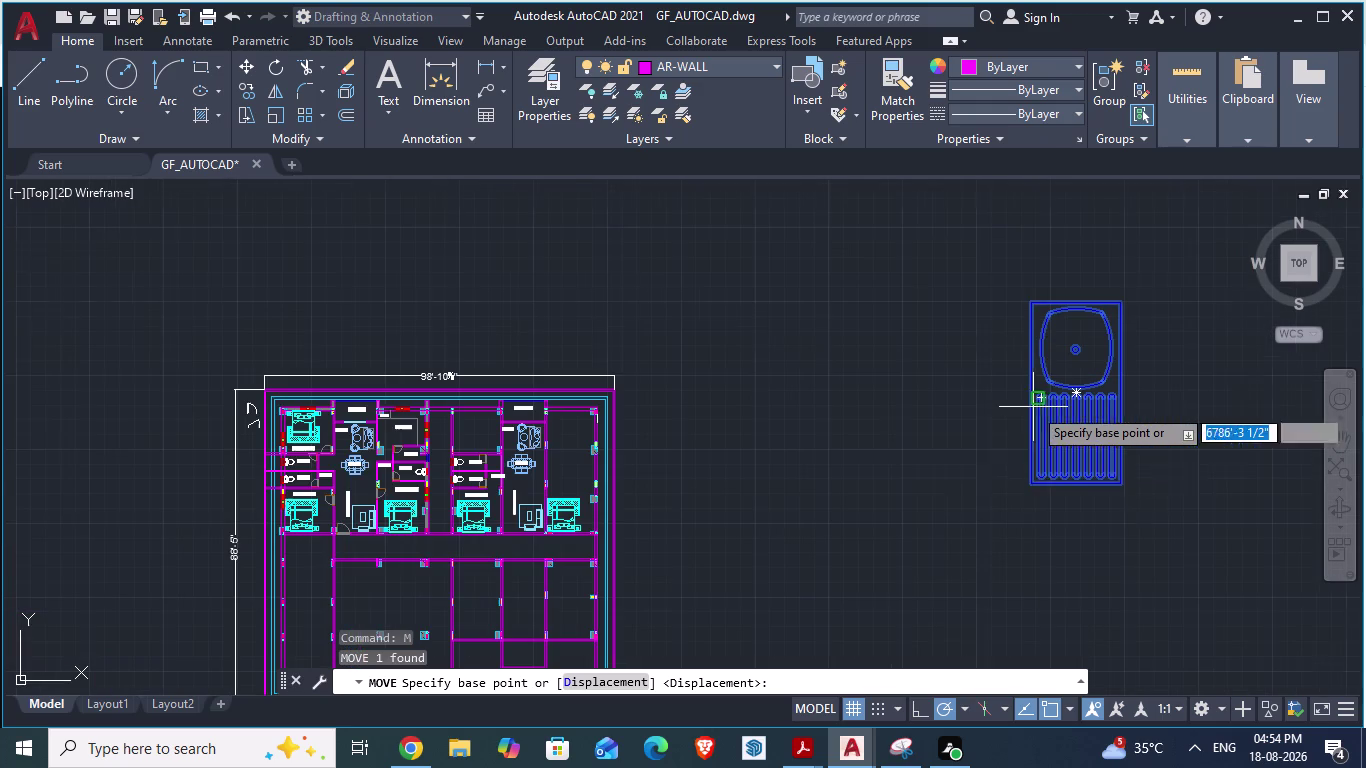
drag(1026, 484, 629, 503)
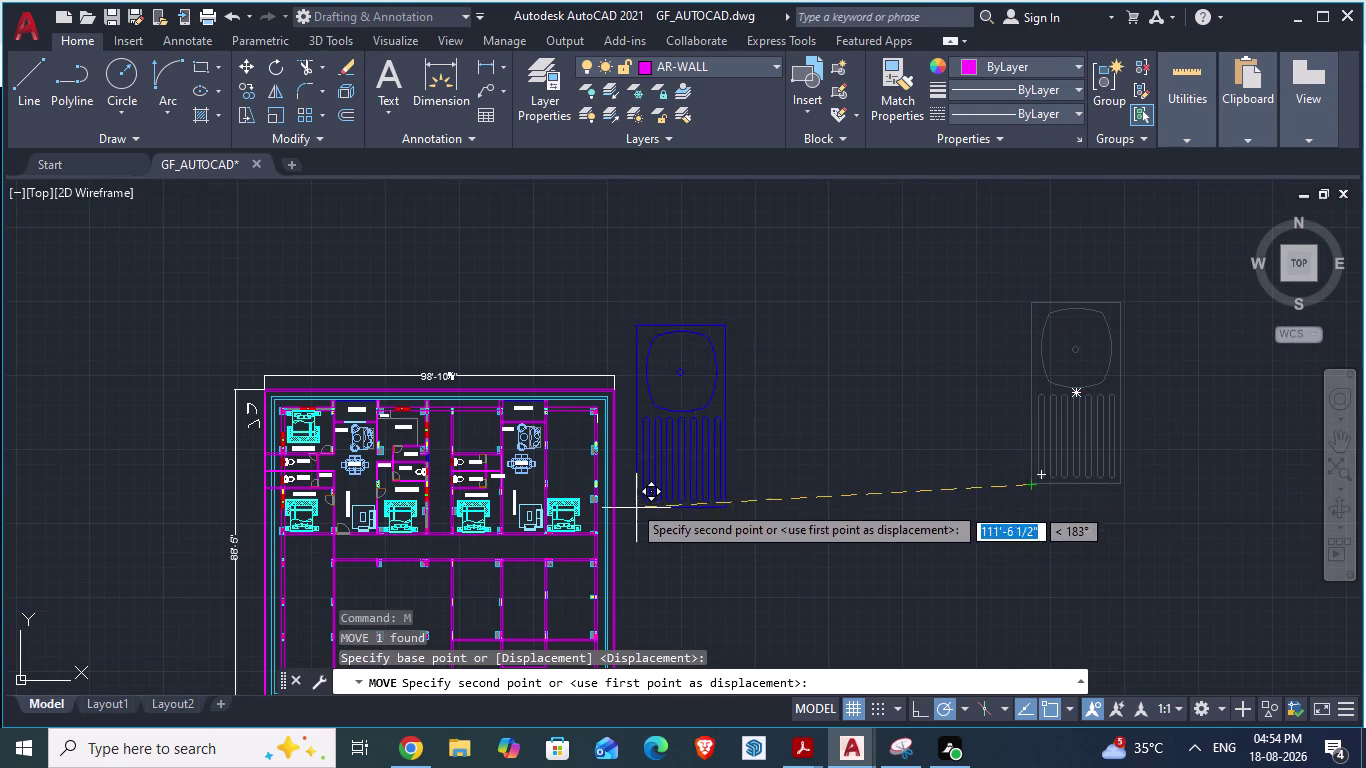
drag(629, 503, 352, 448)
Snap the sink against the kitchen's right-hand wall and reselect it.
scroll(up, 3)
scroll(up, 3)
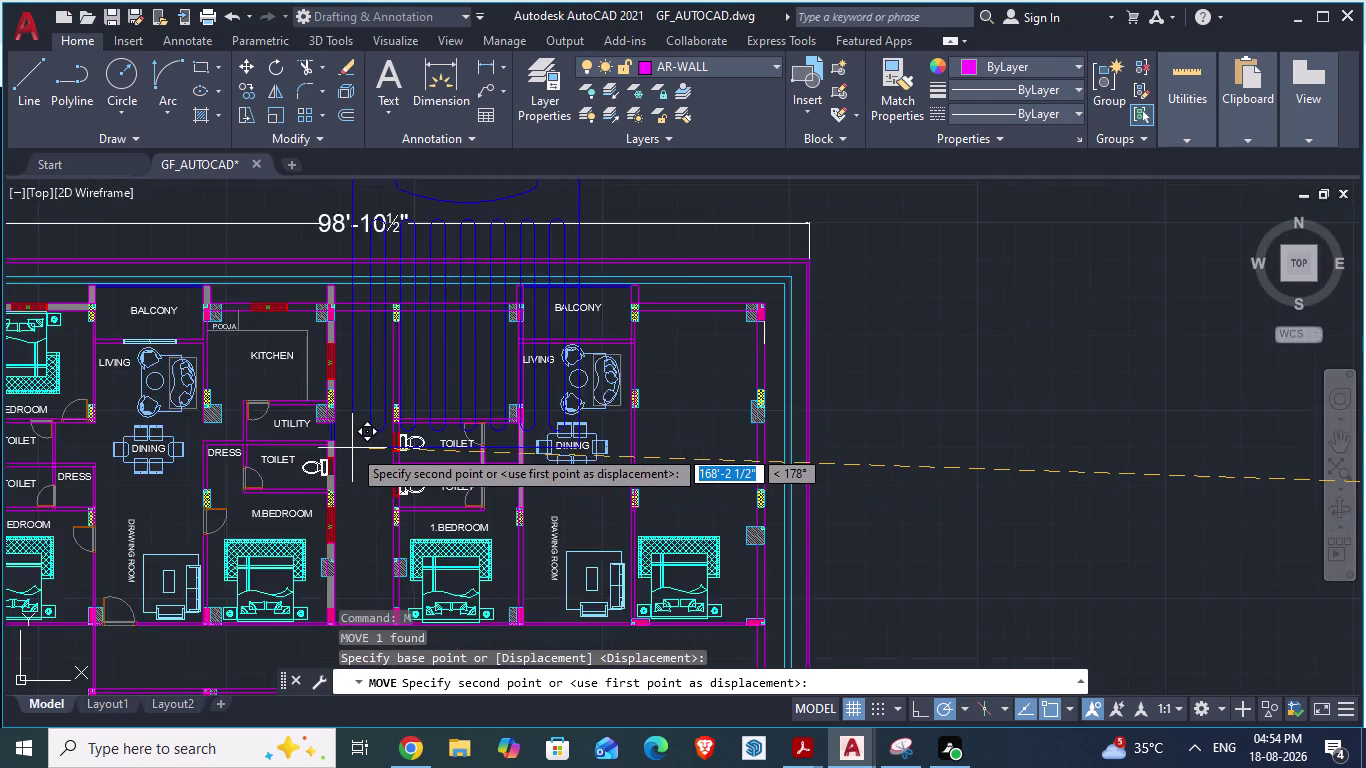
drag(352, 448, 280, 393)
scroll(down, 3)
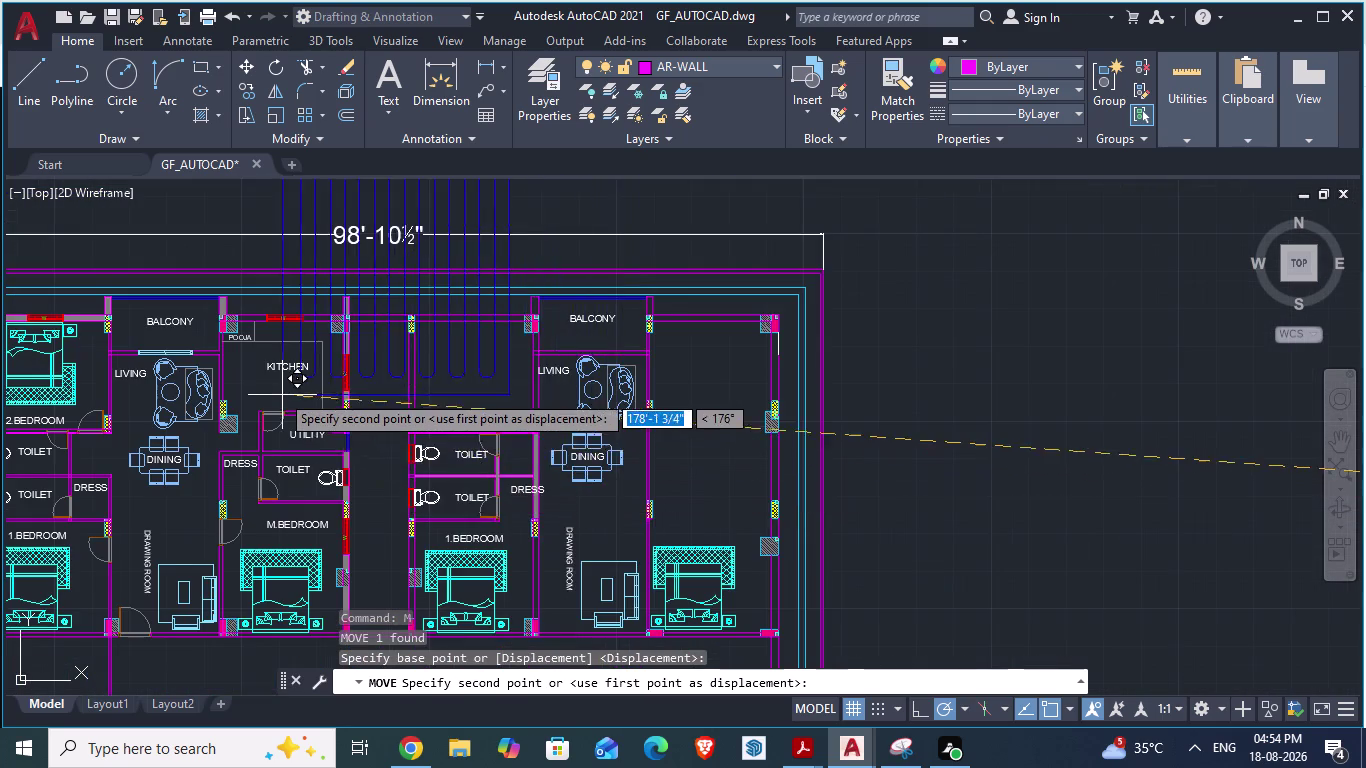
drag(280, 393, 403, 441)
scroll(up, 3)
scroll(down, 3)
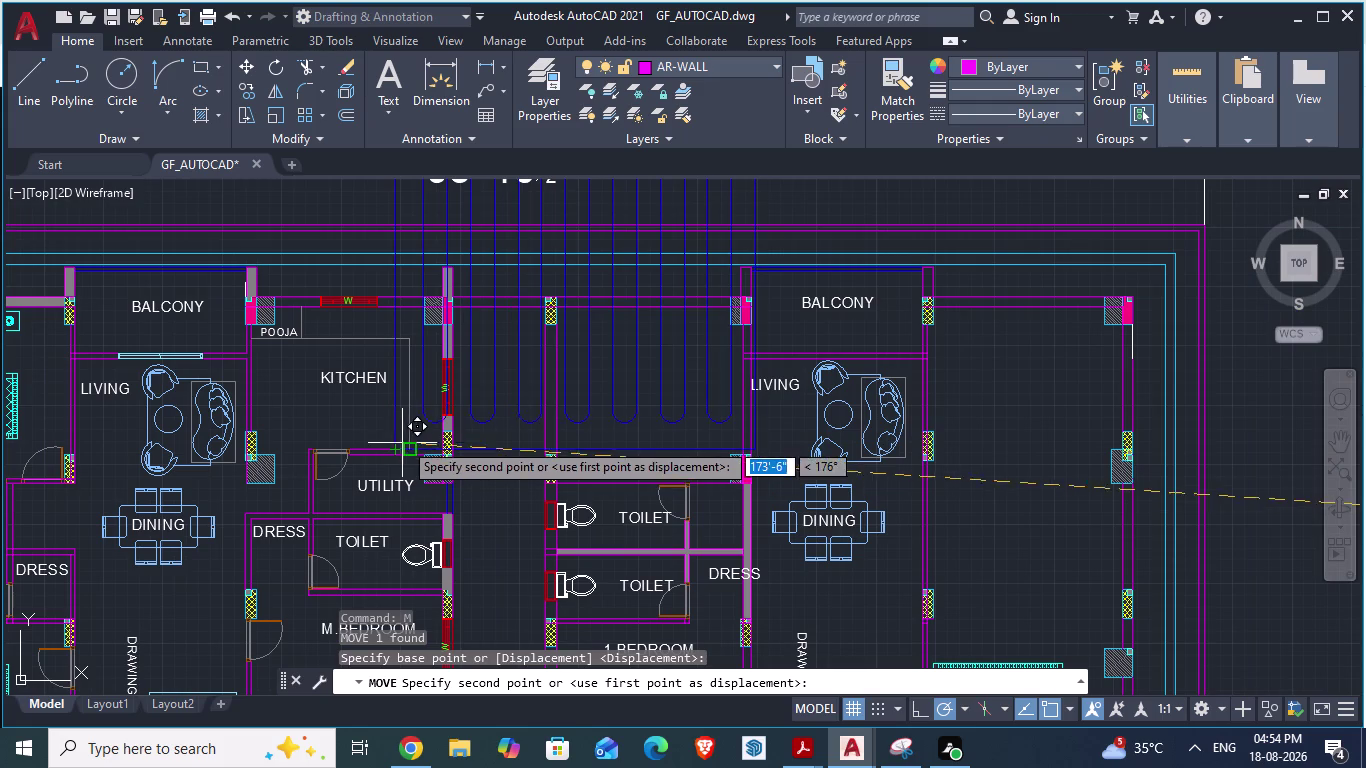
drag(403, 441, 417, 431)
click(417, 431)
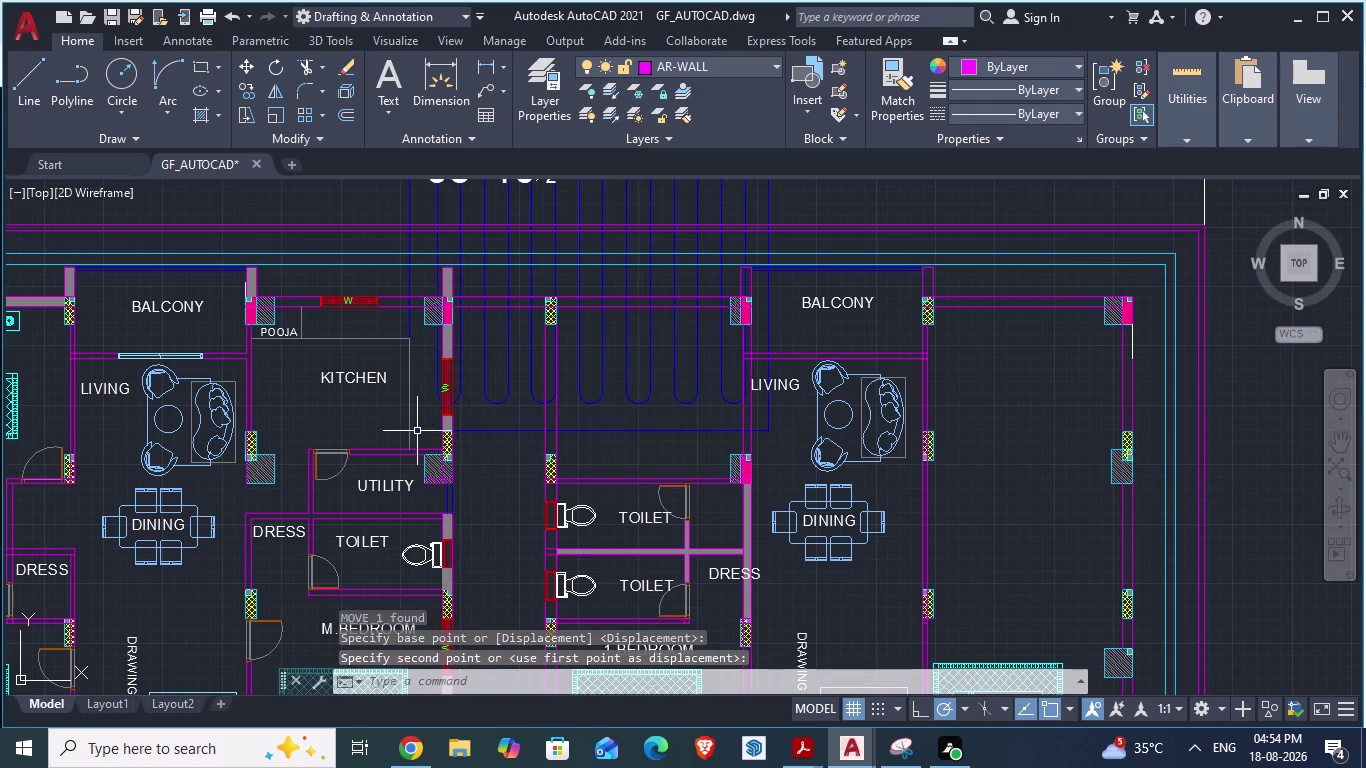
click(417, 431)
Scale the sink down from a corner base point so it fits the kitchen.
text(SCA)
key(Return)
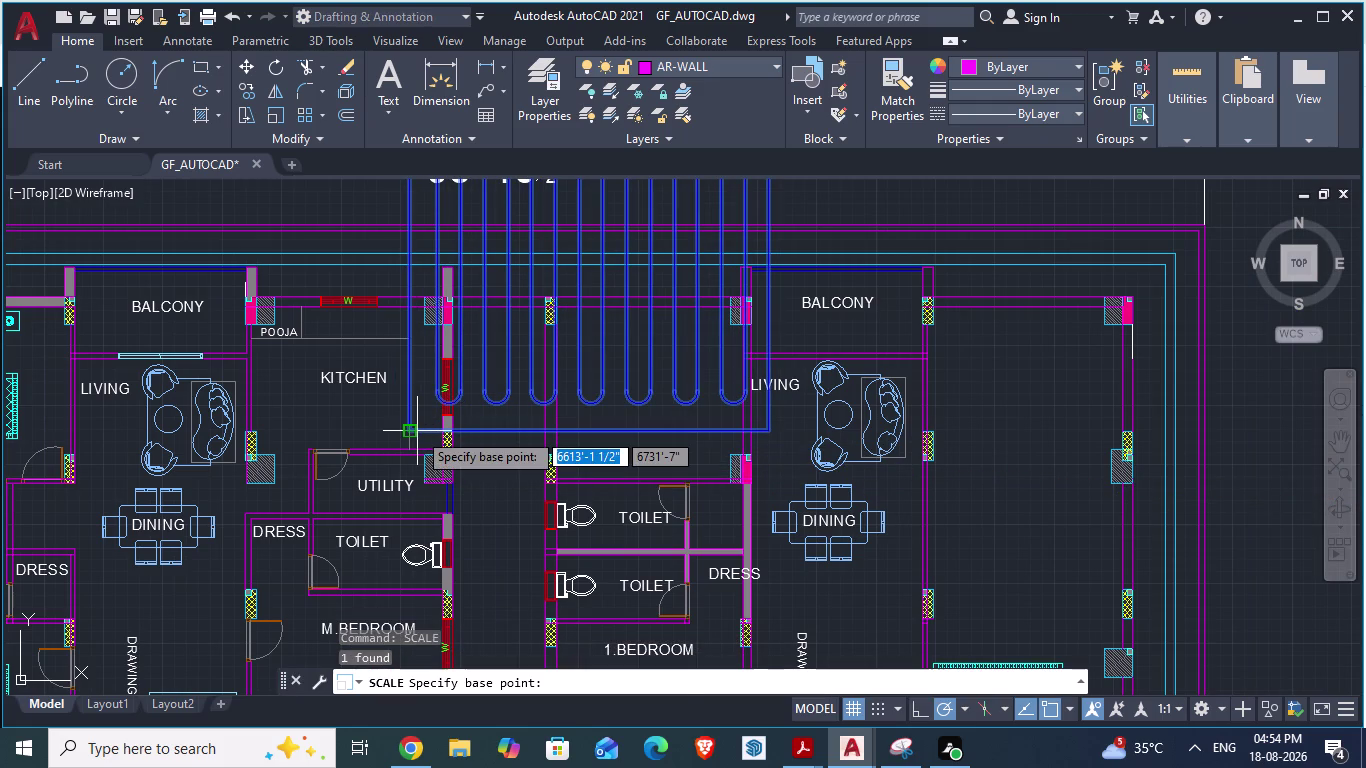
drag(417, 431, 437, 416)
click(437, 416)
scroll(up, 3)
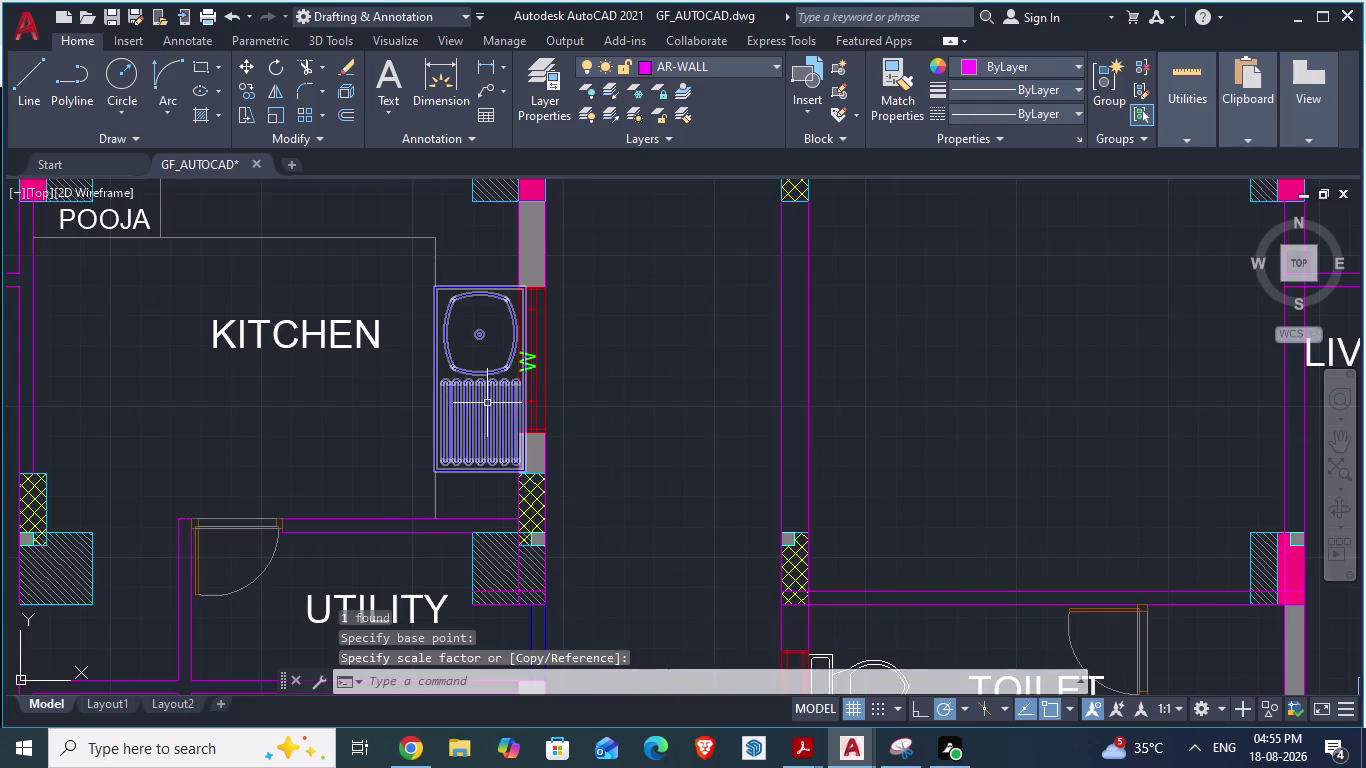
scroll(up, 3)
Rescale the sink from its bottom corner to match the wall edge.
click(447, 220)
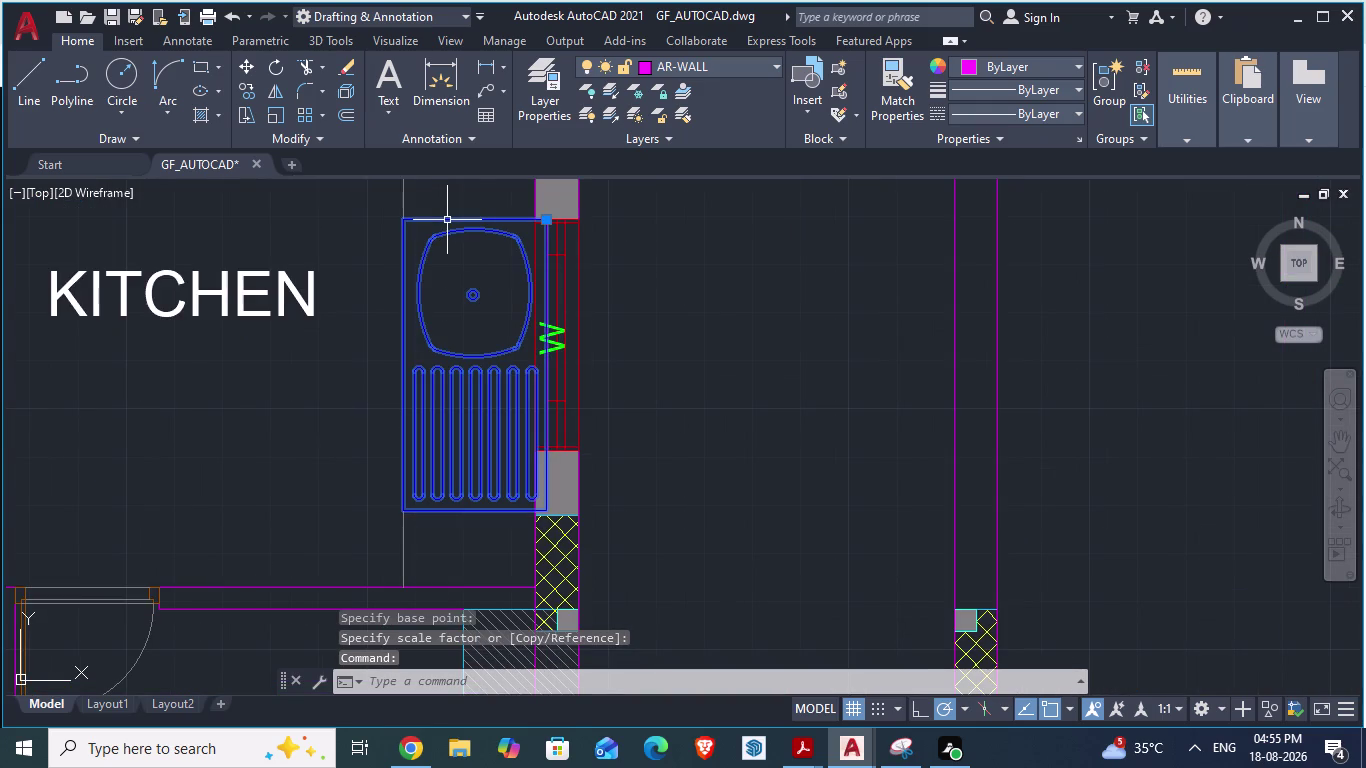
text(SCA)
key(Return)
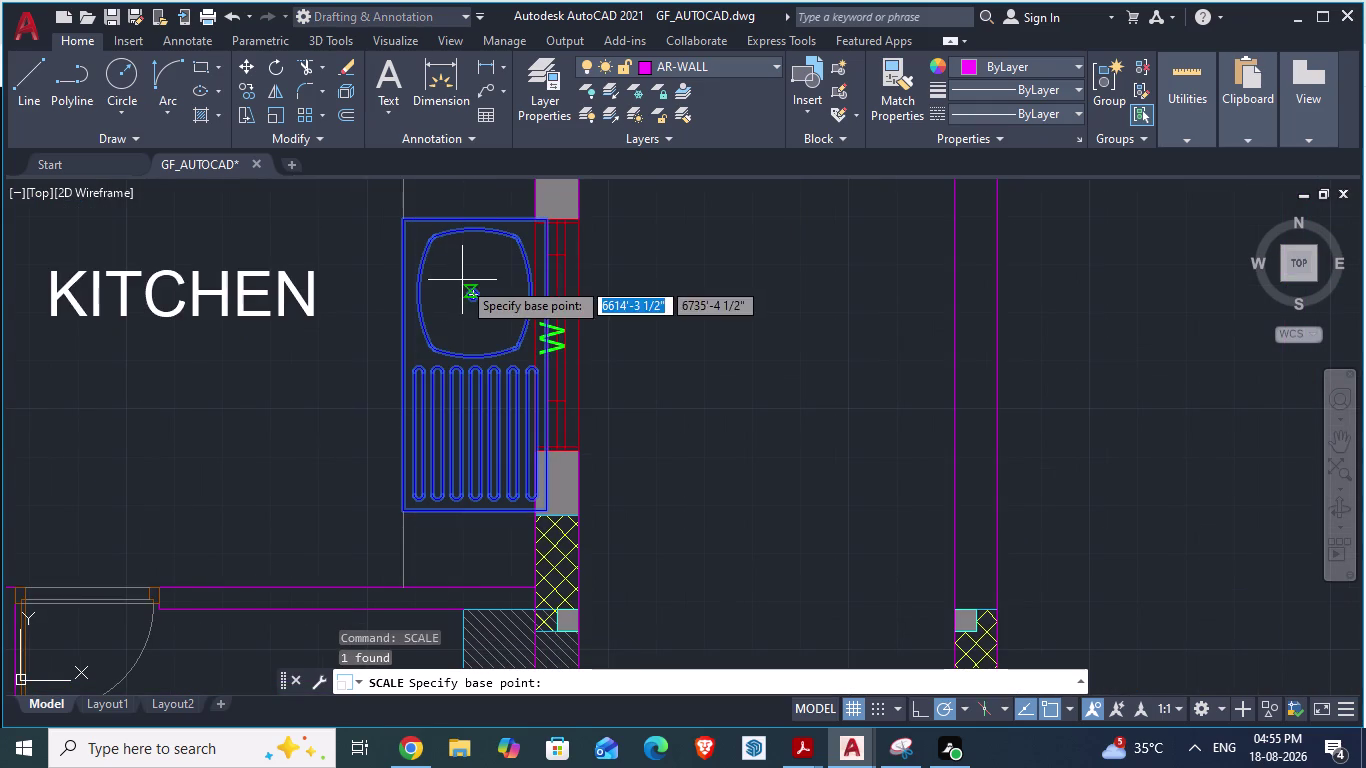
drag(409, 509, 423, 511)
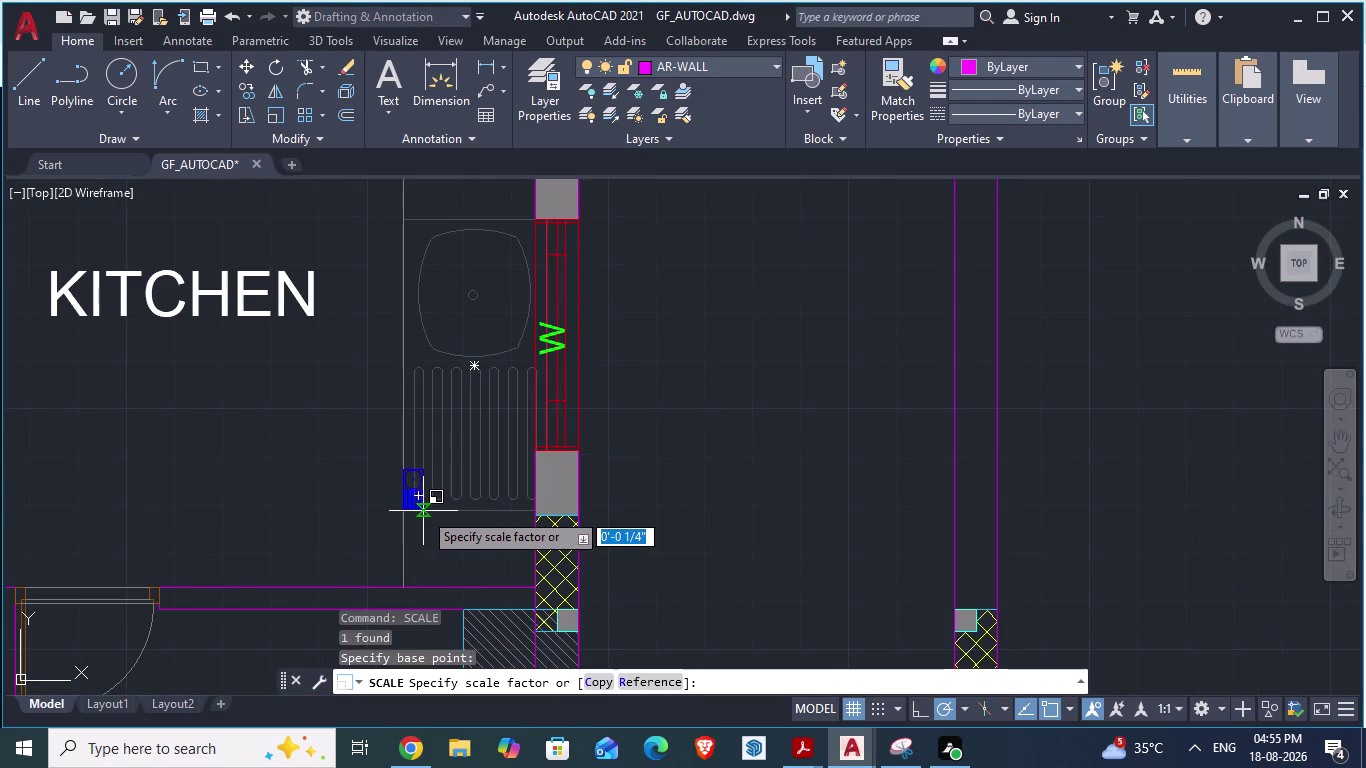
drag(423, 511, 472, 440)
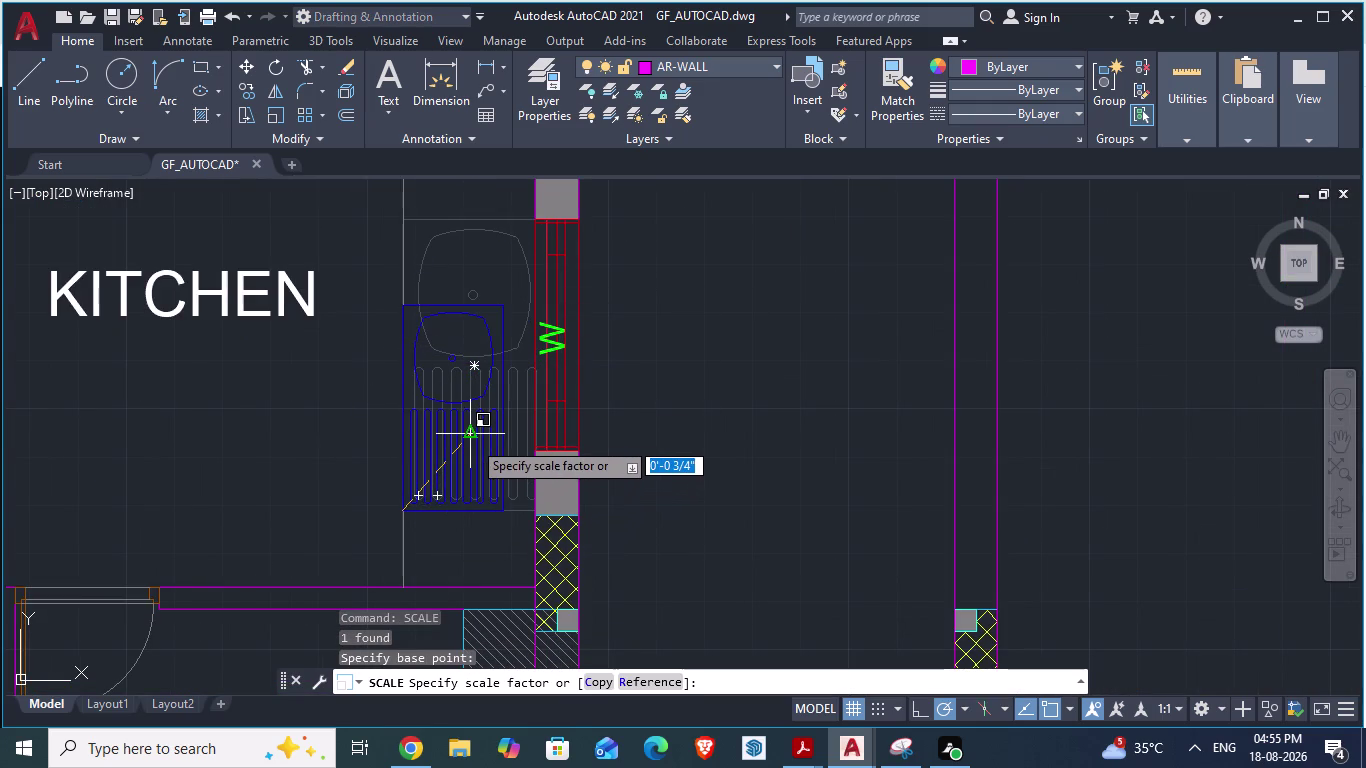
drag(472, 440, 479, 438)
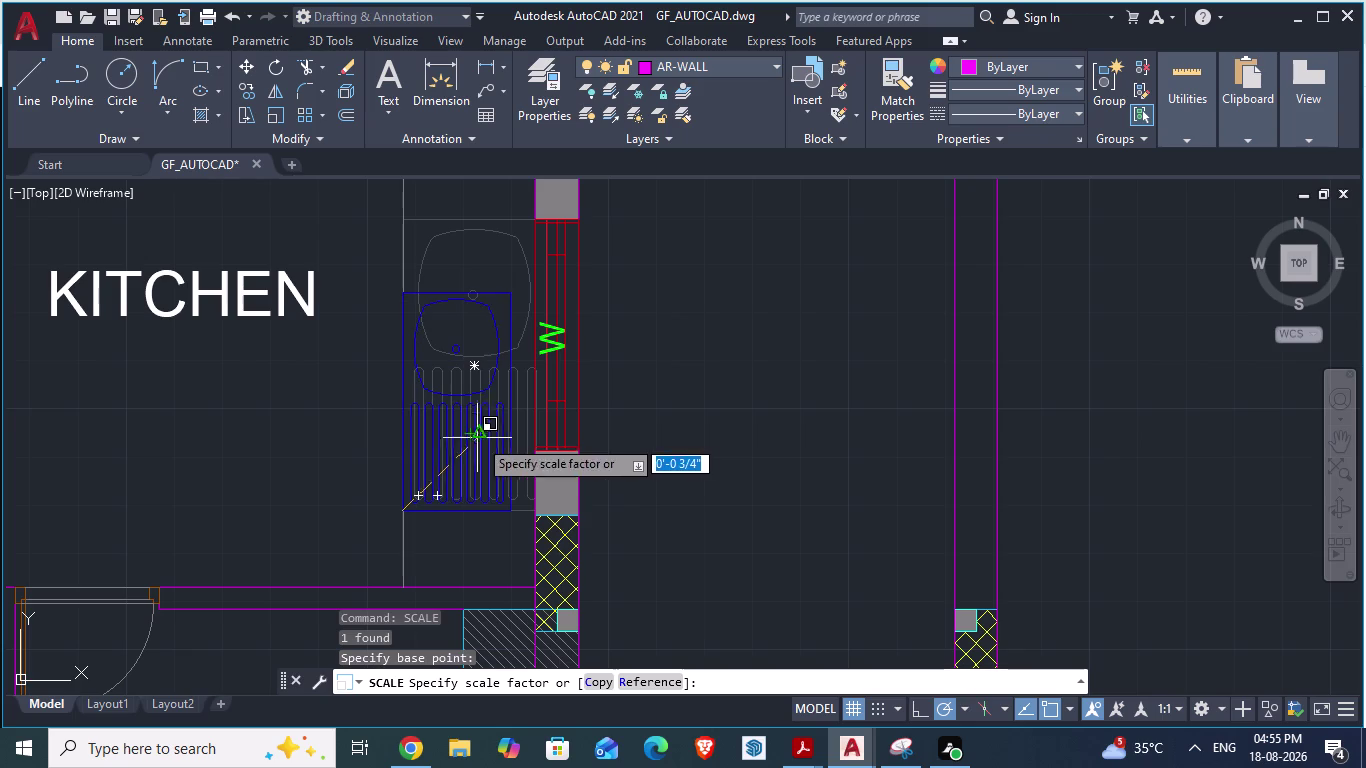
drag(479, 438, 503, 466)
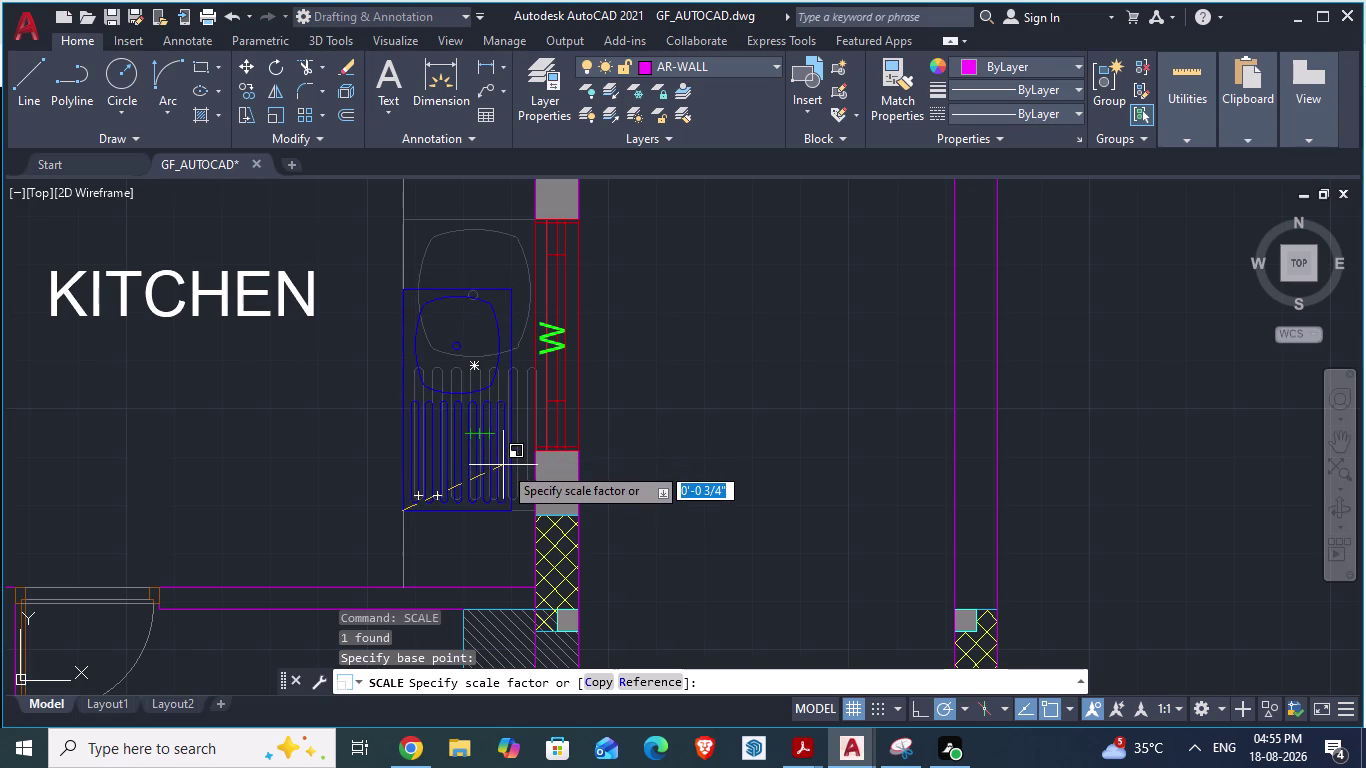
drag(503, 466, 531, 510)
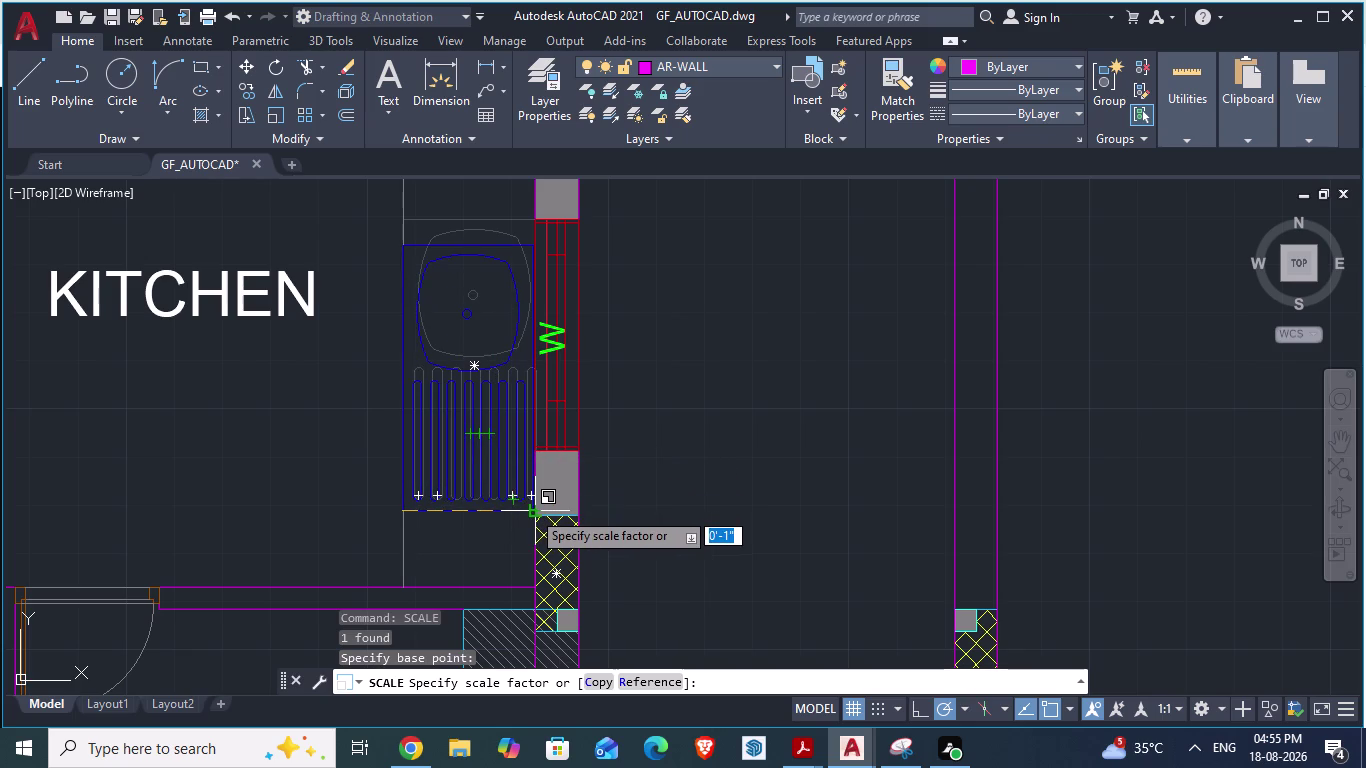
drag(531, 510, 526, 511)
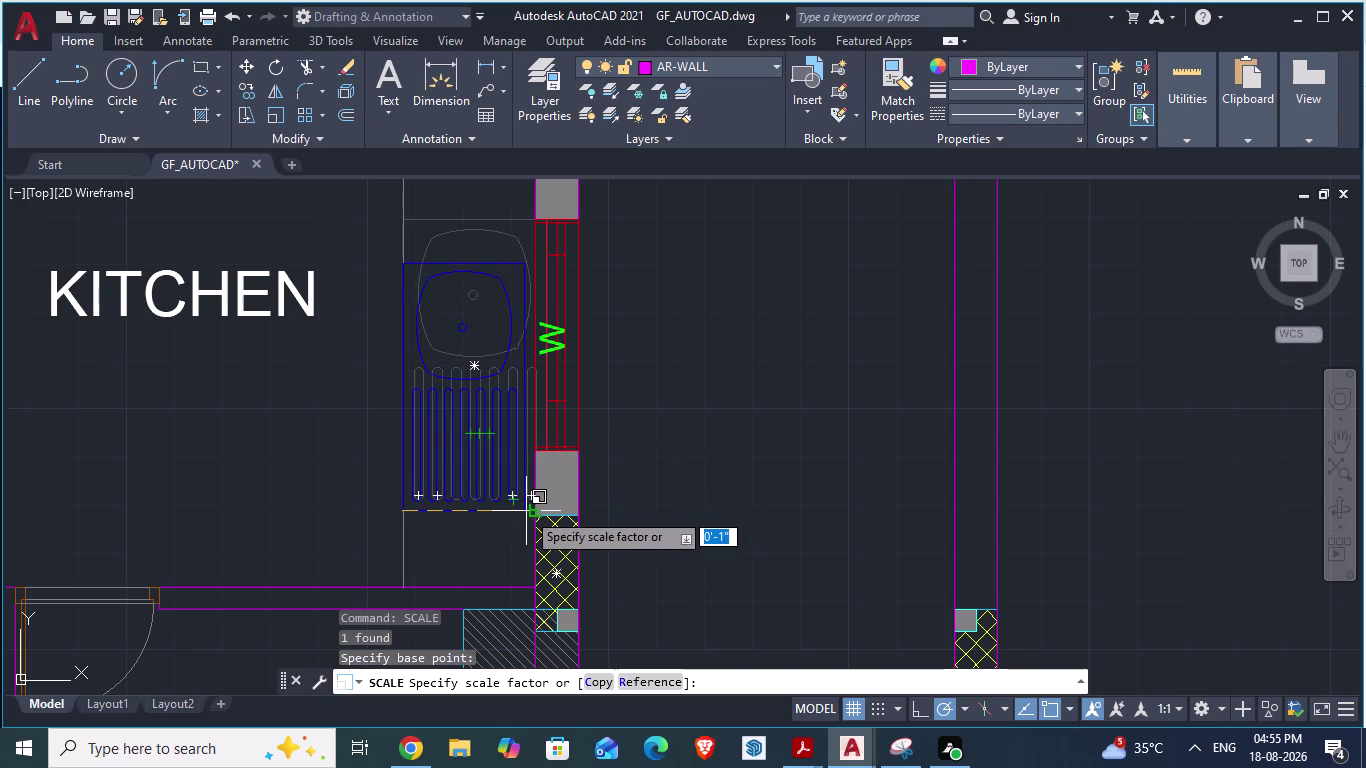
drag(526, 511, 528, 517)
click(528, 517)
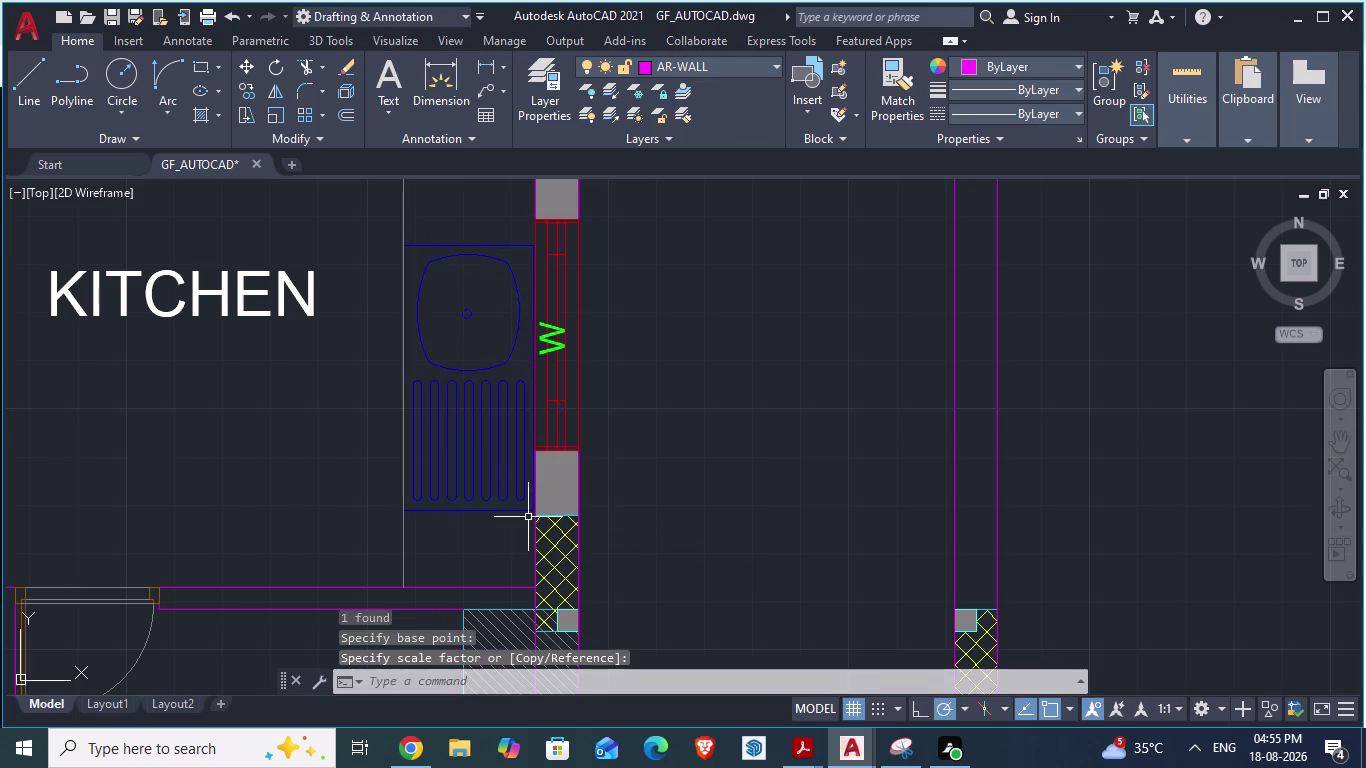
Move the sink so it lines up with the kitchen wall.
click(492, 408)
key(m)
key(Return)
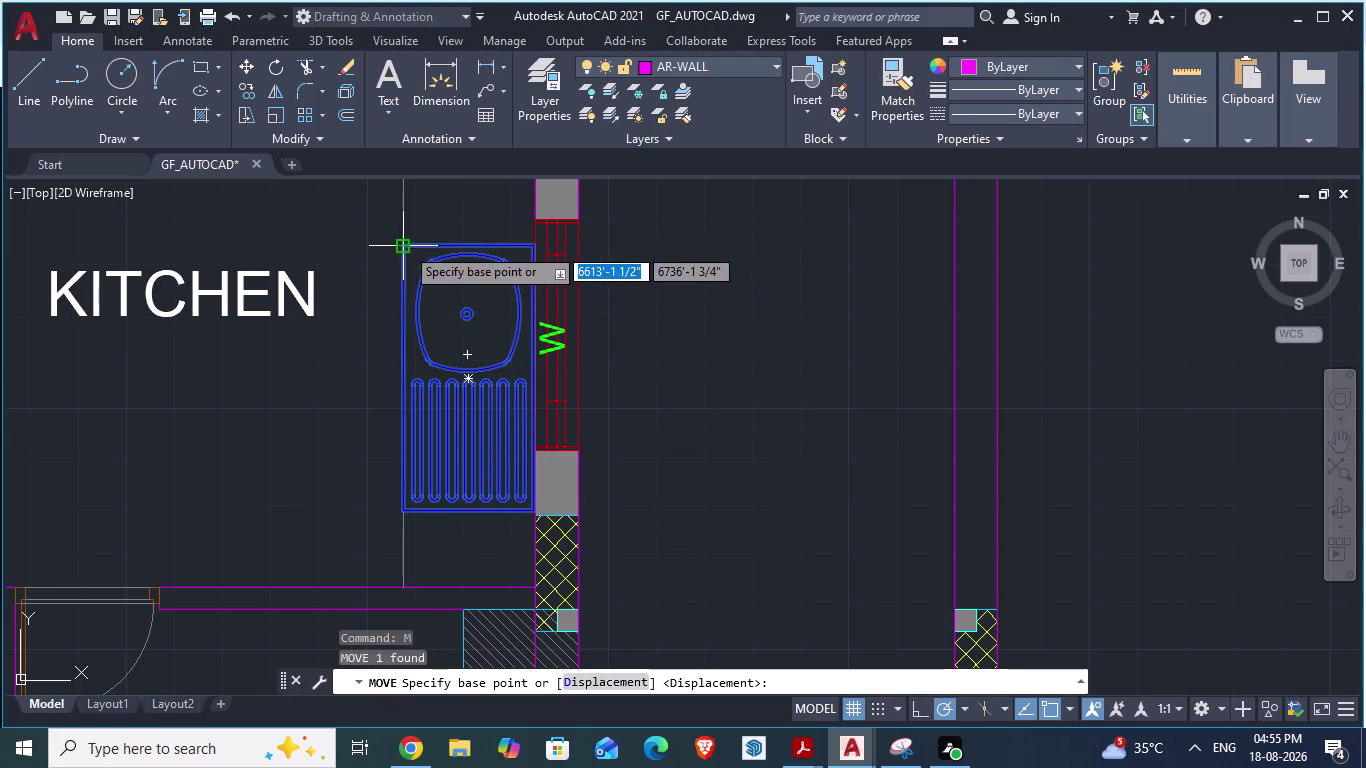
drag(405, 246, 428, 284)
scroll(down, 3)
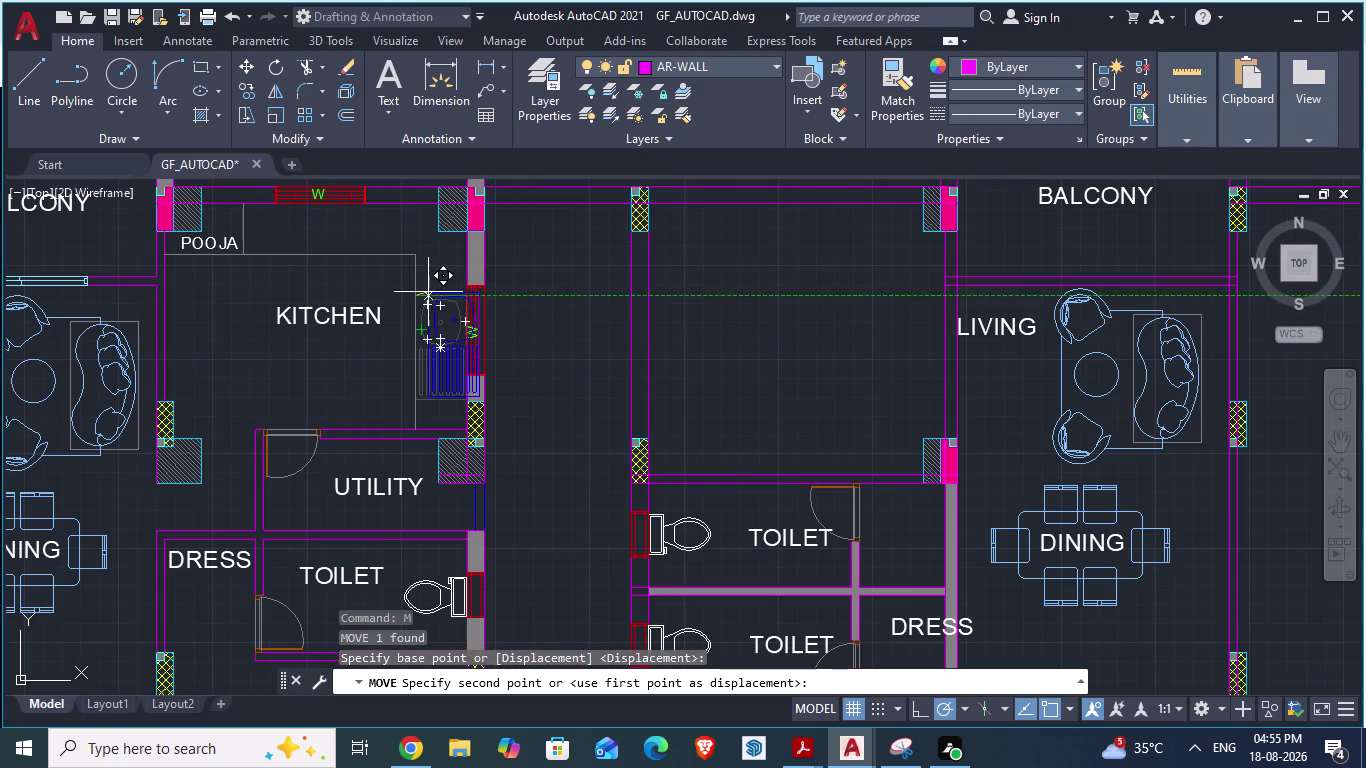
drag(428, 284, 408, 279)
scroll(up, 3)
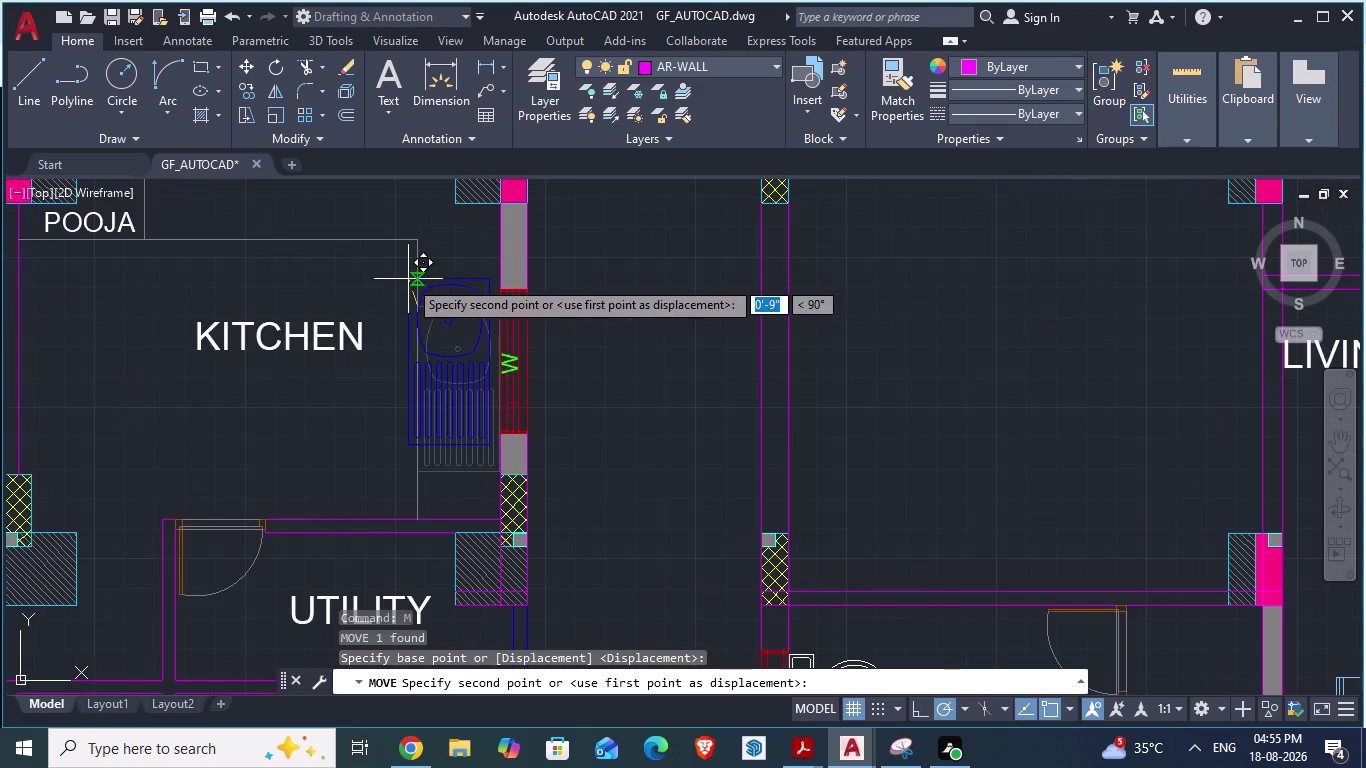
drag(408, 279, 413, 281)
click(413, 281)
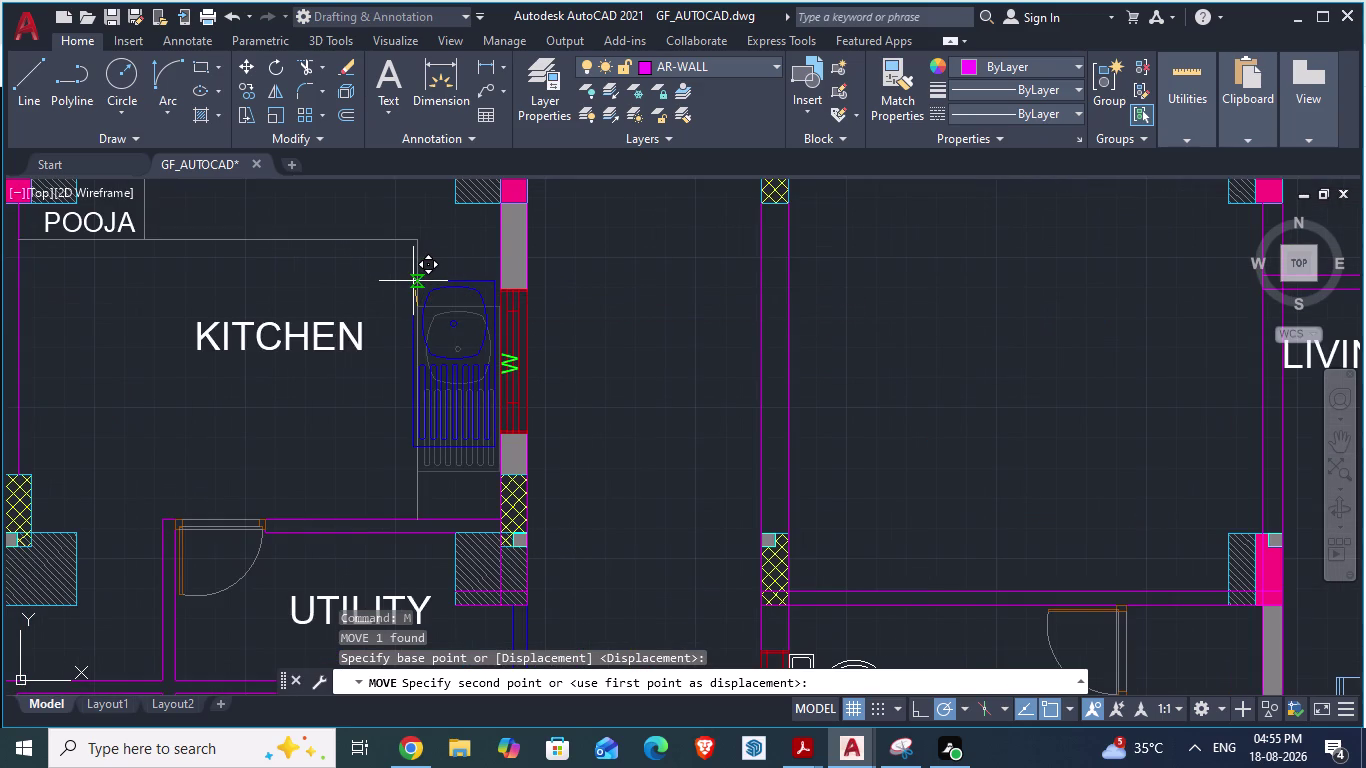
Stretch the sink's top-right corner grip onto the wall edge.
scroll(up, 3)
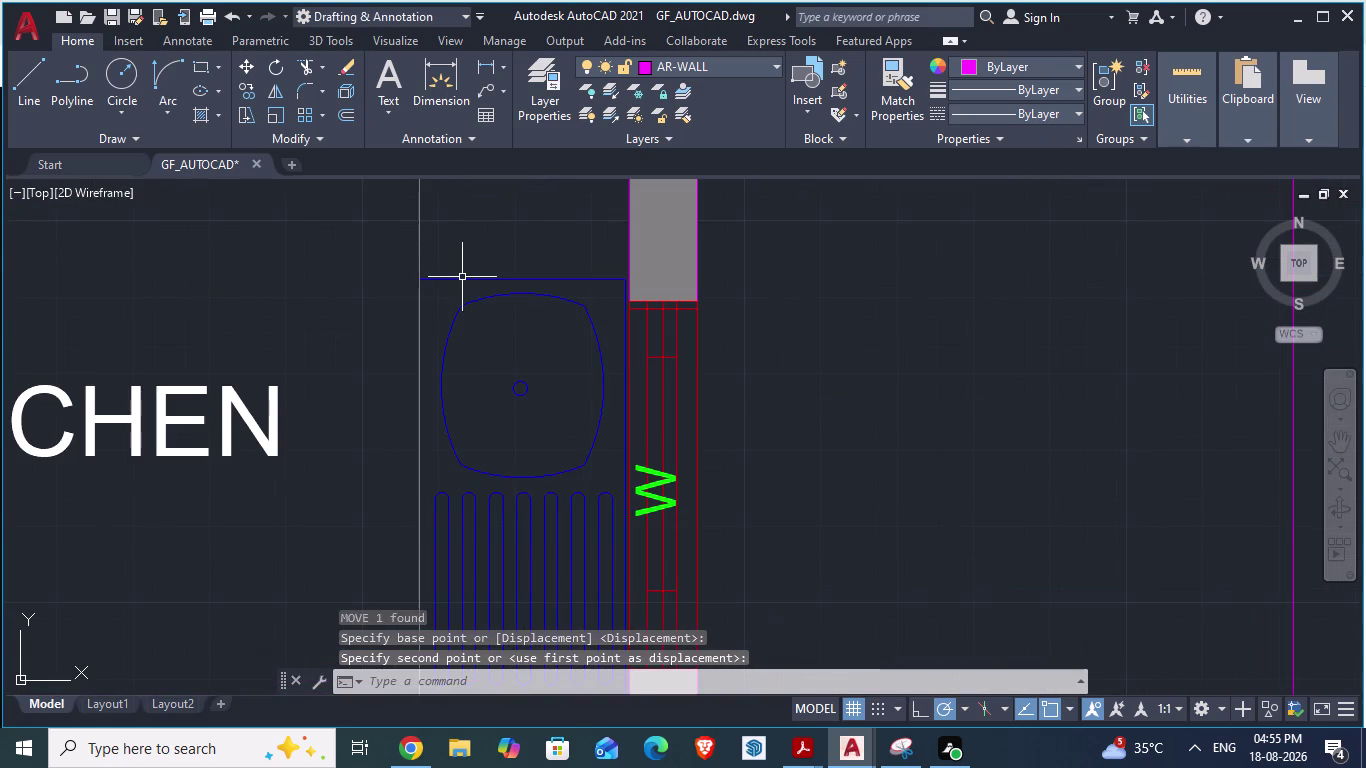
click(462, 277)
text(SCA)
key(Return)
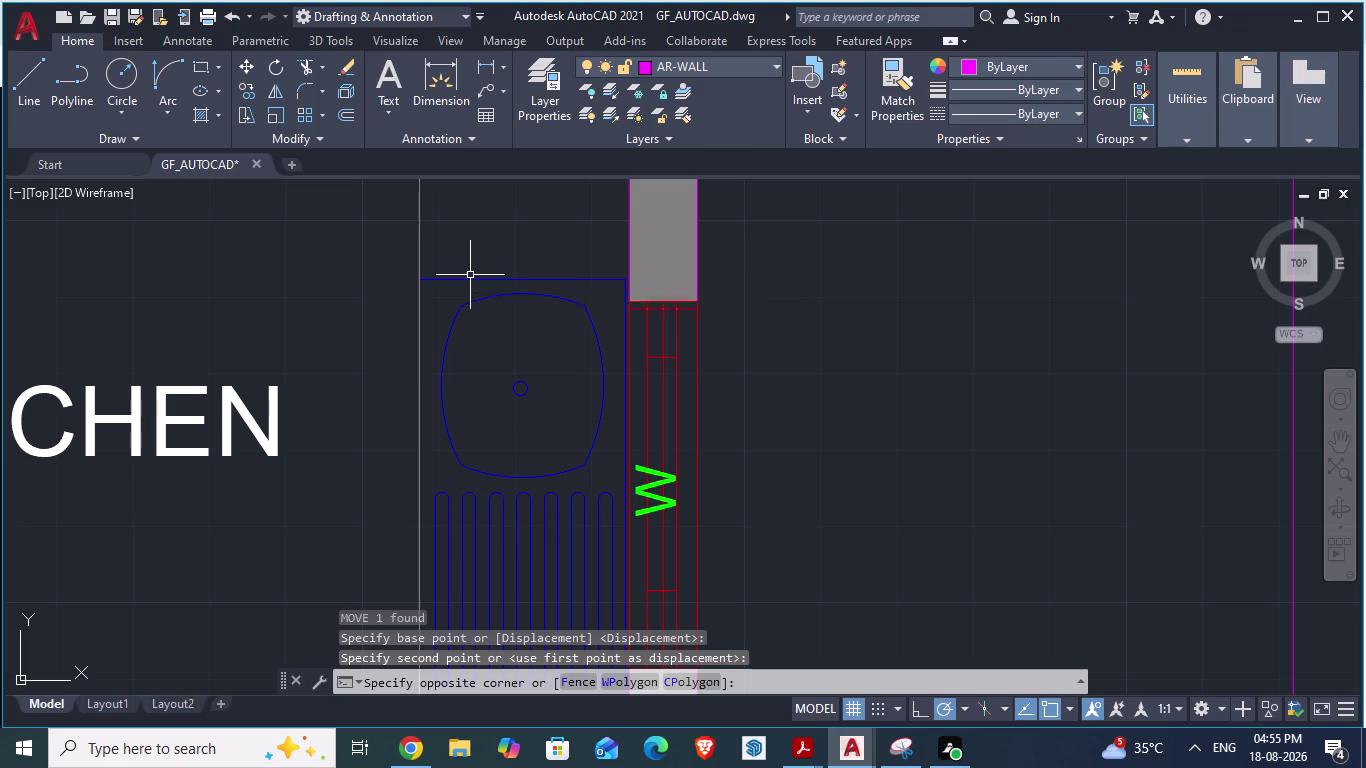
drag(421, 279, 447, 285)
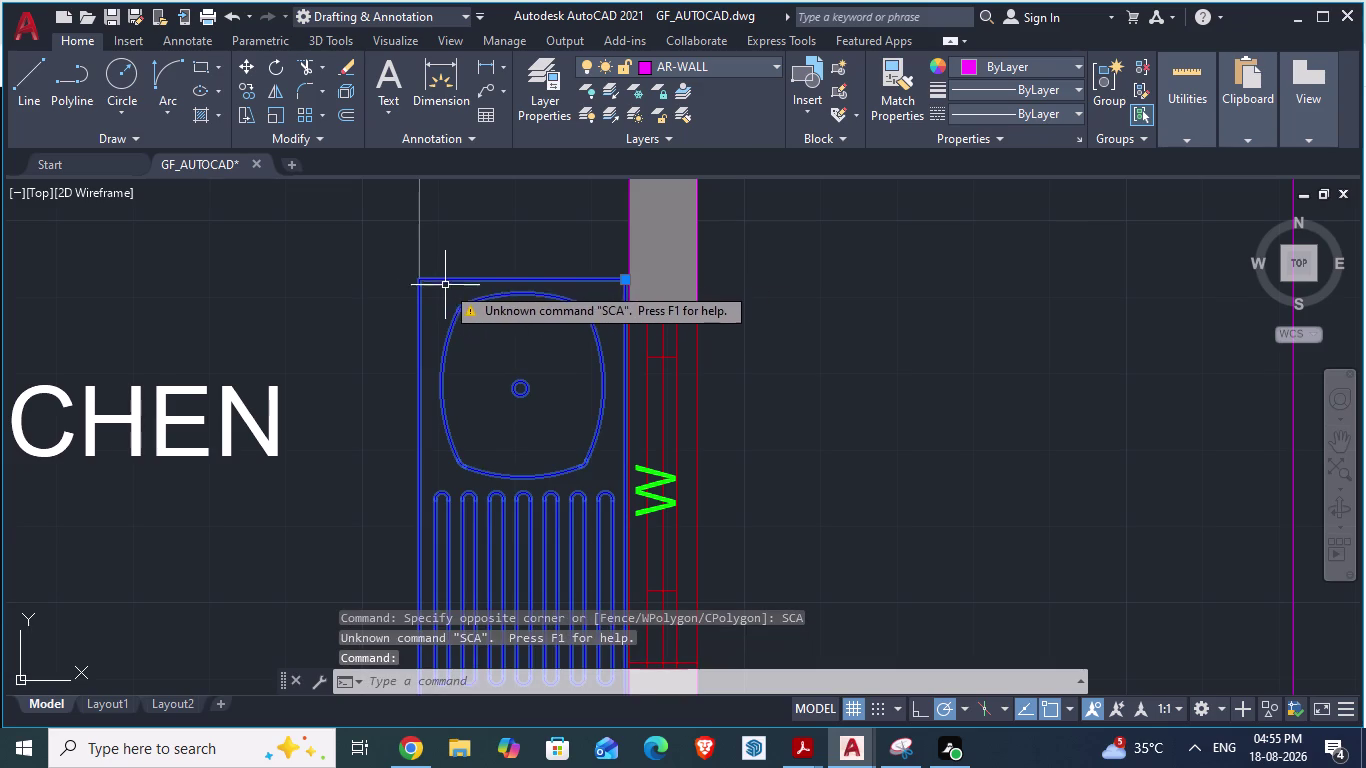
drag(447, 285, 478, 322)
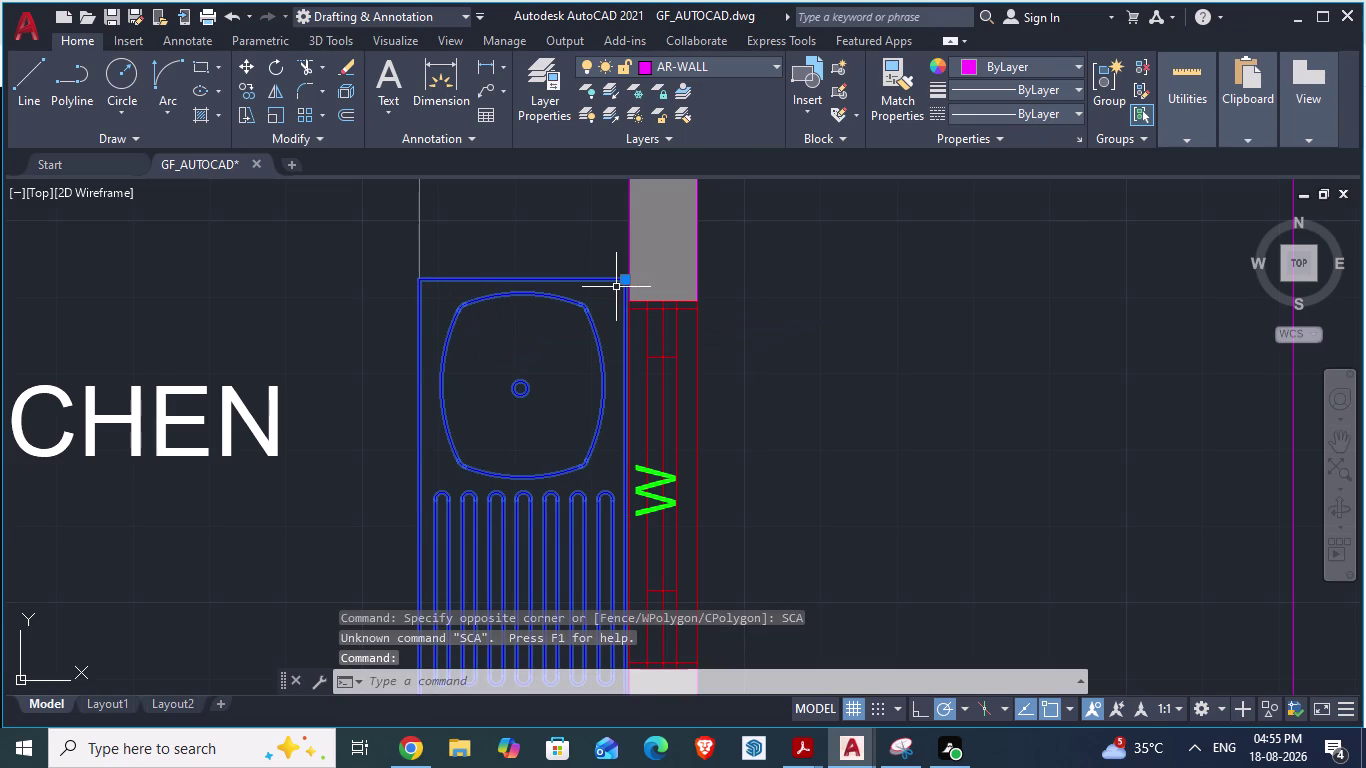
drag(623, 282, 635, 299)
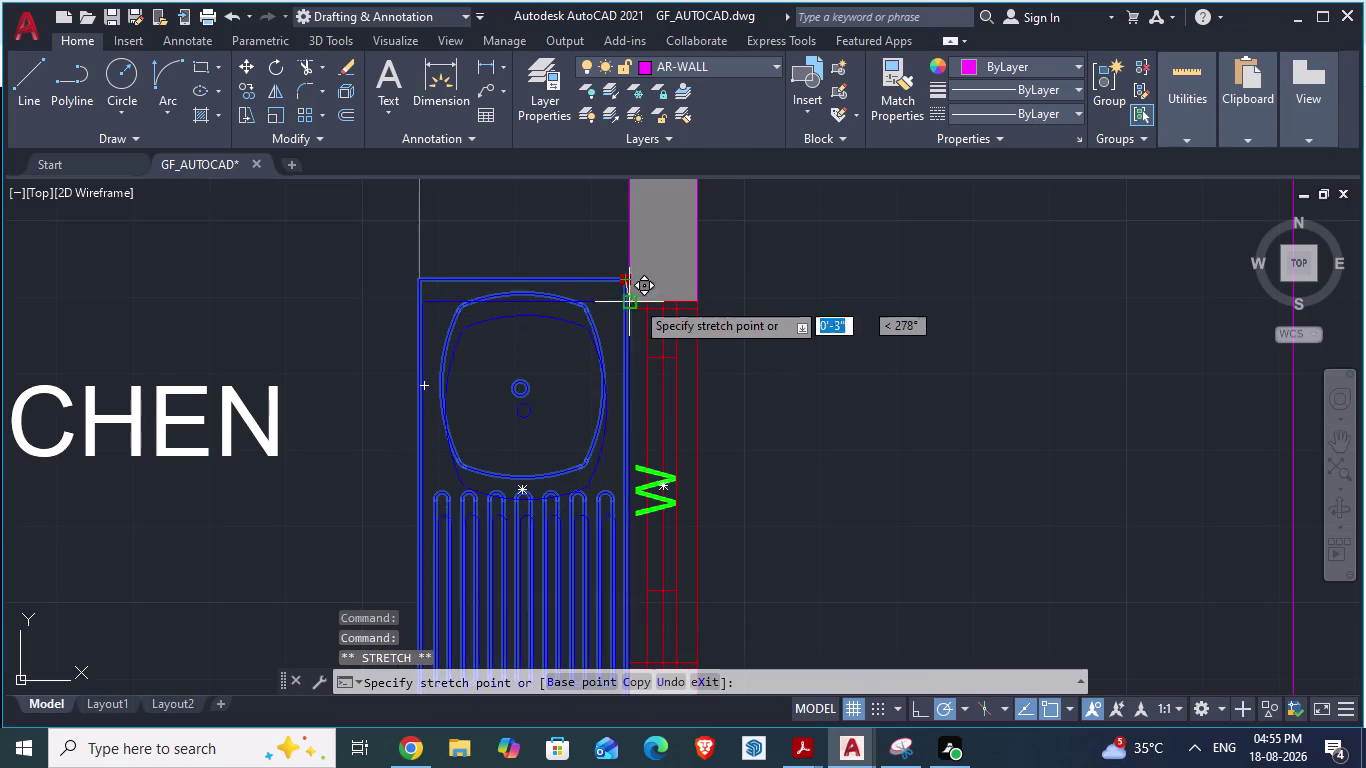
drag(635, 299, 633, 284)
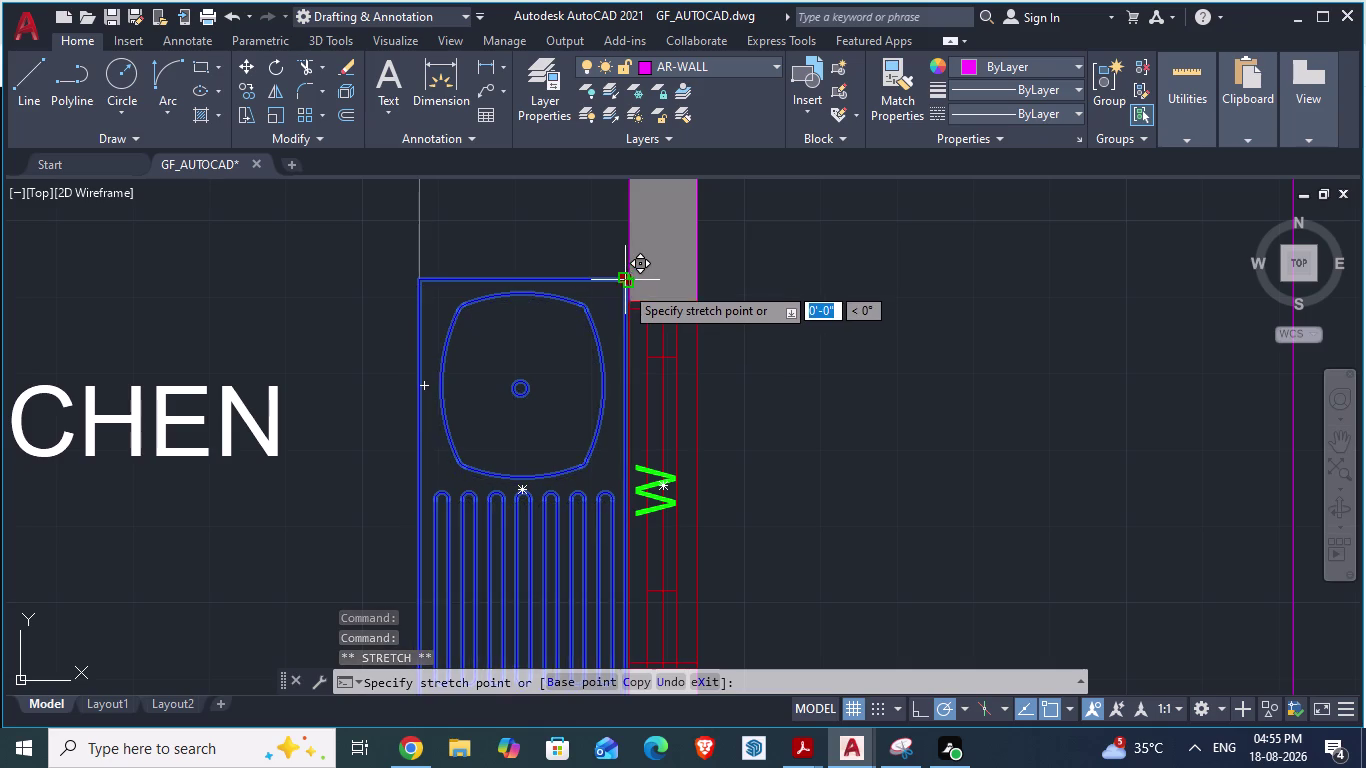
click(610, 290)
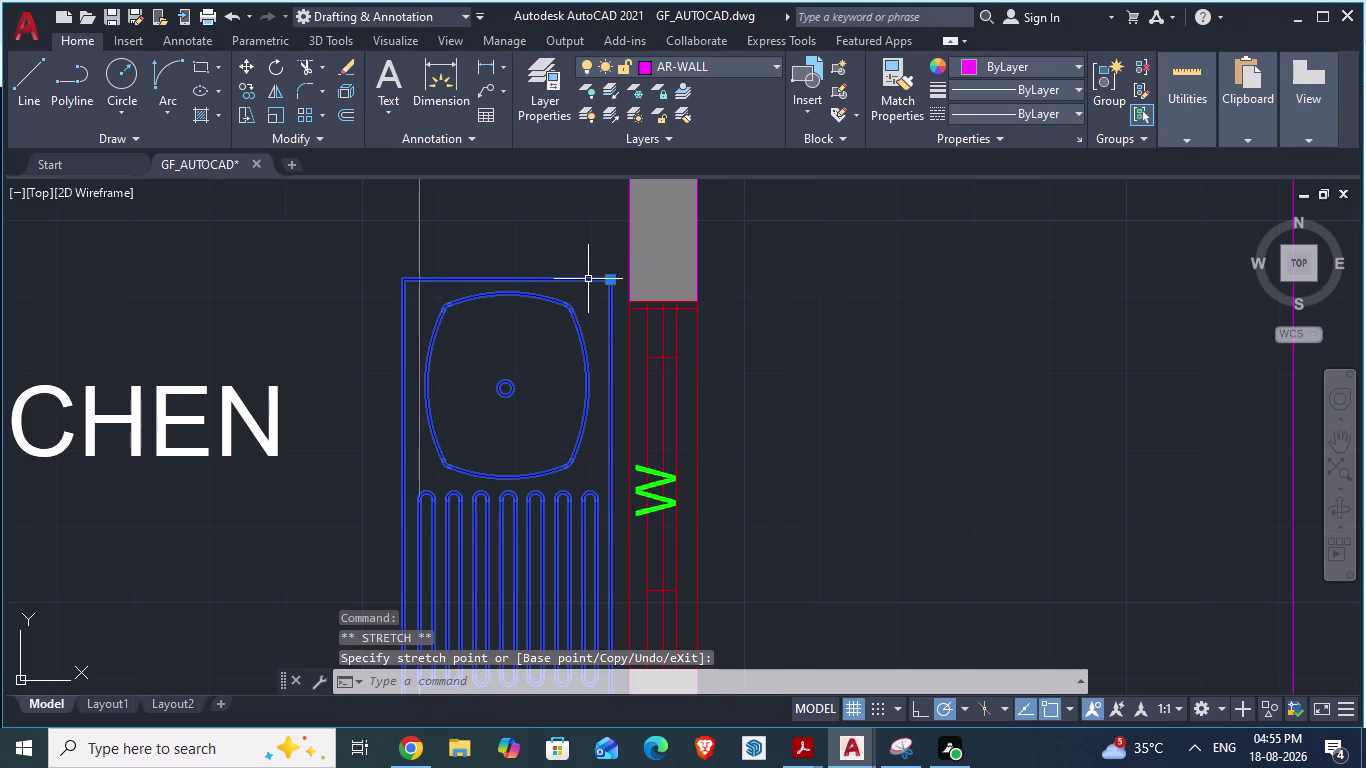
Try another sink rescale from its corner, then cancel it.
click(588, 282)
text(SCA)
key(Return)
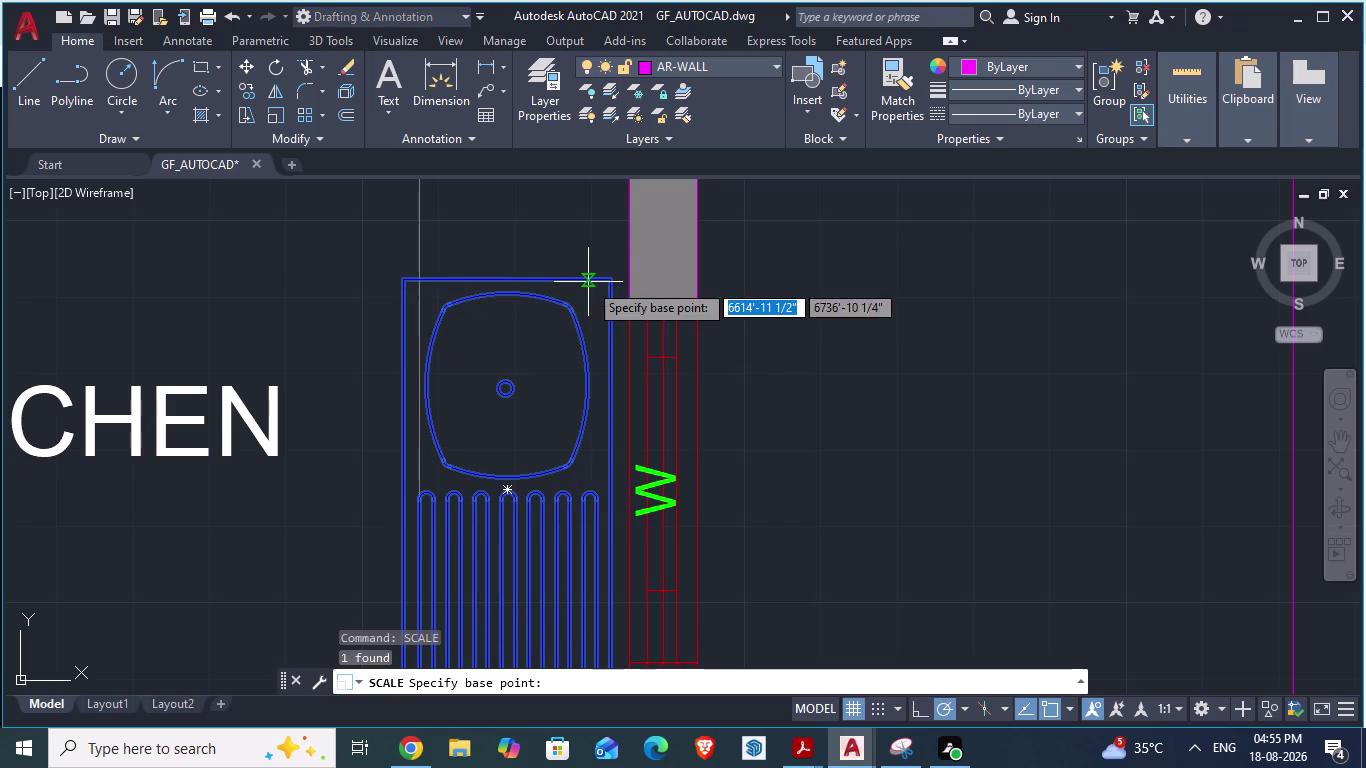
drag(610, 279, 610, 305)
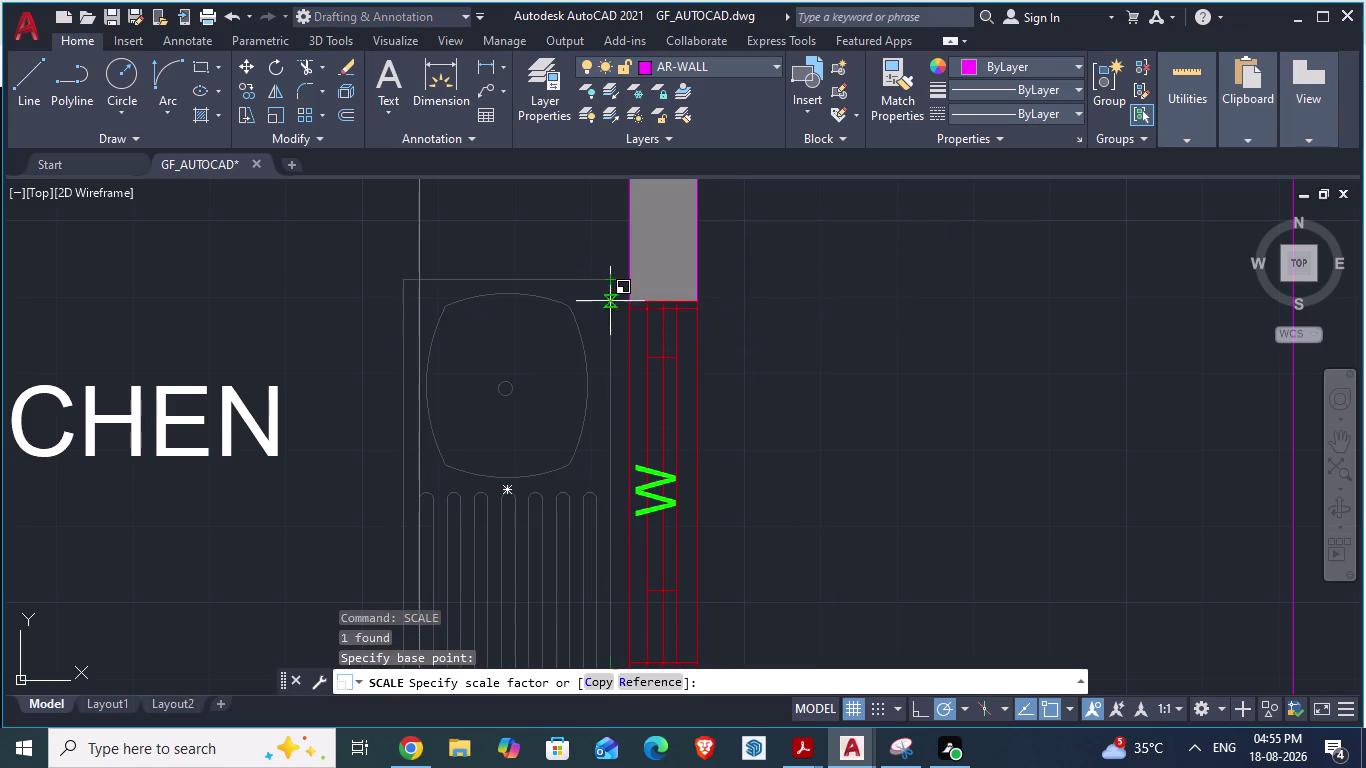
drag(610, 305, 583, 470)
click(583, 470)
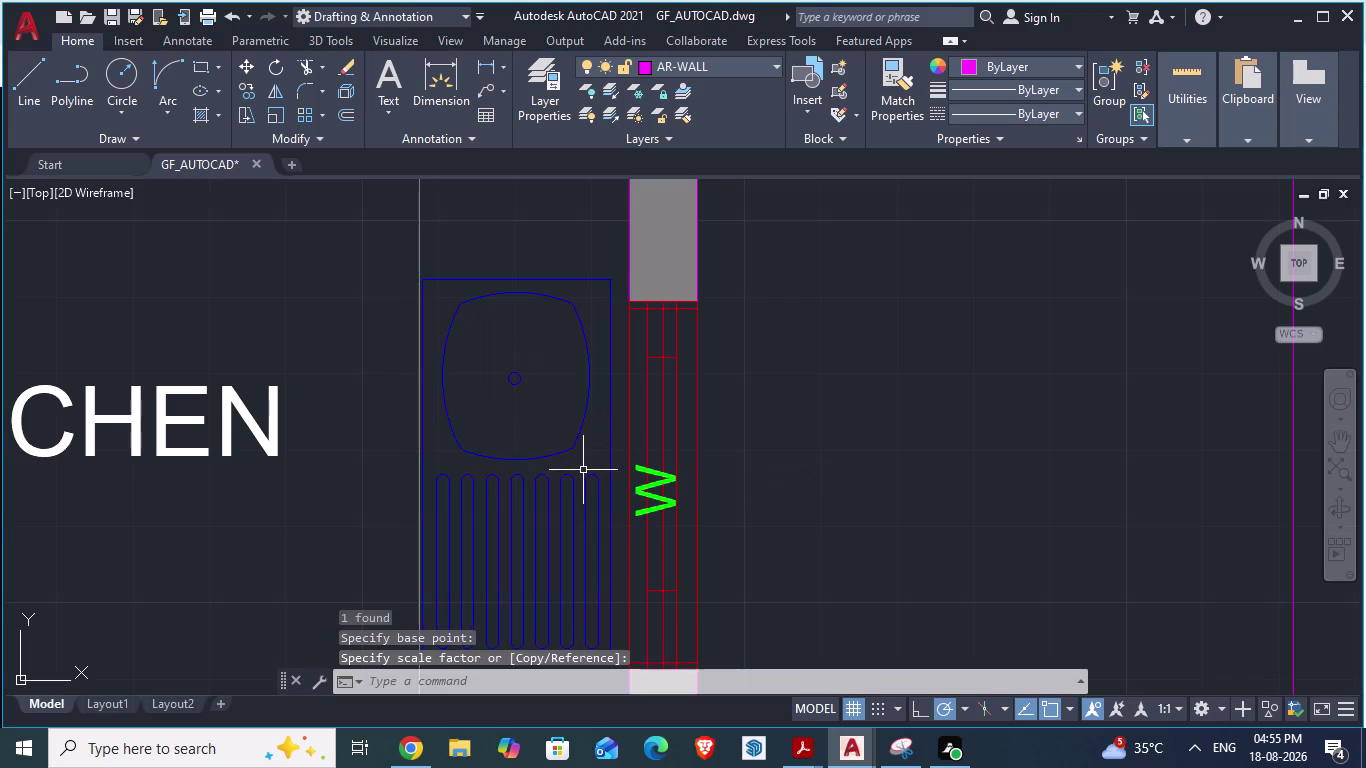
key(Escape)
Move the sink by its top-right corner flush against the wall.
click(547, 479)
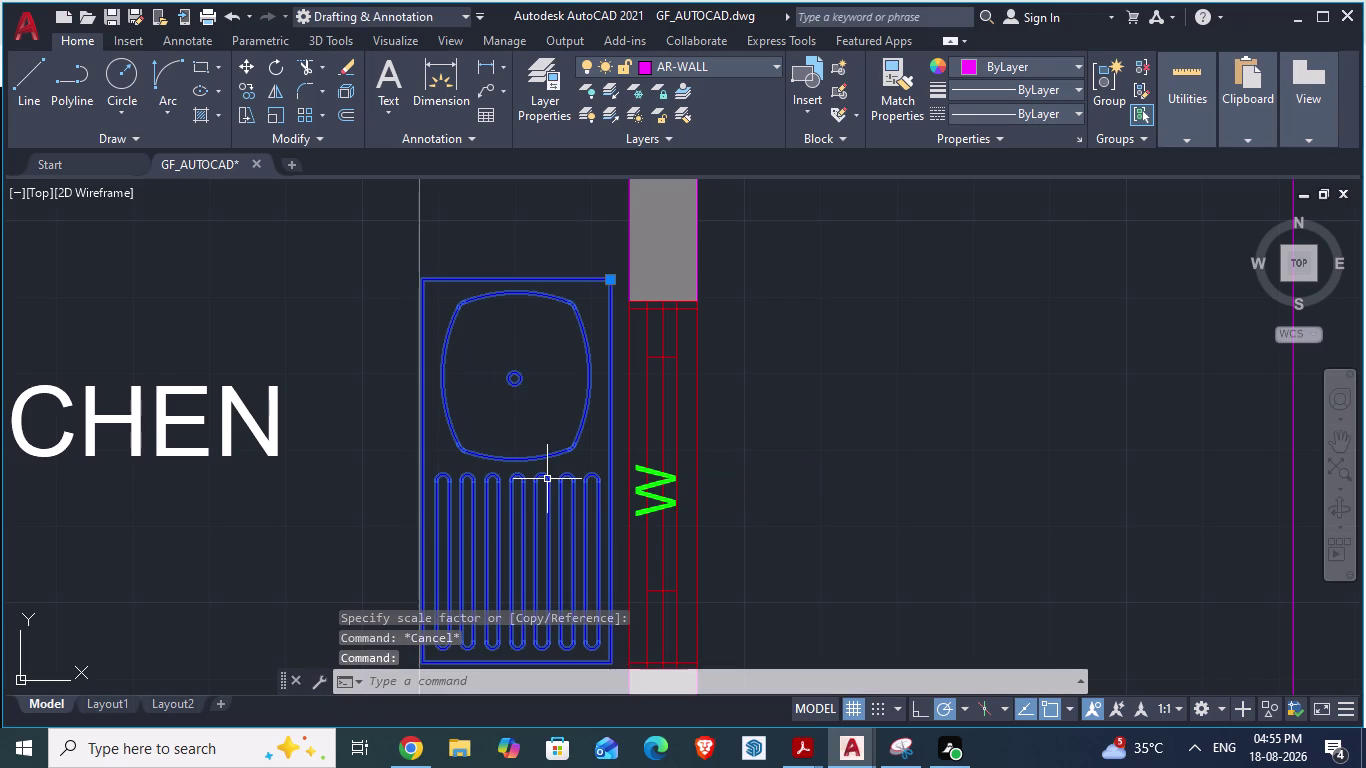
key(m)
key(Return)
drag(608, 283, 608, 284)
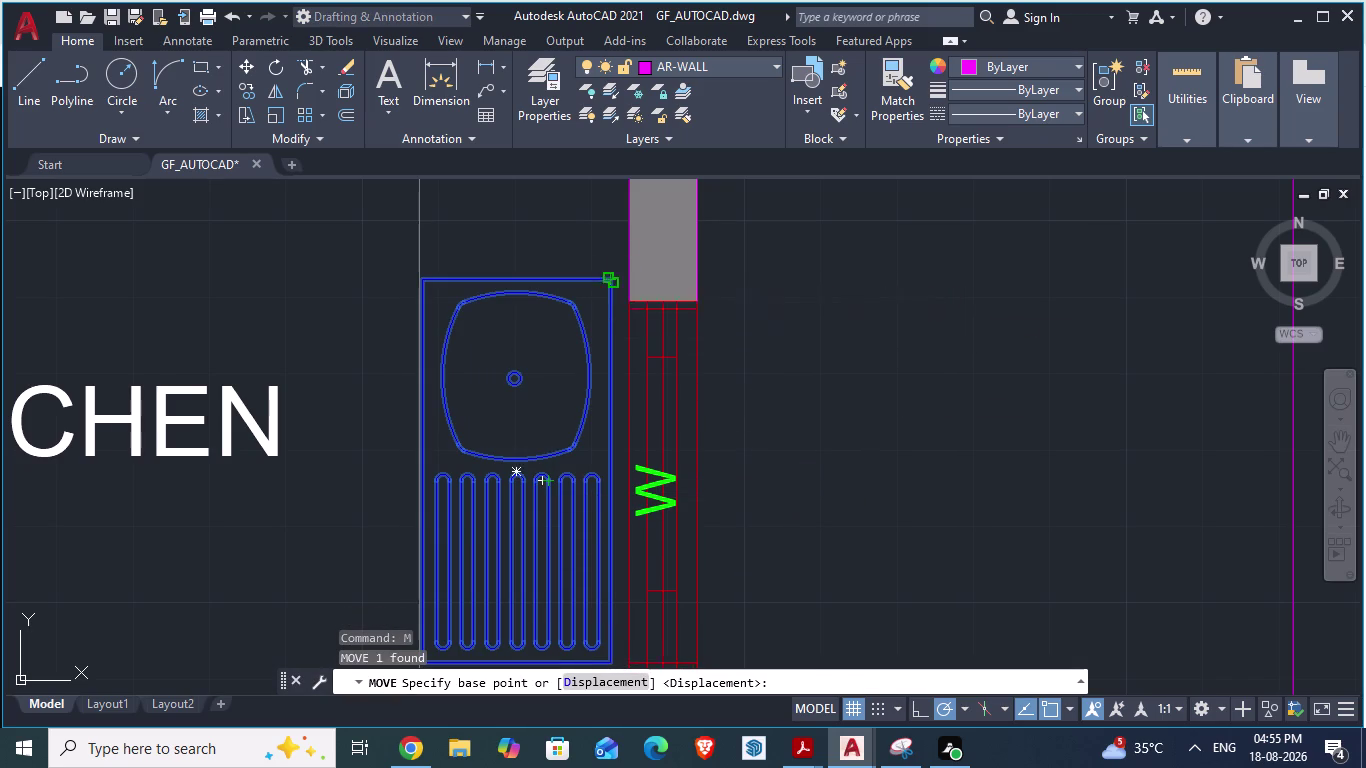
drag(608, 284, 619, 307)
click(619, 307)
Compare the kitchen with the ARCH PLANS reference and return to GF_AUTOCAD.
scroll(down, 3)
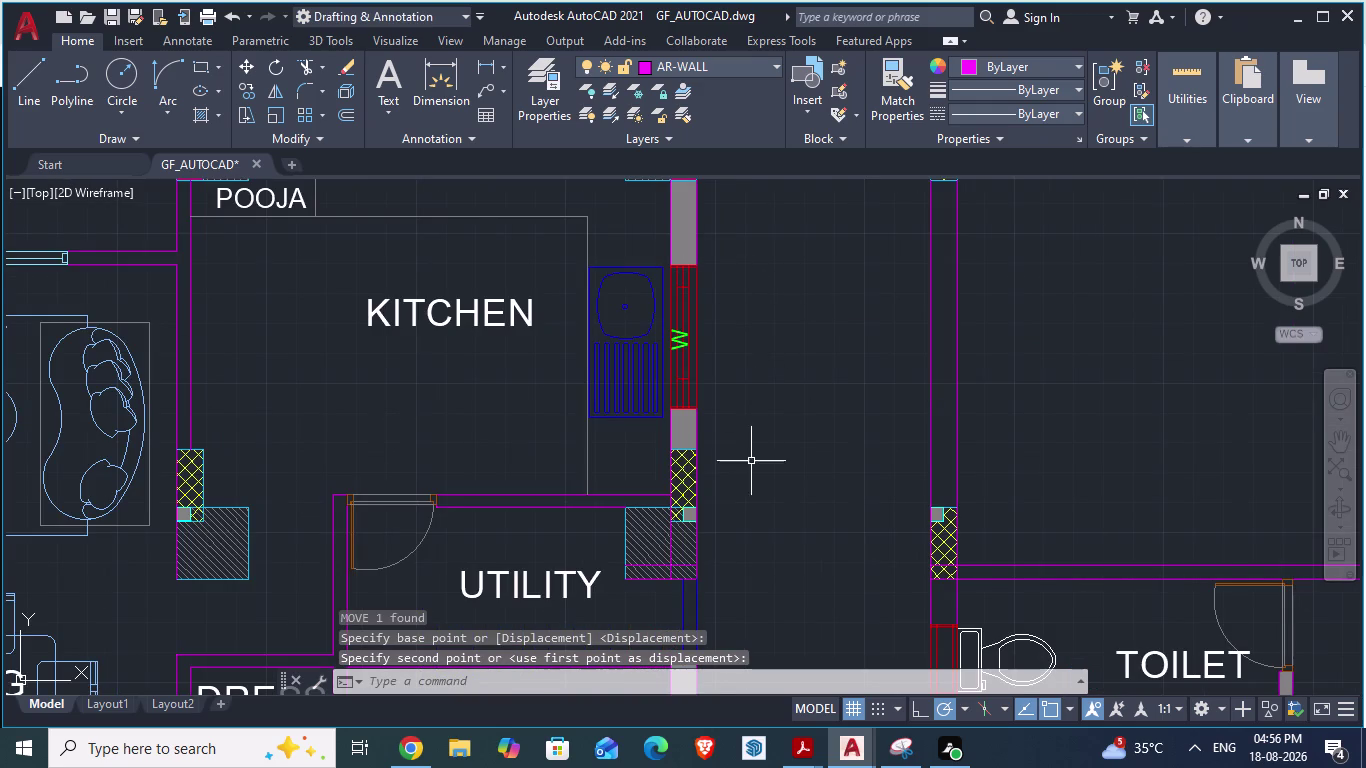
scroll(down, 3)
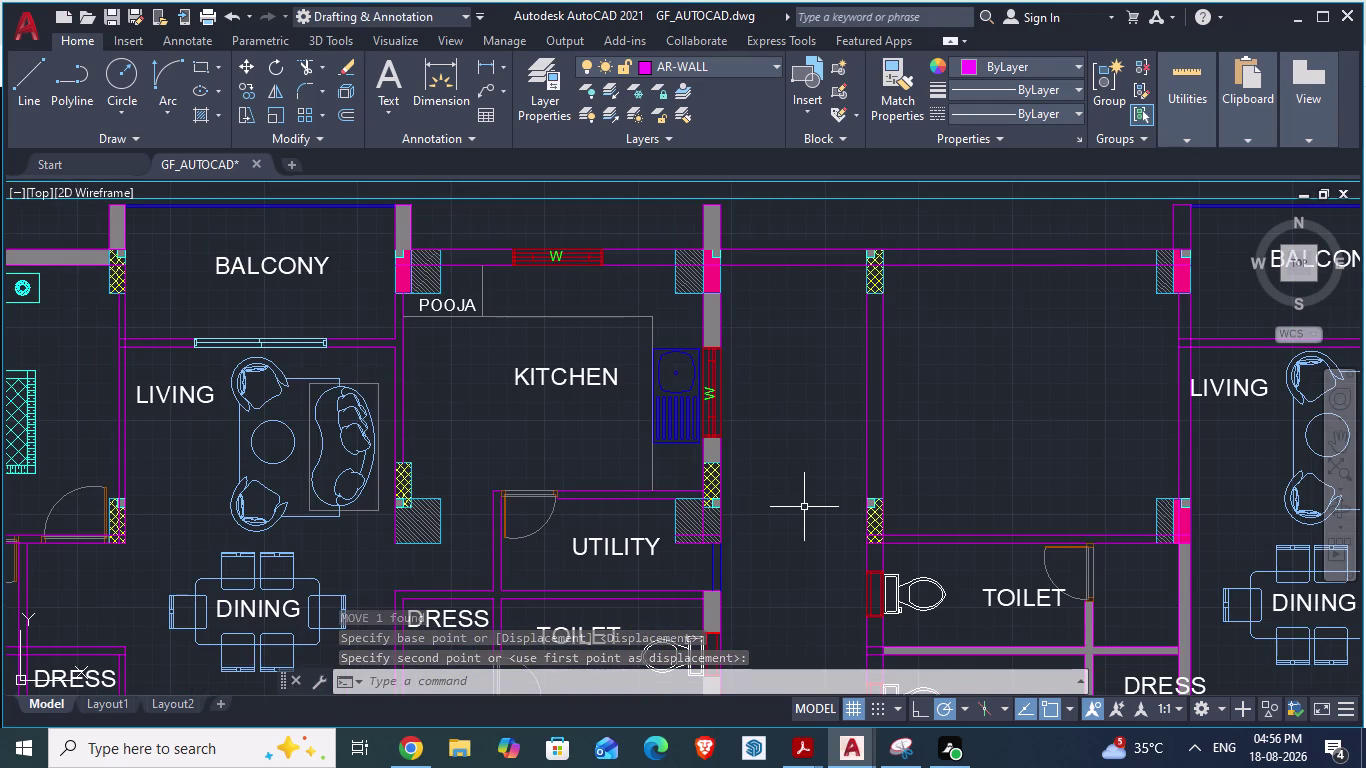
key(Tab)
scroll(up, 3)
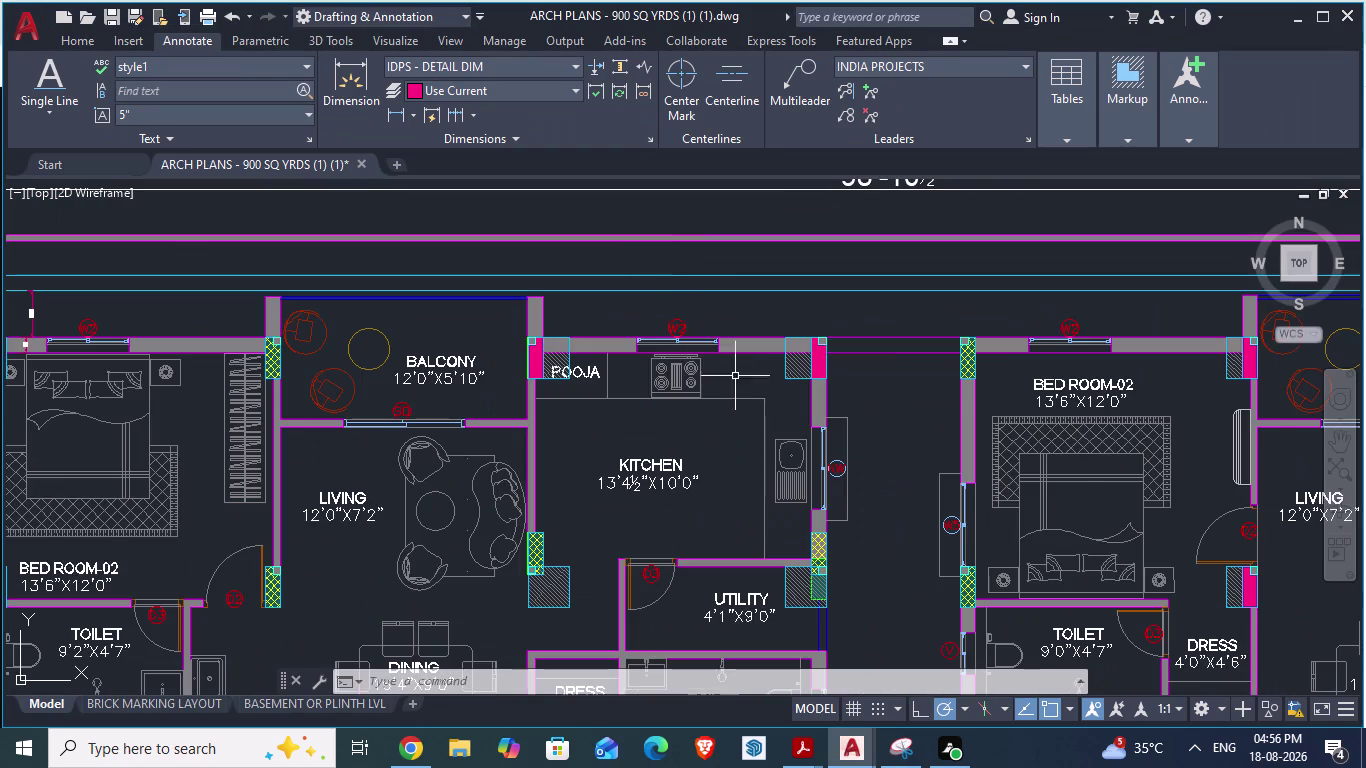
key(alt+Tab)
scroll(up, 3)
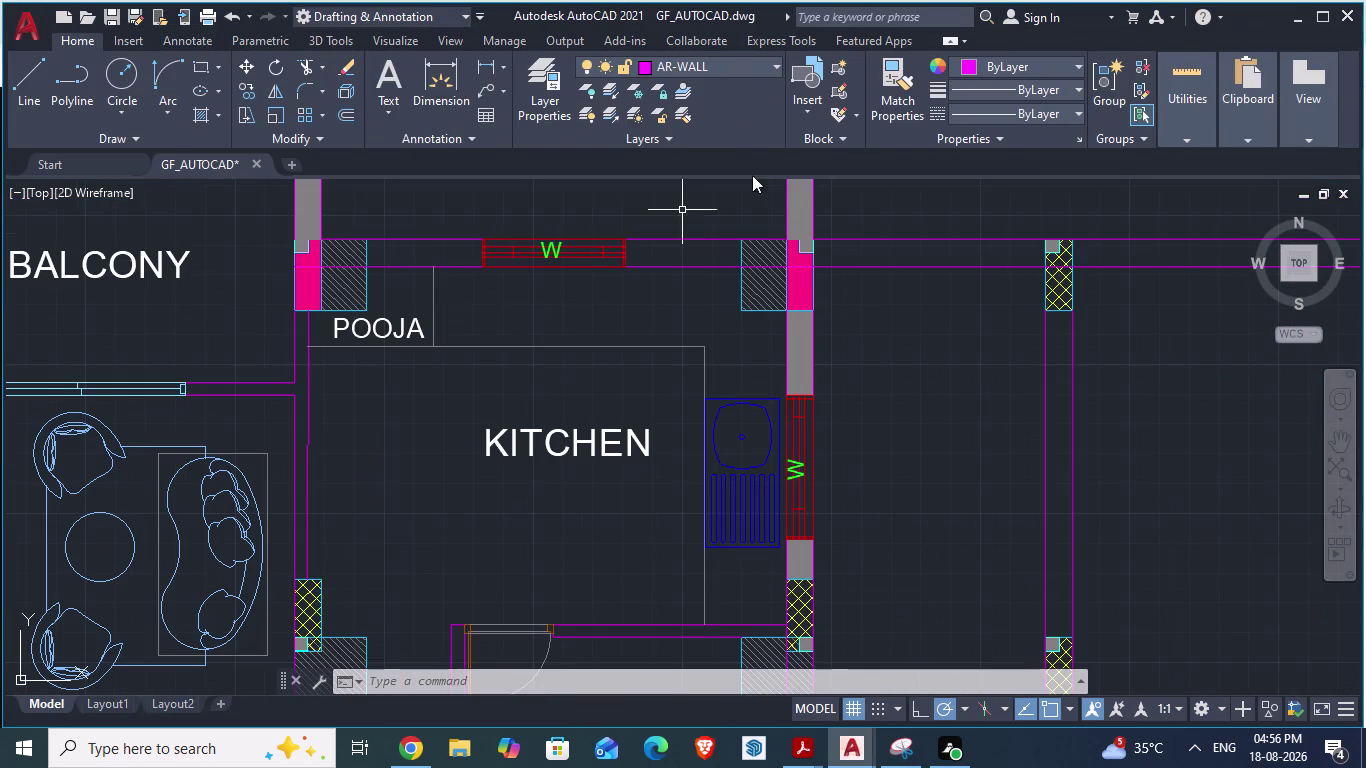
click(808, 110)
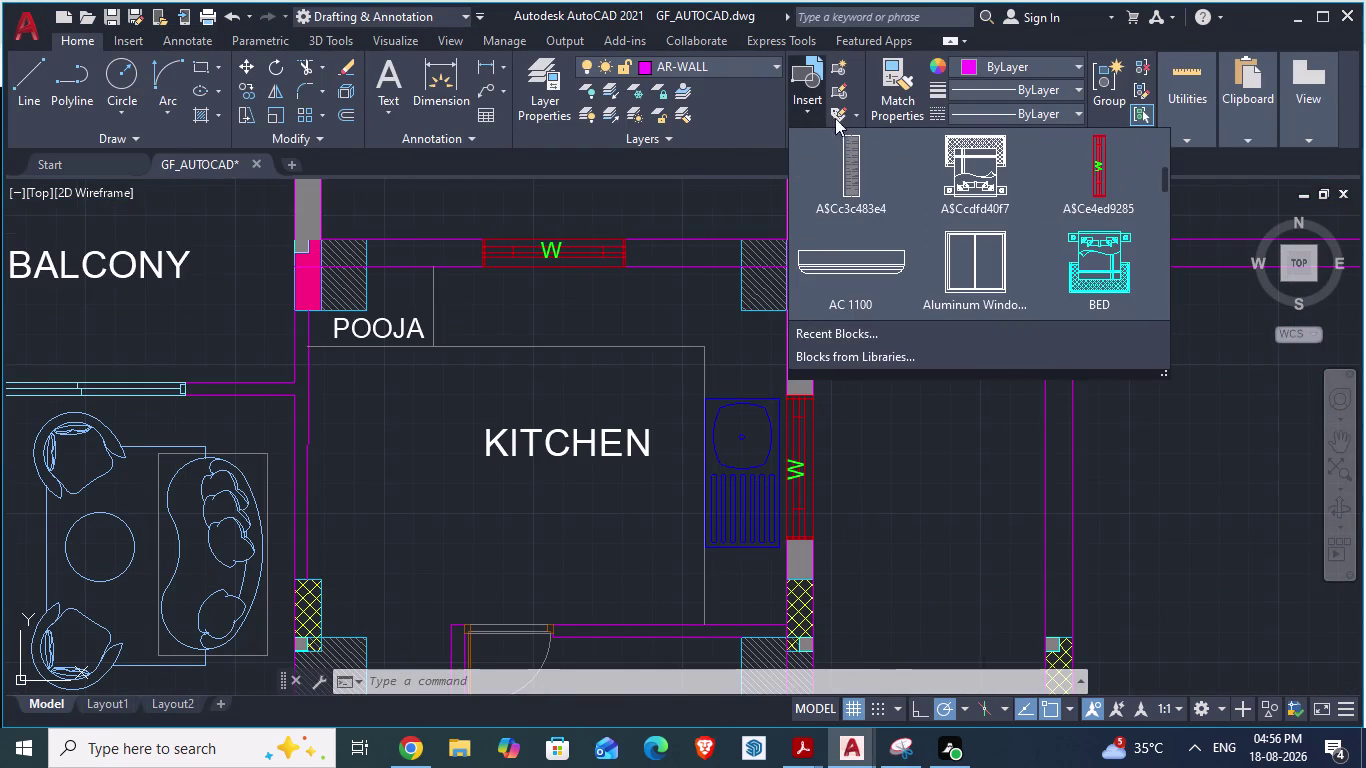
Pick Range-Oven from the ARCH PLANS block library and choose Don't redefine.
click(864, 355)
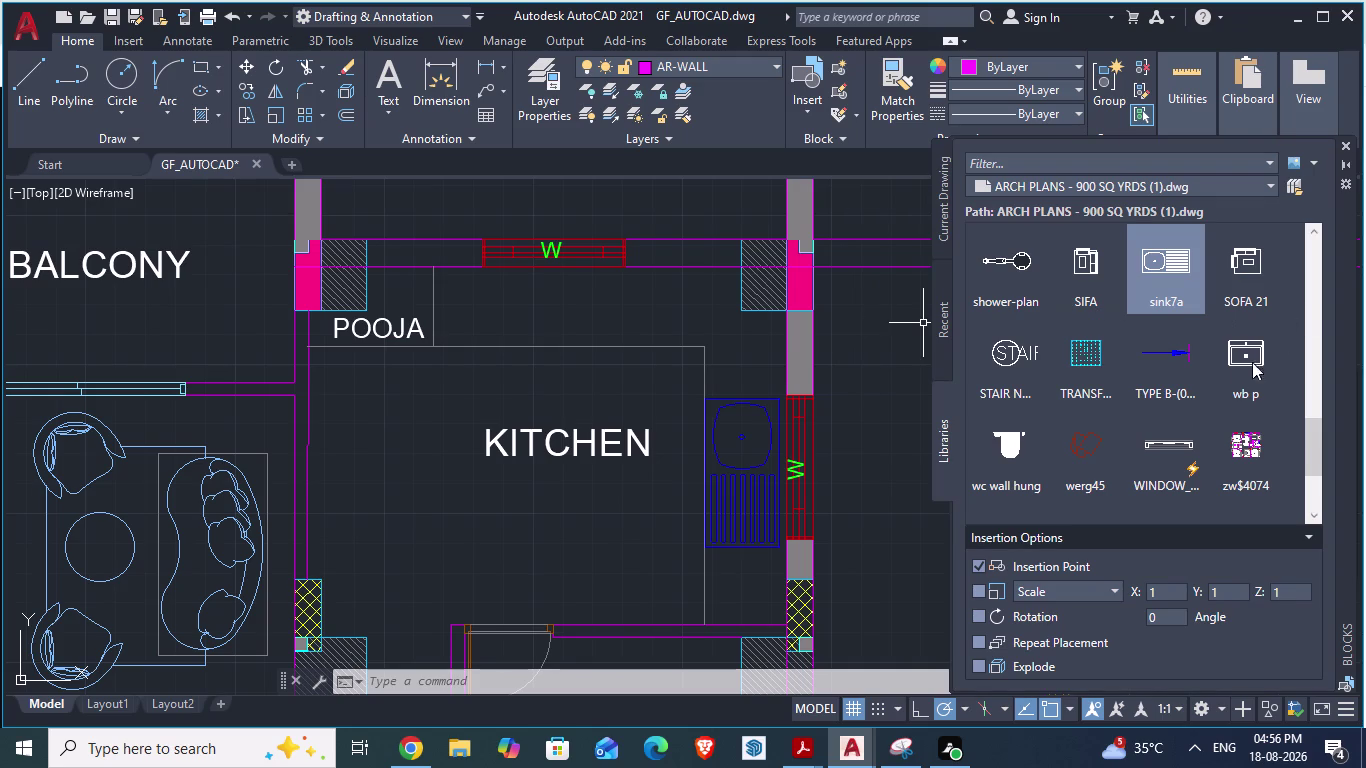
click(945, 453)
scroll(down, 3)
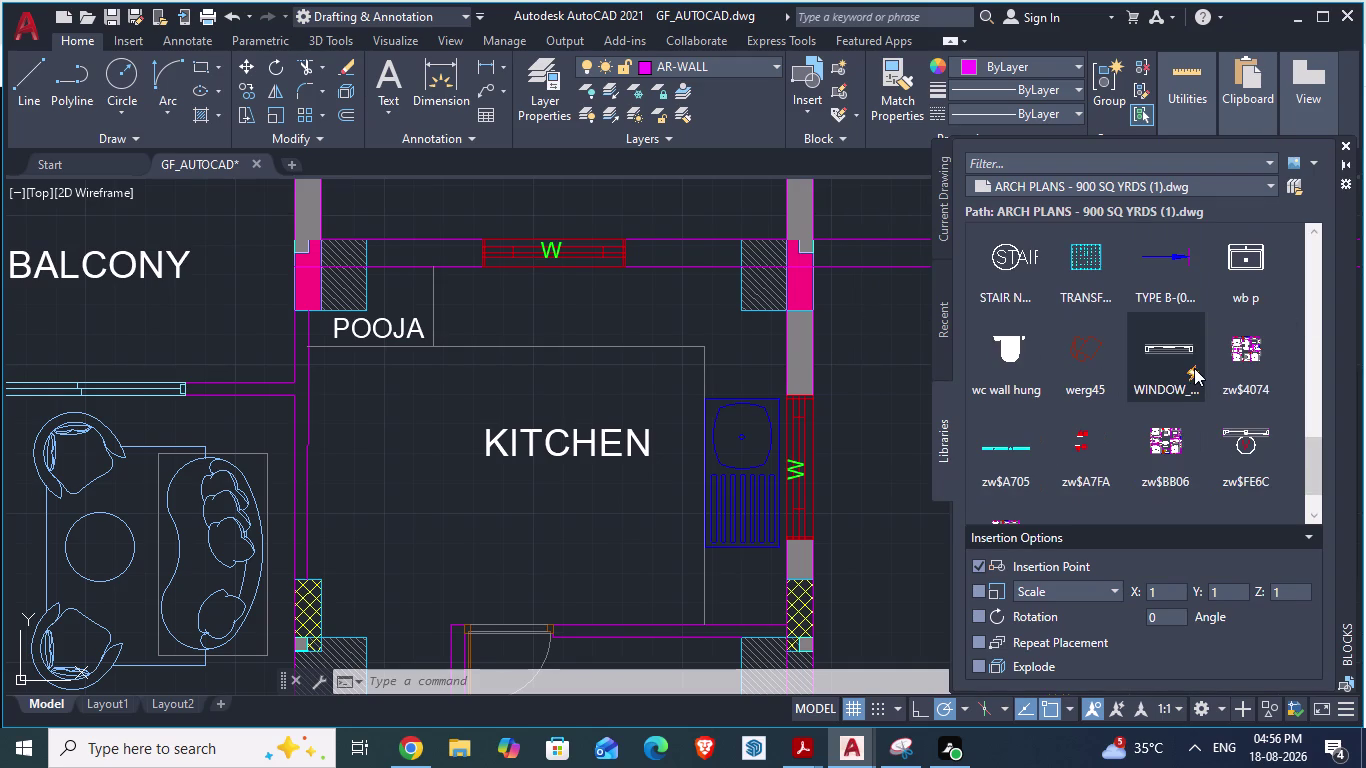
scroll(down, 3)
scroll(down, 3)
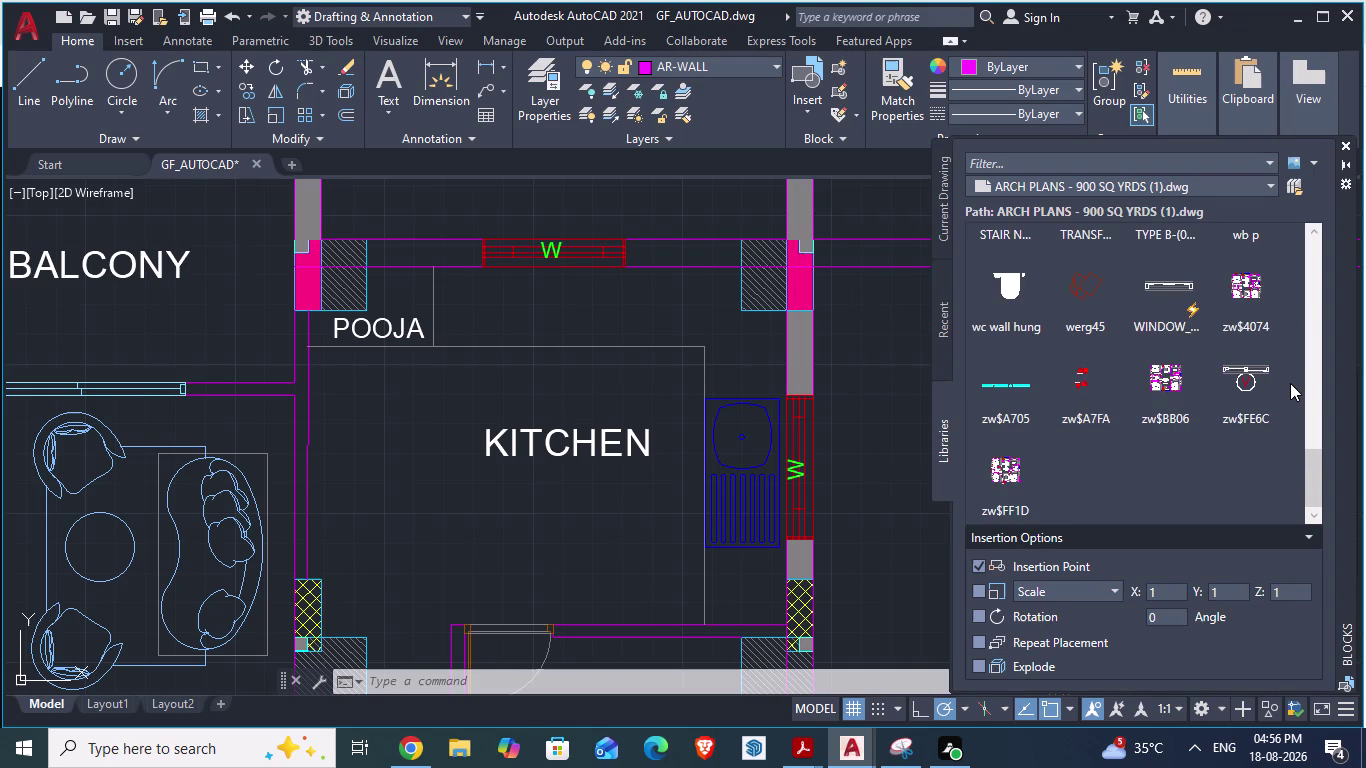
scroll(down, 3)
scroll(down, 3)
scroll(up, 3)
scroll(up, 3)
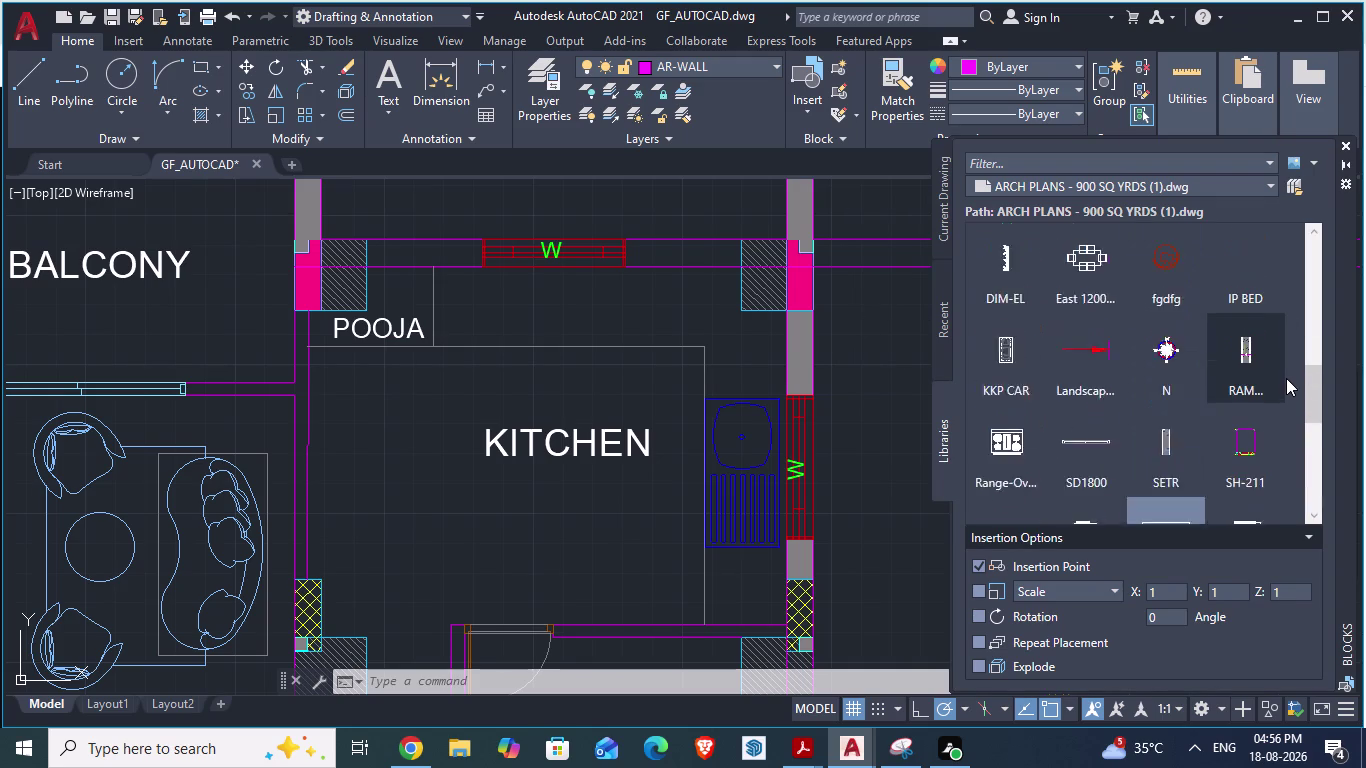
scroll(up, 3)
scroll(down, 3)
click(1010, 396)
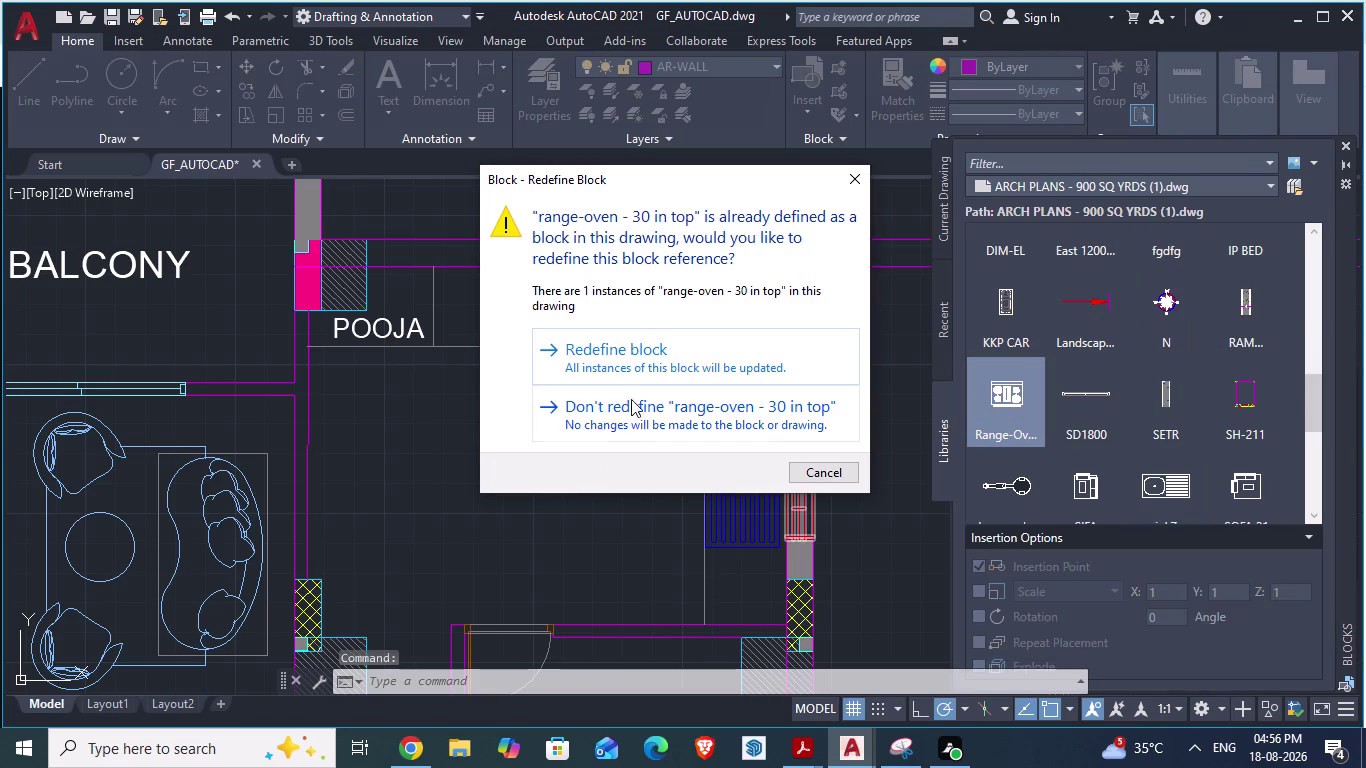
click(636, 372)
Place the range-oven block beside the floor plan.
scroll(down, 3)
scroll(down, 3)
scroll(down, 3)
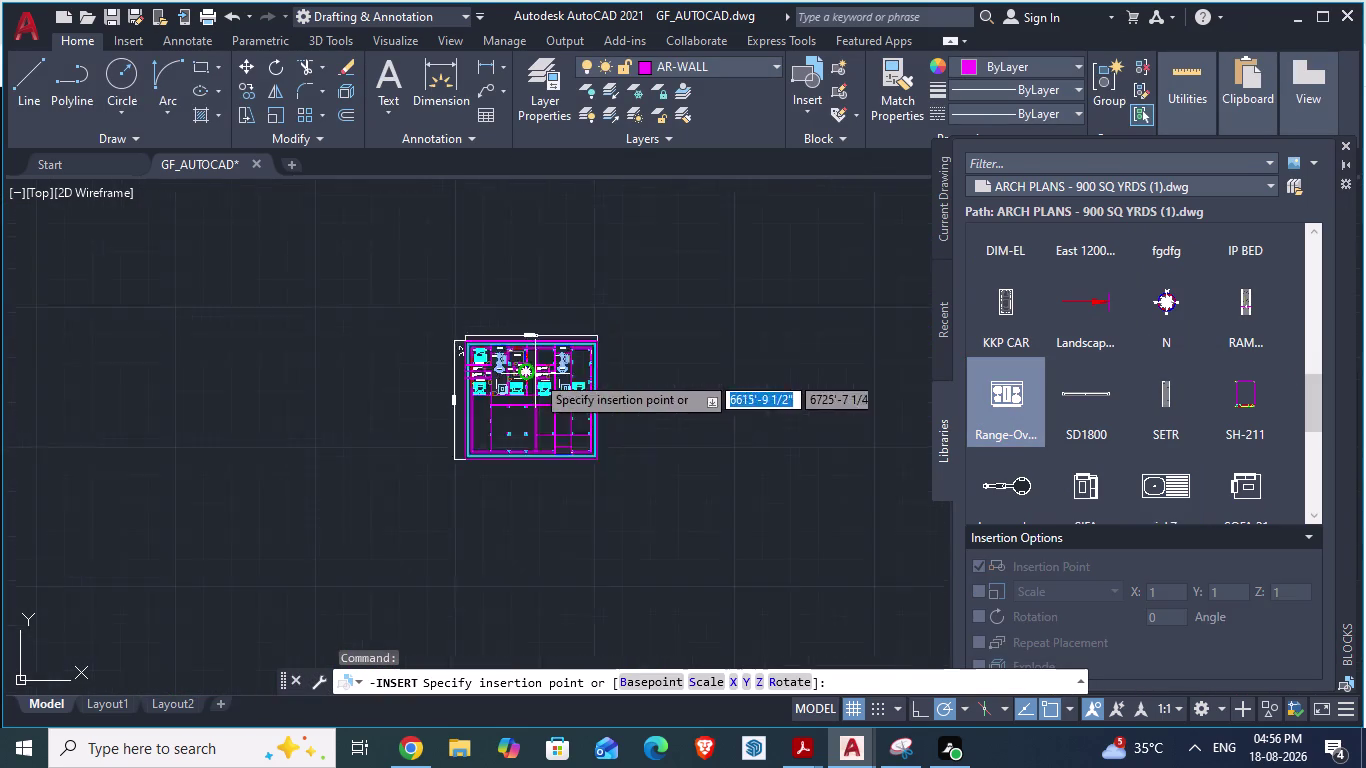
scroll(up, 3)
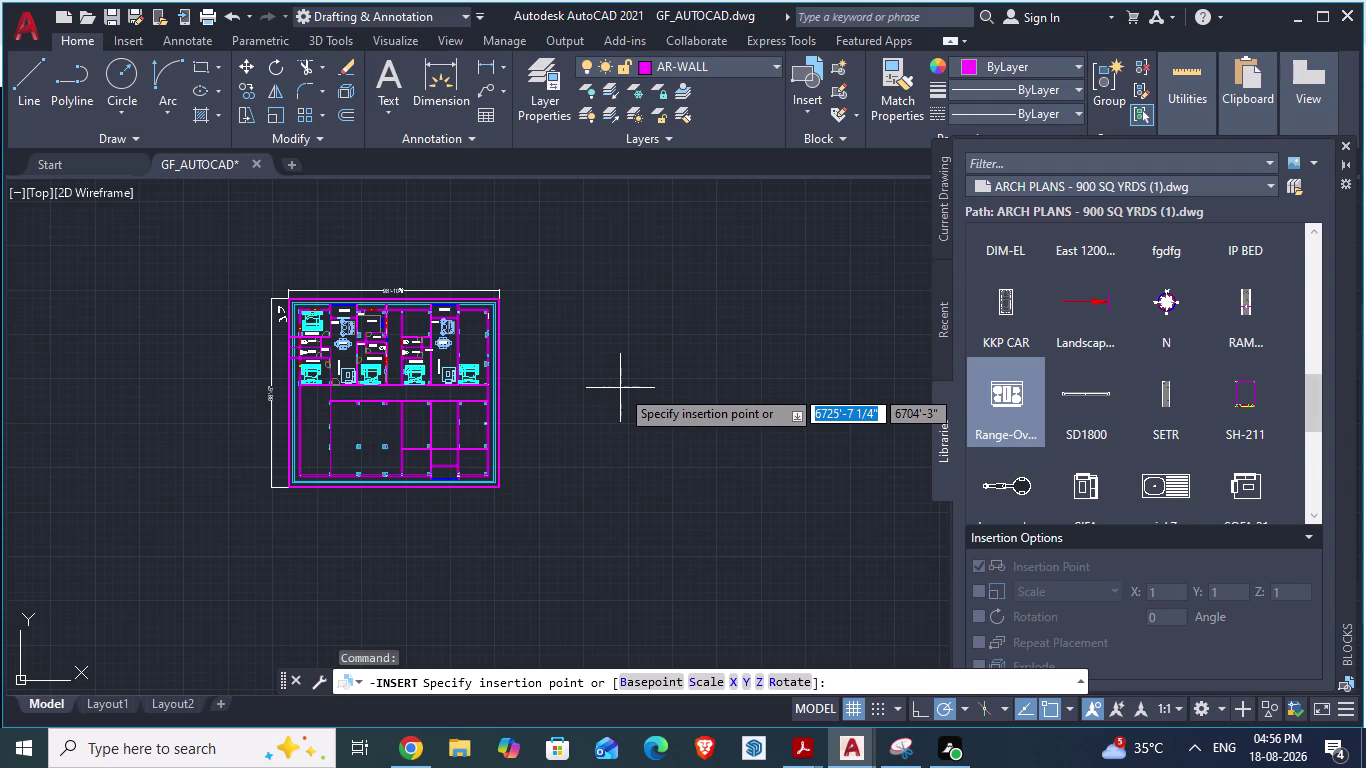
key(Escape)
drag(1006, 403, 642, 430)
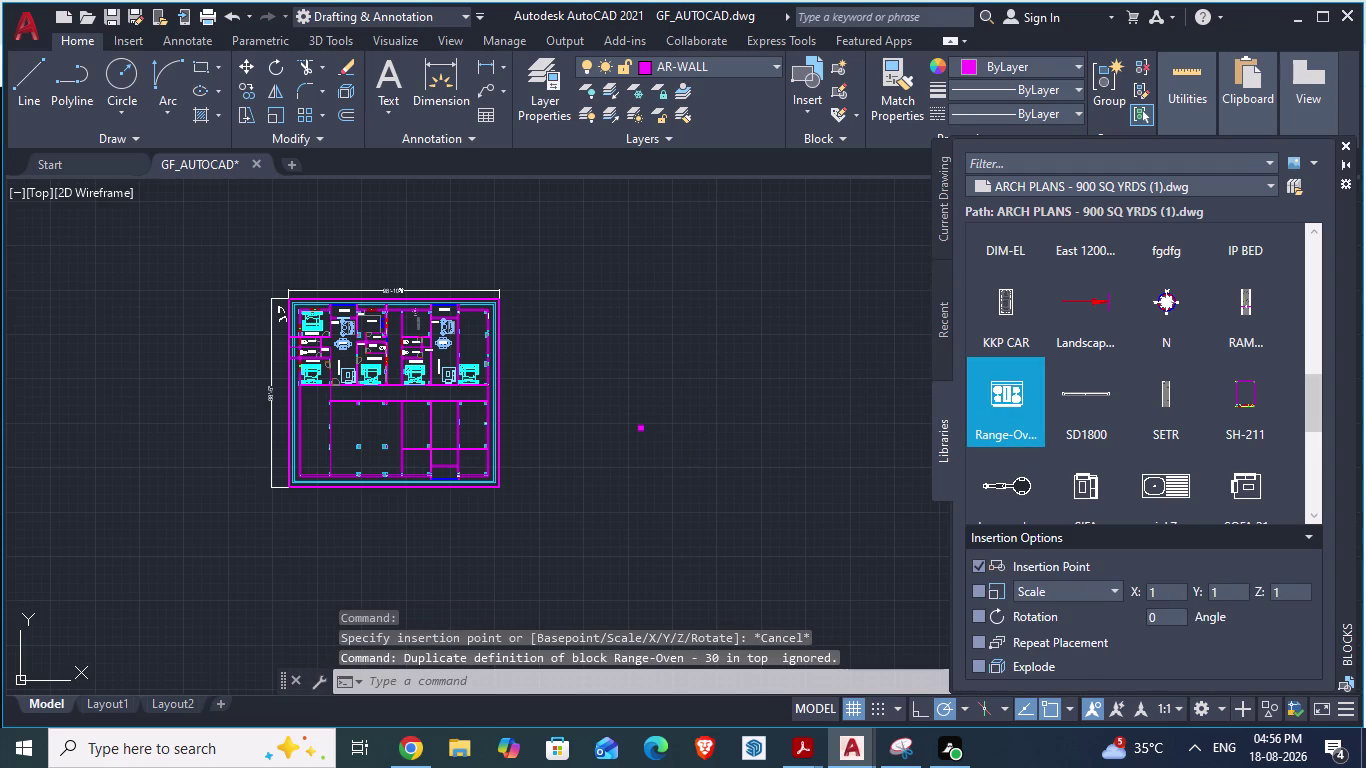
drag(642, 430, 544, 354)
click(541, 355)
scroll(up, 3)
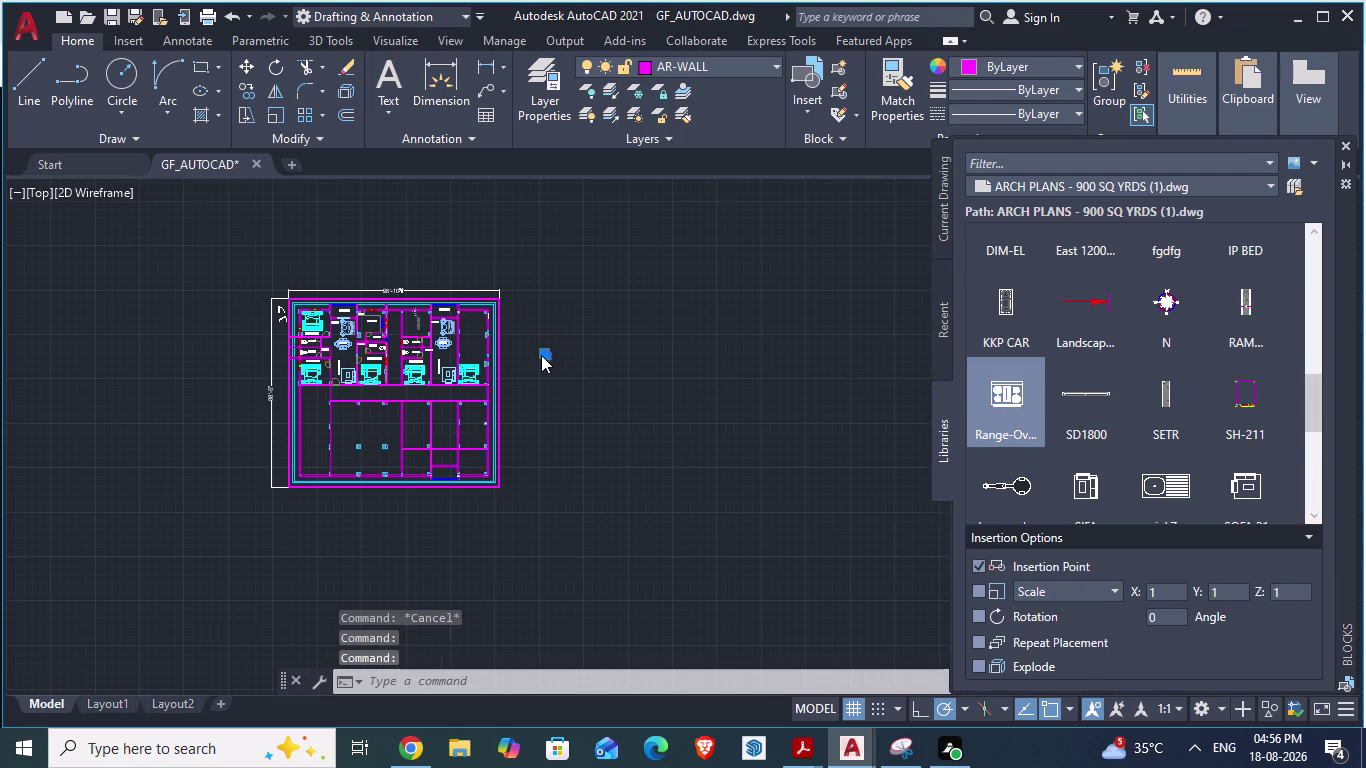
scroll(up, 3)
scroll(up, 3)
scroll(up, 3)
click(524, 399)
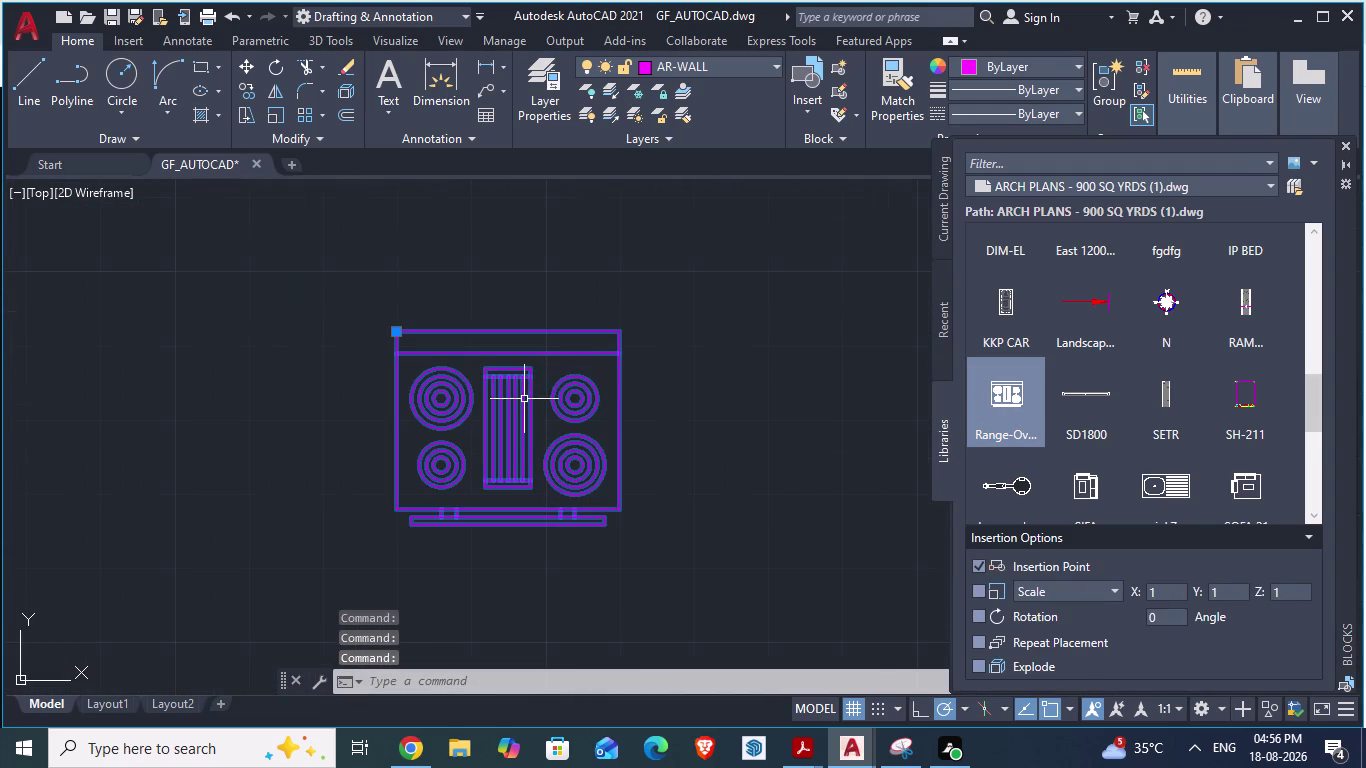
Open the Range-Oven block in the Block Editor.
right_click(523, 399)
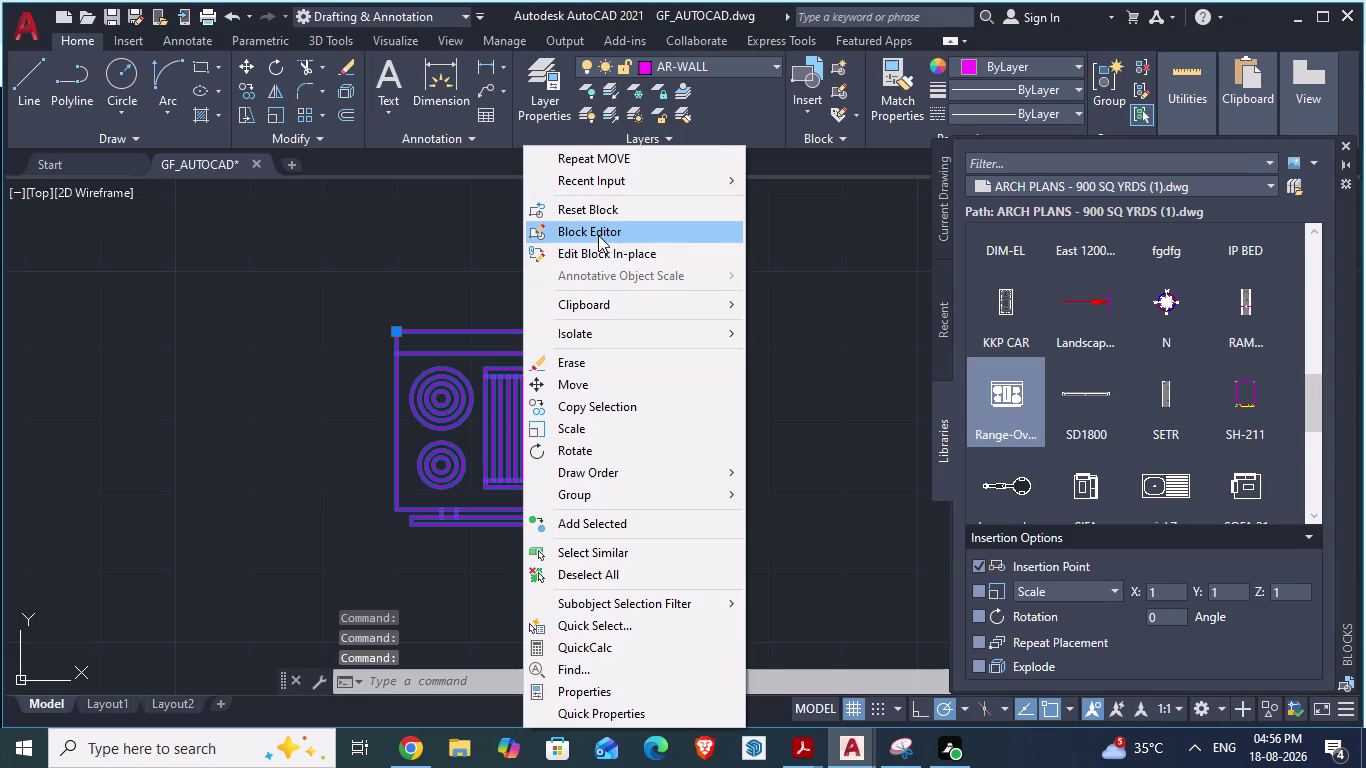
click(605, 212)
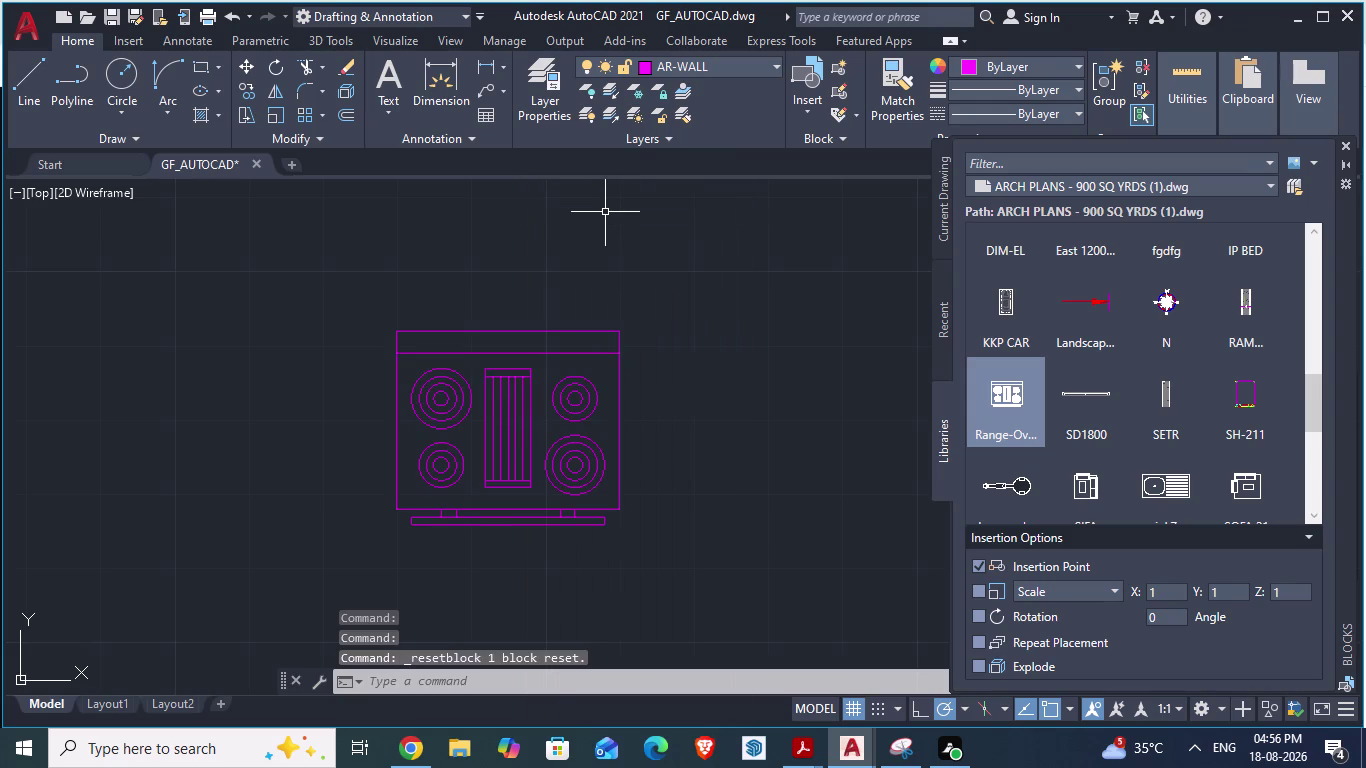
click(587, 332)
right_click(587, 332)
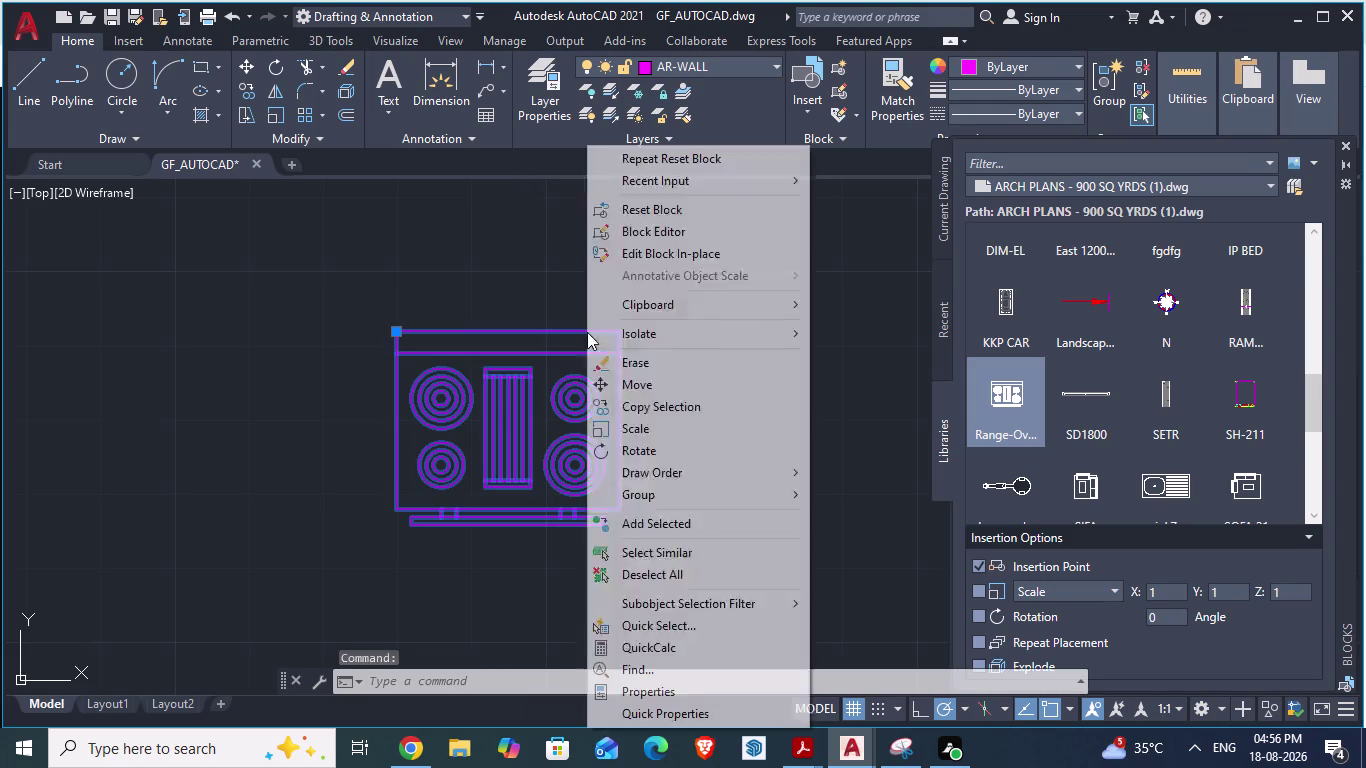
click(655, 239)
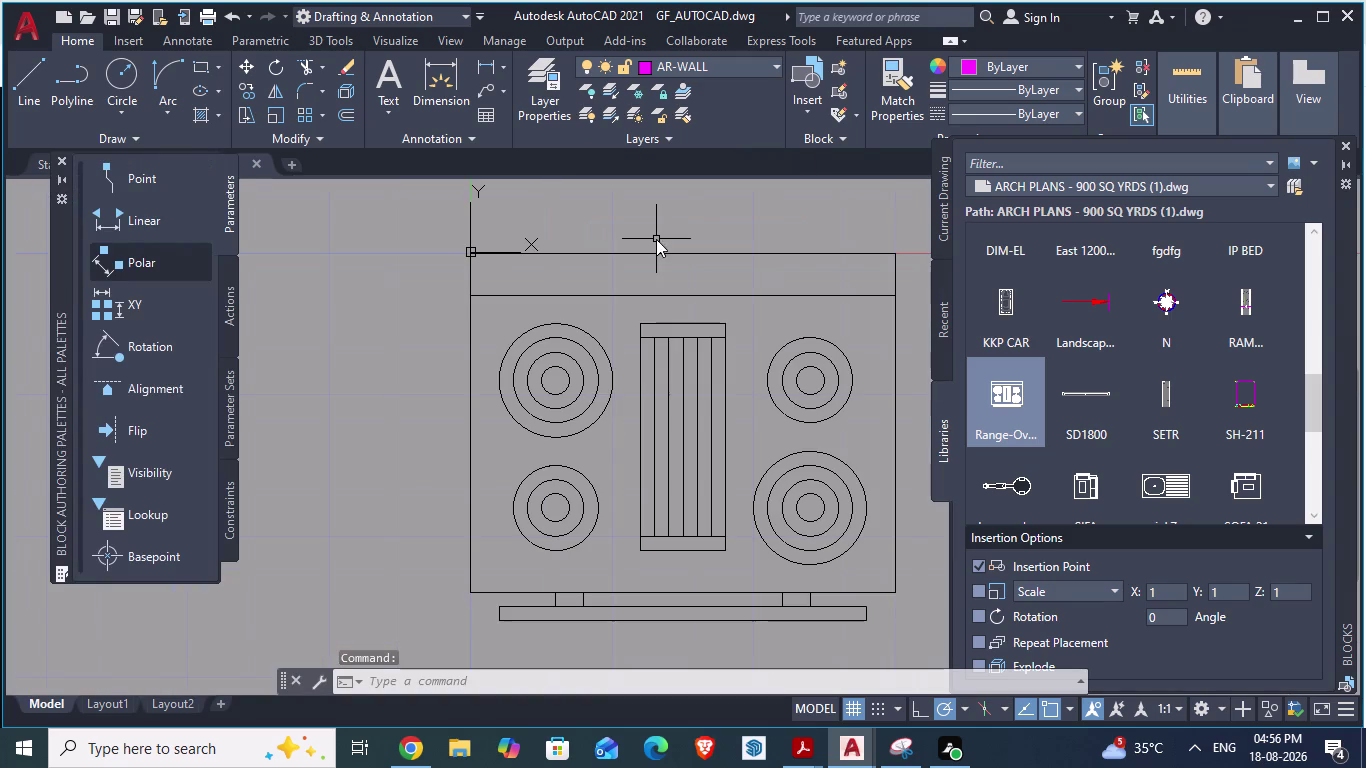
Window-select all the oven geometry and set its colour to Cyan.
scroll(down, 3)
scroll(down, 3)
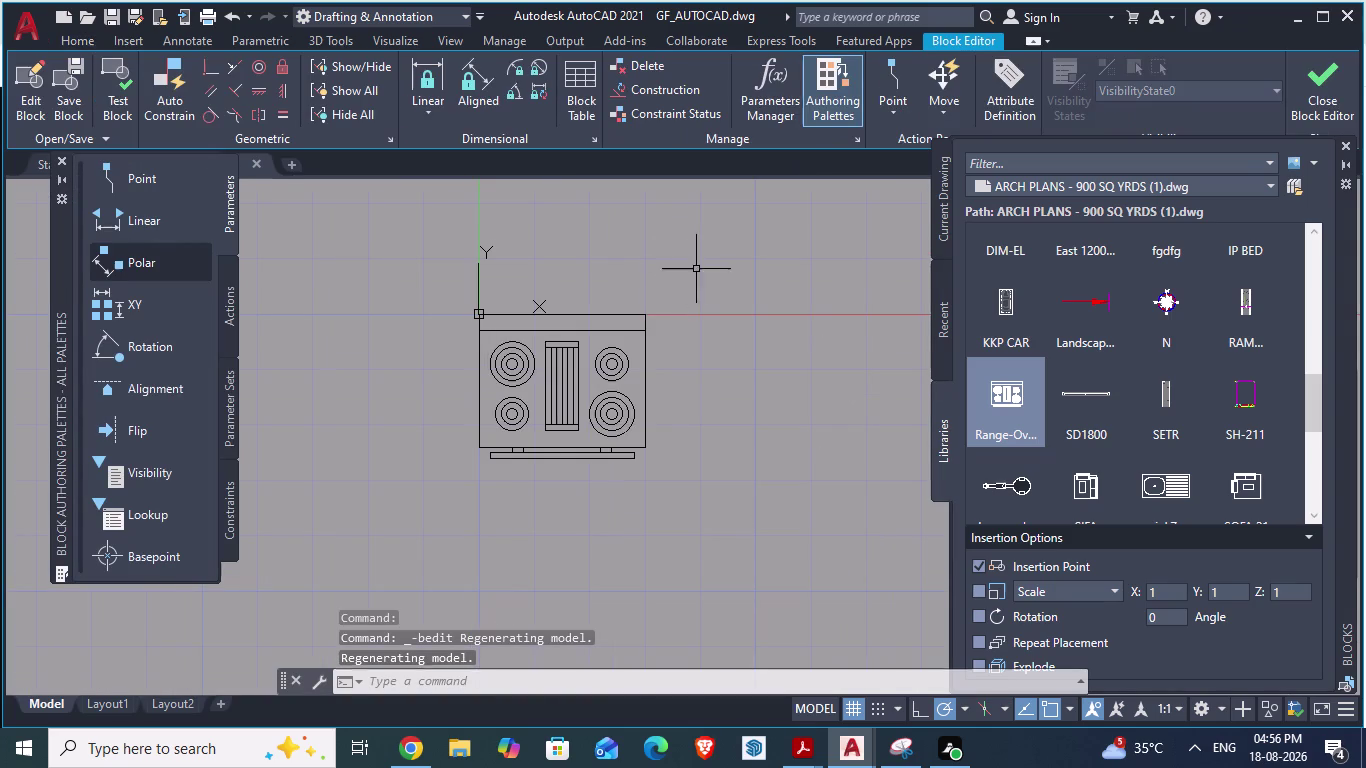
click(705, 265)
click(406, 465)
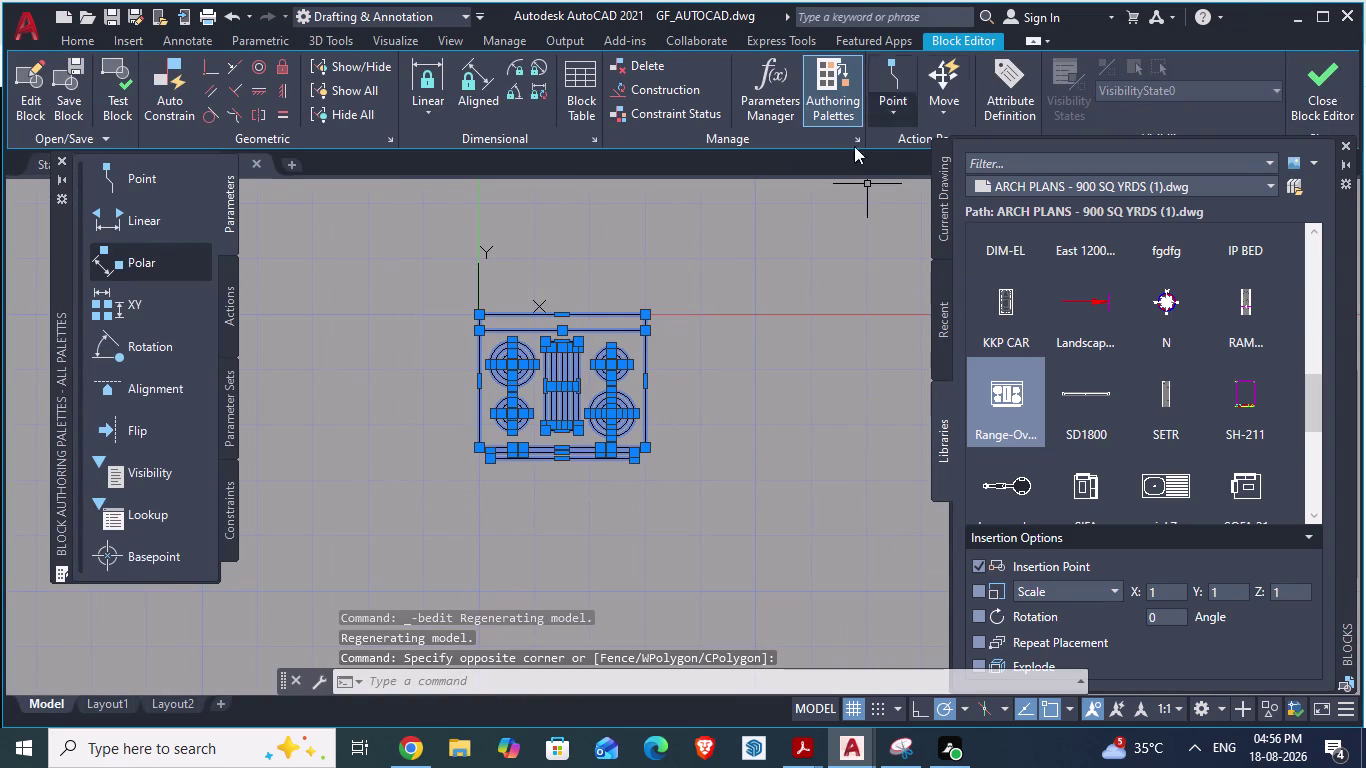
right_click(604, 316)
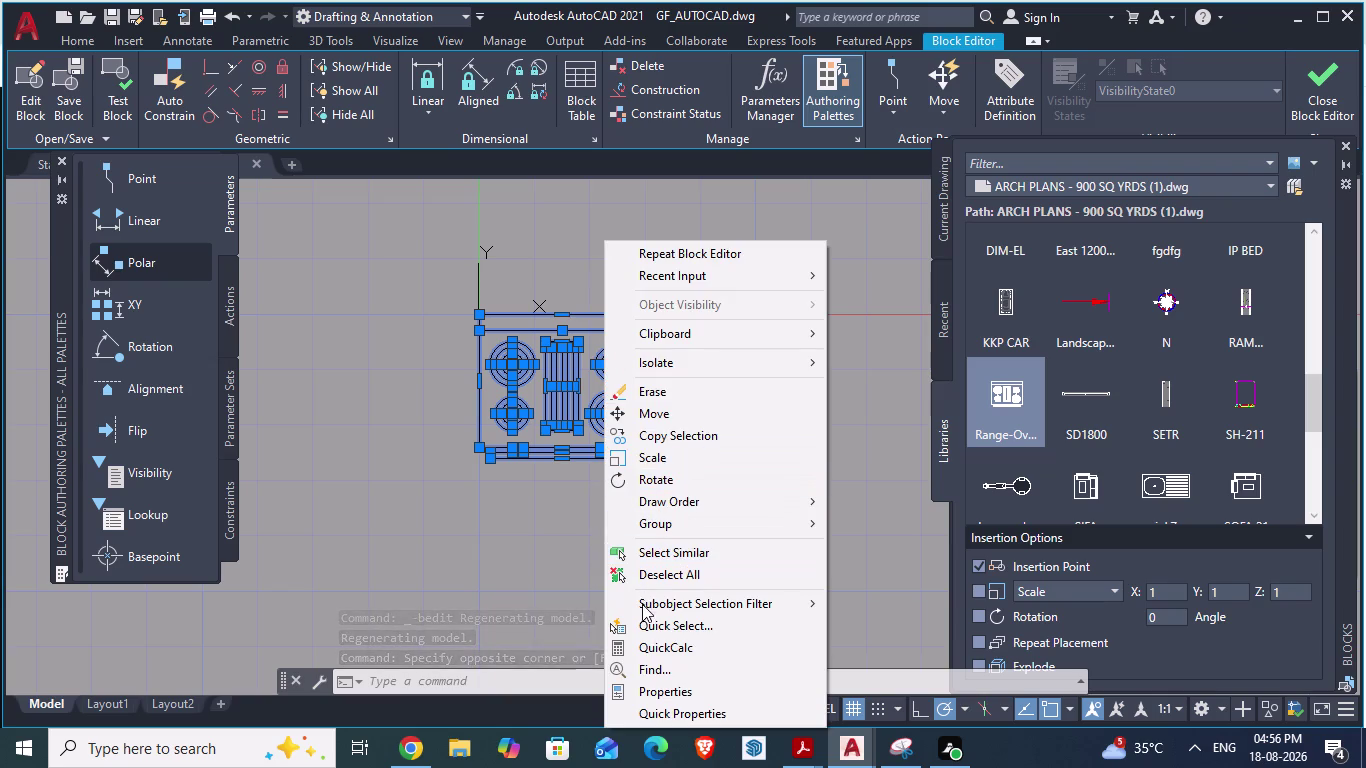
click(652, 688)
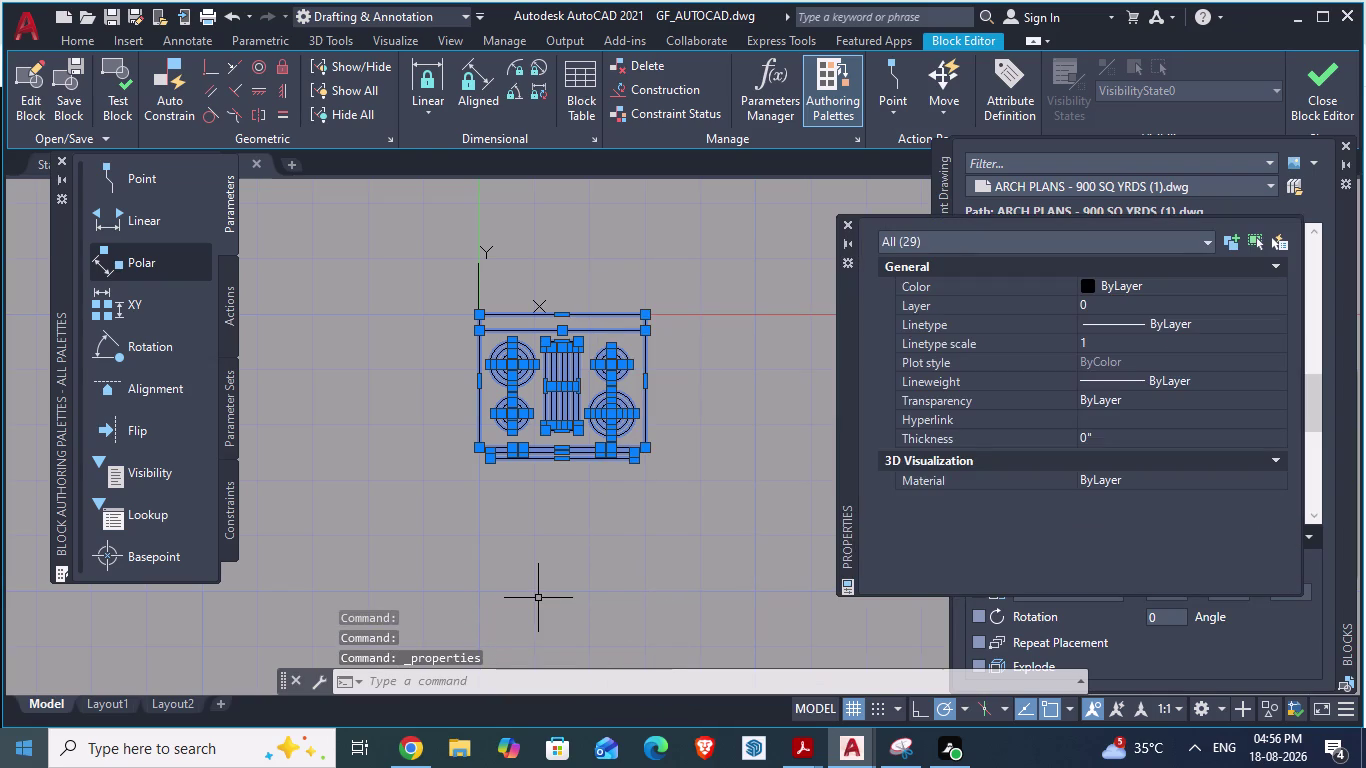
click(1086, 283)
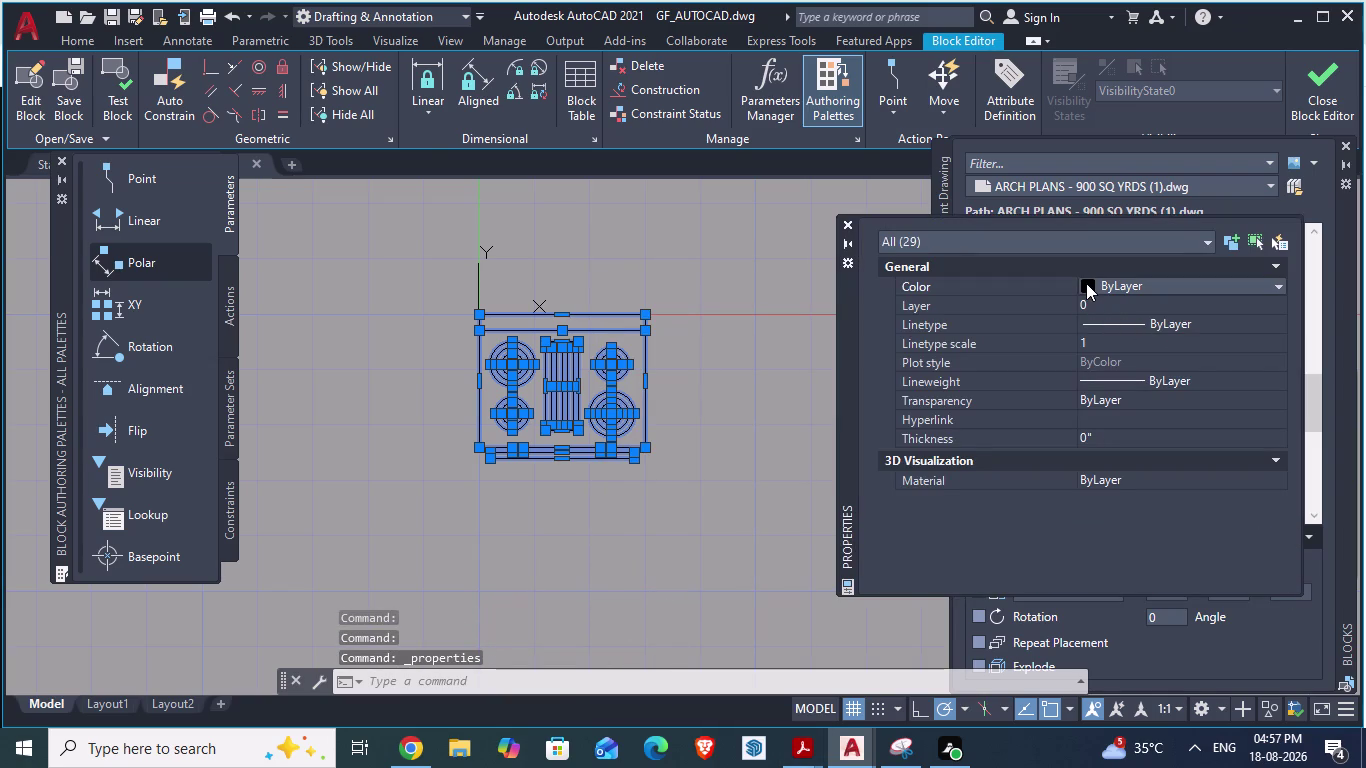
click(1086, 283)
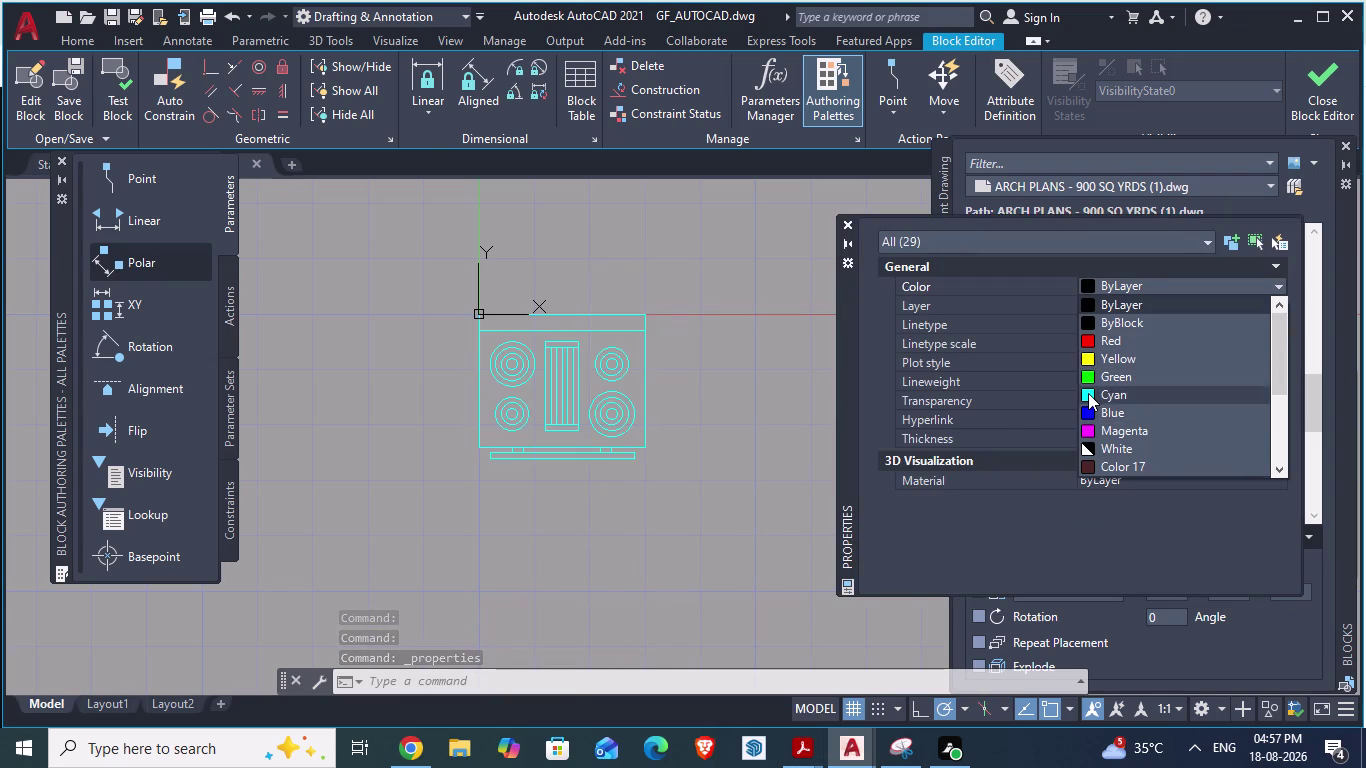
click(1088, 393)
click(849, 223)
Close the Block Editor and save the changes to the block definition.
click(1314, 72)
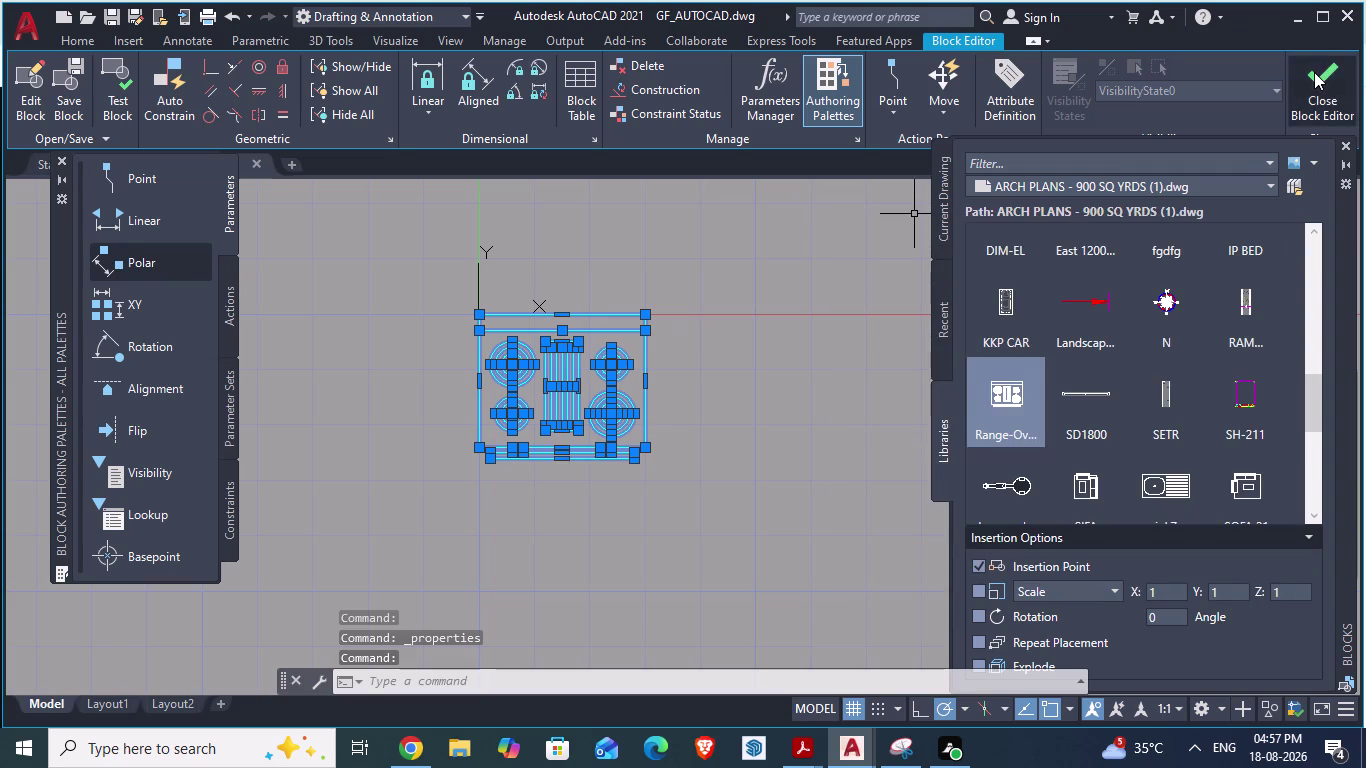
click(718, 329)
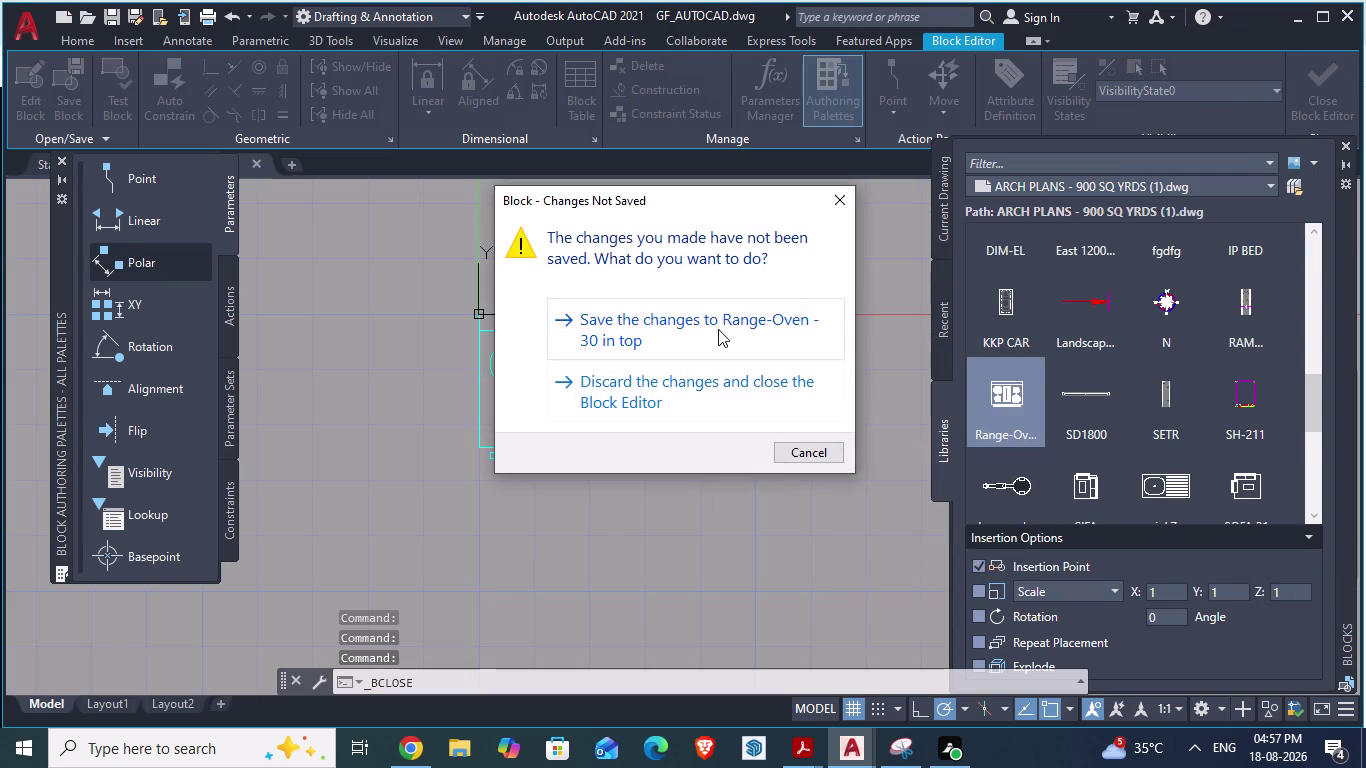
scroll(down, 3)
scroll(down, 3)
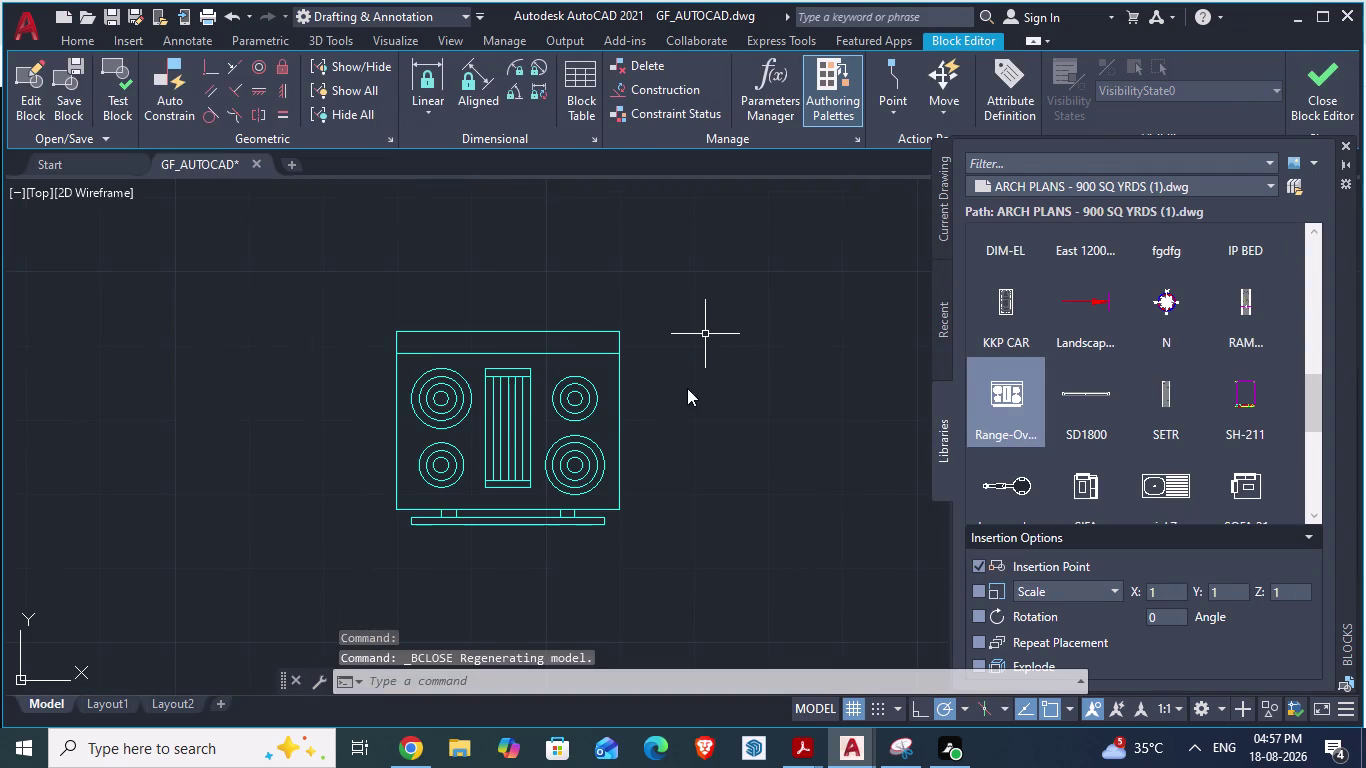
scroll(down, 3)
click(682, 404)
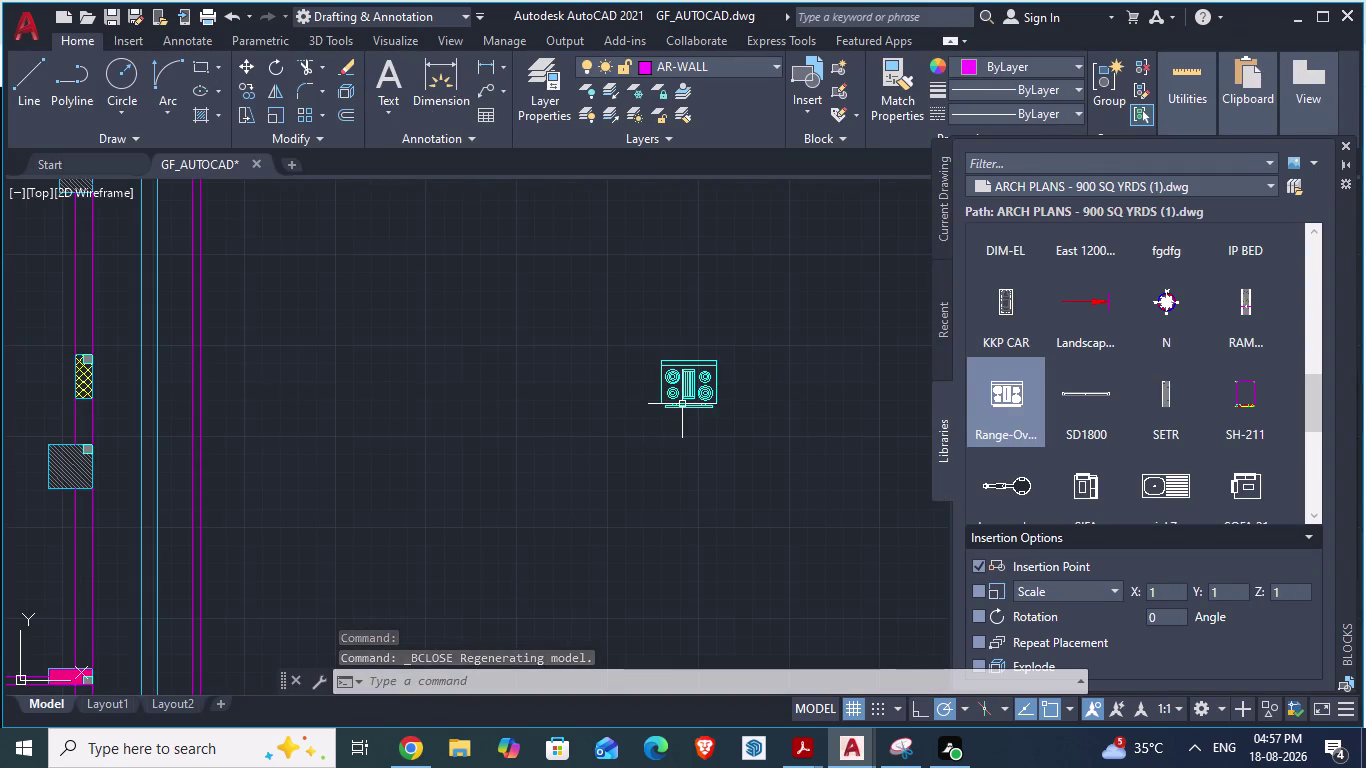
Move the cyan range-oven to just below the kitchen window.
click(681, 383)
key(m)
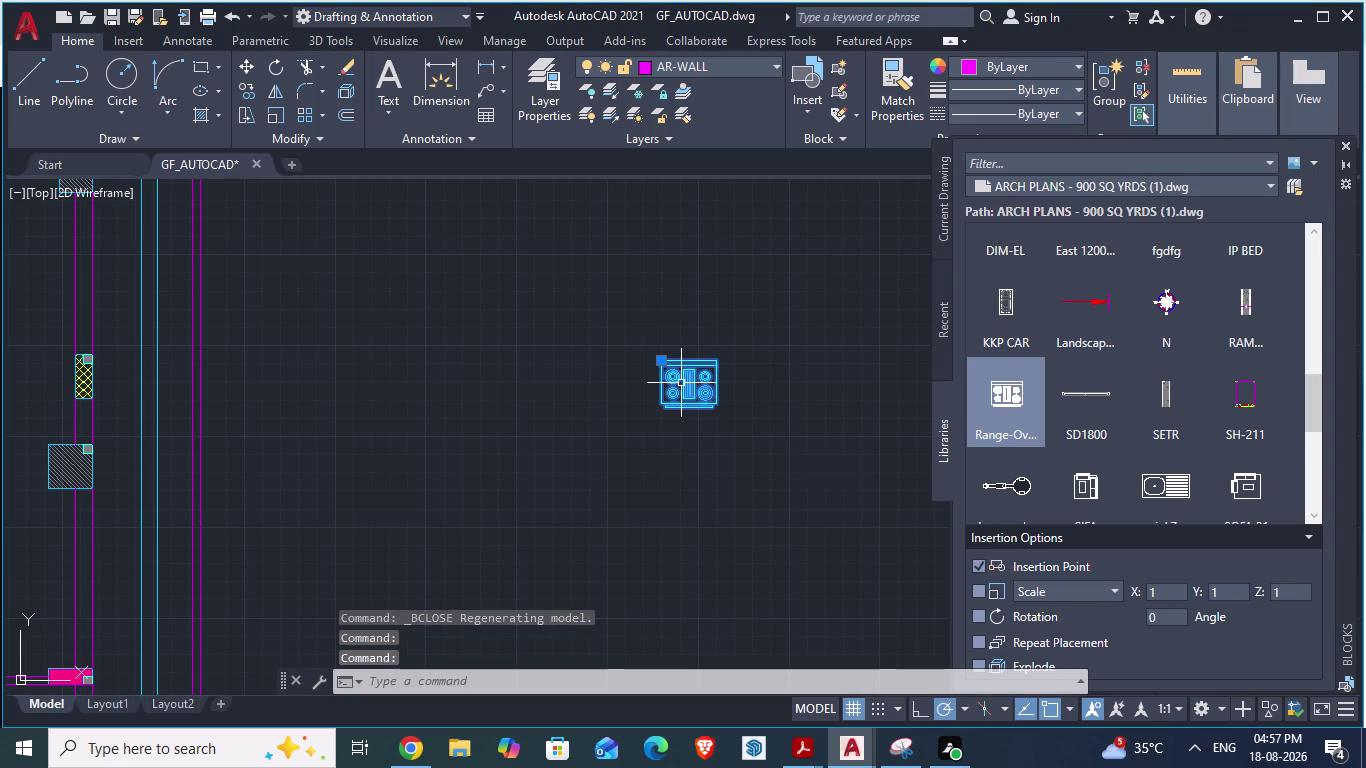
key(Return)
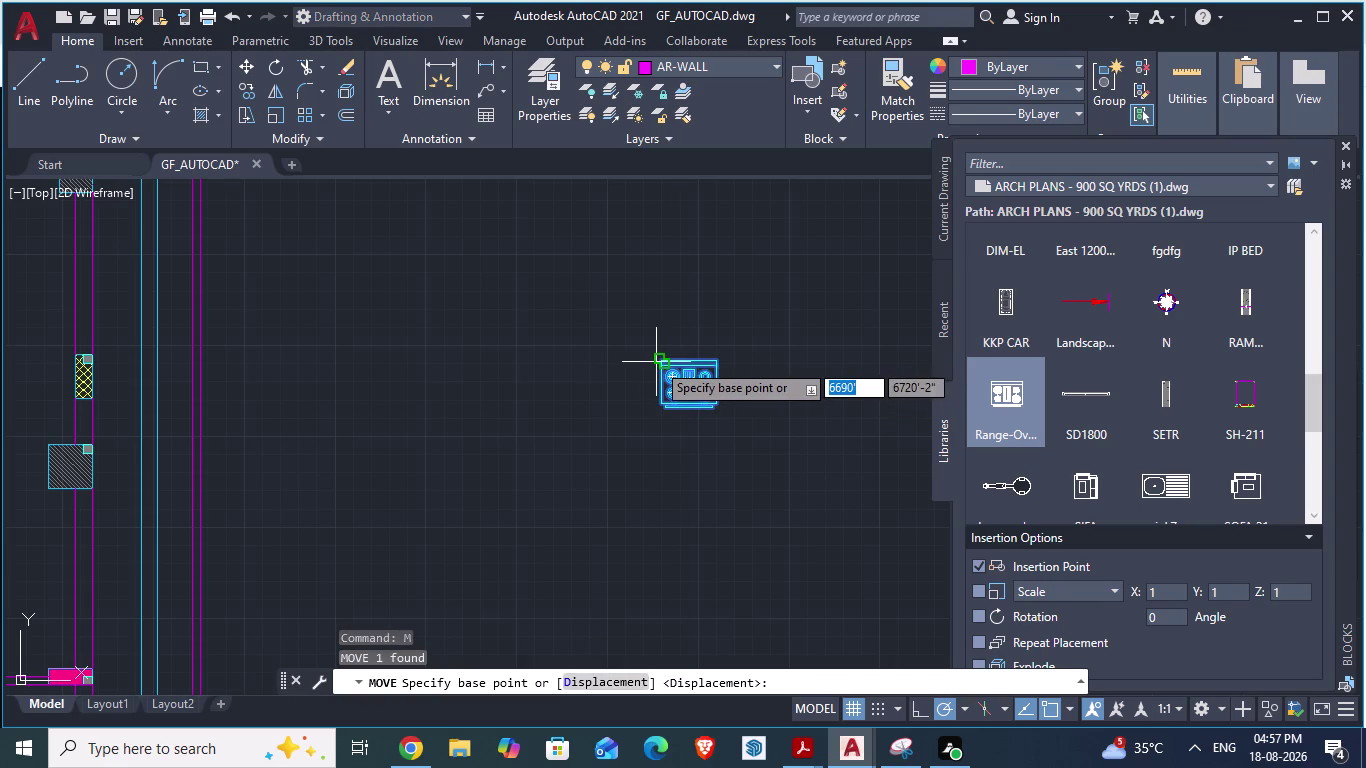
drag(656, 362, 145, 307)
scroll(down, 3)
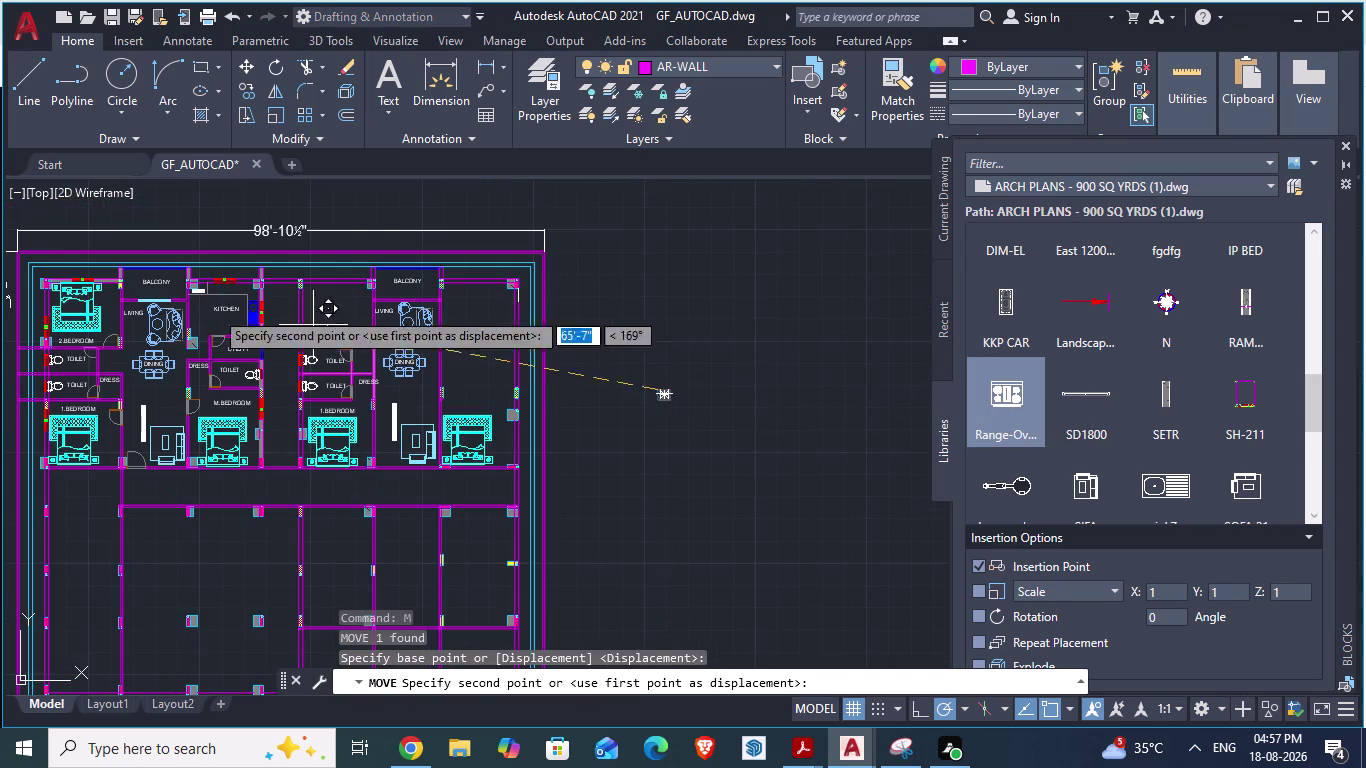
drag(145, 307, 697, 263)
scroll(up, 3)
scroll(up, 3)
scroll(up, 3)
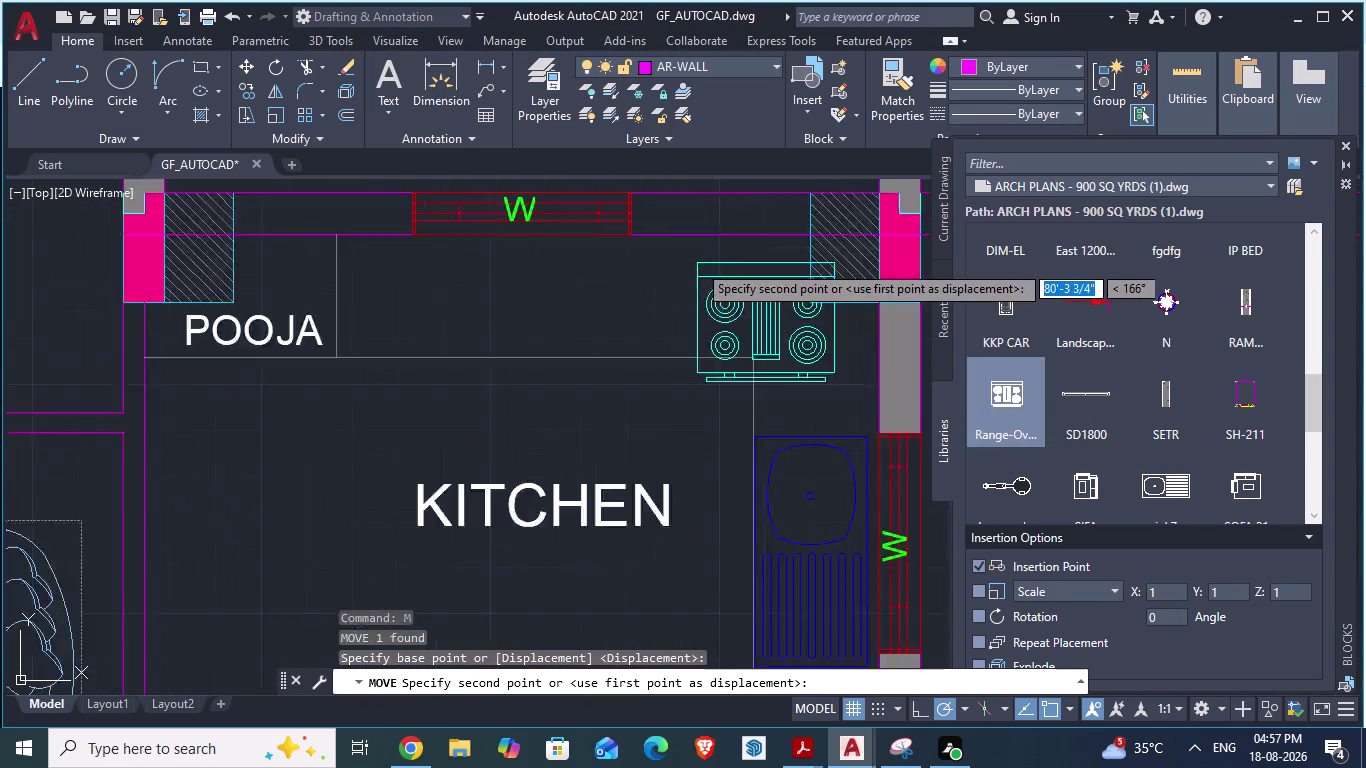
scroll(up, 3)
drag(697, 263, 289, 225)
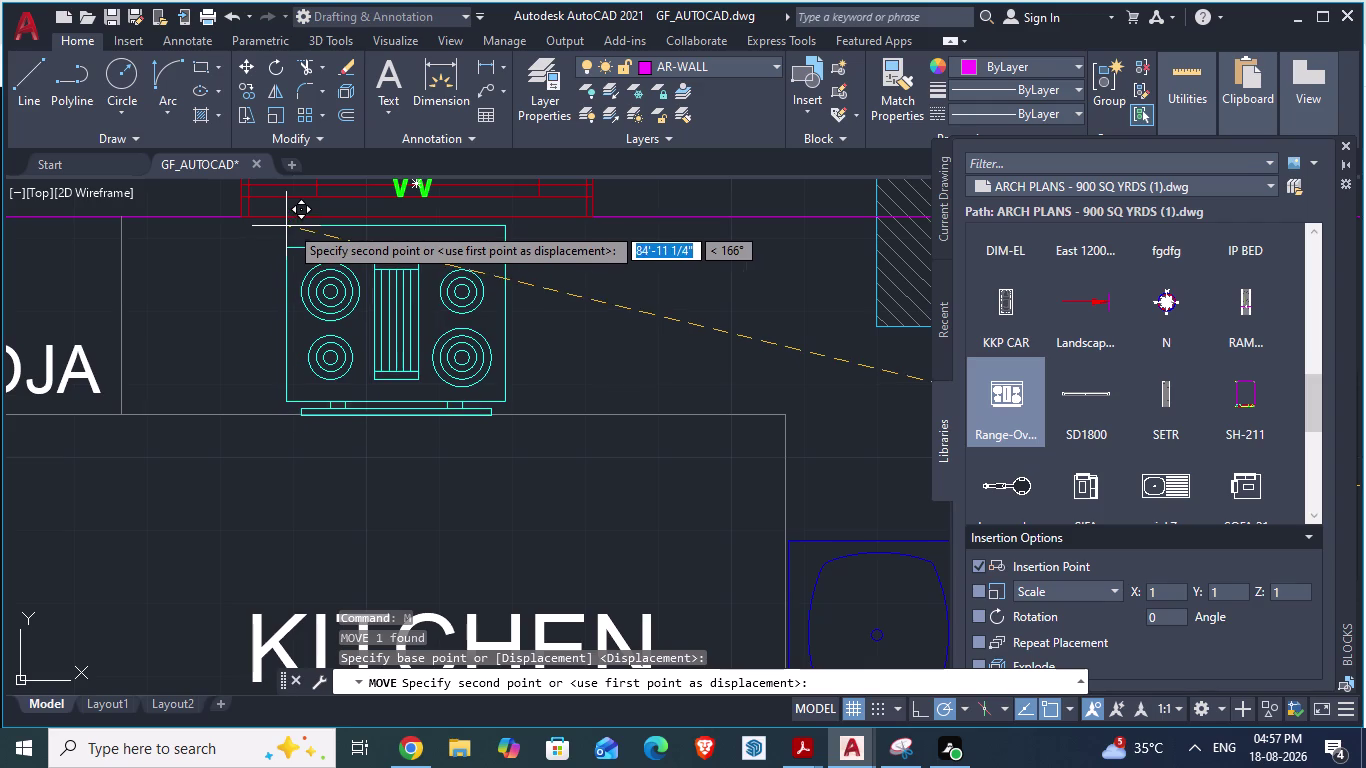
drag(289, 225, 294, 222)
click(294, 222)
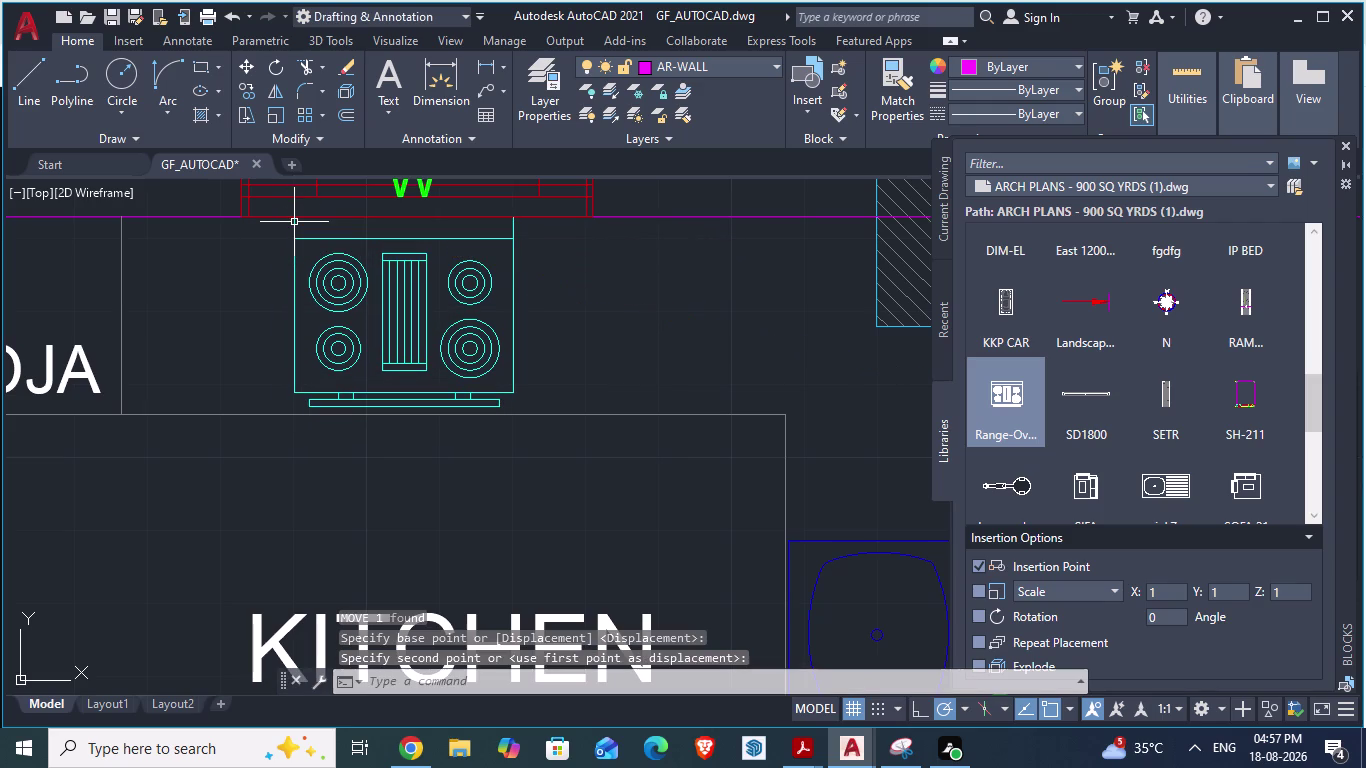
Nudge the placed oven from its right edge, then cancel the unfinished selection.
click(509, 328)
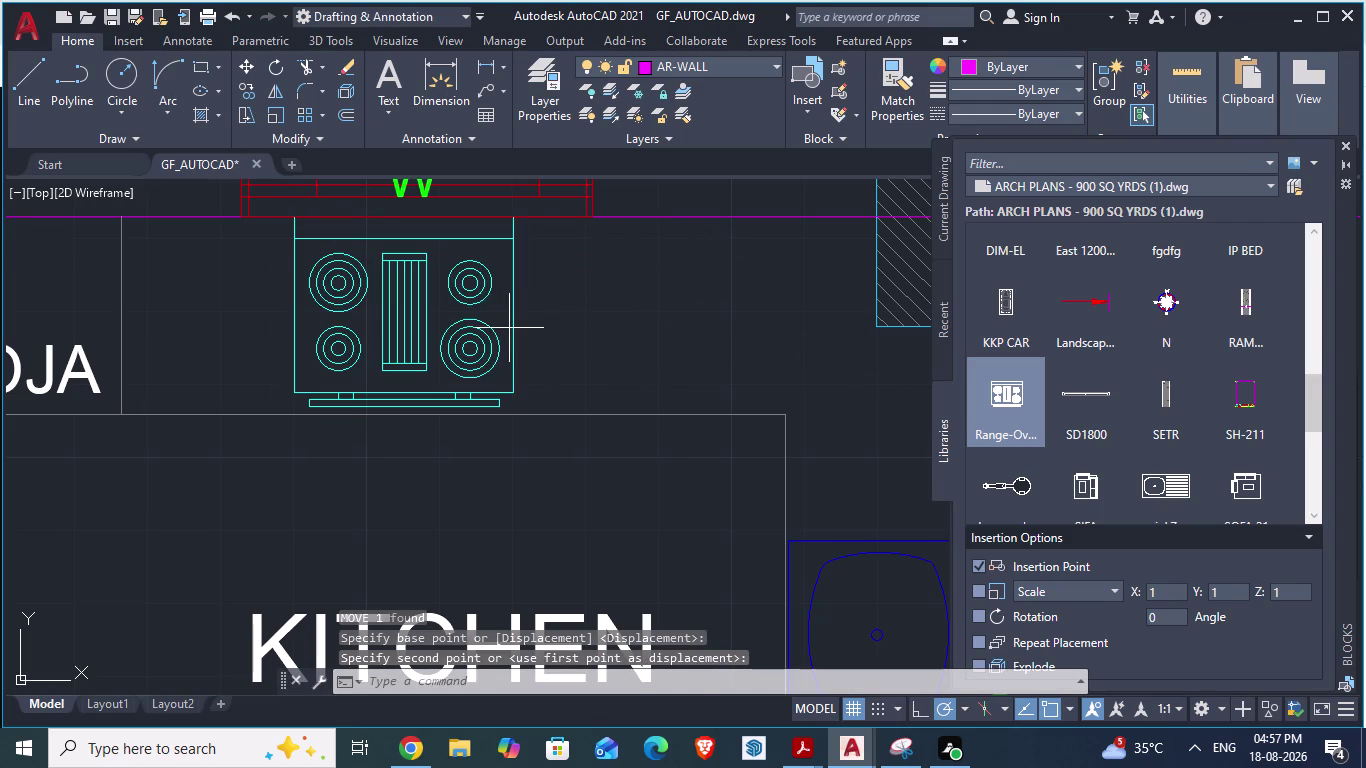
click(513, 329)
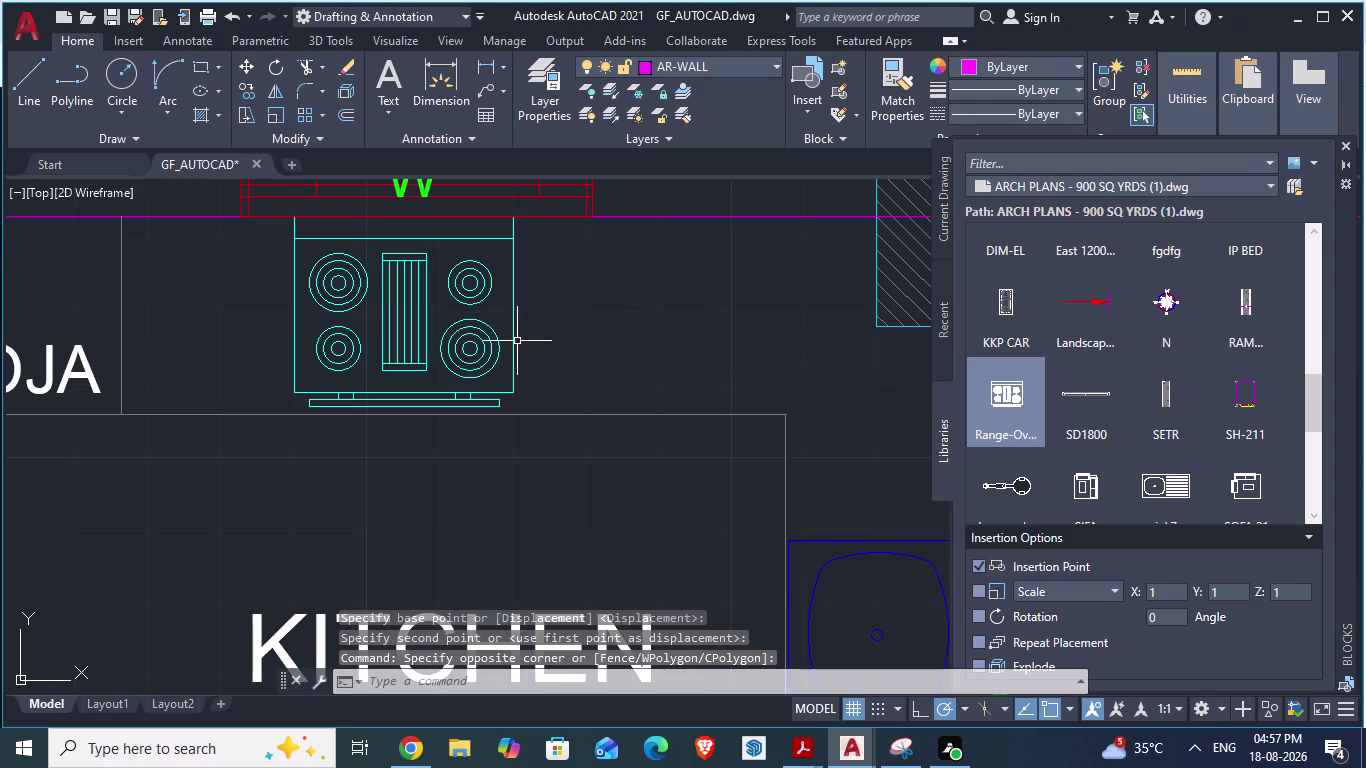
click(513, 346)
key(m)
key(Return)
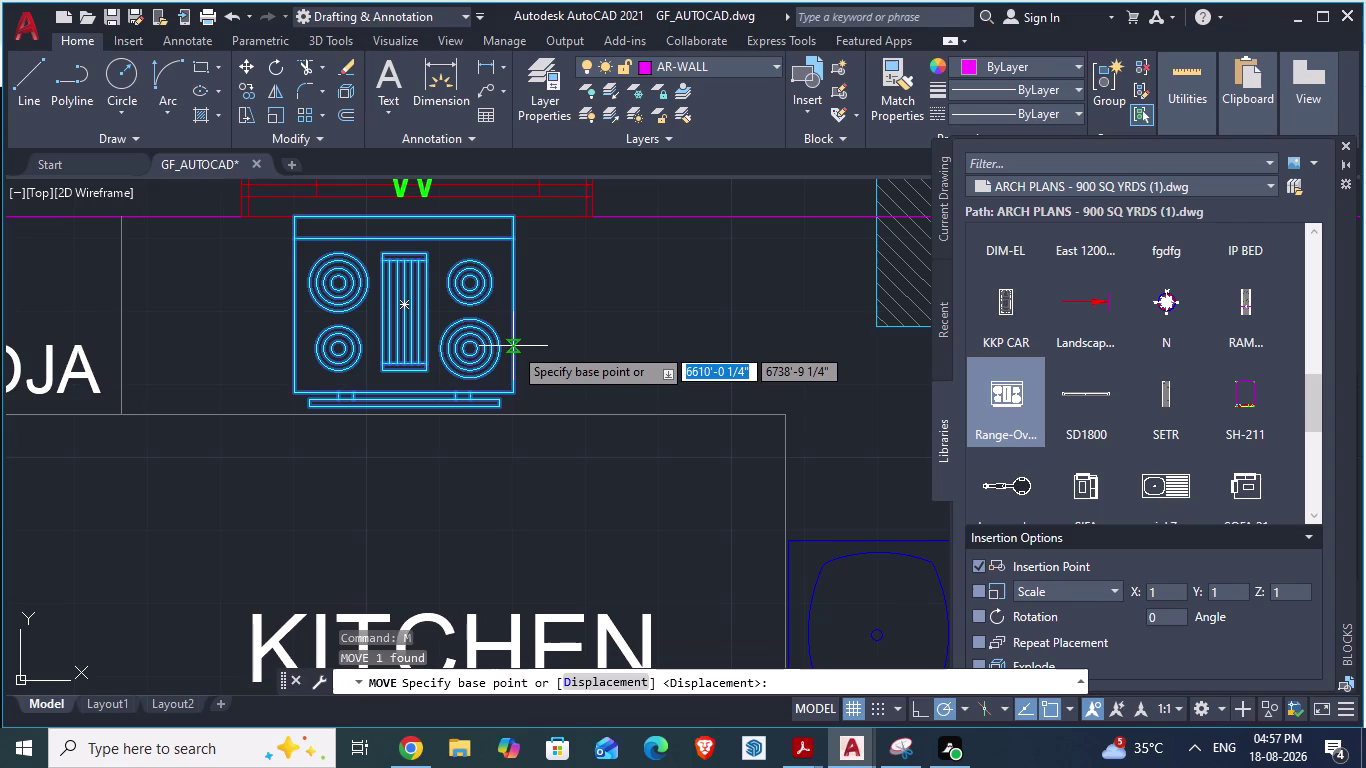
click(513, 346)
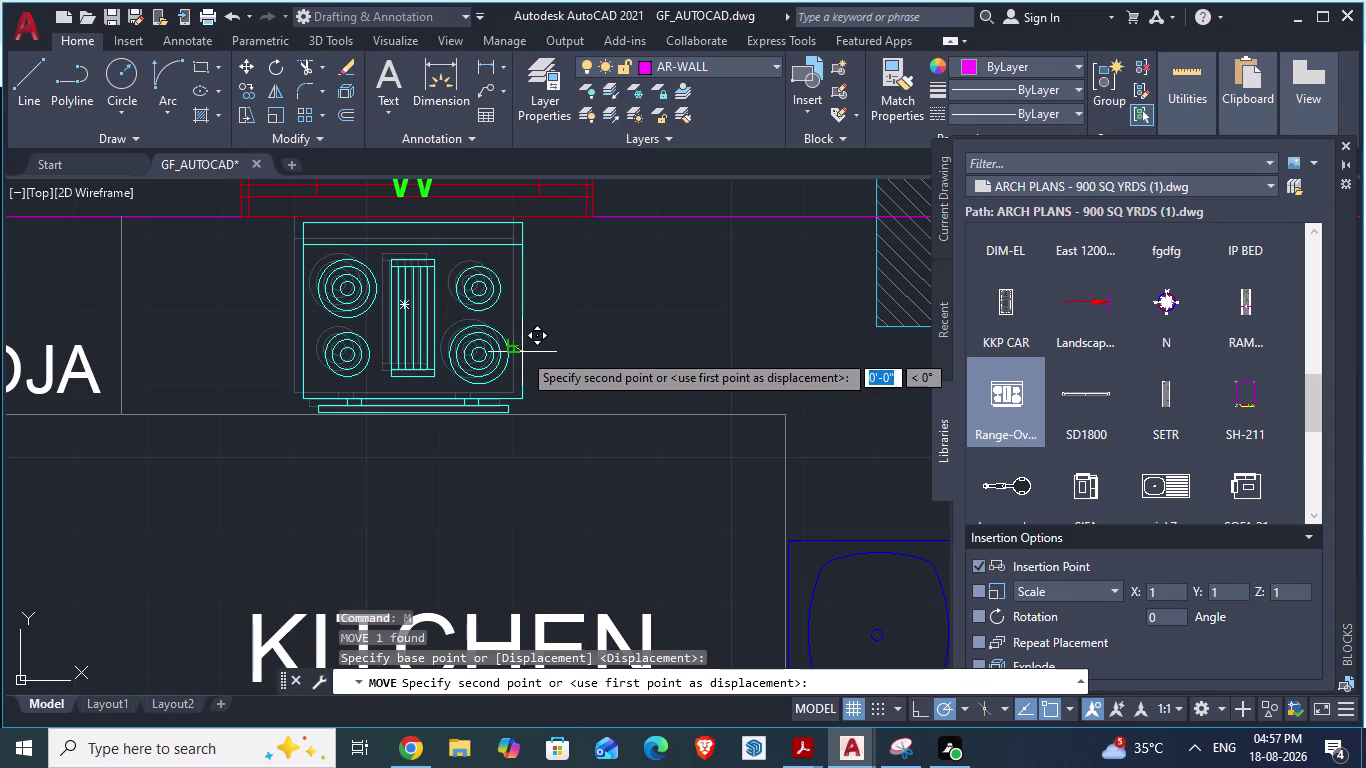
scroll(up, 3)
click(522, 352)
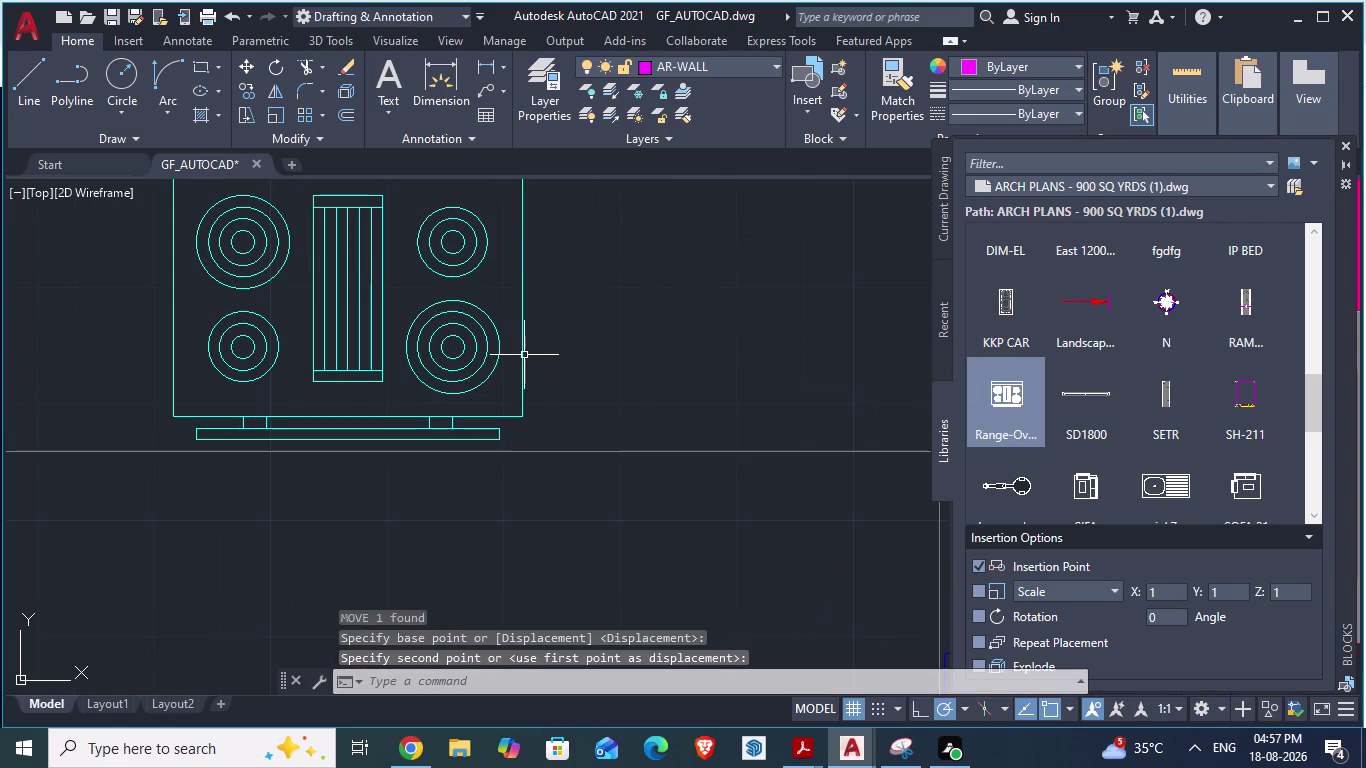
click(530, 359)
scroll(down, 3)
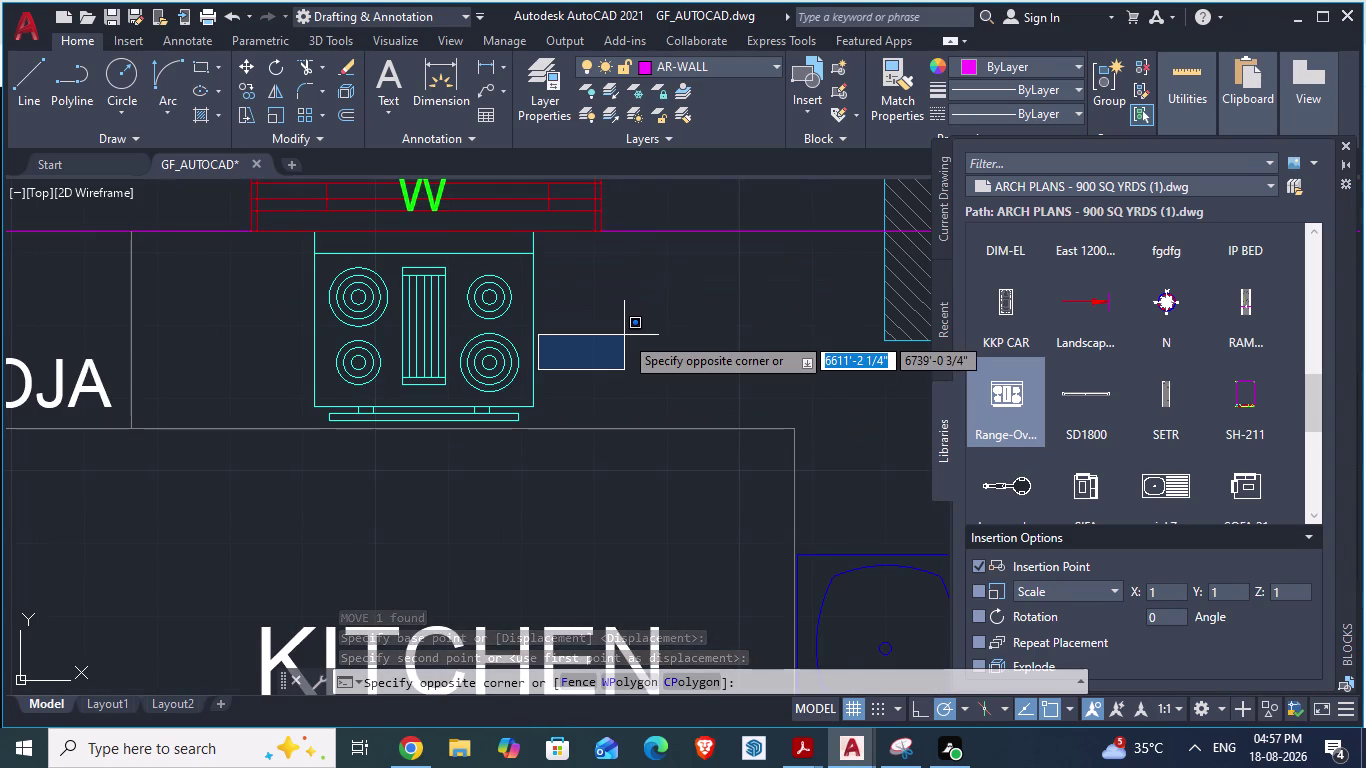
key(Escape)
Move the oven by its bottom corner so it sits flush against the wall line.
click(410, 352)
key(m)
key(Return)
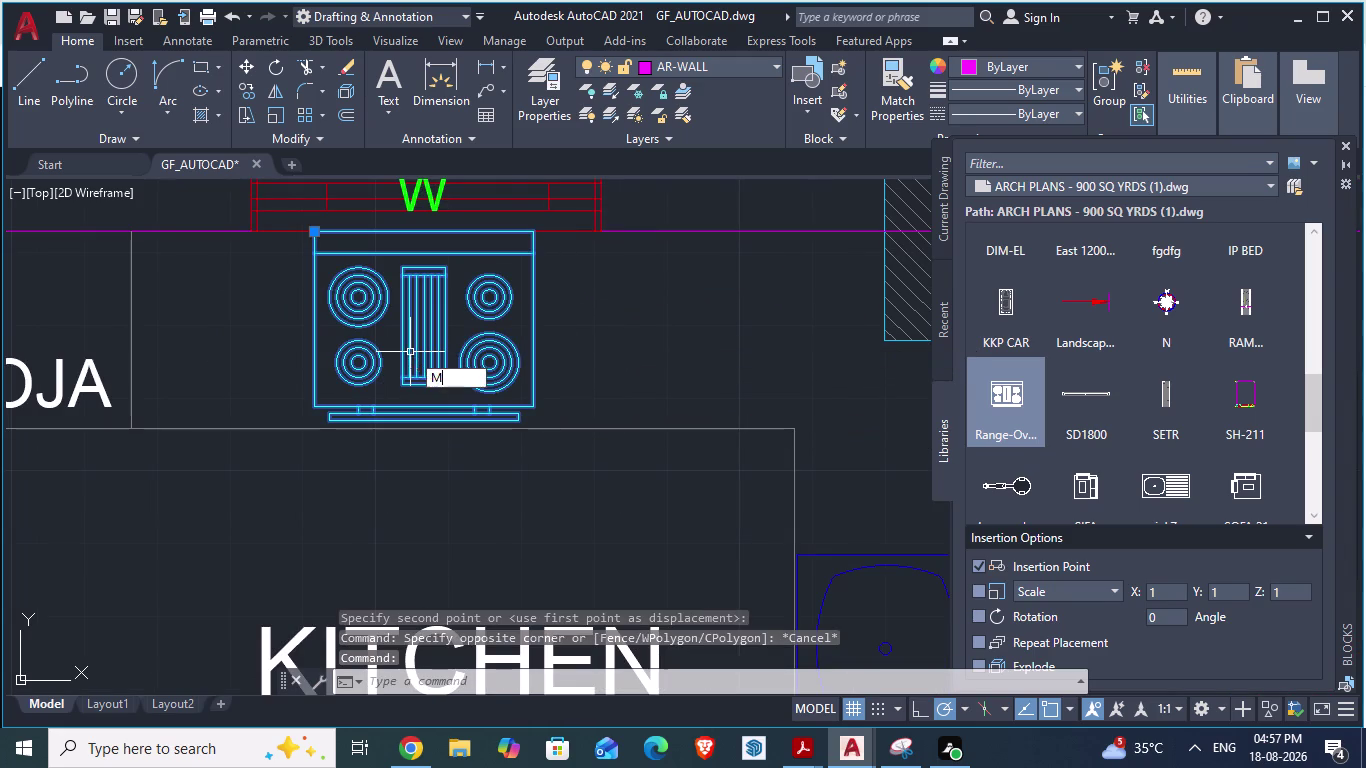
scroll(up, 3)
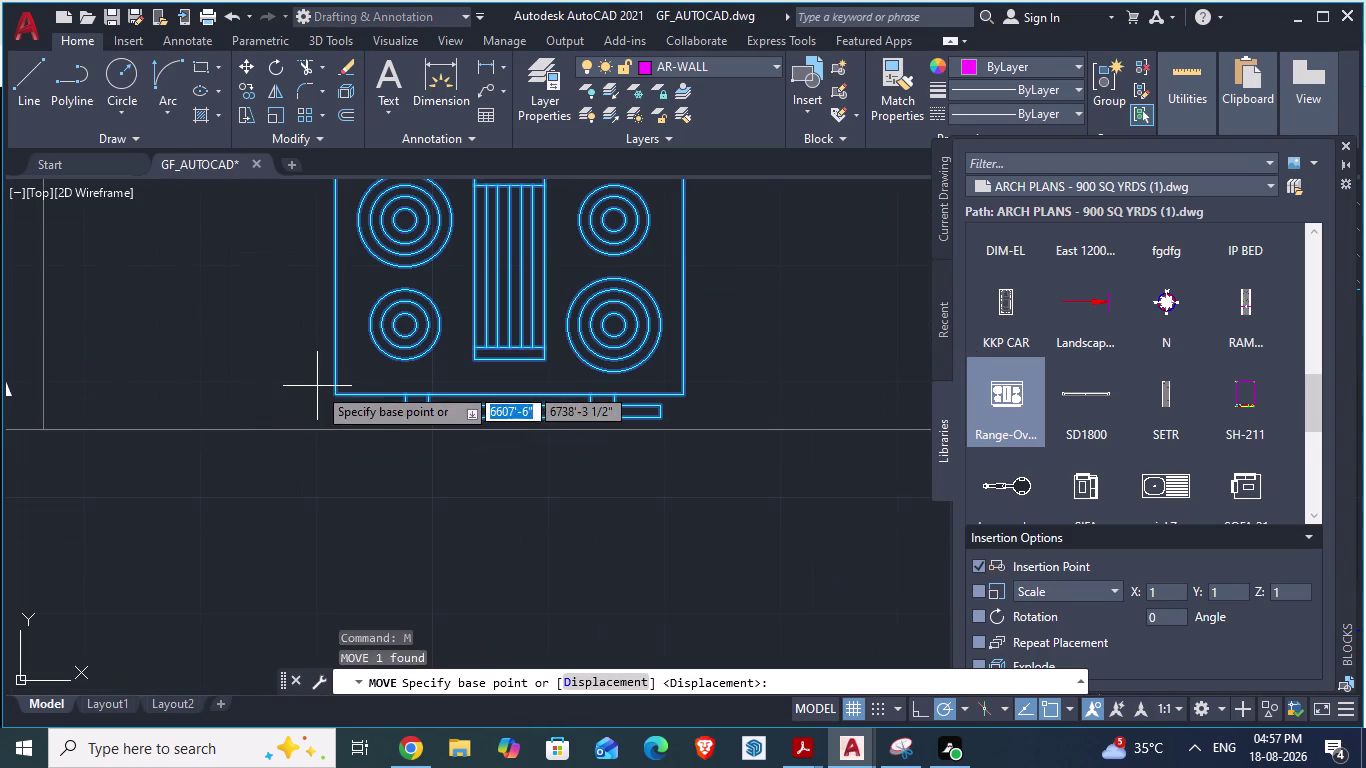
drag(355, 420, 340, 426)
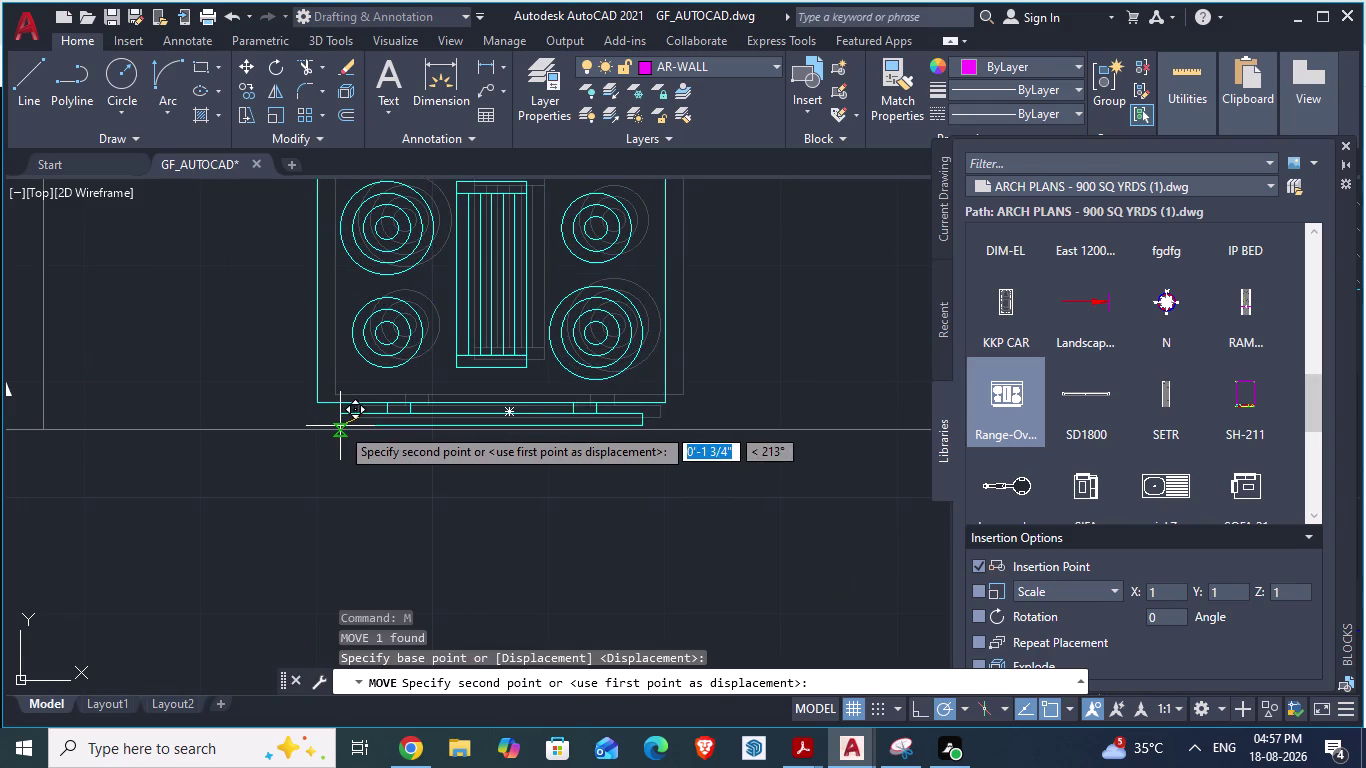
drag(340, 426, 346, 424)
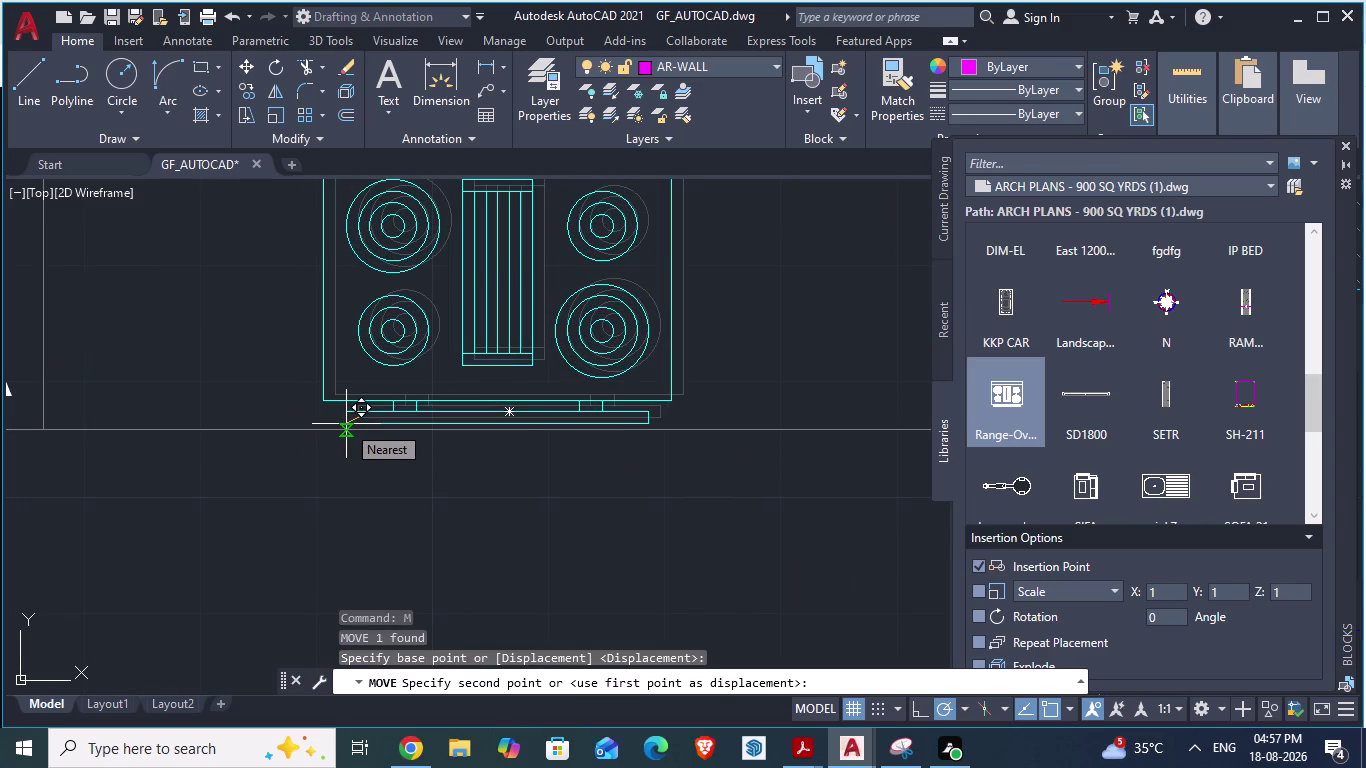
click(341, 419)
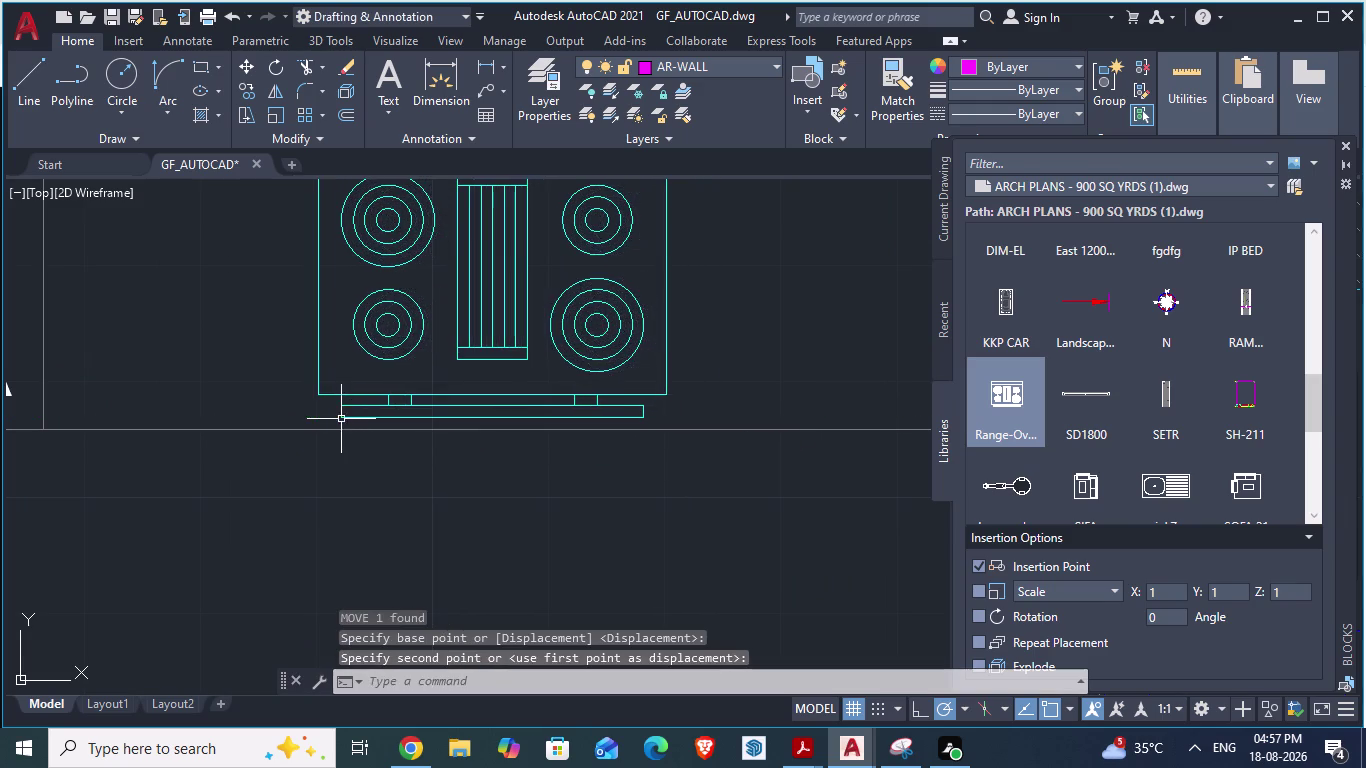
scroll(down, 3)
scroll(up, 3)
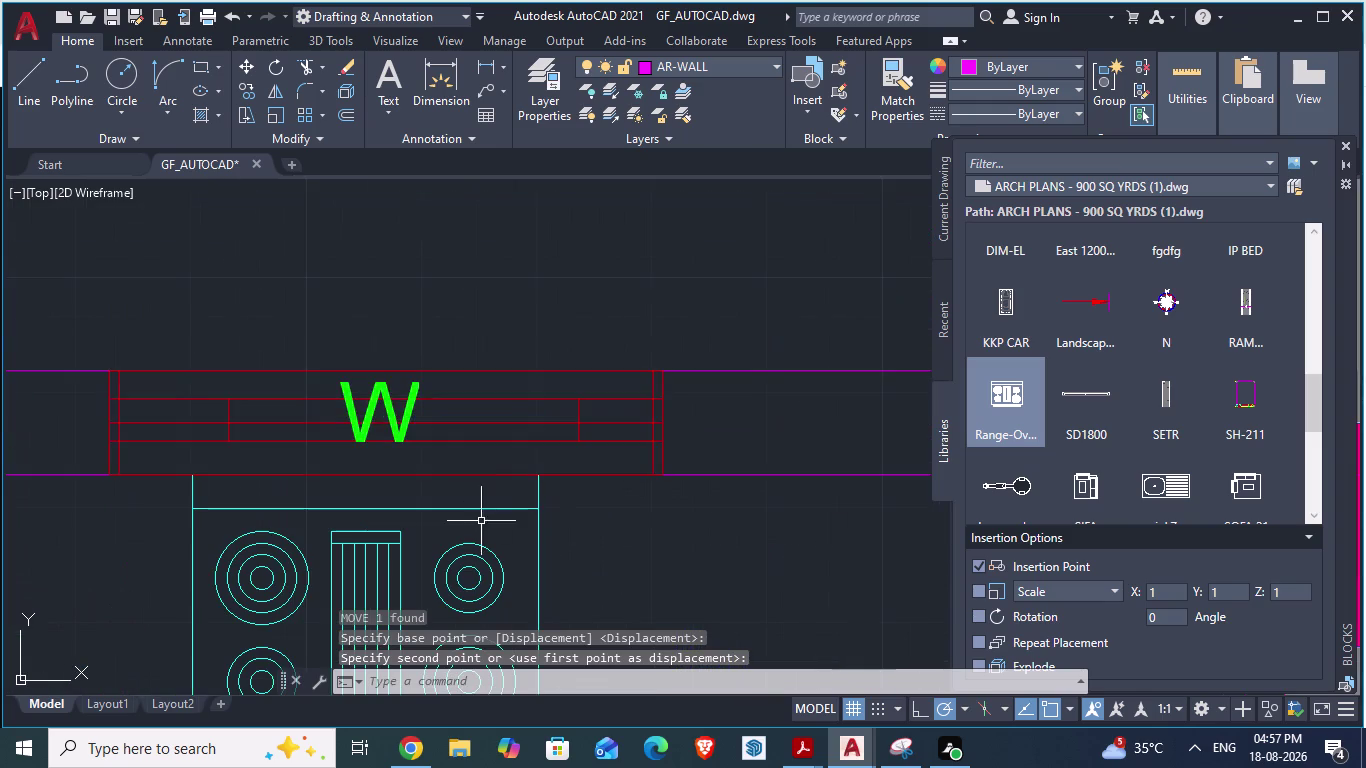
scroll(down, 3)
scroll(down, 3)
Try resizing the range-oven block with SCA, then cancel the resize.
click(429, 488)
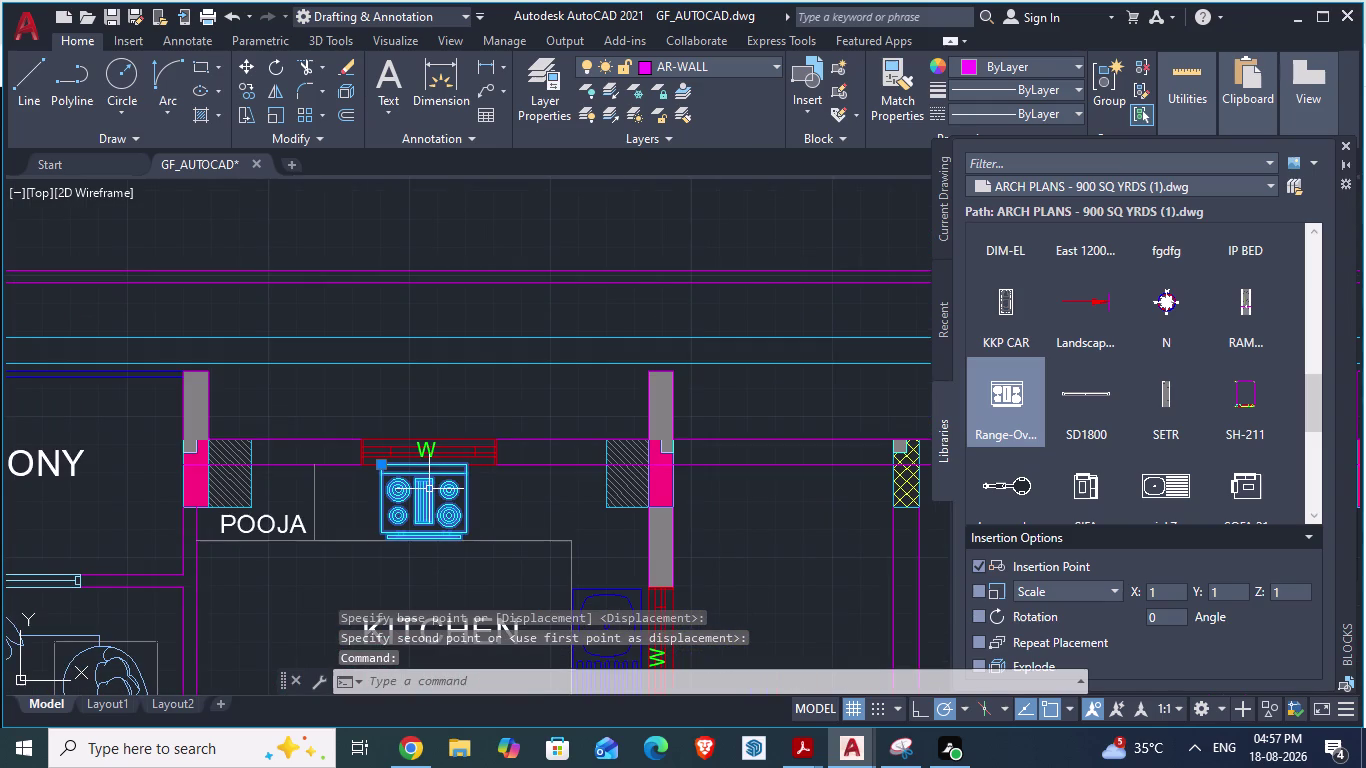
text(SCA)
key(Return)
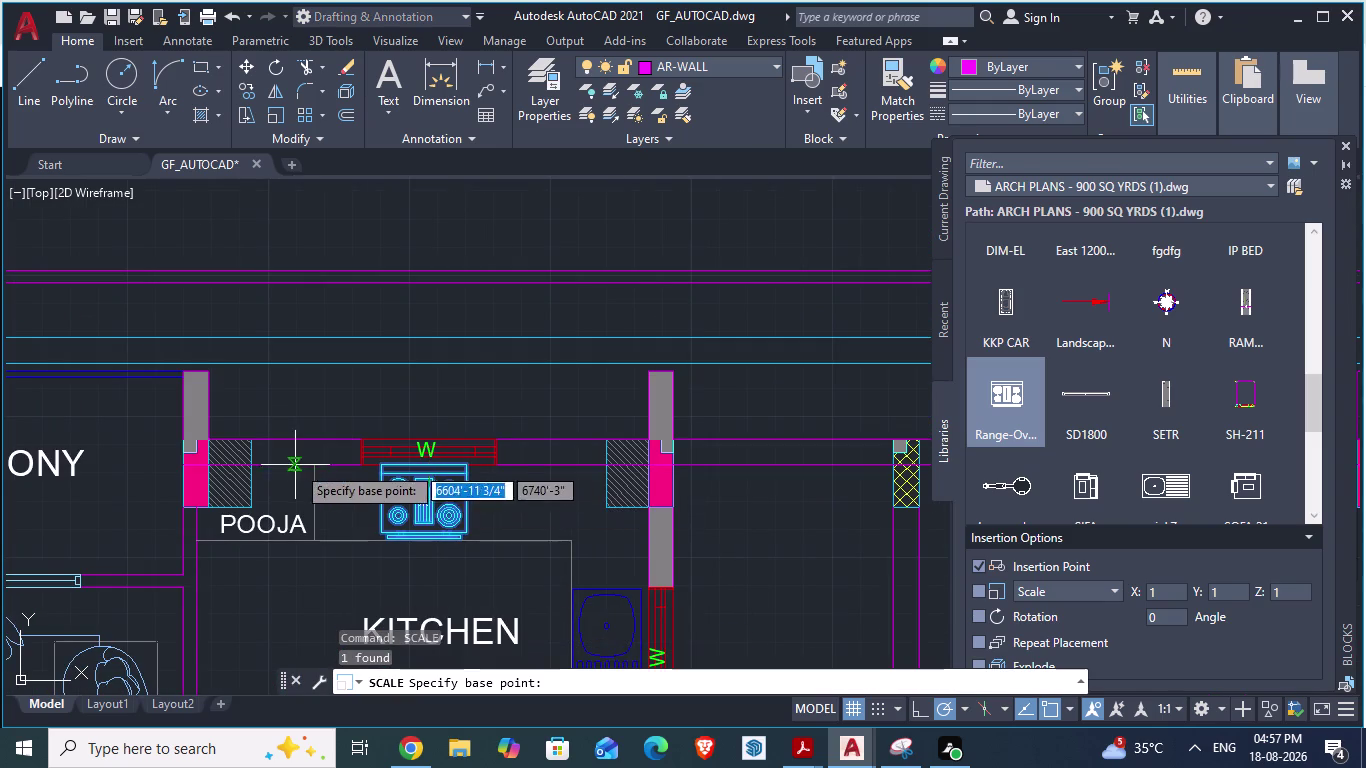
scroll(up, 3)
scroll(up, 3)
drag(483, 467, 483, 468)
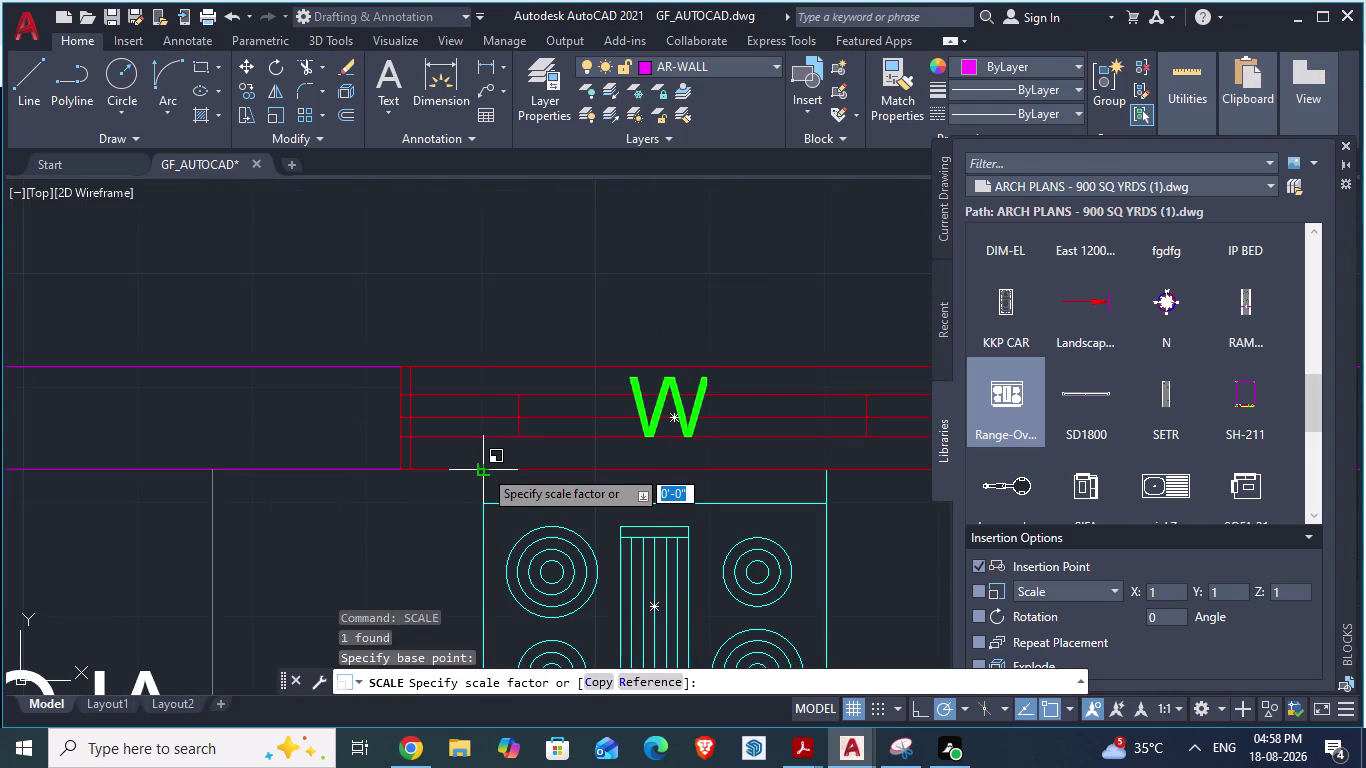
drag(483, 468, 533, 520)
scroll(down, 3)
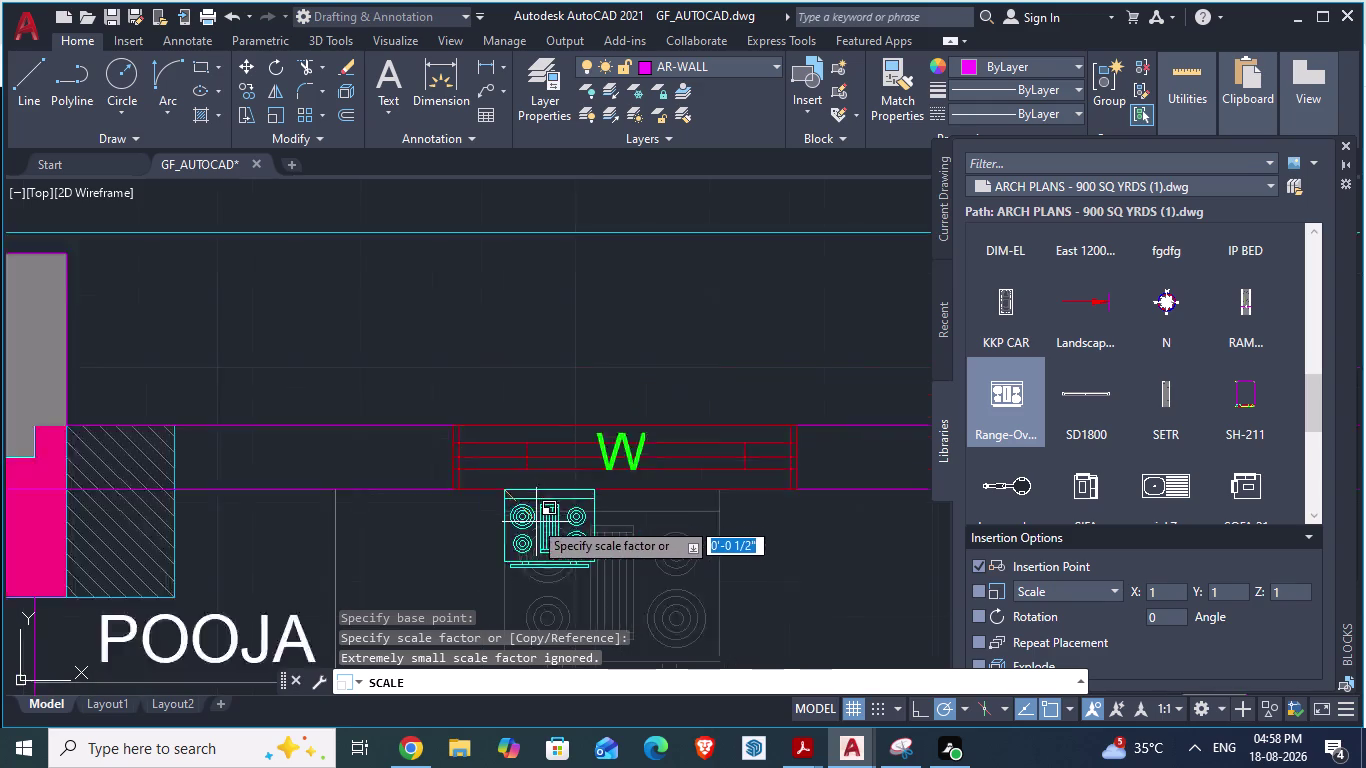
scroll(down, 3)
drag(533, 520, 565, 547)
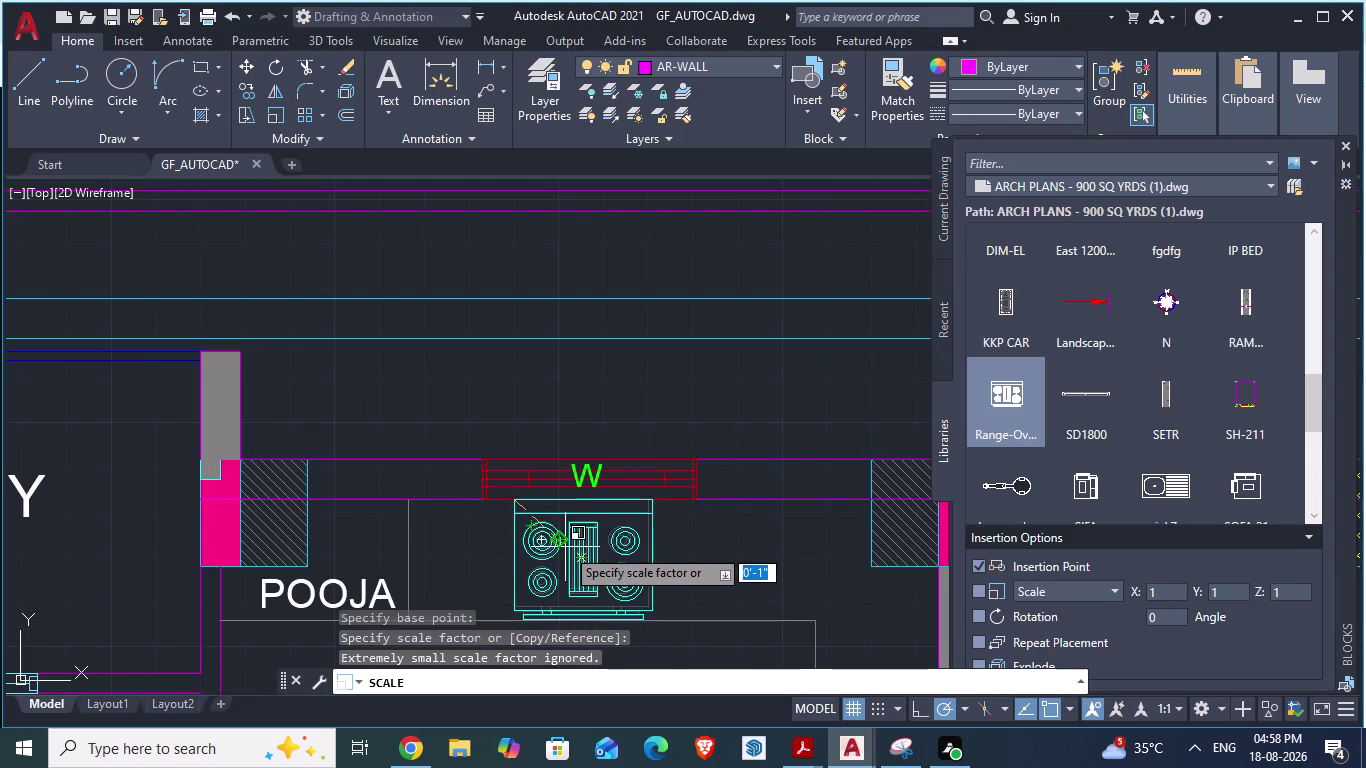
drag(565, 547, 563, 546)
click(563, 546)
click(576, 591)
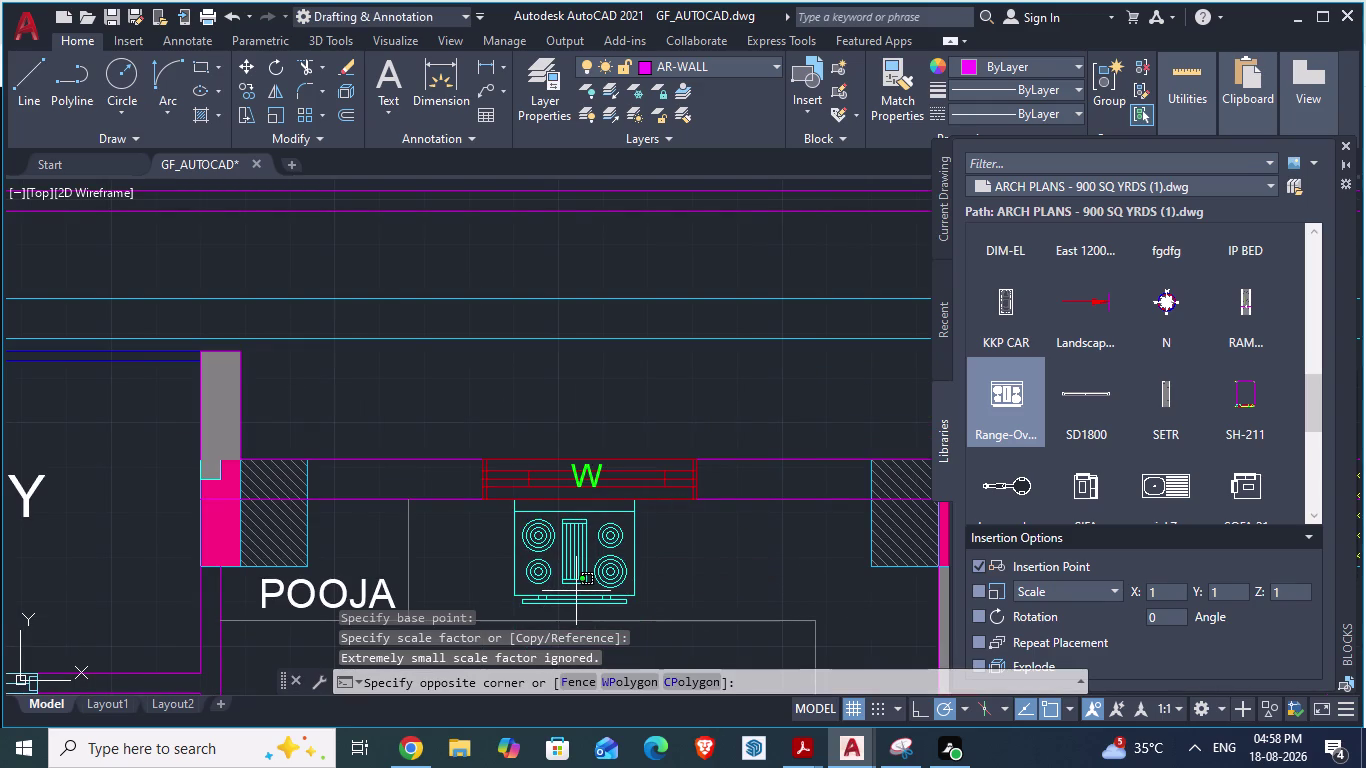
key(m)
key(Return)
key(Escape)
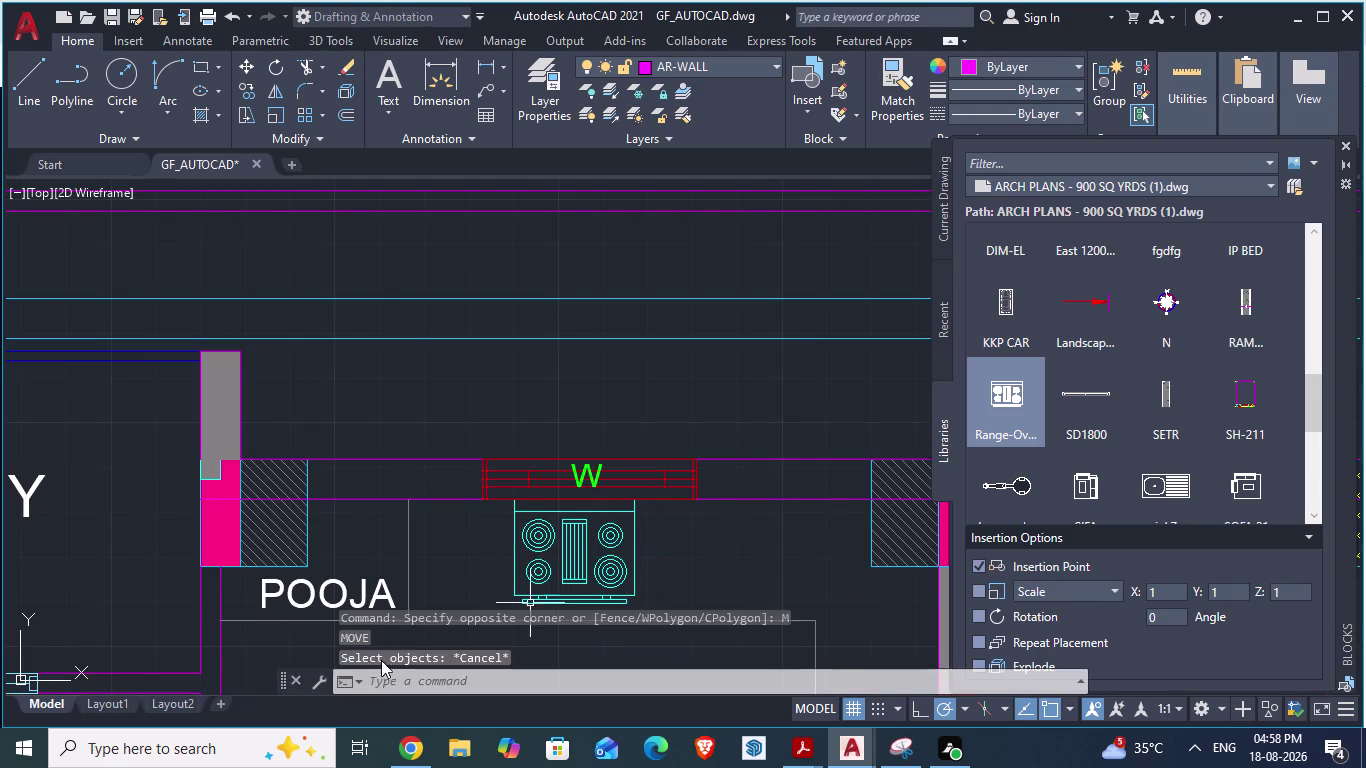
click(560, 589)
Move the range-oven from its top corner against the wall line.
key(m)
key(Return)
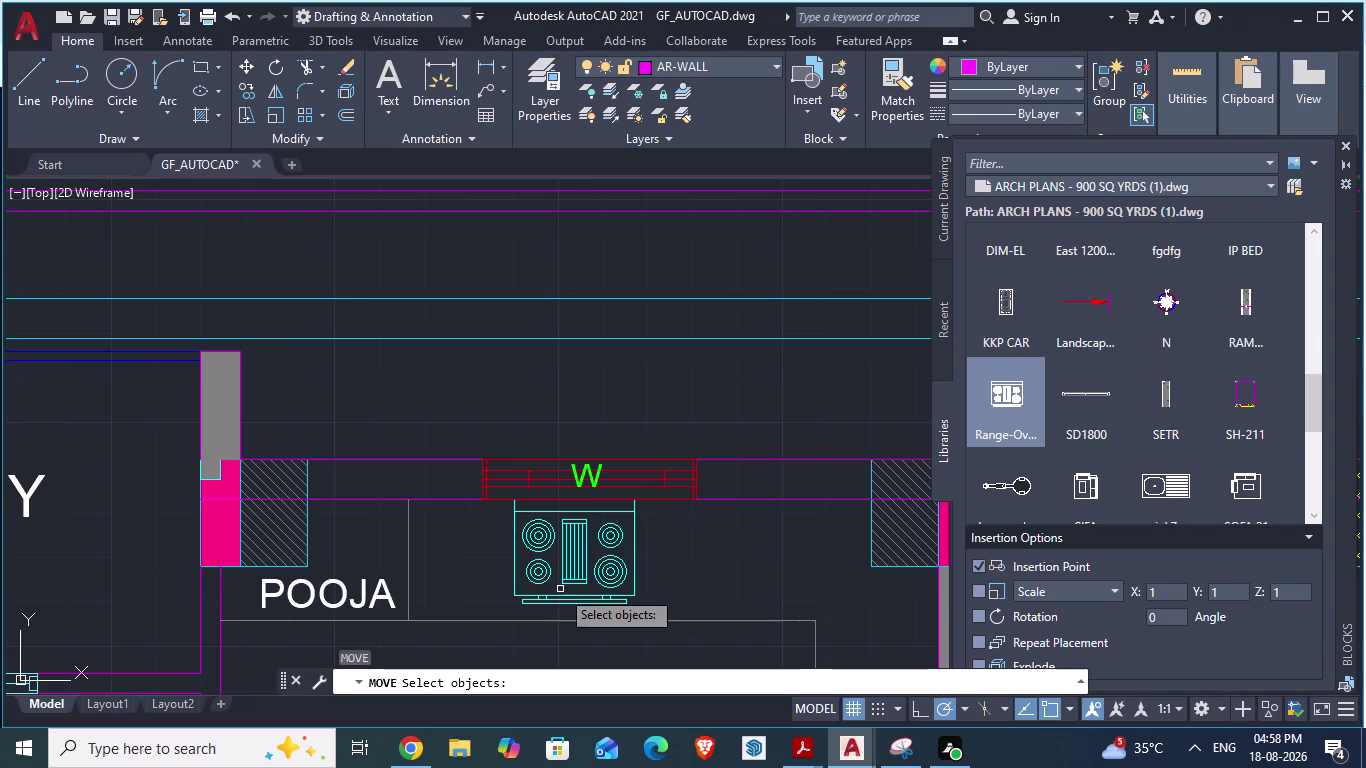
click(557, 604)
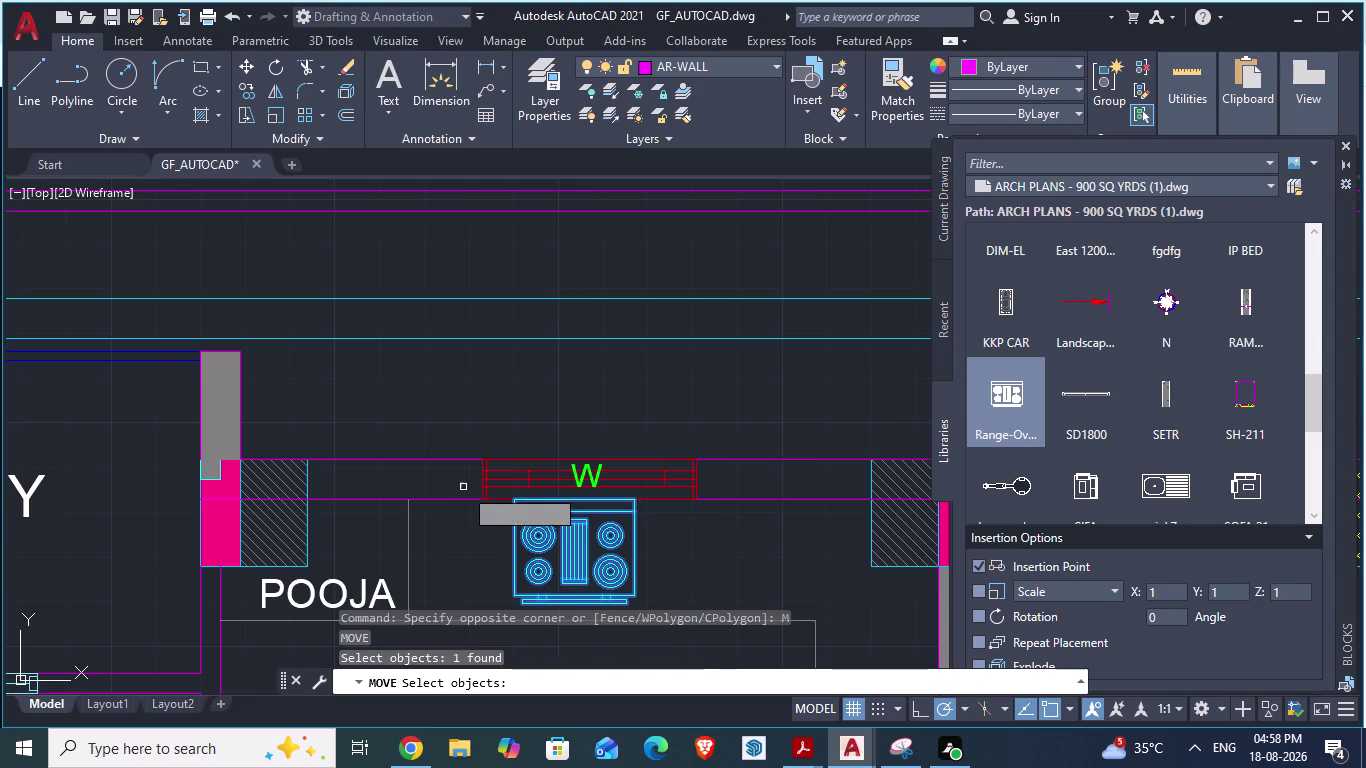
scroll(up, 3)
key(Return)
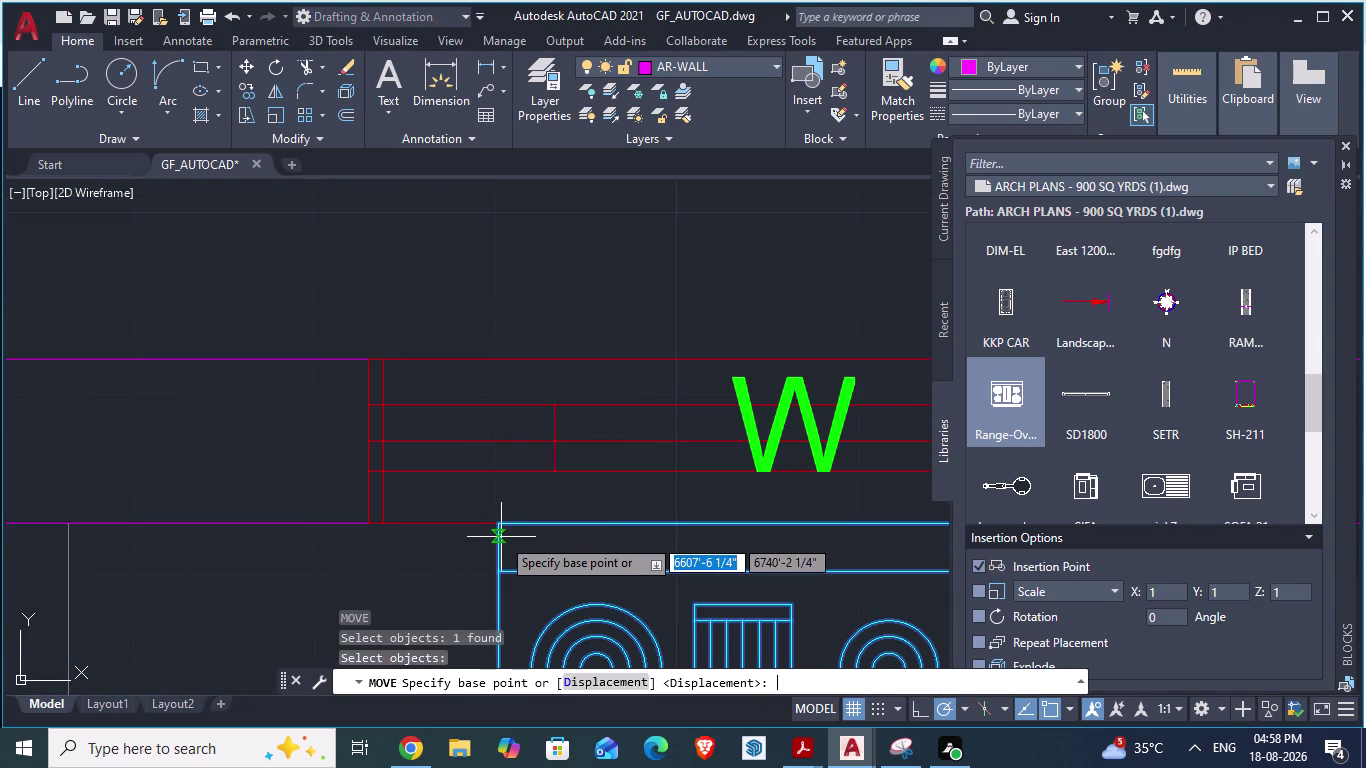
drag(499, 518, 499, 532)
click(499, 532)
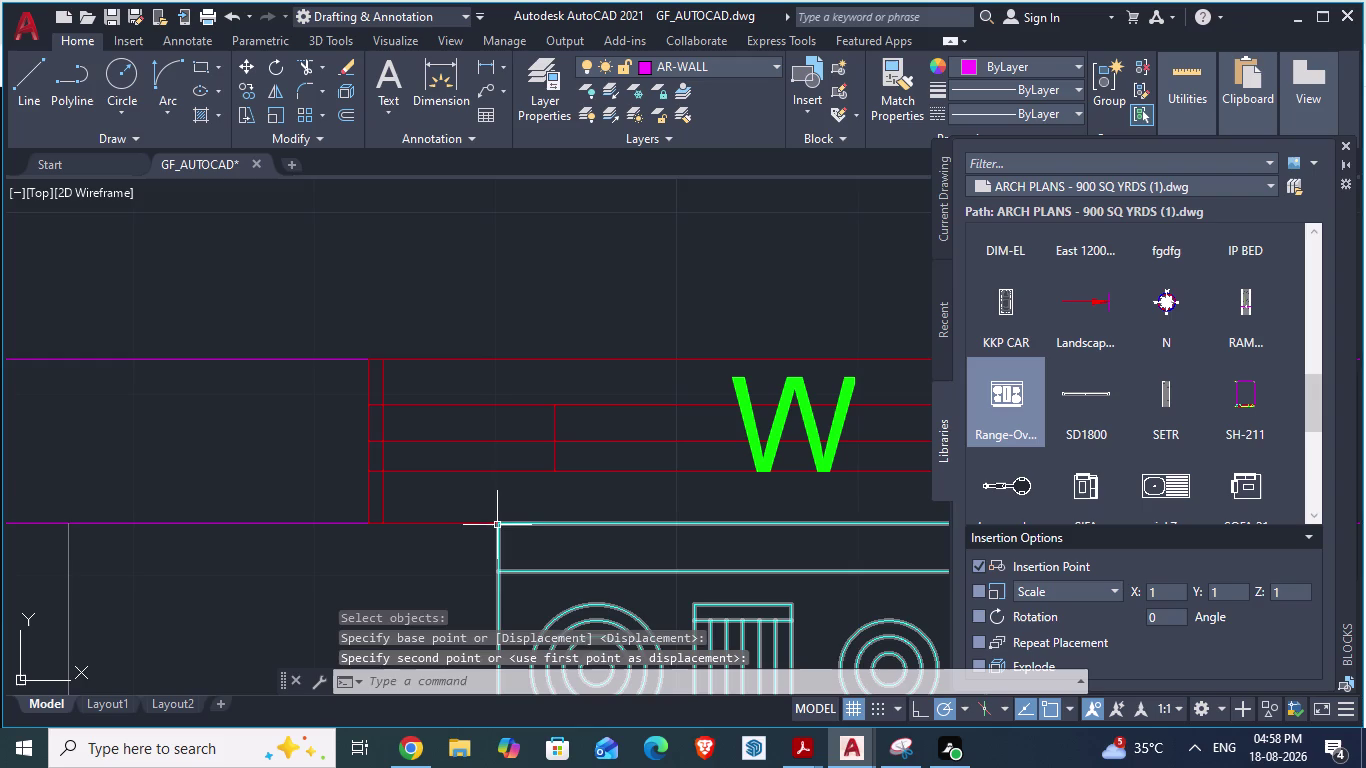
drag(498, 524, 498, 562)
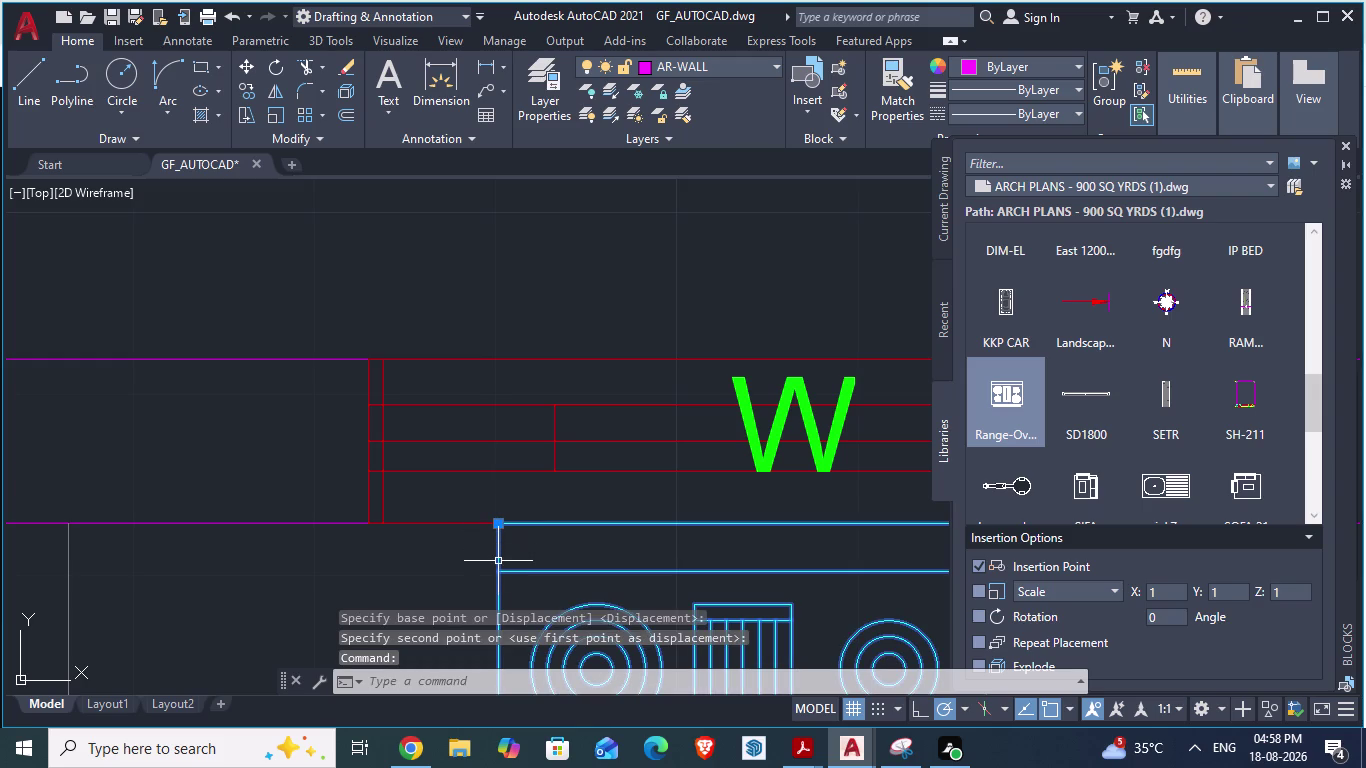
Move the range-oven to its final spot and save the floor plan.
key(m)
key(Return)
scroll(down, 3)
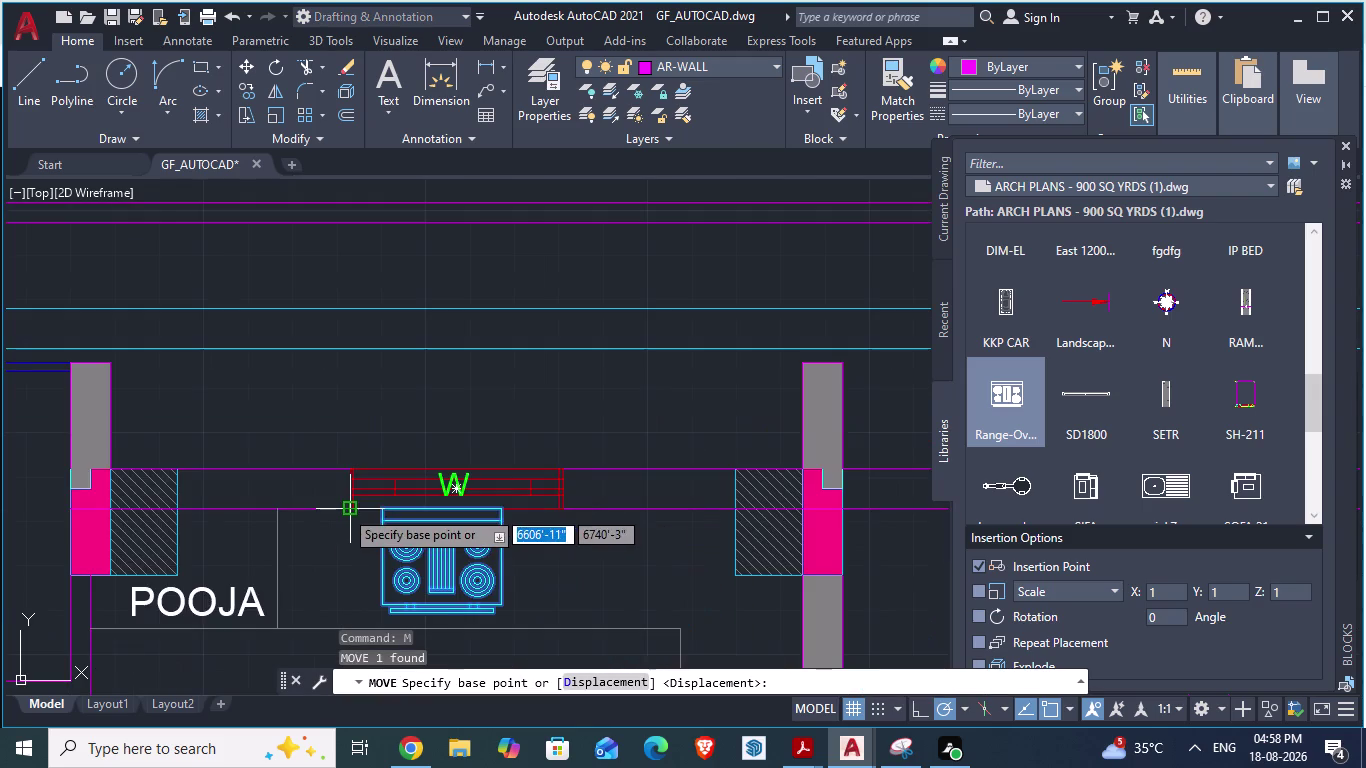
scroll(up, 3)
drag(225, 553, 214, 571)
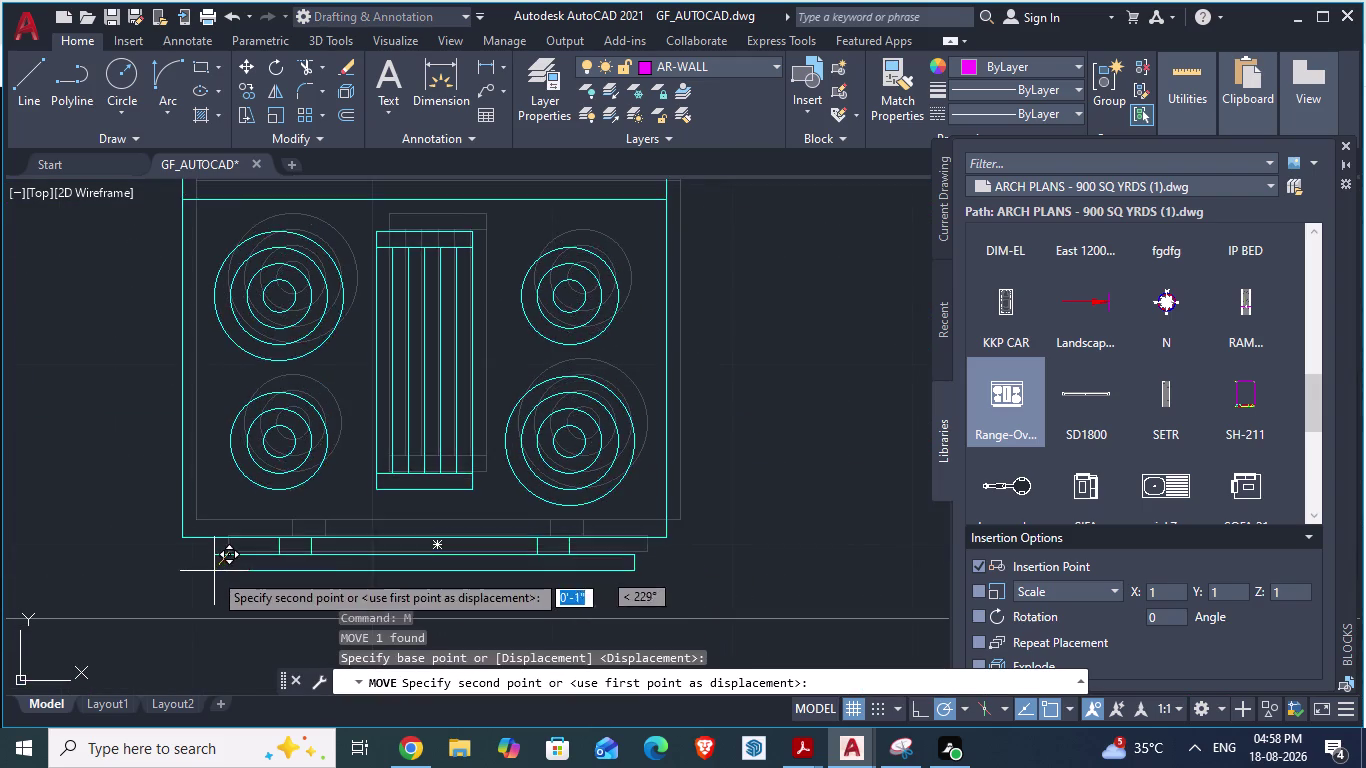
drag(214, 571, 237, 593)
click(238, 593)
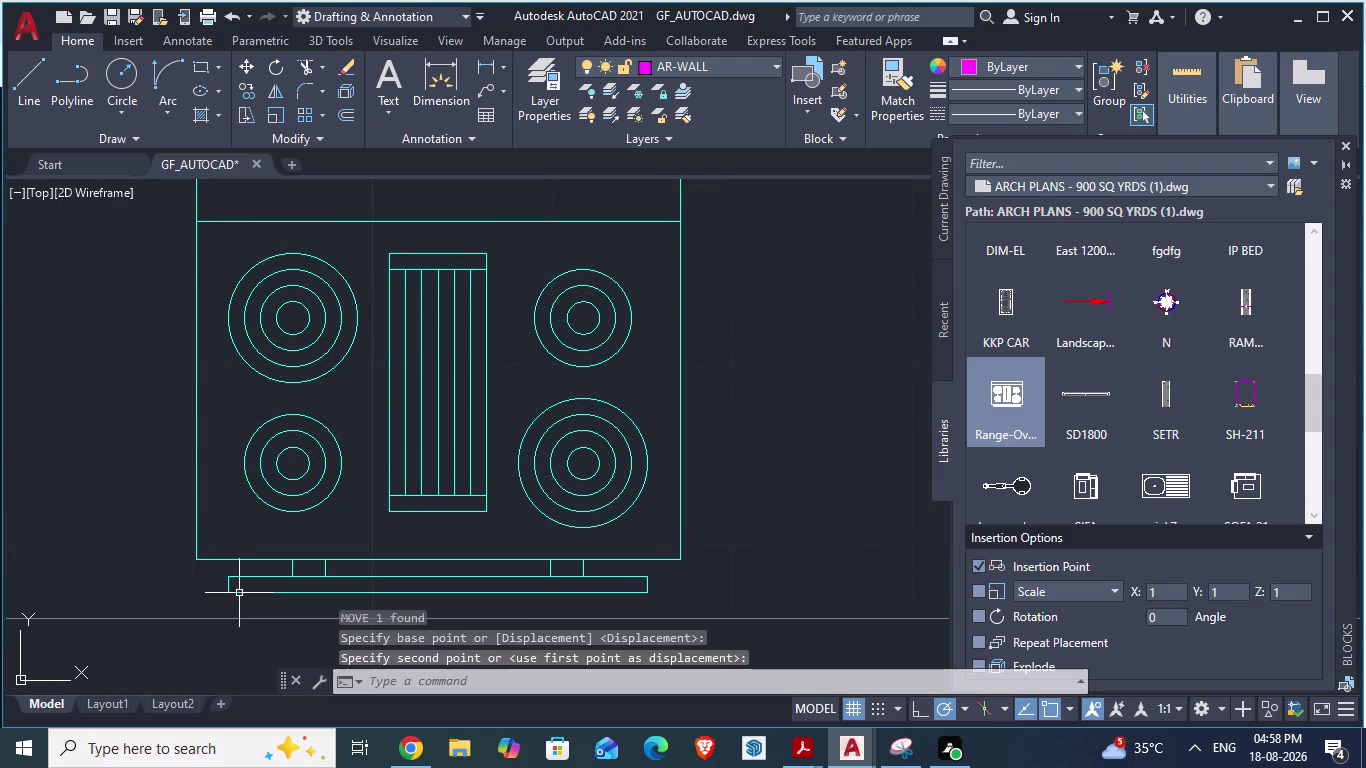
scroll(down, 3)
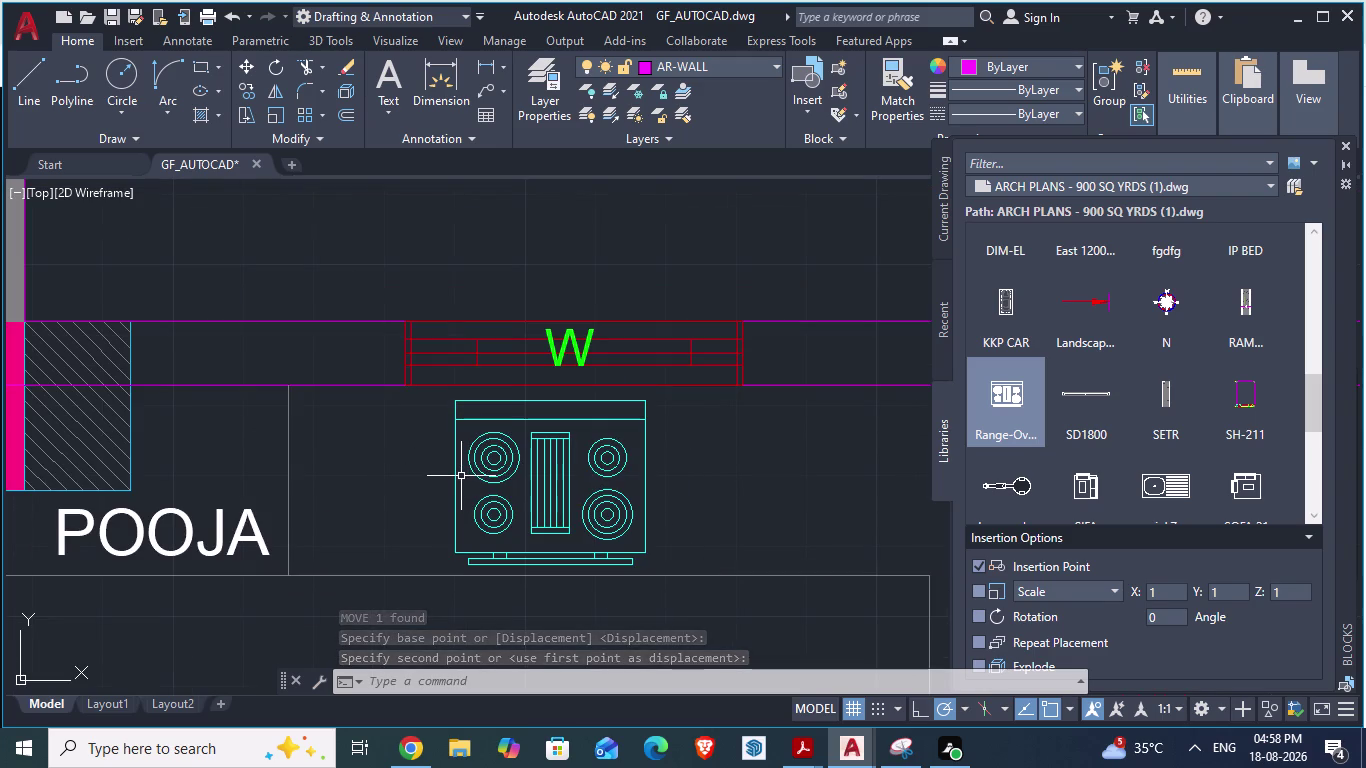
key(ctrl+s)
scroll(down, 3)
Switch between the ARCH PLANS reference and the GF_AUTOCAD drawing.
scroll(down, 3)
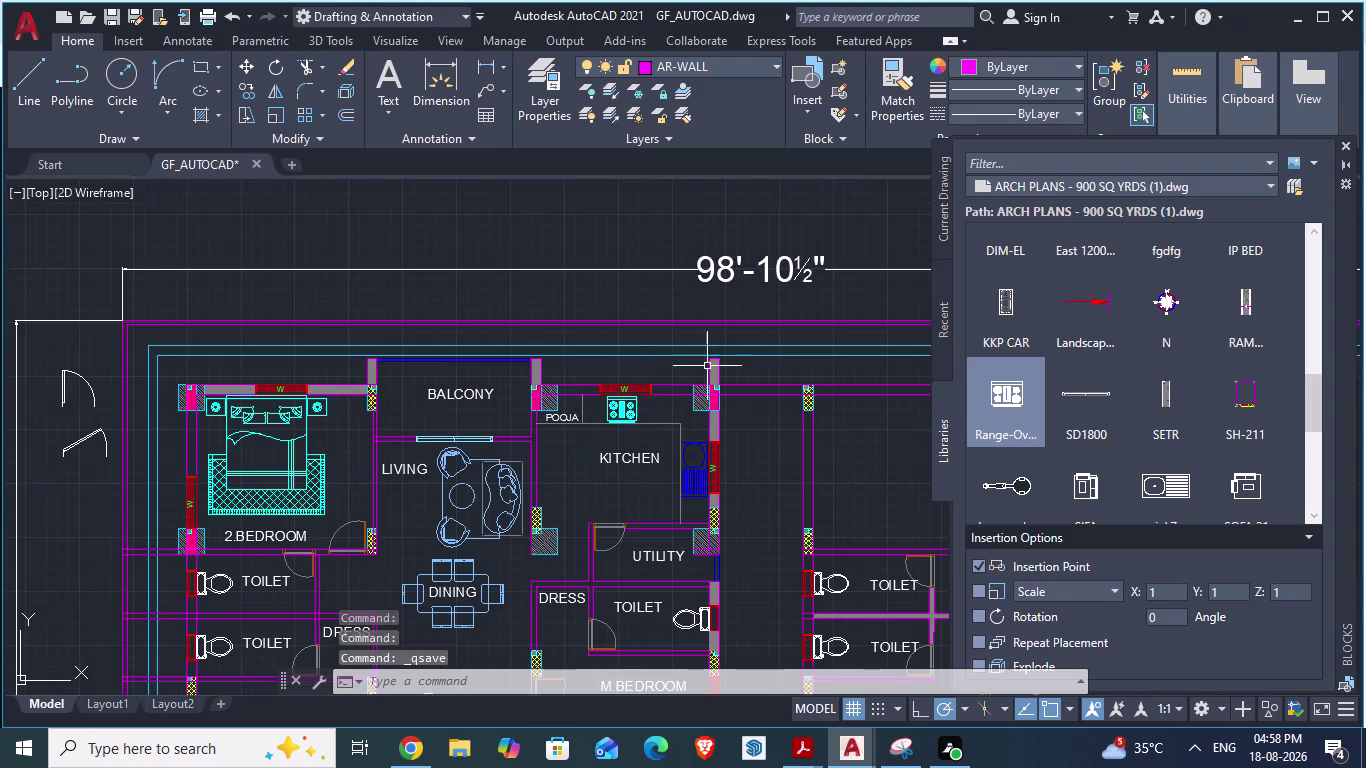
scroll(up, 3)
scroll(down, 3)
scroll(up, 3)
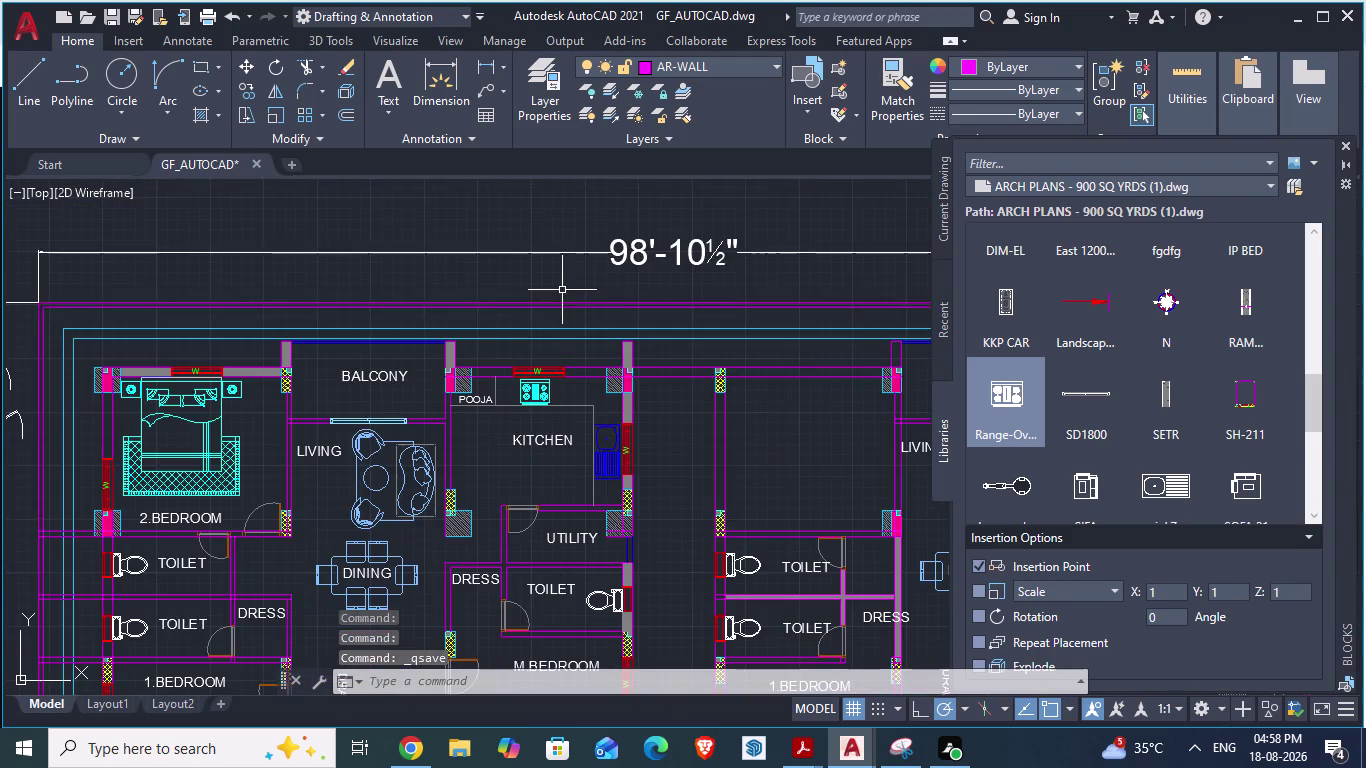
scroll(down, 3)
key(alt+Tab)
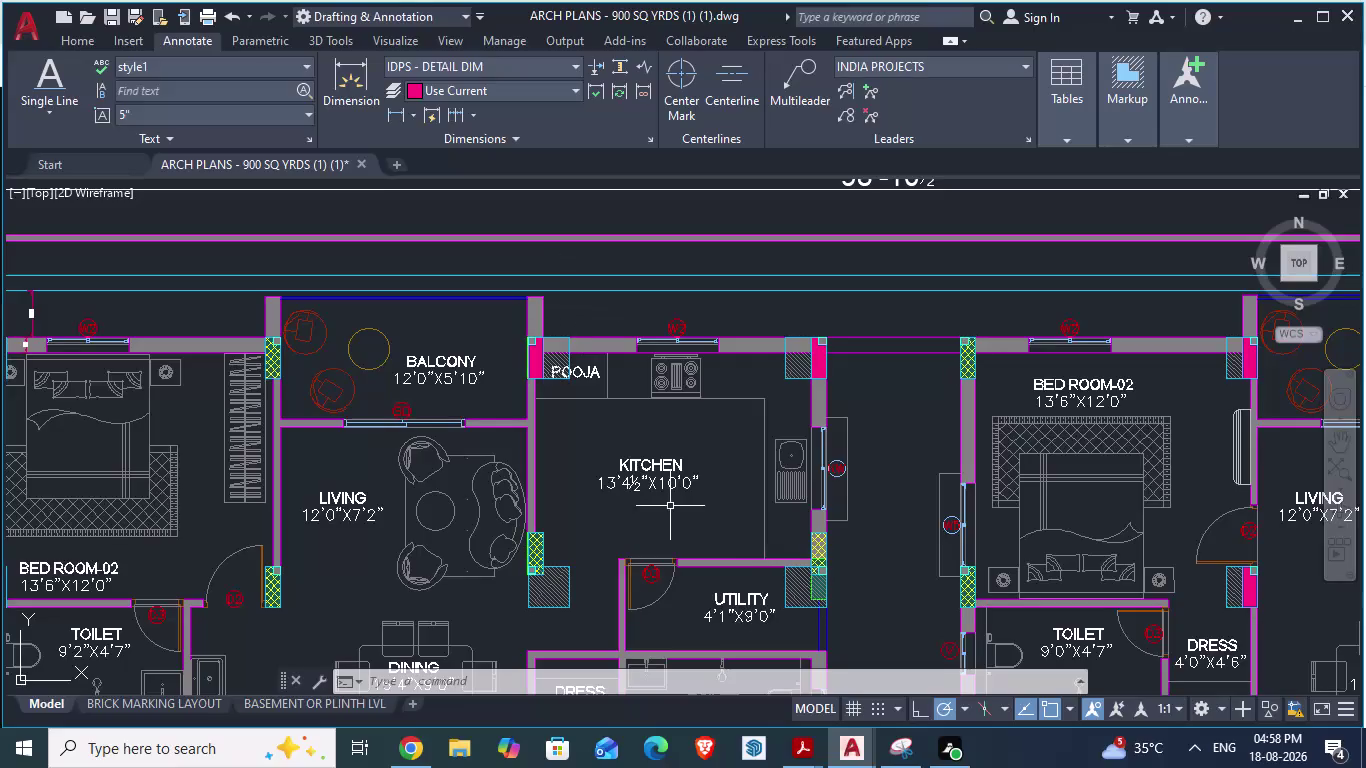
scroll(down, 3)
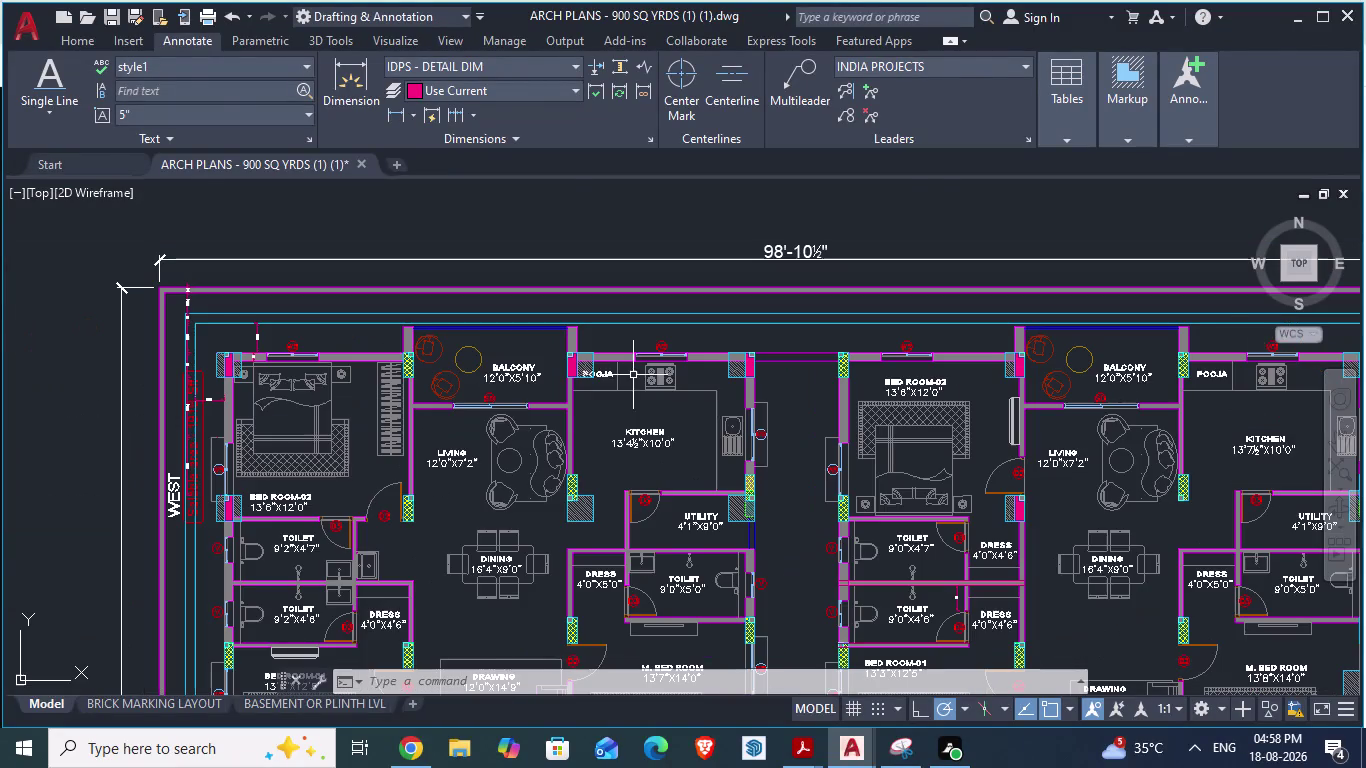
key(alt+Tab)
Zoom around the ARCH PLANS reference kitchen to inspect it.
scroll(up, 3)
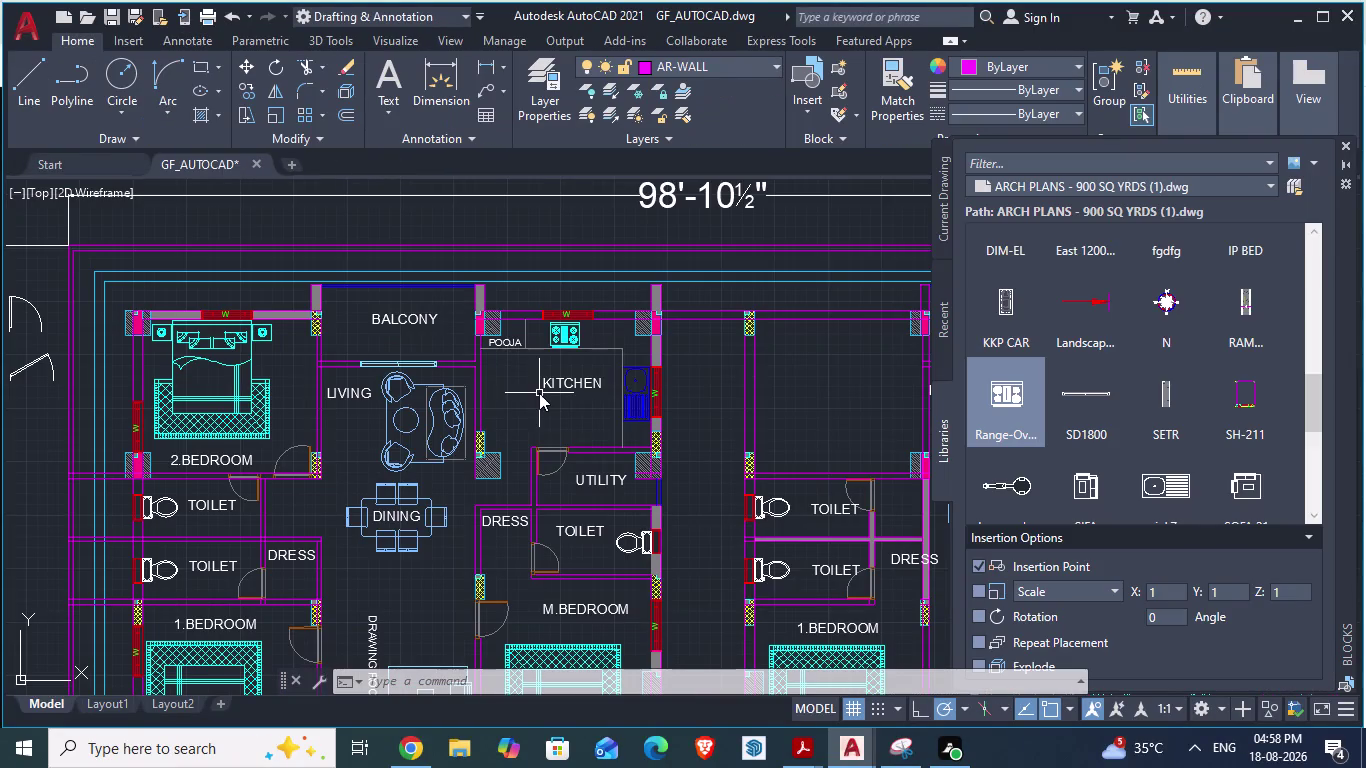
key(alt+Tab)
scroll(up, 3)
scroll(down, 3)
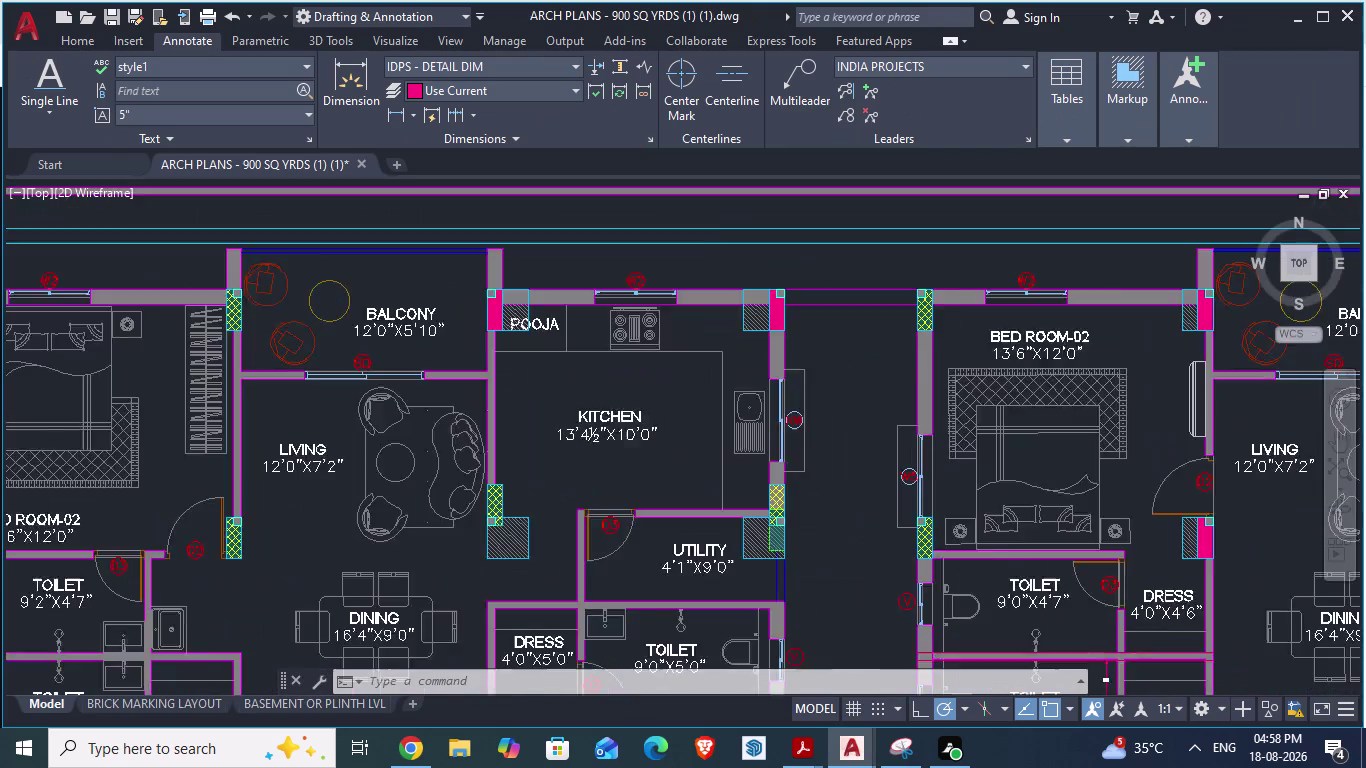
scroll(down, 3)
scroll(up, 3)
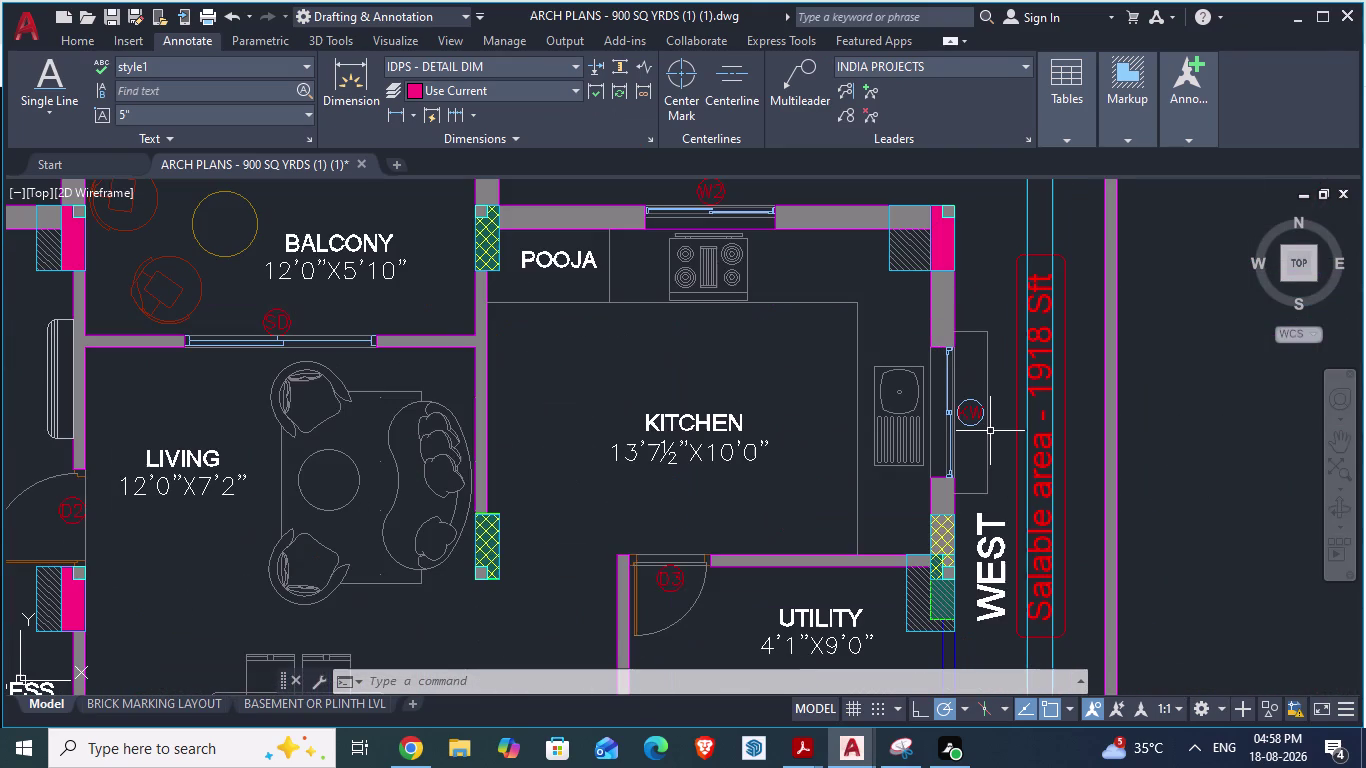
scroll(down, 3)
scroll(up, 3)
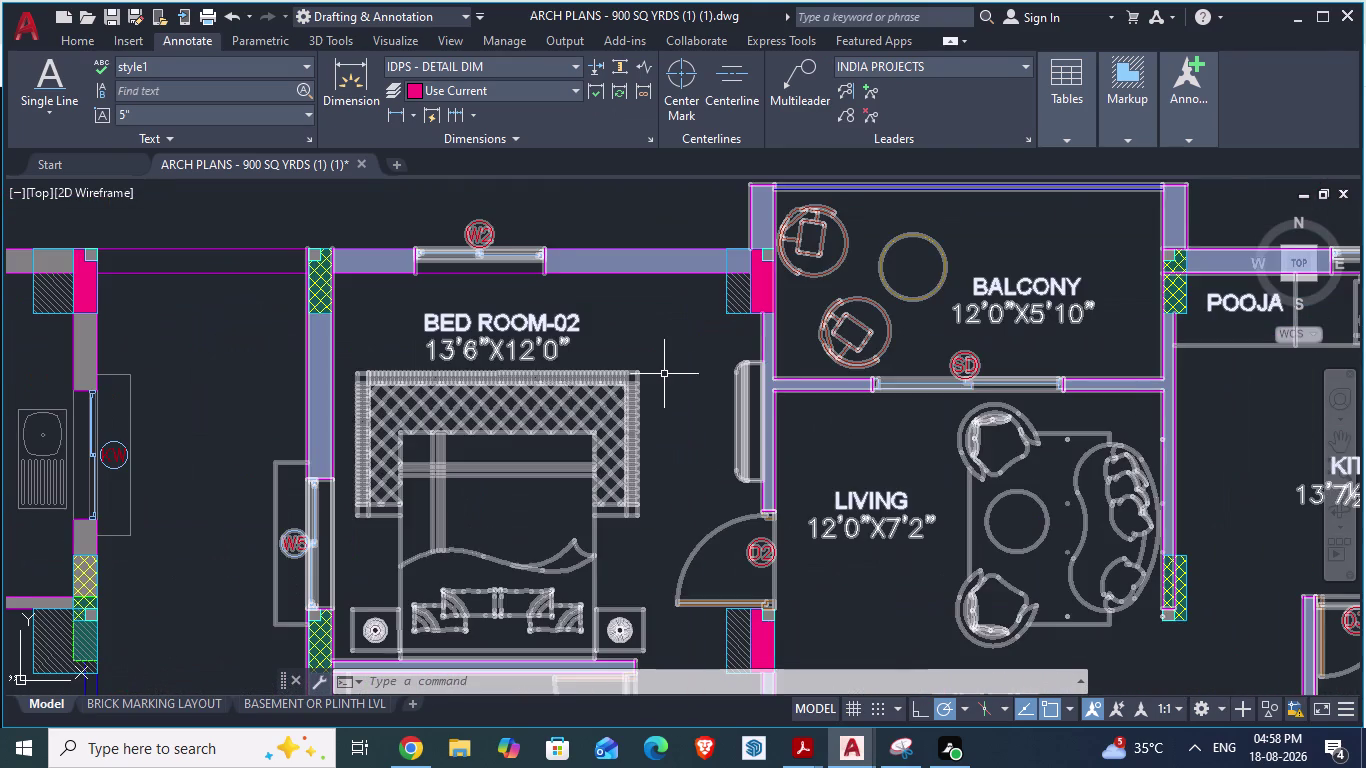
scroll(down, 3)
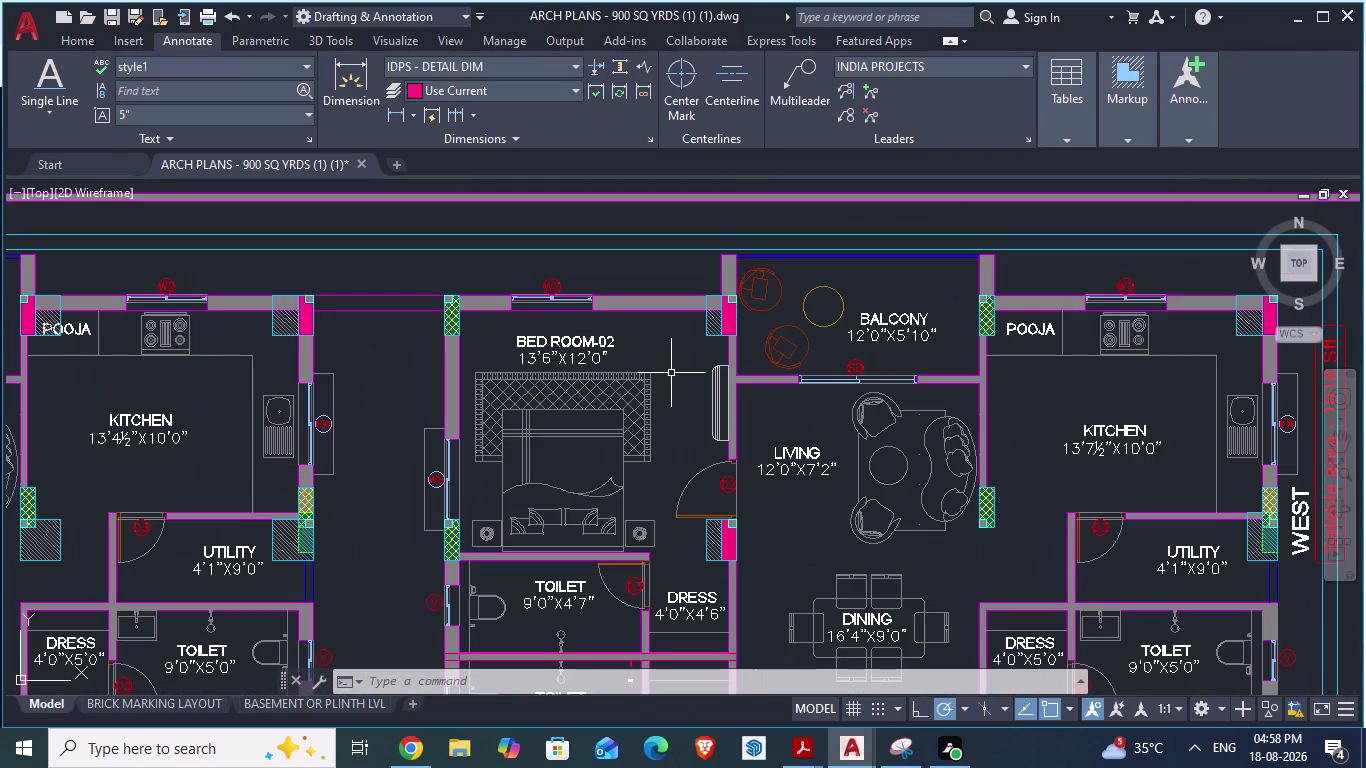
scroll(down, 3)
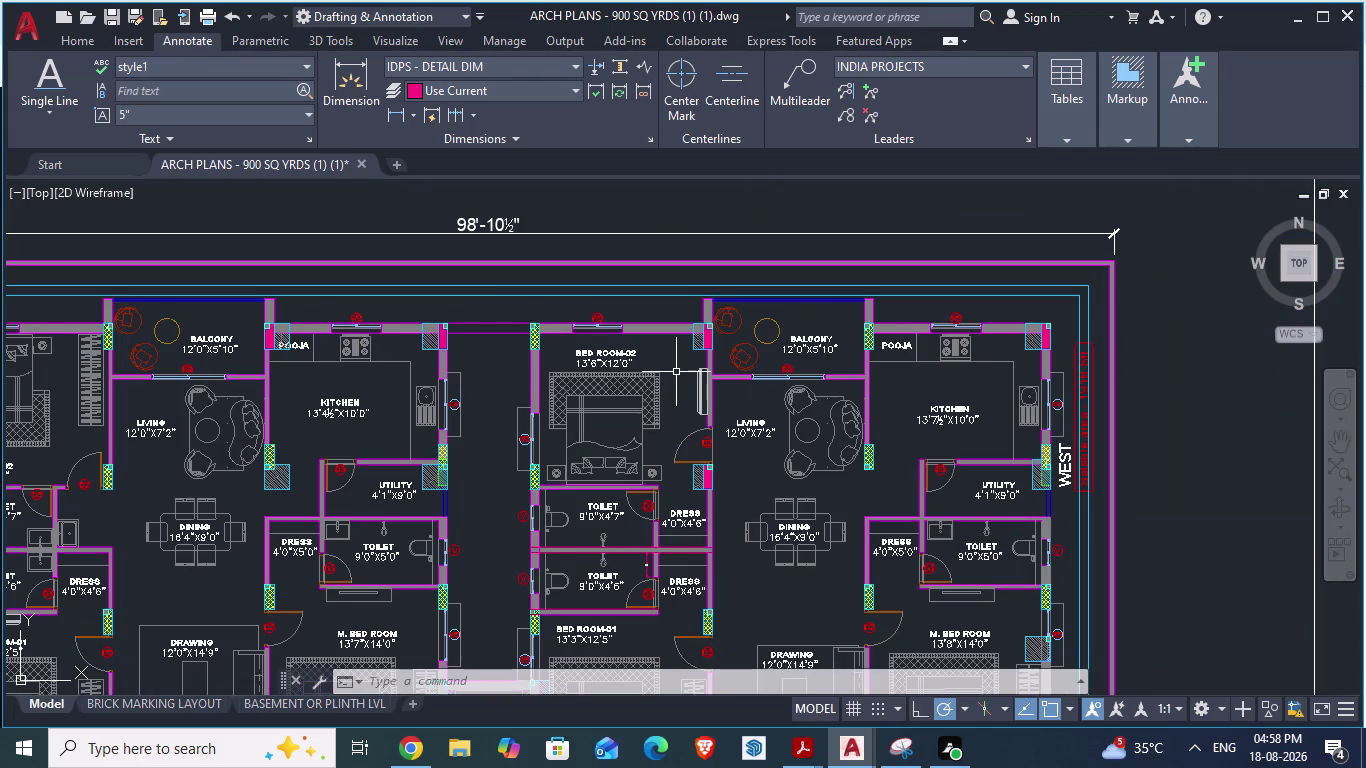
scroll(up, 3)
scroll(down, 3)
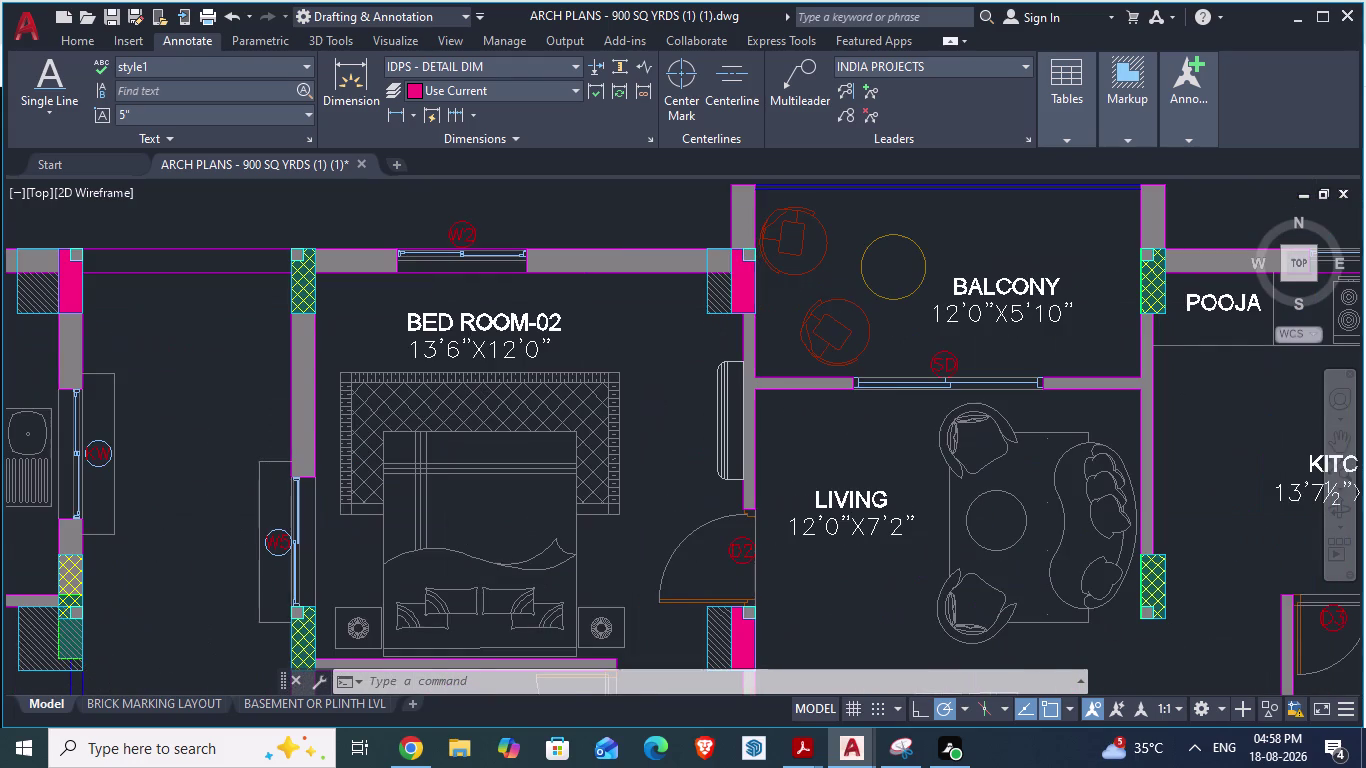
scroll(down, 3)
scroll(up, 3)
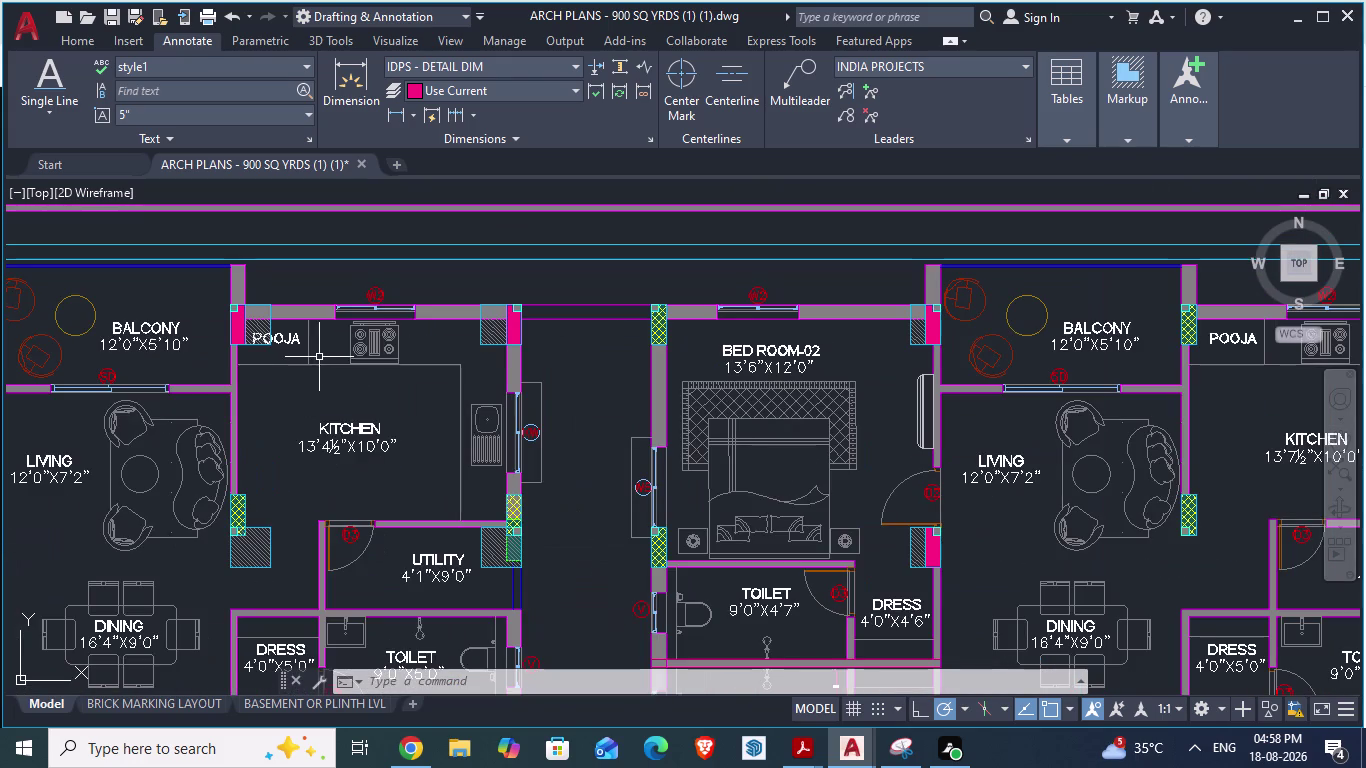
scroll(down, 3)
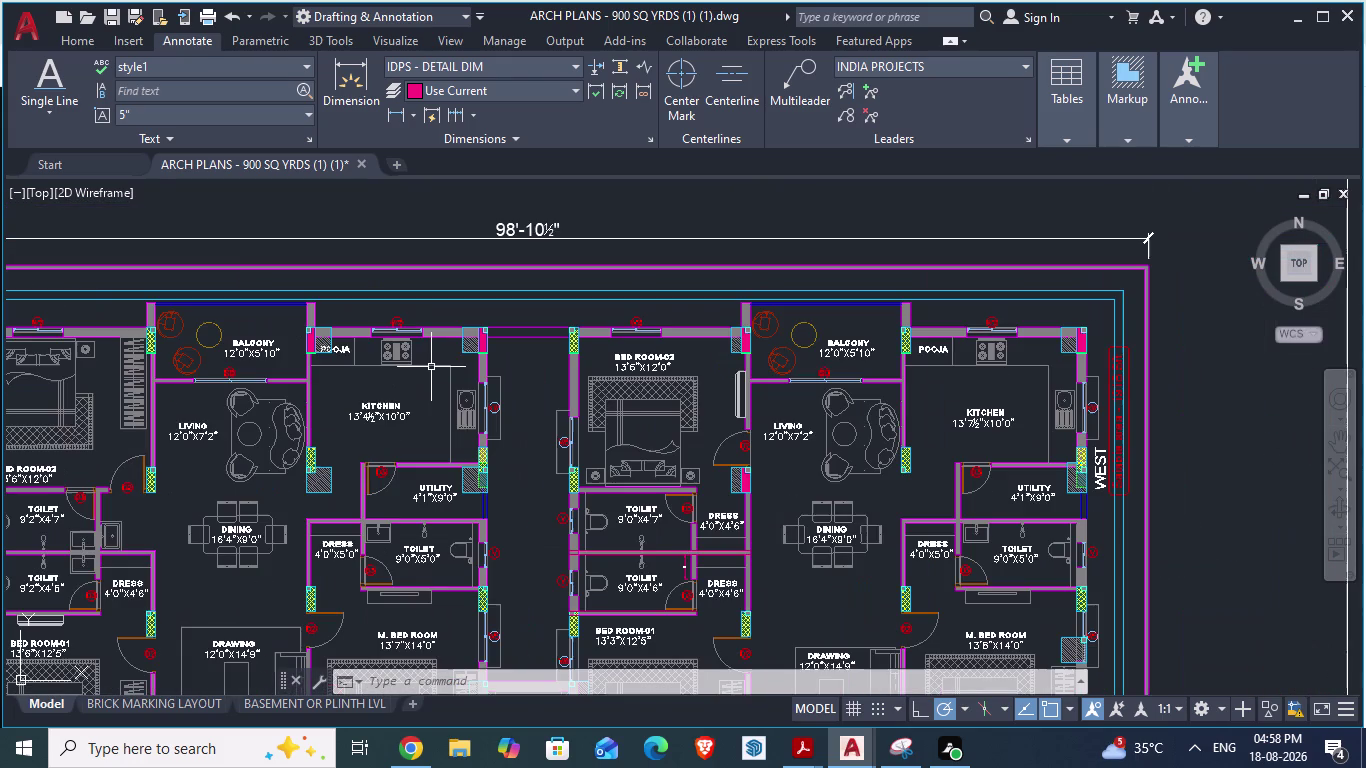
scroll(down, 3)
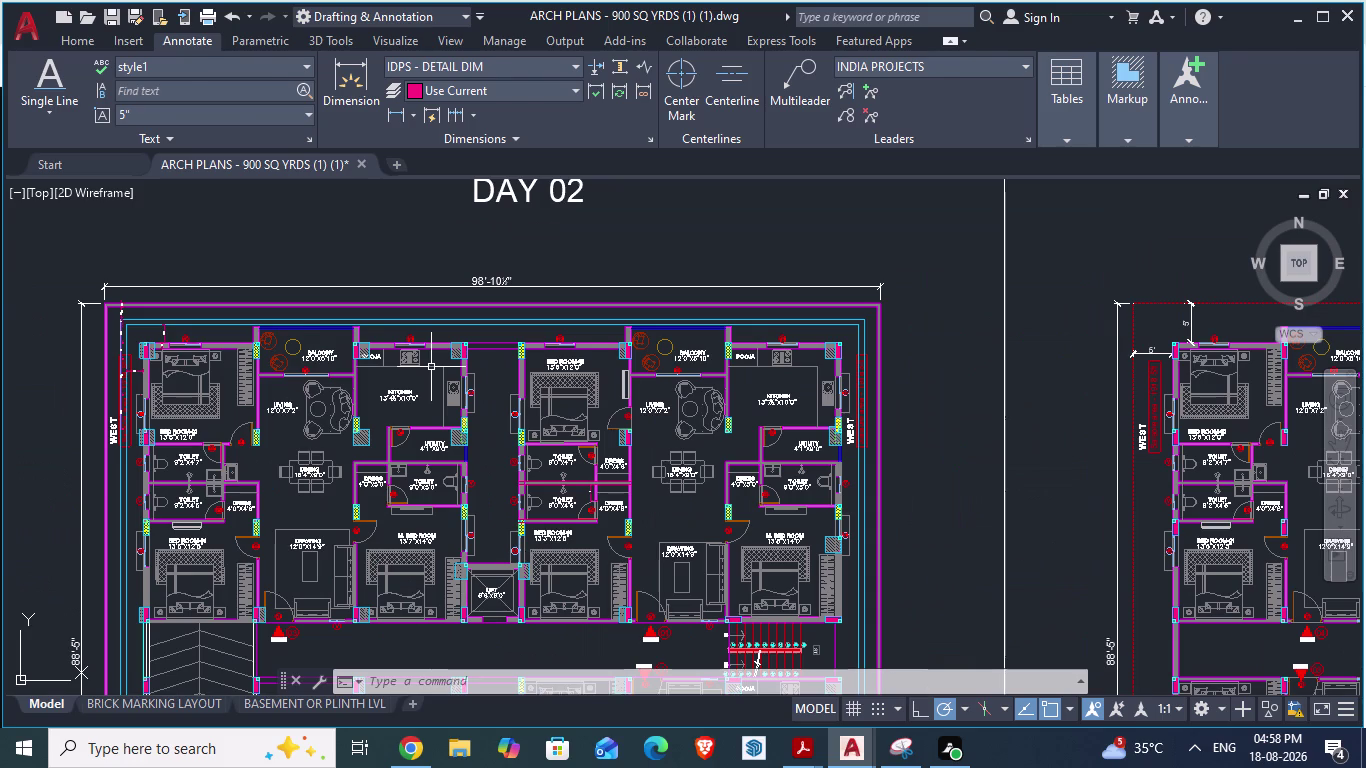
key(alt+Tab)
key(alt+Tab)
scroll(up, 3)
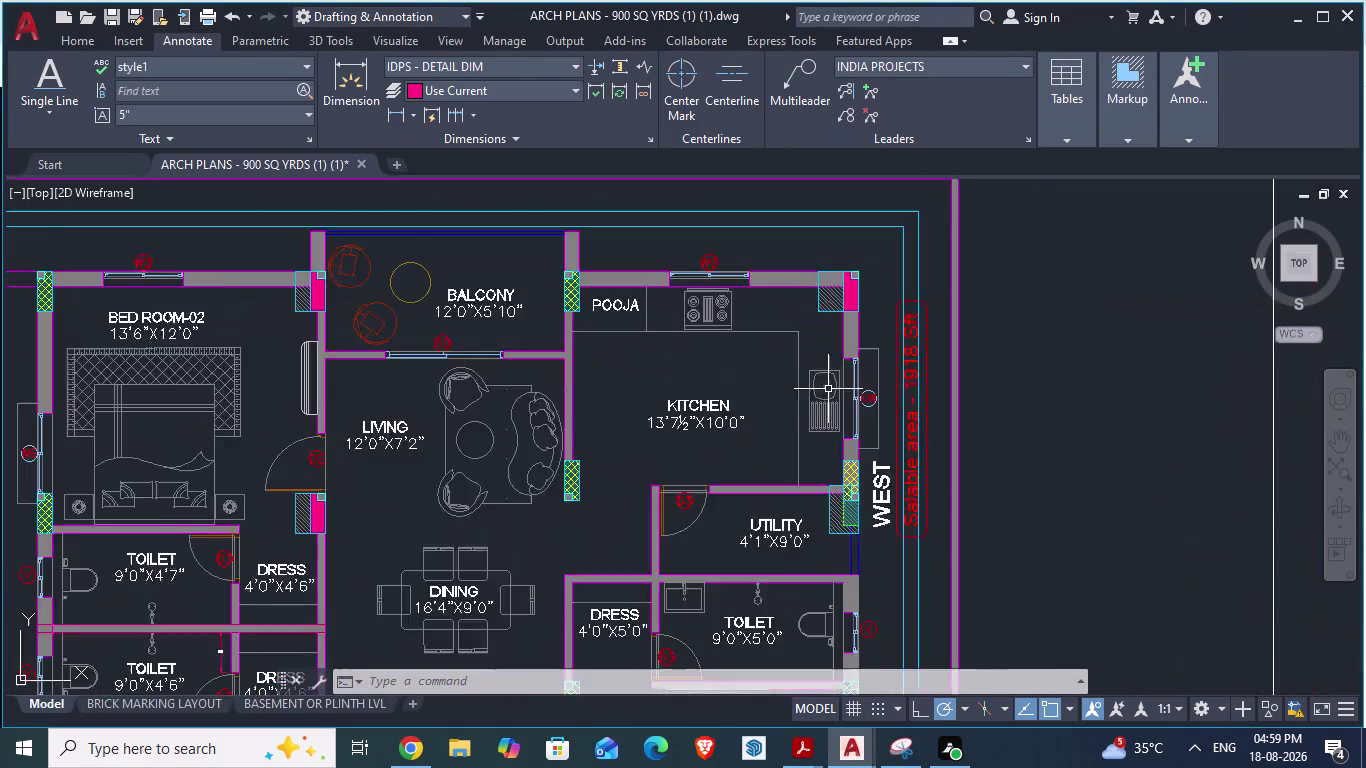
scroll(up, 3)
Start an aligned dimension (DA) at the kitchen's inner wall, then return to GF_AUTOCAD.
text(DA)
key(Return)
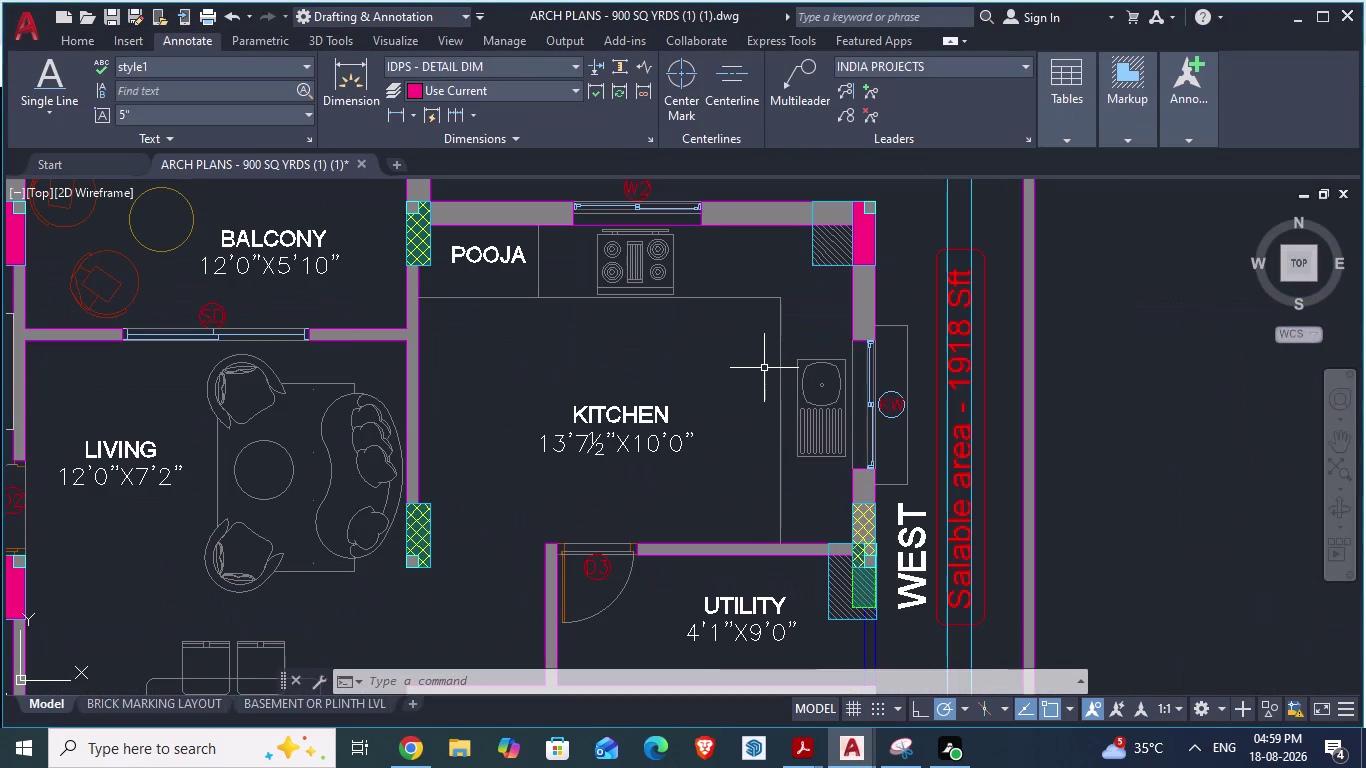
click(422, 322)
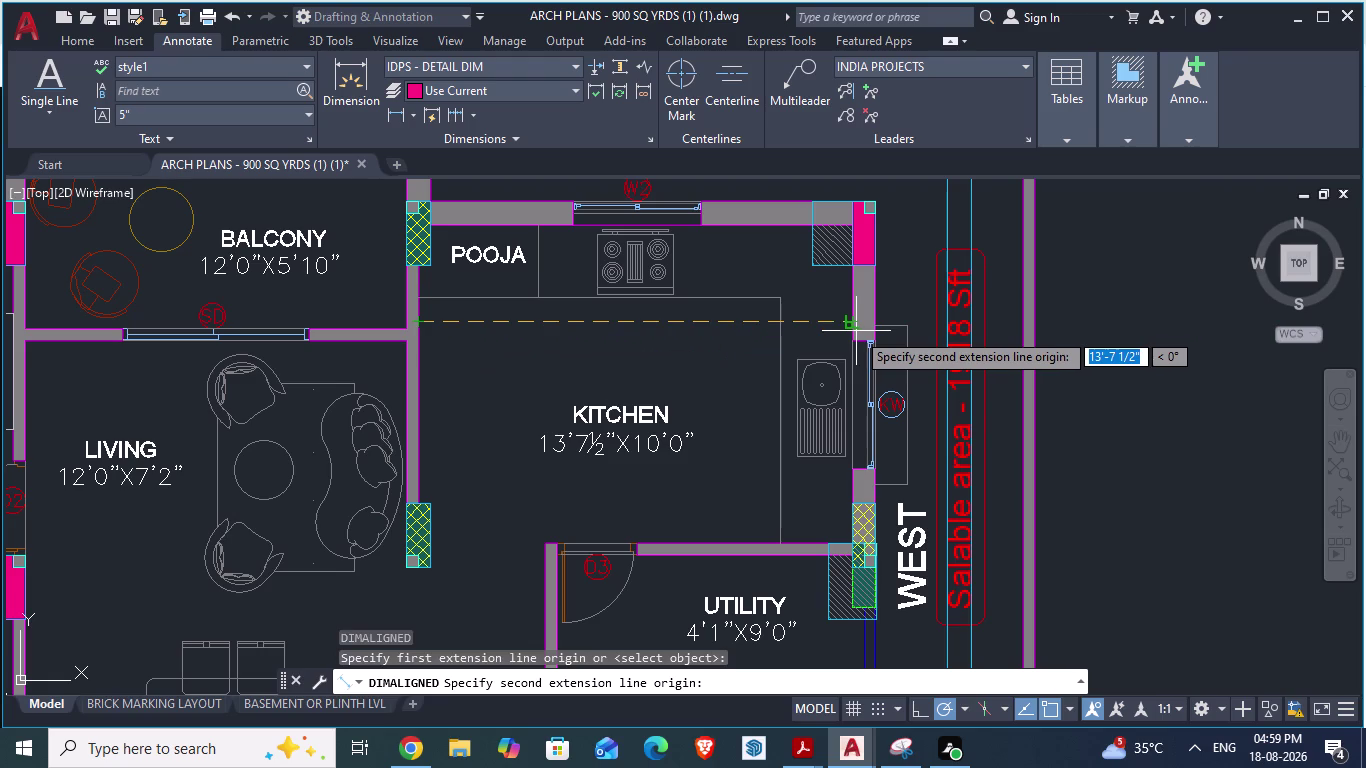
key(alt+Tab)
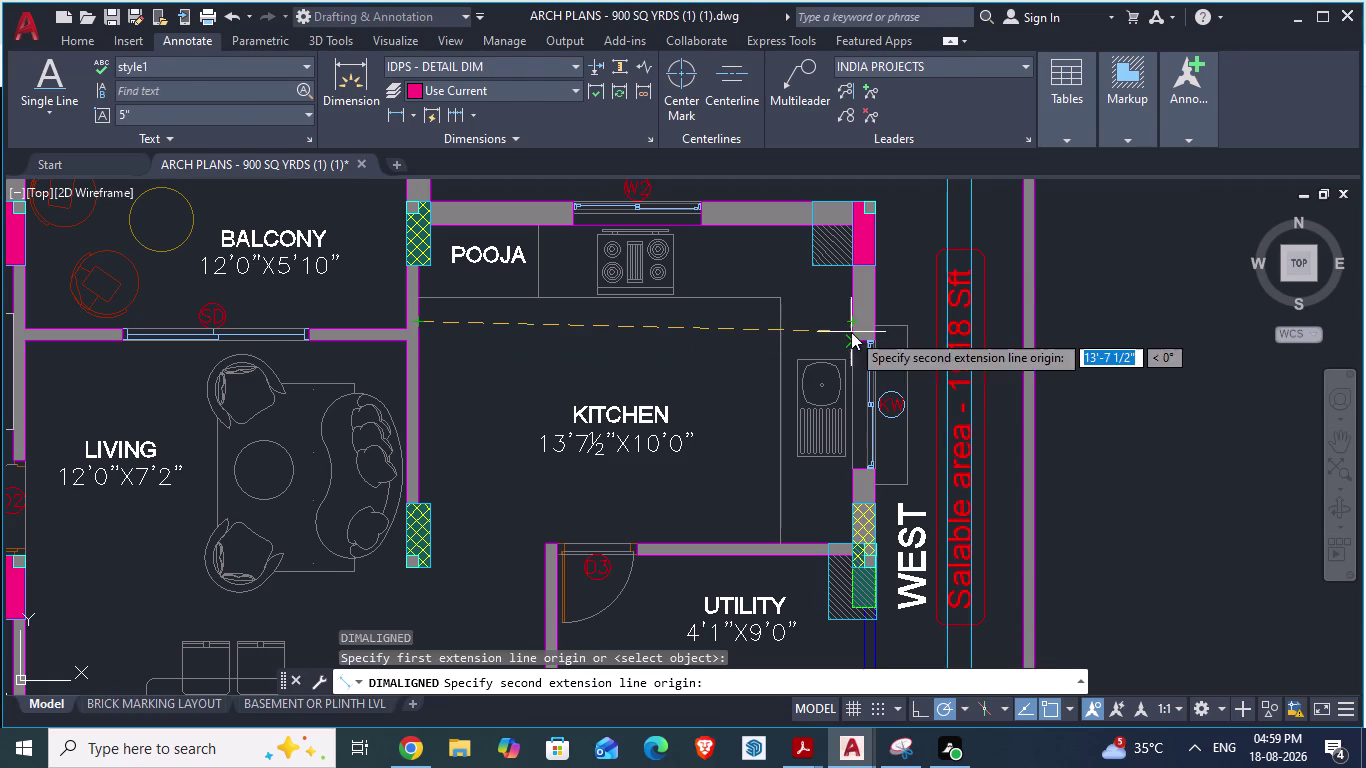
scroll(down, 3)
scroll(down, 3)
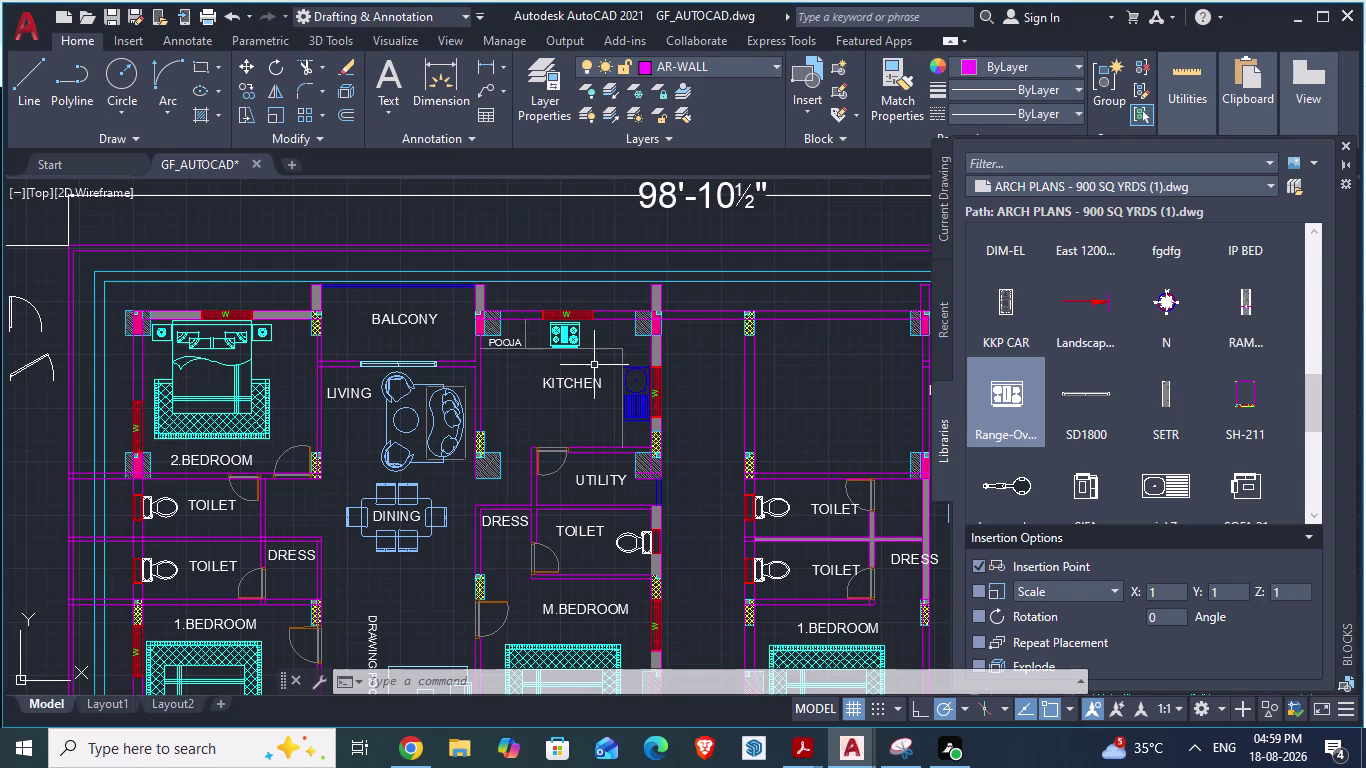
Begin an aligned dimension from the GF kitchen's left wall, cancel it, and zoom out.
scroll(up, 3)
text(D)
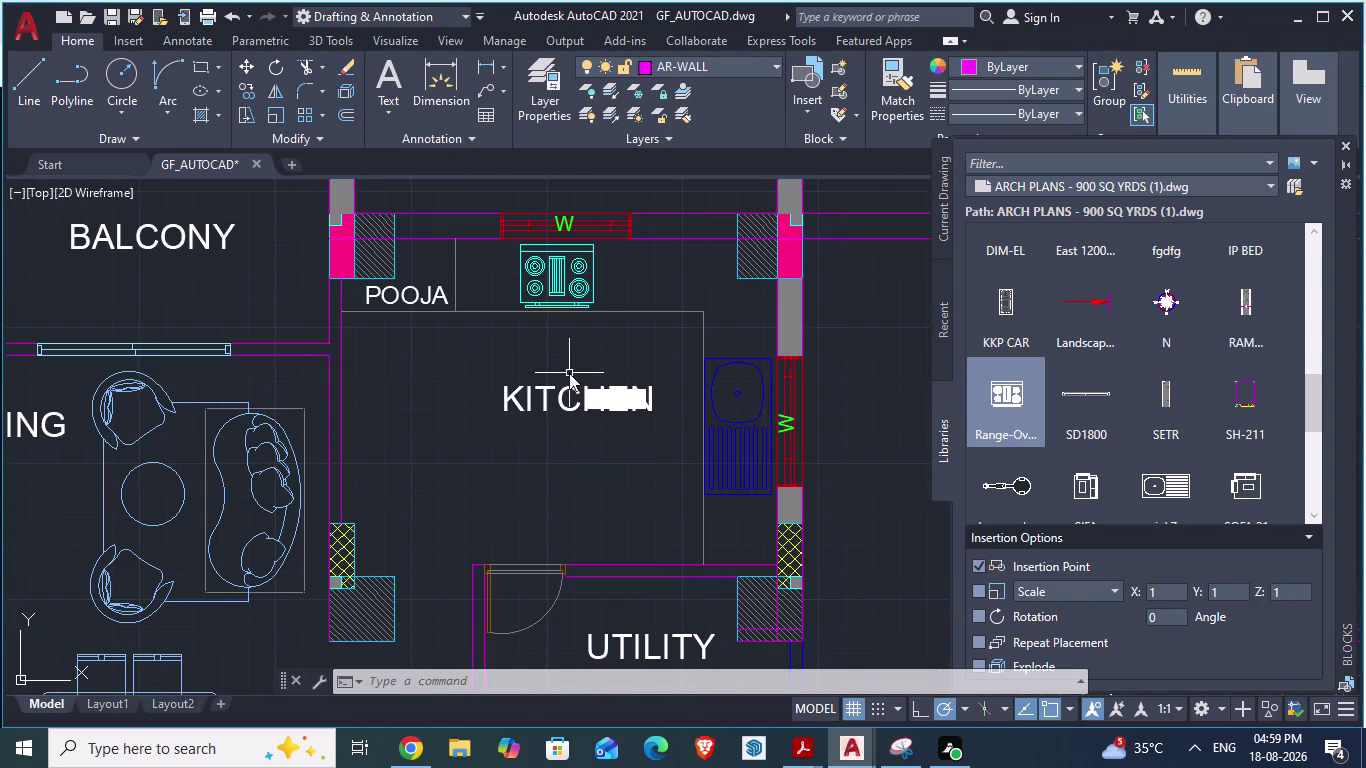
text(A)
key(Return)
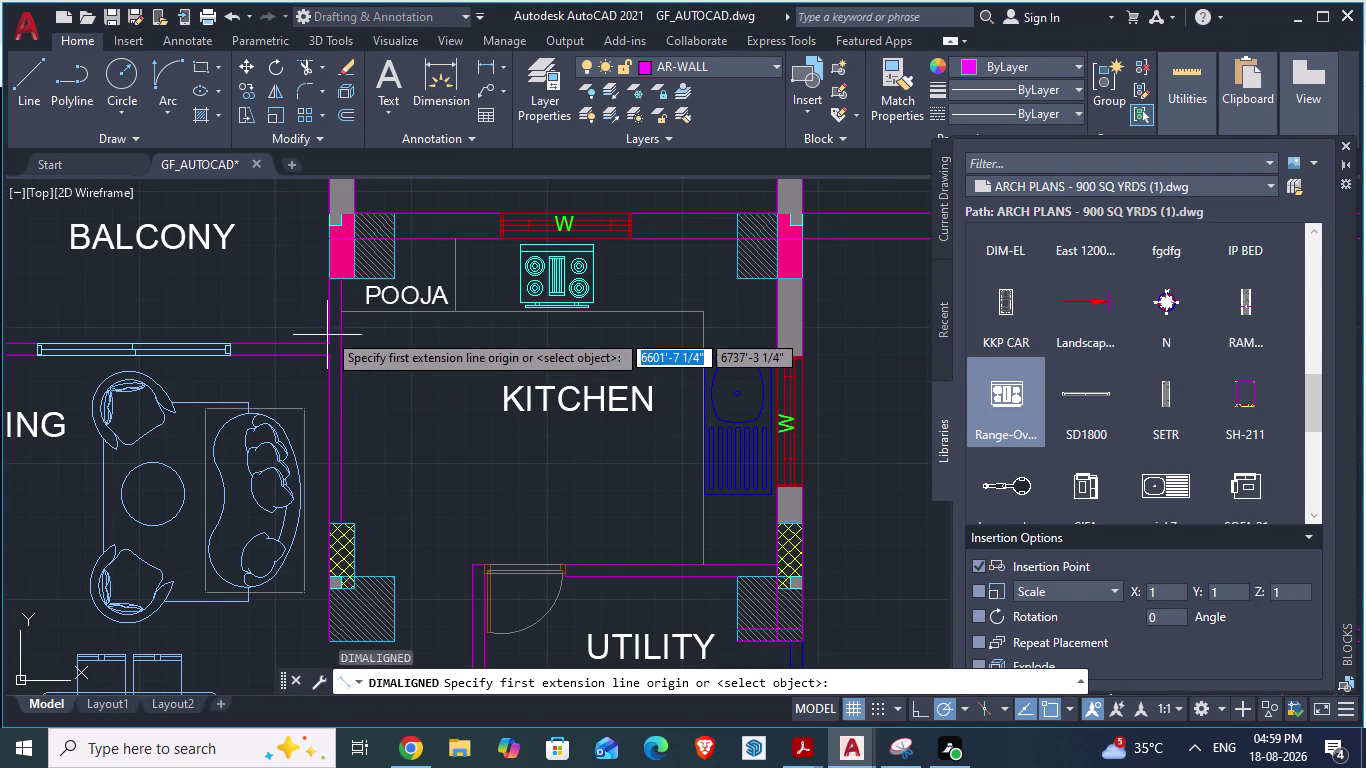
click(344, 332)
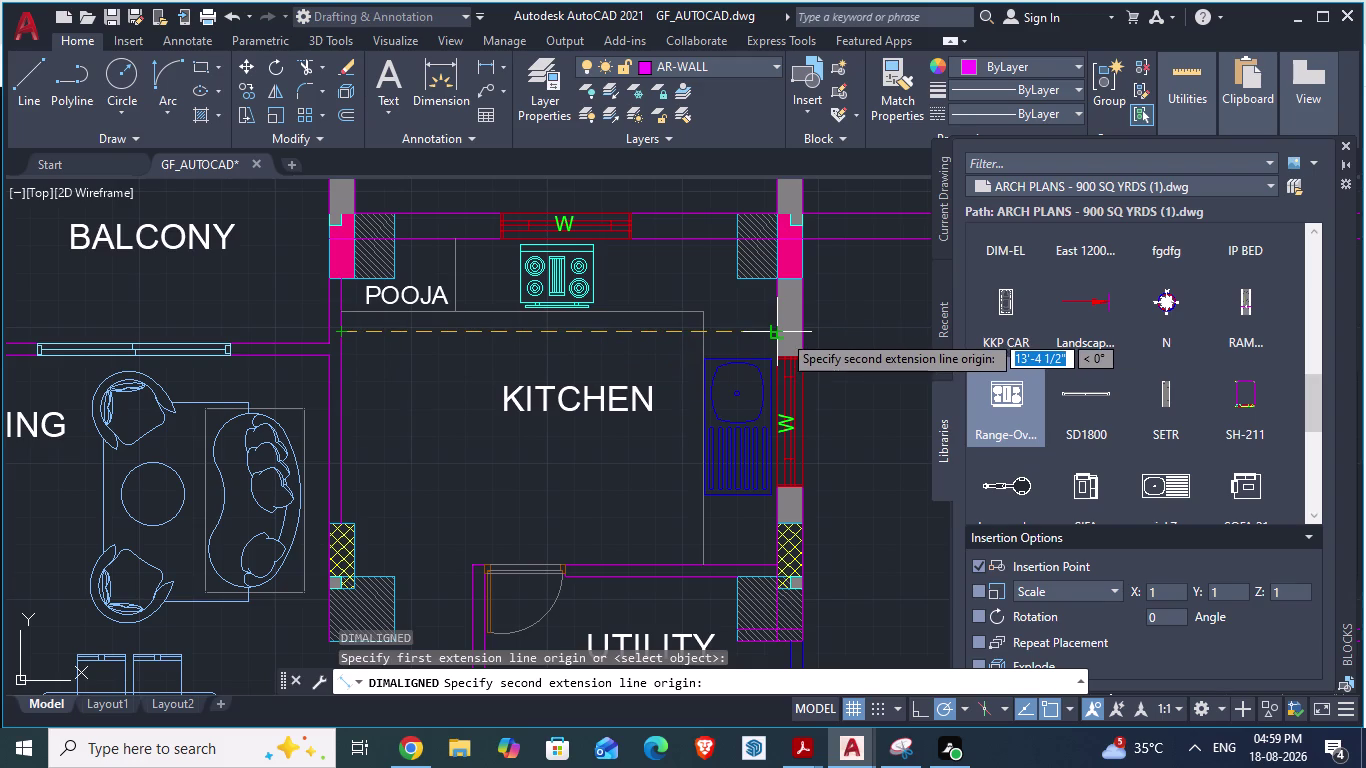
key(Escape)
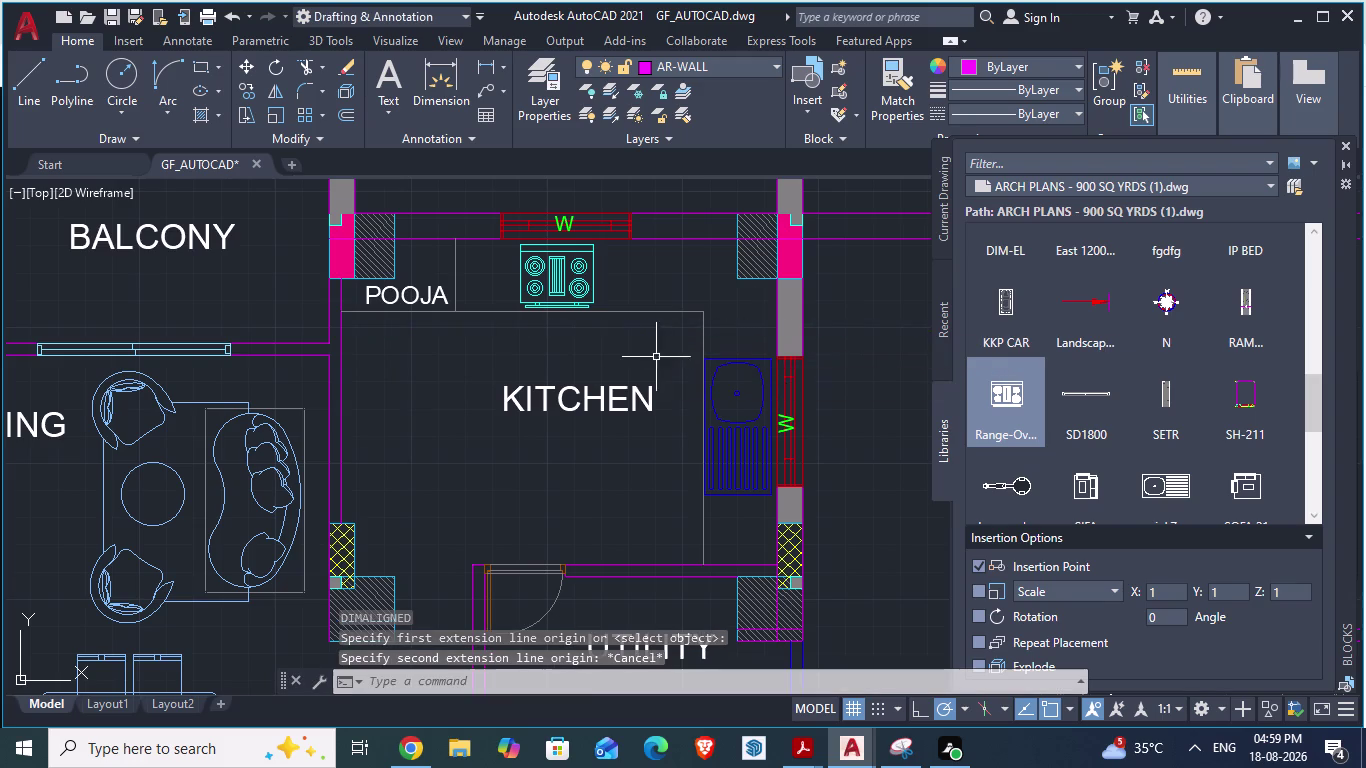
scroll(down, 3)
scroll(down, 3)
scroll(down, 3)
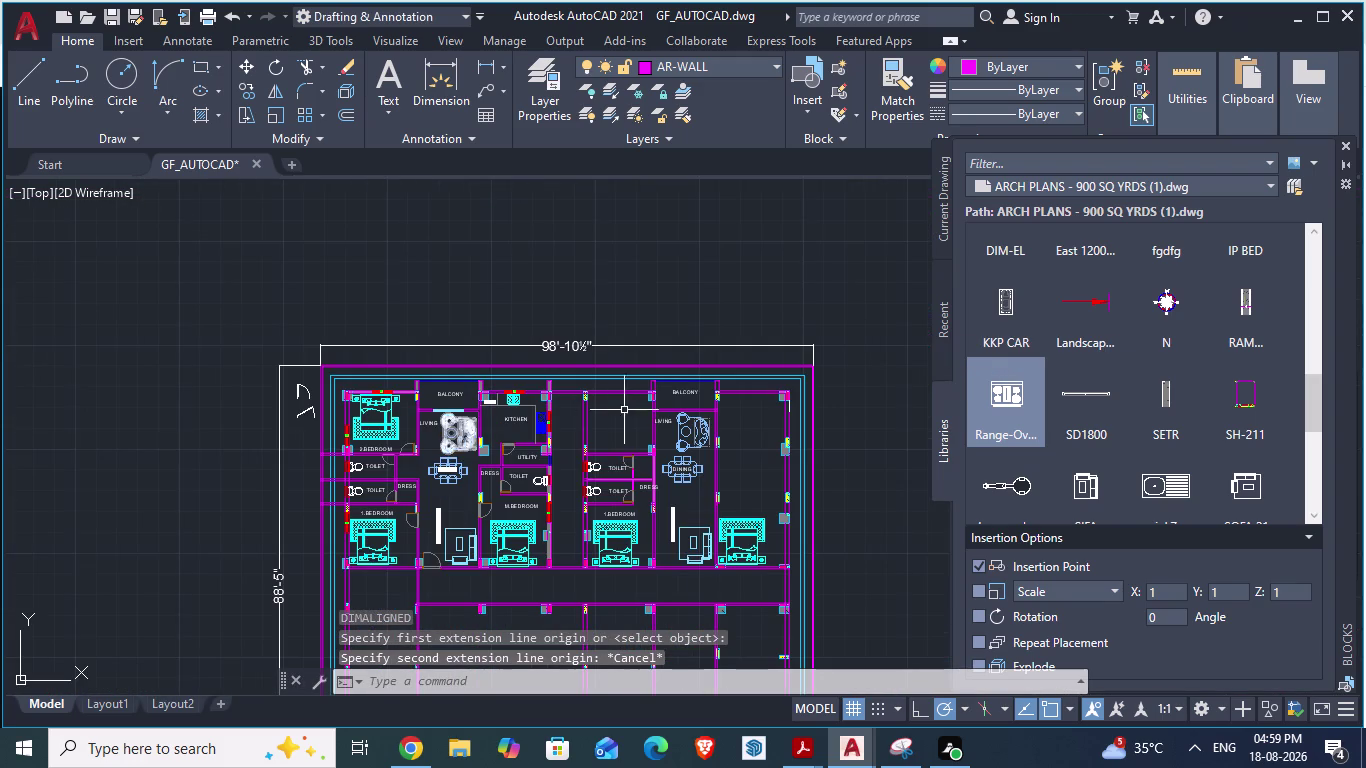
scroll(up, 3)
scroll(up, 3)
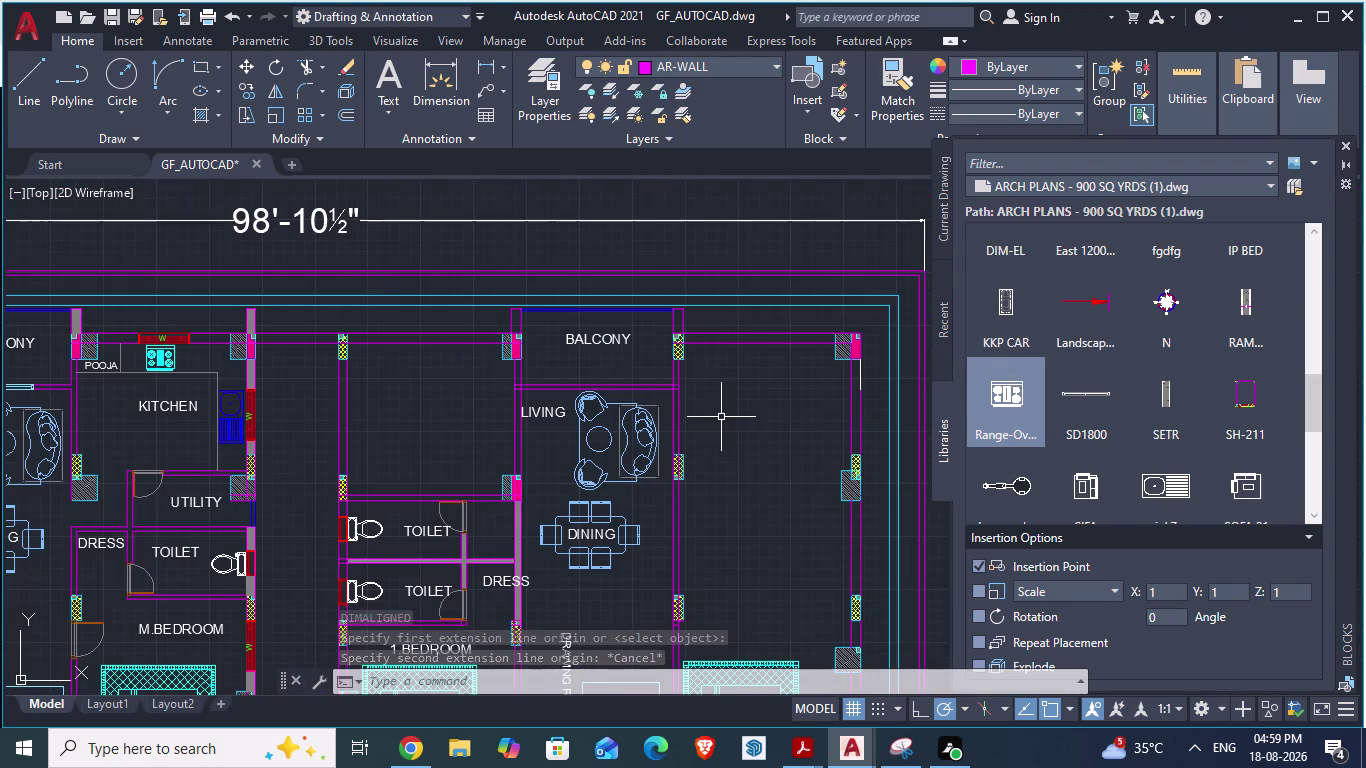
scroll(down, 3)
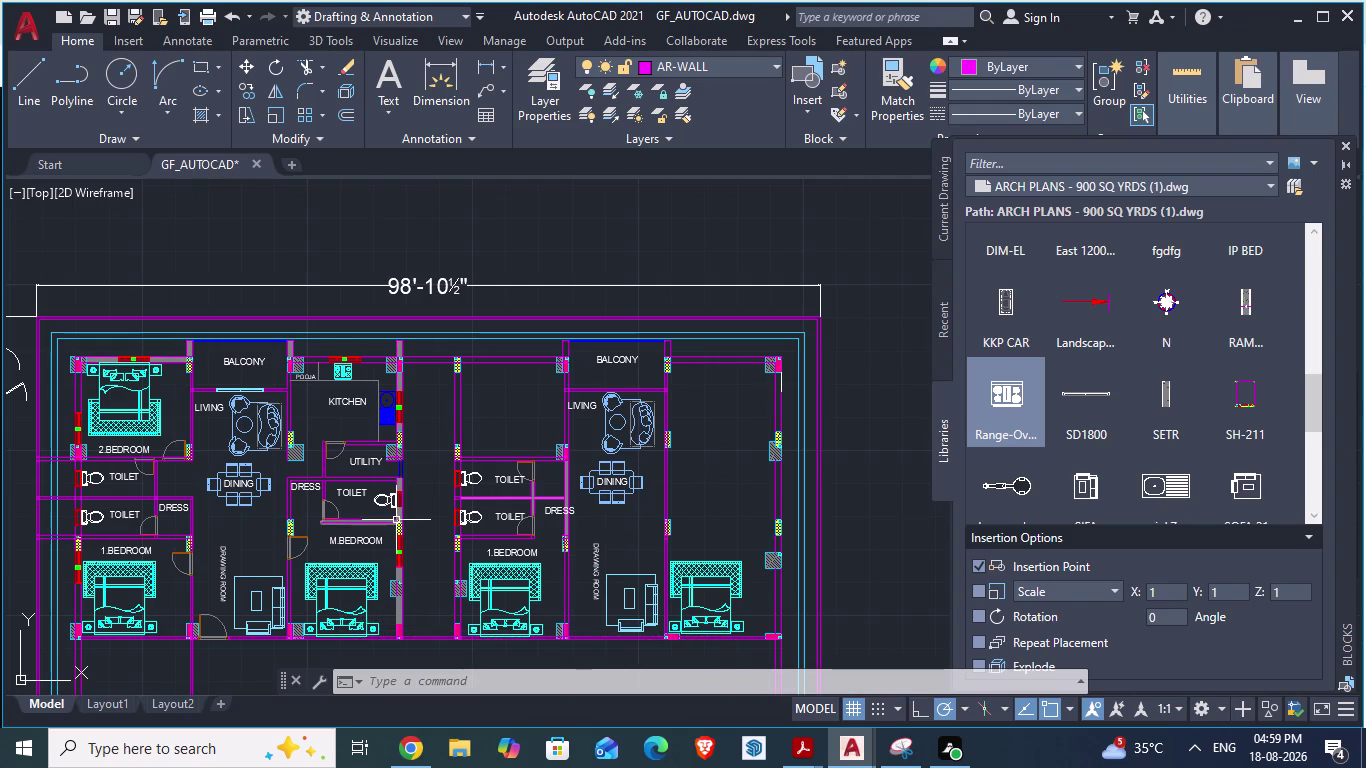
Bring up the ARCH PLANS reference, cancel the pending measurement, and zoom into the plan.
key(alt+Tab)
scroll(down, 3)
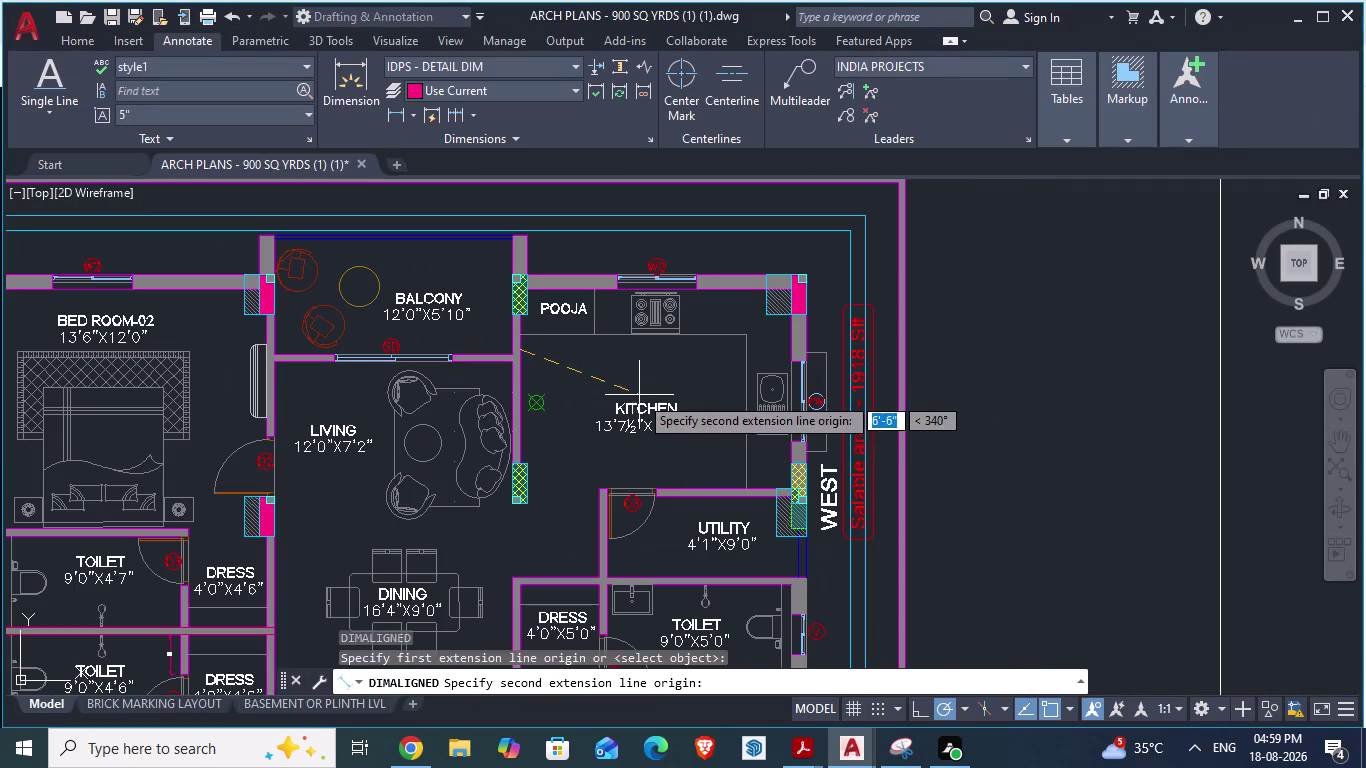
key(Escape)
scroll(down, 3)
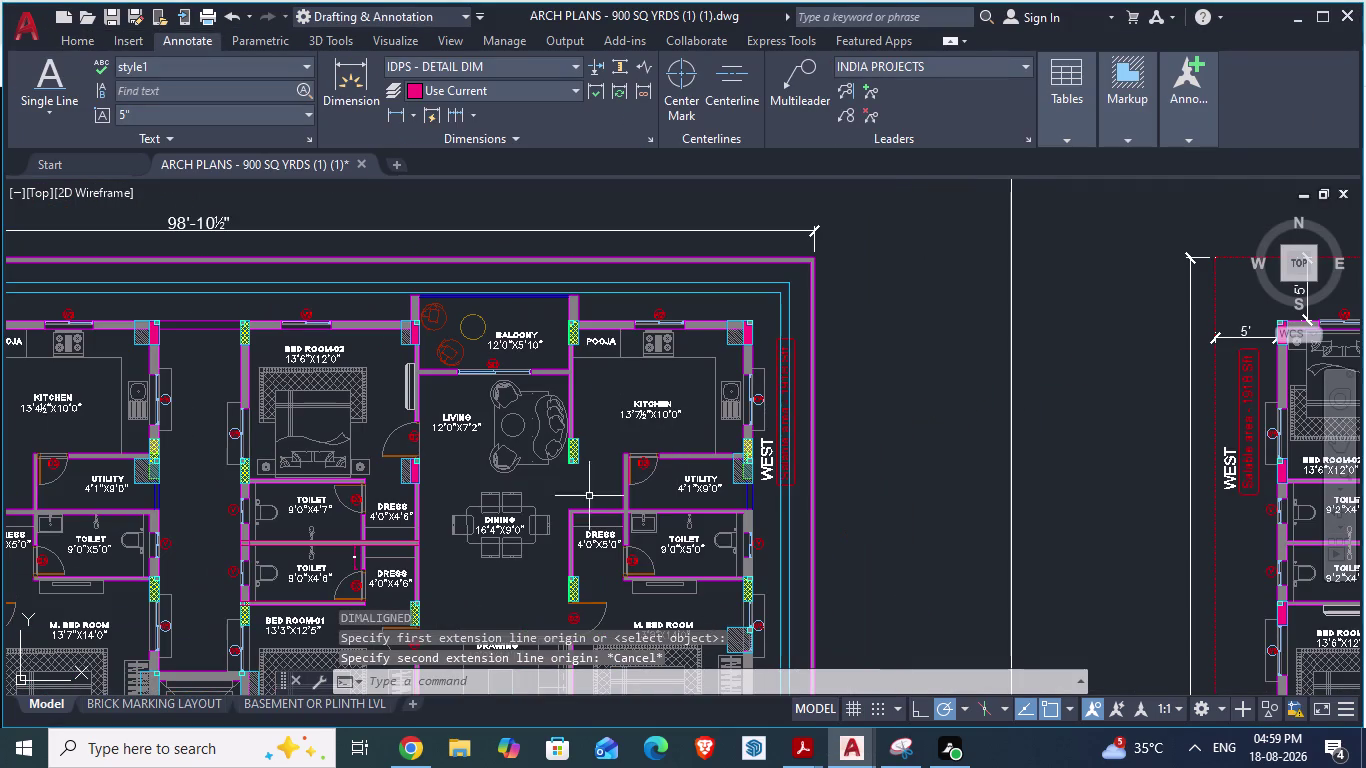
scroll(up, 3)
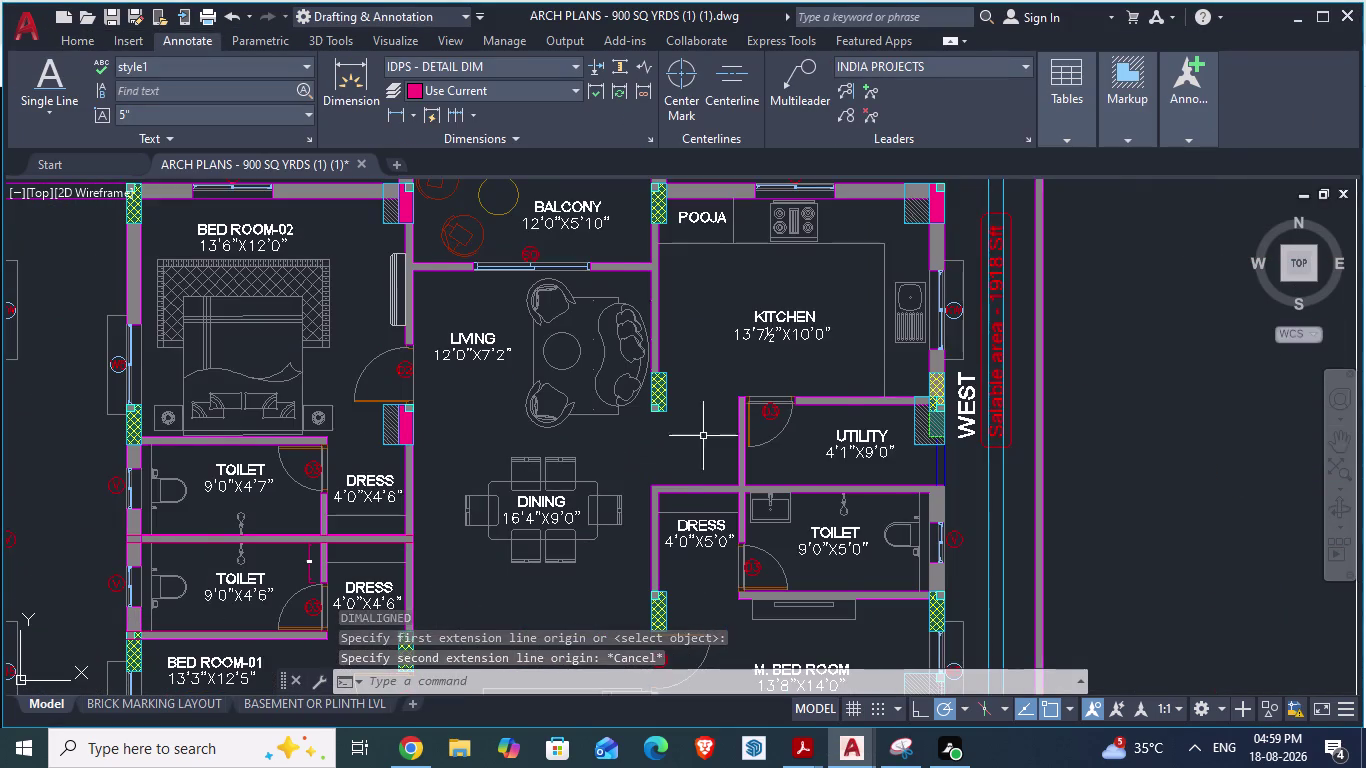
scroll(down, 3)
scroll(up, 3)
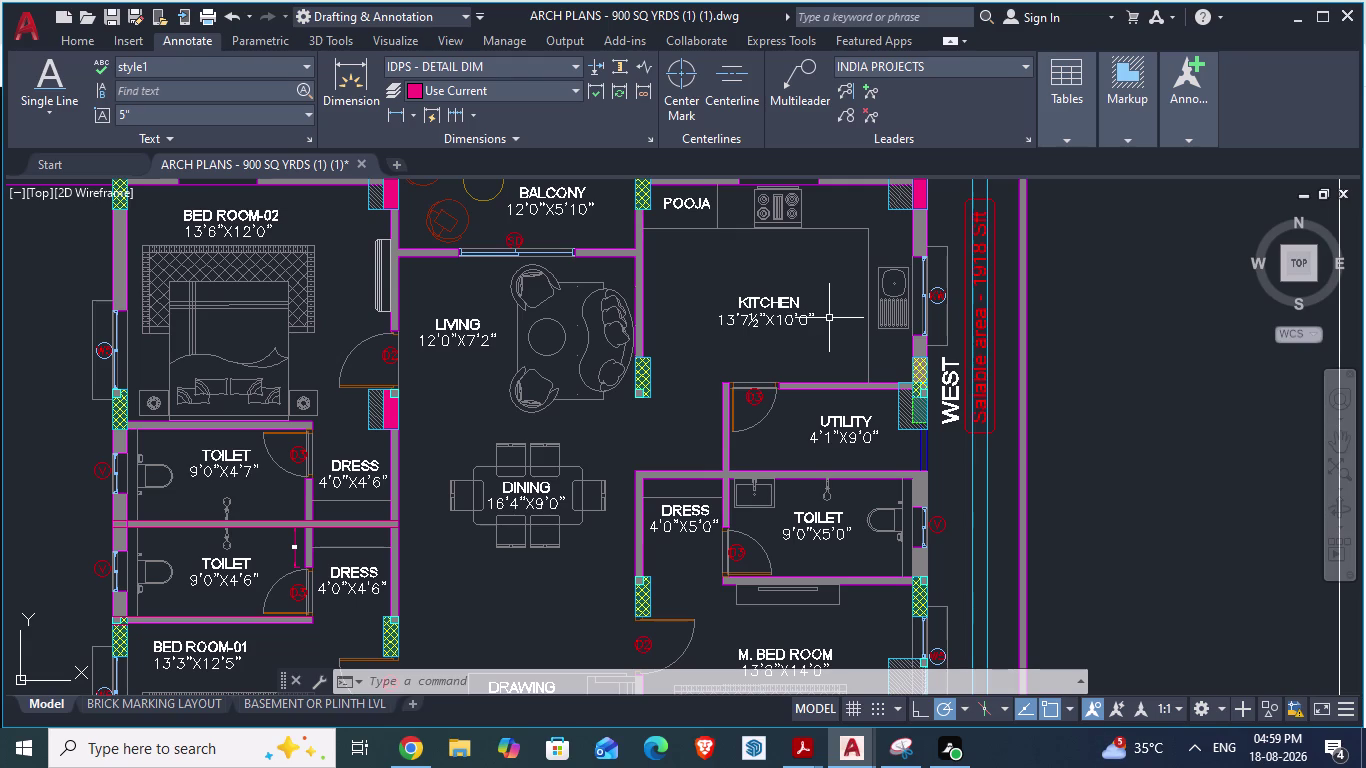
scroll(down, 3)
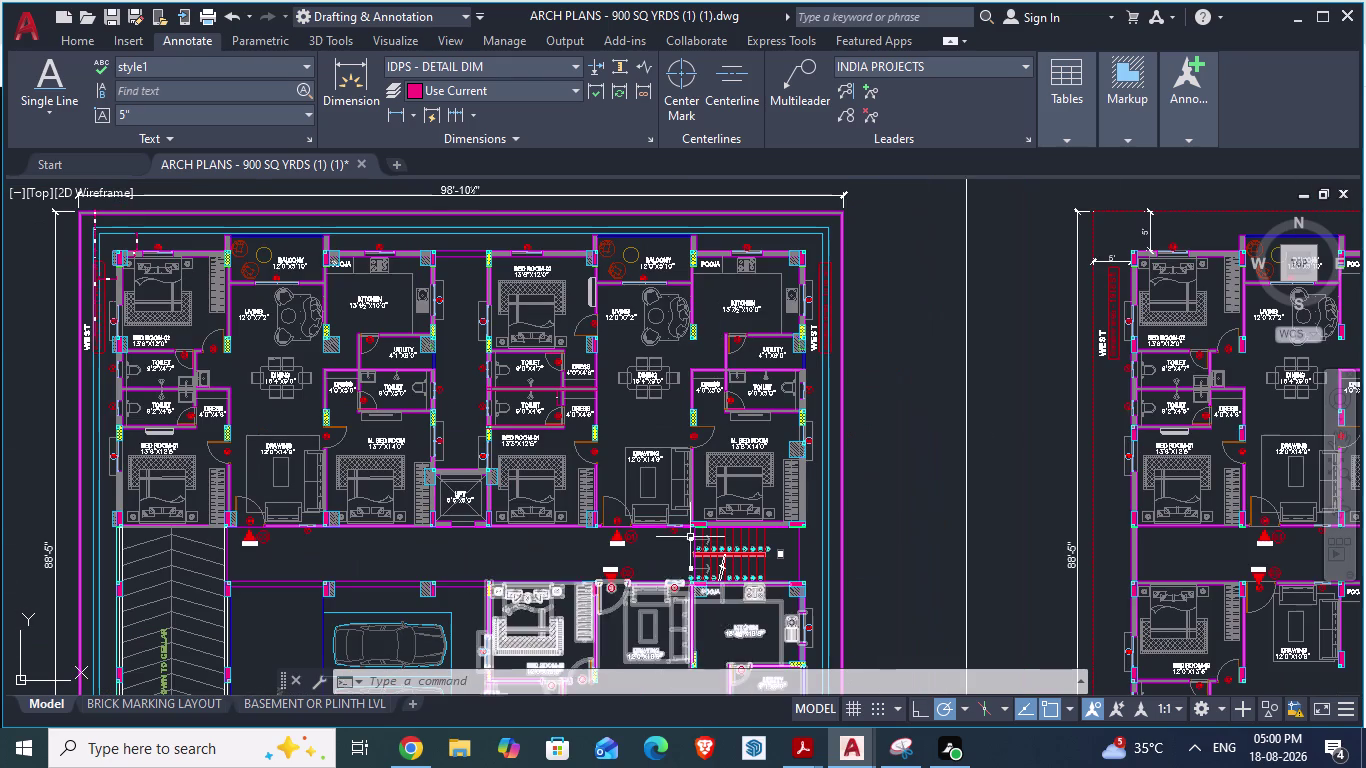
scroll(up, 3)
scroll(up, 3)
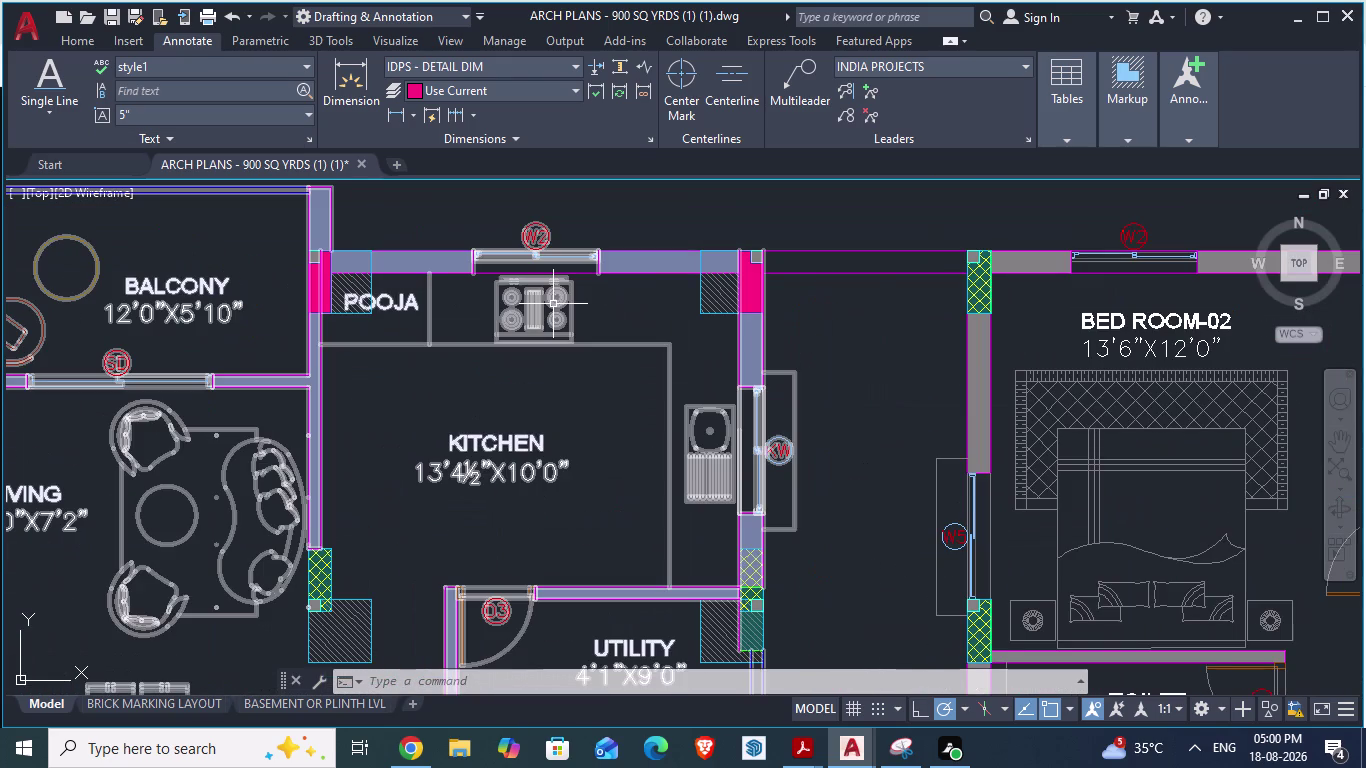
scroll(down, 3)
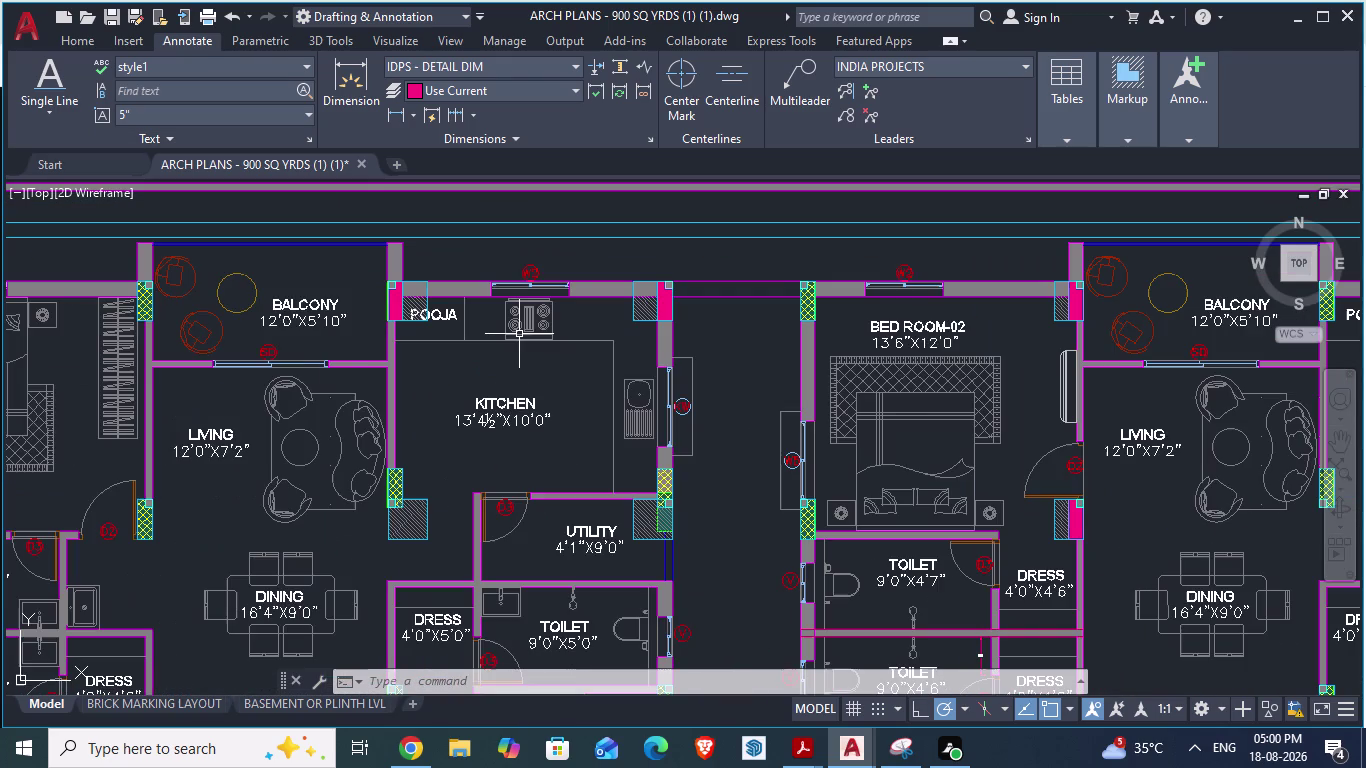
scroll(down, 3)
scroll(up, 3)
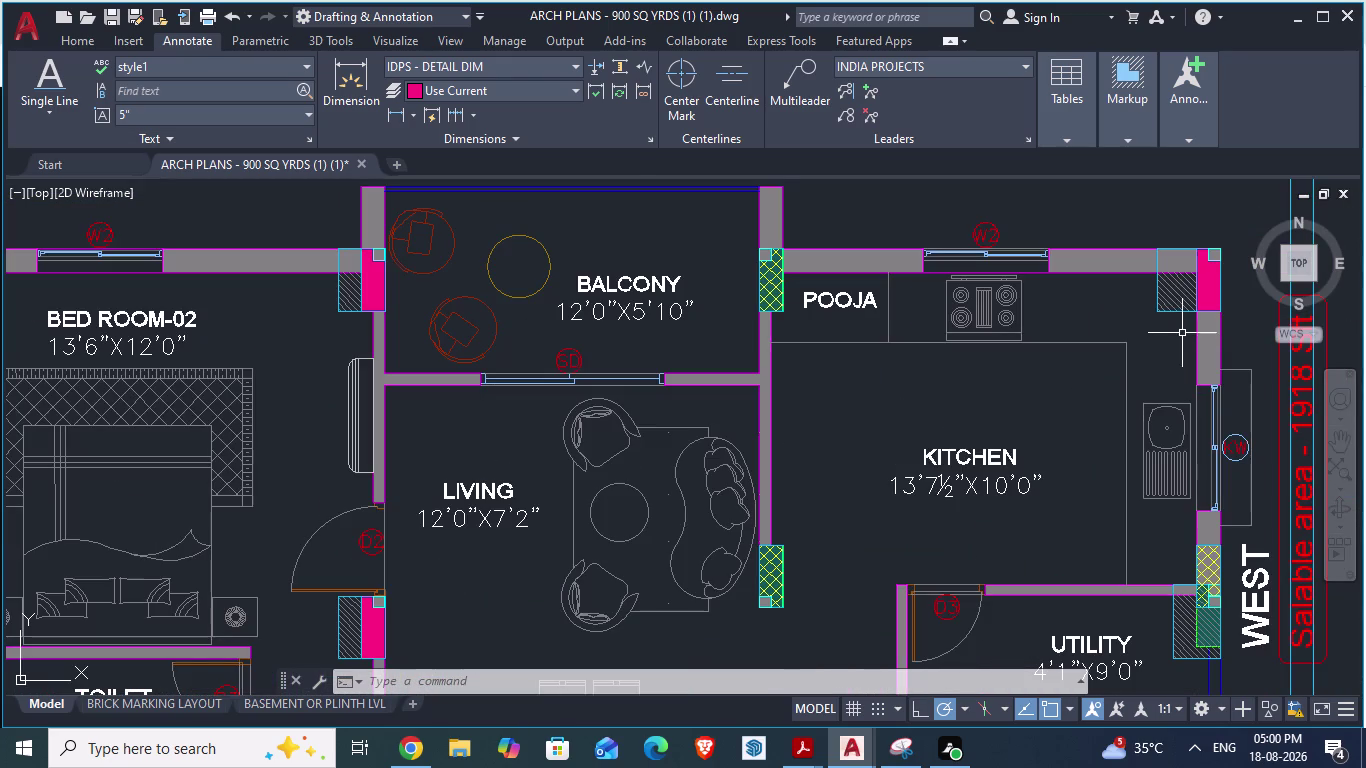
scroll(down, 3)
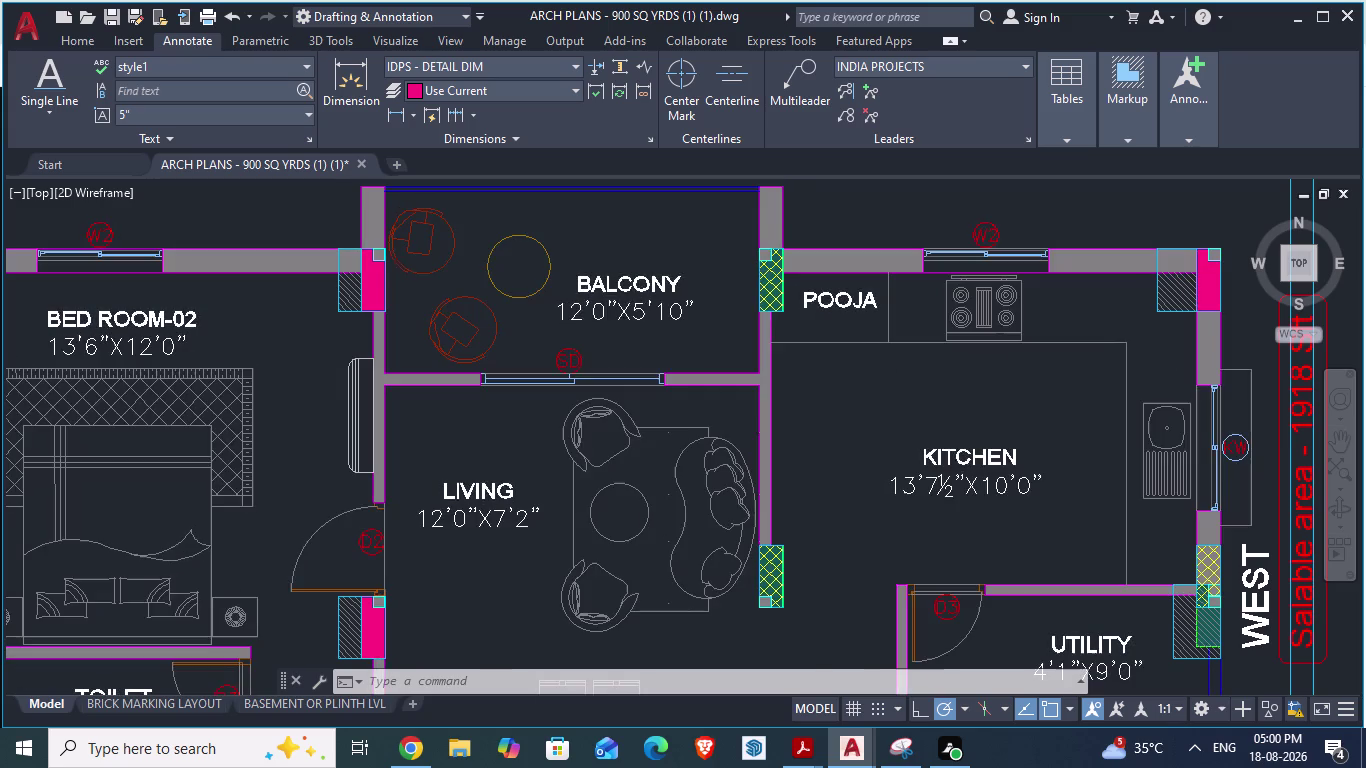
scroll(down, 3)
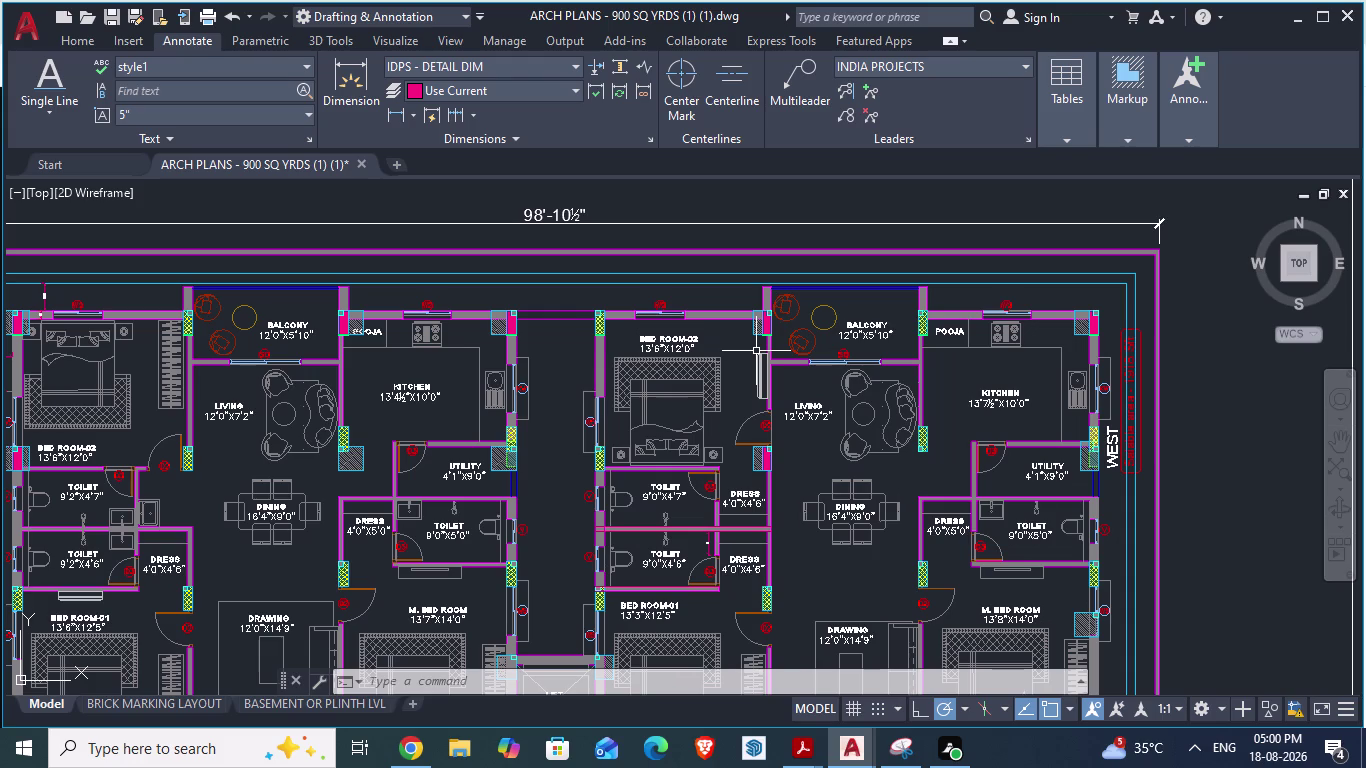
scroll(up, 3)
scroll(up, 3)
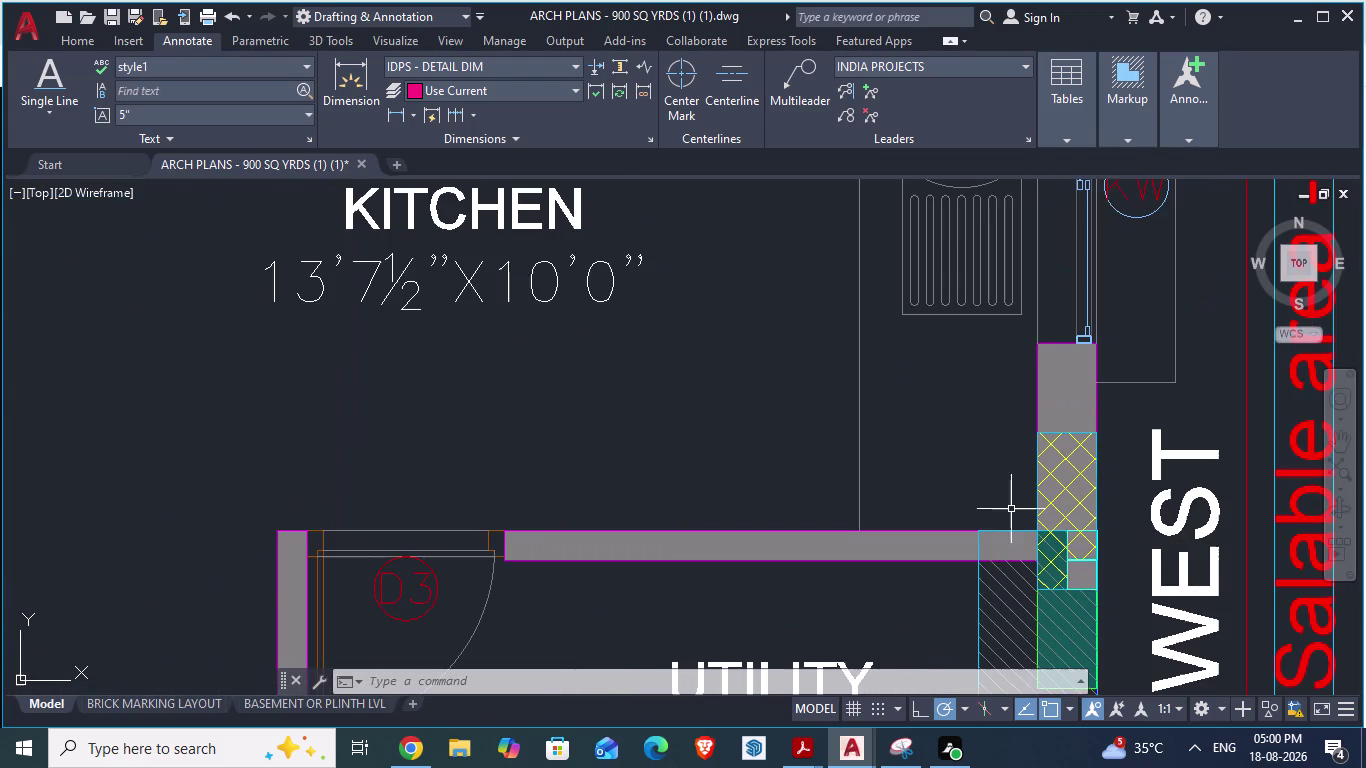
scroll(down, 3)
scroll(down, 3)
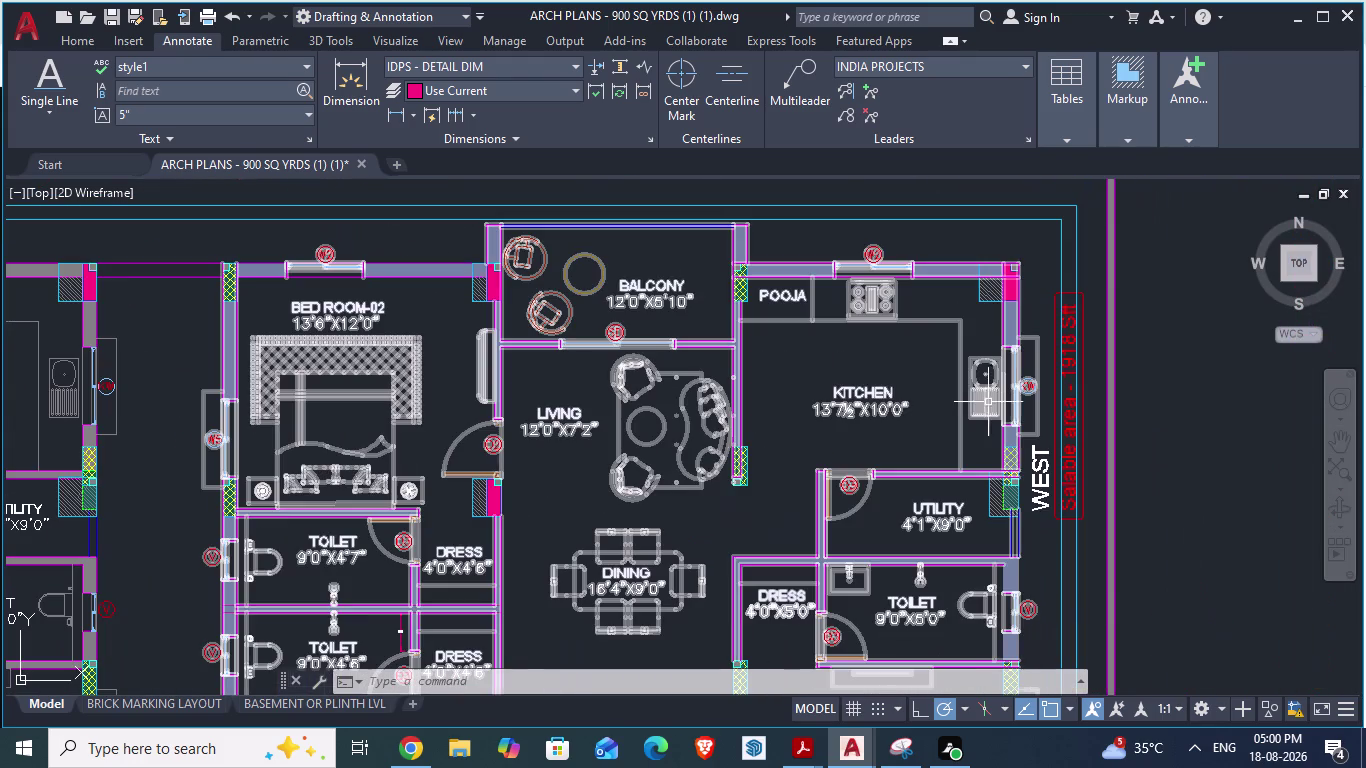
scroll(down, 3)
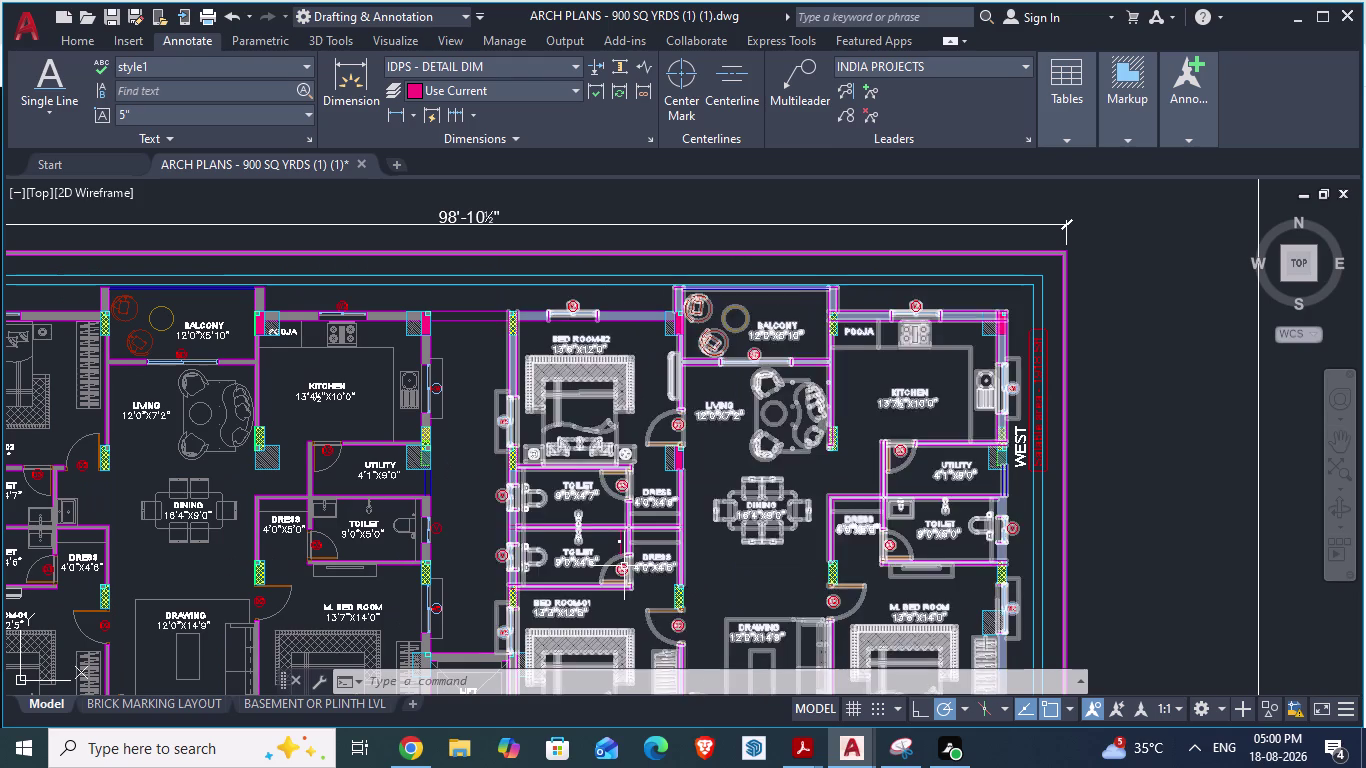
scroll(up, 3)
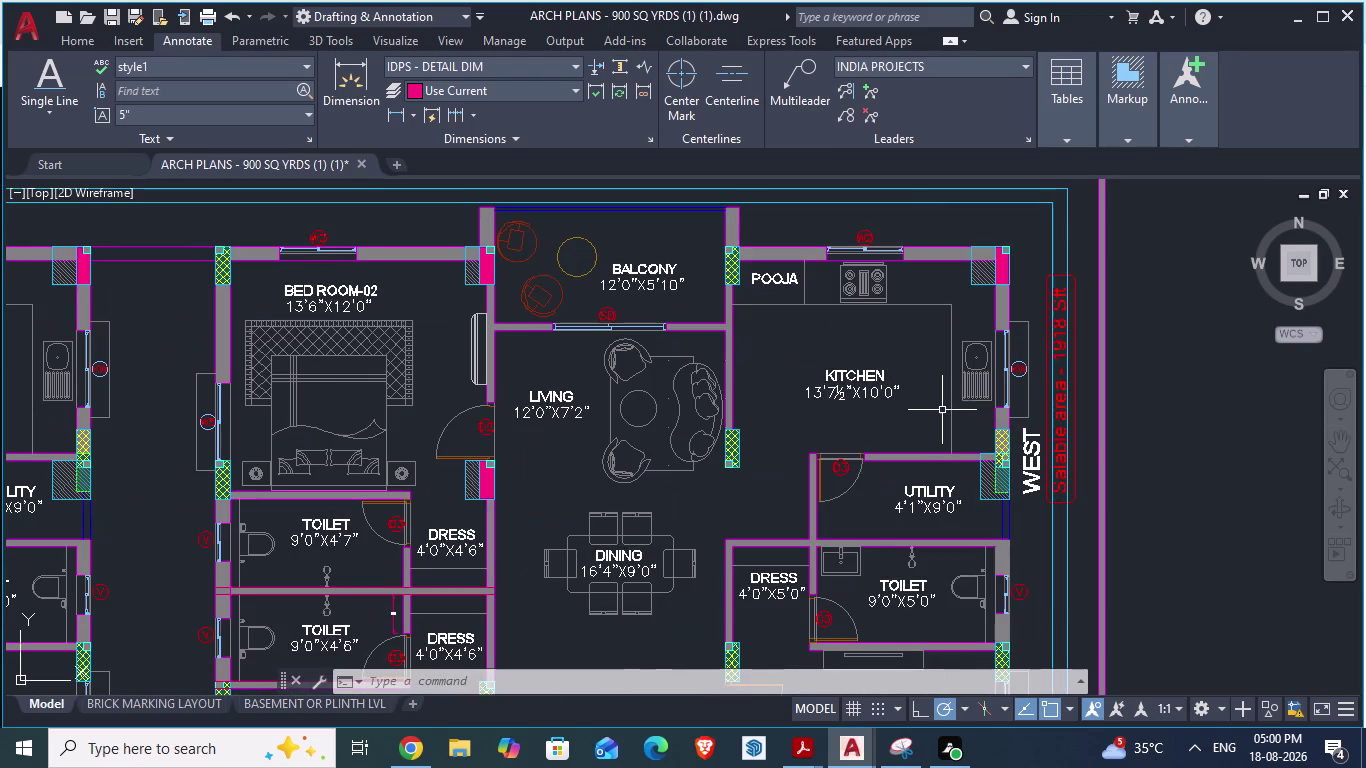
text(DA)
key(Return)
scroll(up, 3)
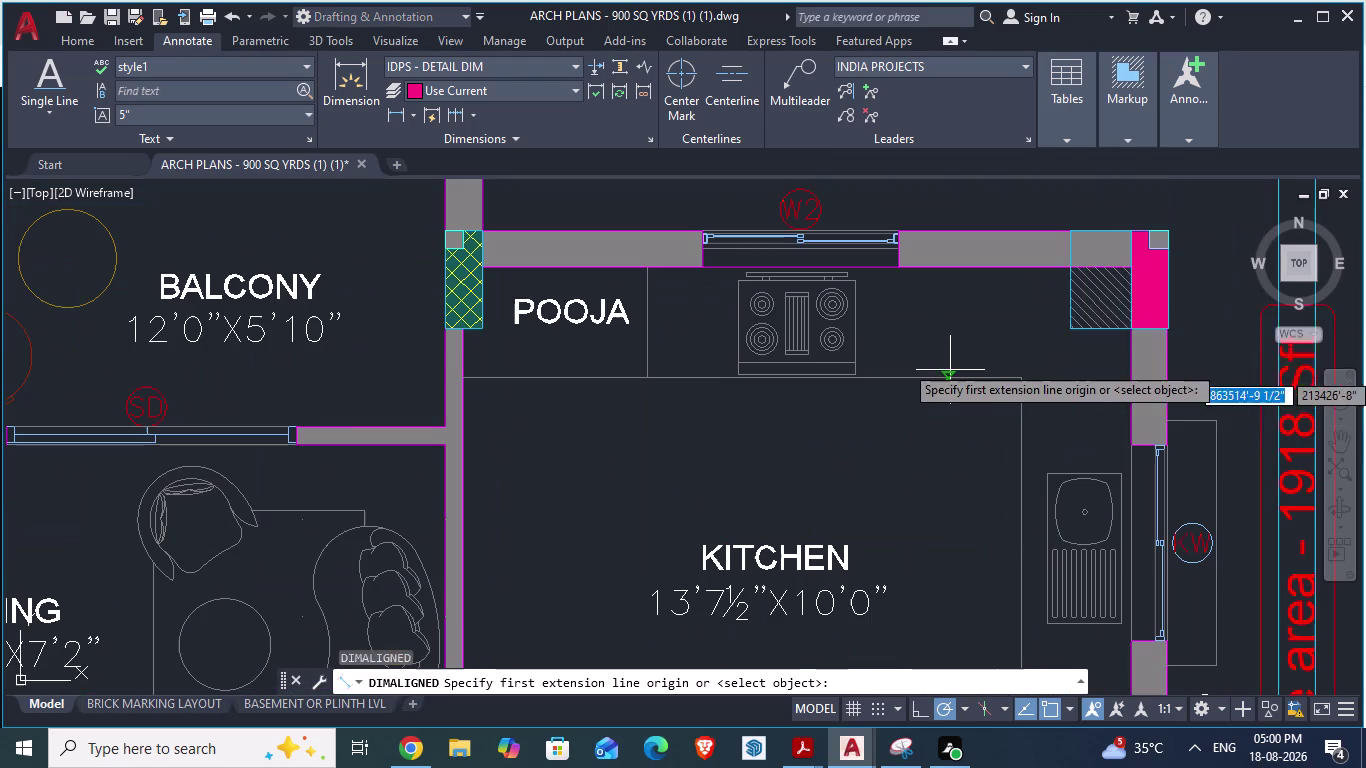
click(975, 271)
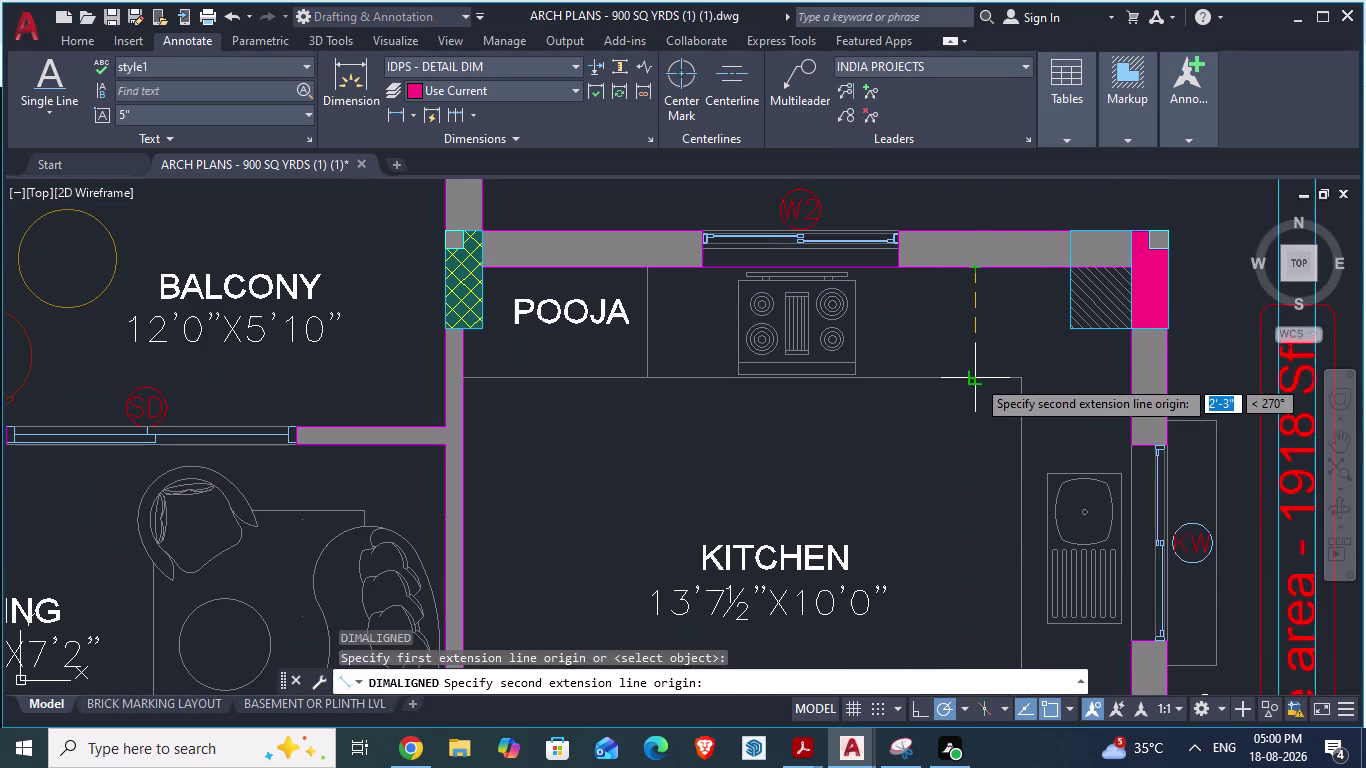
key(Escape)
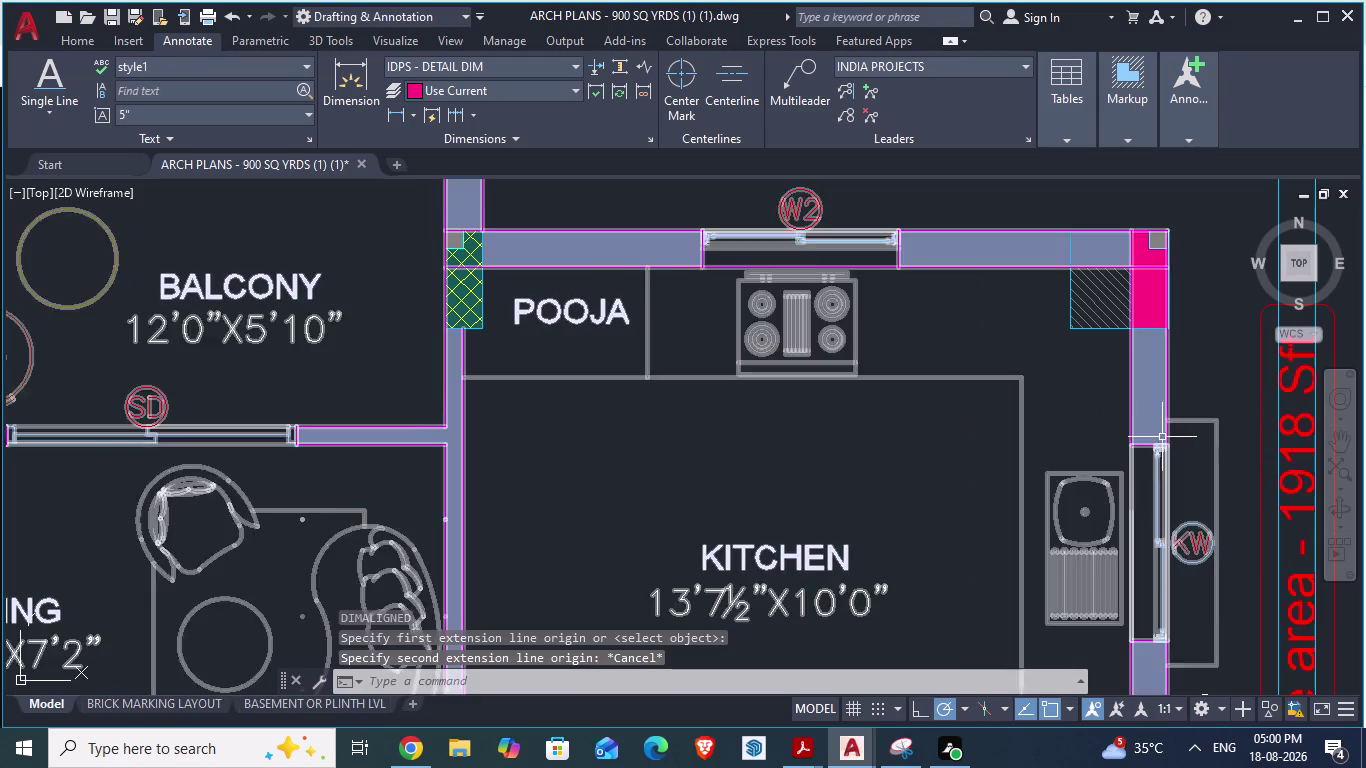
key(space)
click(1136, 405)
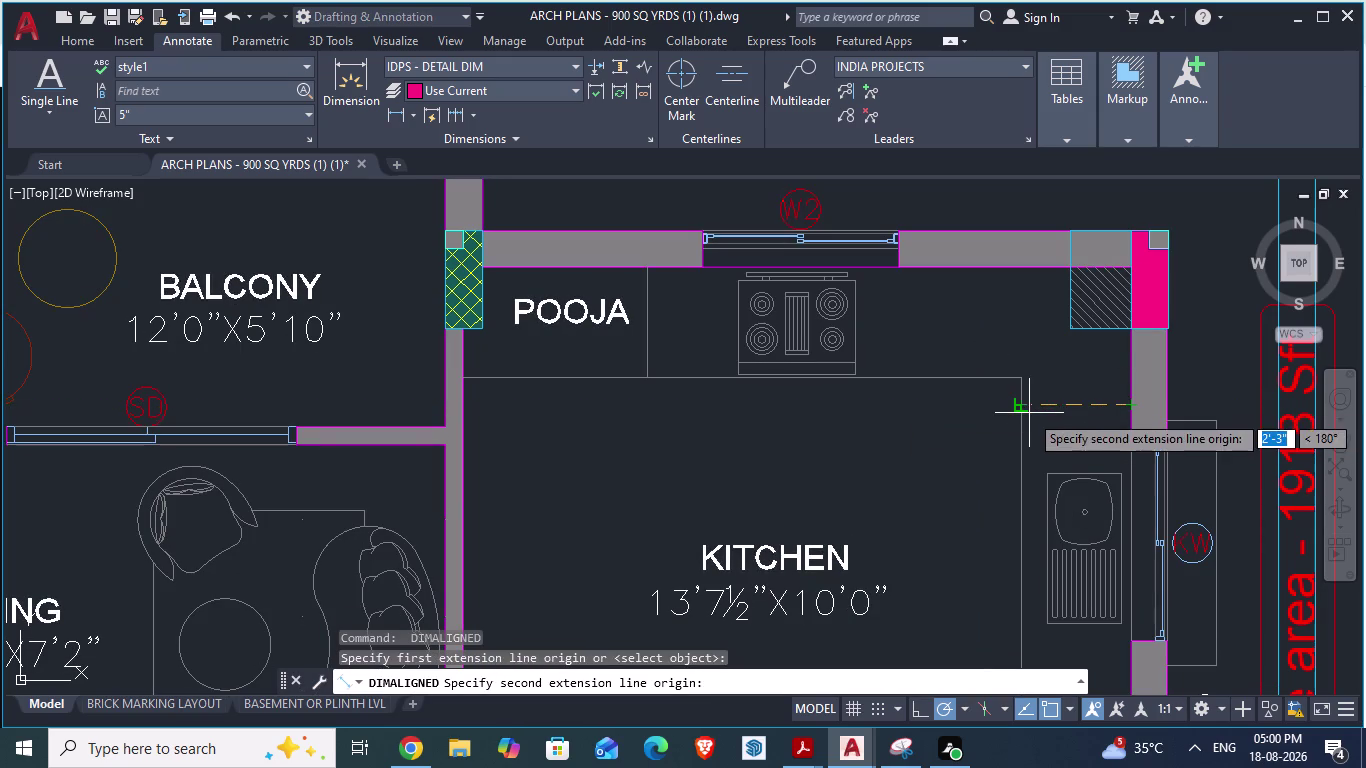
key(Escape)
scroll(down, 3)
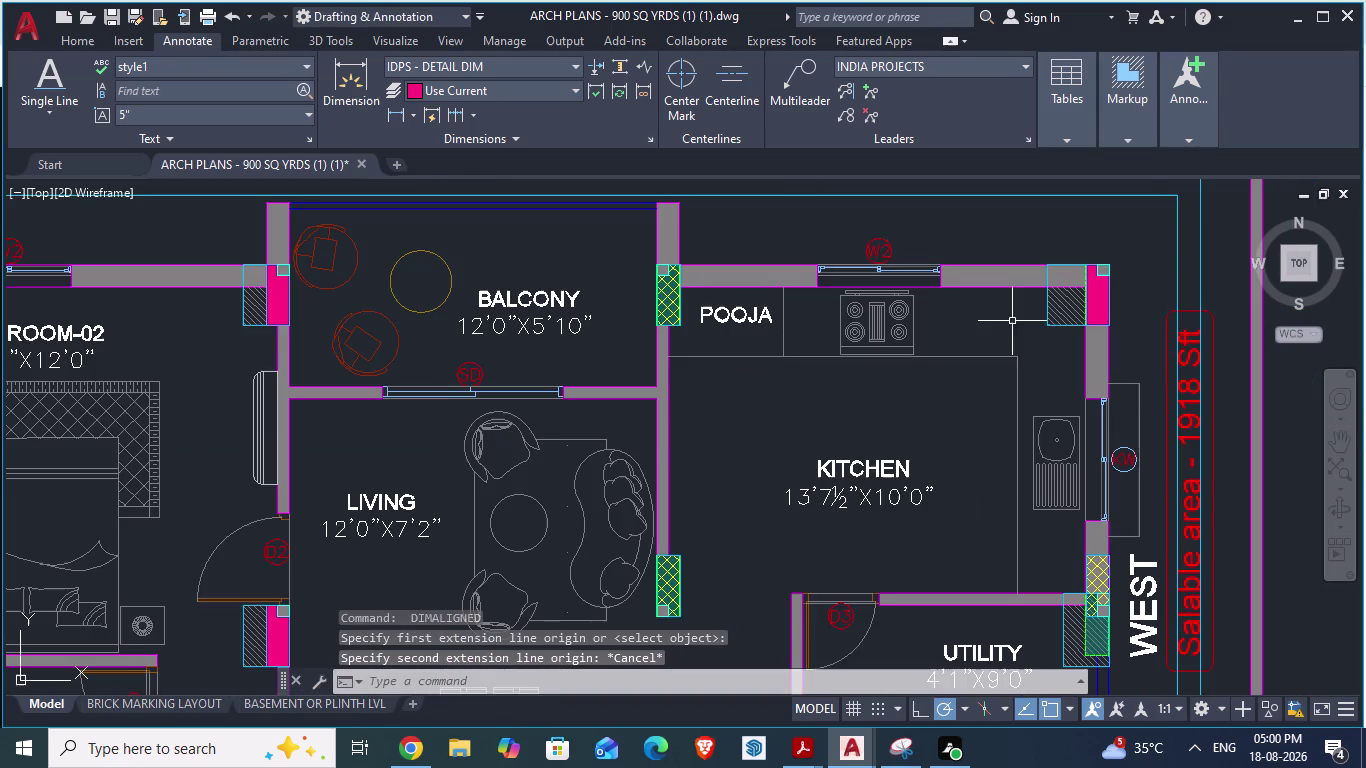
scroll(down, 3)
scroll(up, 3)
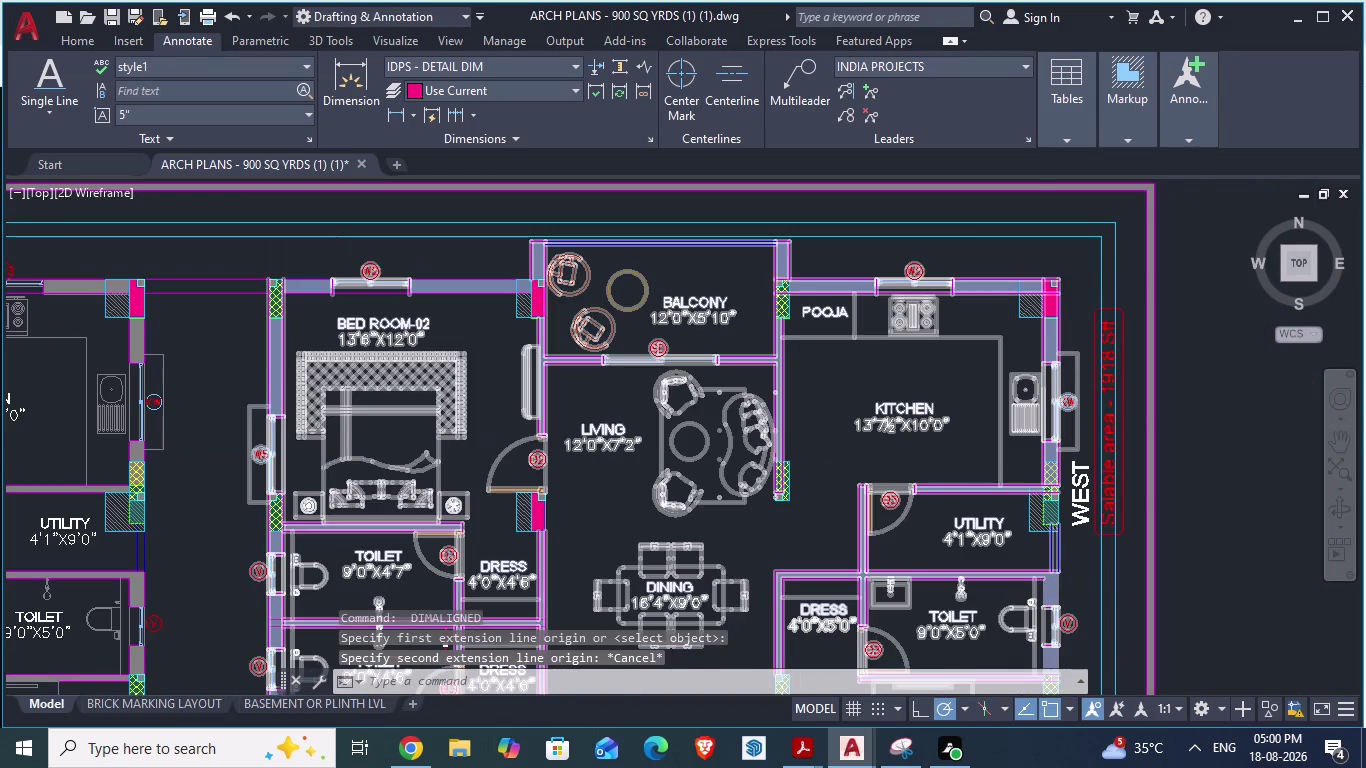
scroll(down, 3)
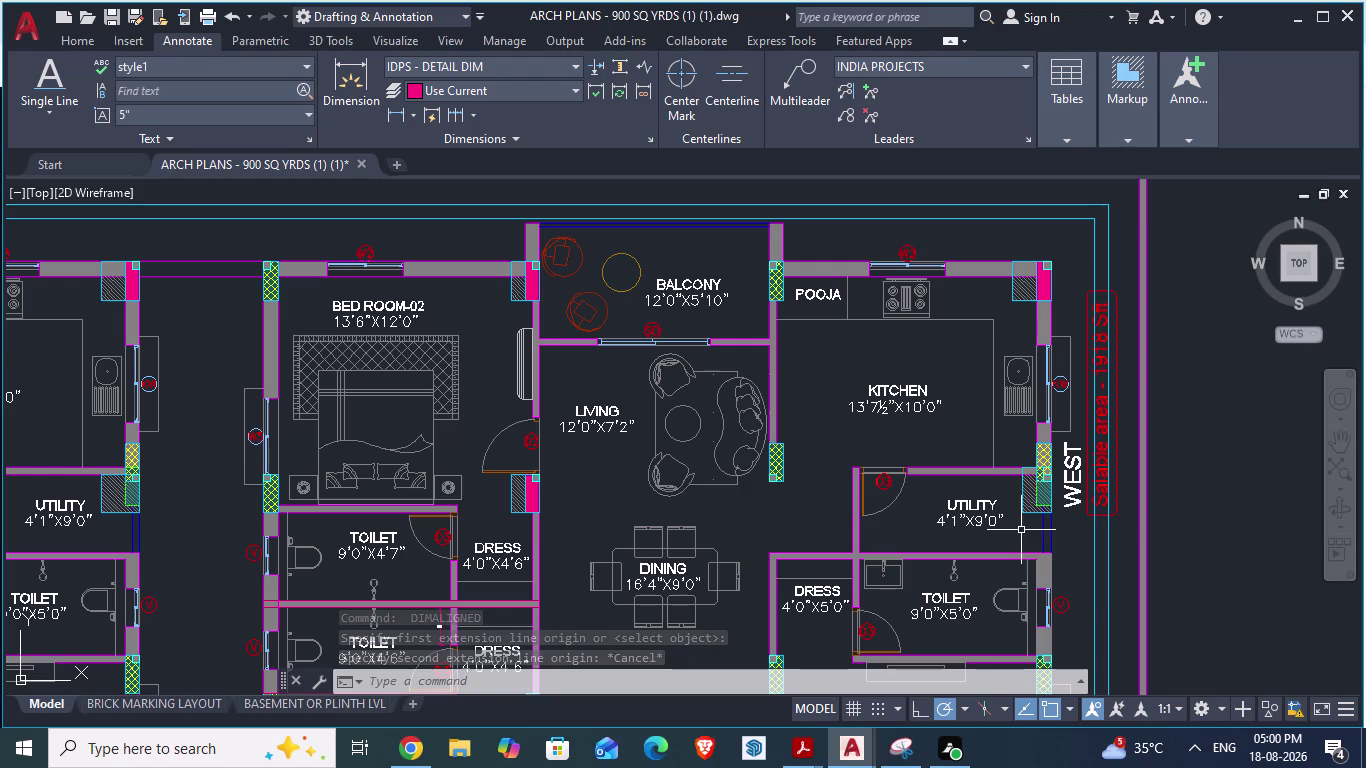
scroll(down, 3)
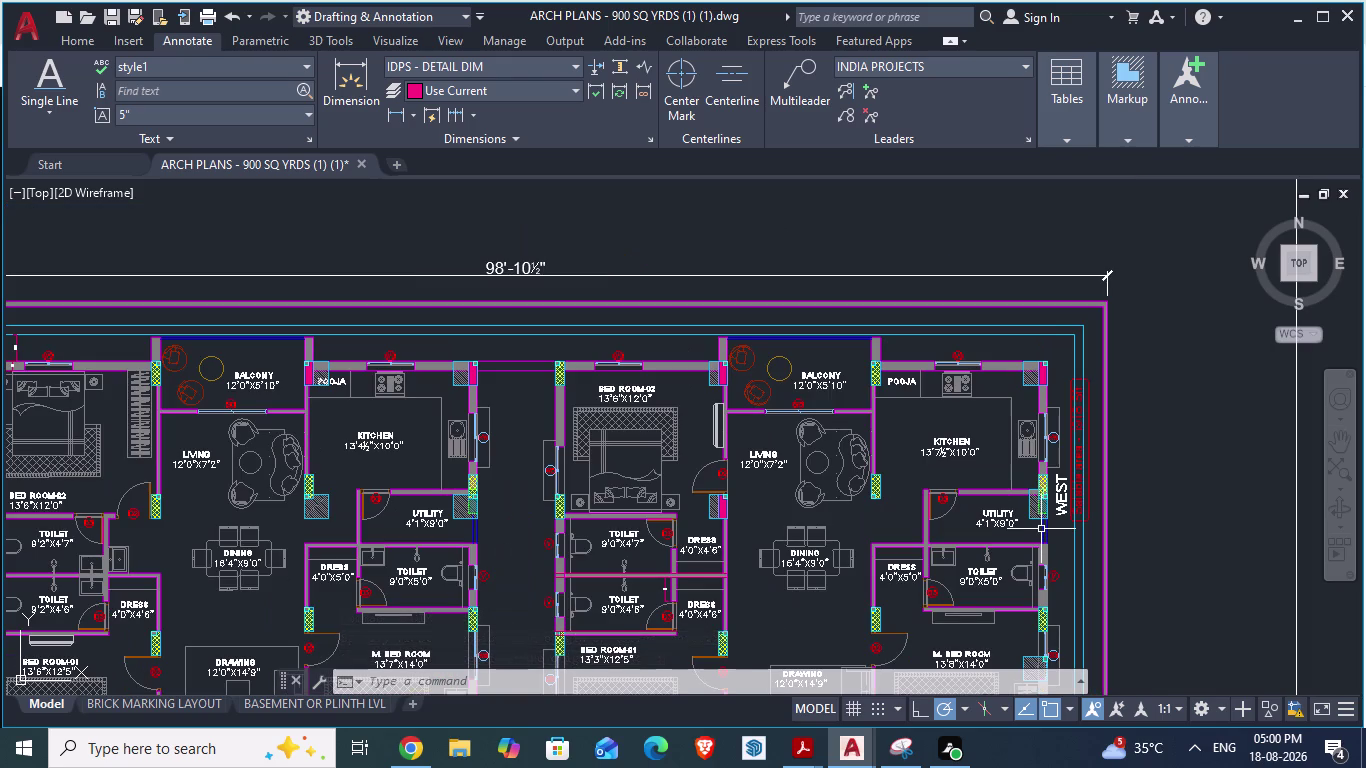
scroll(up, 3)
scroll(down, 3)
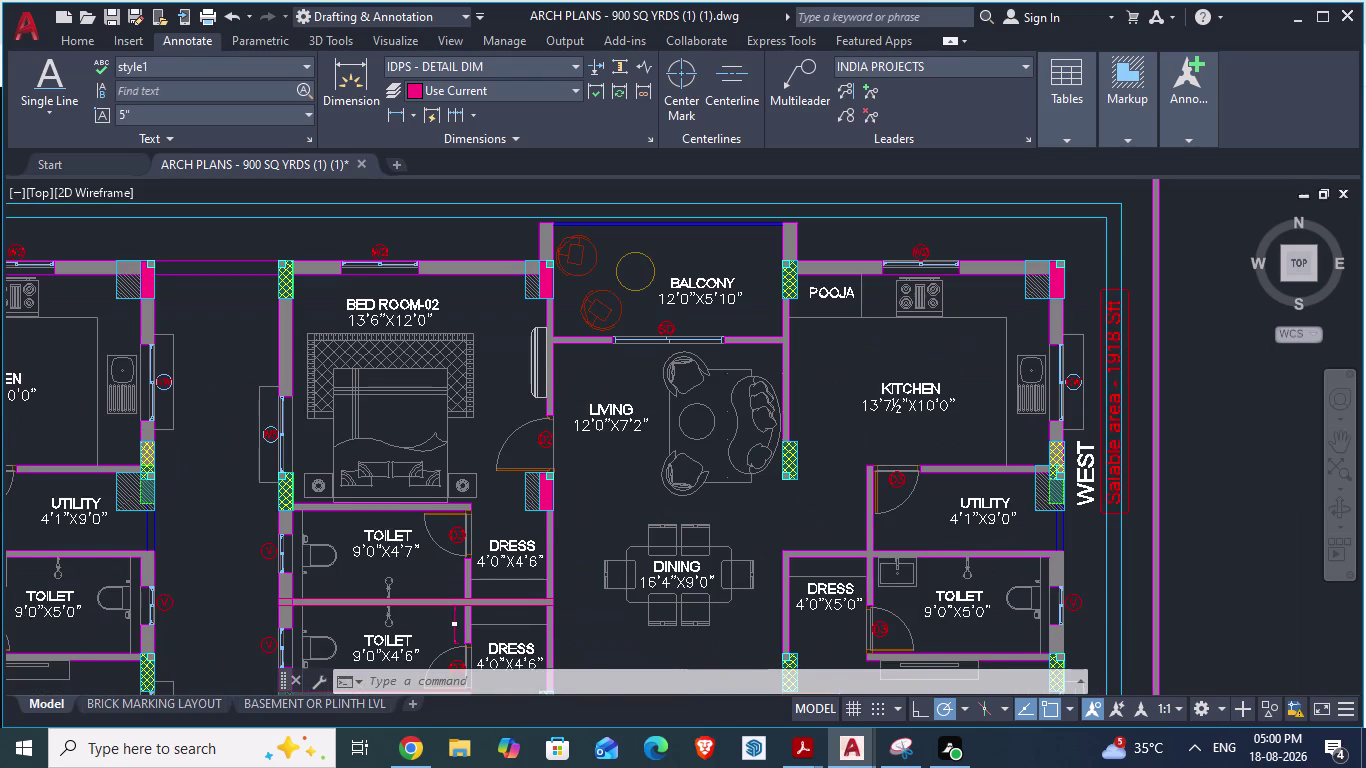
scroll(up, 3)
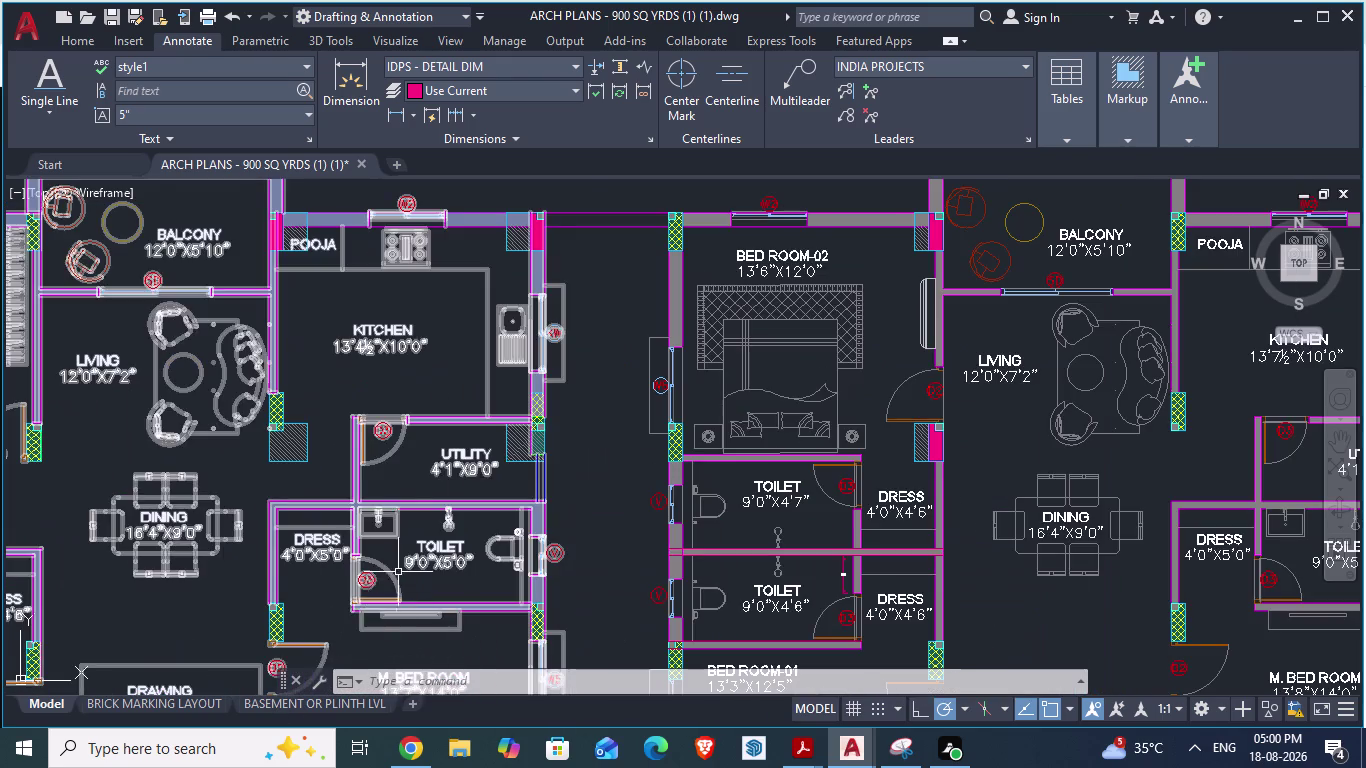
scroll(up, 3)
scroll(down, 3)
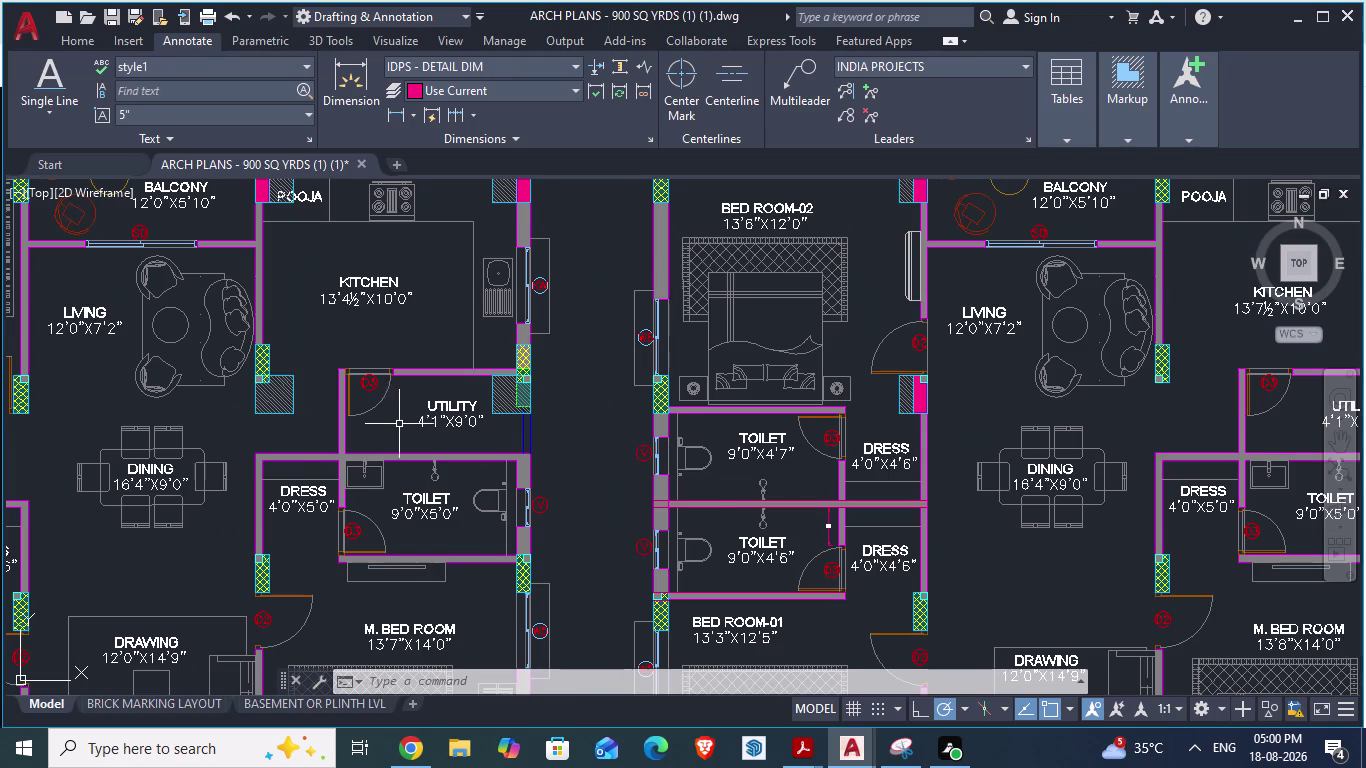
scroll(down, 3)
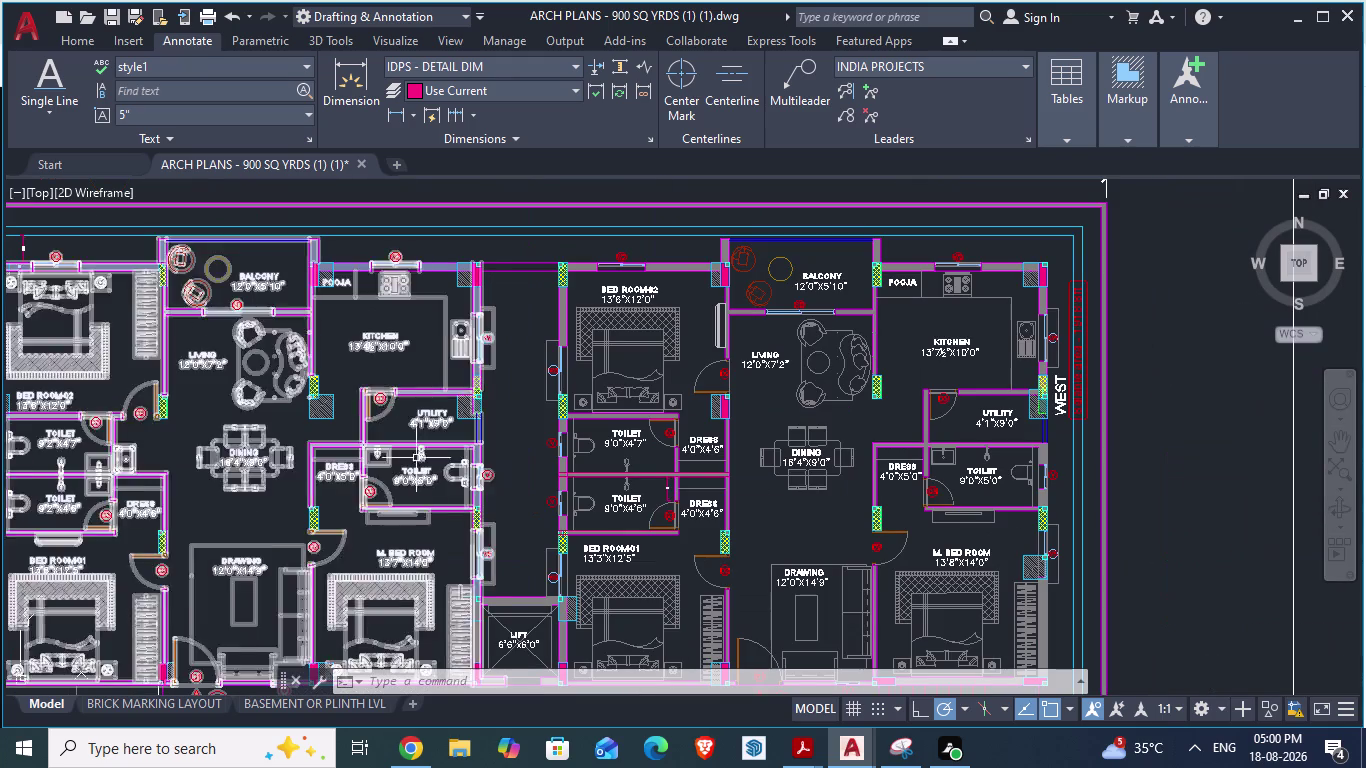
scroll(up, 3)
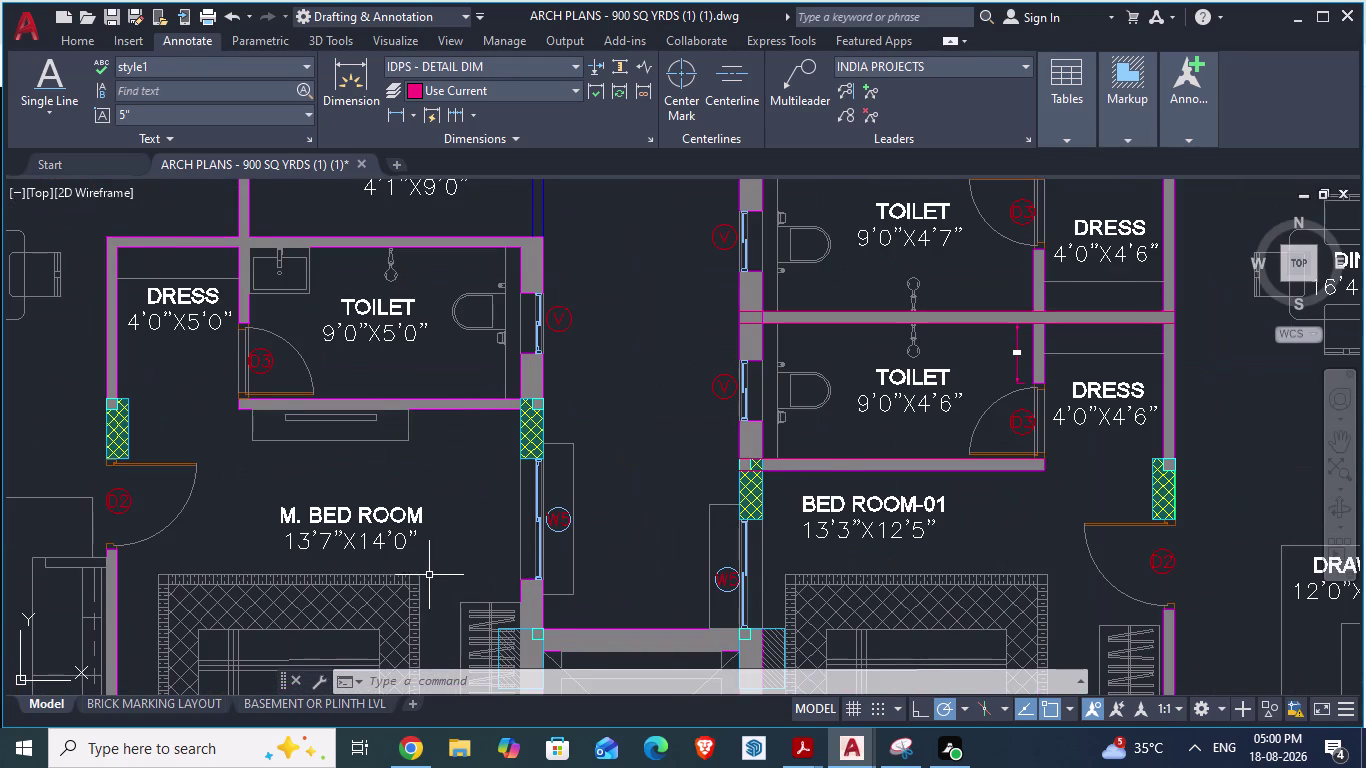
scroll(down, 3)
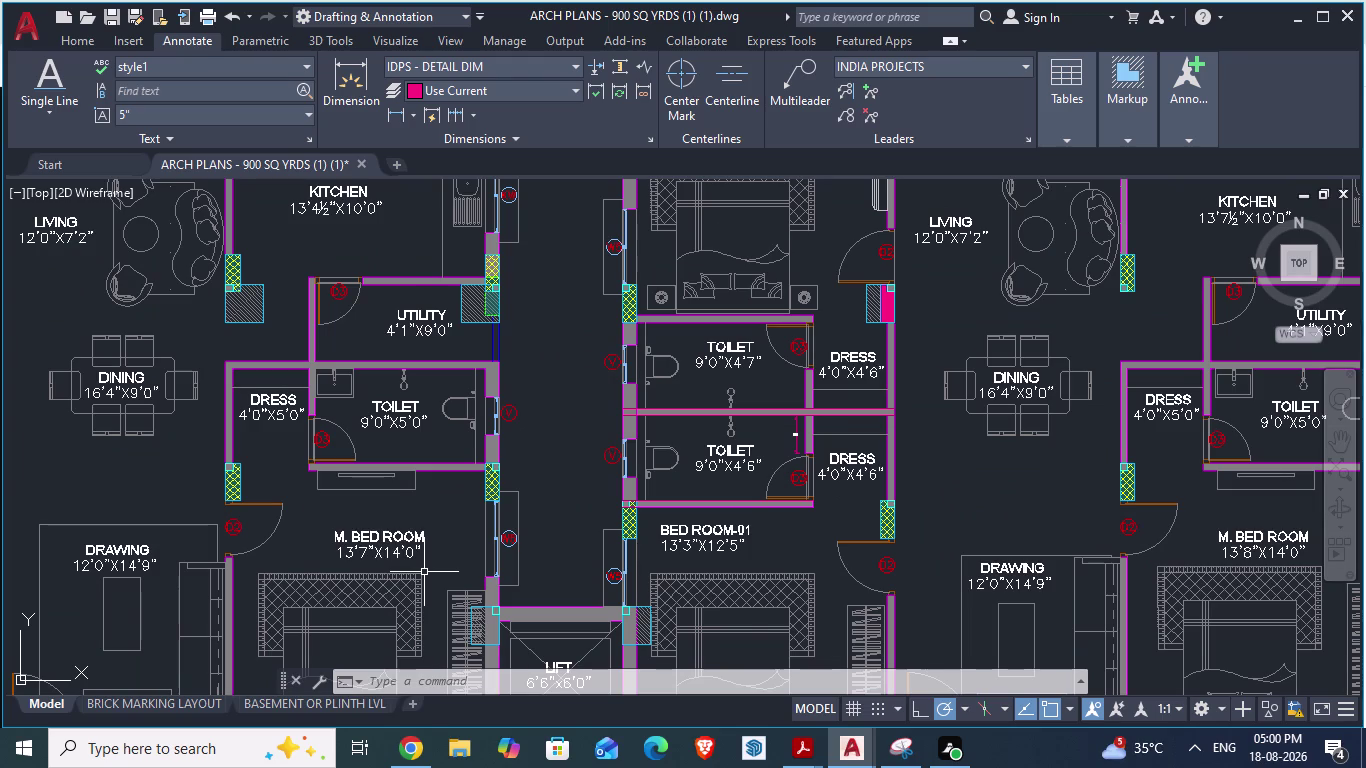
scroll(down, 3)
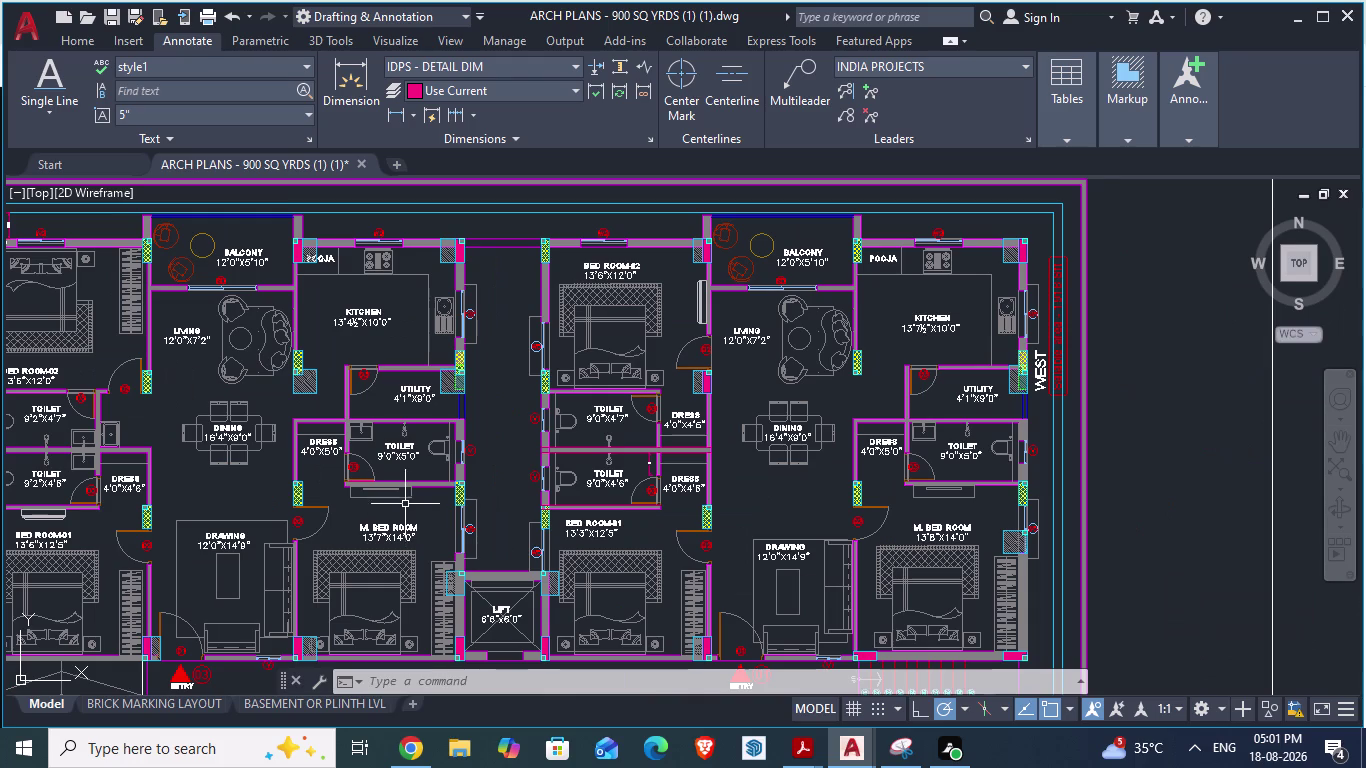
scroll(up, 3)
scroll(down, 3)
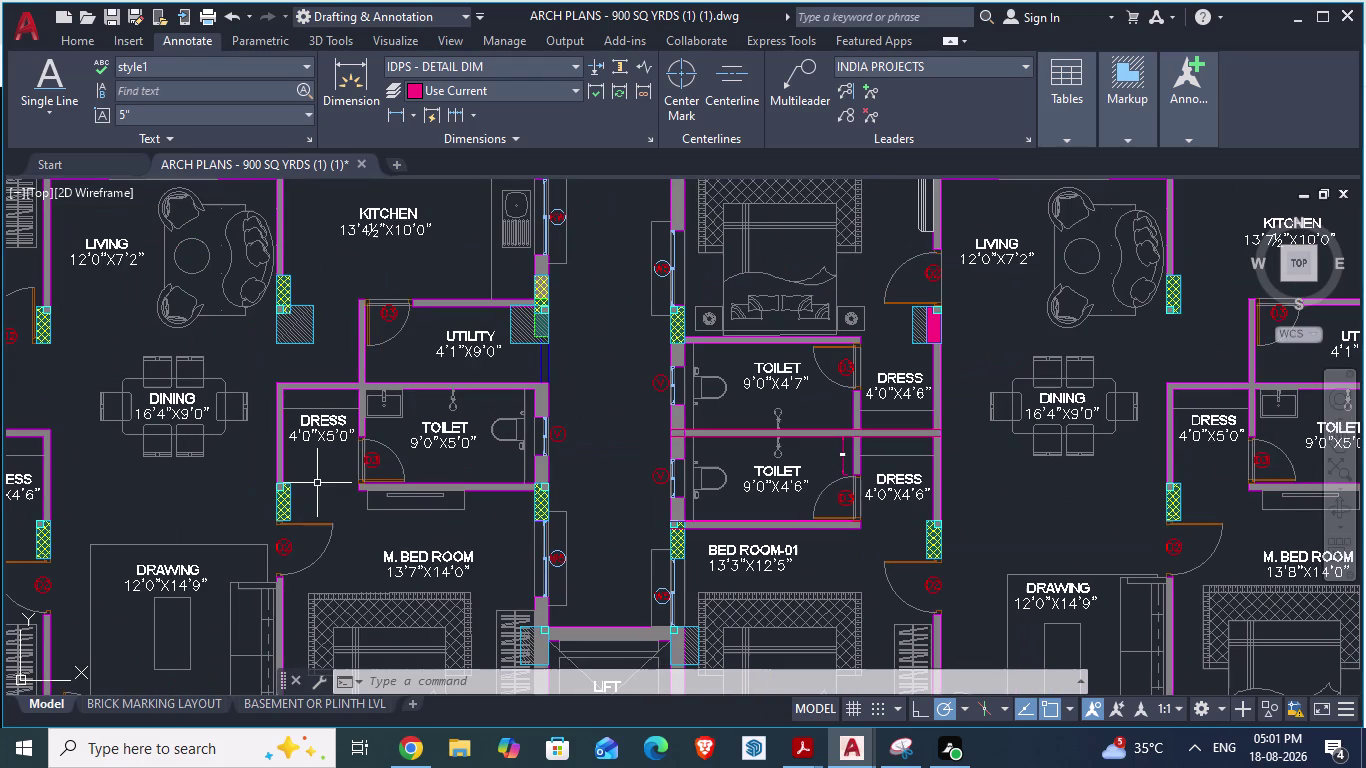
scroll(down, 3)
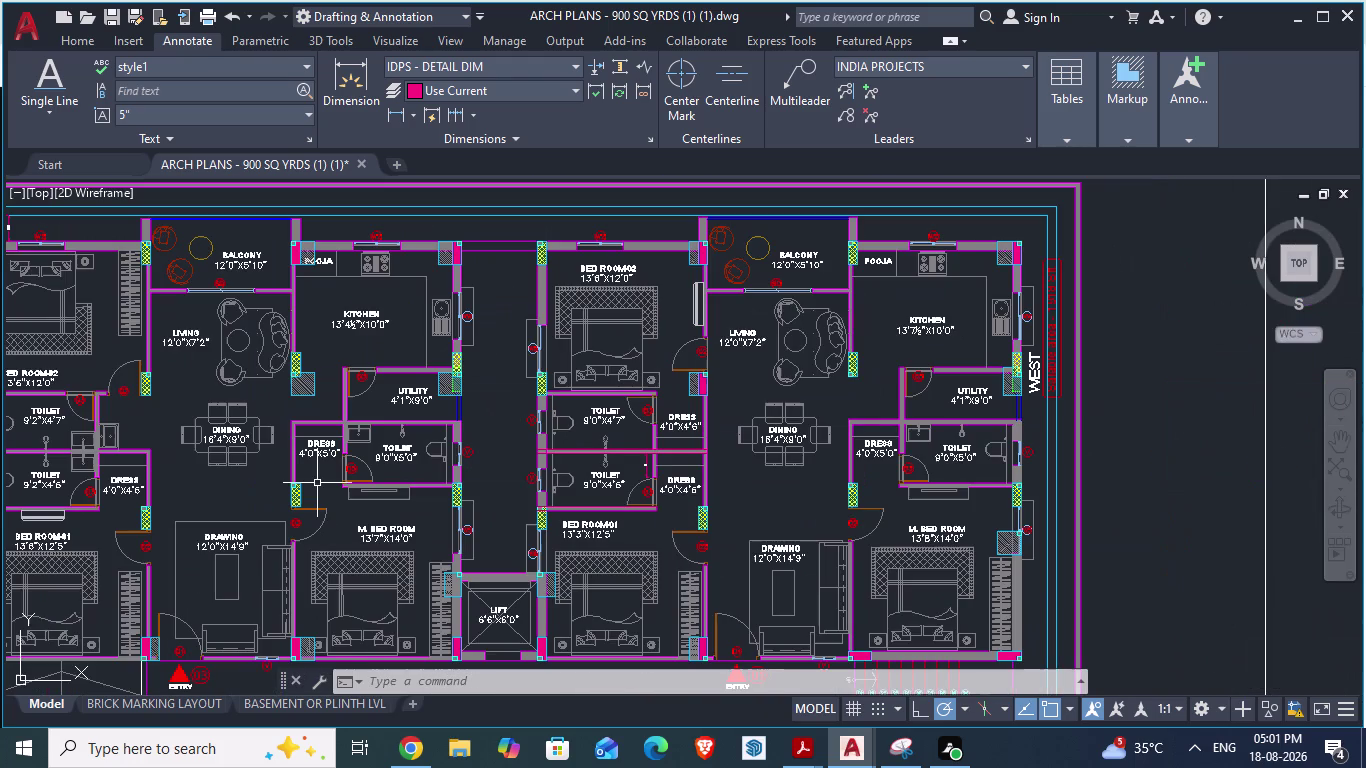
scroll(up, 3)
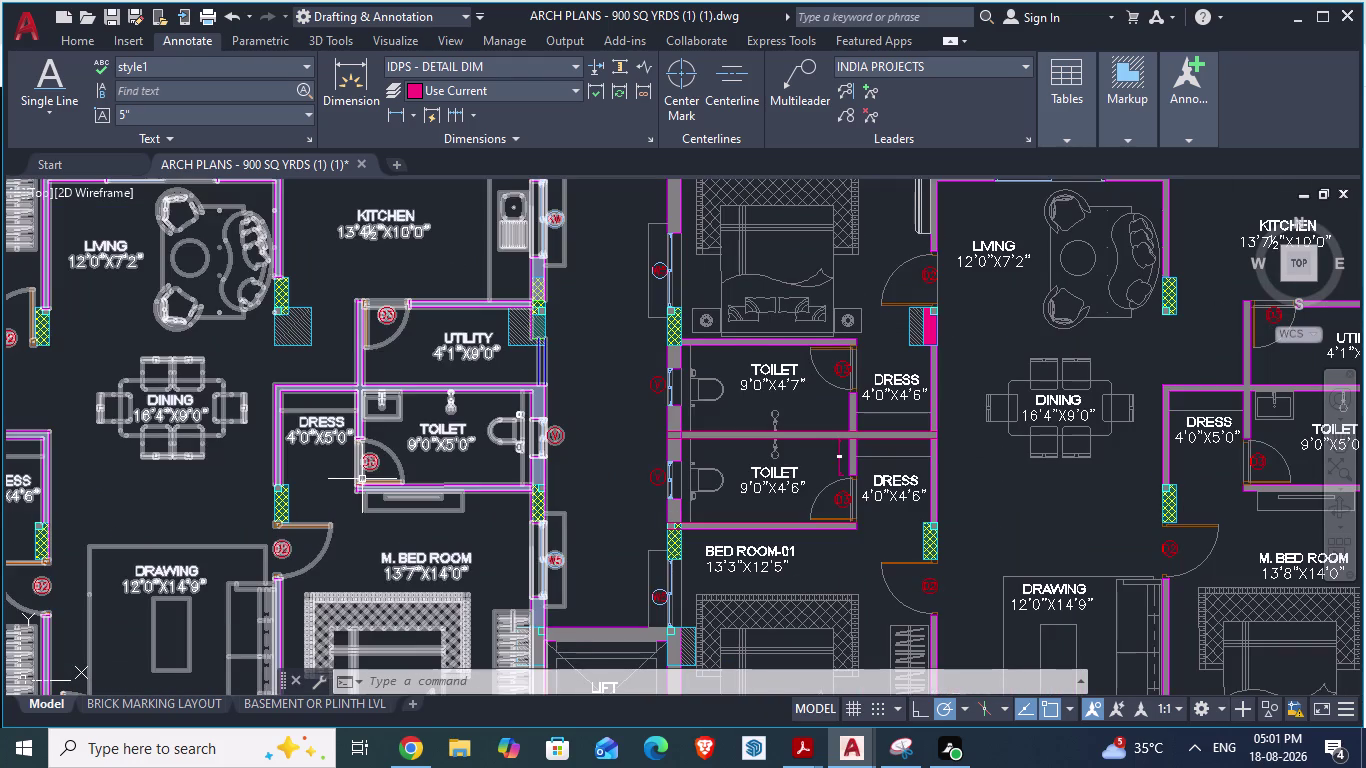
scroll(down, 3)
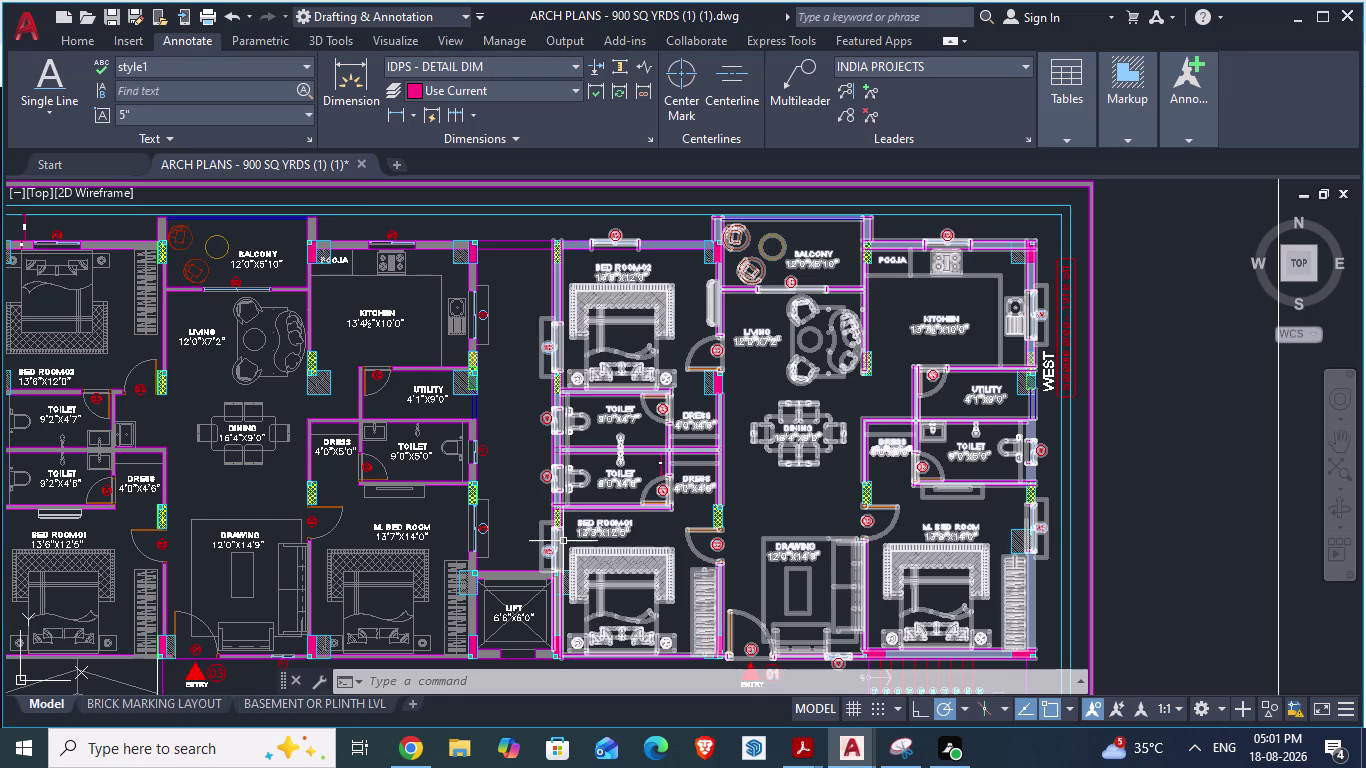
In GF_AUTOCAD, select the pooja room outline and the kitchen range-oven.
key(alt+Tab)
scroll(down, 3)
scroll(up, 3)
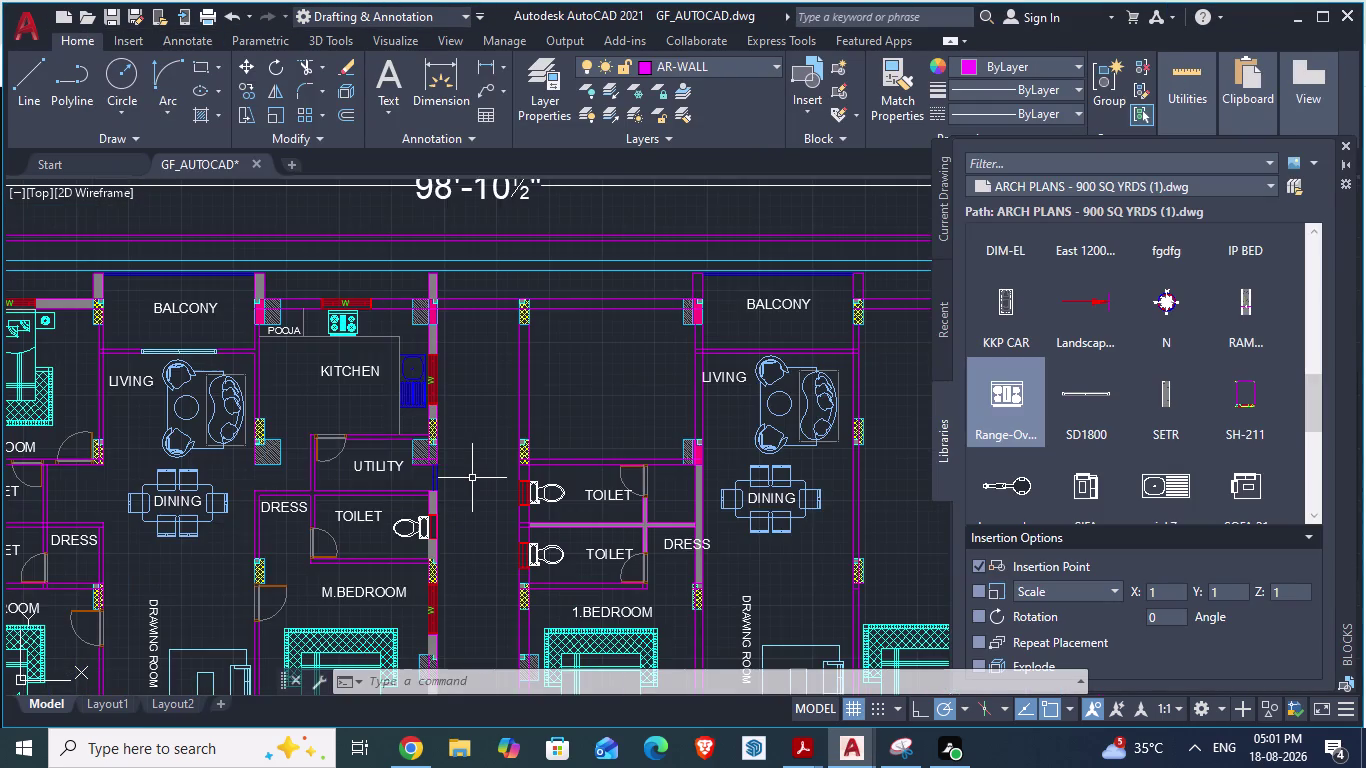
scroll(up, 3)
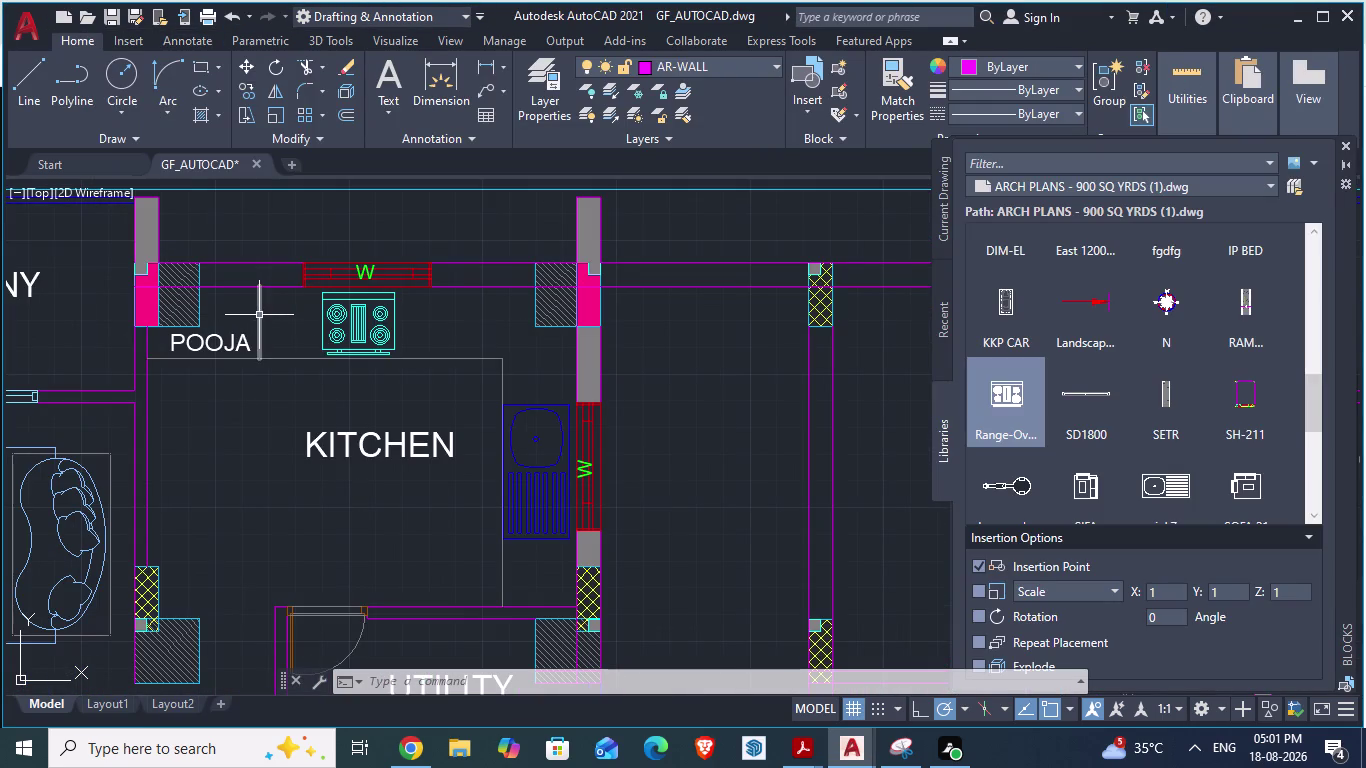
click(259, 315)
click(290, 360)
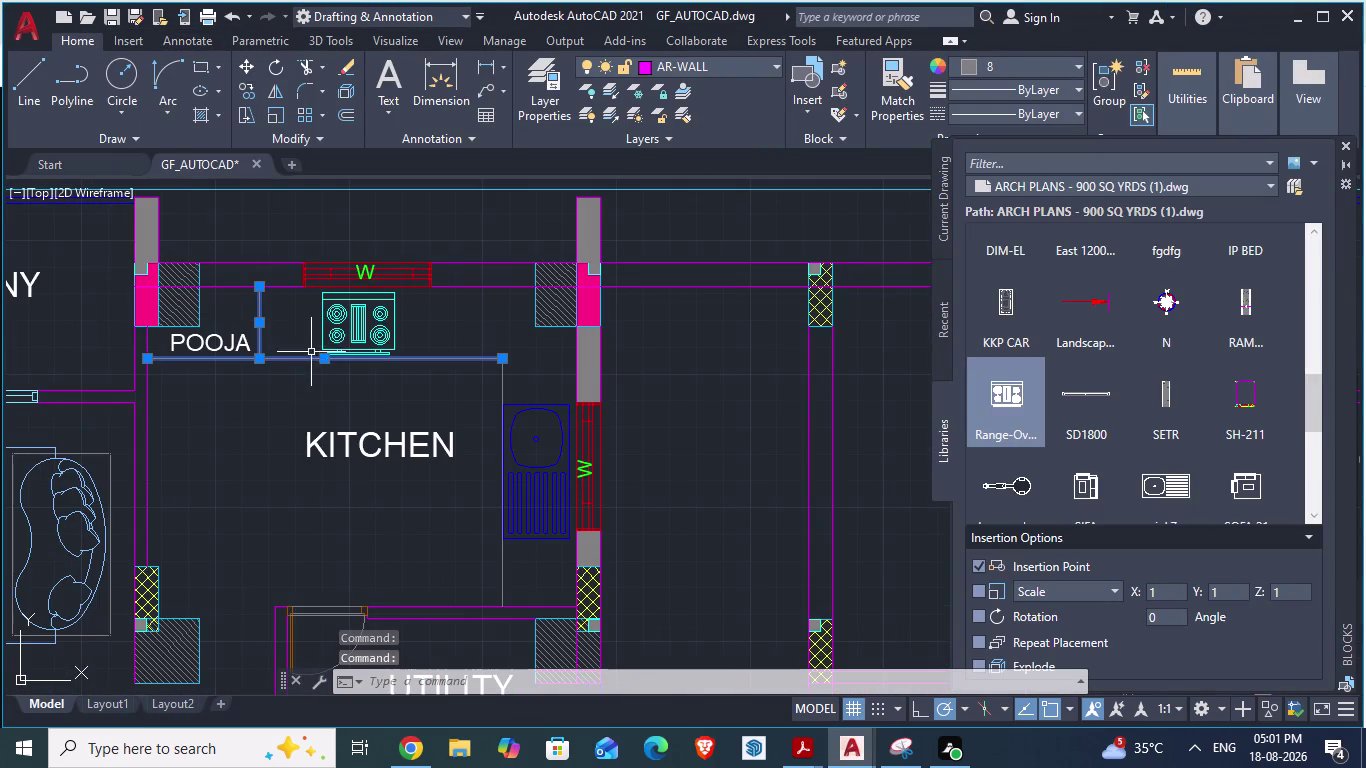
click(323, 323)
Add the kitchen sink, KITCHEN label and the window beside the sink to the selection.
scroll(down, 3)
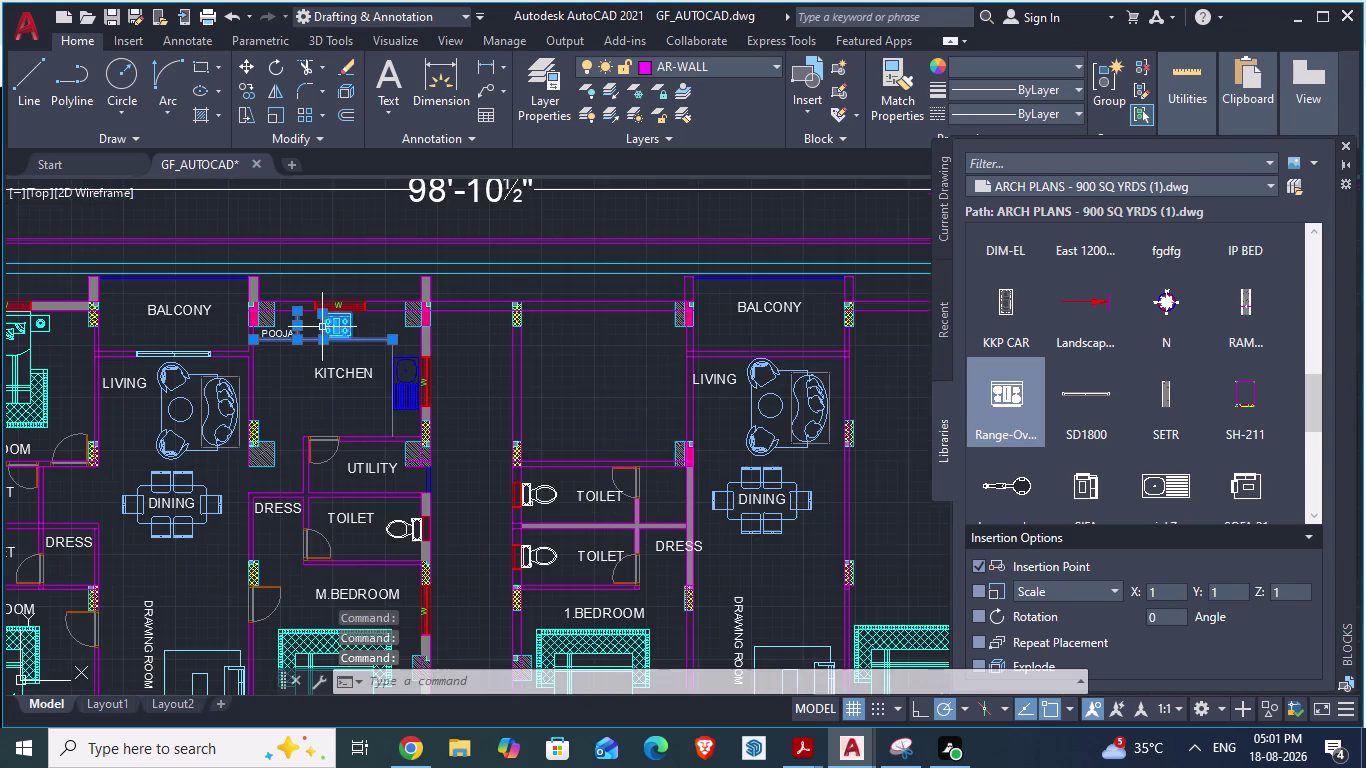
scroll(down, 3)
scroll(up, 3)
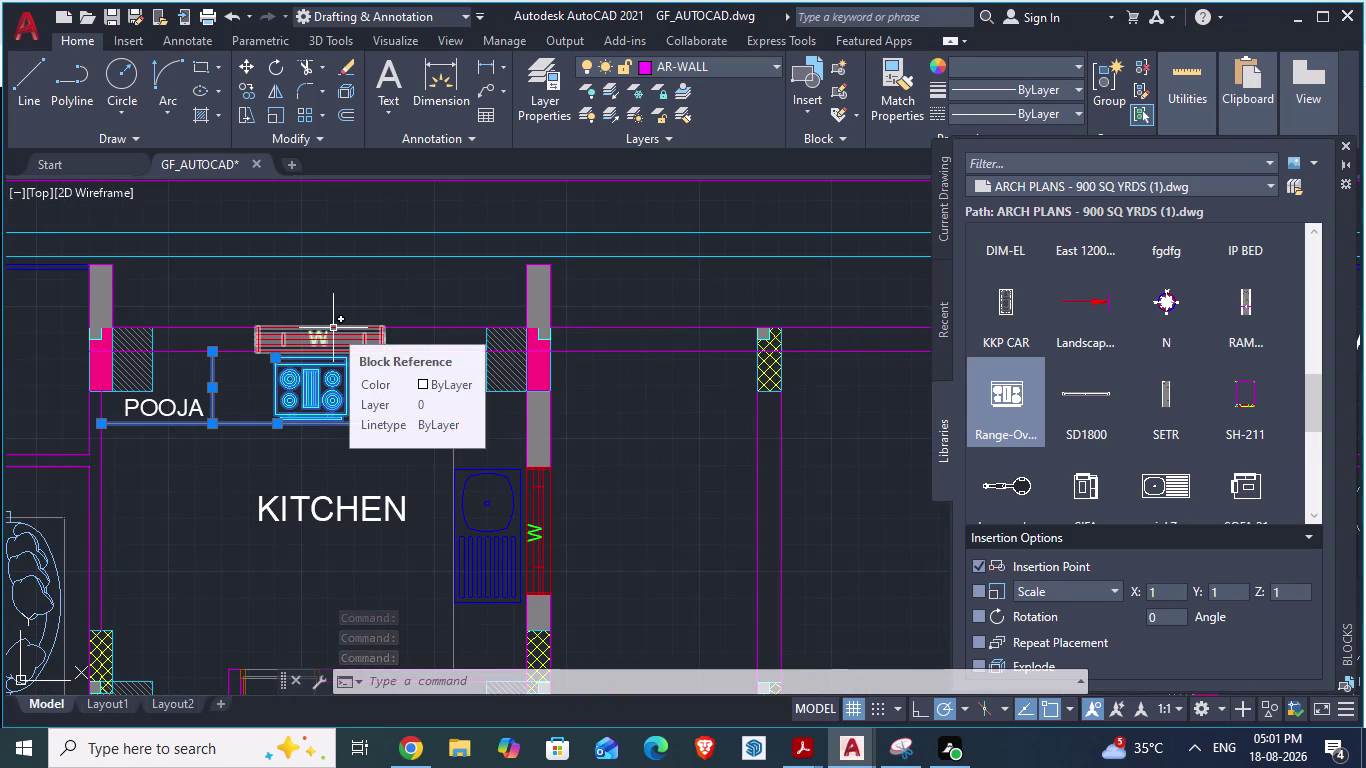
scroll(down, 3)
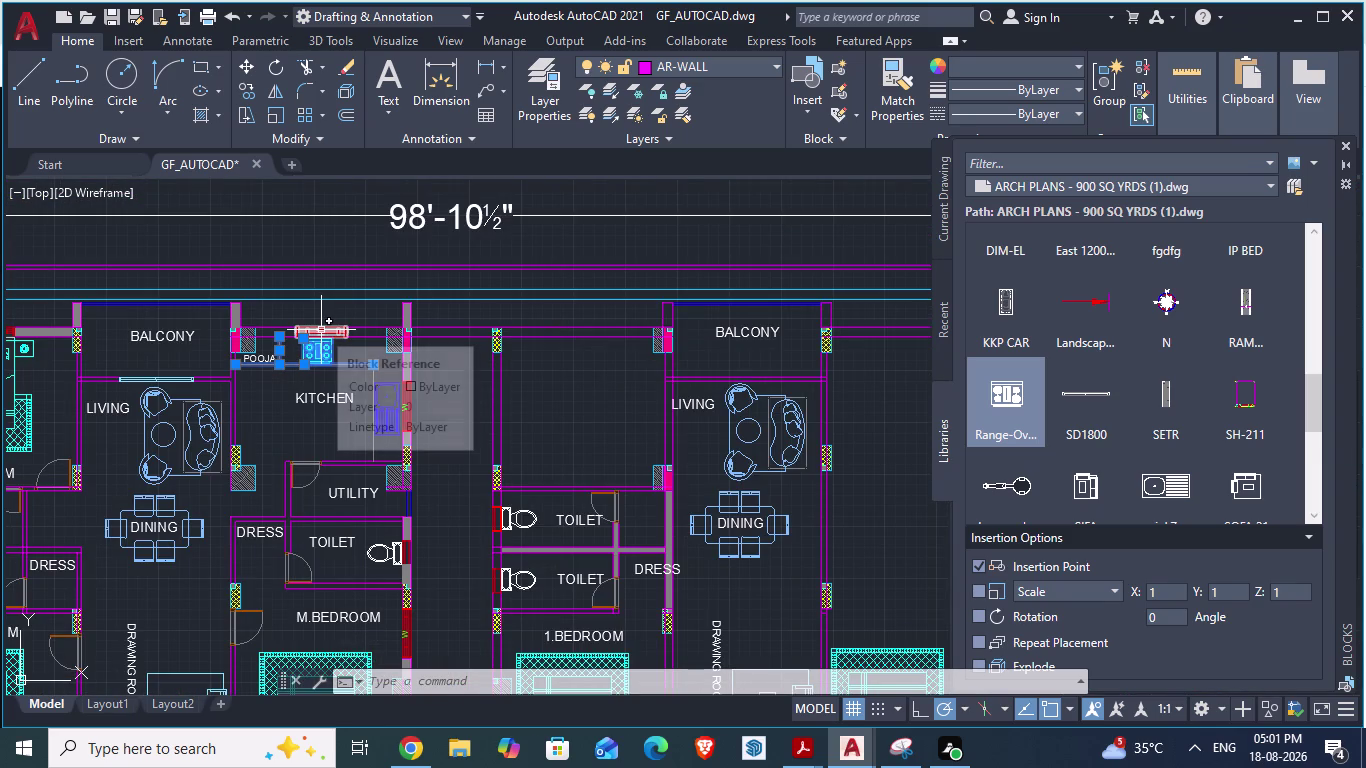
scroll(down, 3)
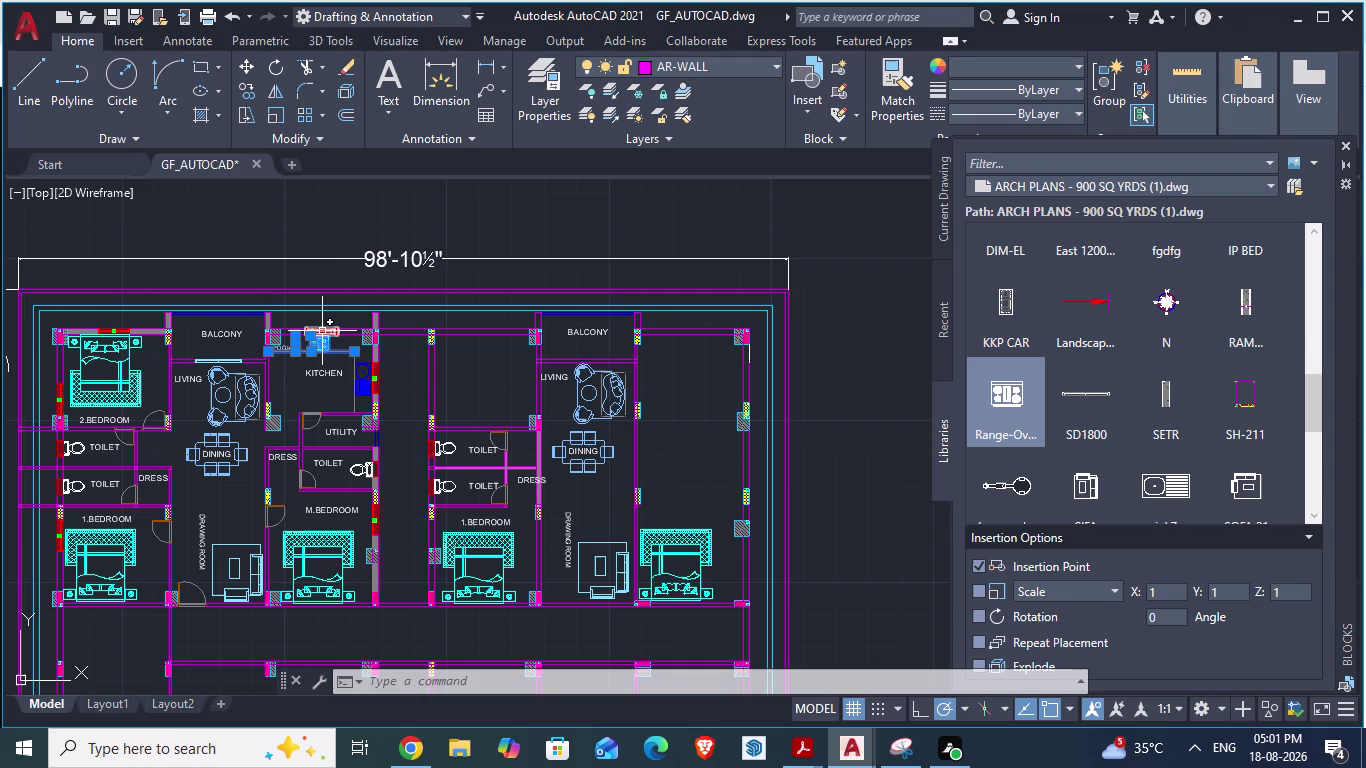
scroll(up, 3)
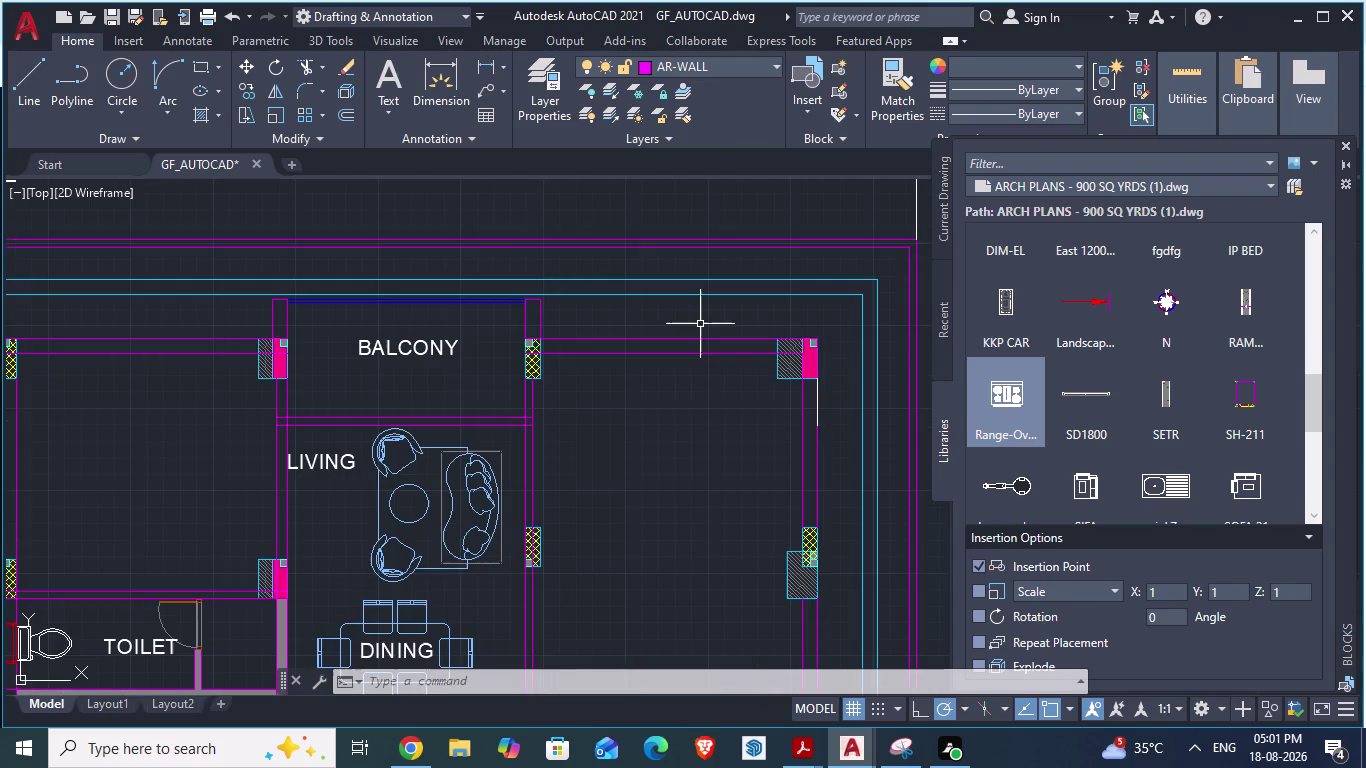
scroll(down, 3)
scroll(up, 3)
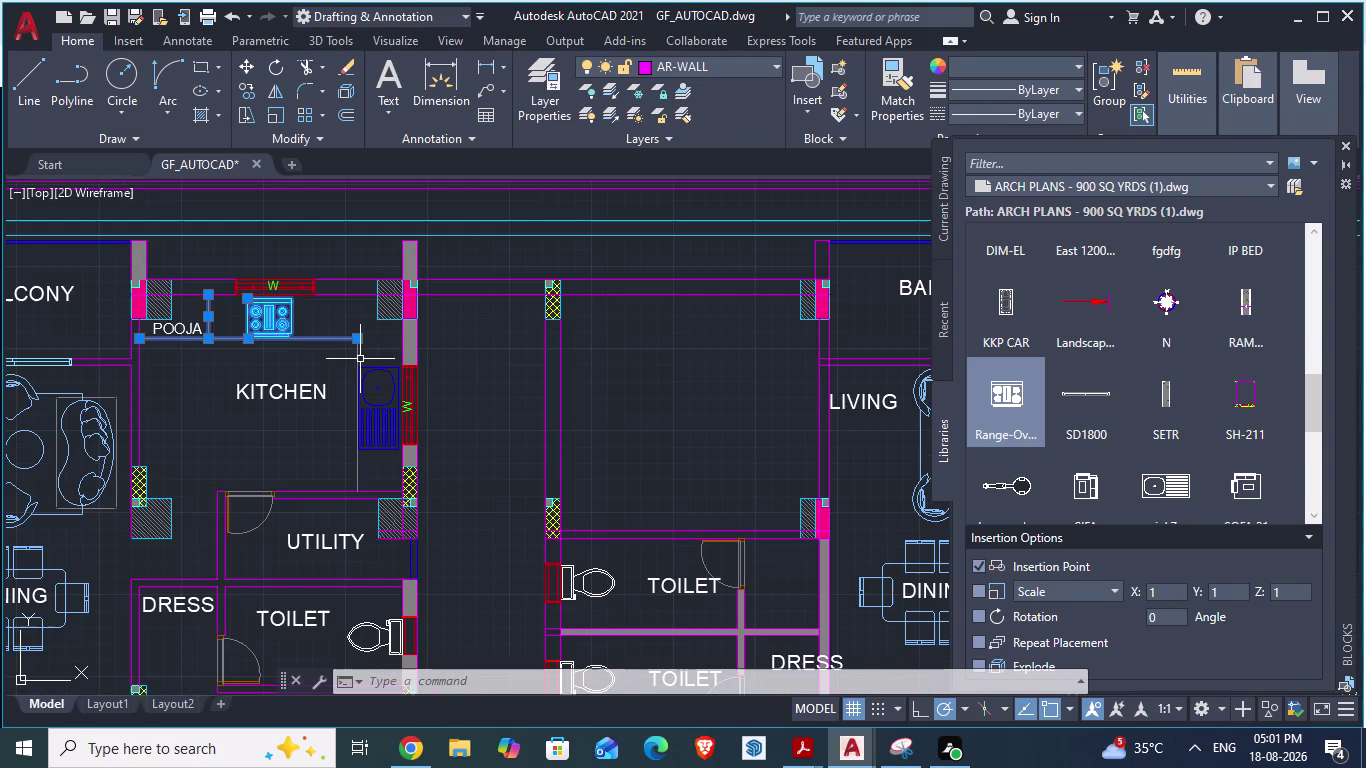
scroll(down, 3)
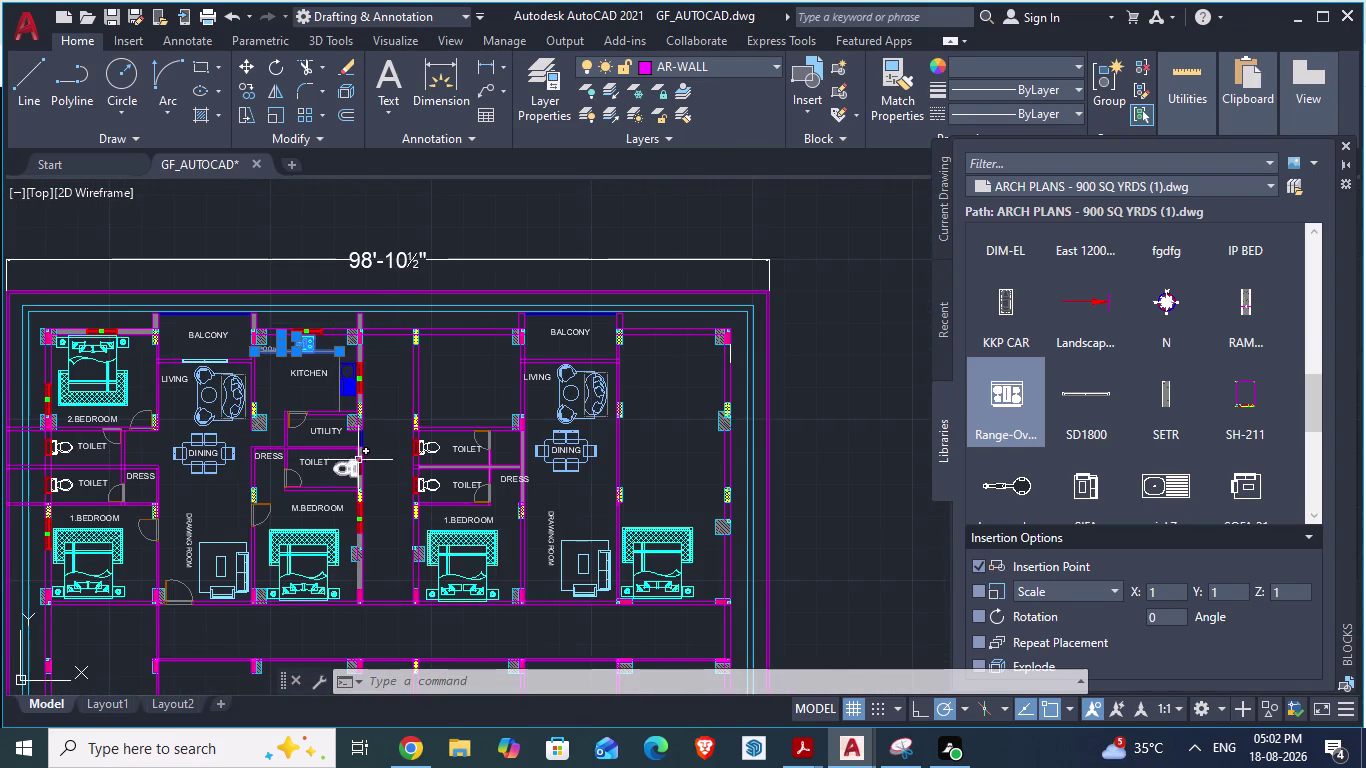
scroll(up, 3)
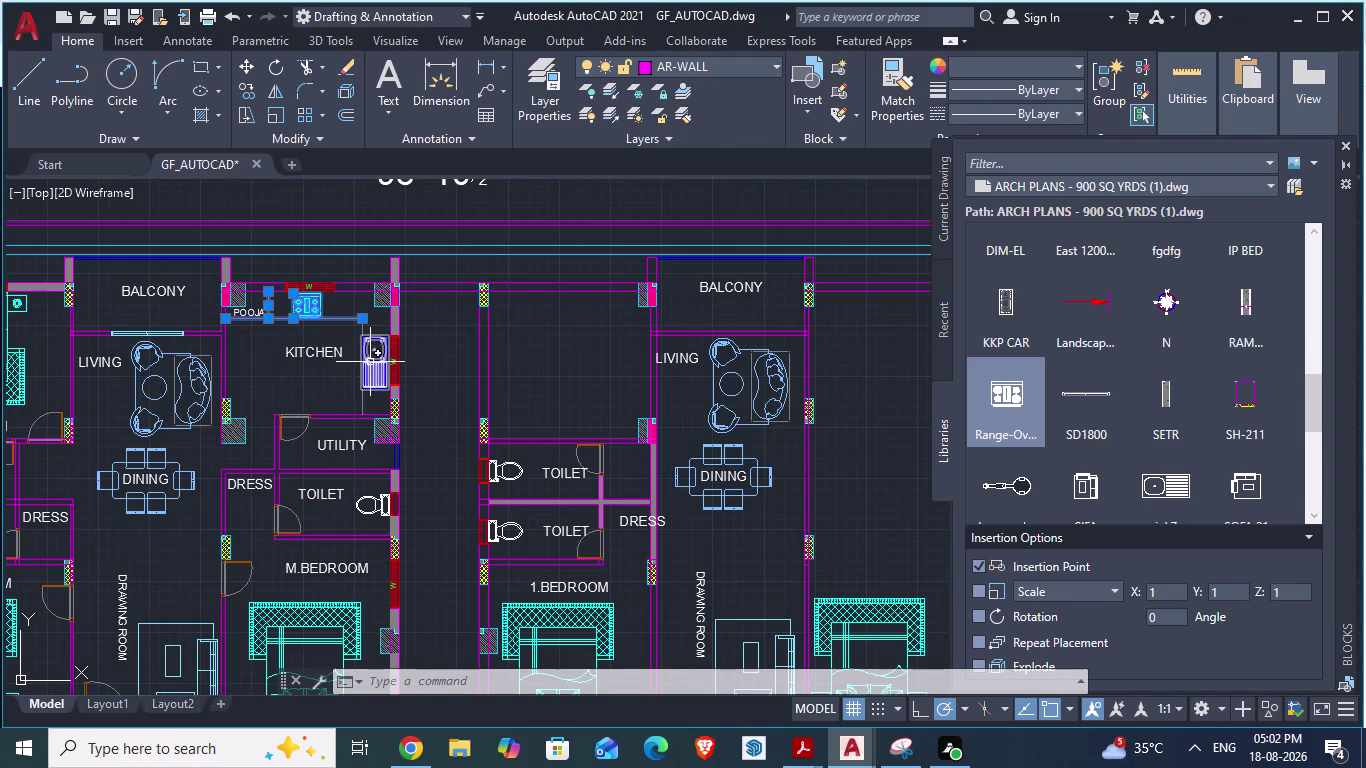
click(370, 362)
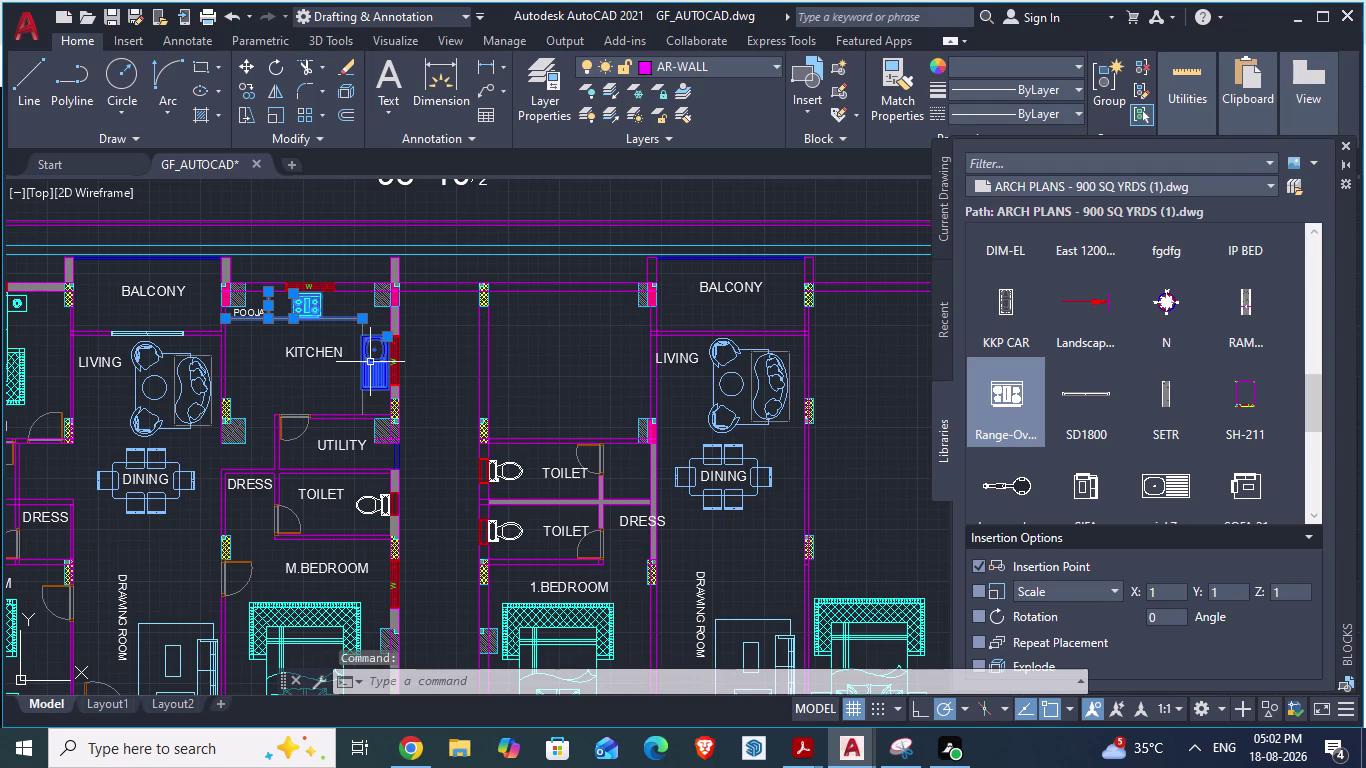
scroll(up, 3)
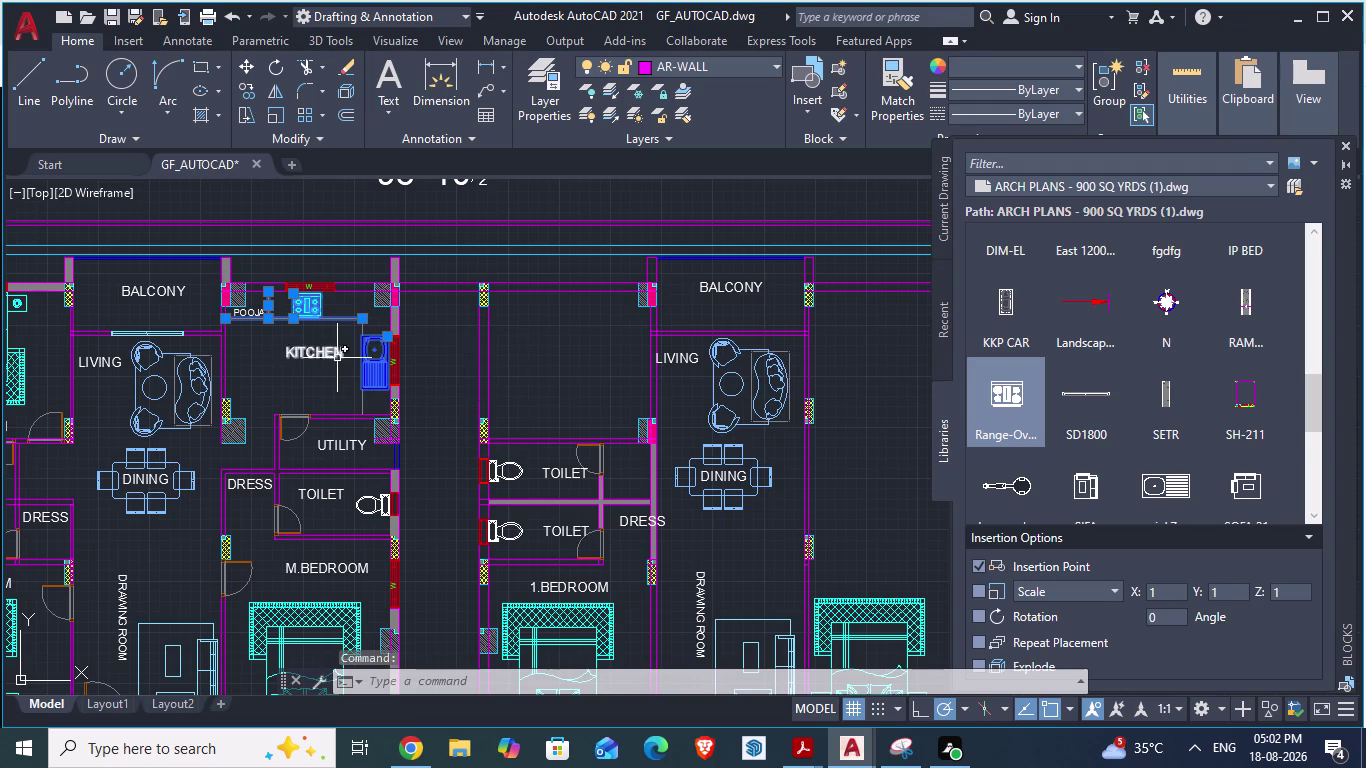
click(329, 358)
click(362, 399)
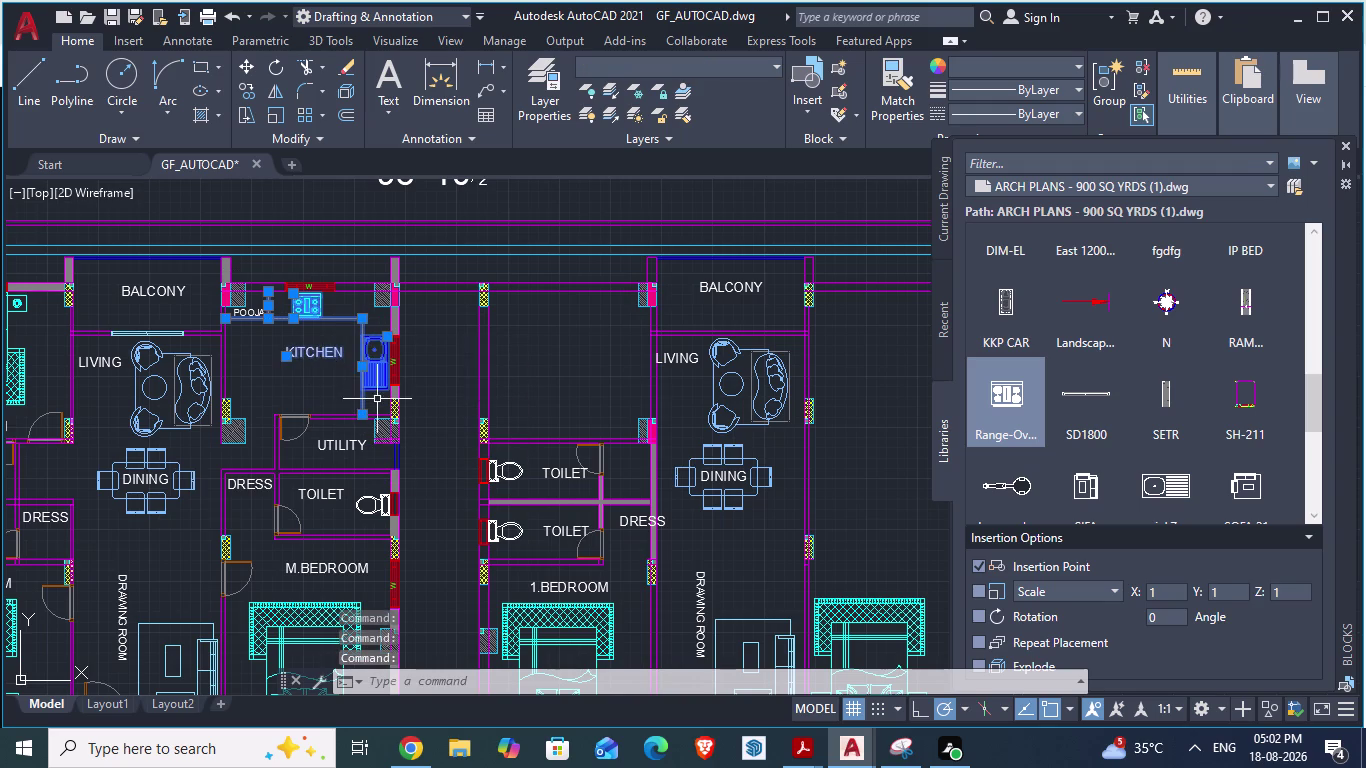
scroll(up, 3)
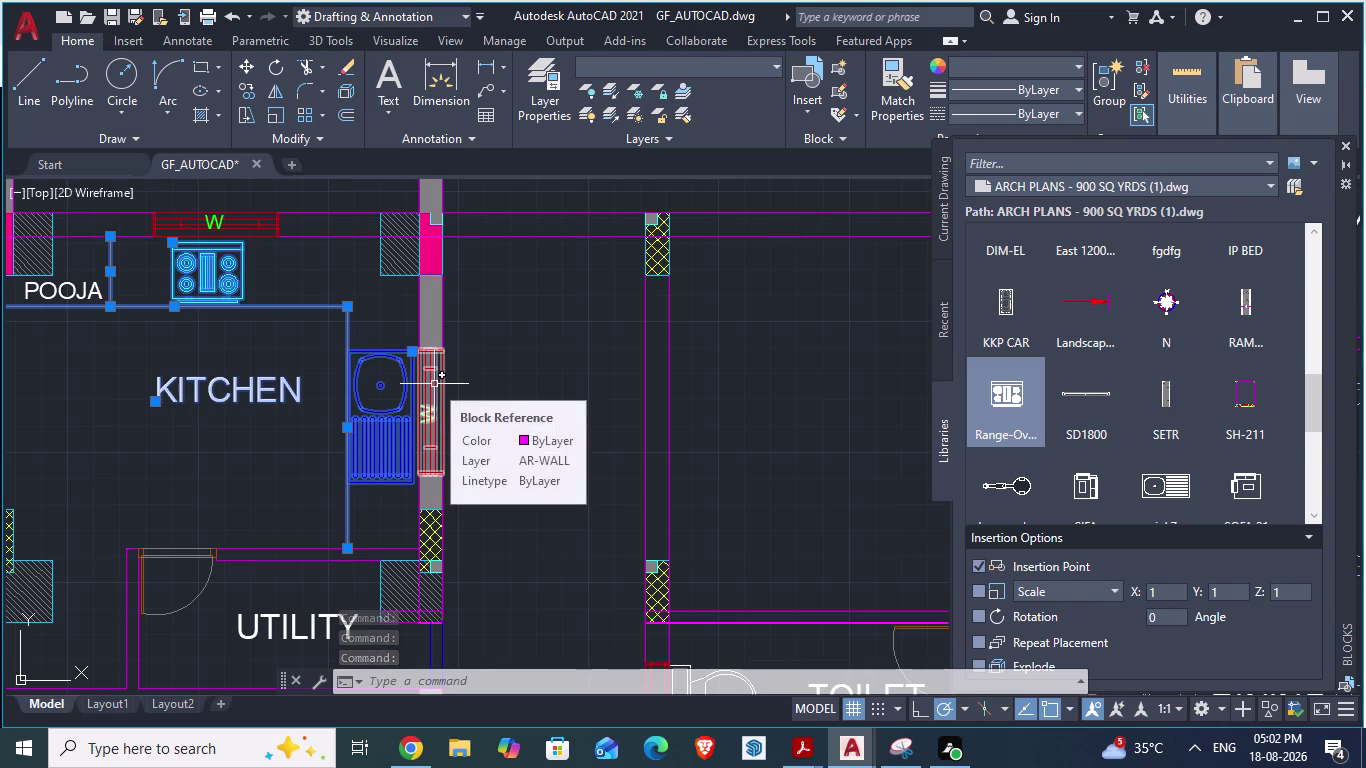
click(434, 384)
Switch over to the ARCH PLANS reference drawing.
scroll(down, 3)
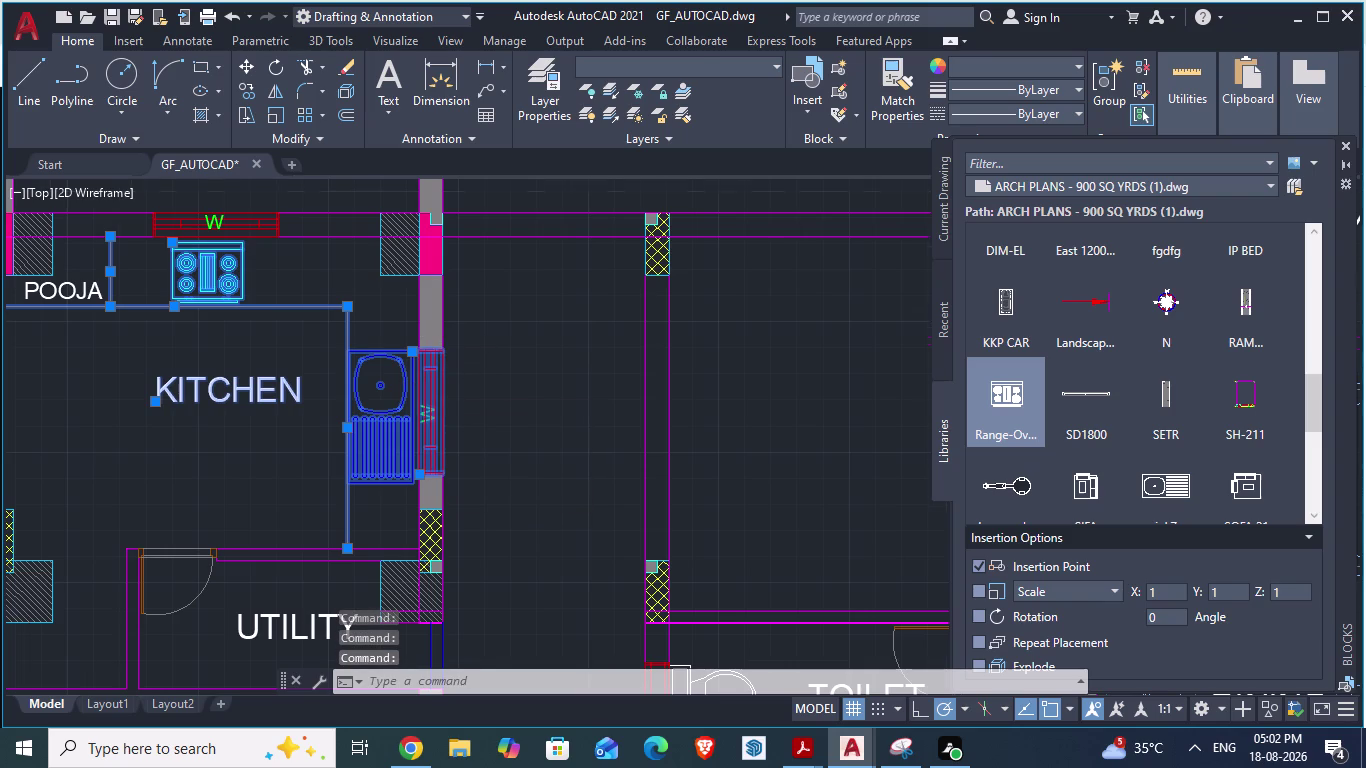
scroll(down, 3)
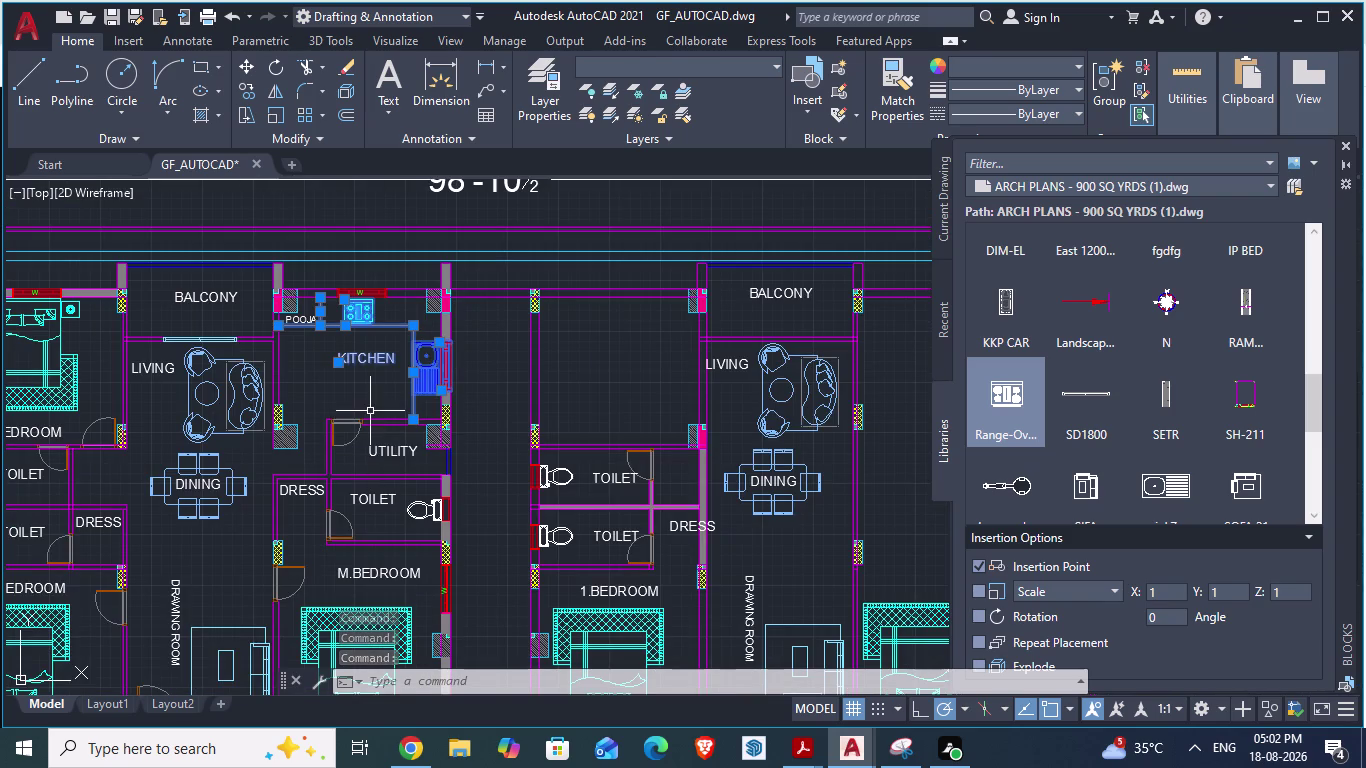
key(alt+Tab)
scroll(up, 3)
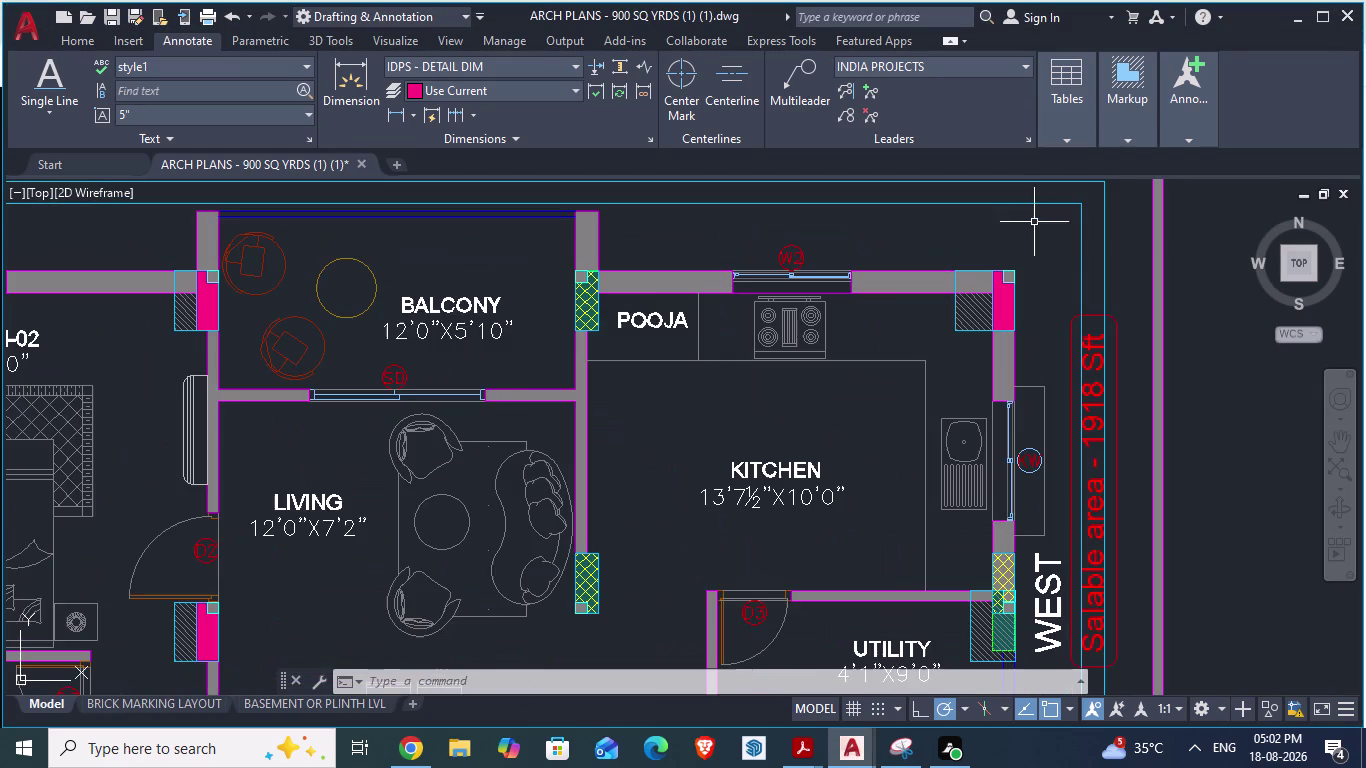
Start an aligned dimension (DA) at the wall corner beside the pooja, then cancel it.
scroll(down, 3)
text(DA)
key(Return)
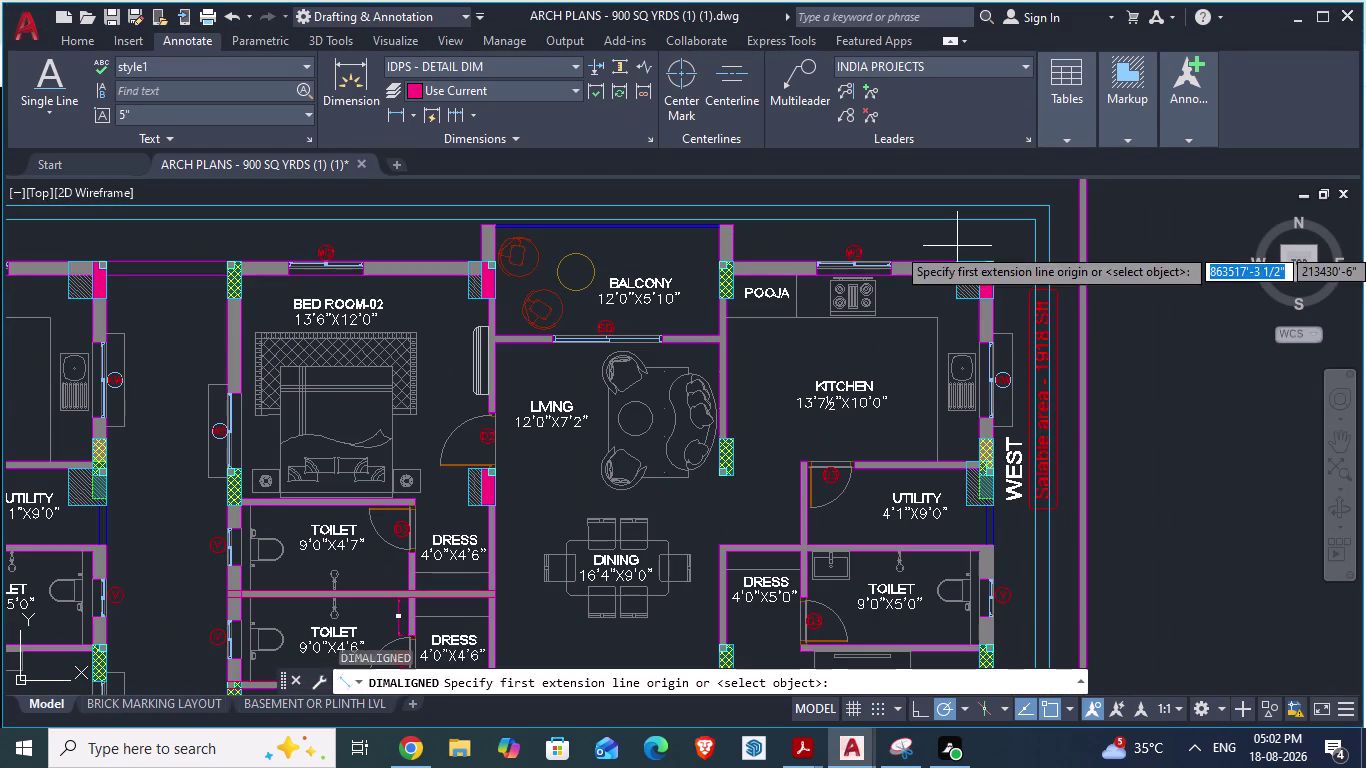
scroll(up, 3)
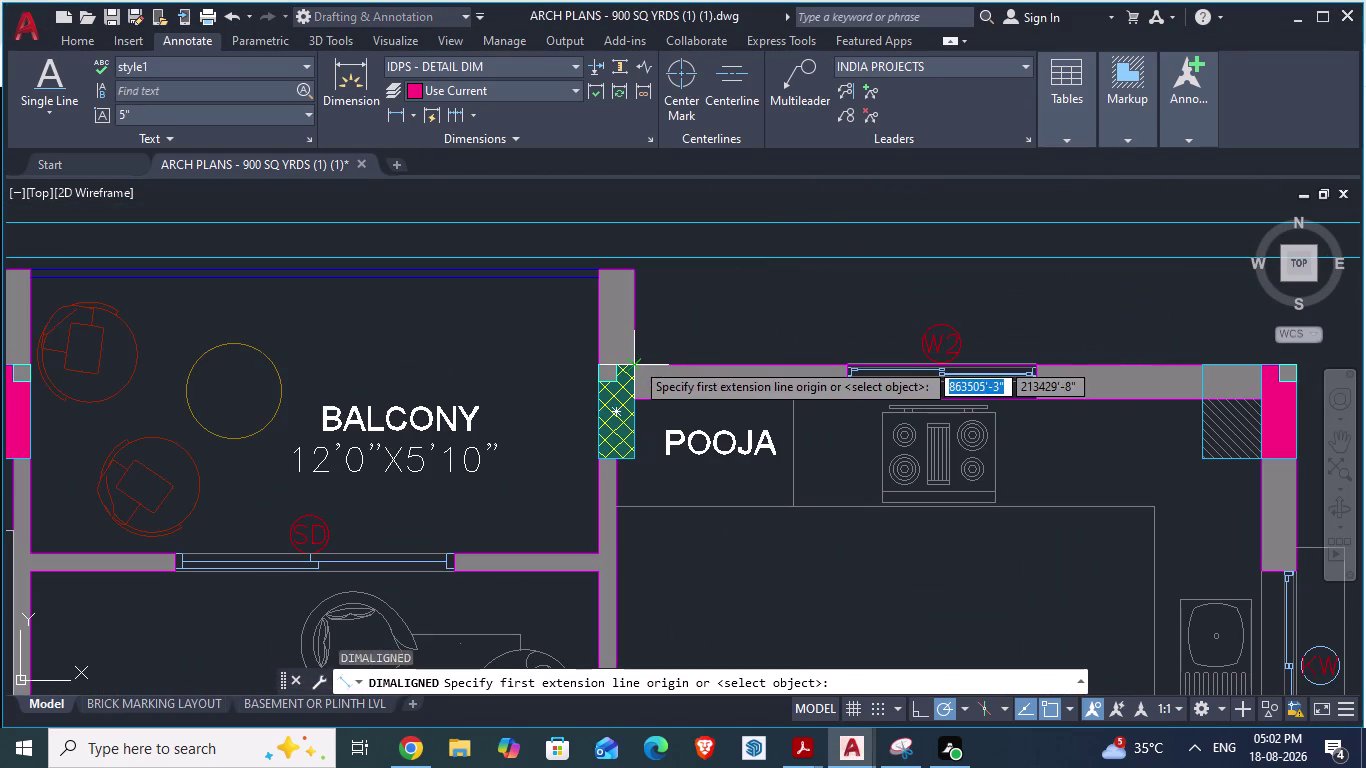
click(635, 361)
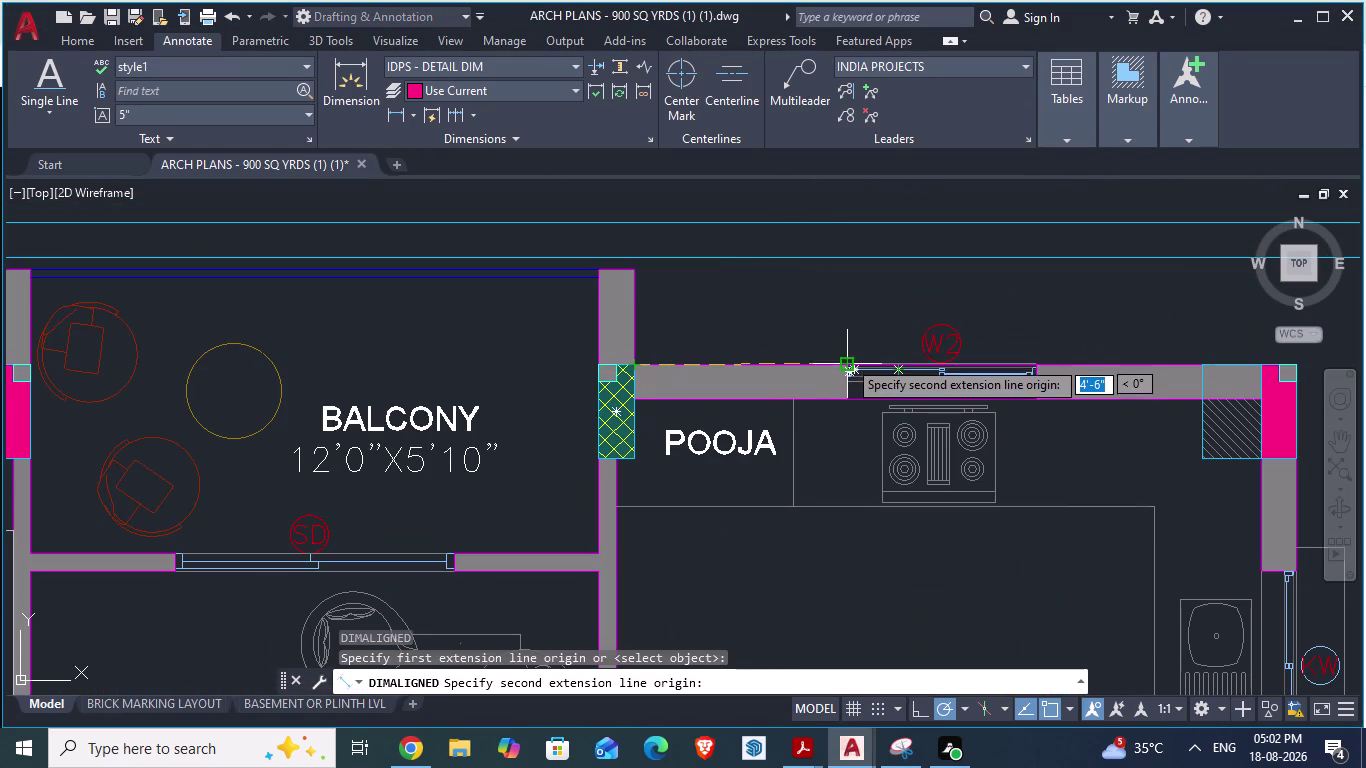
scroll(up, 3)
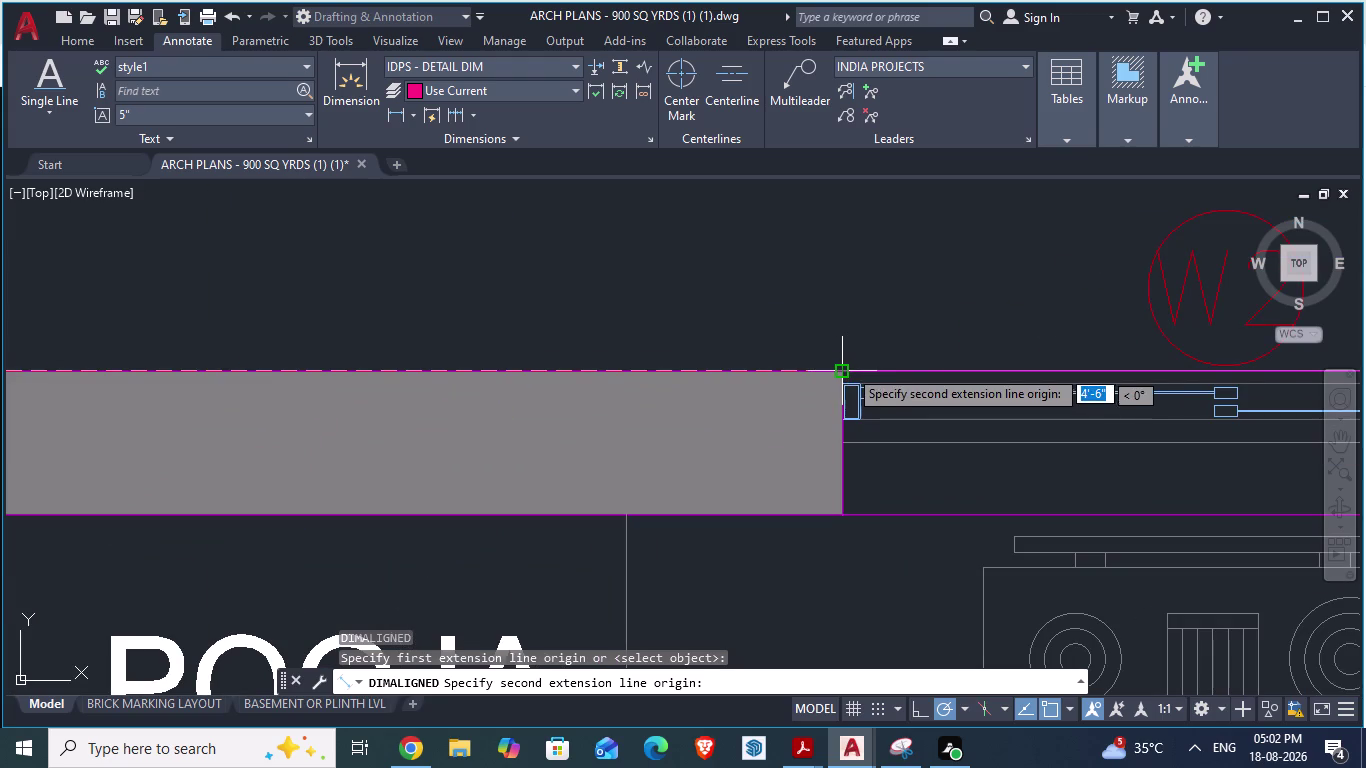
key(Escape)
scroll(down, 3)
Measure the wall again from the corner by the column, then return to GF_AUTOCAD.
scroll(down, 3)
scroll(up, 3)
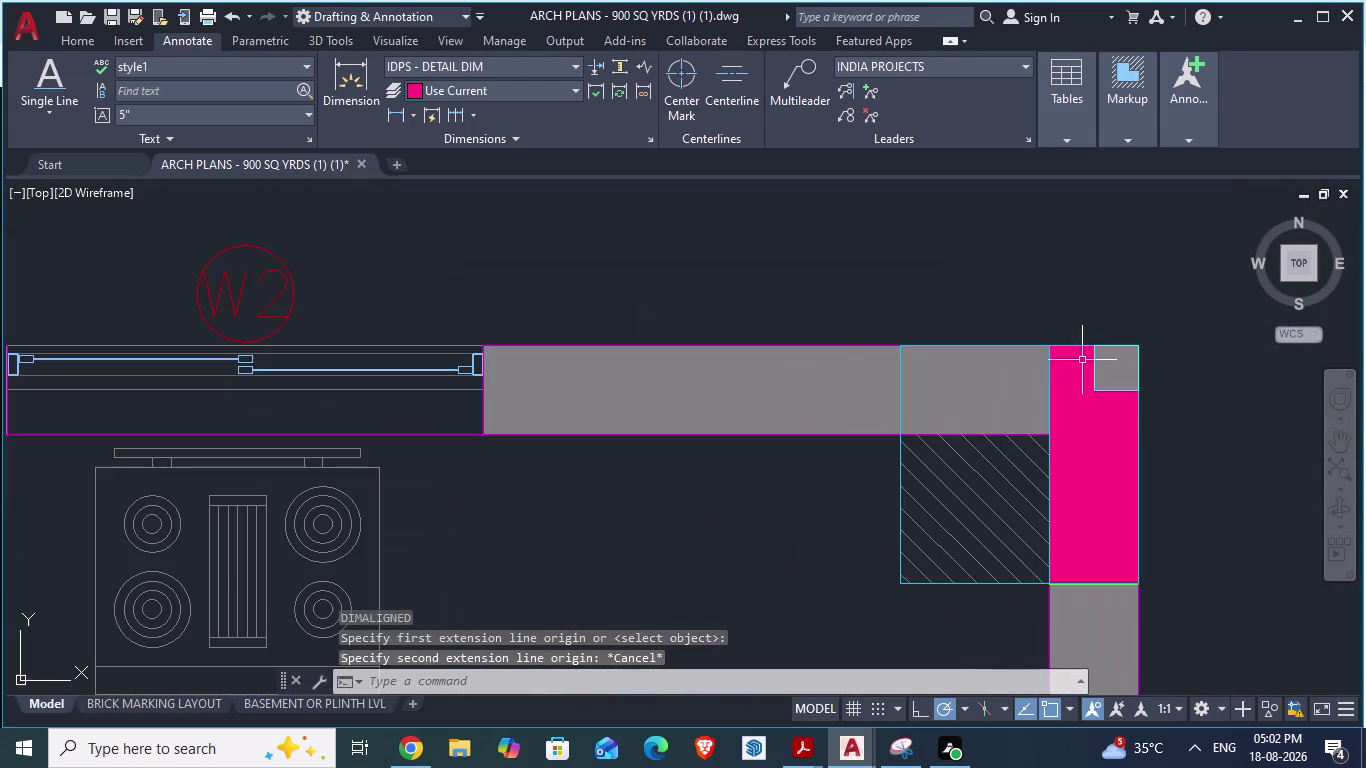
key(space)
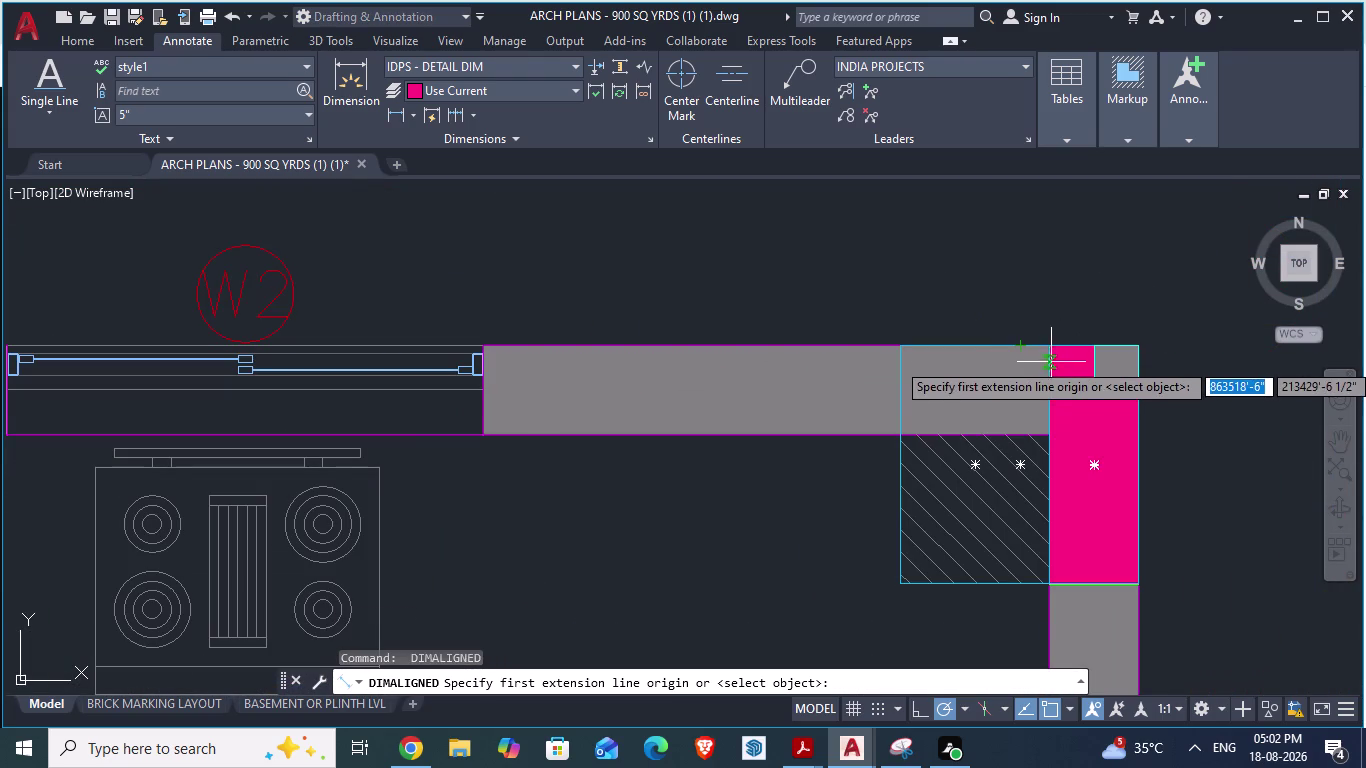
click(1044, 352)
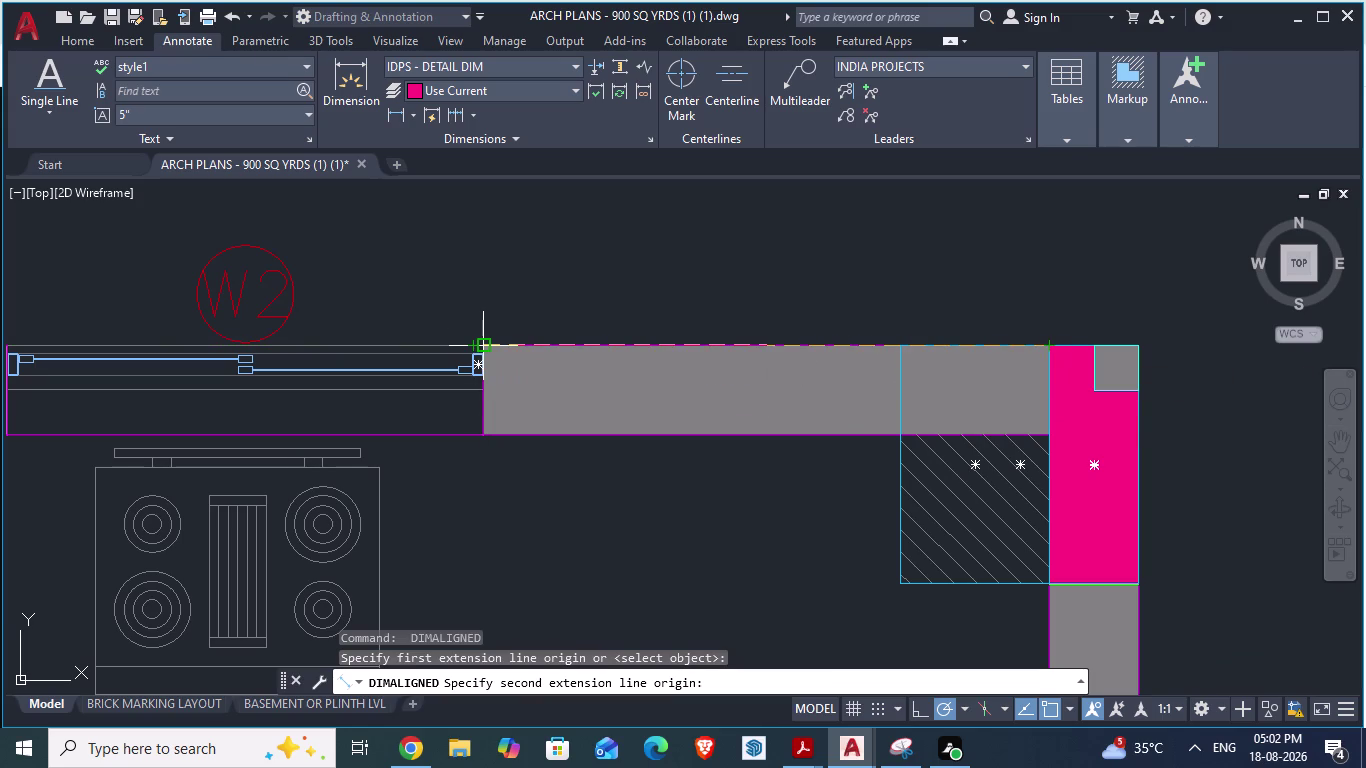
key(alt+Tab)
scroll(down, 3)
scroll(up, 3)
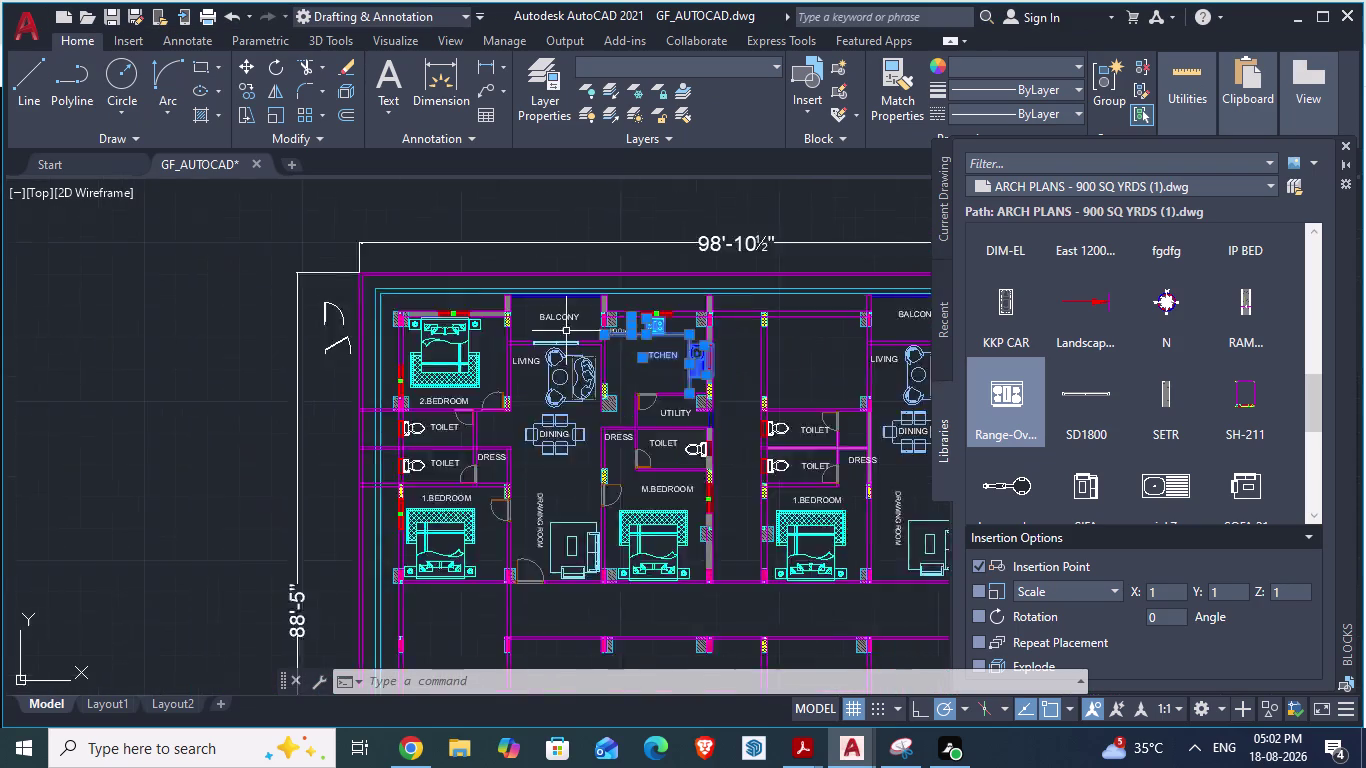
scroll(up, 3)
scroll(up, 3)
text(D)
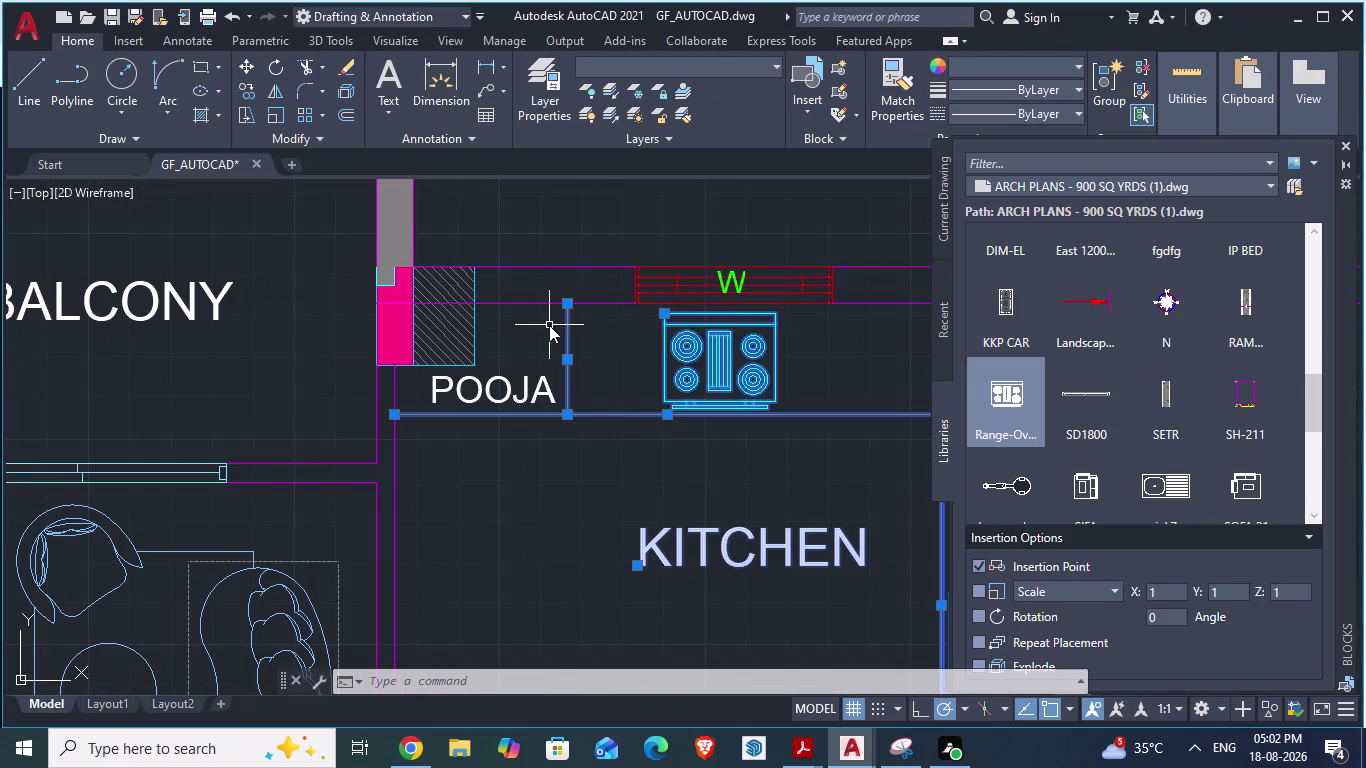
text(A)
key(Return)
scroll(up, 3)
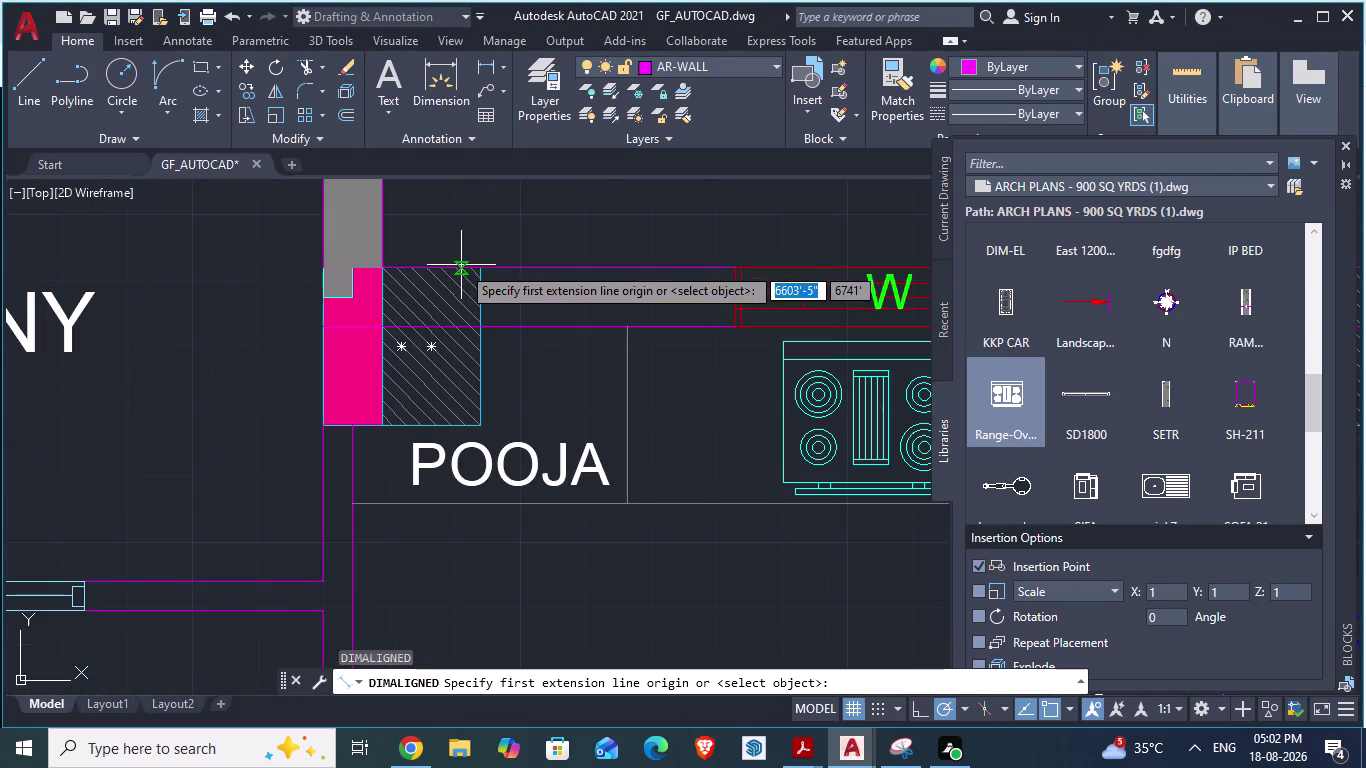
click(381, 268)
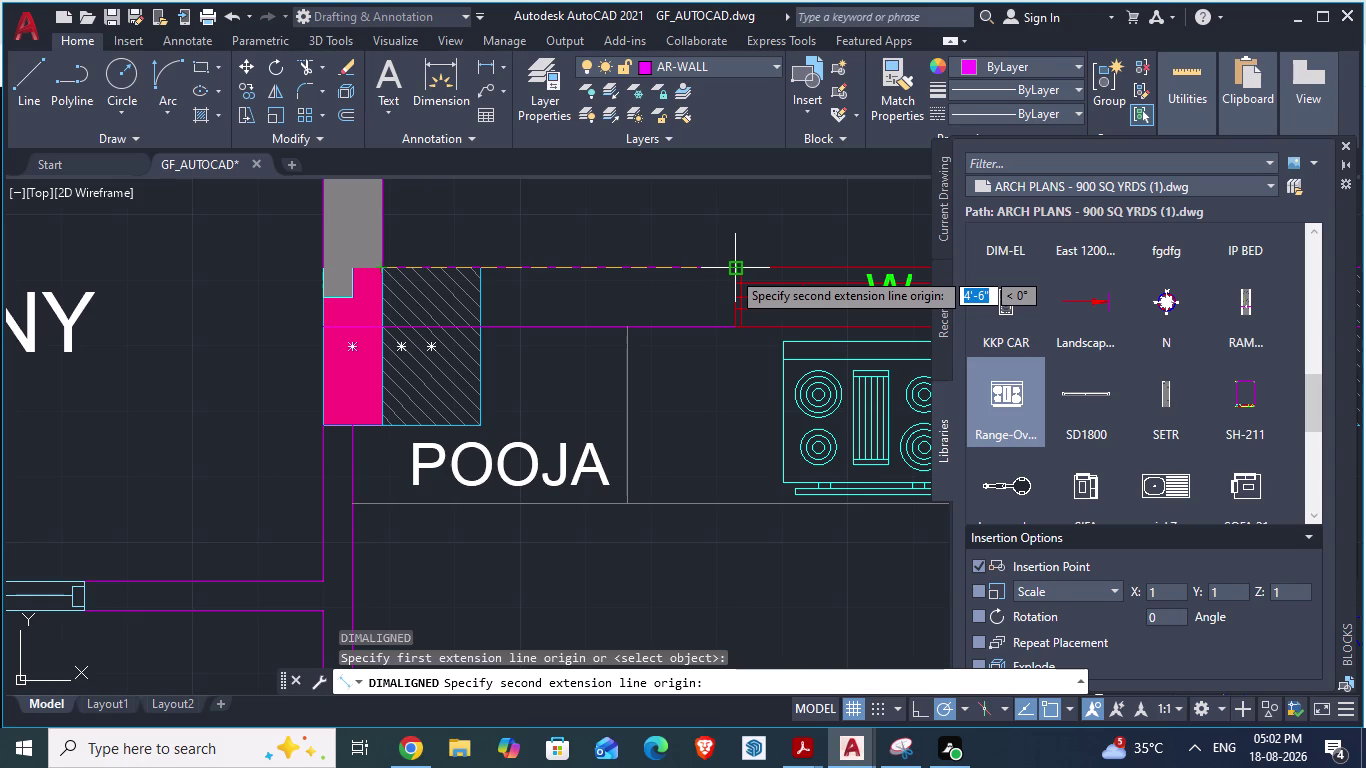
scroll(down, 3)
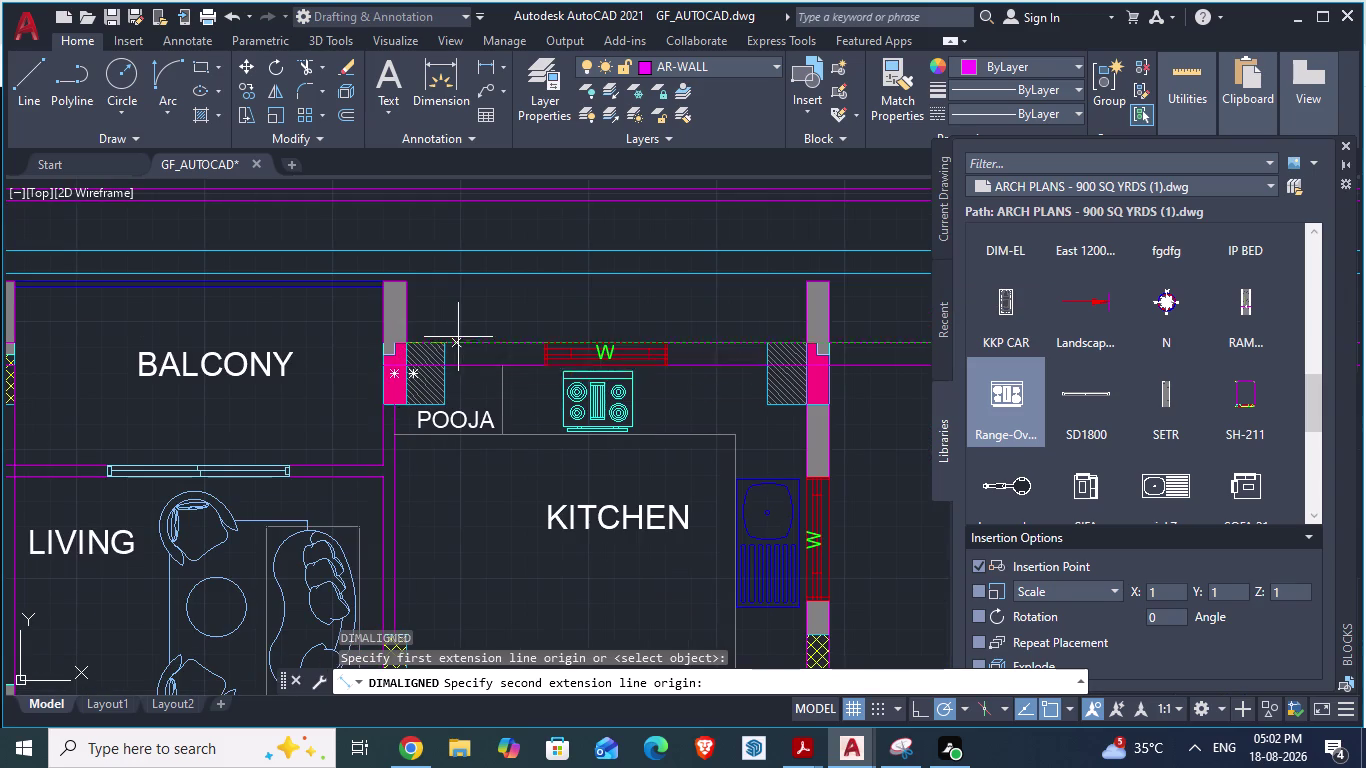
key(Escape)
key(space)
scroll(up, 3)
click(633, 326)
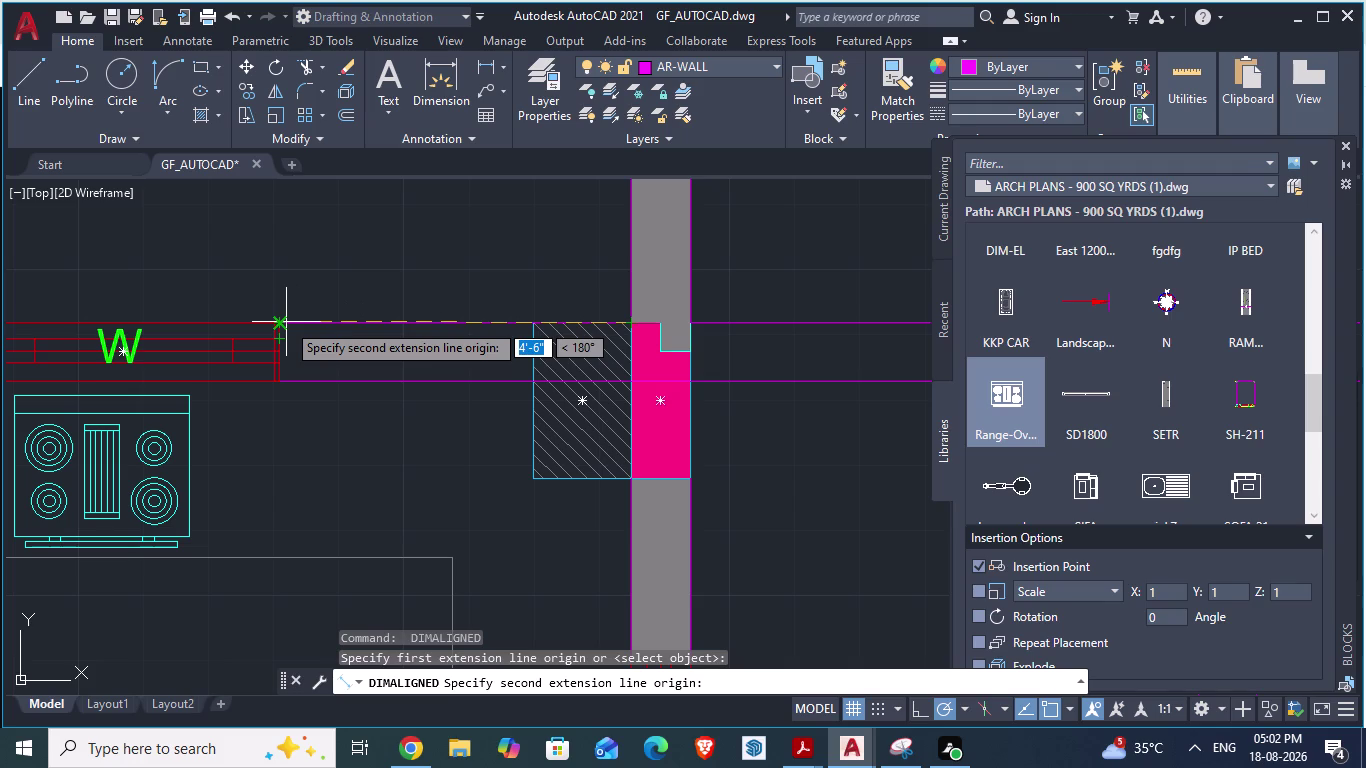
key(Escape)
scroll(down, 3)
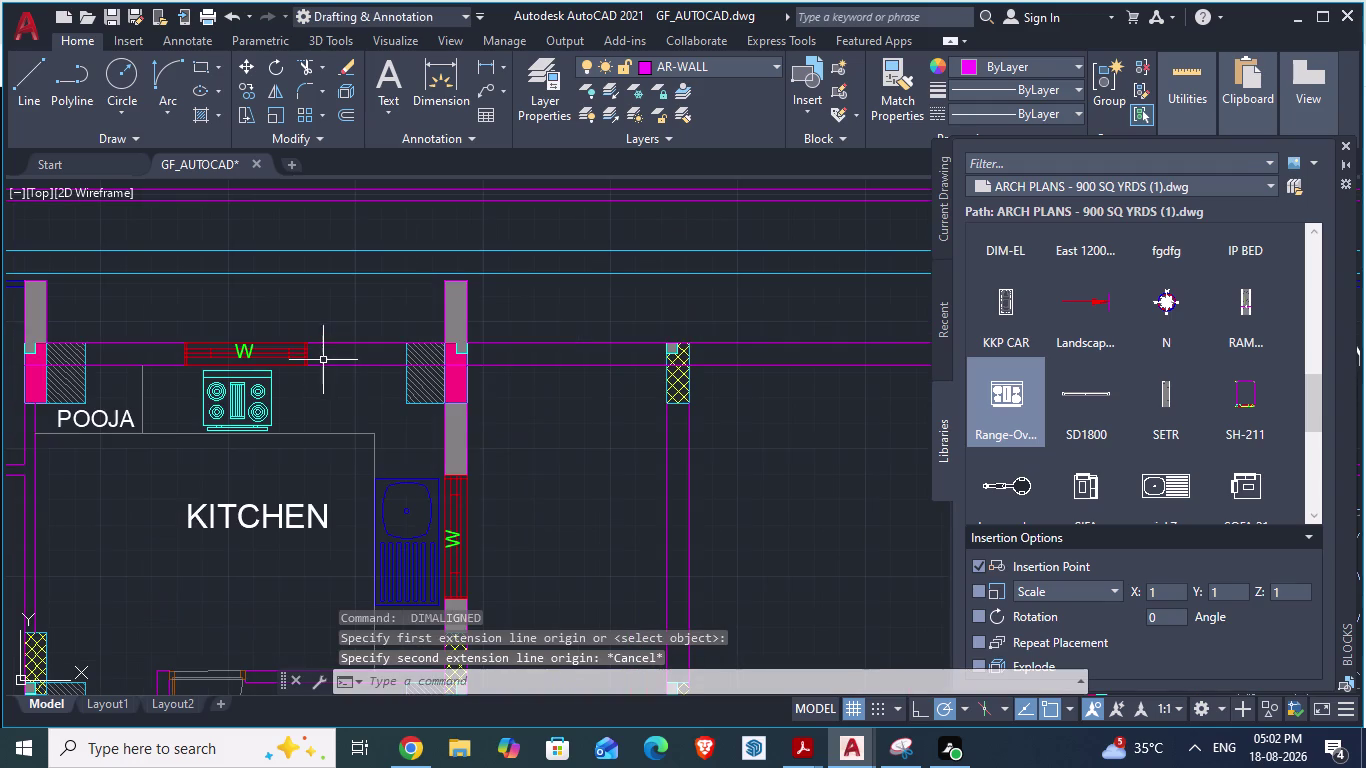
scroll(down, 3)
scroll(down, 3)
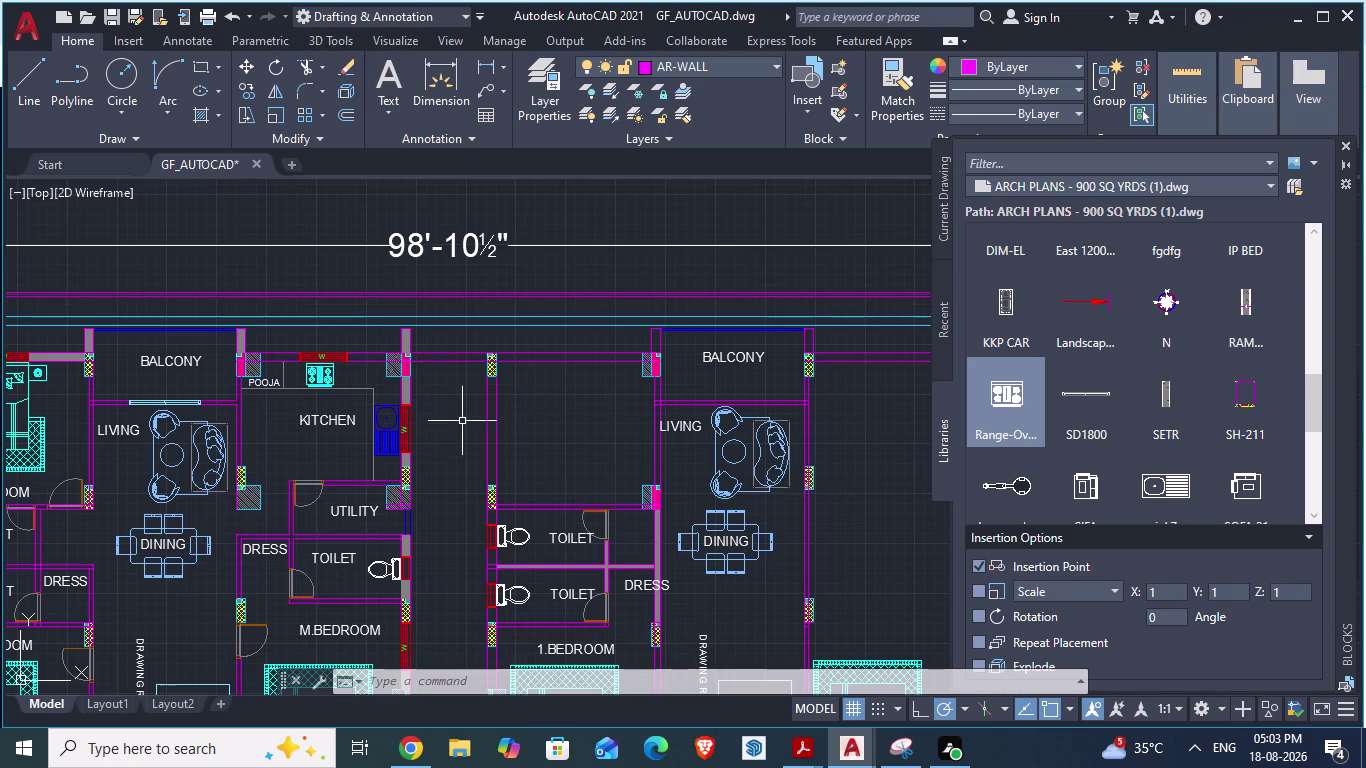
Try an aligned dimension from the cross-hatched column corner, then cancel it.
scroll(up, 3)
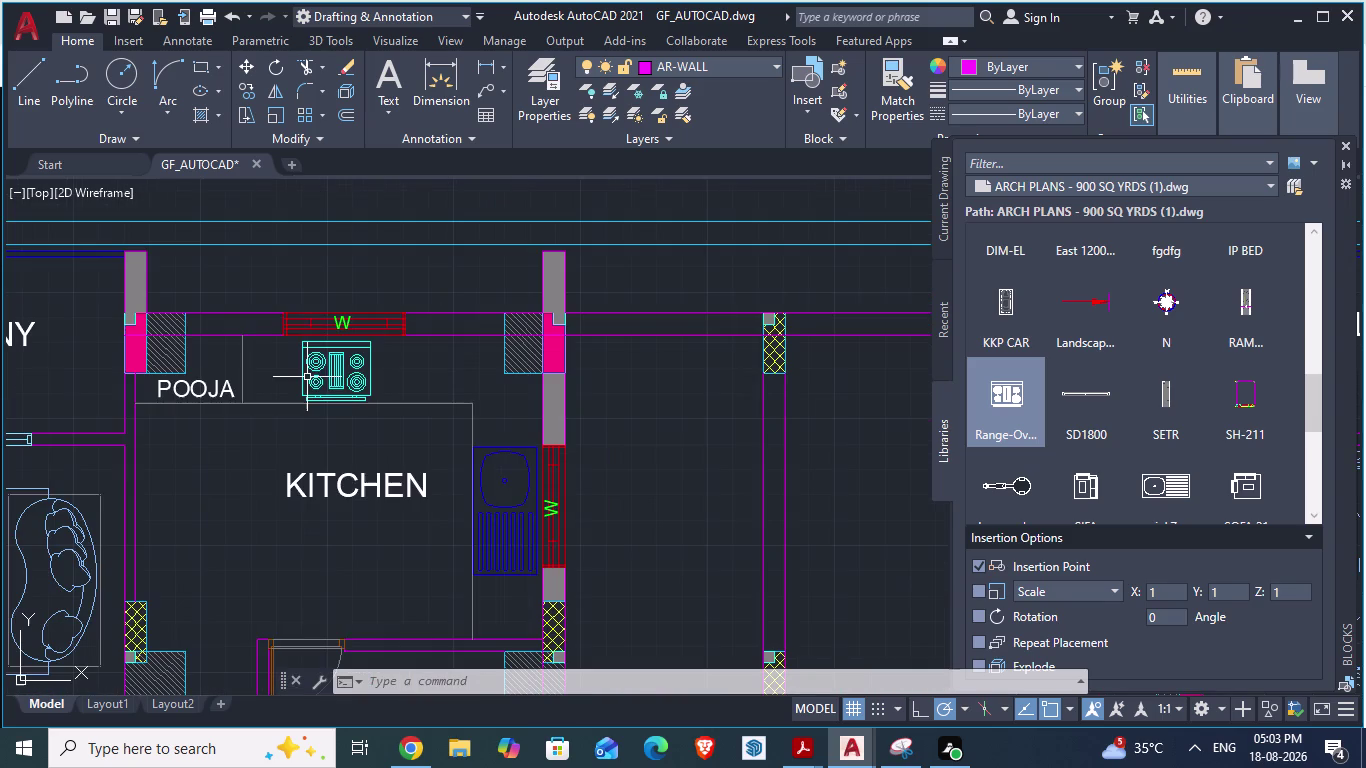
scroll(down, 3)
scroll(down, 3)
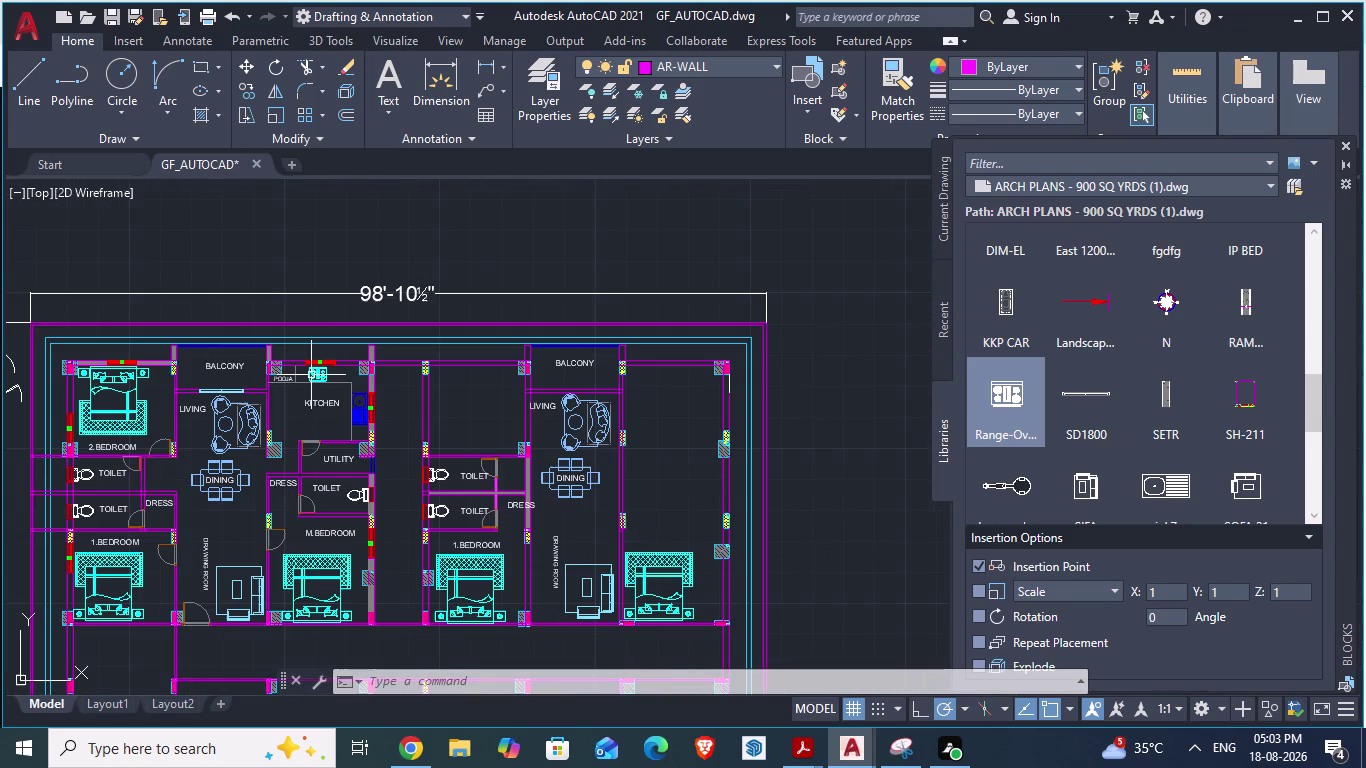
scroll(up, 3)
scroll(up, 3)
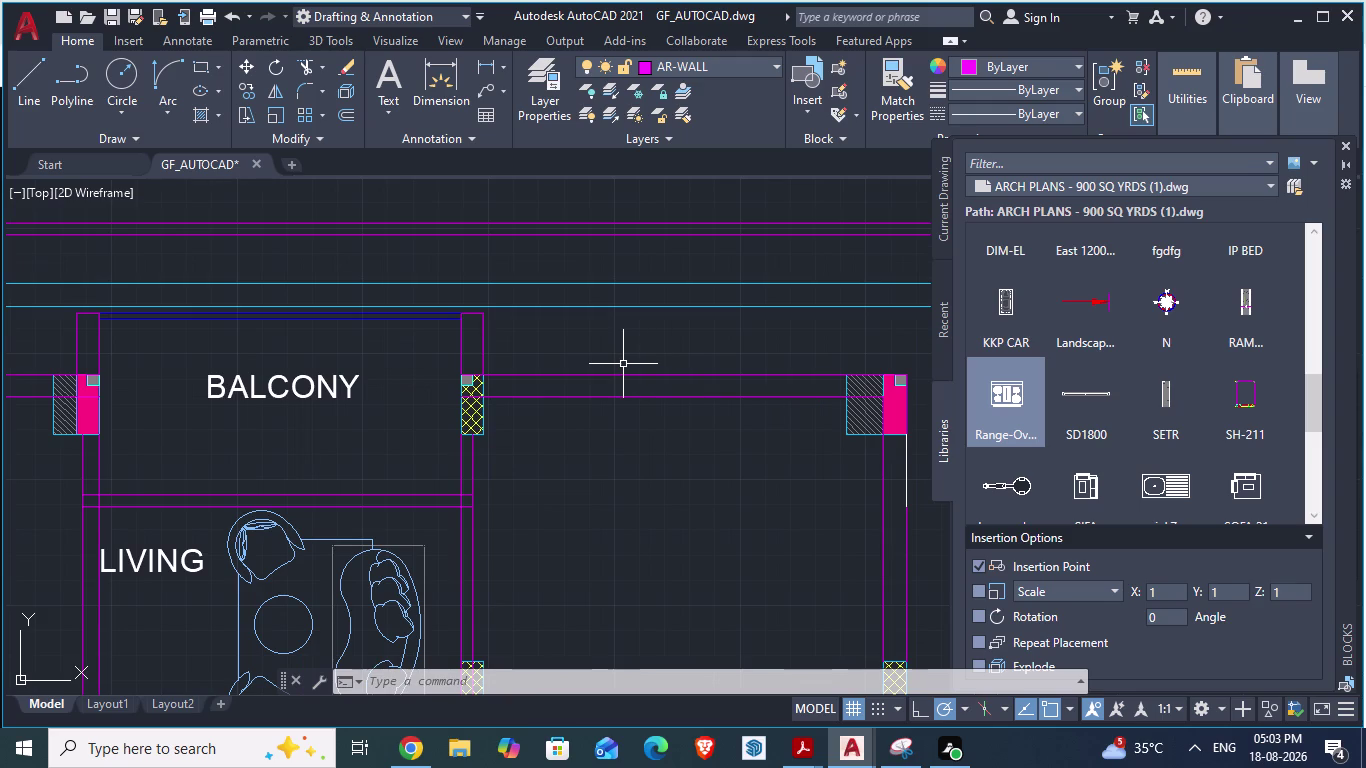
text(DA)
key(Return)
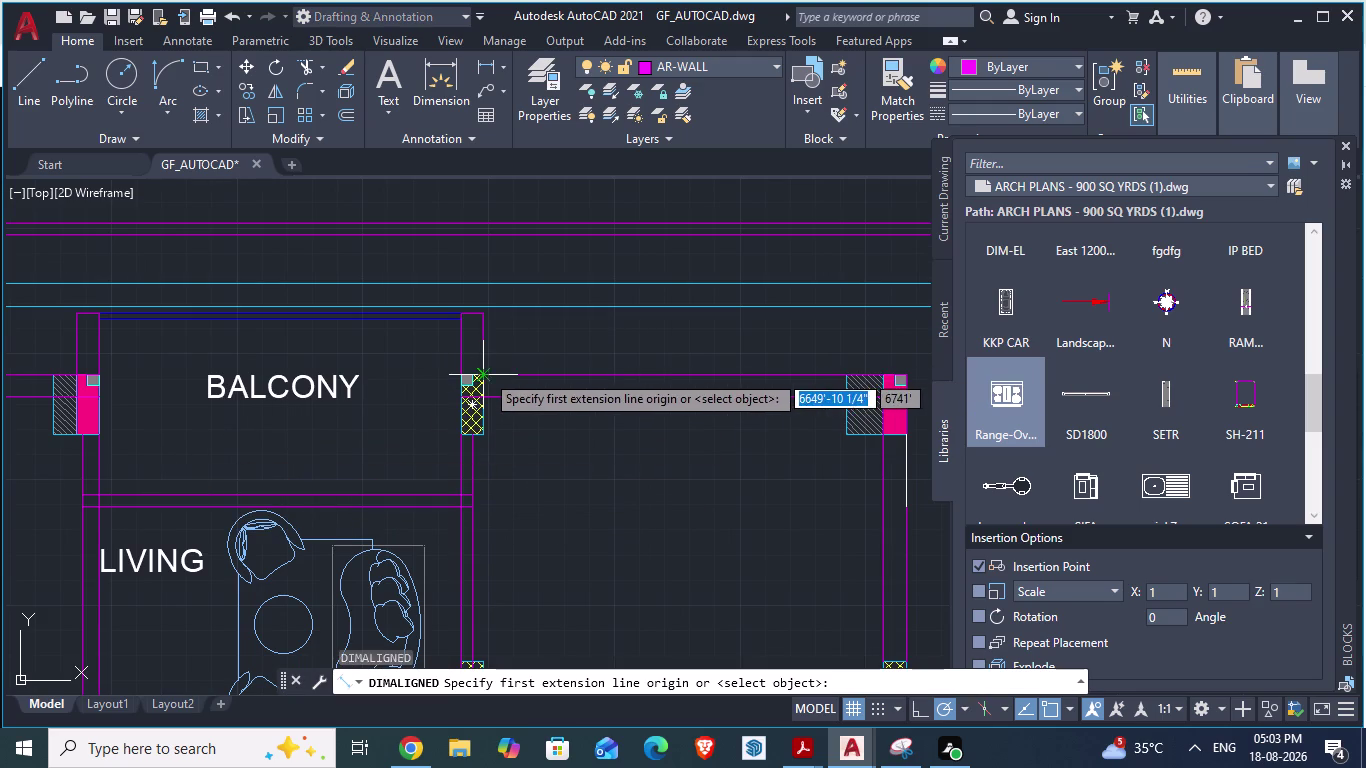
click(485, 373)
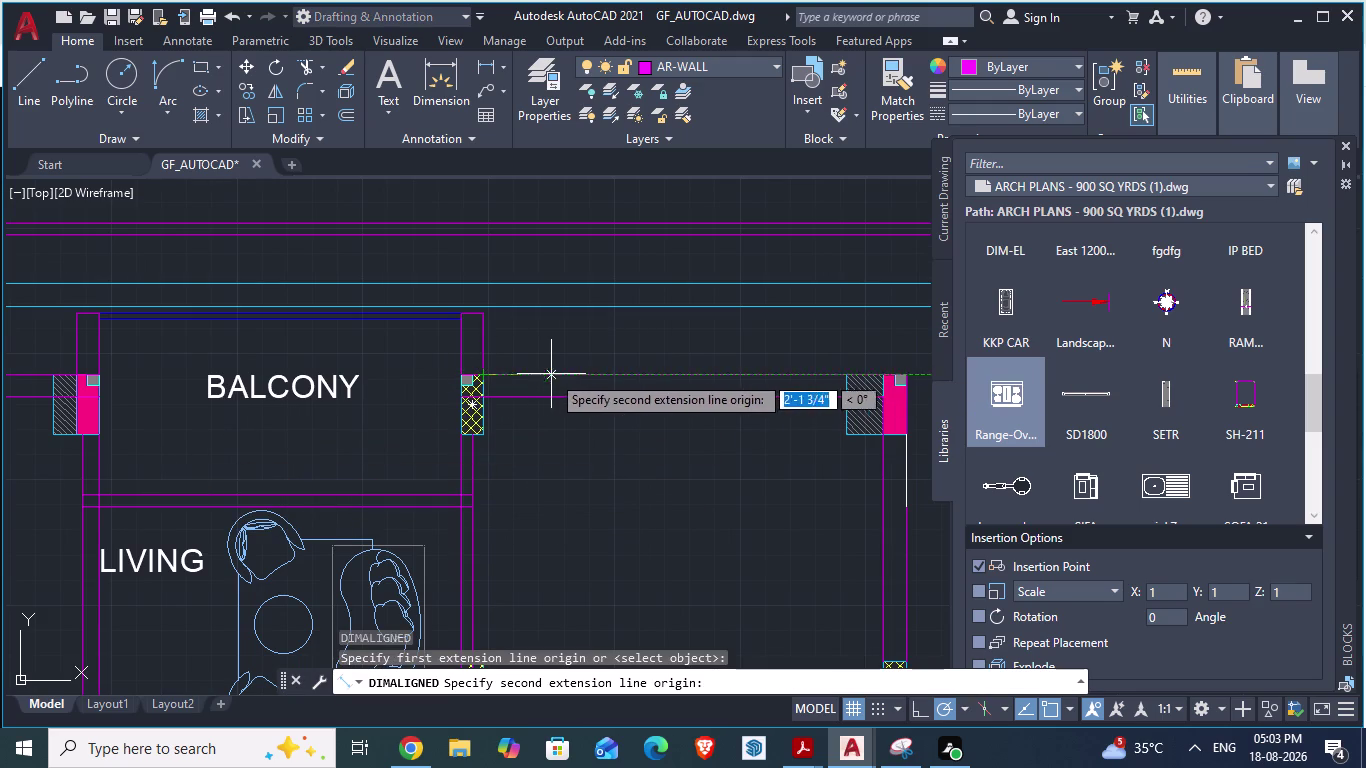
scroll(up, 3)
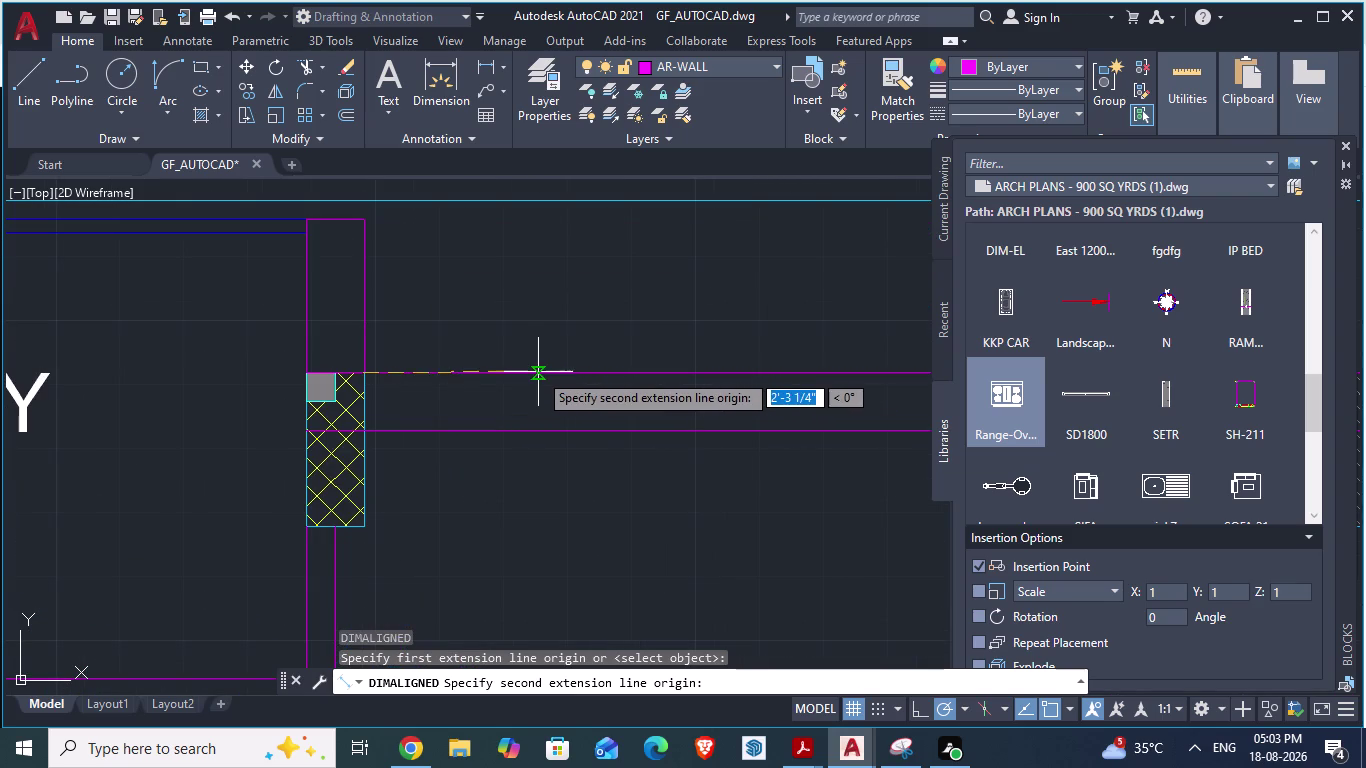
scroll(up, 3)
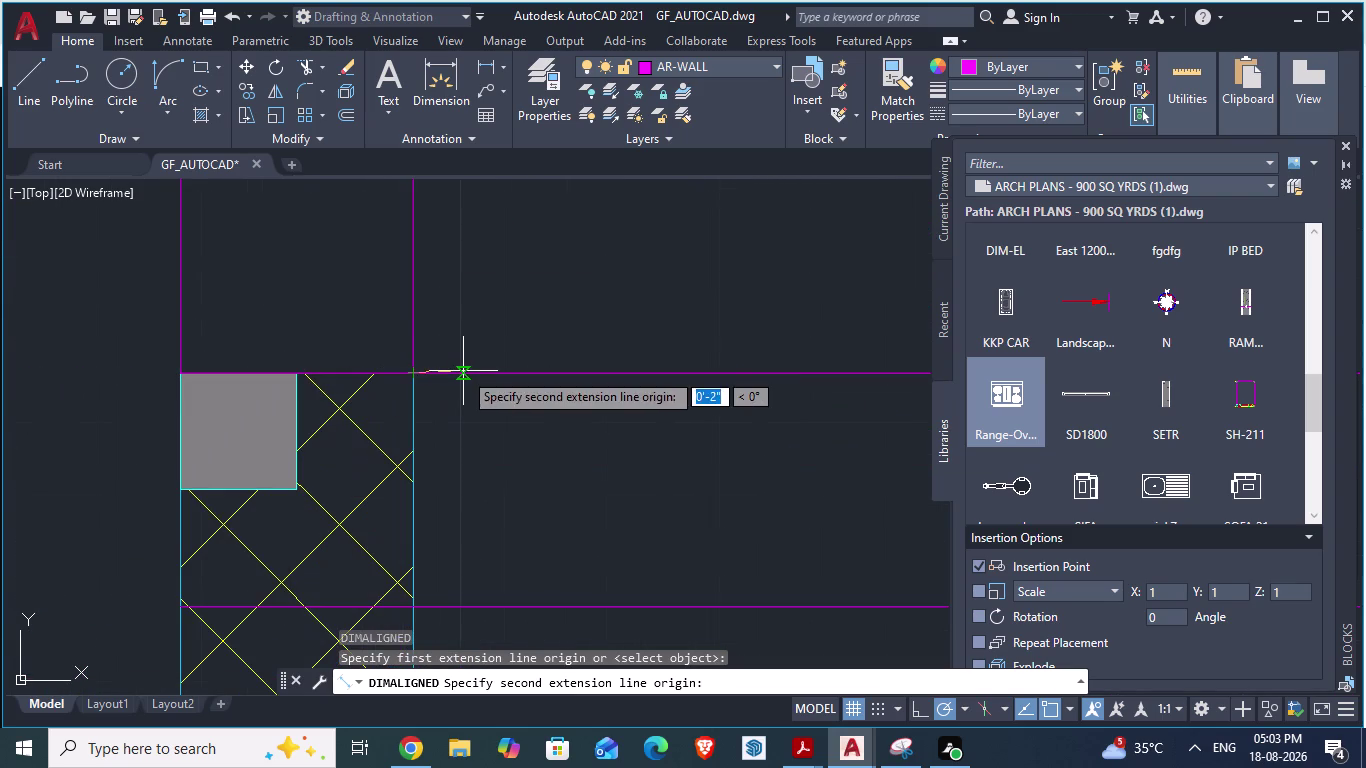
scroll(up, 3)
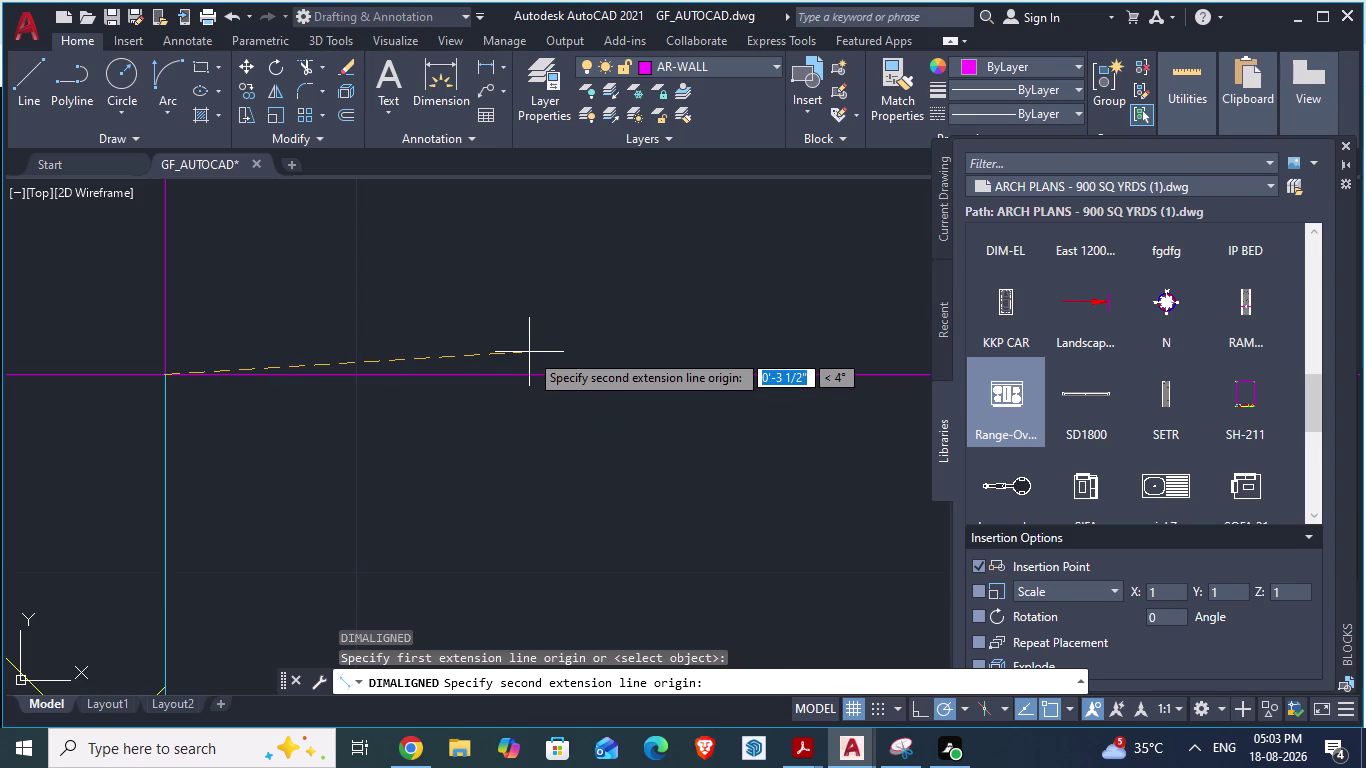
click(925, 710)
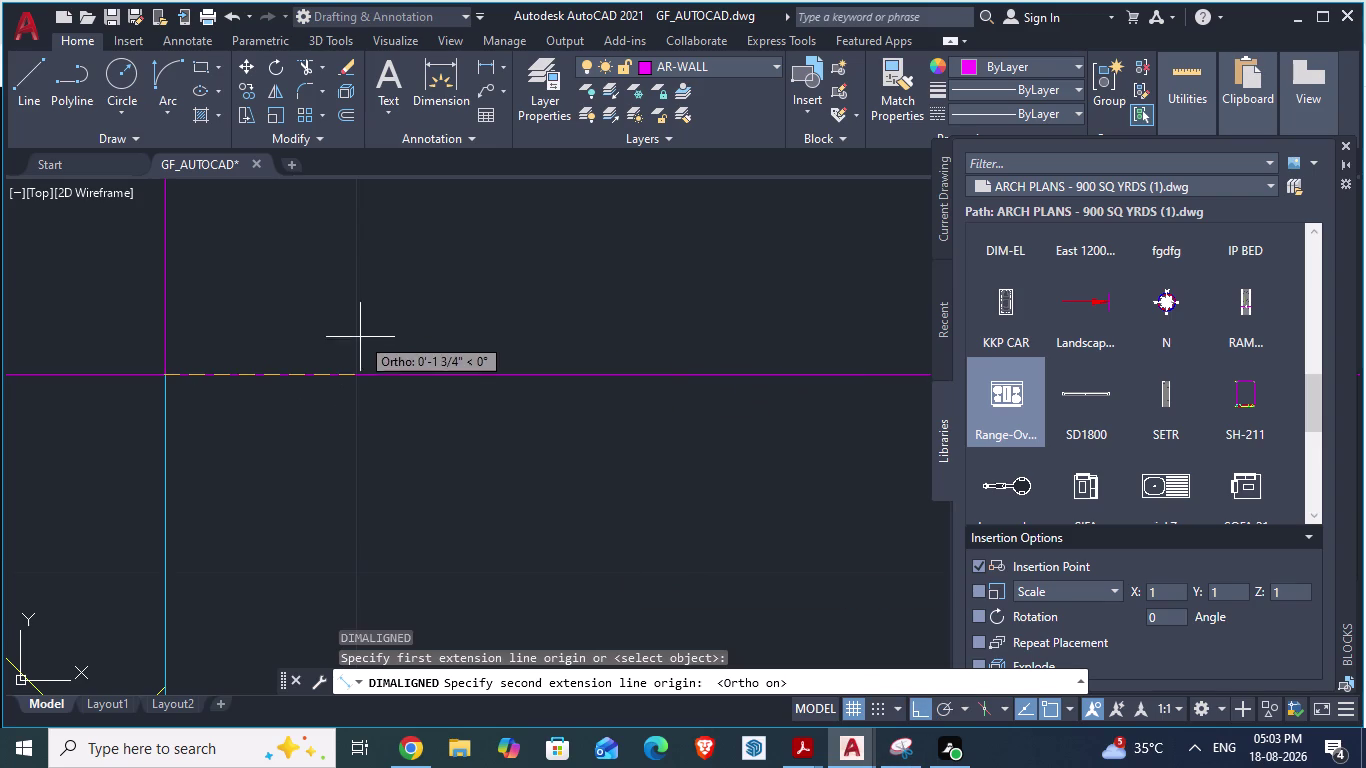
key(Escape)
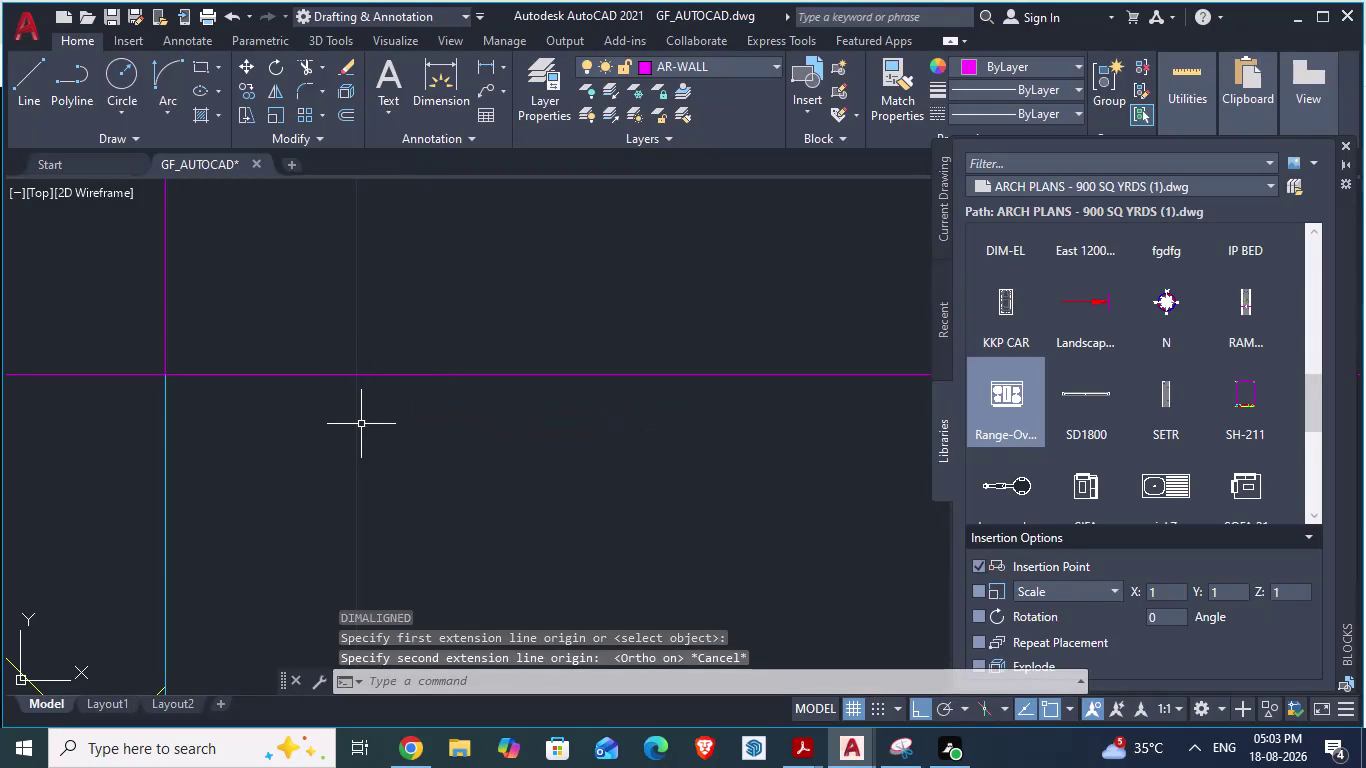
Place a 4'-9" aligned dimension along the wall from the wall corner.
text(DA)
key(Return)
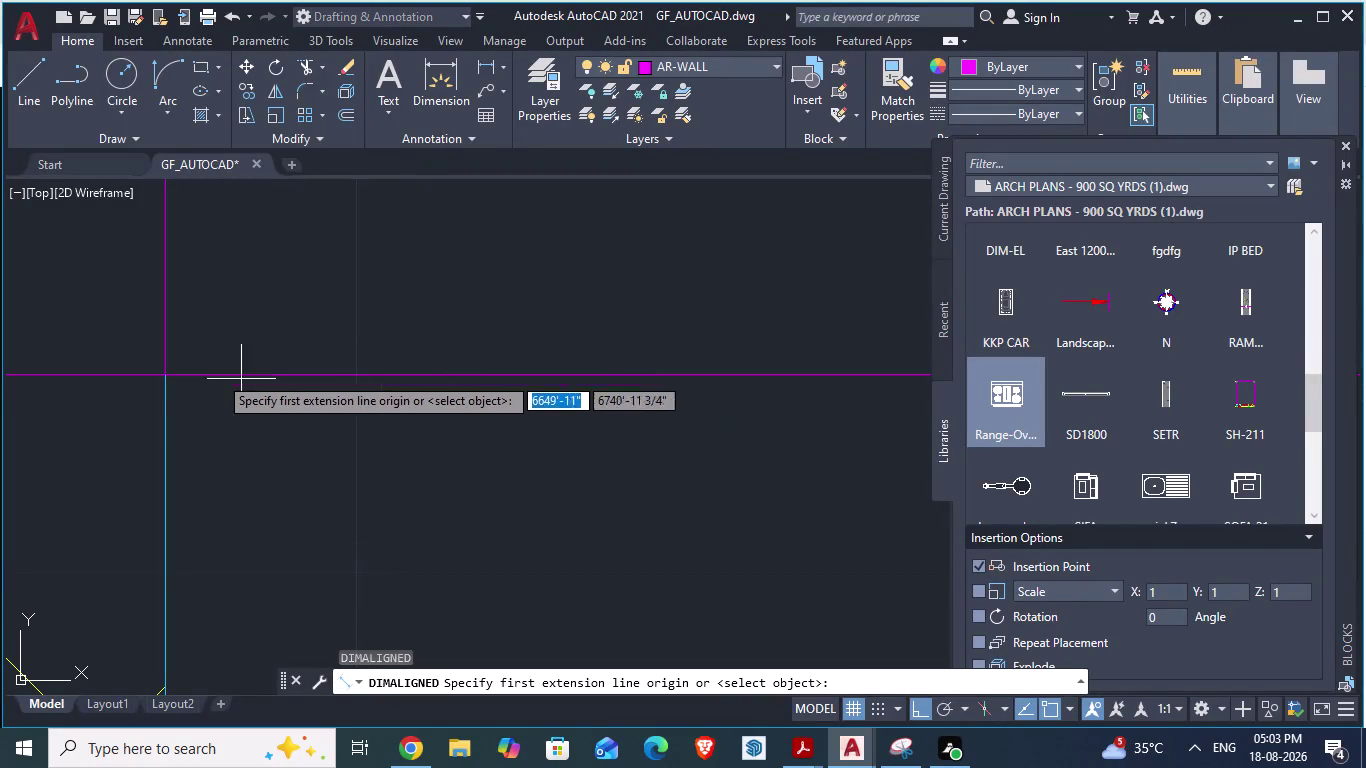
click(168, 375)
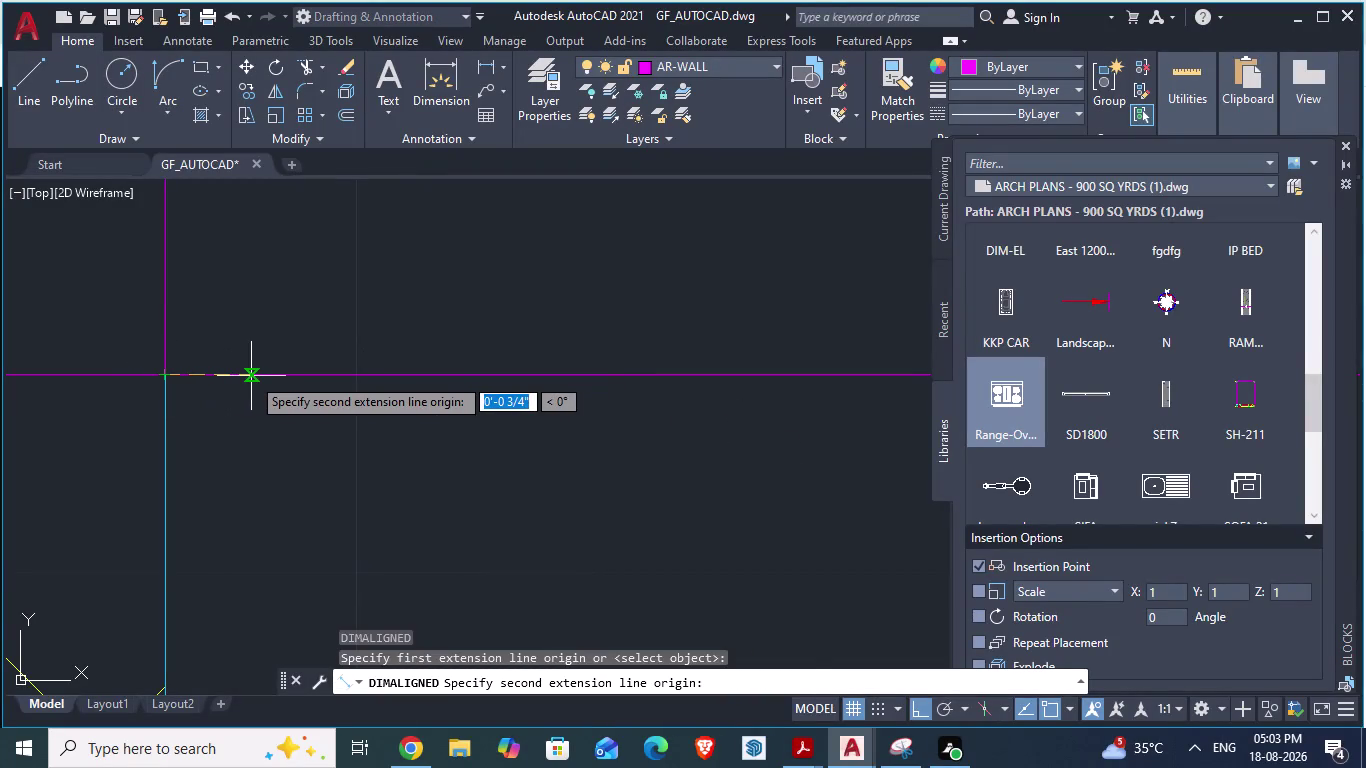
text(4')
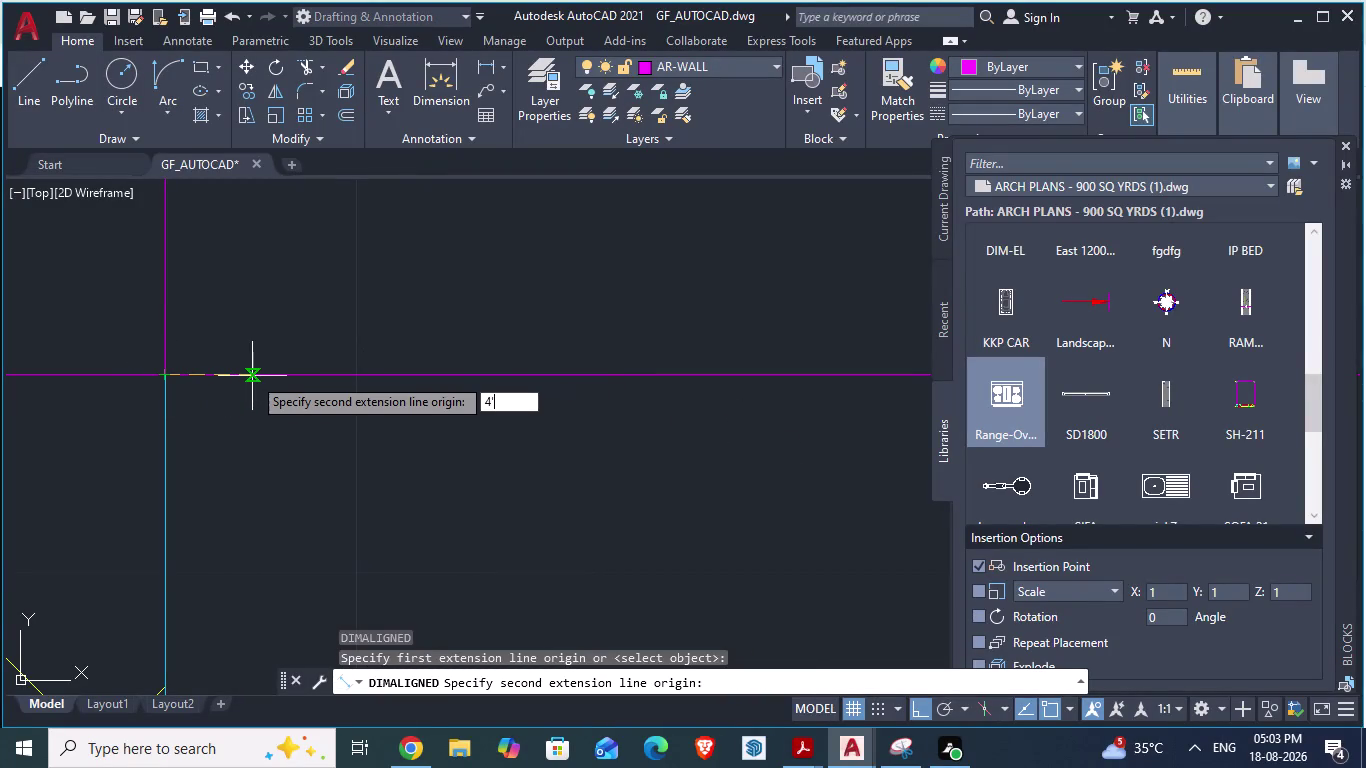
text(9")
key(Return)
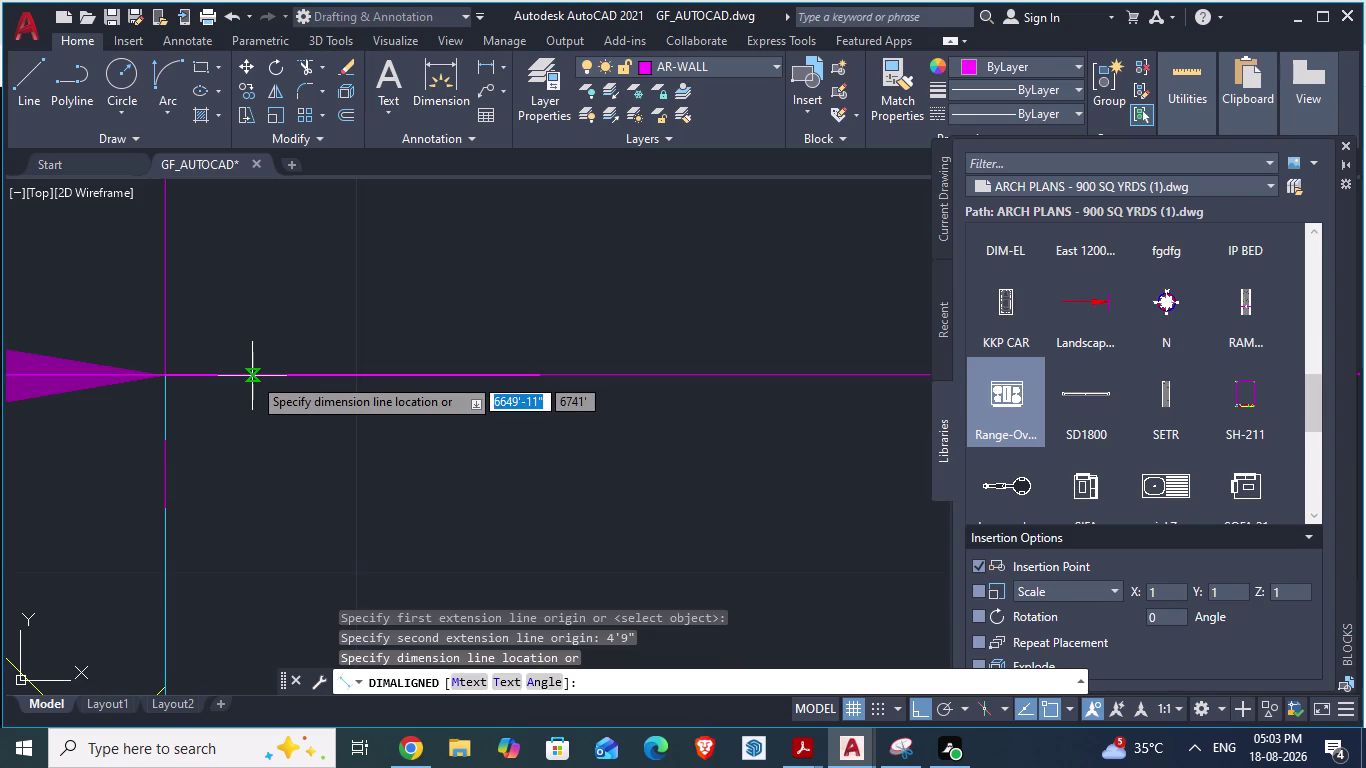
click(444, 247)
Zoom out to review the new dimension, then start the LINE command.
scroll(down, 3)
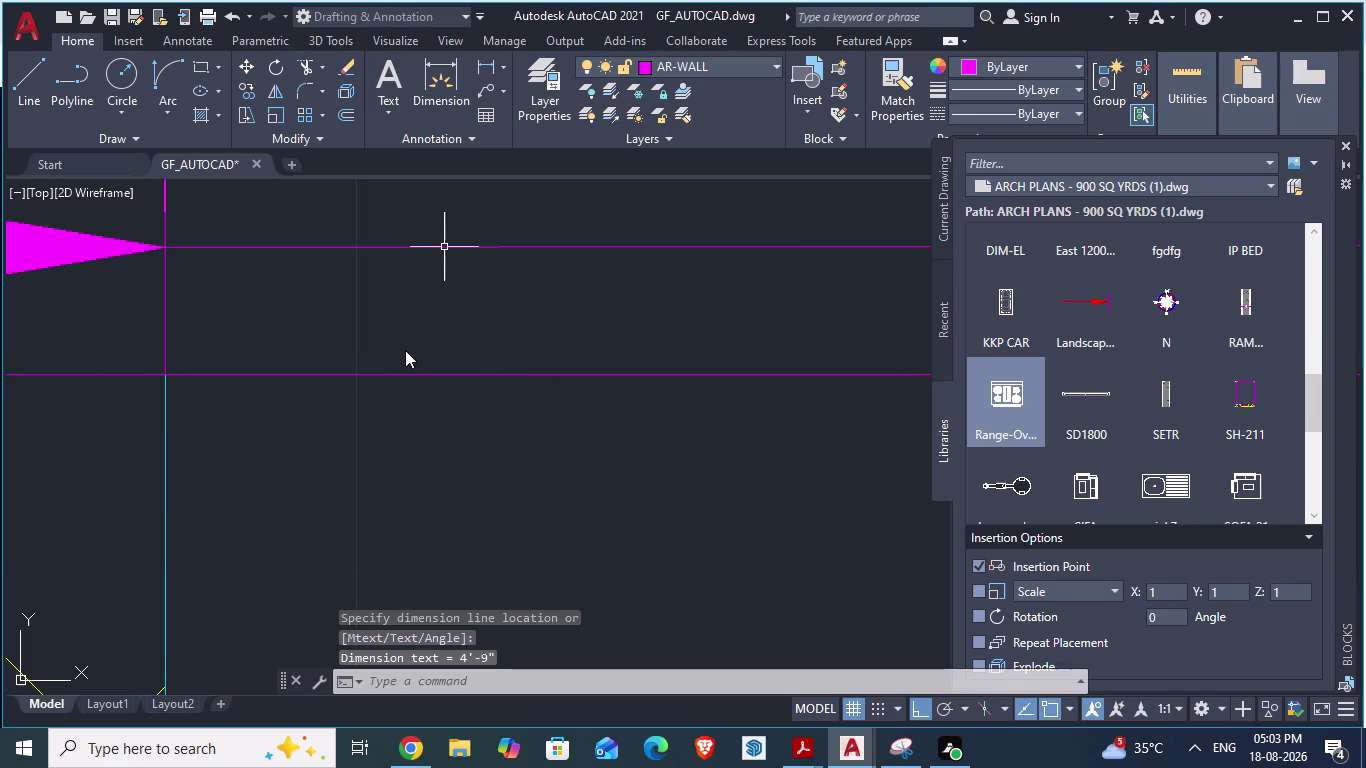
scroll(down, 3)
scroll(down, 3)
scroll(down, 3)
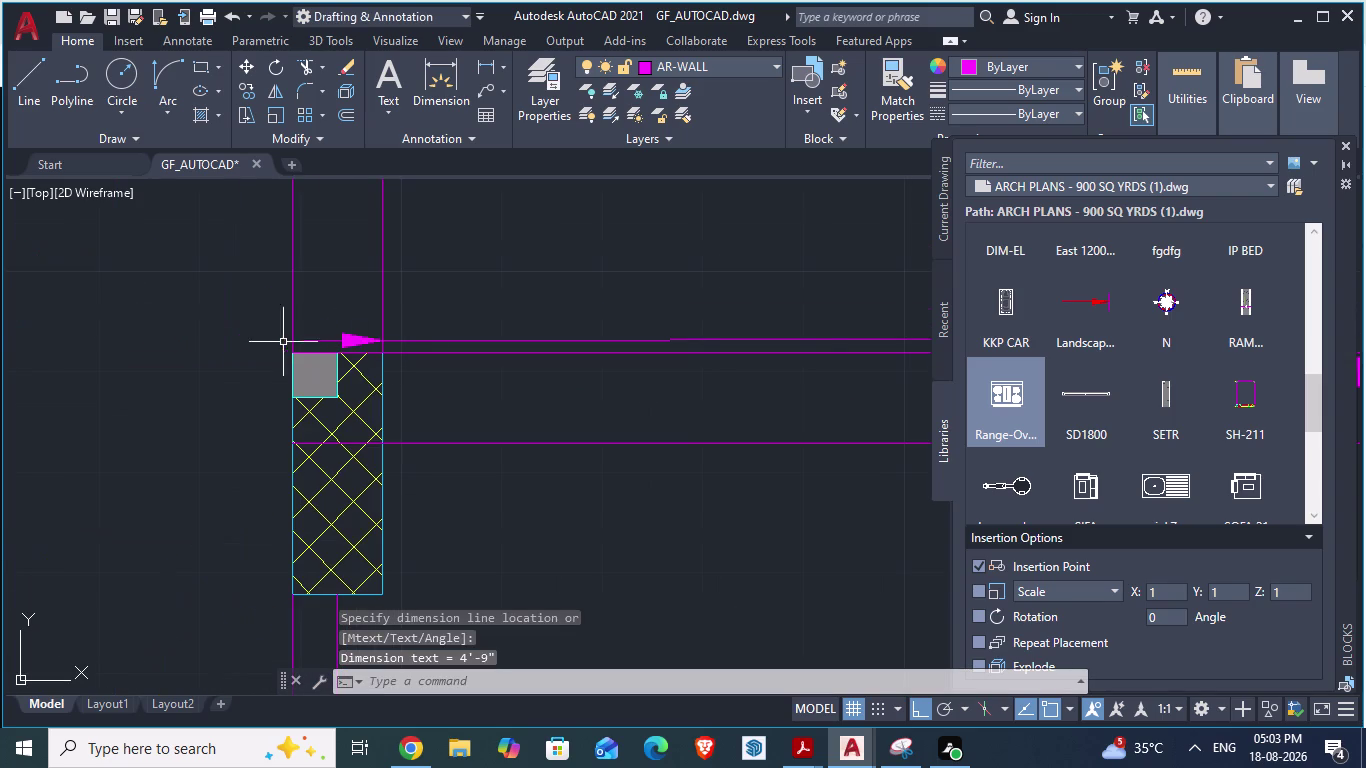
scroll(down, 3)
scroll(down, 3)
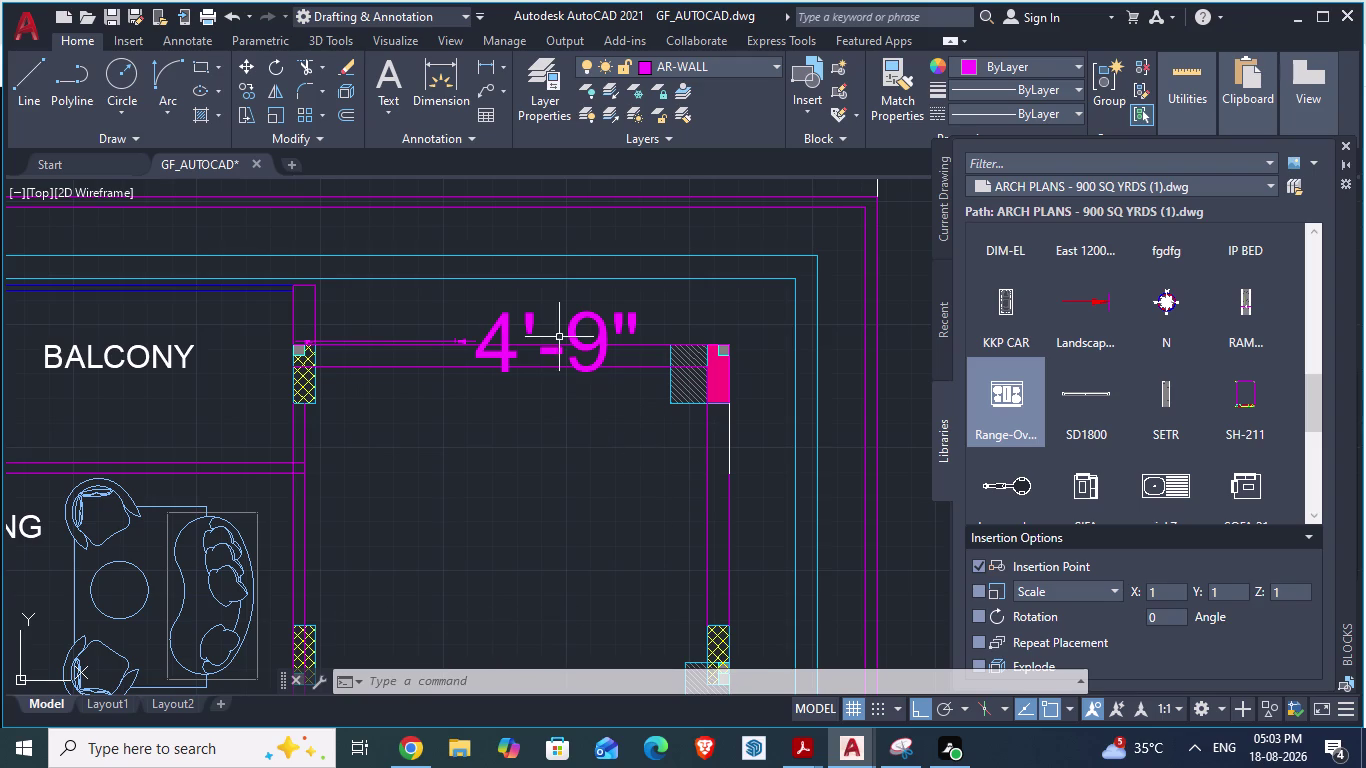
scroll(up, 3)
scroll(down, 3)
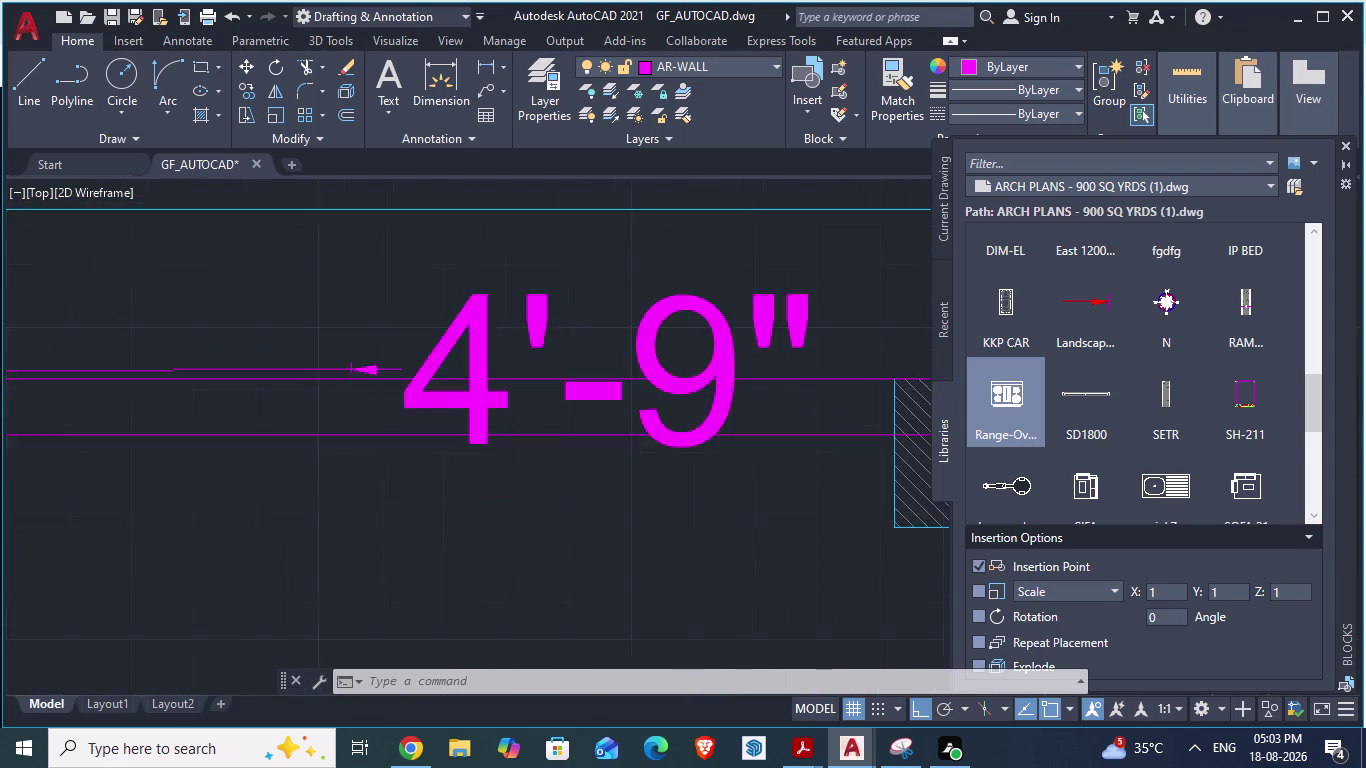
key(l)
key(Return)
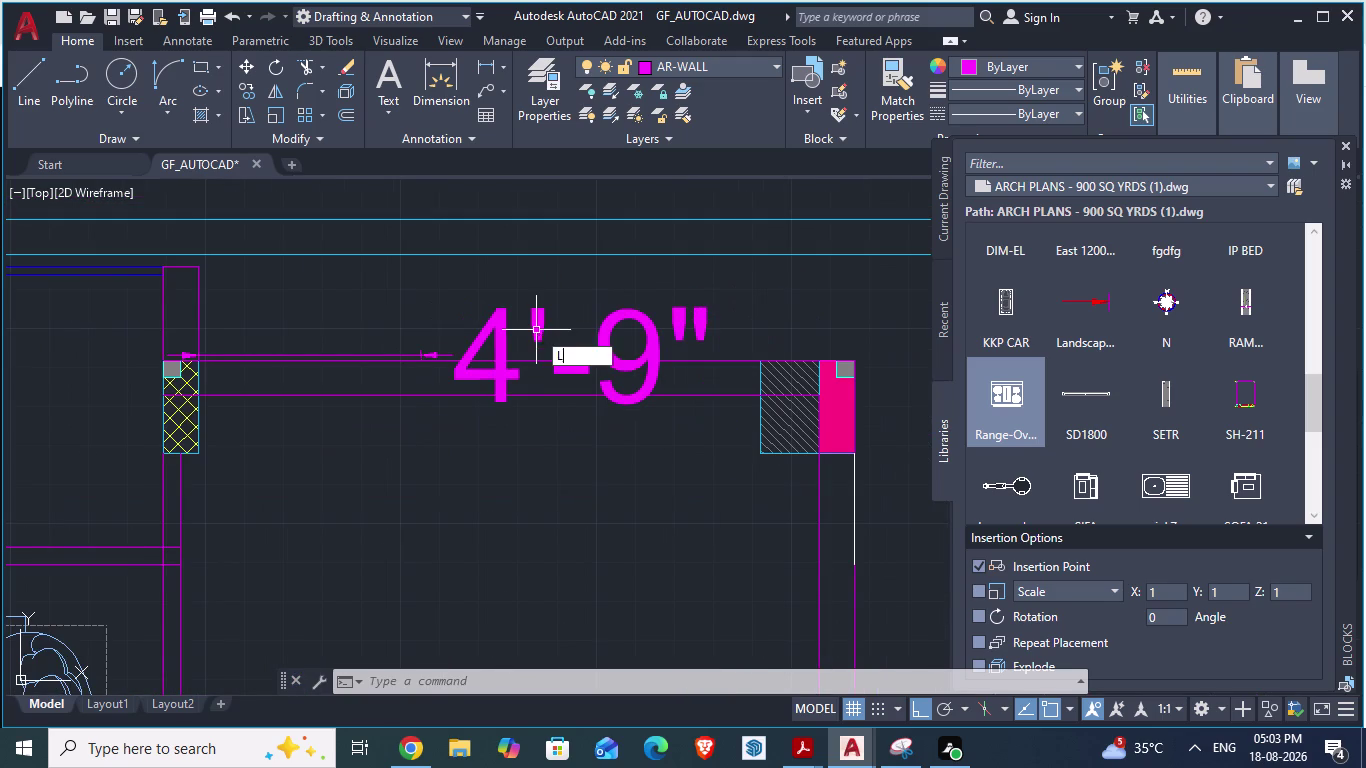
Draw a line across the wall thickness at the dimensioned window edge.
scroll(up, 3)
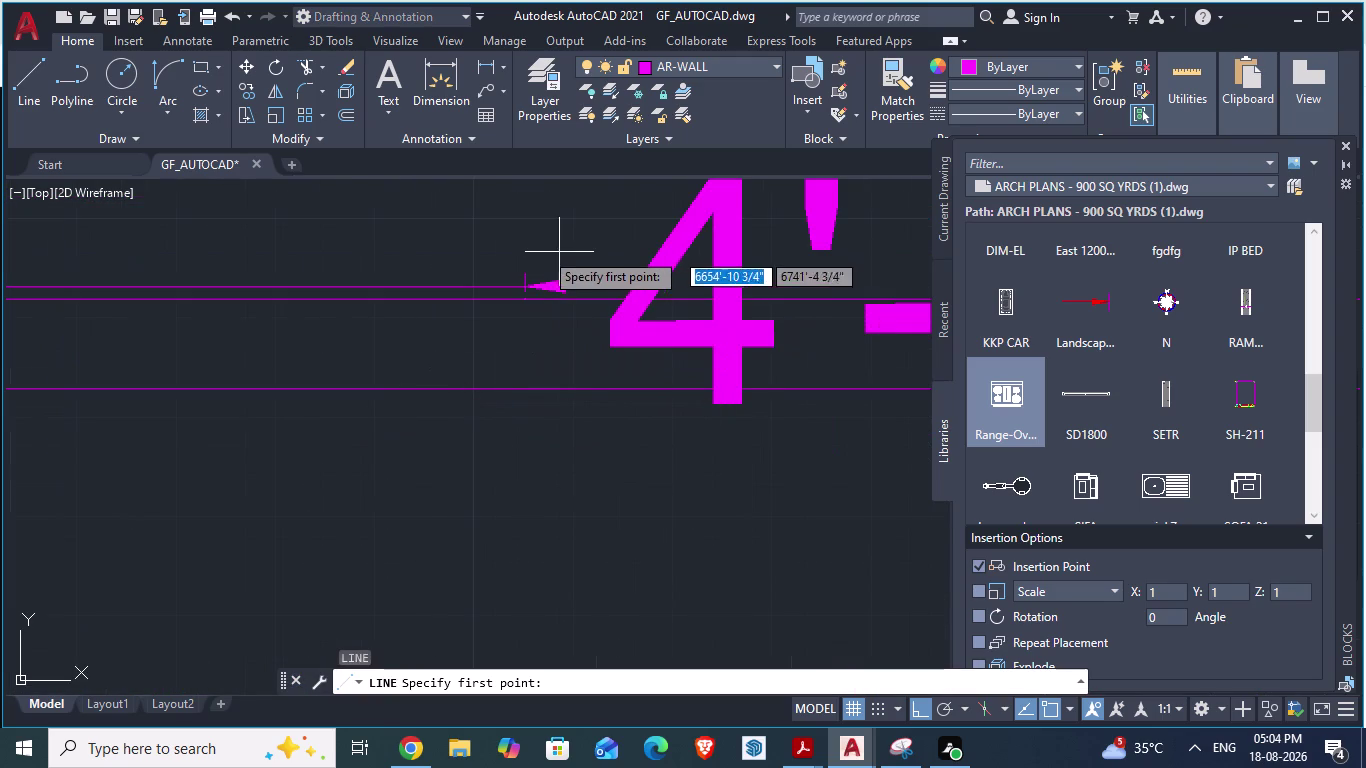
scroll(up, 3)
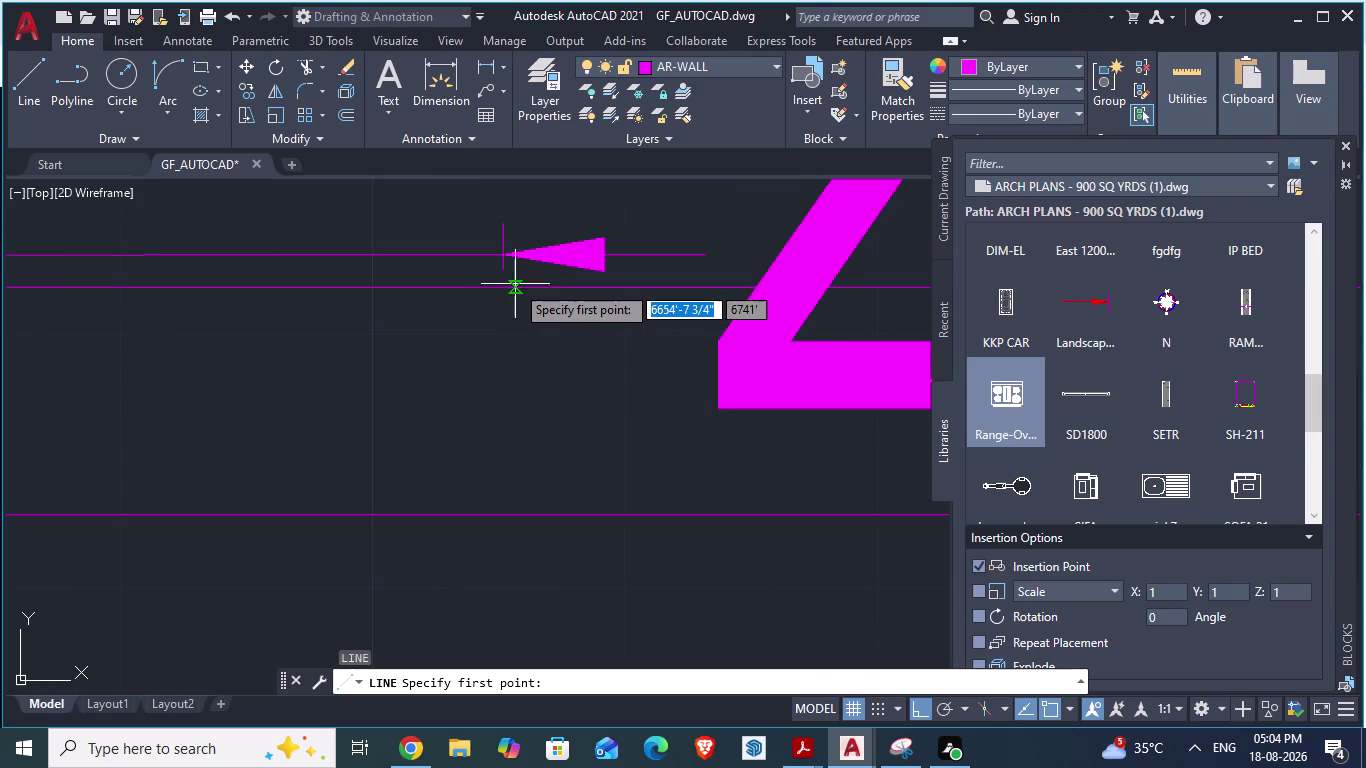
click(505, 283)
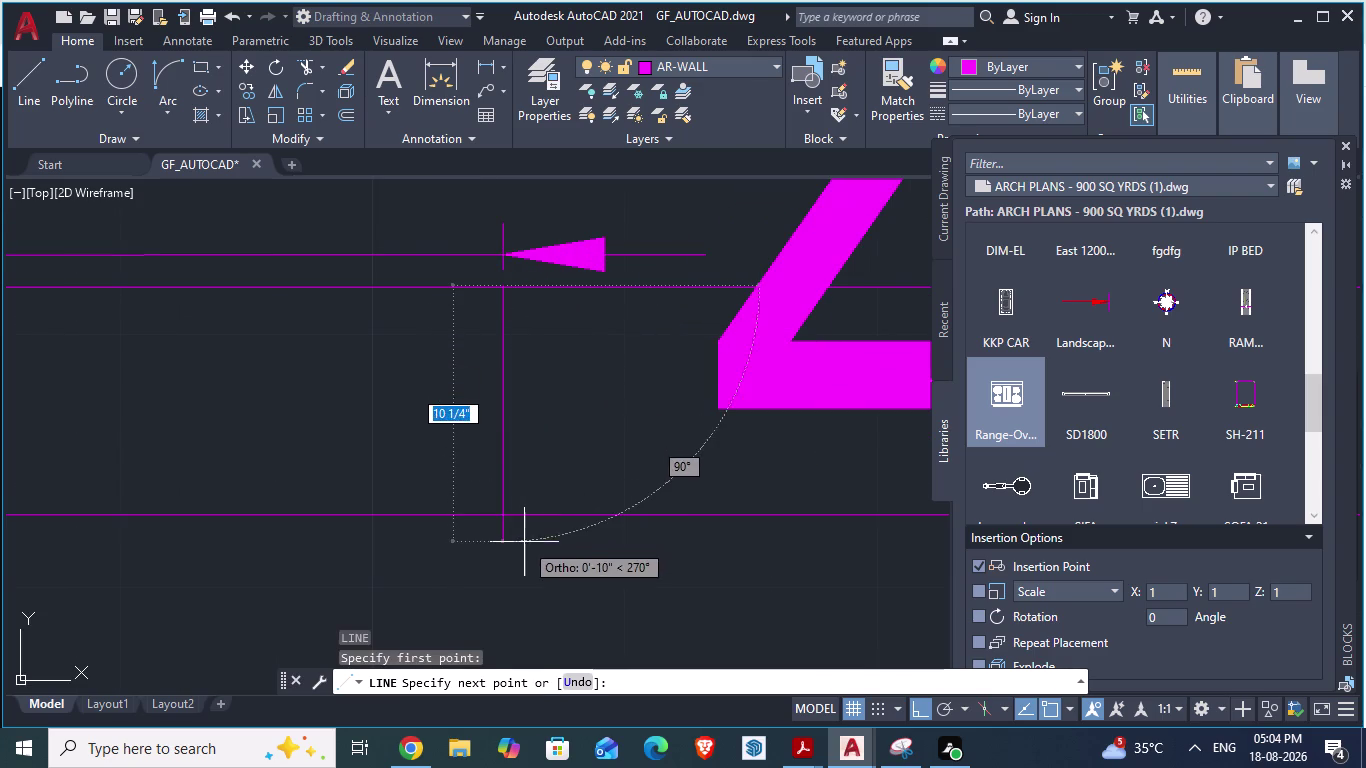
click(524, 542)
key(Return)
Erase the 4'-9" dimension.
scroll(down, 3)
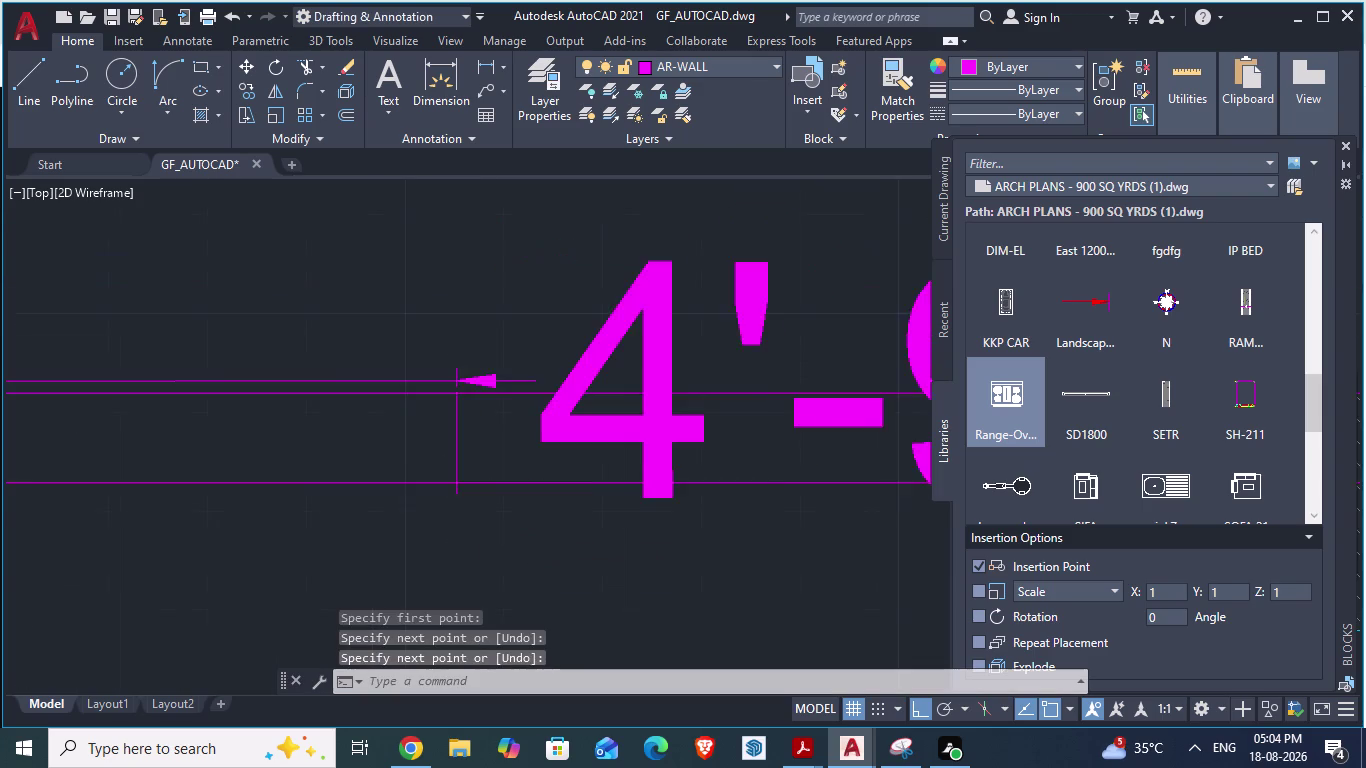
key(Escape)
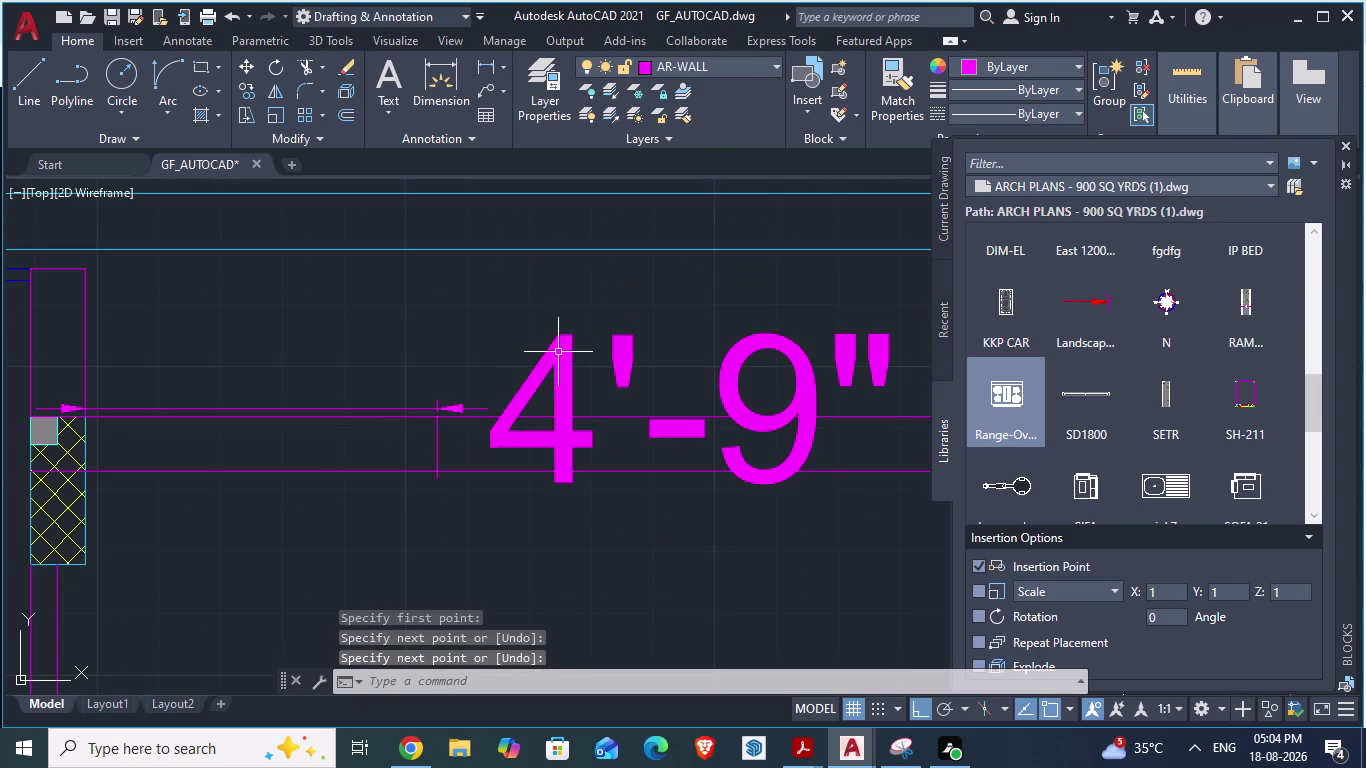
click(560, 359)
key(Escape)
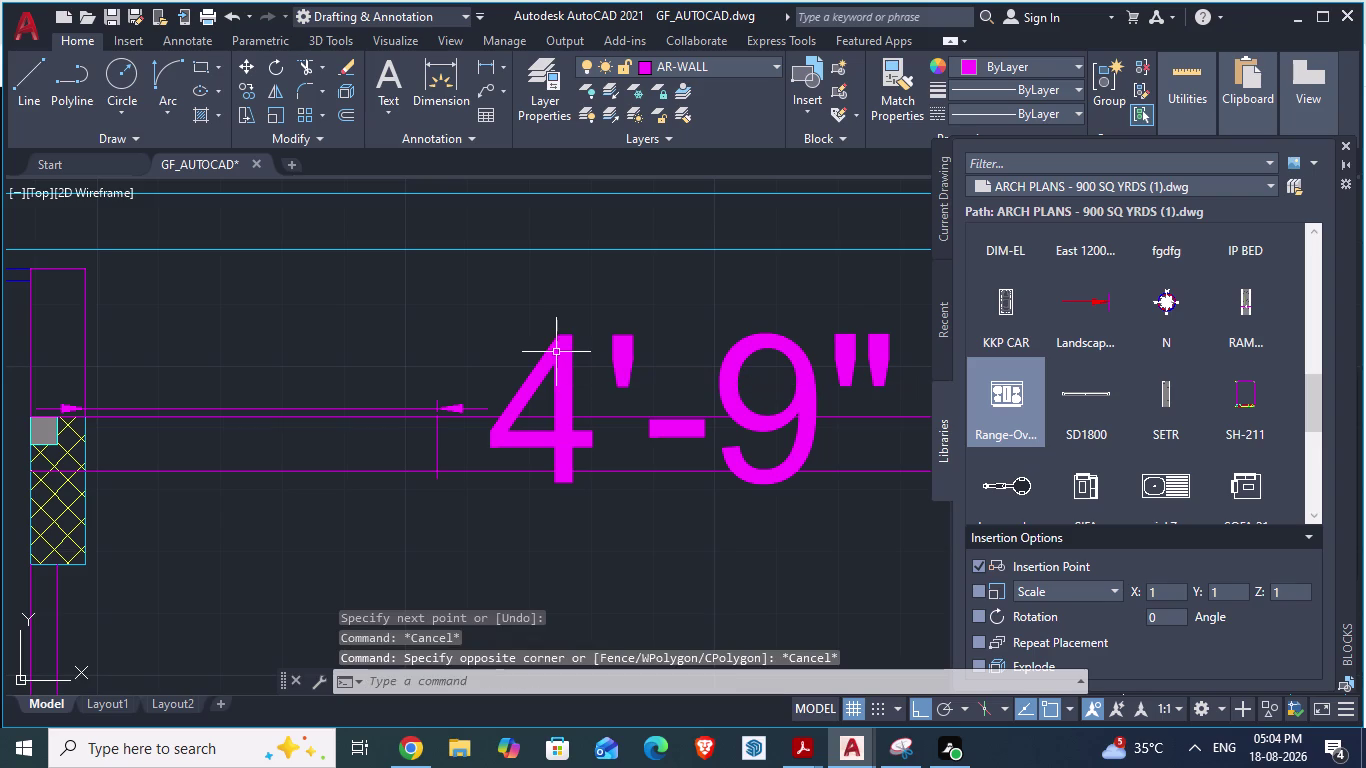
click(460, 408)
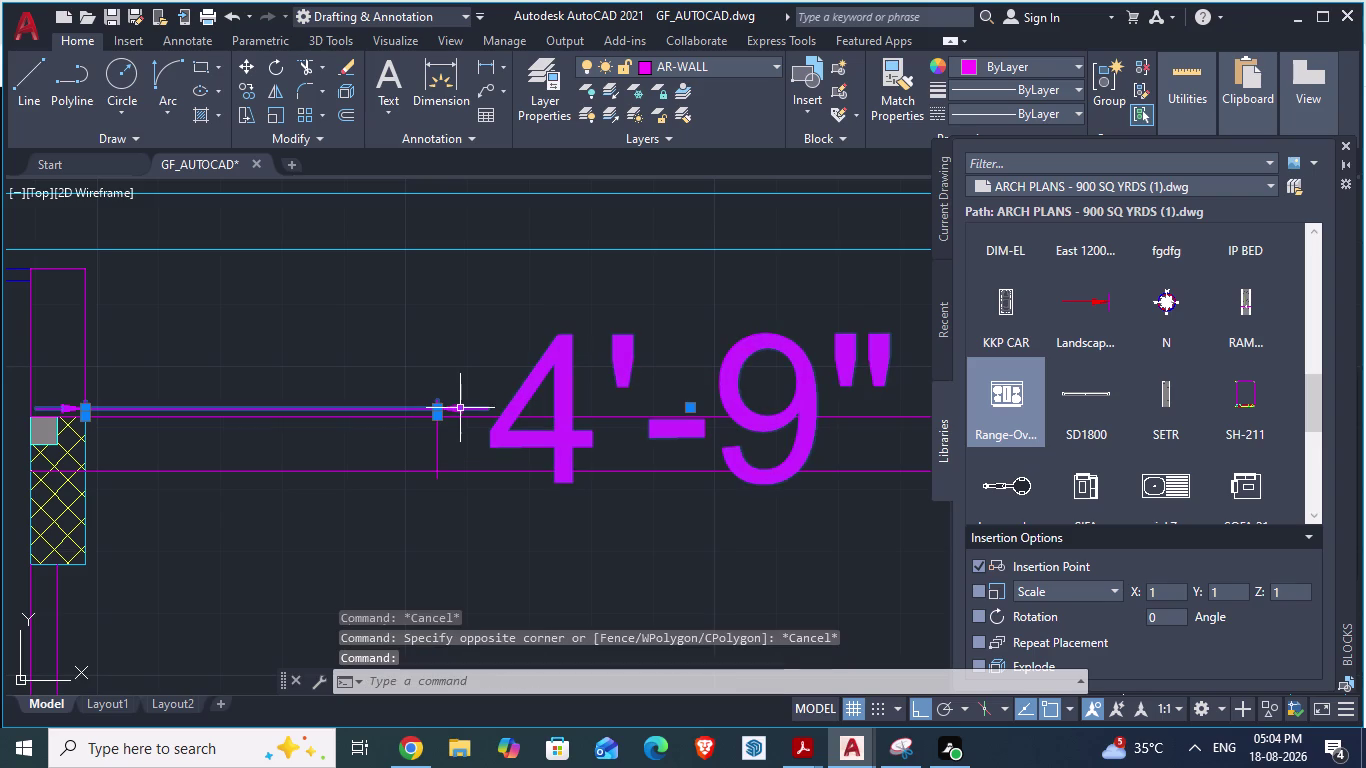
key(Delete)
Open the insertable blocks gallery and pick the kitchen window to copy.
scroll(down, 3)
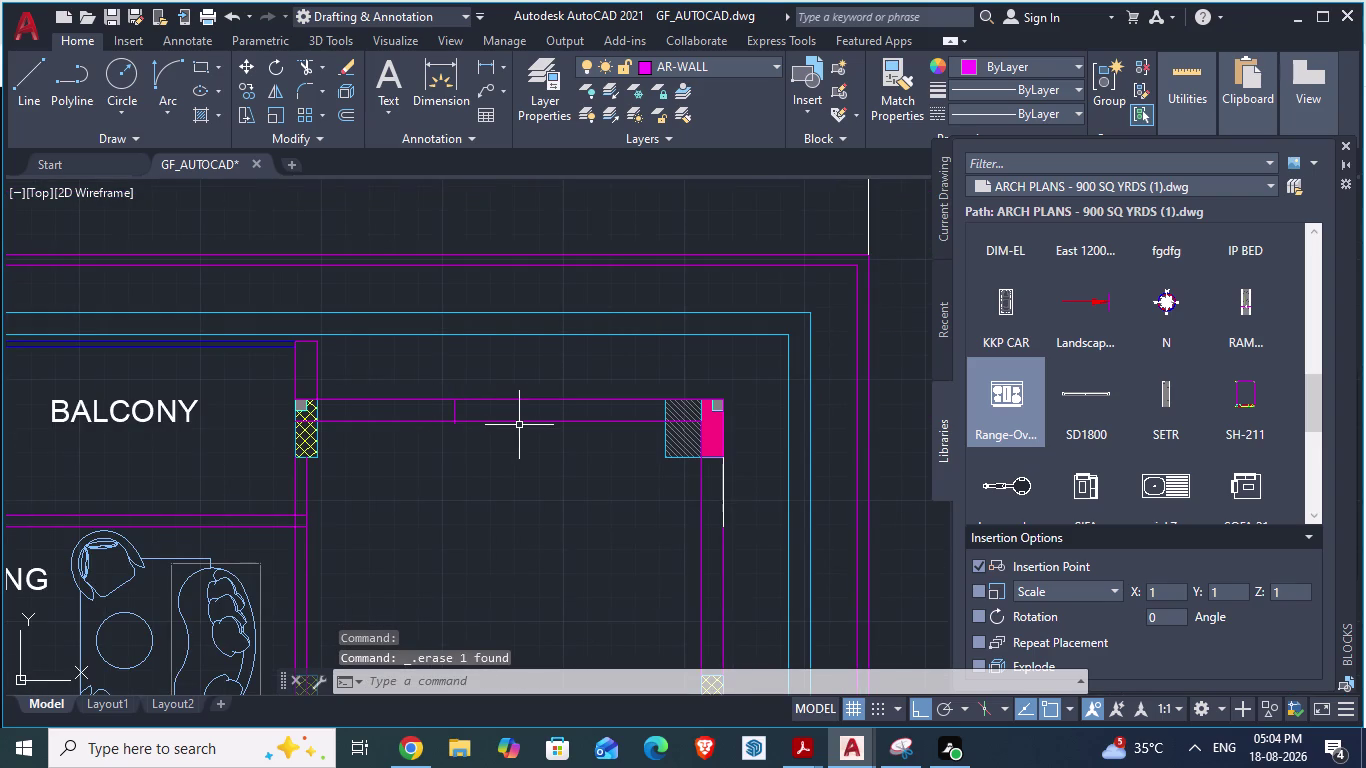
click(806, 106)
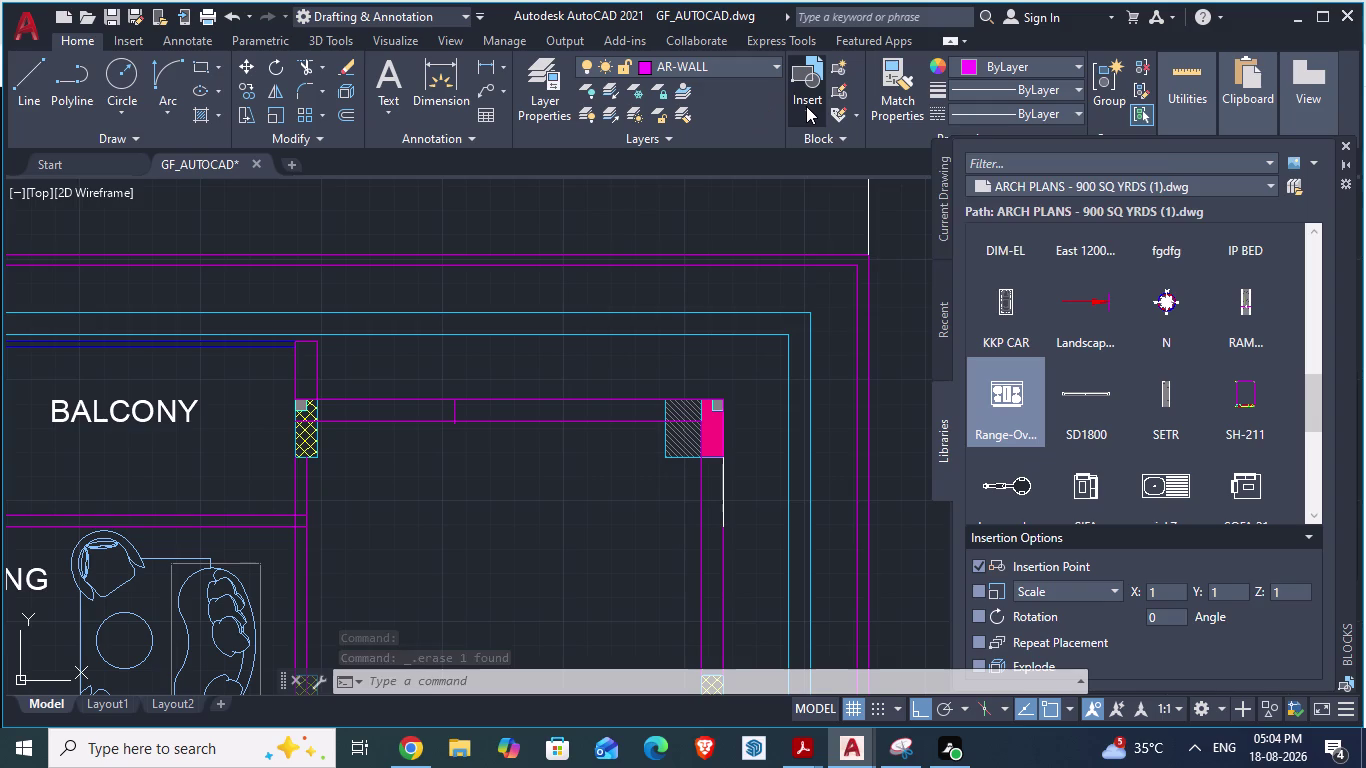
scroll(down, 3)
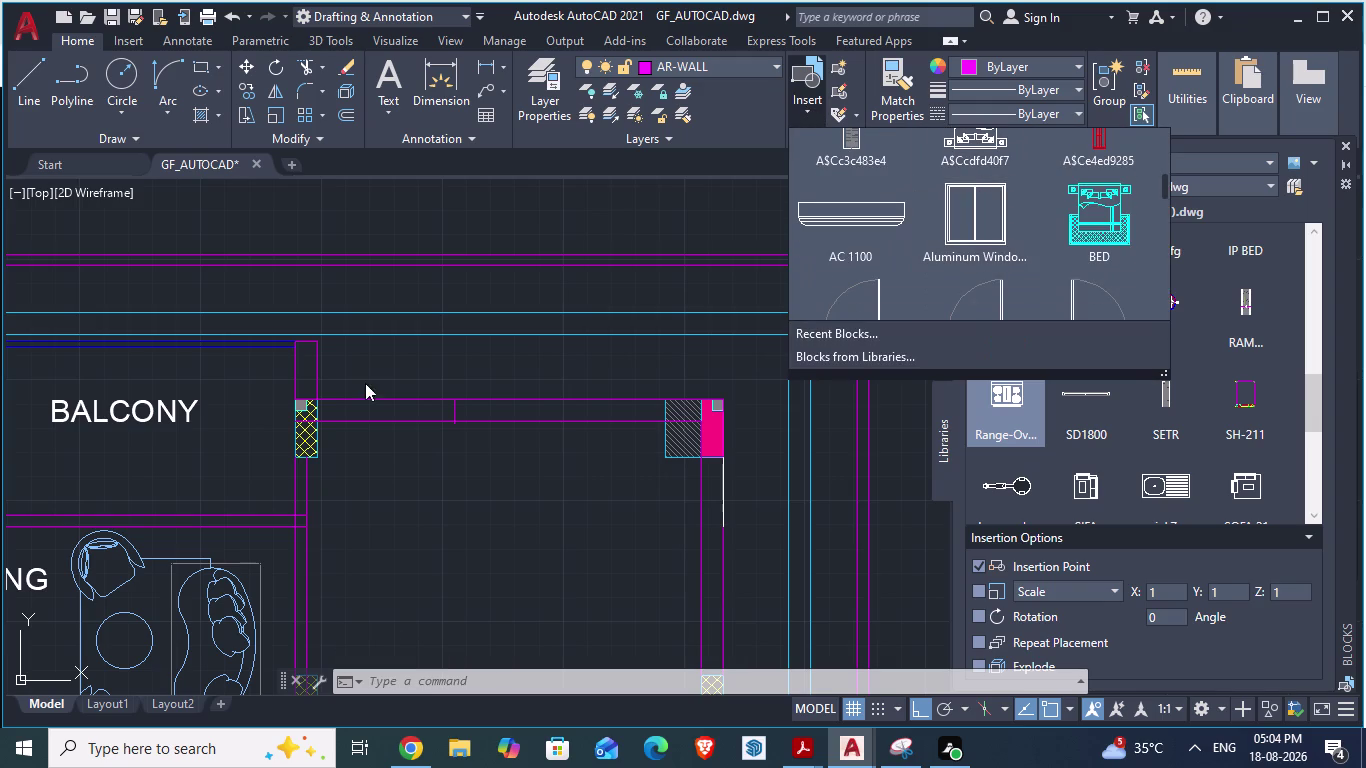
scroll(down, 3)
scroll(down, 3)
scroll(up, 3)
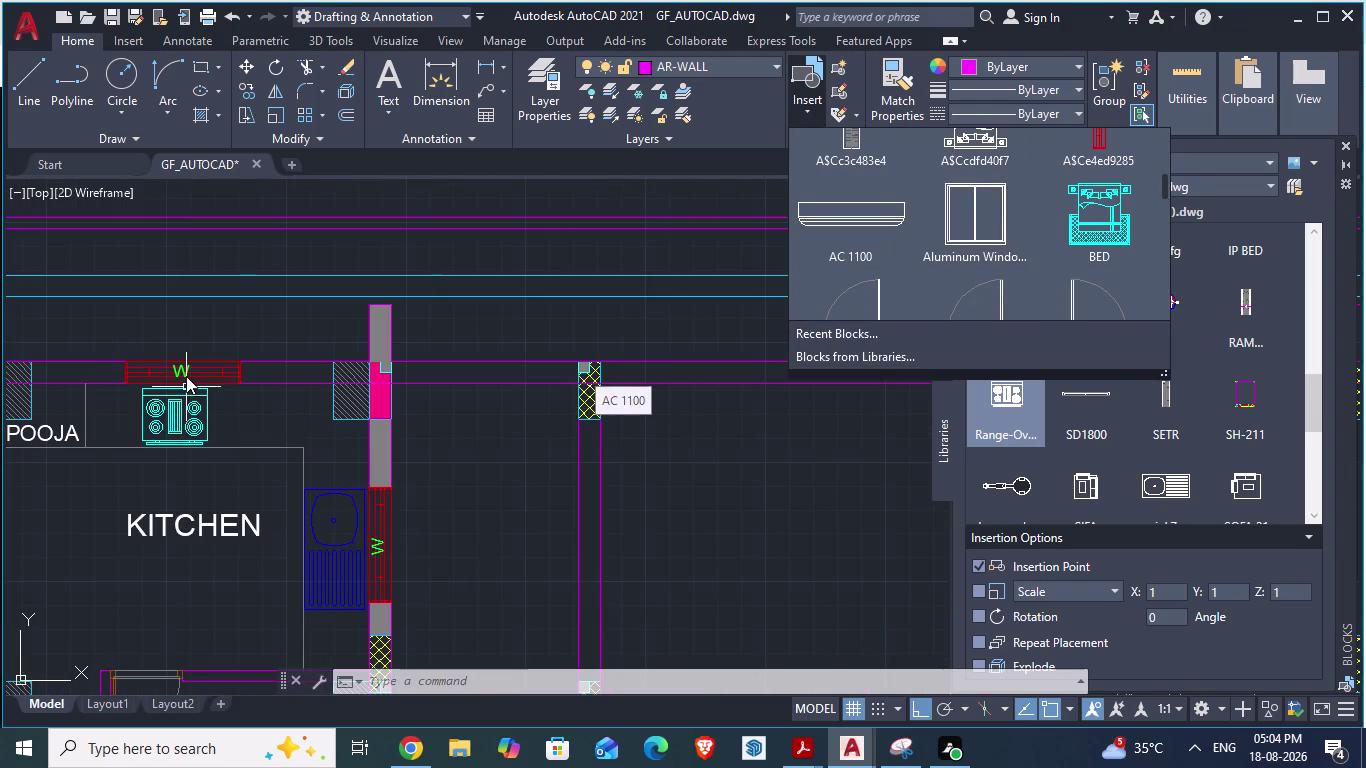
click(186, 376)
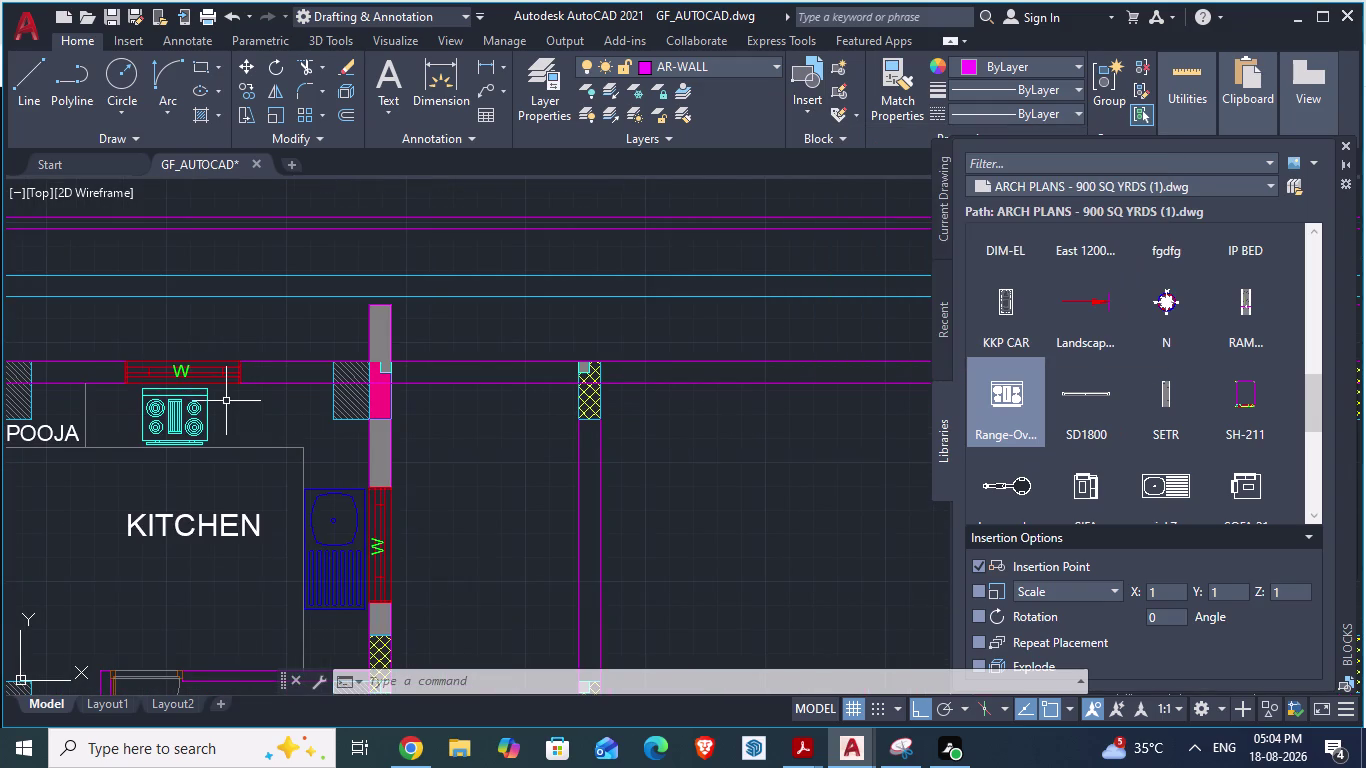
Copy and paste the kitchen window, then cancel that first paste.
key(ctrl+c)
key(ctrl+v)
scroll(down, 3)
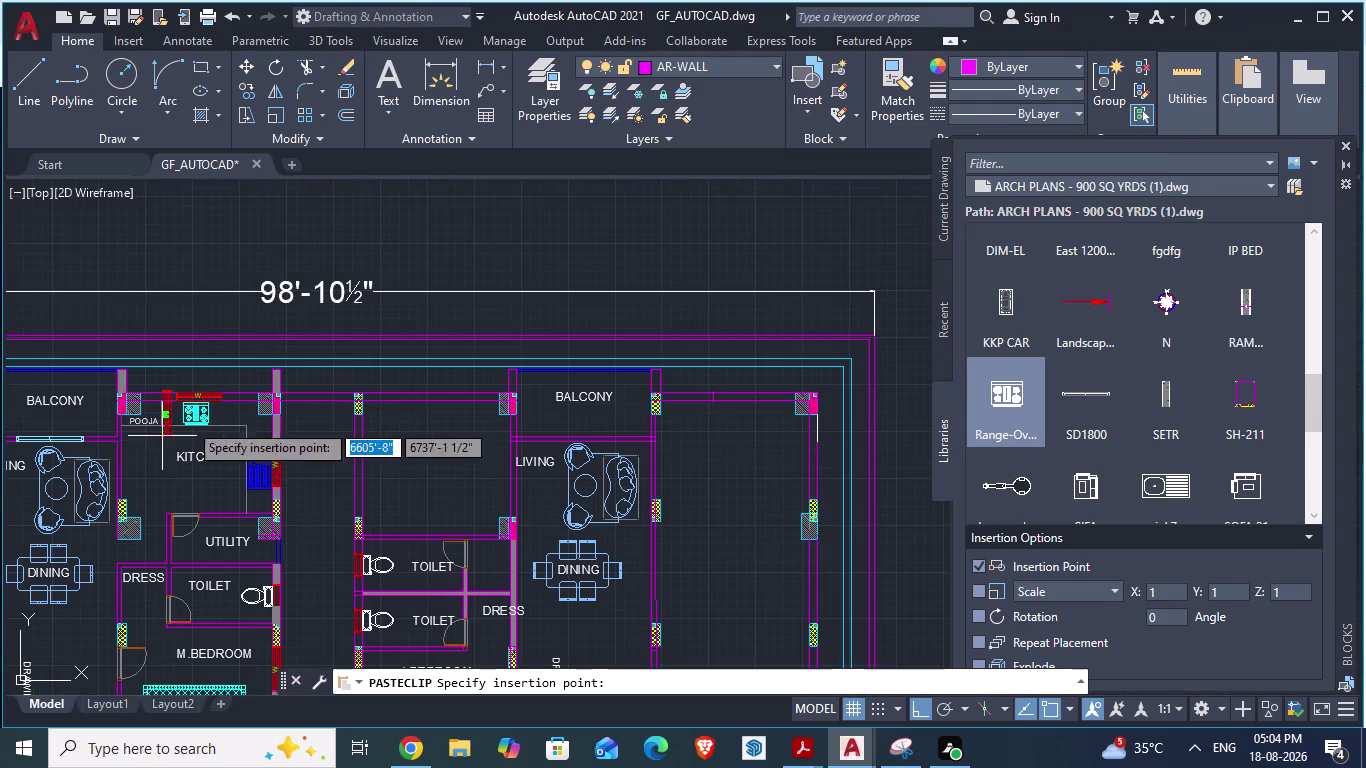
key(Escape)
scroll(up, 3)
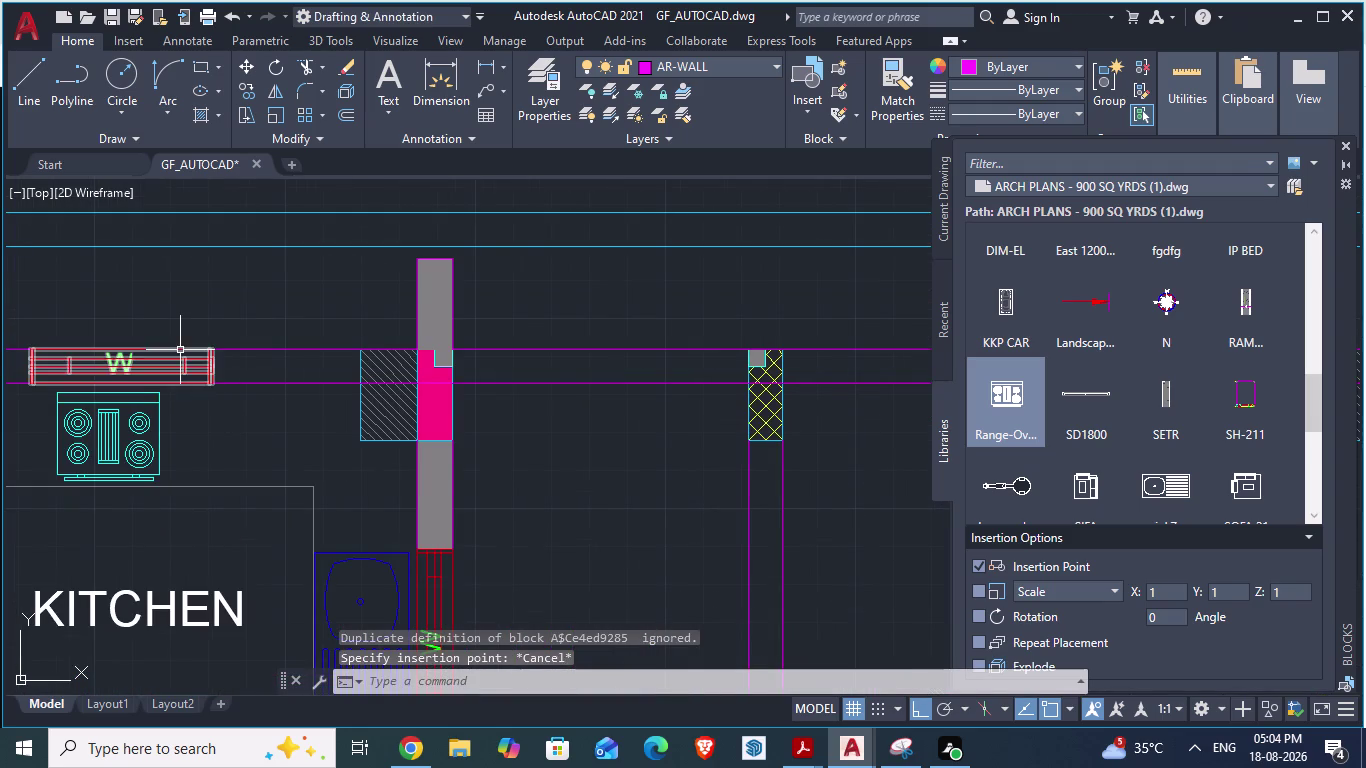
Copy the kitchen window block and drop the copy into the balcony opening.
click(180, 350)
key(ctrl+c)
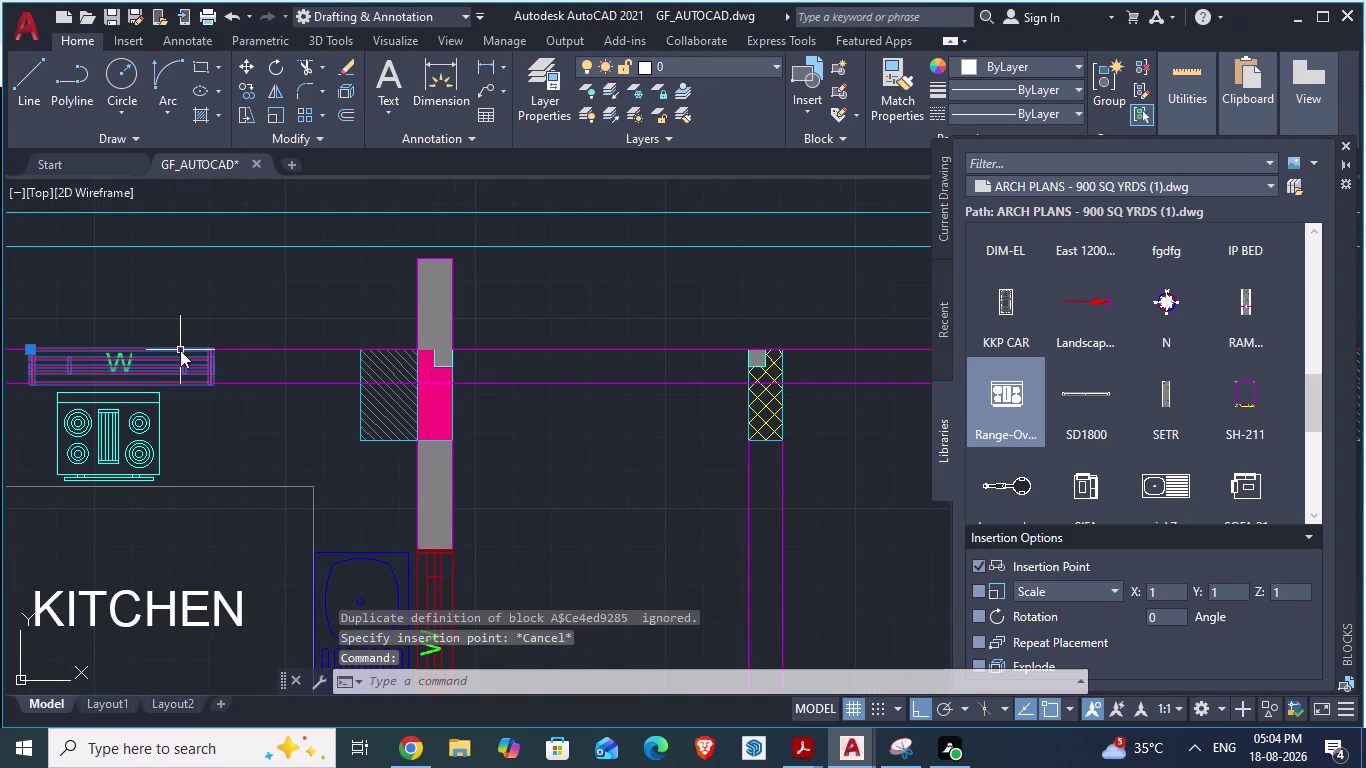
key(ctrl+v)
scroll(down, 3)
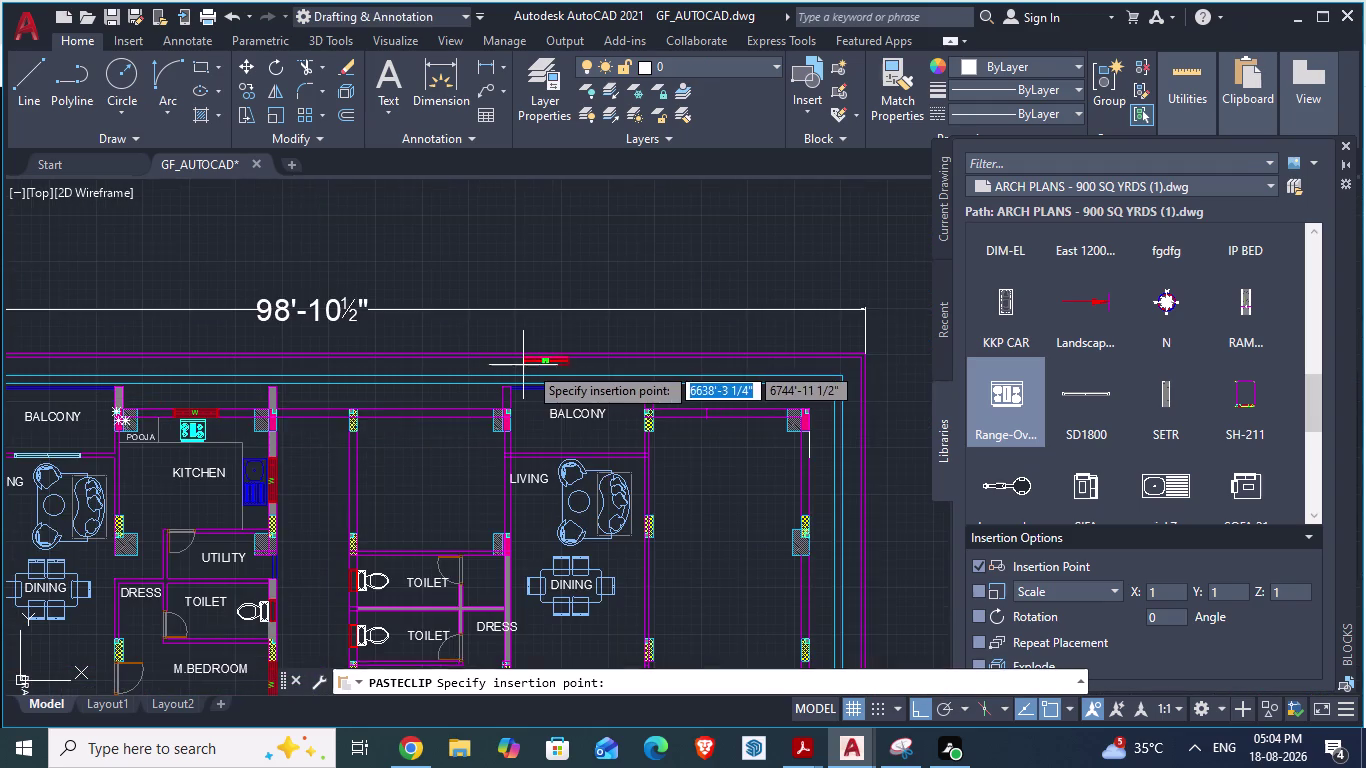
scroll(up, 3)
scroll(down, 3)
scroll(up, 3)
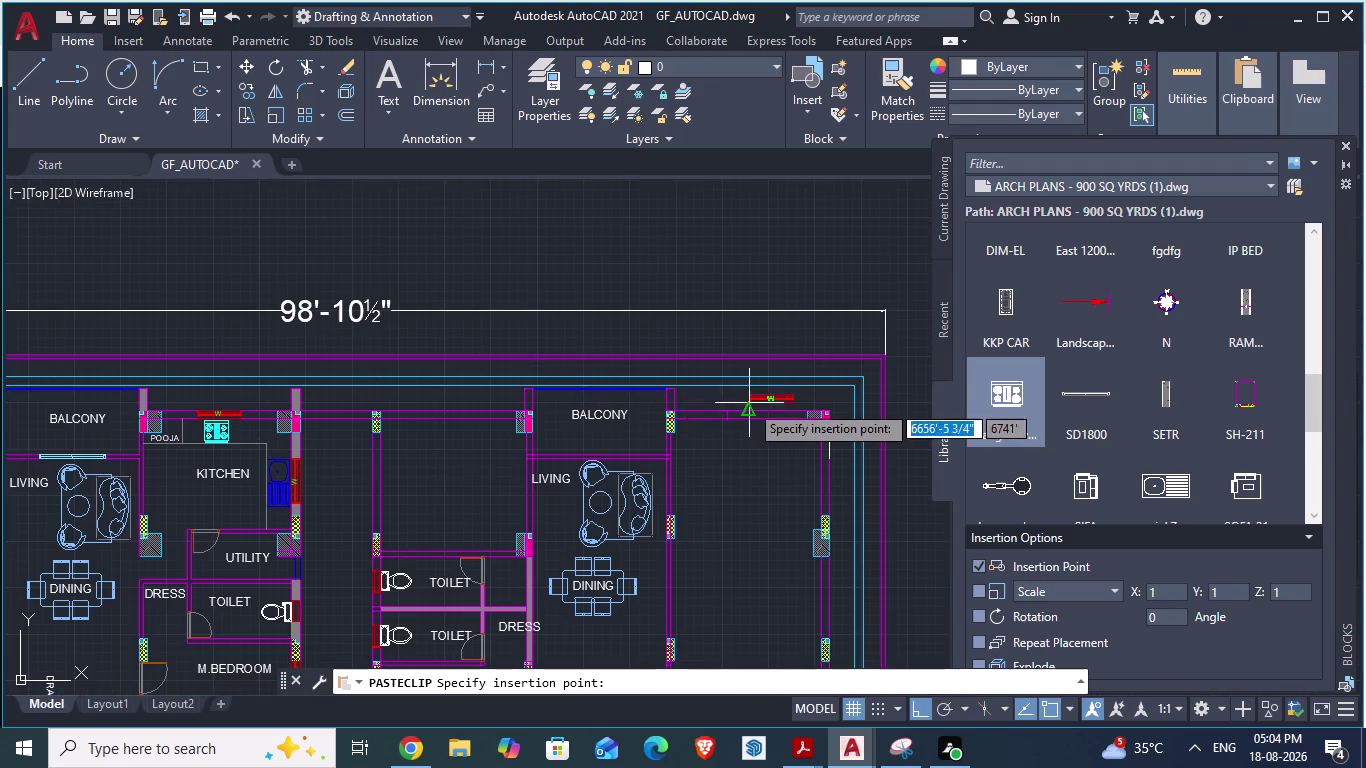
scroll(up, 3)
scroll(up, 3)
scroll(up, 3)
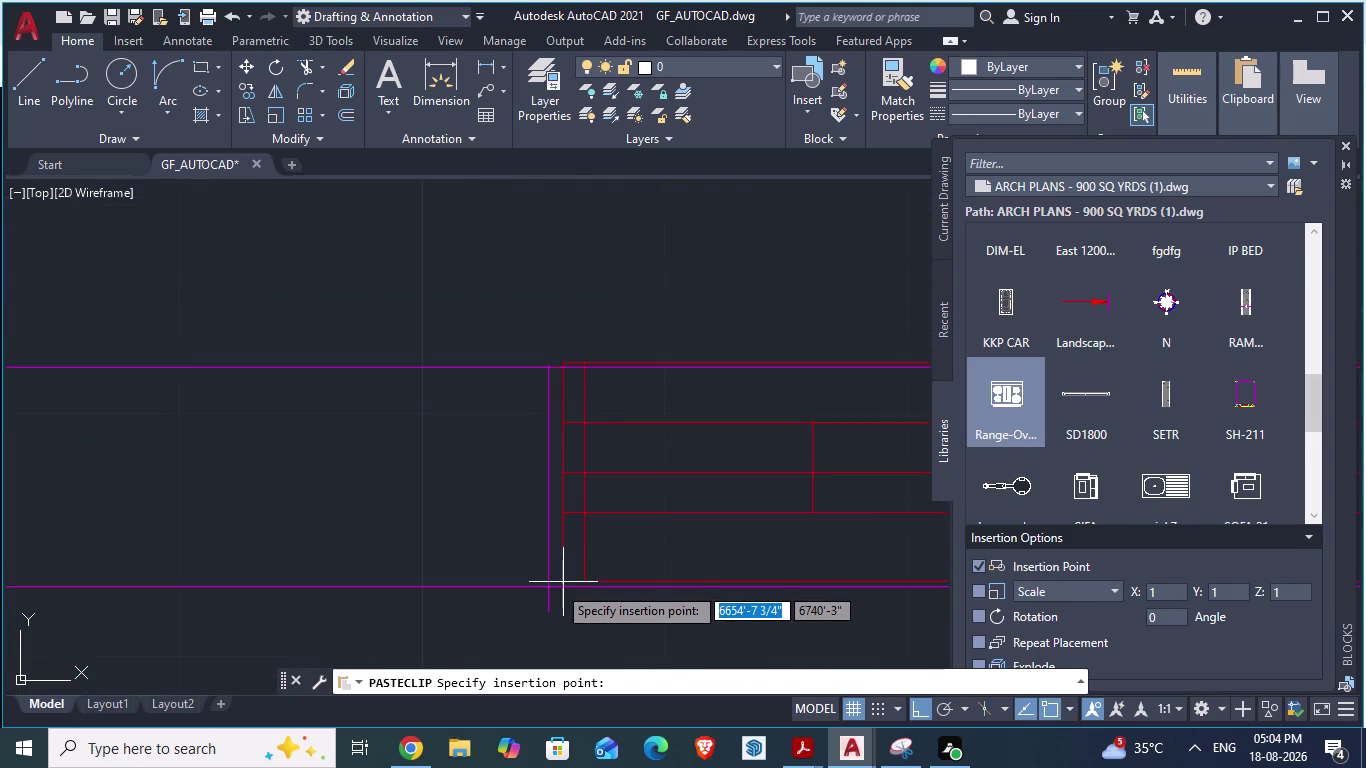
scroll(up, 3)
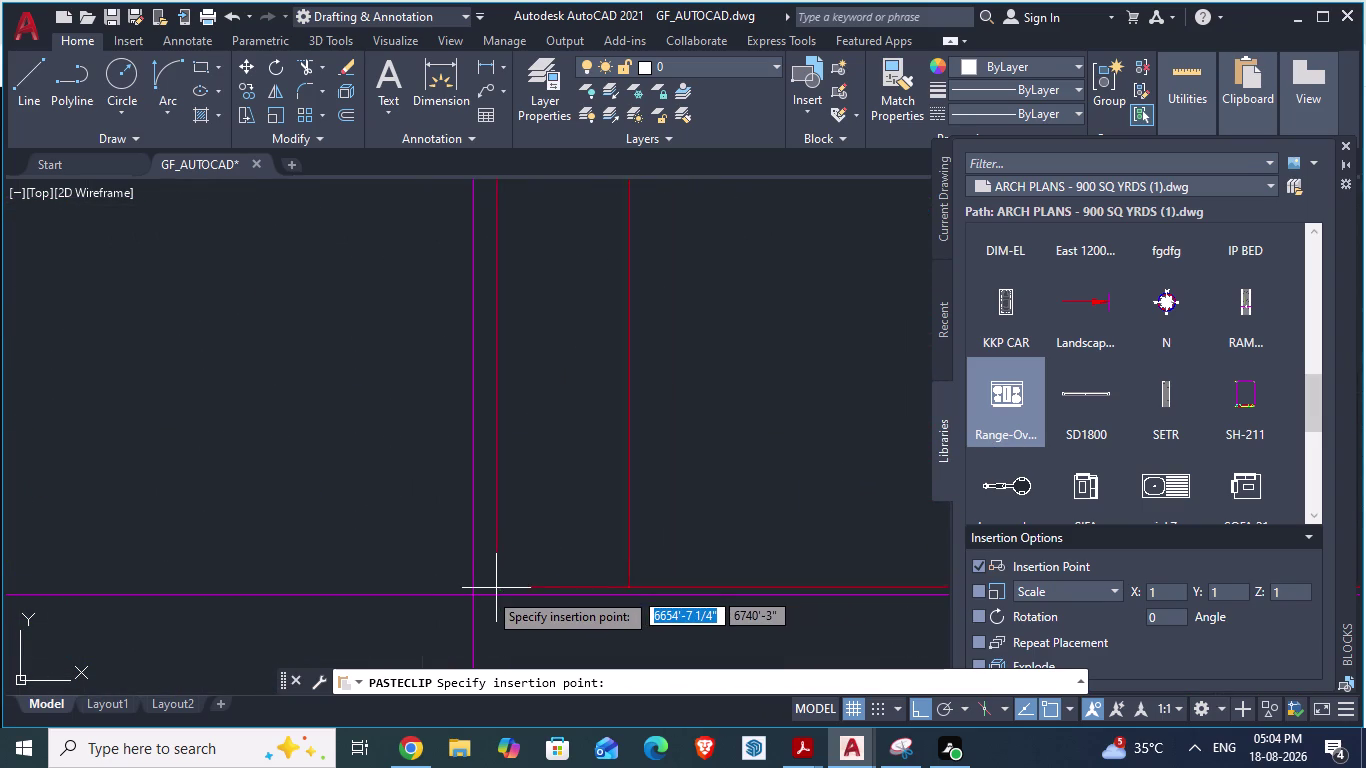
click(473, 594)
Cancel the leftover paste and delete the short edge line beside the window.
scroll(down, 3)
scroll(down, 3)
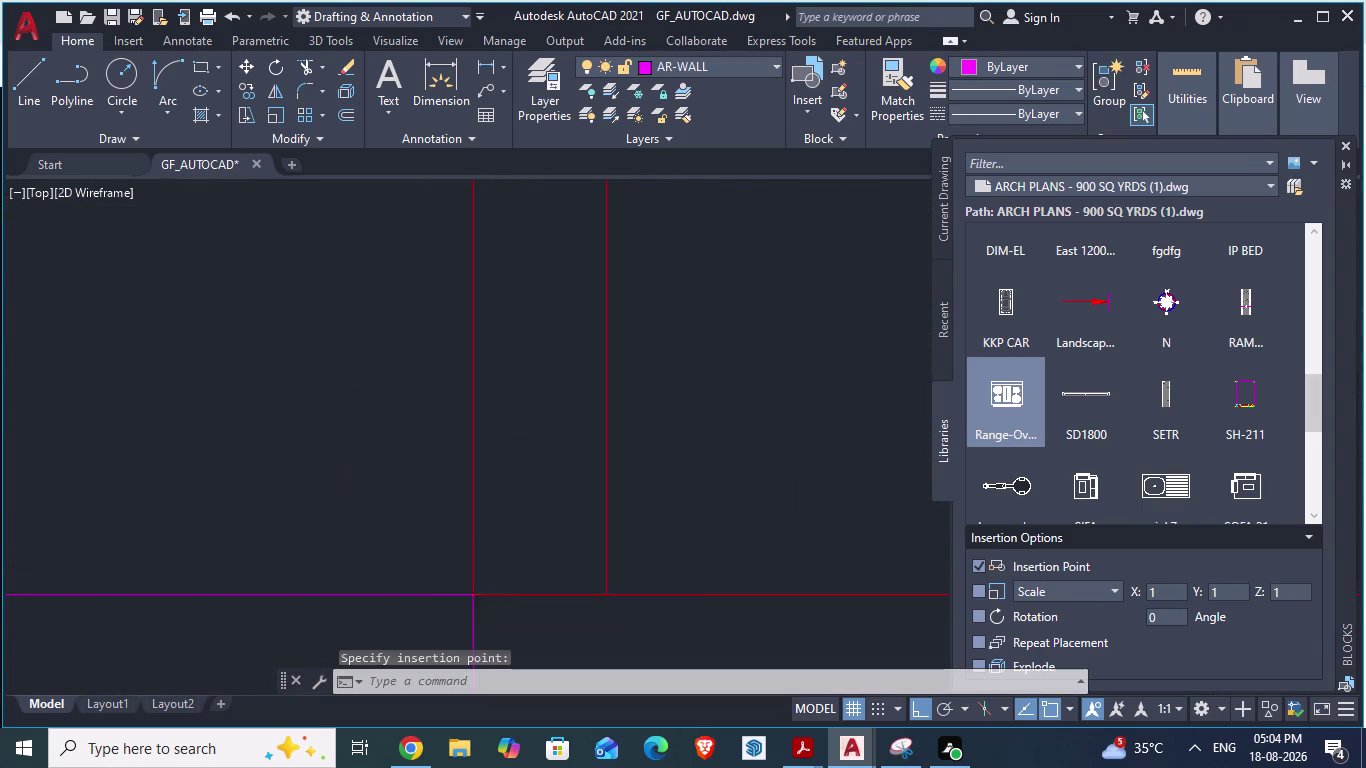
scroll(down, 3)
scroll(down, 3)
scroll(down, 3)
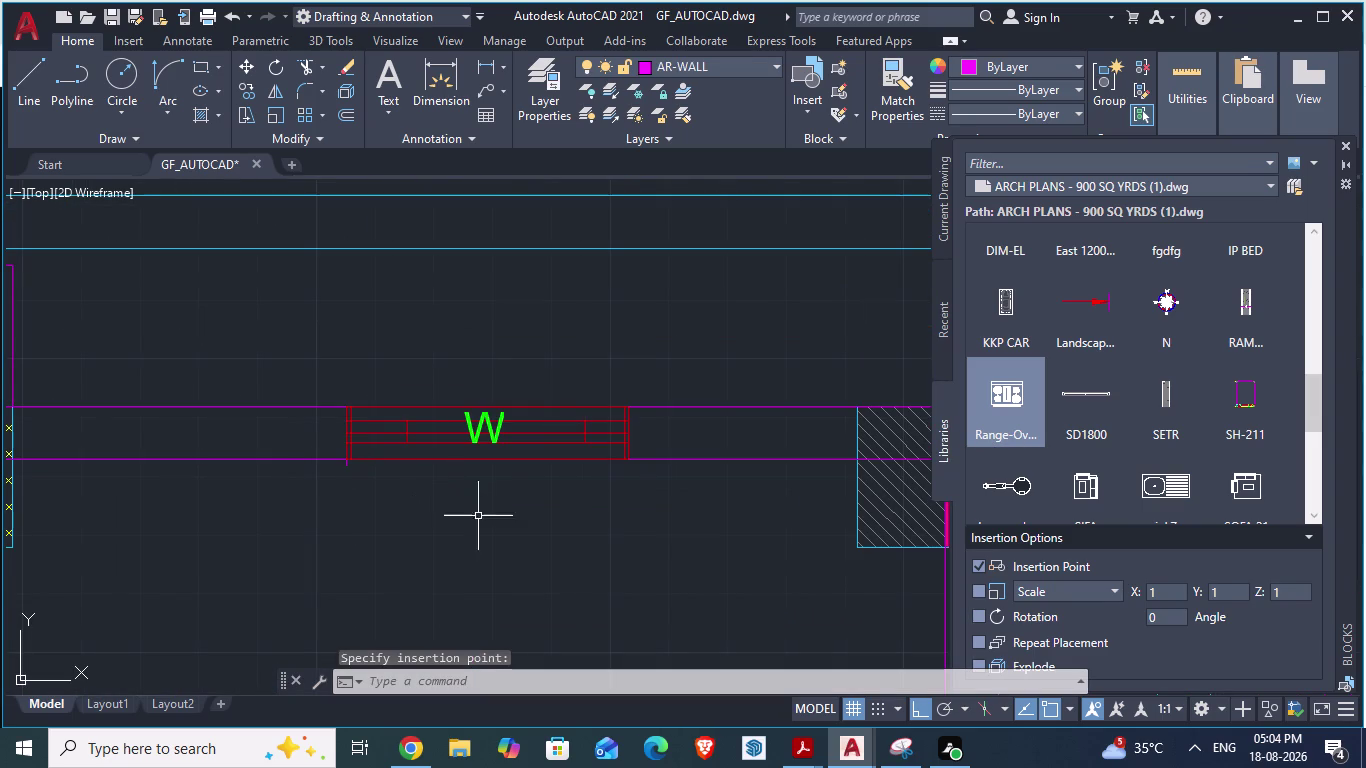
key(Escape)
scroll(up, 3)
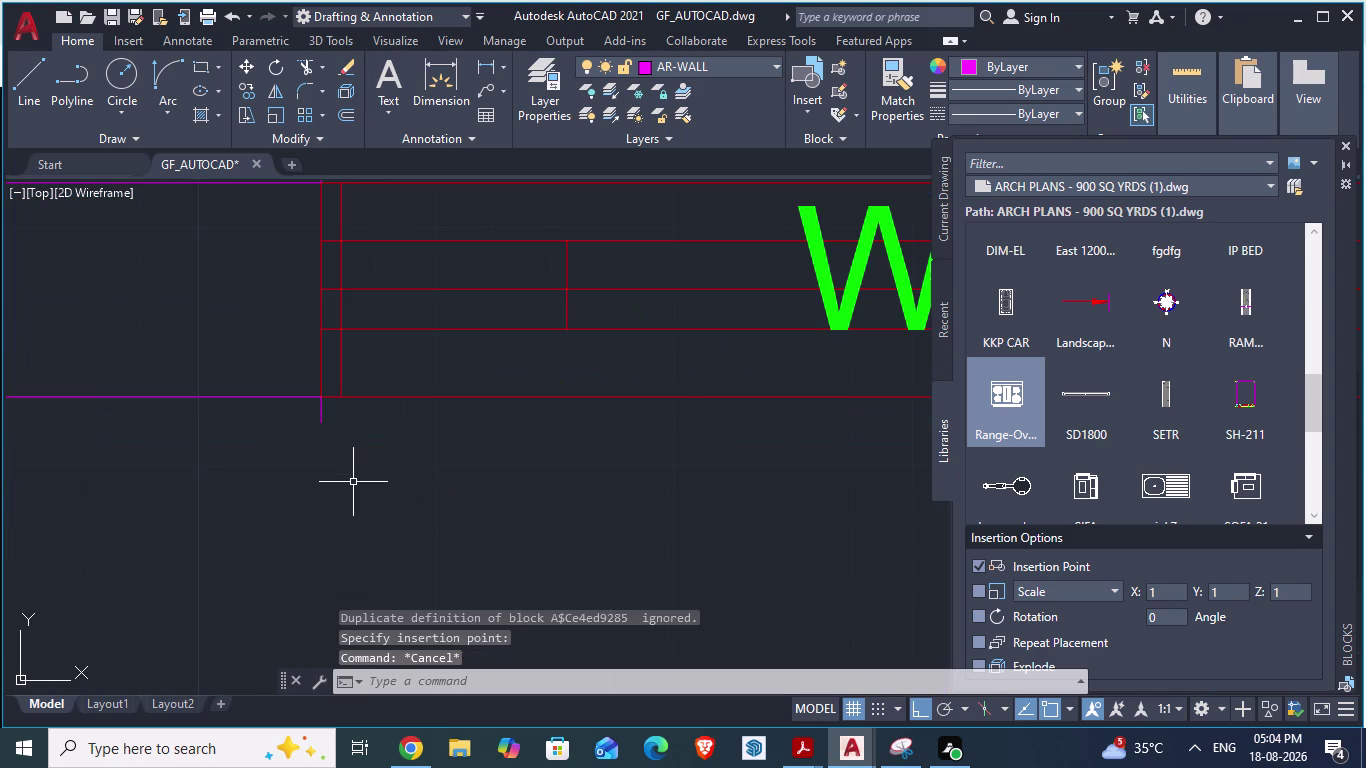
click(321, 421)
key(Delete)
scroll(down, 3)
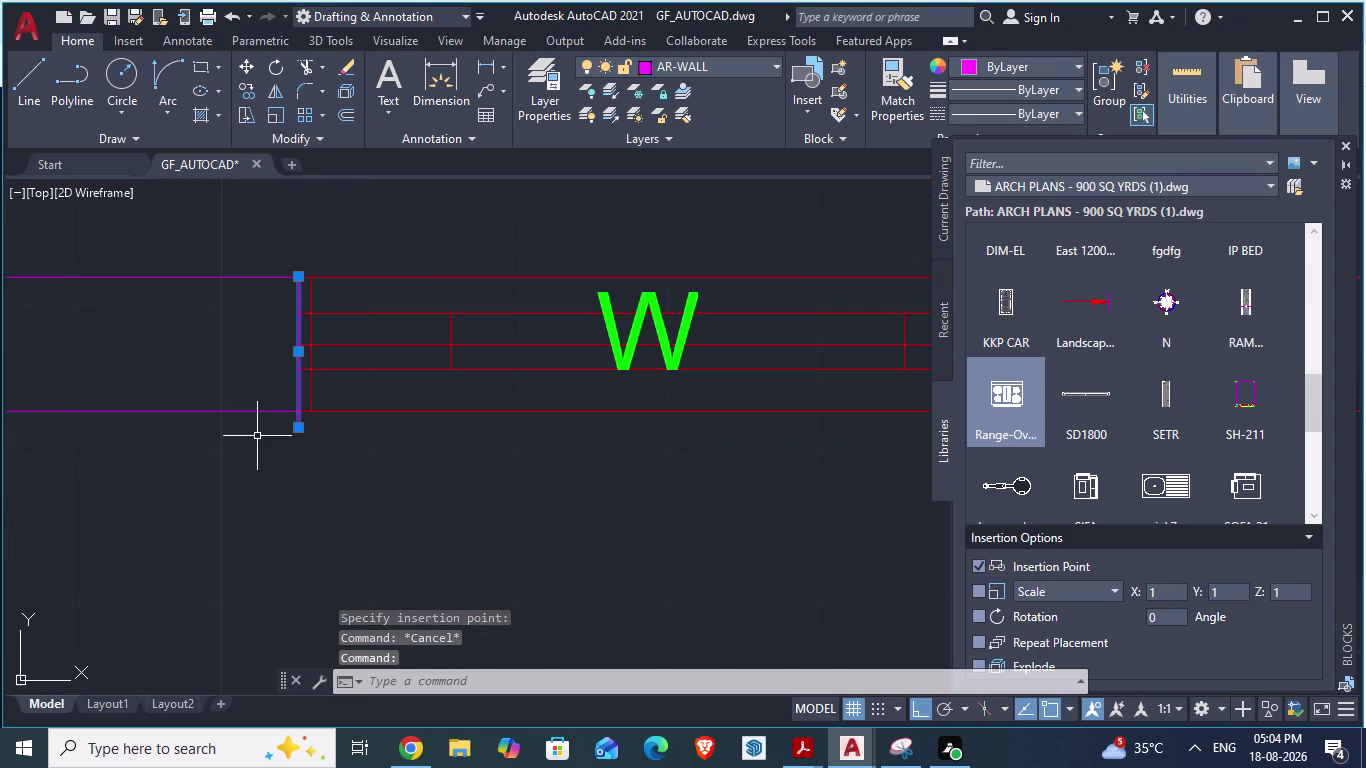
Delete the short leftover edge line beside the balcony window.
click(299, 427)
key(Delete)
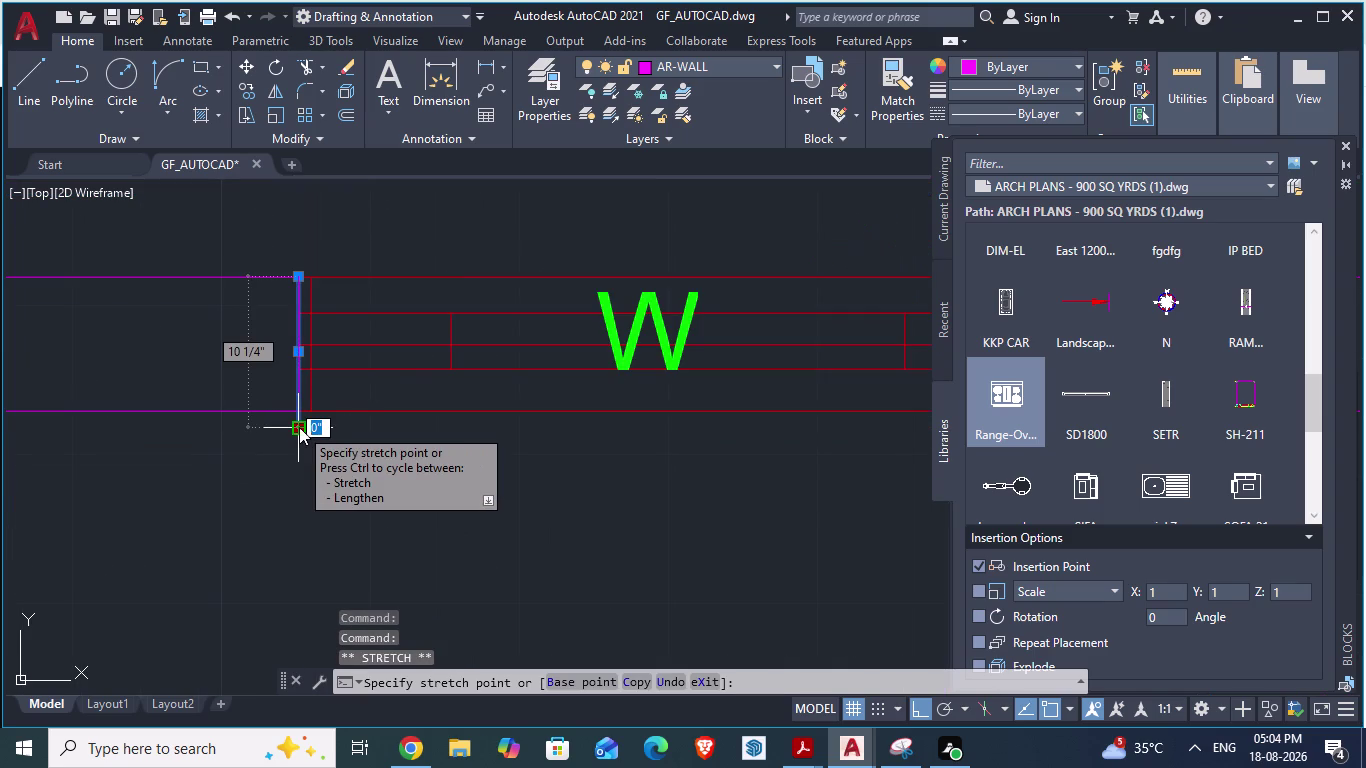
key(Escape)
key(Escape)
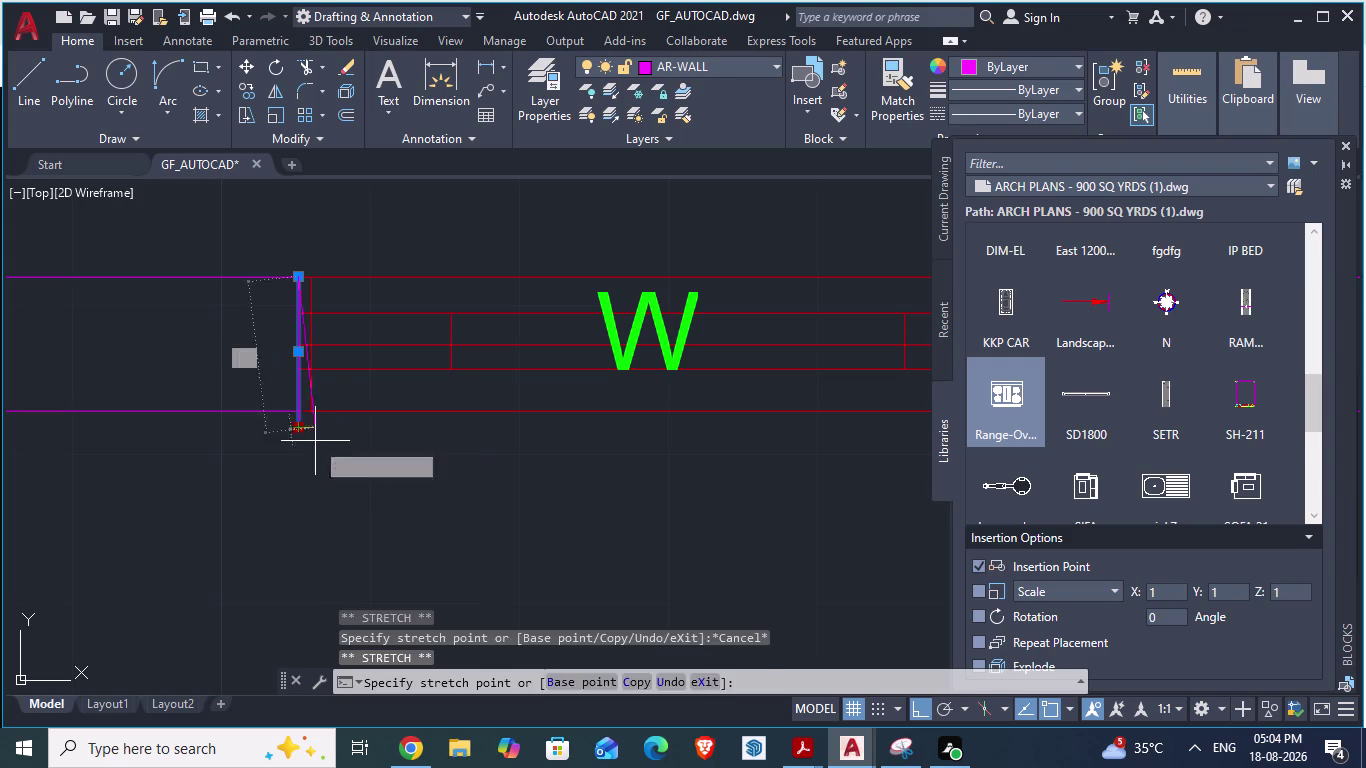
key(Escape)
click(300, 421)
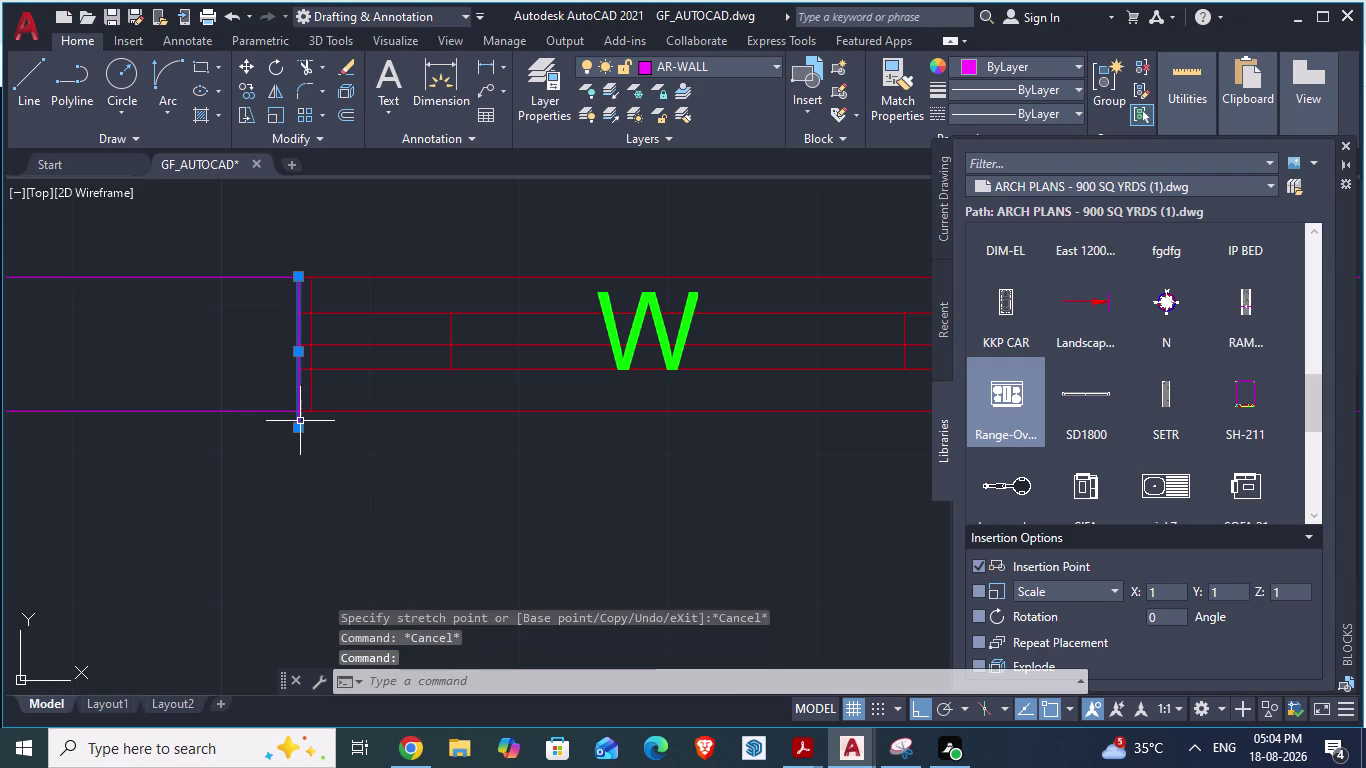
key(Delete)
scroll(down, 3)
scroll(down, 3)
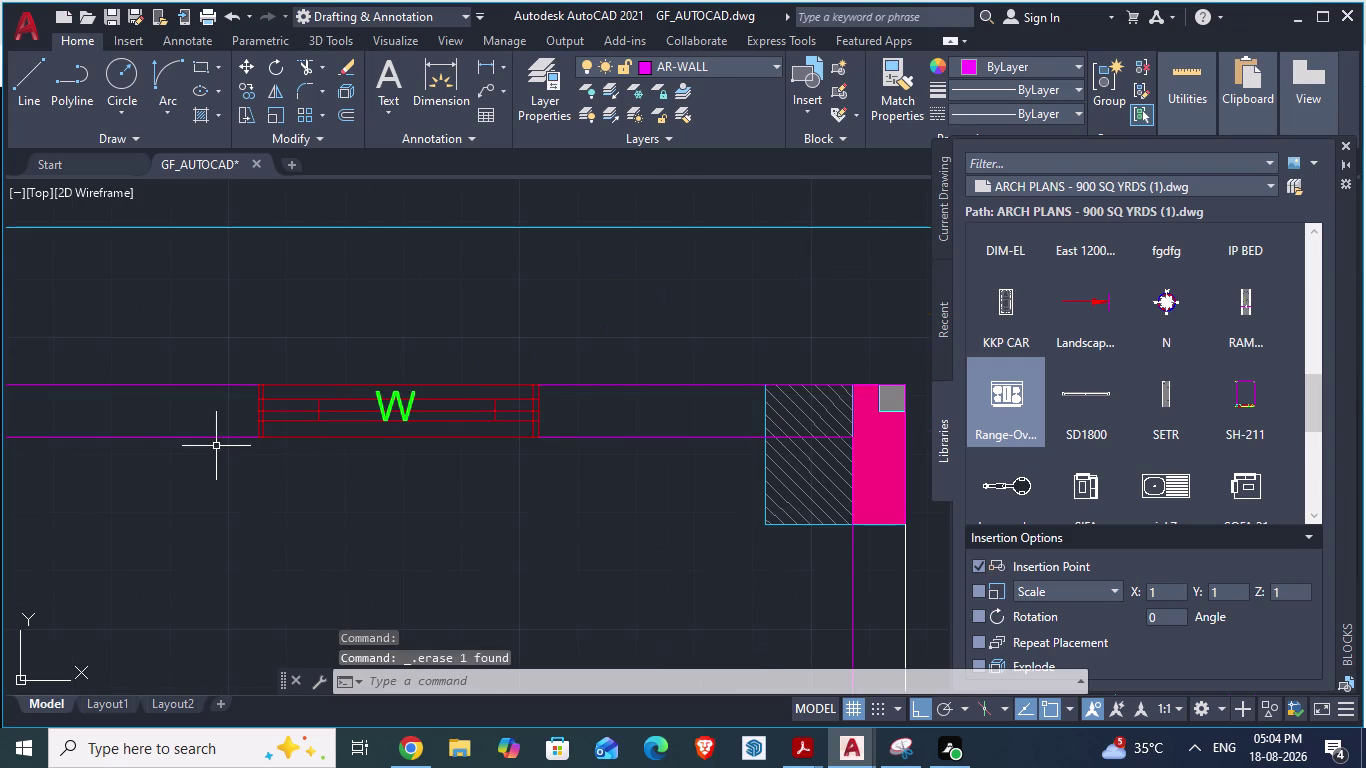
Start an aligned dimension (DA) from the wall corner, then cancel it.
text(DA)
key(Return)
scroll(up, 3)
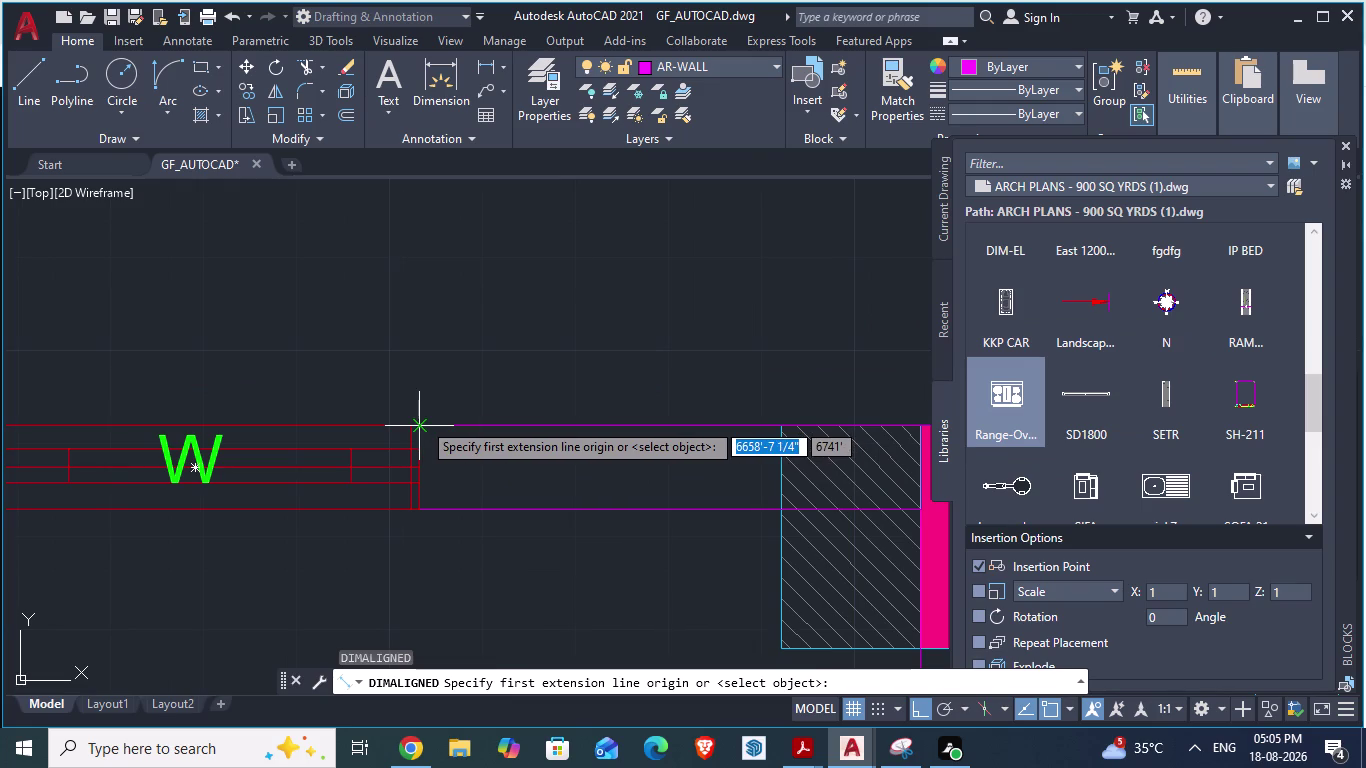
click(422, 421)
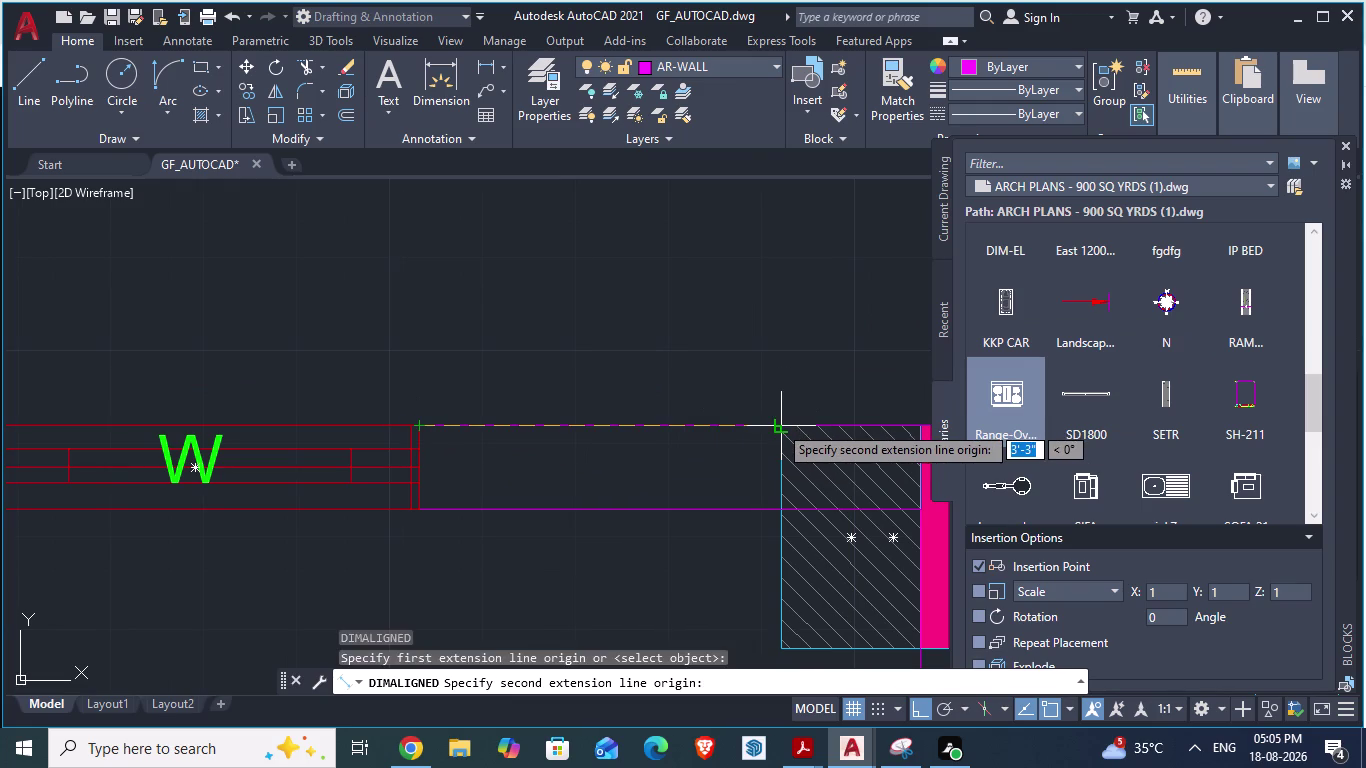
scroll(up, 3)
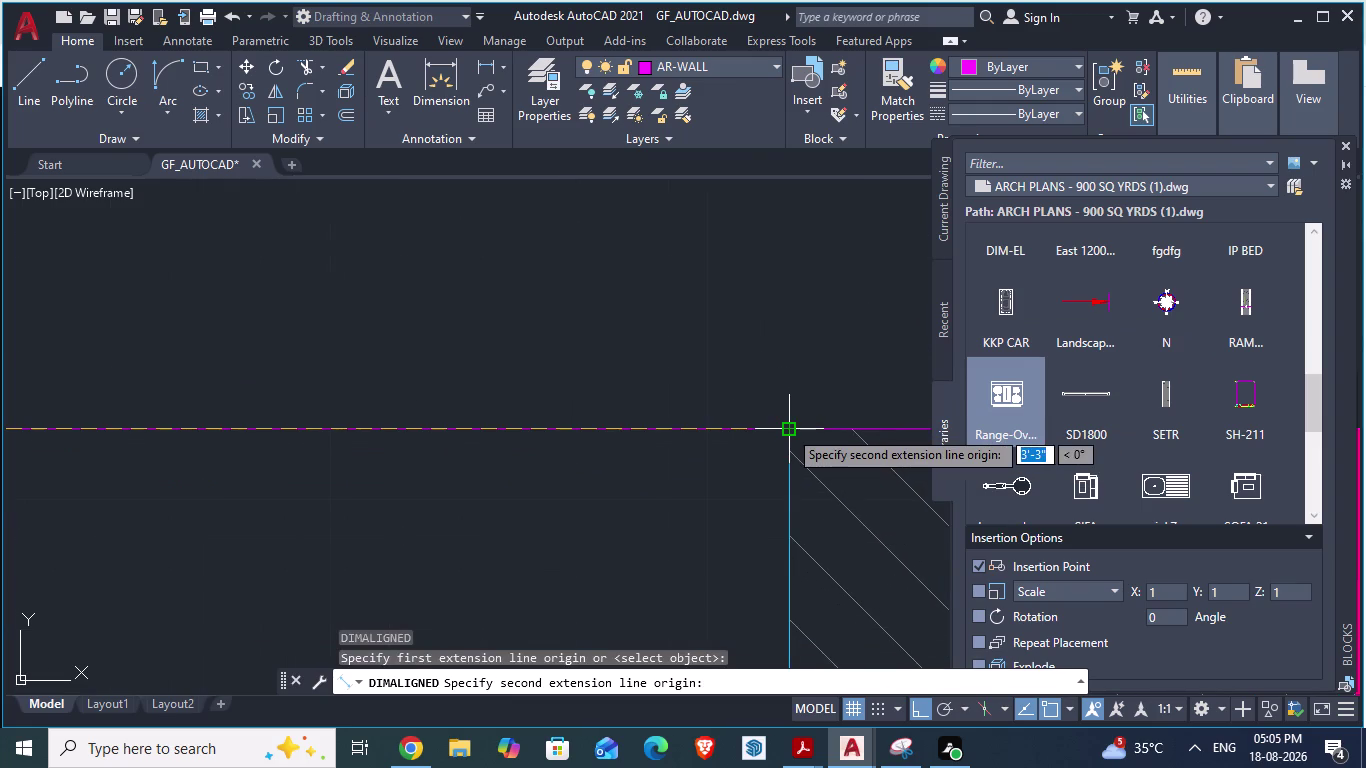
key(Escape)
scroll(down, 3)
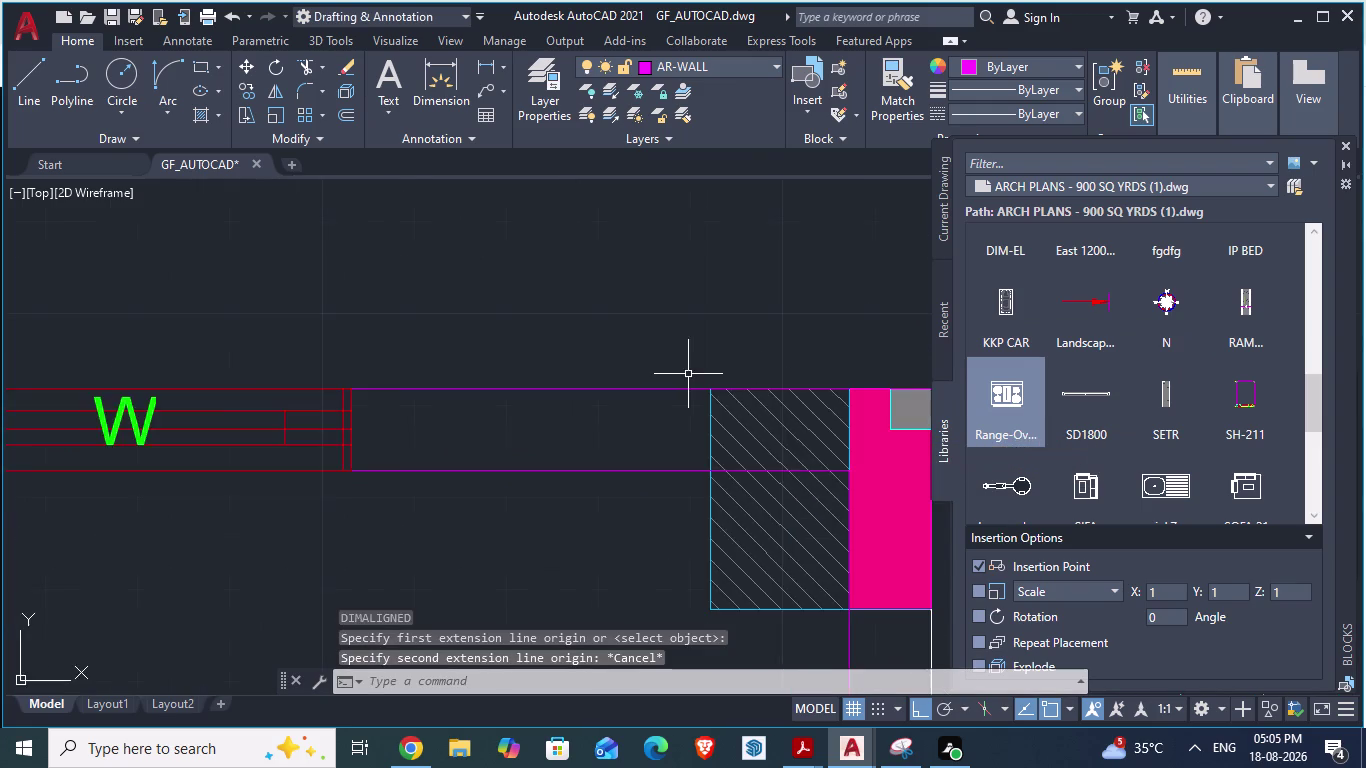
scroll(down, 3)
scroll(up, 3)
Measure again from the wall end beside the window, then cancel without keeping it.
key(space)
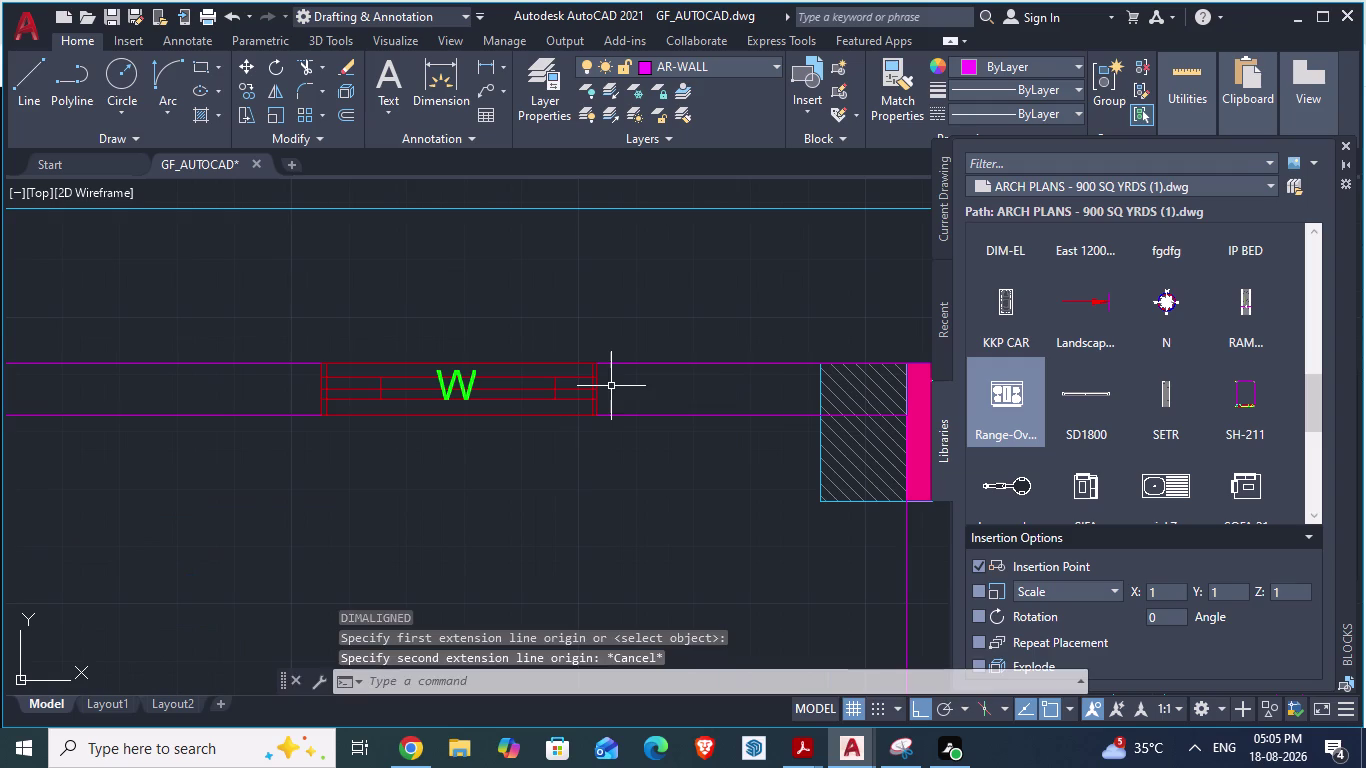
scroll(up, 3)
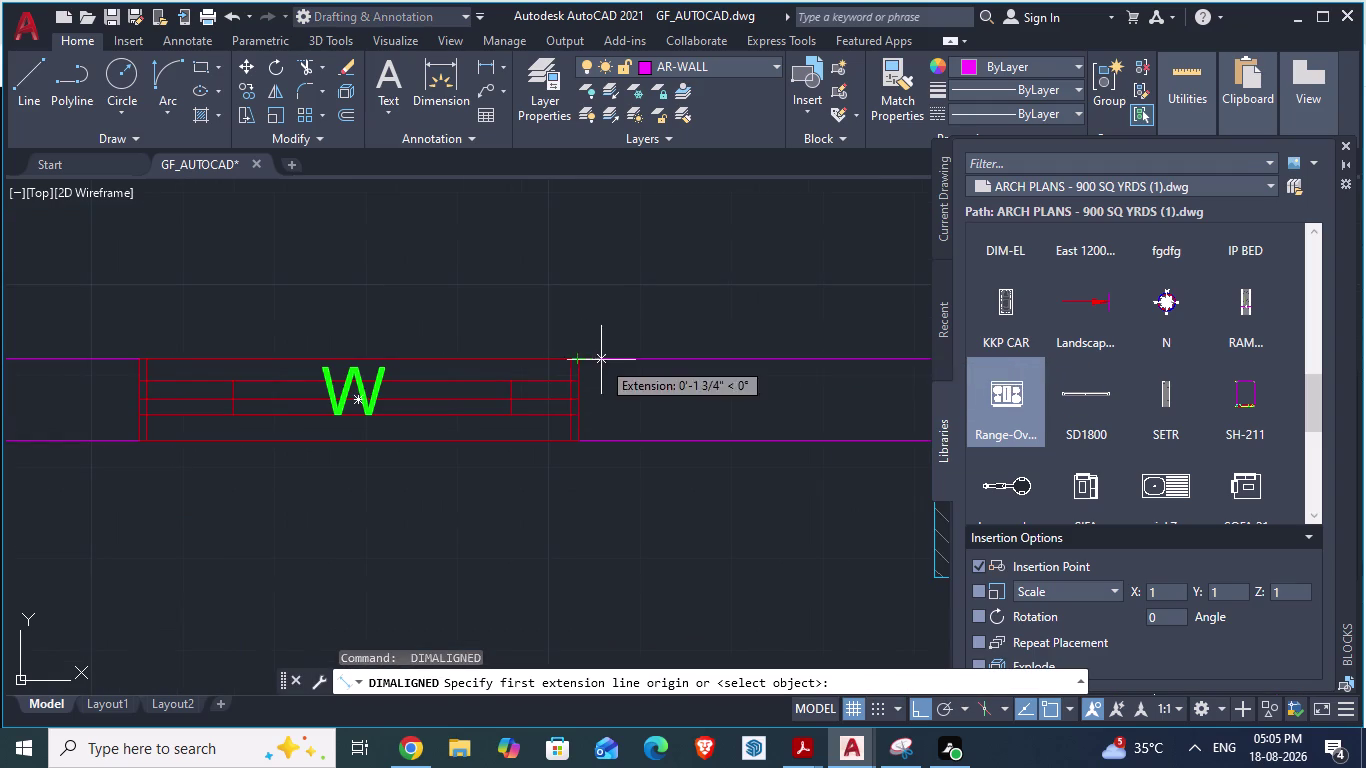
scroll(up, 3)
click(511, 358)
scroll(down, 3)
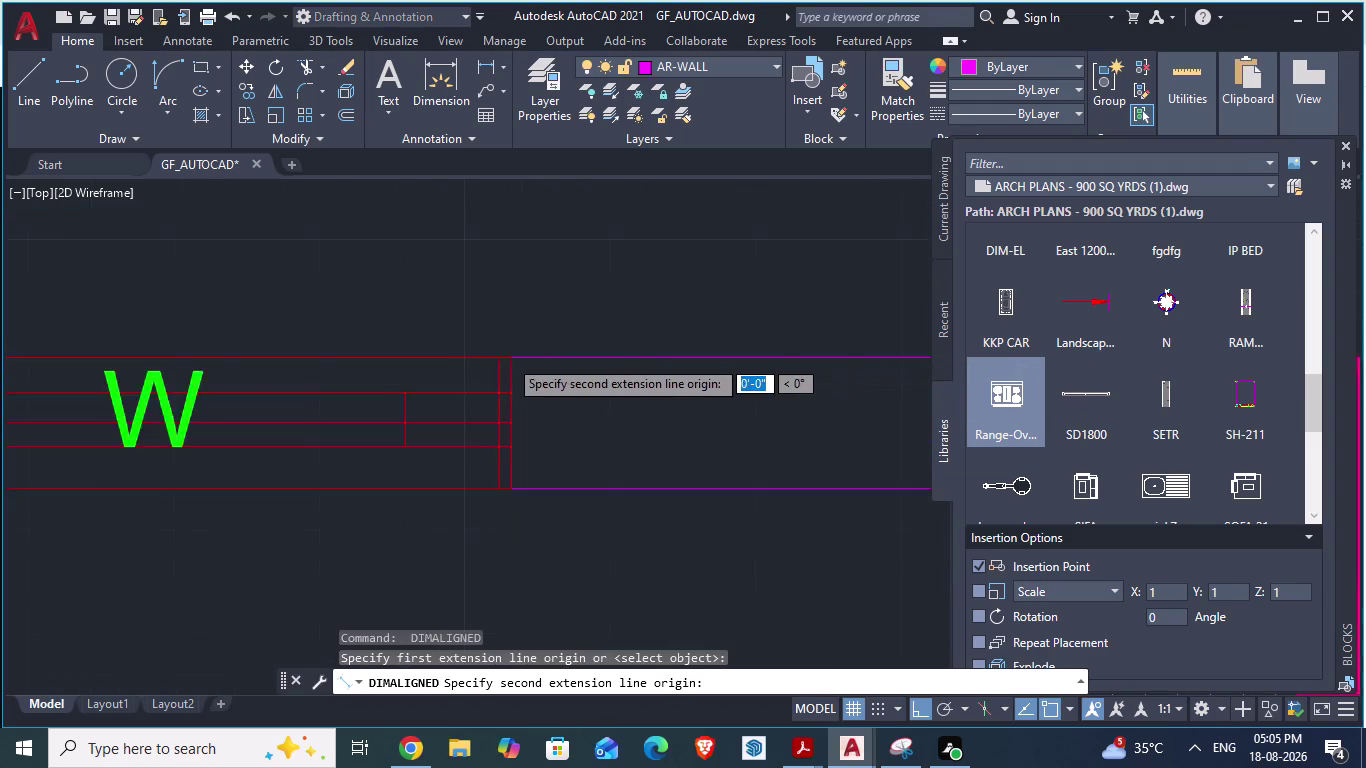
scroll(up, 3)
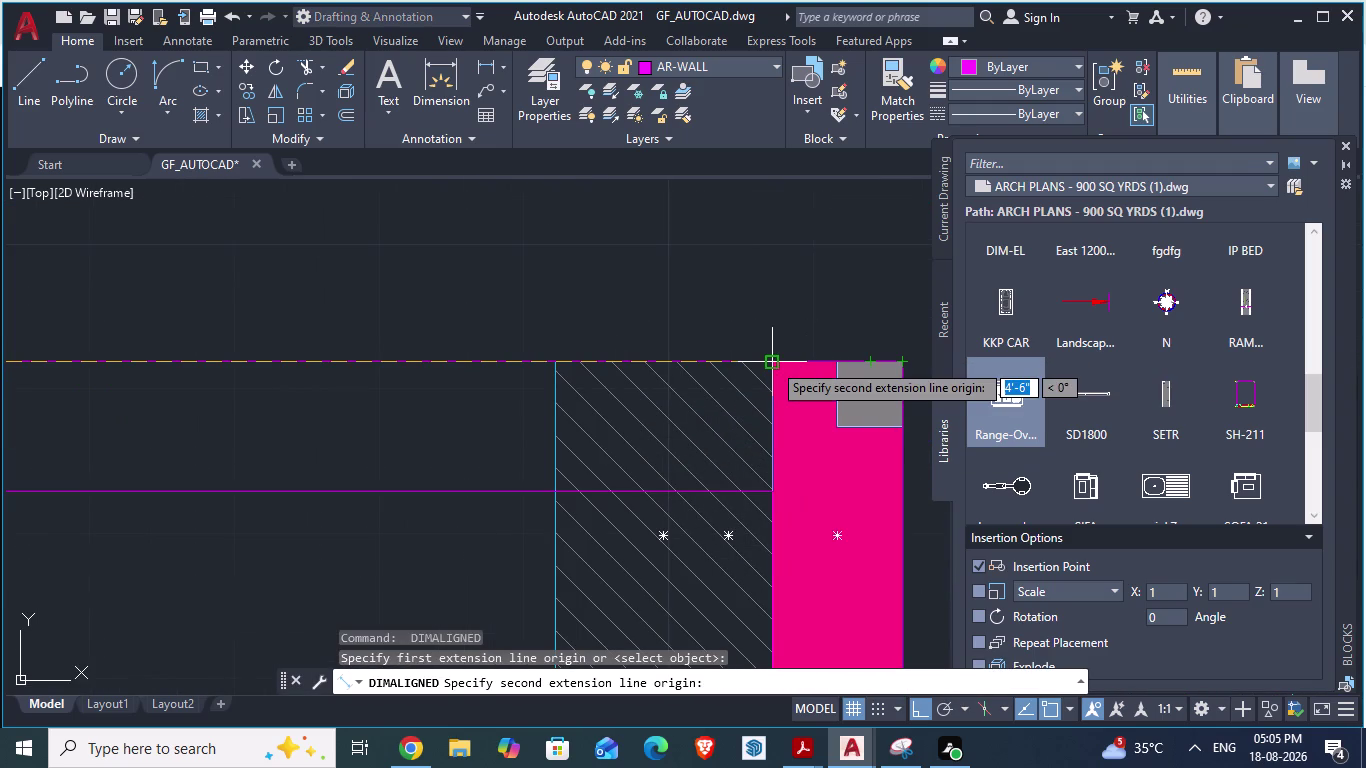
key(Escape)
scroll(down, 3)
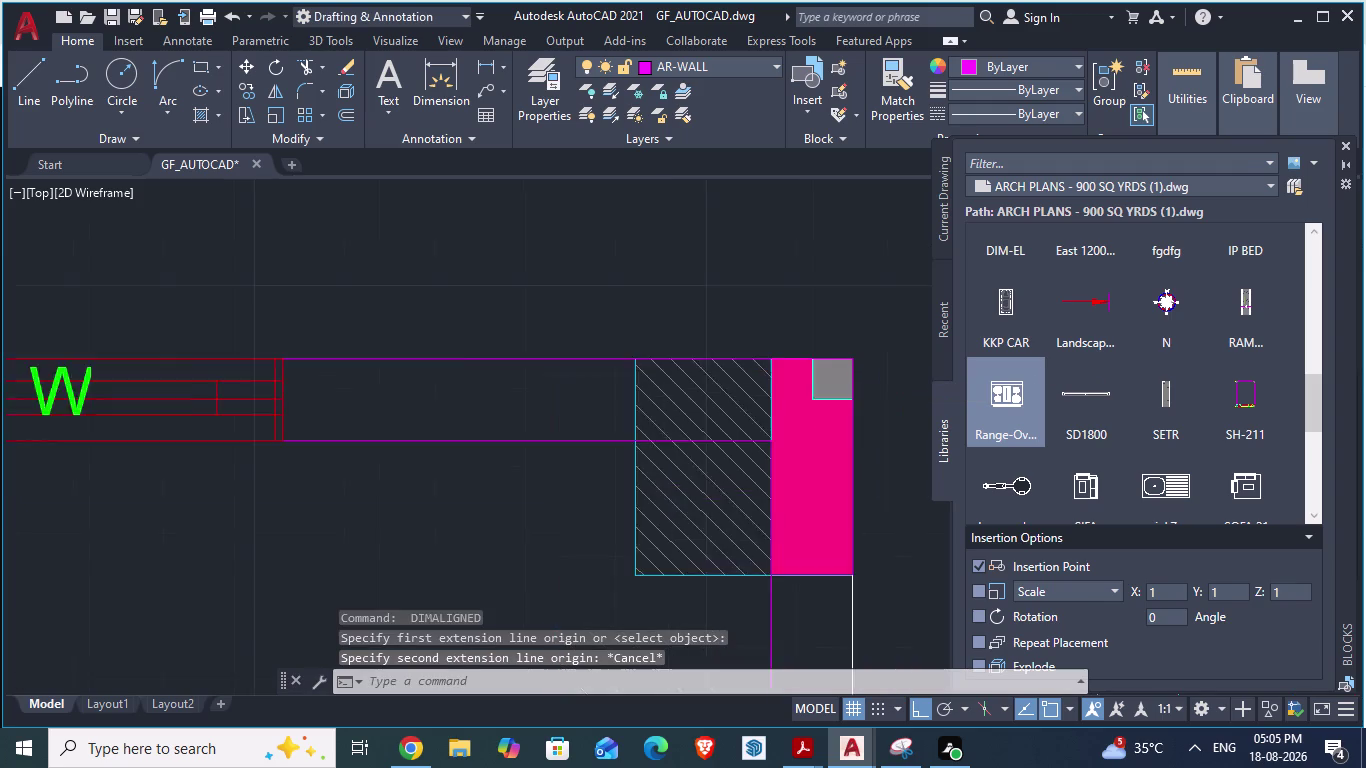
scroll(up, 3)
scroll(down, 3)
scroll(down, 3)
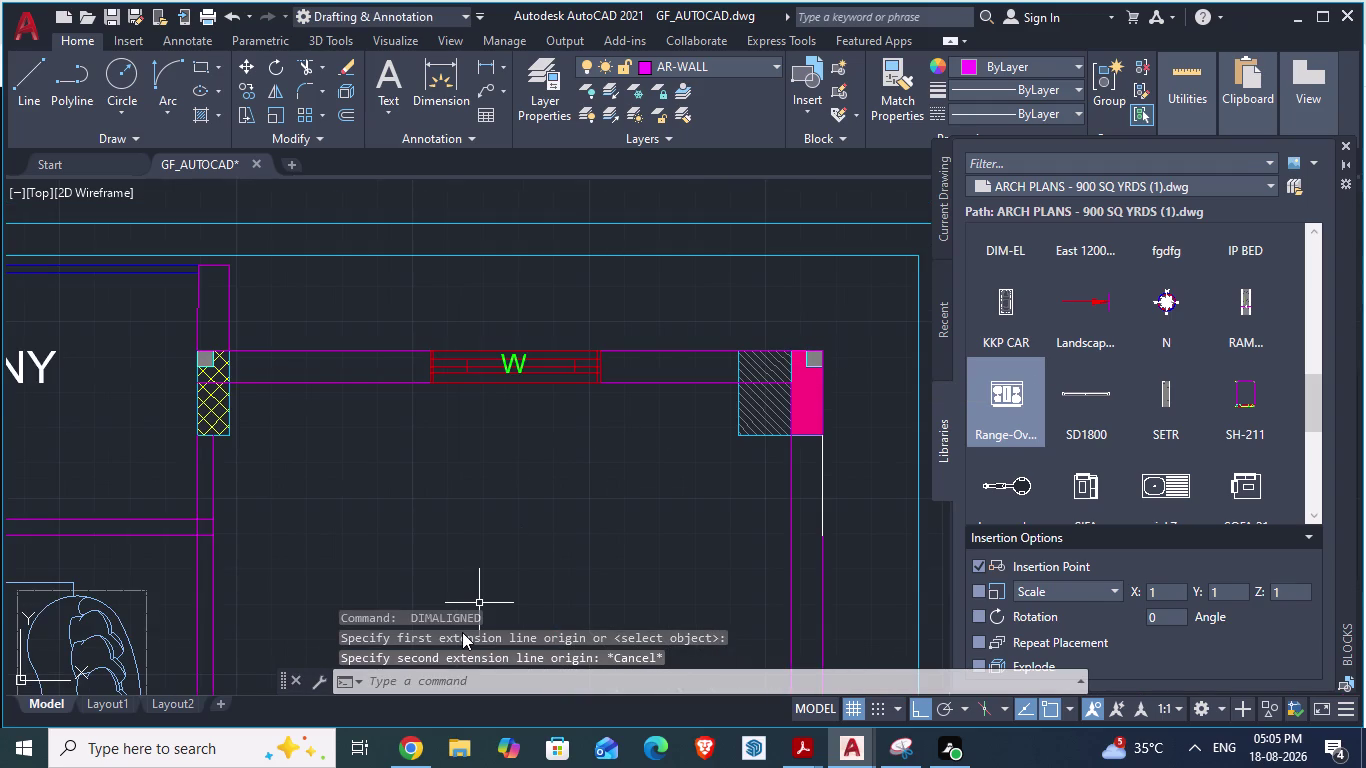
Clear the leftover command and start HATCH with the H alias.
key(Escape)
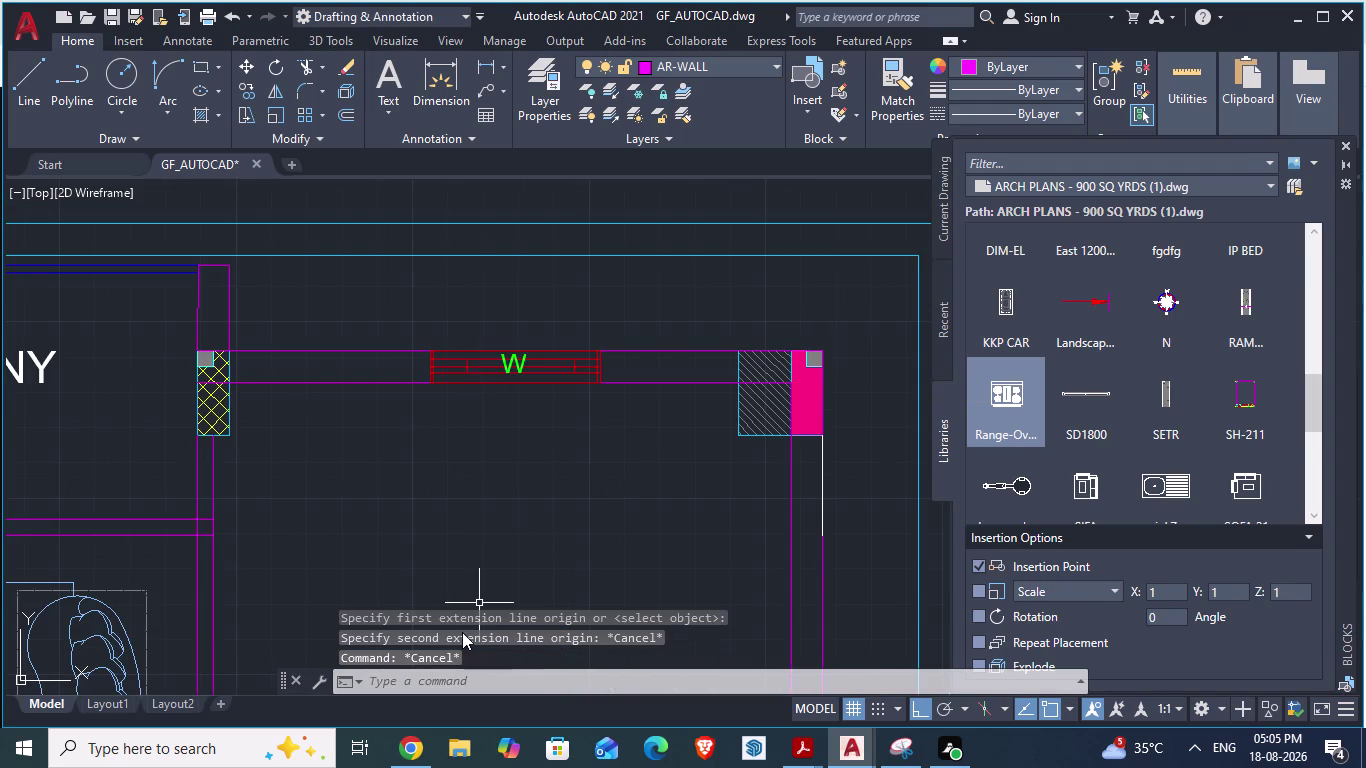
key(h)
key(Return)
scroll(up, 3)
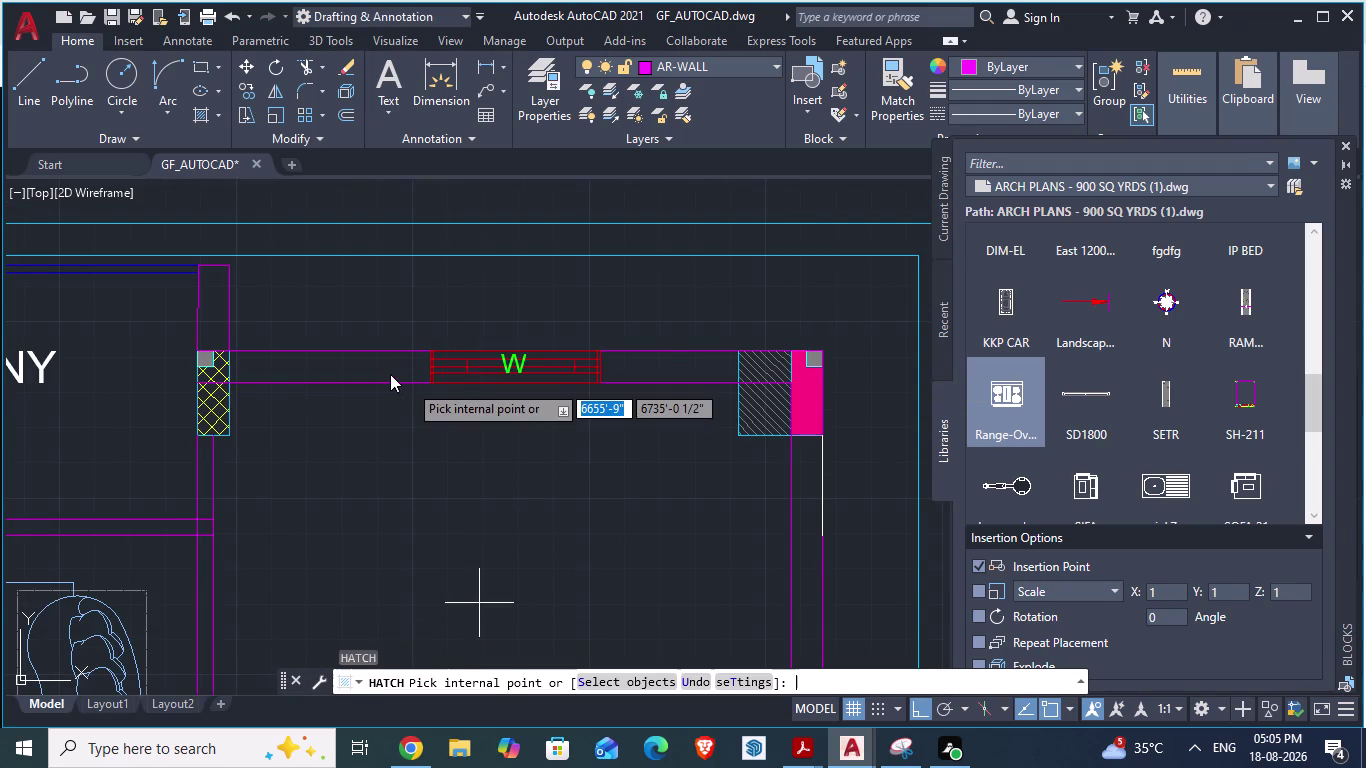
Solid-fill the wall pieces left and right of the balcony window.
click(359, 352)
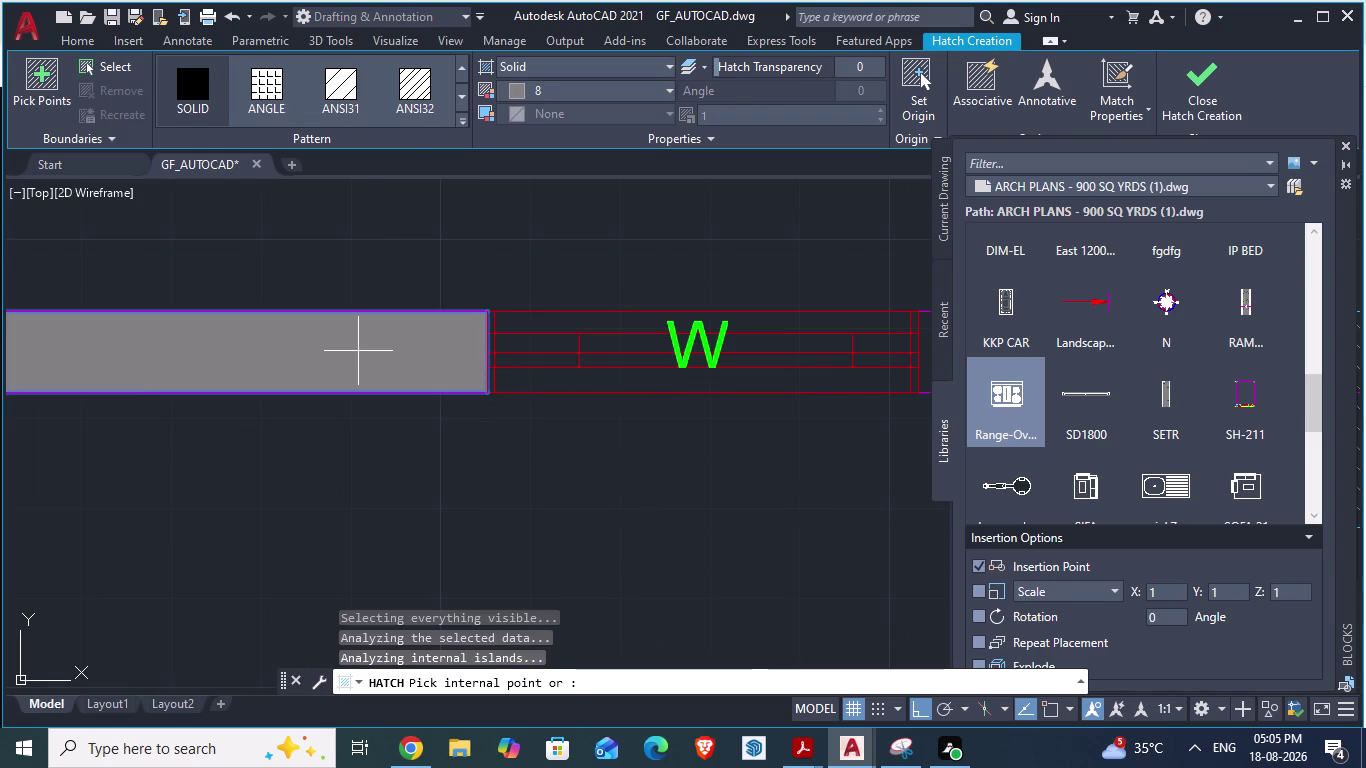
scroll(down, 3)
click(812, 363)
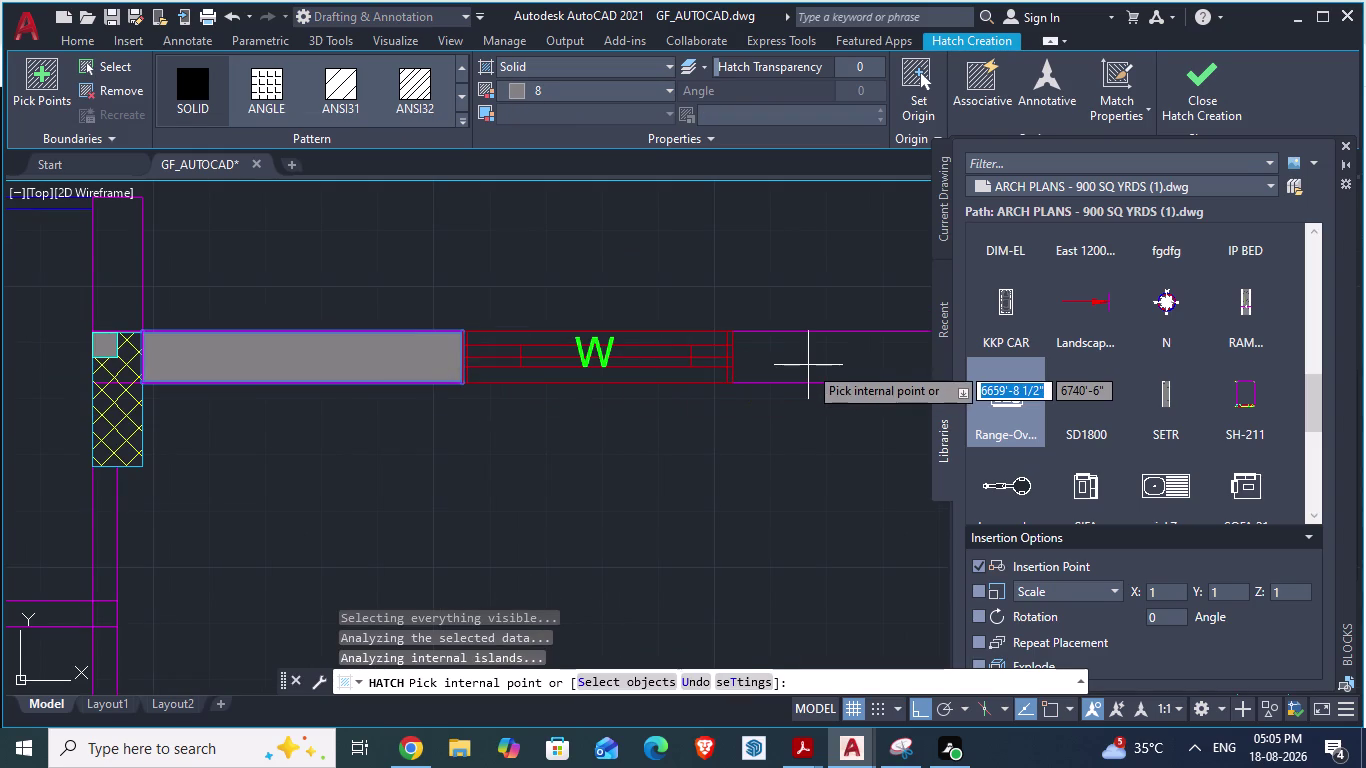
scroll(down, 3)
scroll(down, 3)
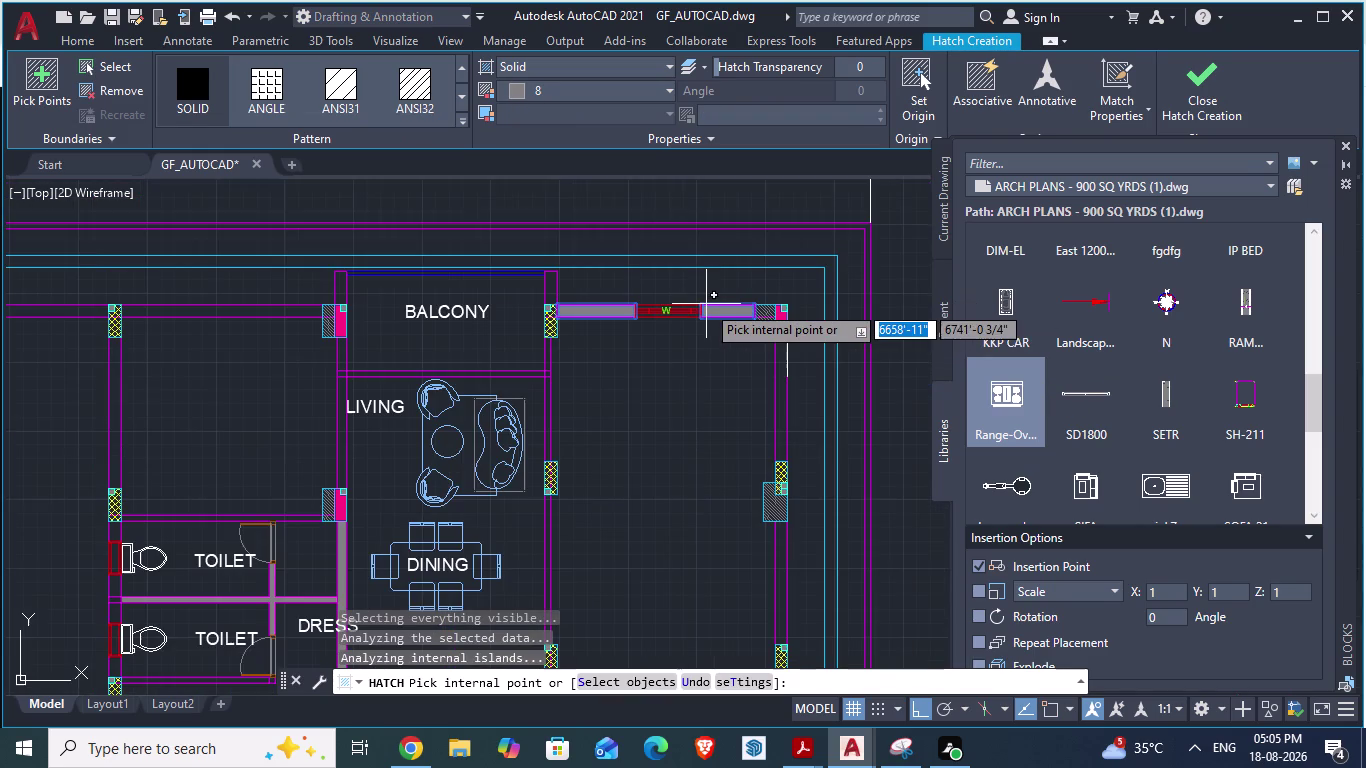
scroll(down, 3)
Finish the solid hatch and switch to the ARCH PLANS reference drawing.
key(ctrl+s)
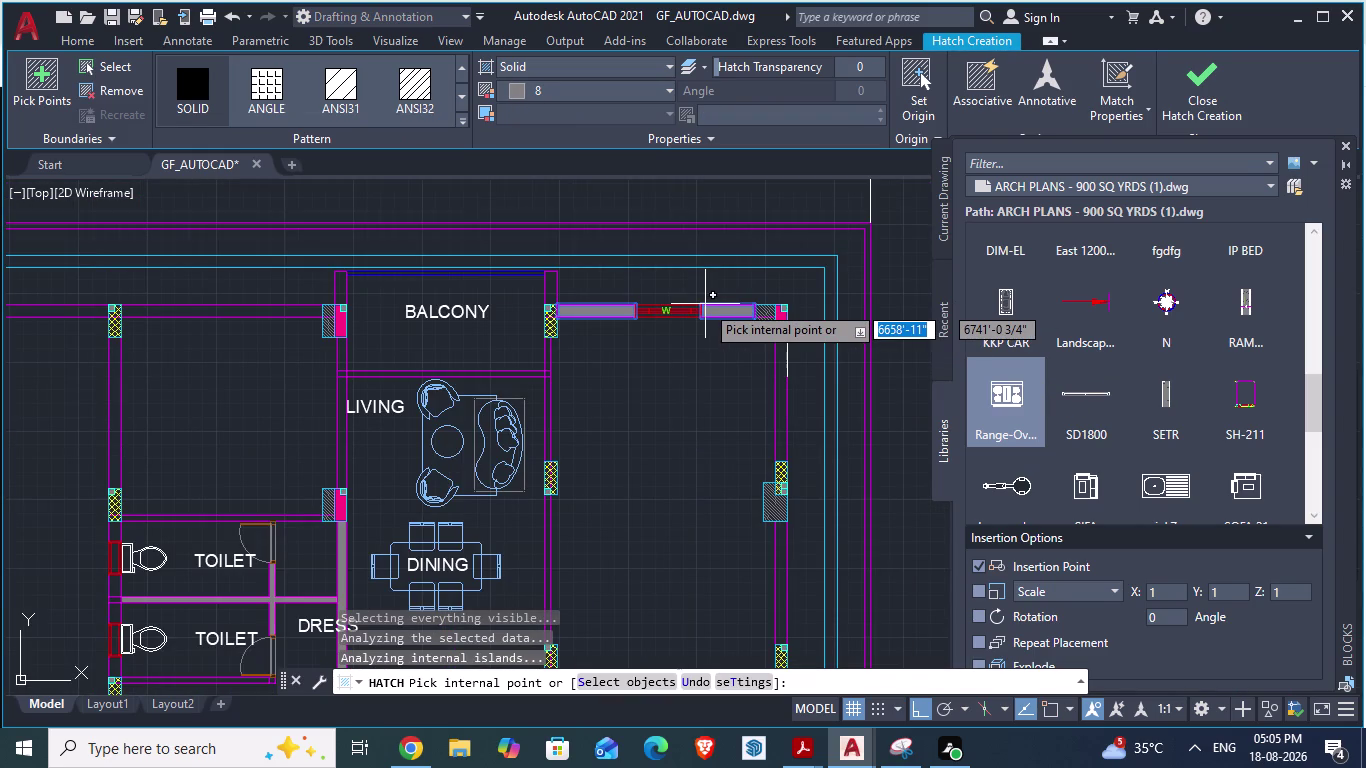
scroll(down, 3)
scroll(up, 3)
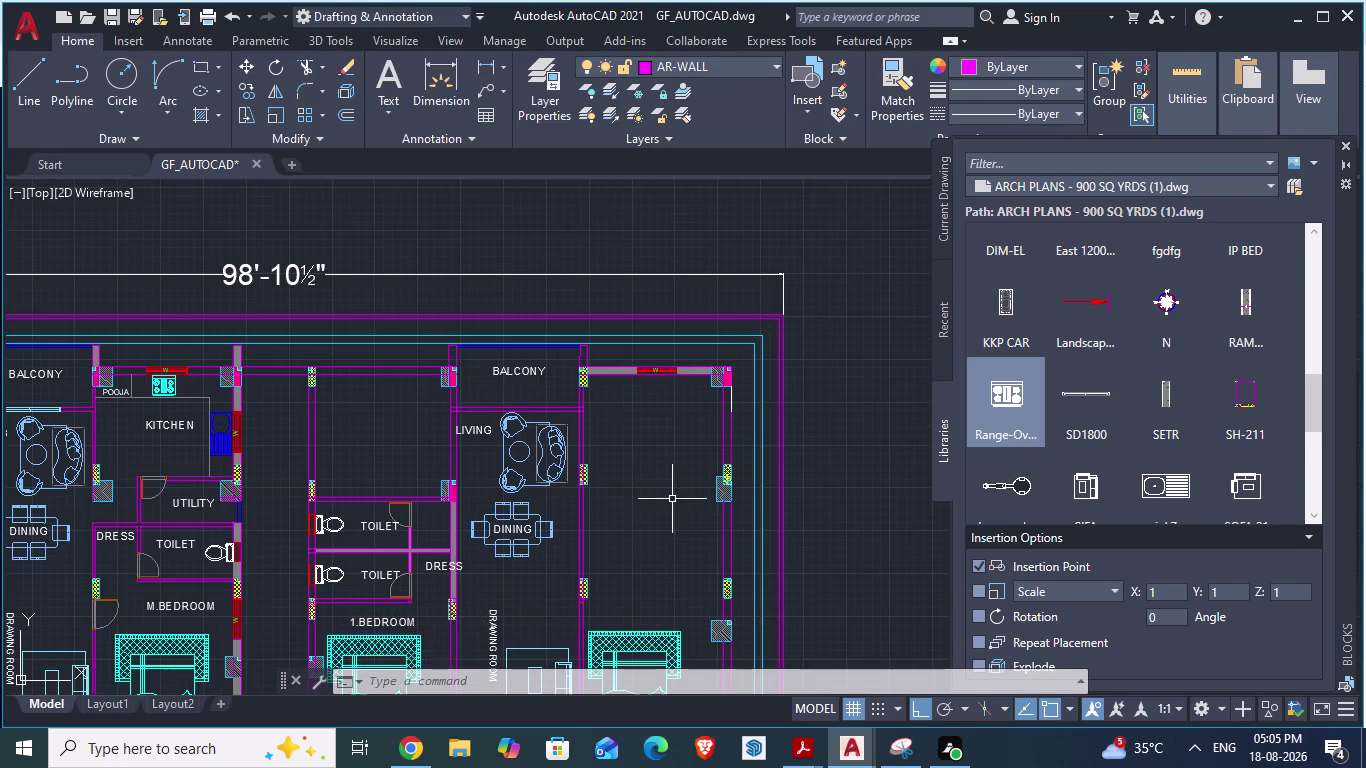
key(alt+Tab)
key(Escape)
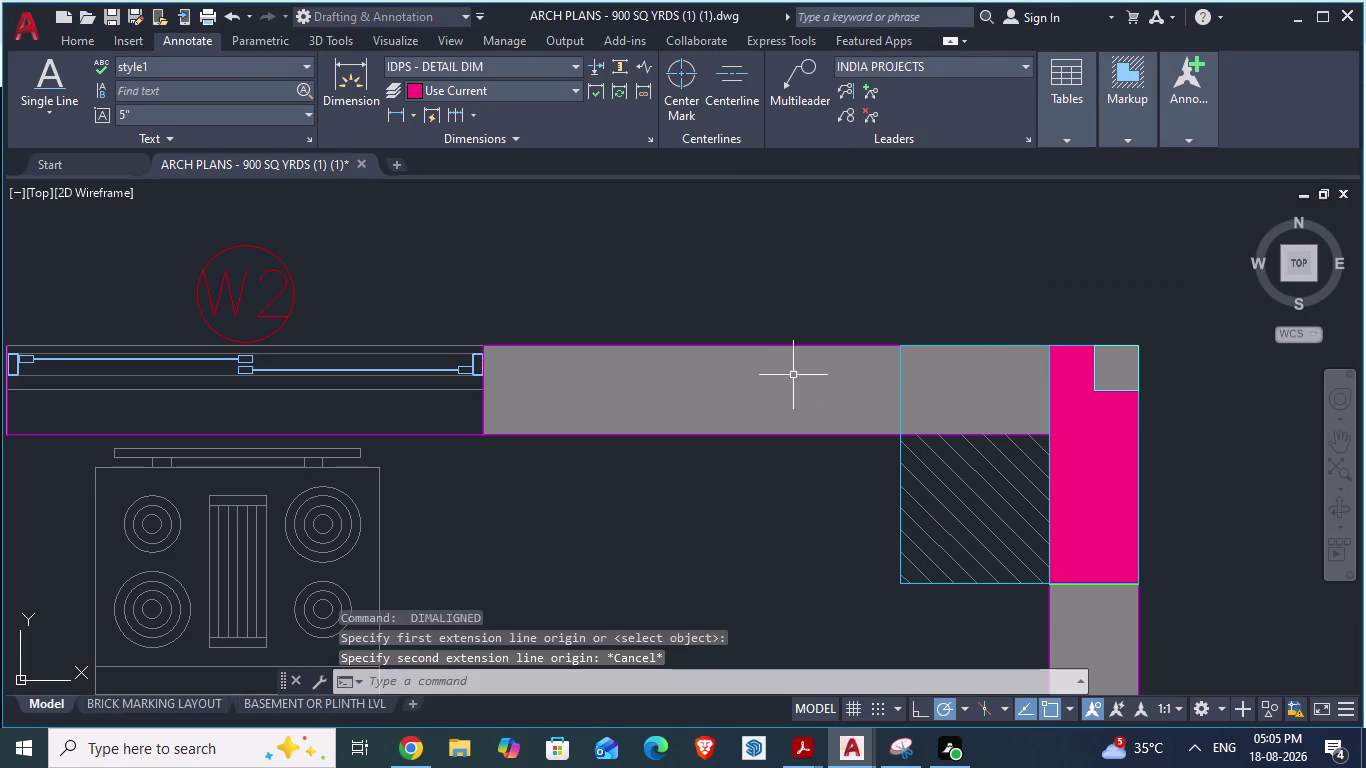
scroll(down, 3)
scroll(down, 3)
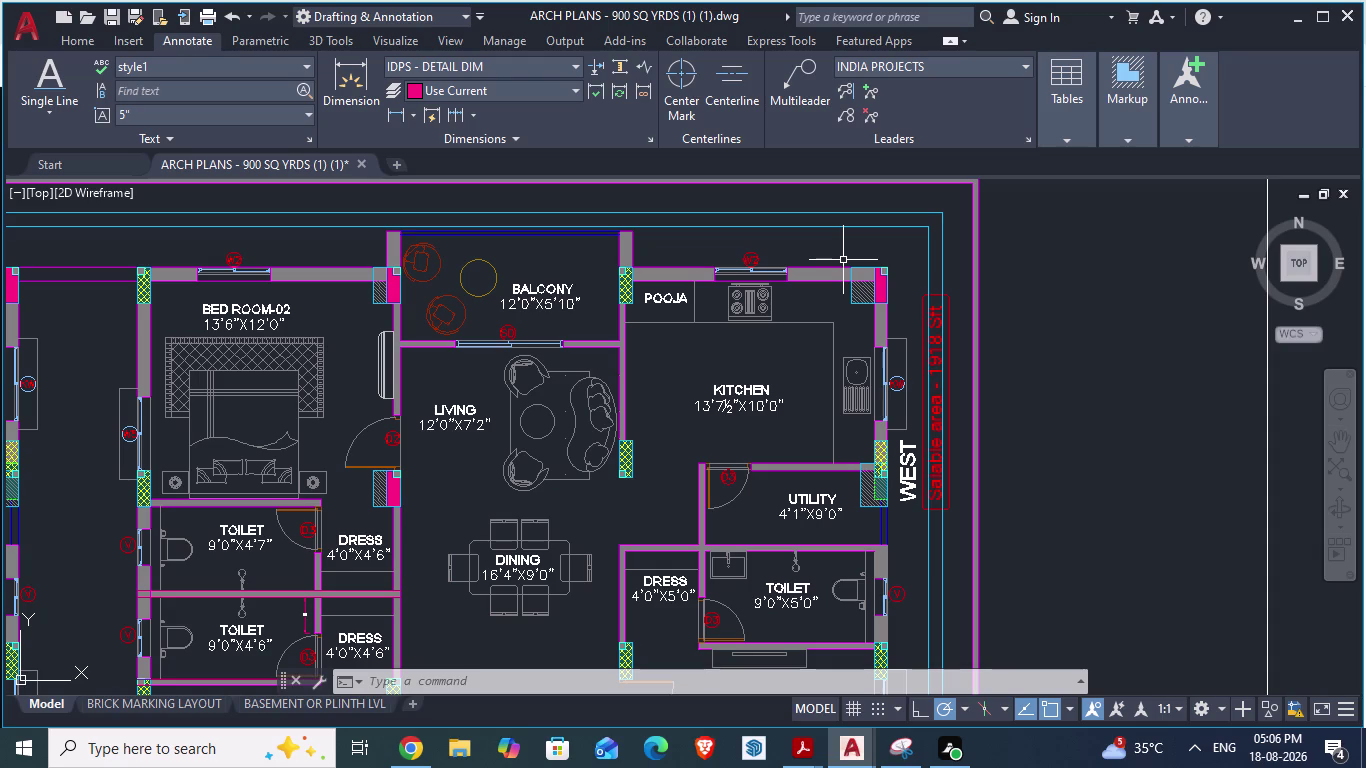
scroll(down, 3)
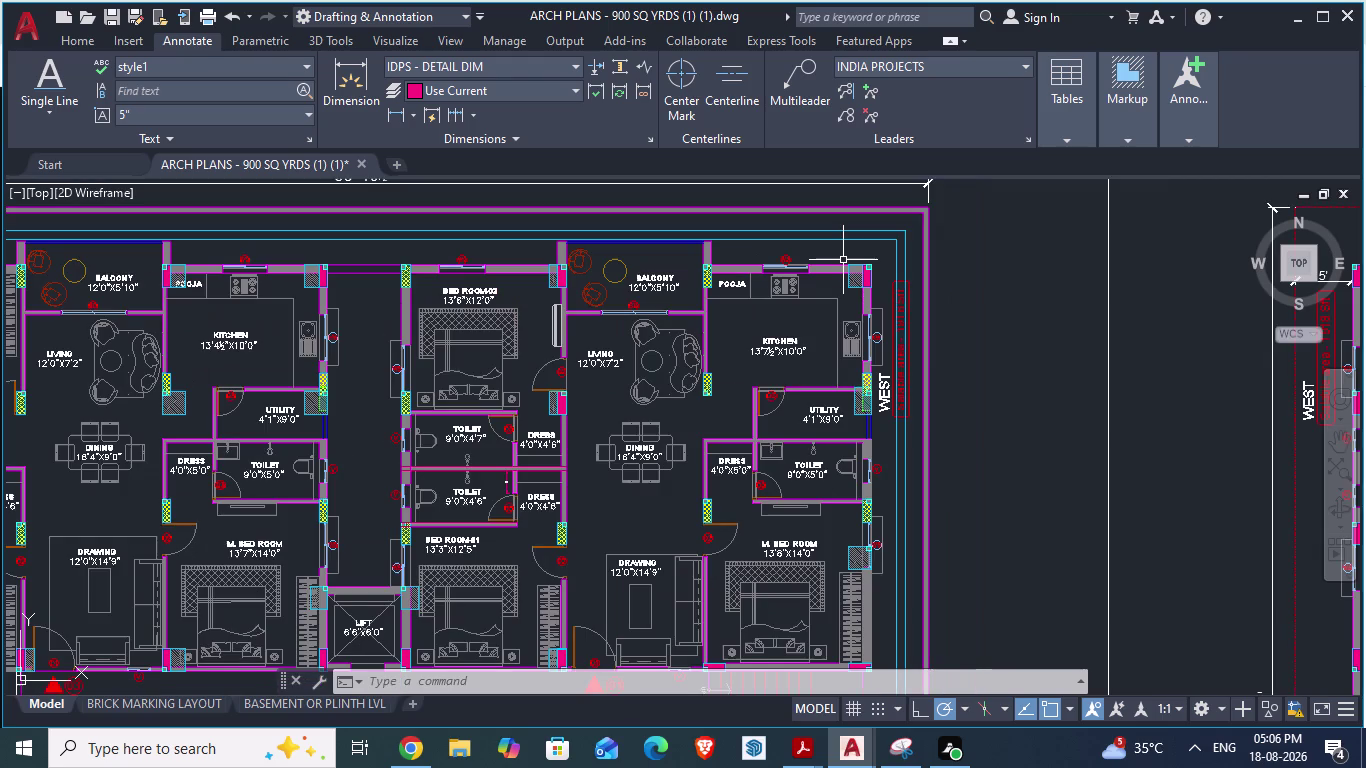
scroll(up, 3)
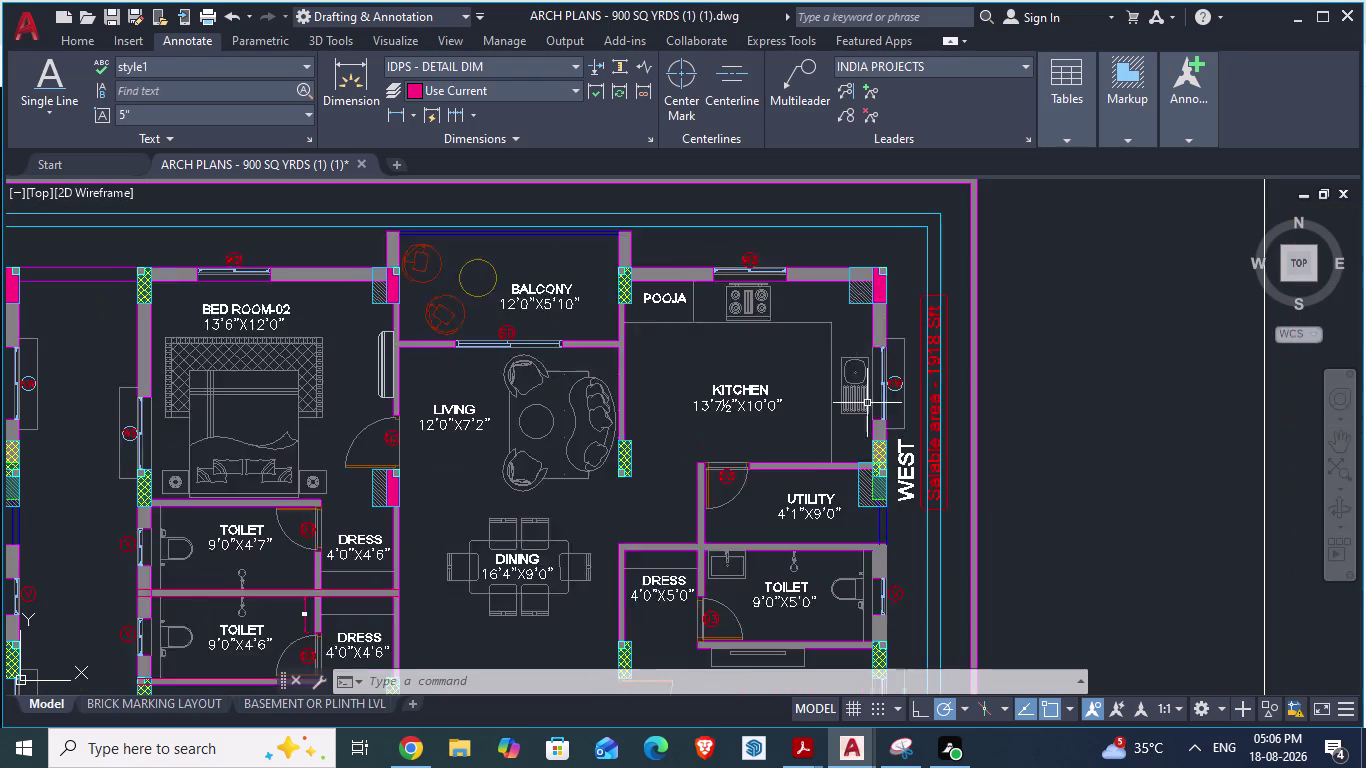
scroll(up, 3)
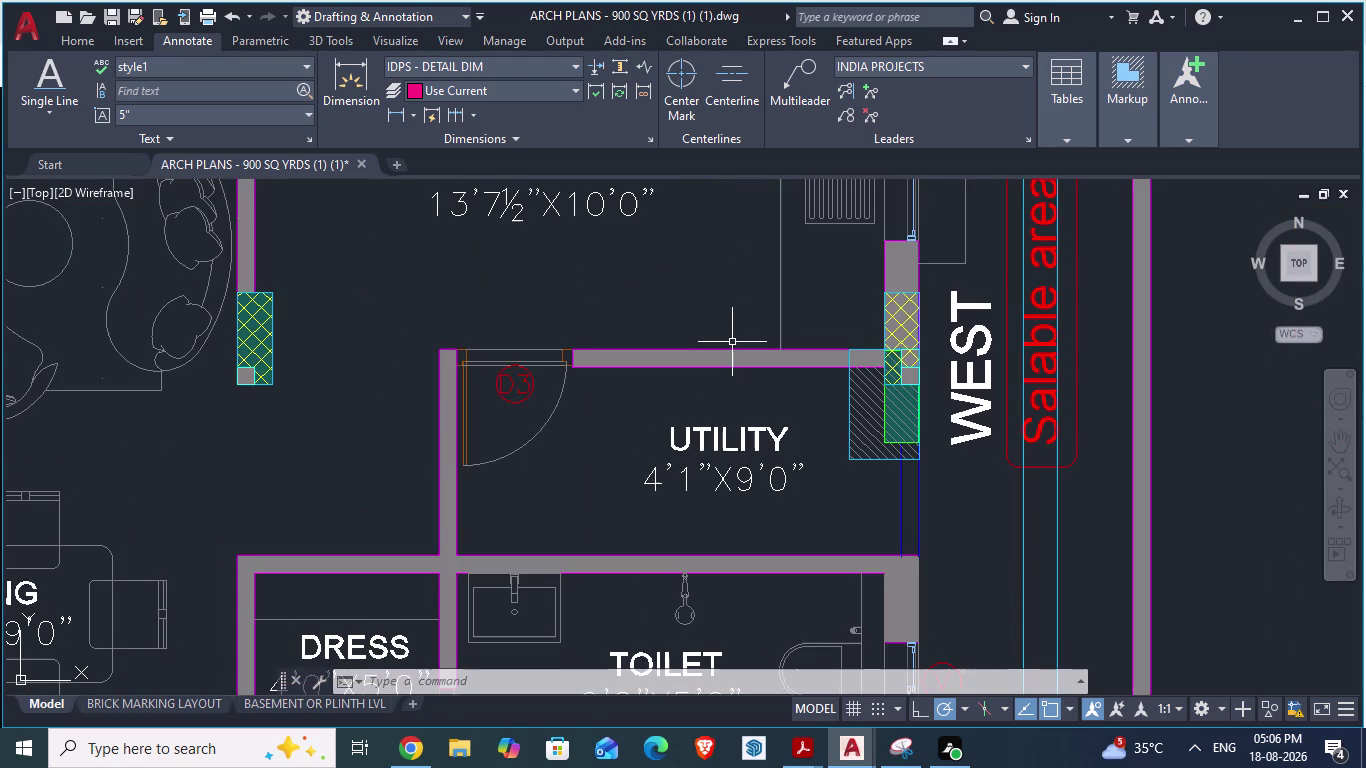
scroll(down, 3)
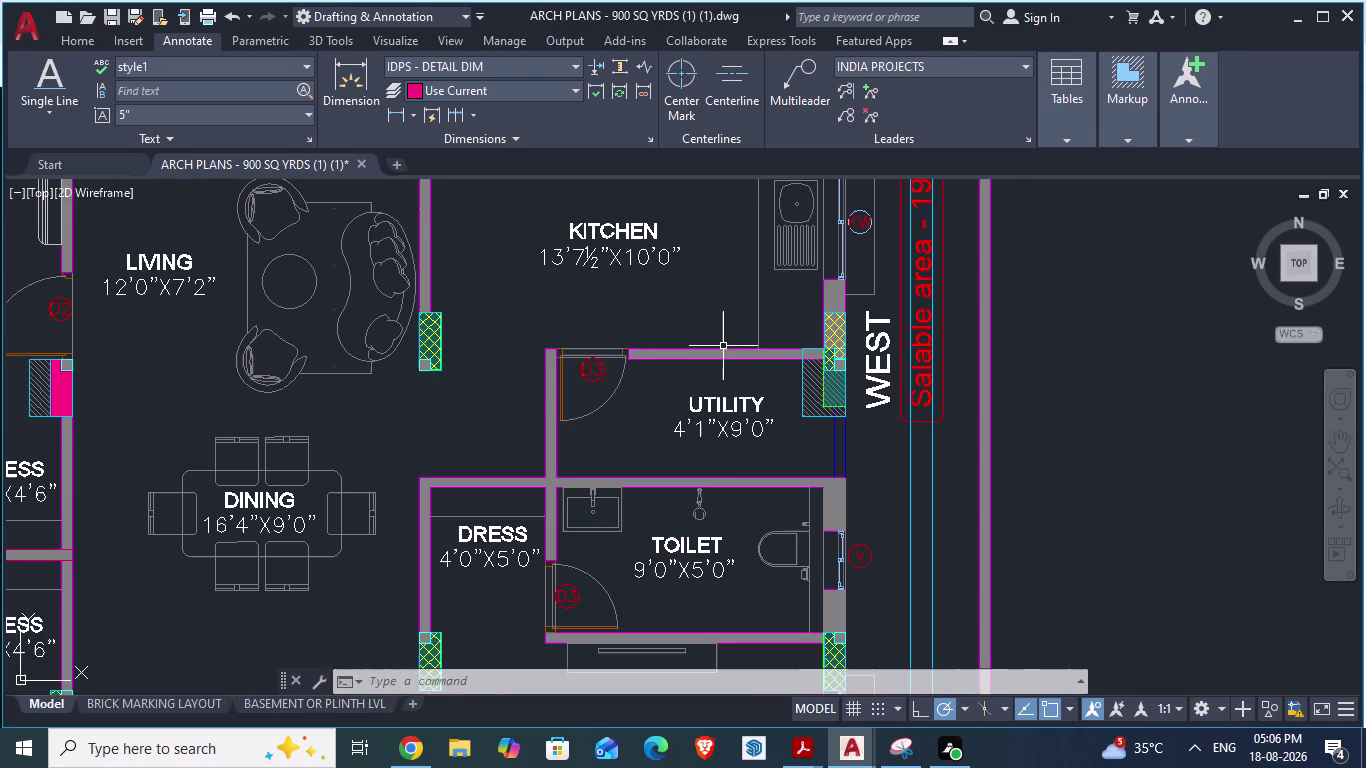
scroll(down, 3)
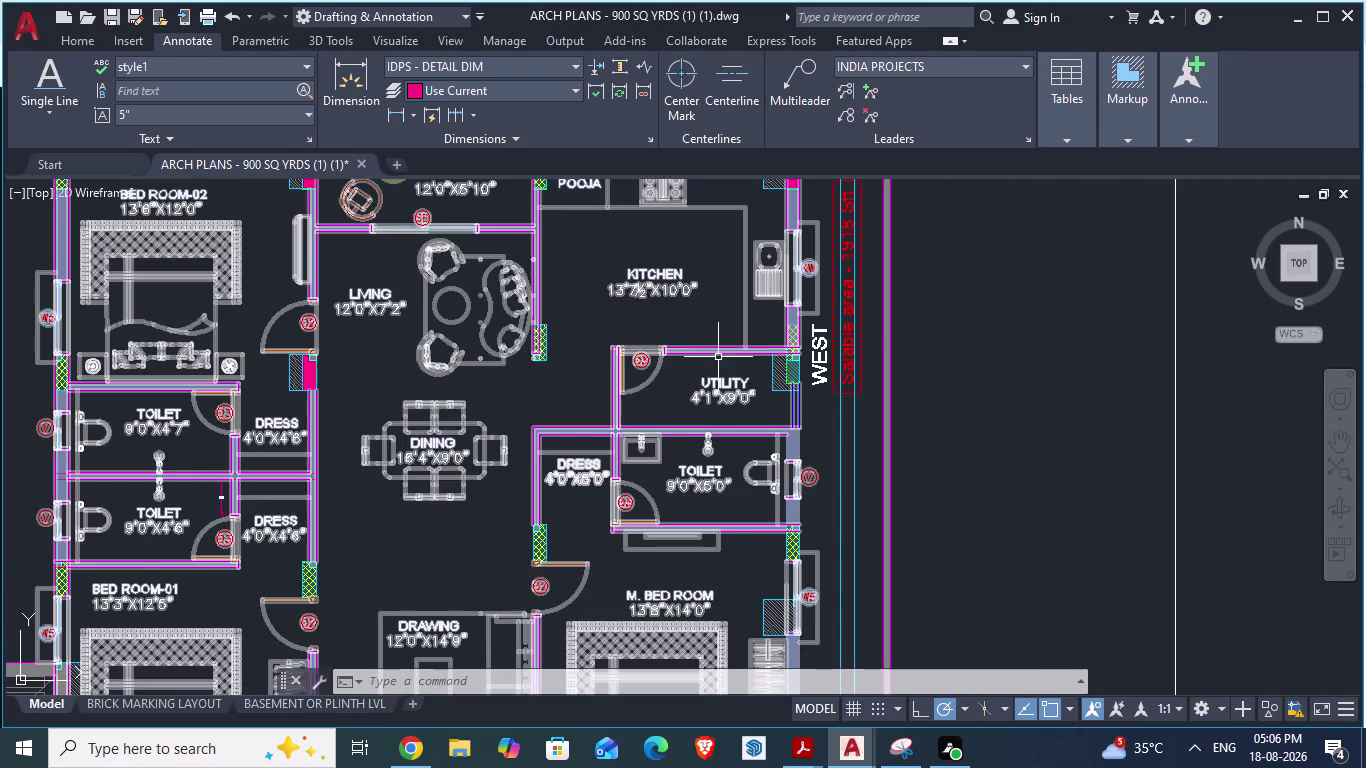